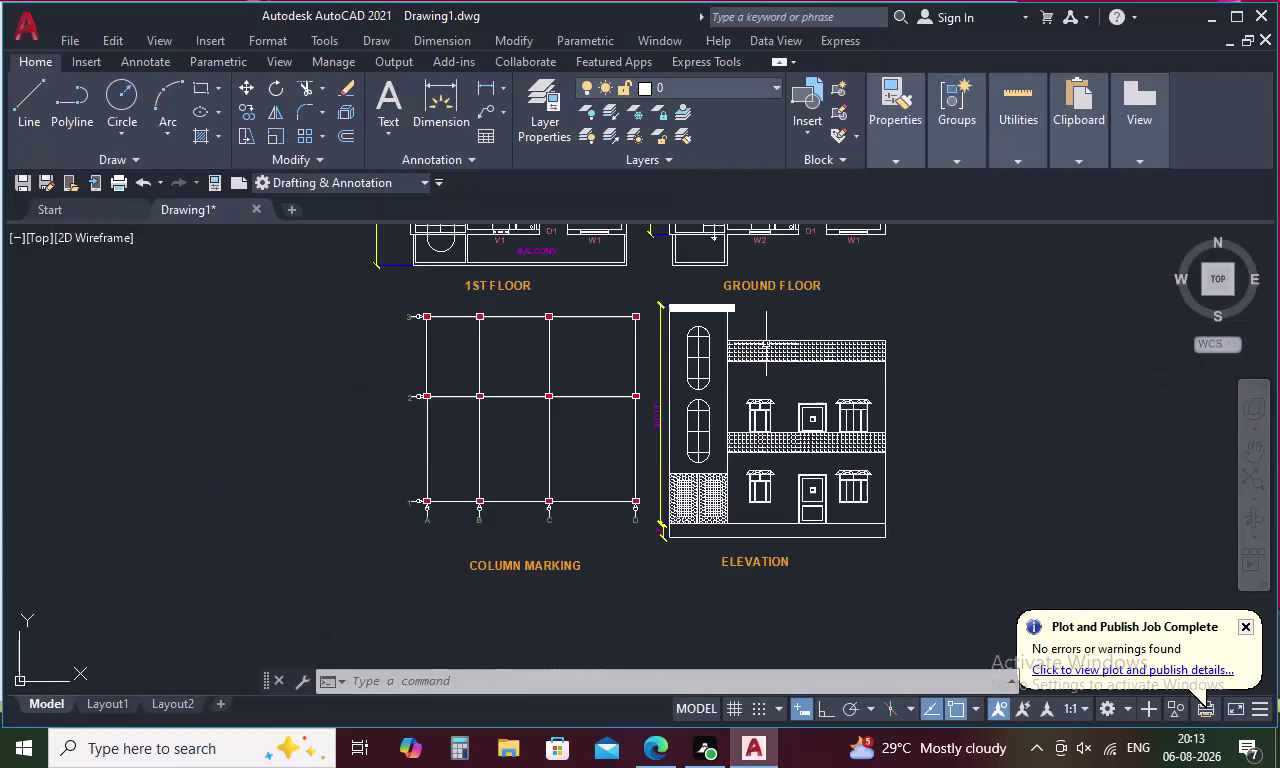
Preview the Layout1 sheet, panning over both floor plans.
scroll(down, 3)
scroll(down, 3)
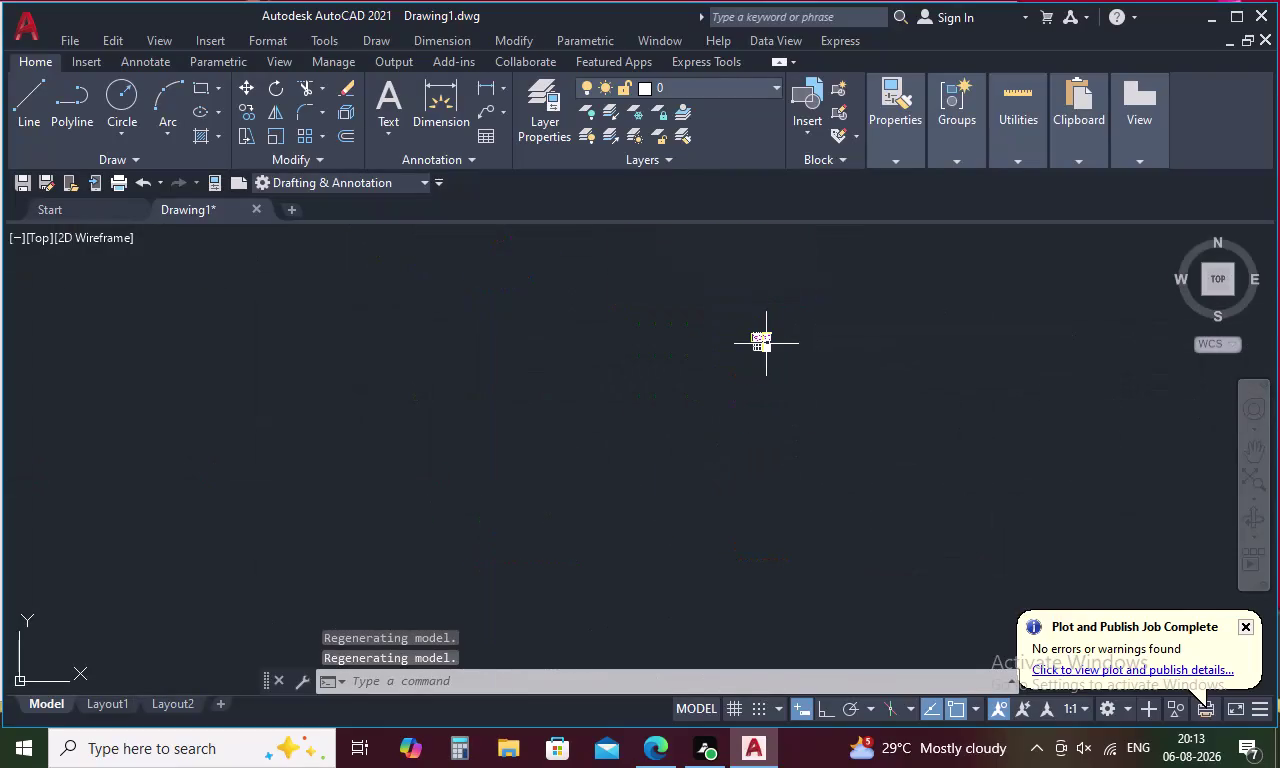
scroll(down, 3)
scroll(up, 3)
scroll(up, 3)
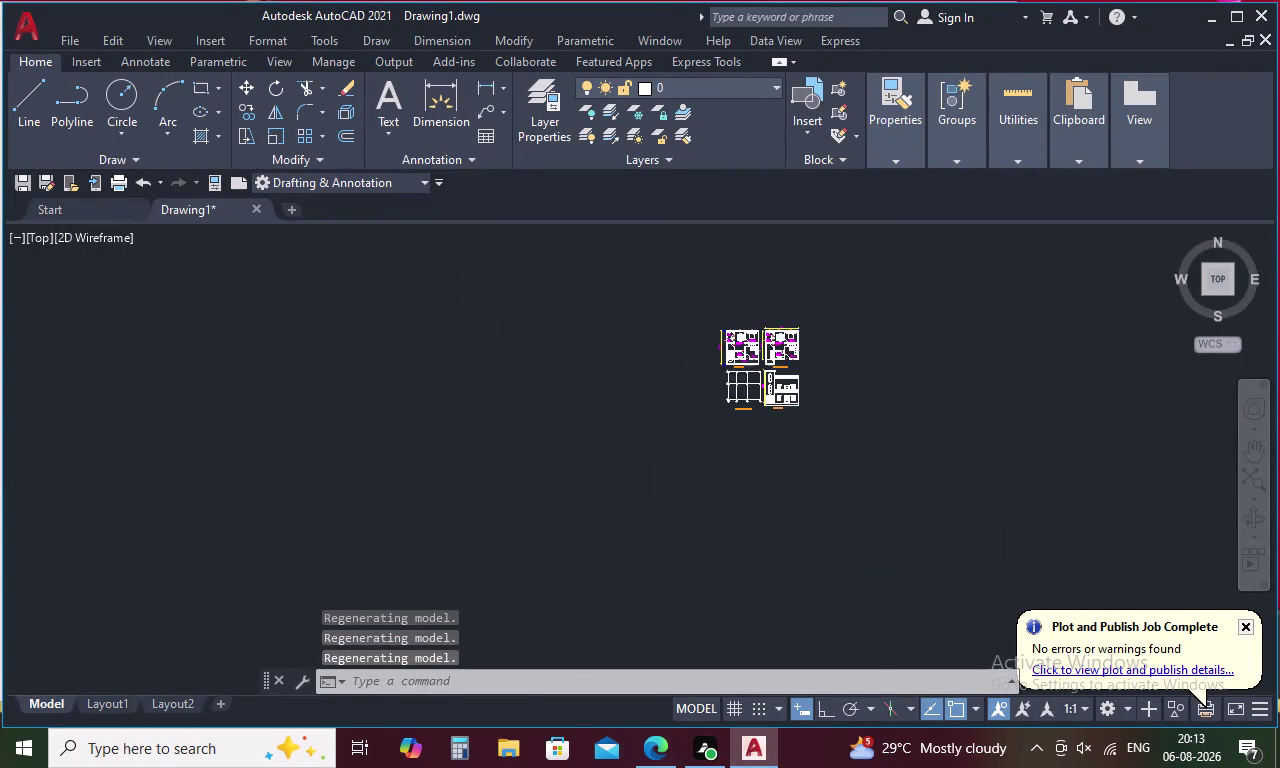
scroll(up, 3)
scroll(up, 3)
scroll(down, 3)
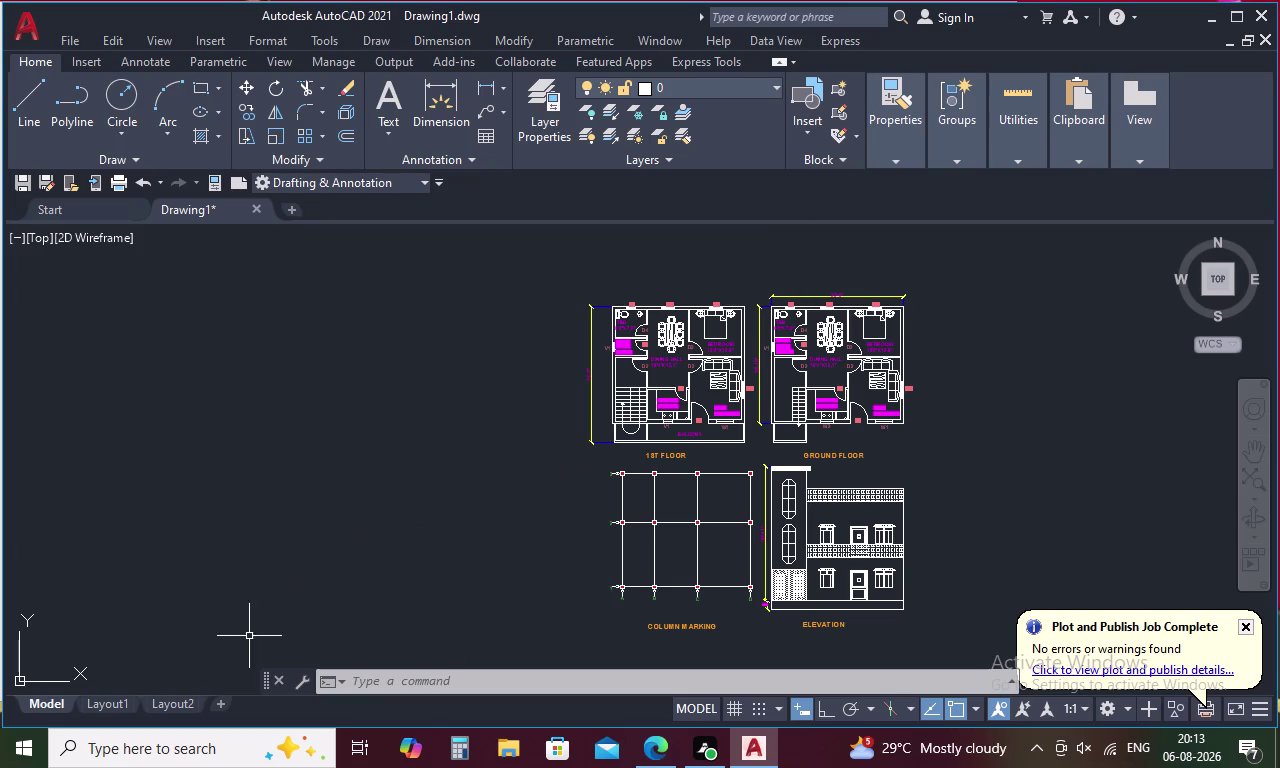
click(115, 703)
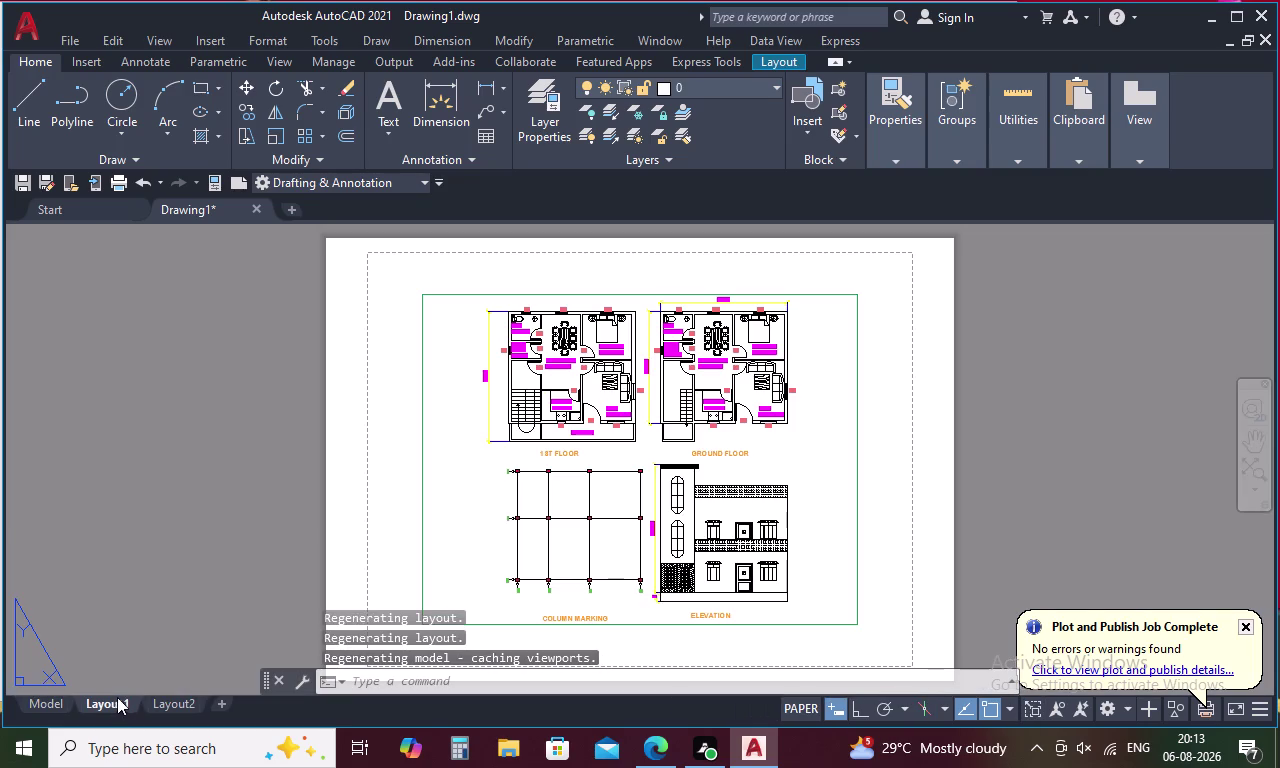
scroll(up, 3)
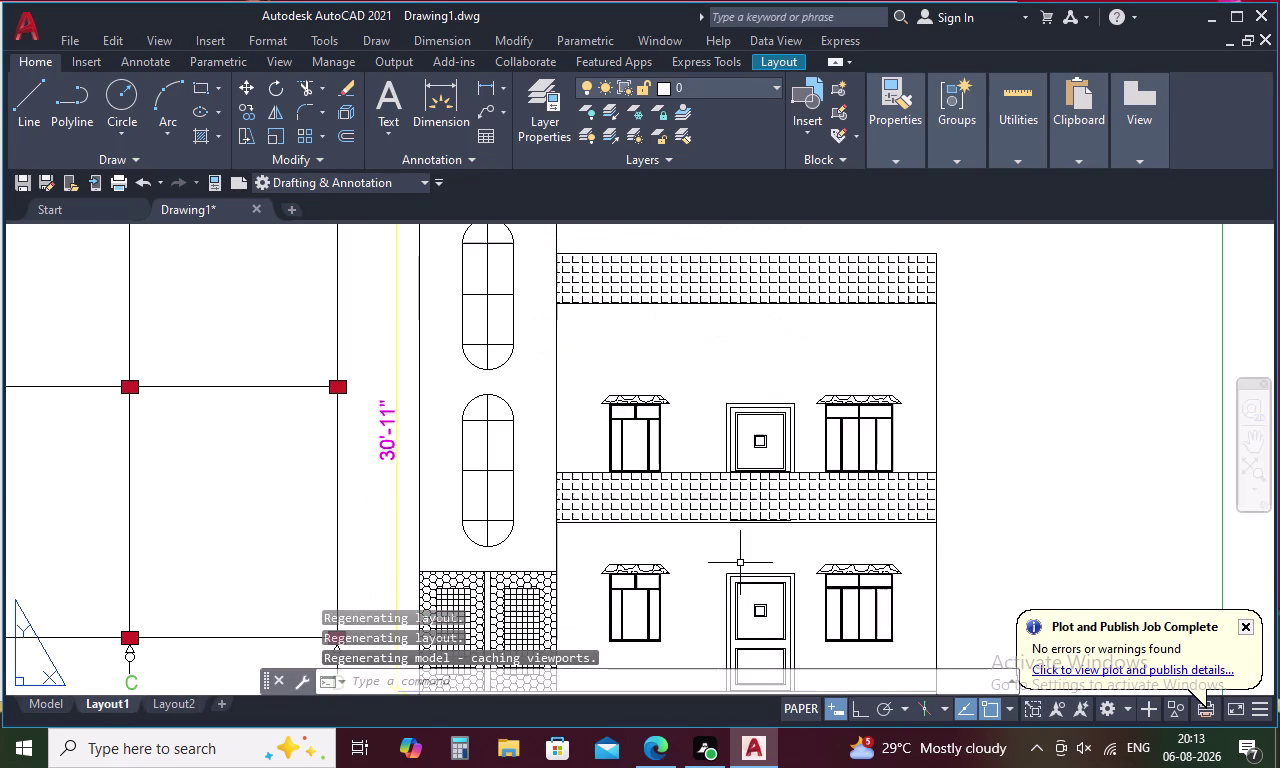
scroll(down, 3)
middle_drag(685, 381, 688, 473)
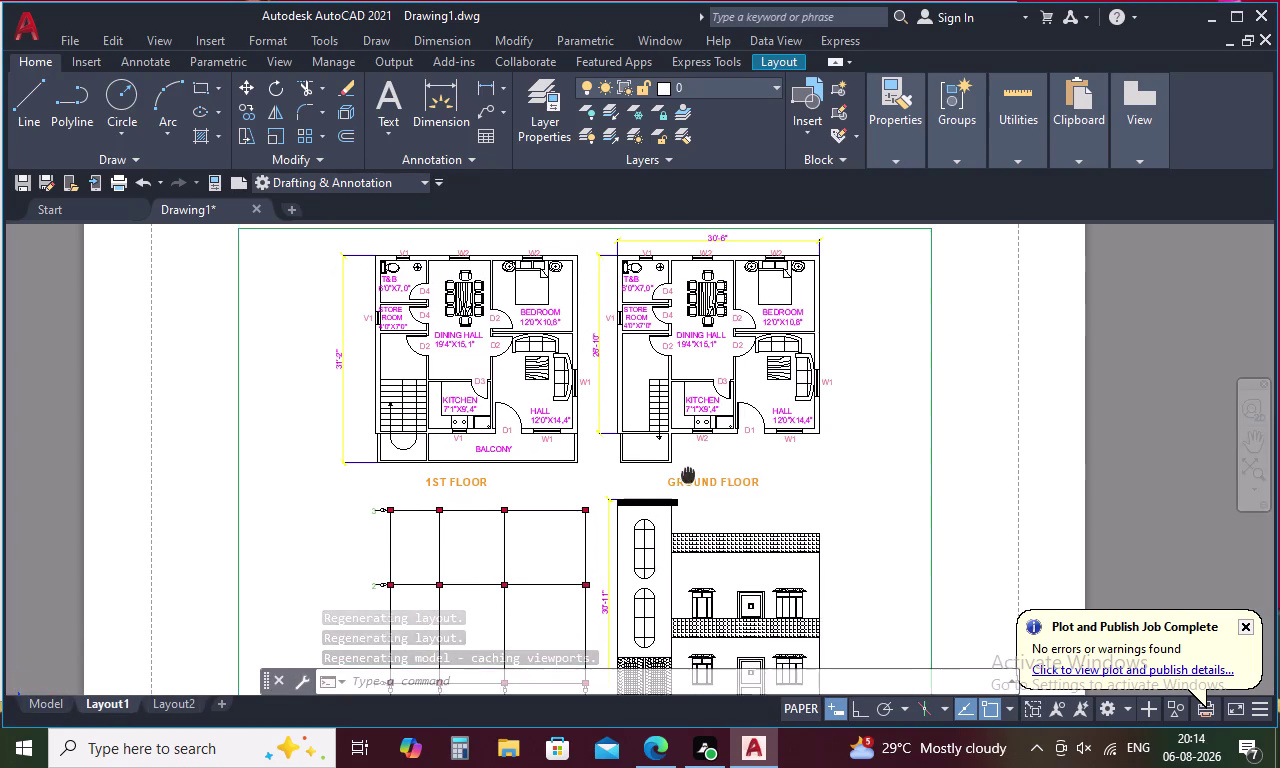
middle_drag(688, 473, 688, 488)
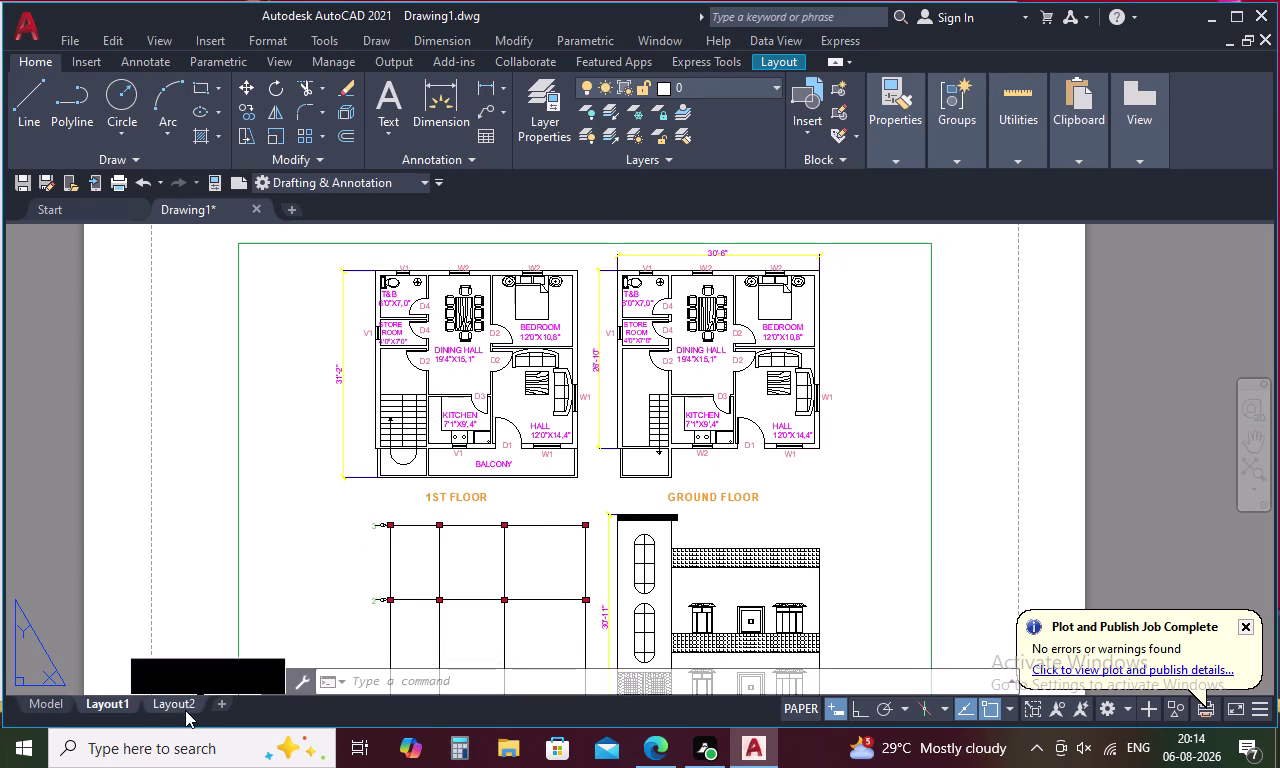
Preview the Layout2 sheet.
click(185, 703)
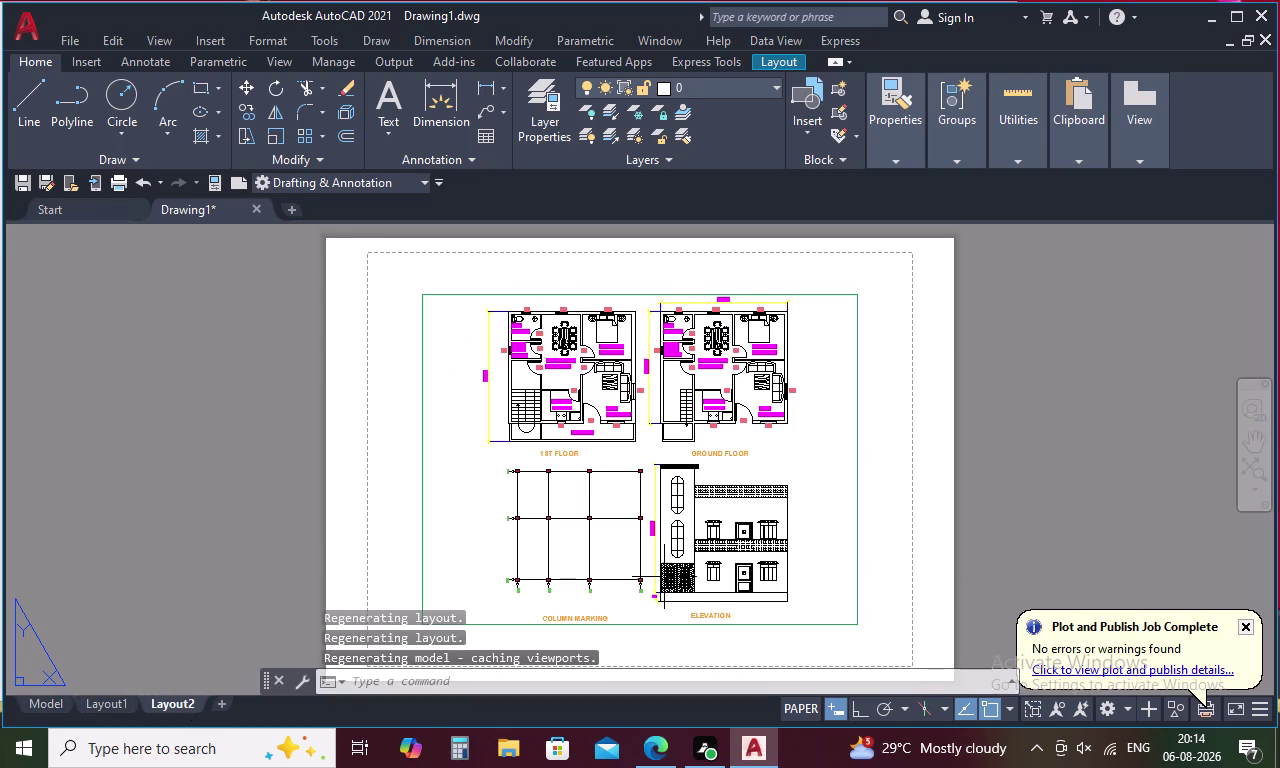
scroll(up, 3)
scroll(down, 3)
scroll(up, 3)
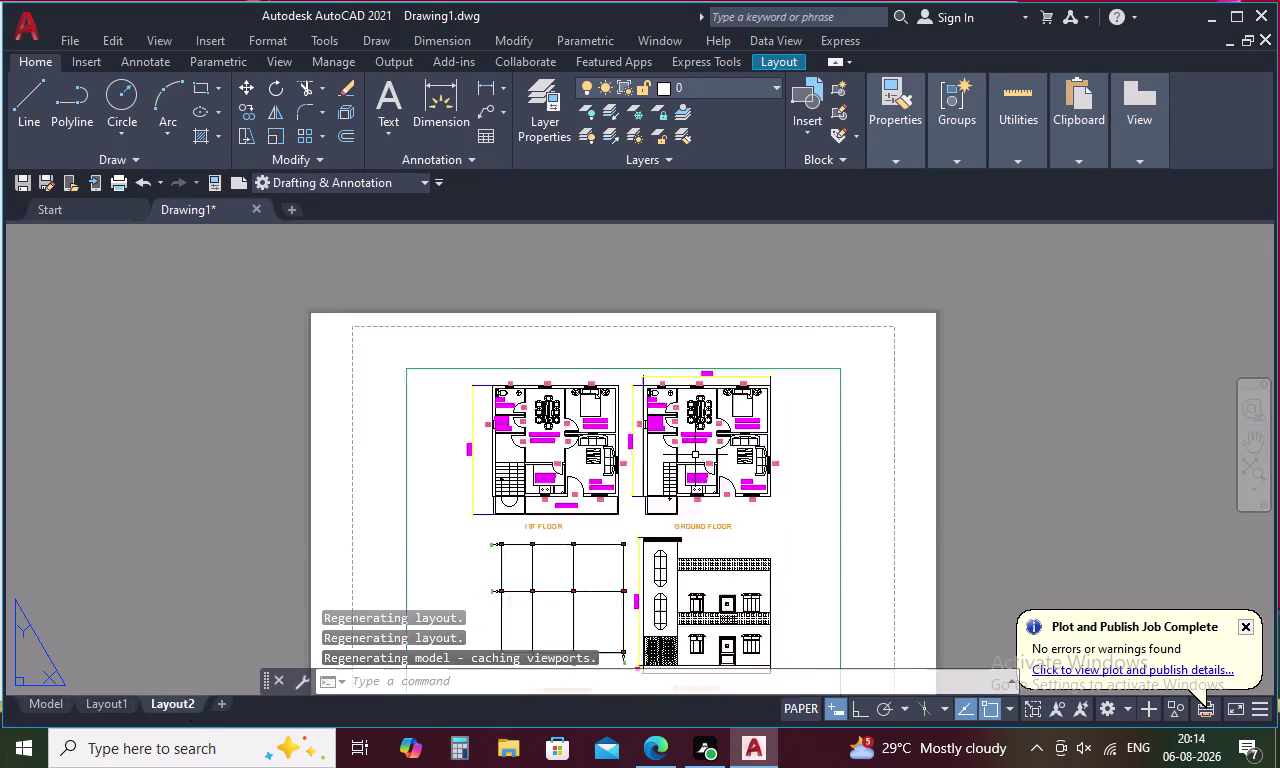
scroll(up, 3)
scroll(down, 3)
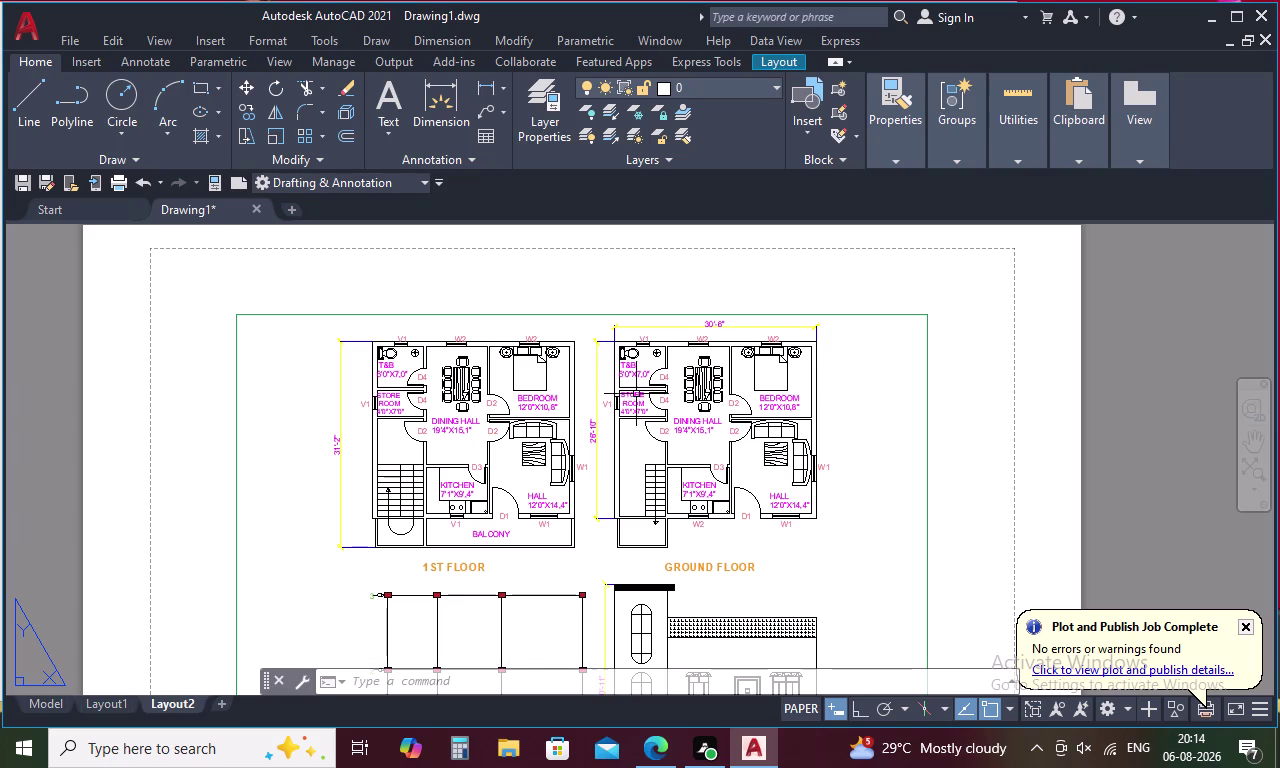
Add a new Layout3 sheet, inspect its floor plans, and return to model space.
click(219, 701)
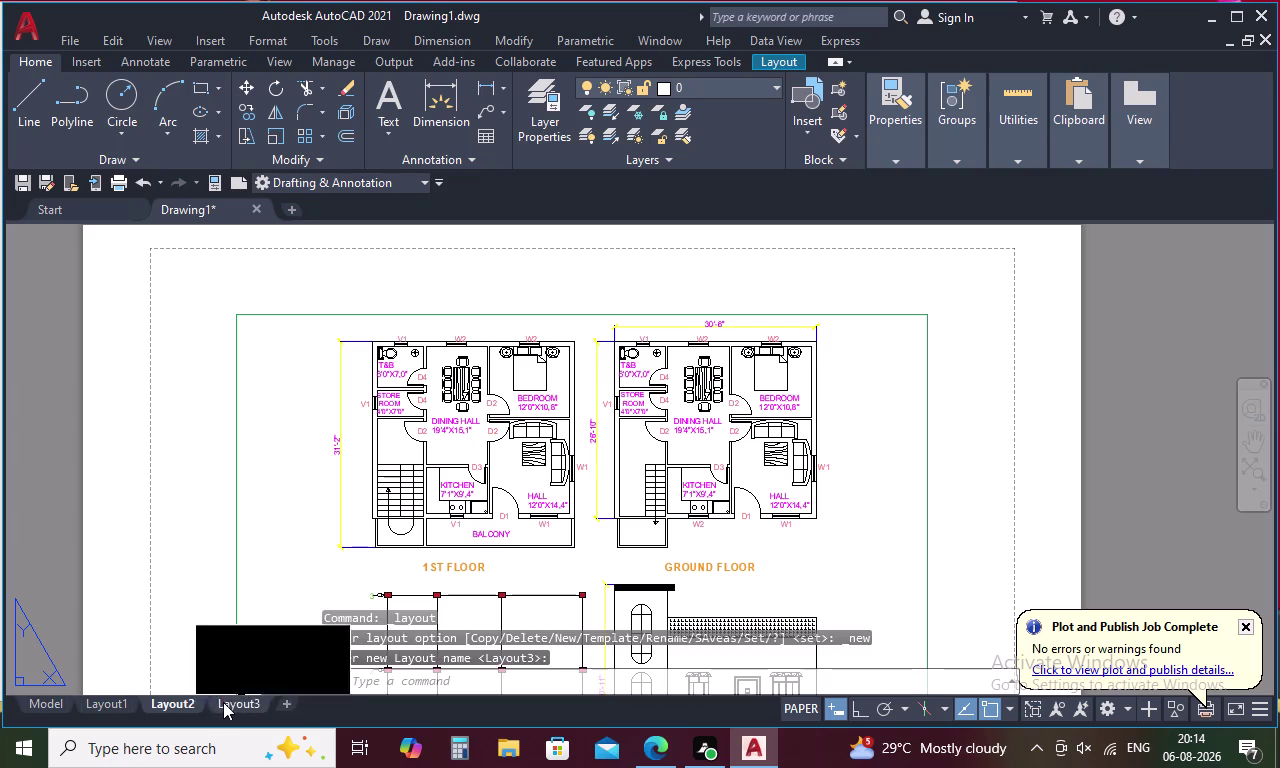
click(224, 704)
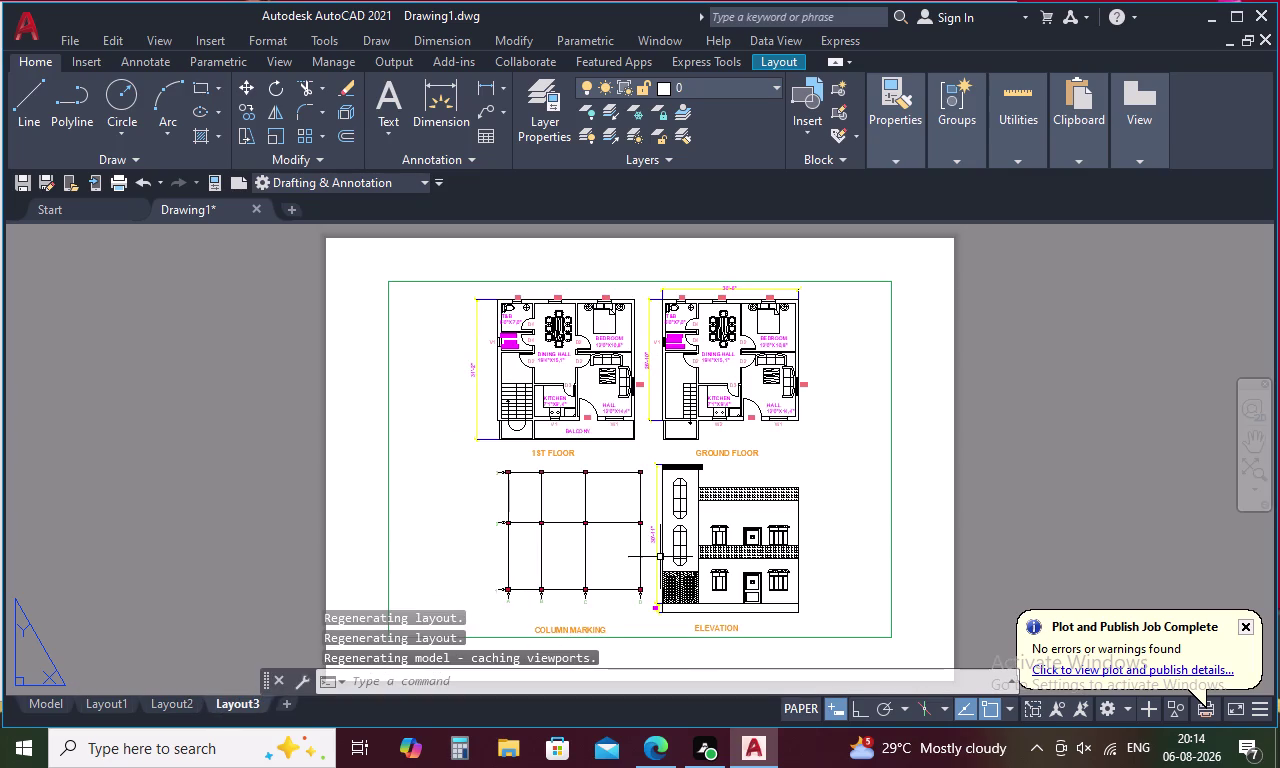
middle_drag(895, 550, 870, 531)
scroll(up, 3)
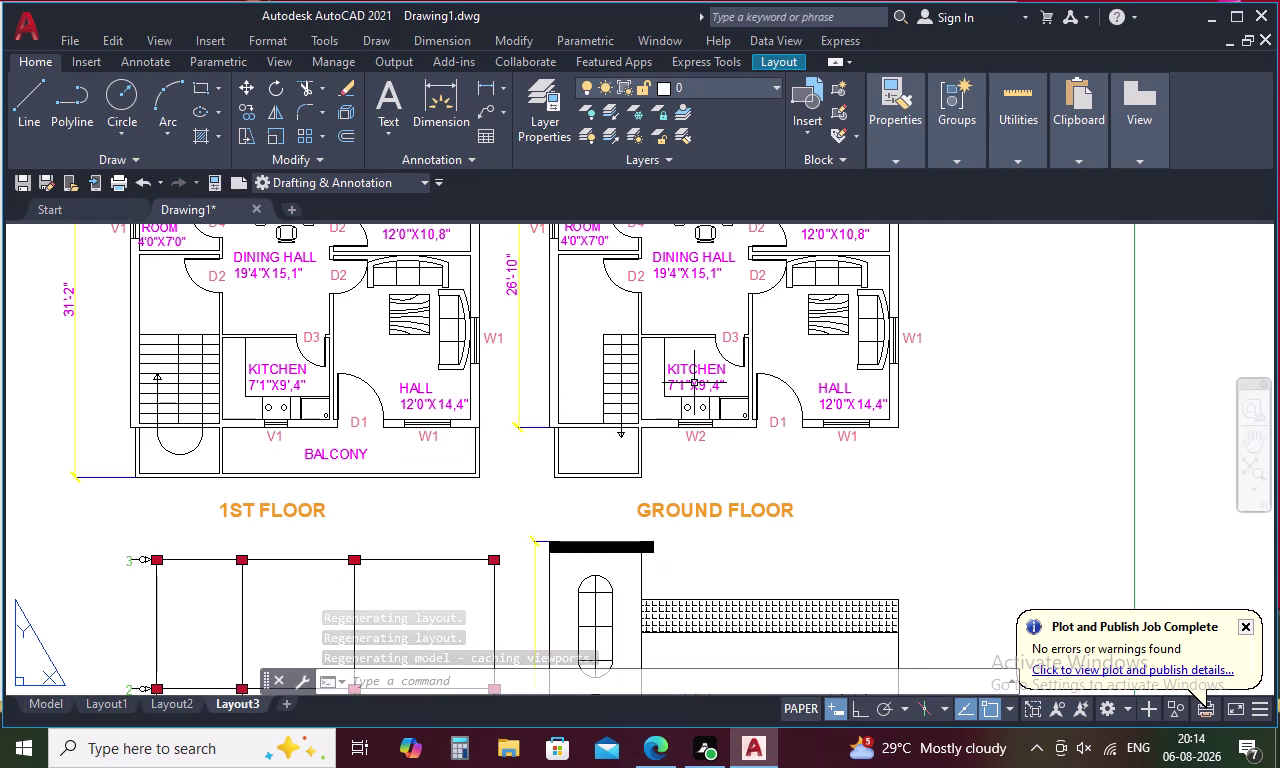
click(39, 702)
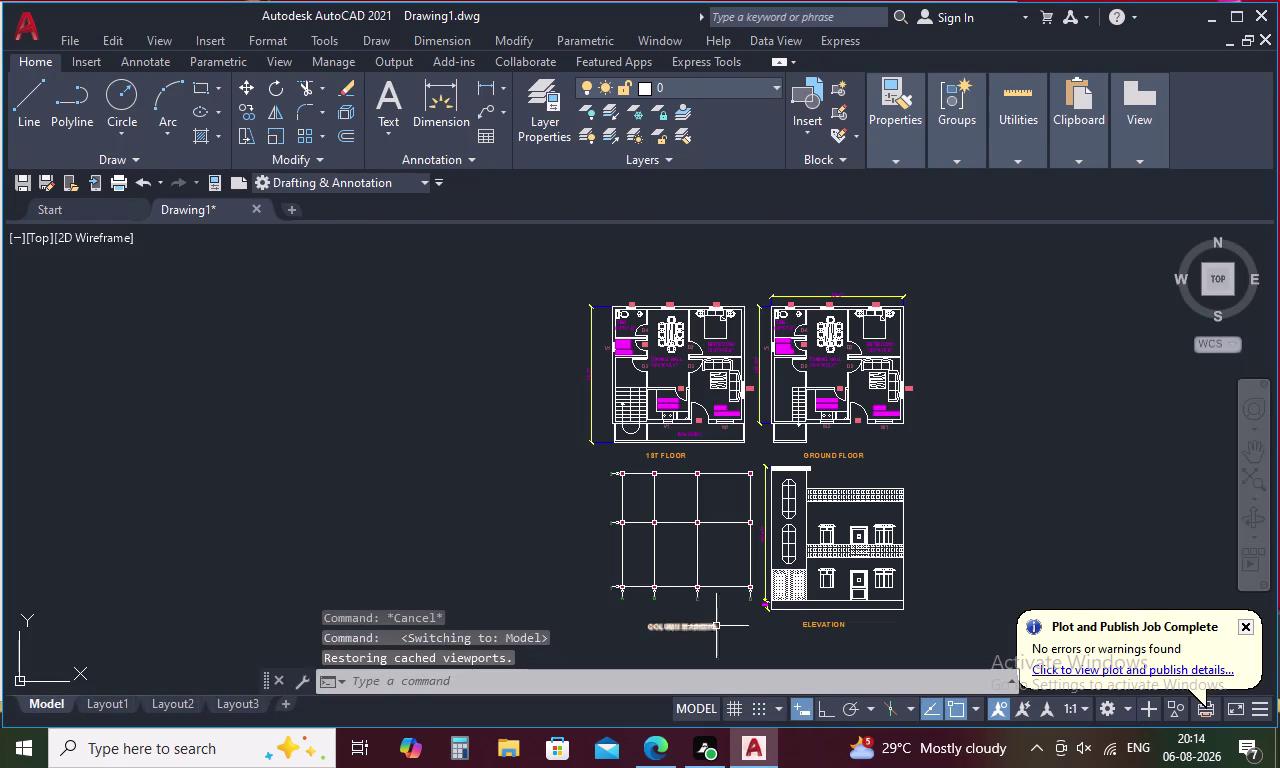
scroll(up, 3)
scroll(down, 3)
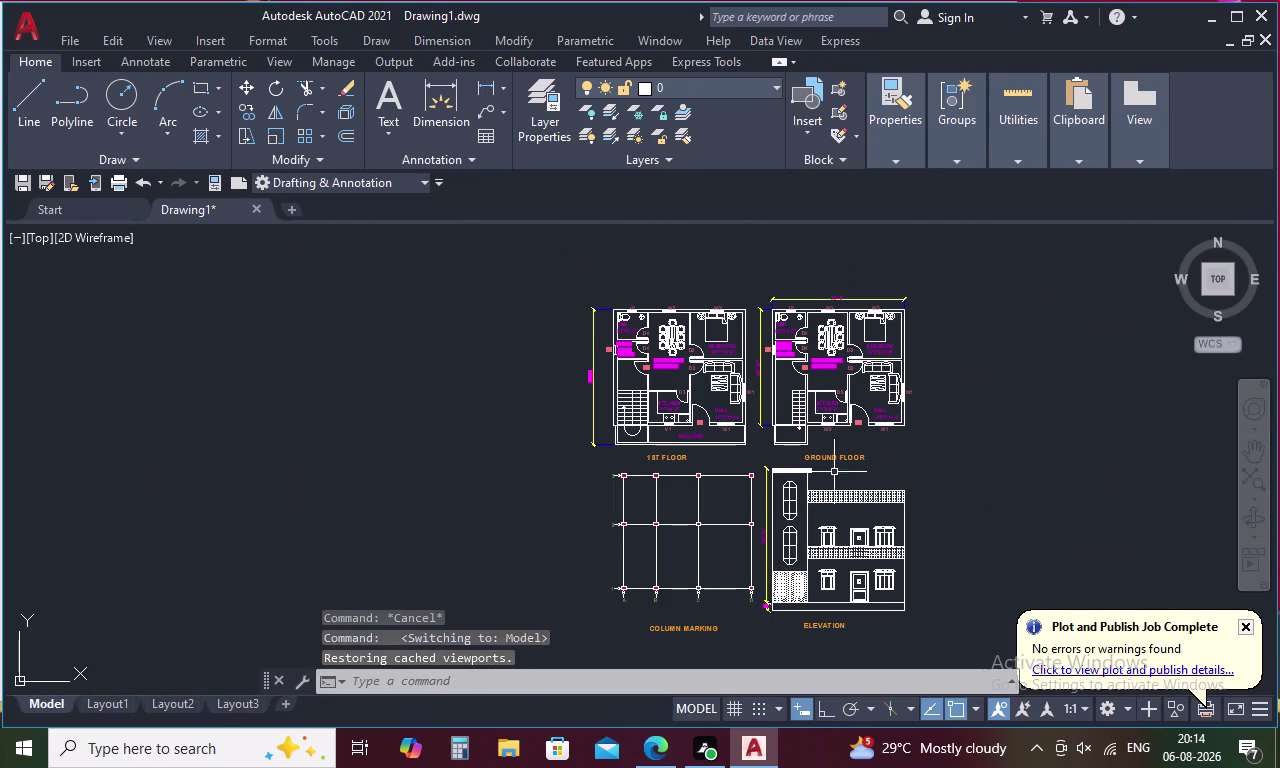
middle_drag(966, 448, 872, 484)
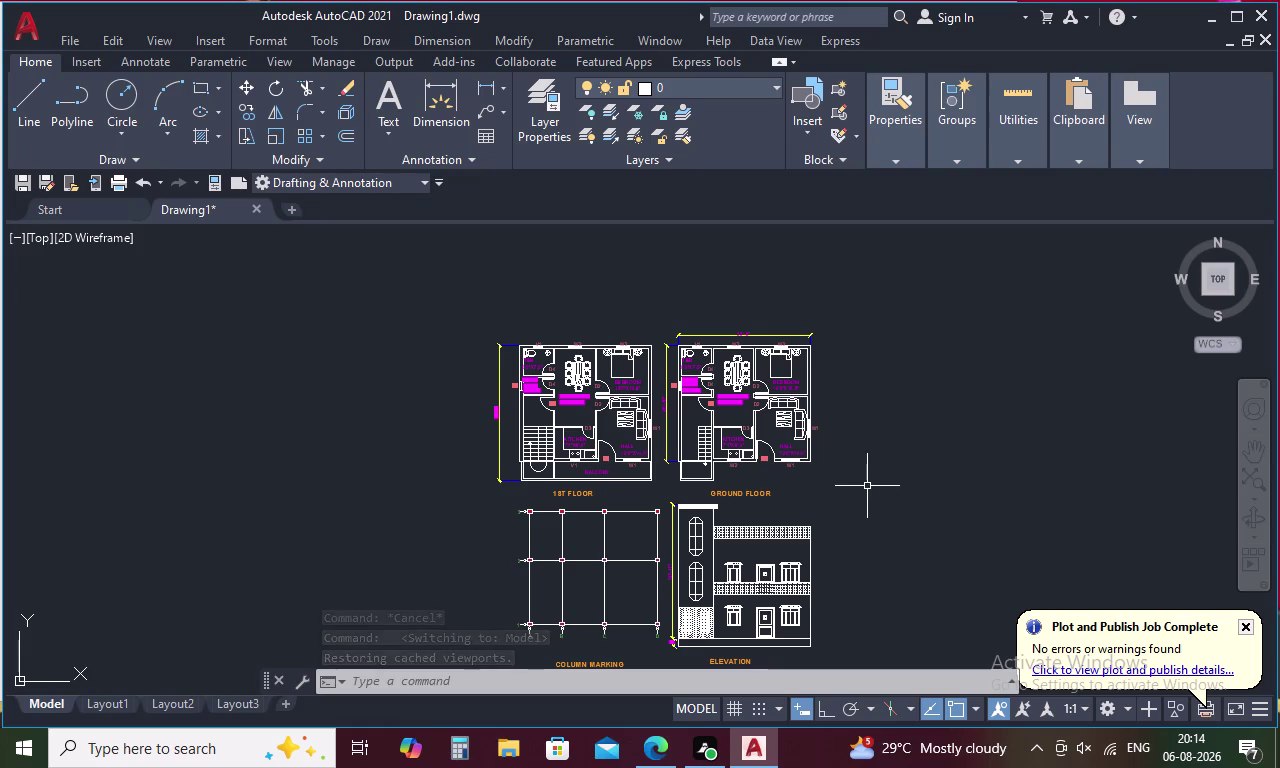
middle_drag(867, 486, 881, 437)
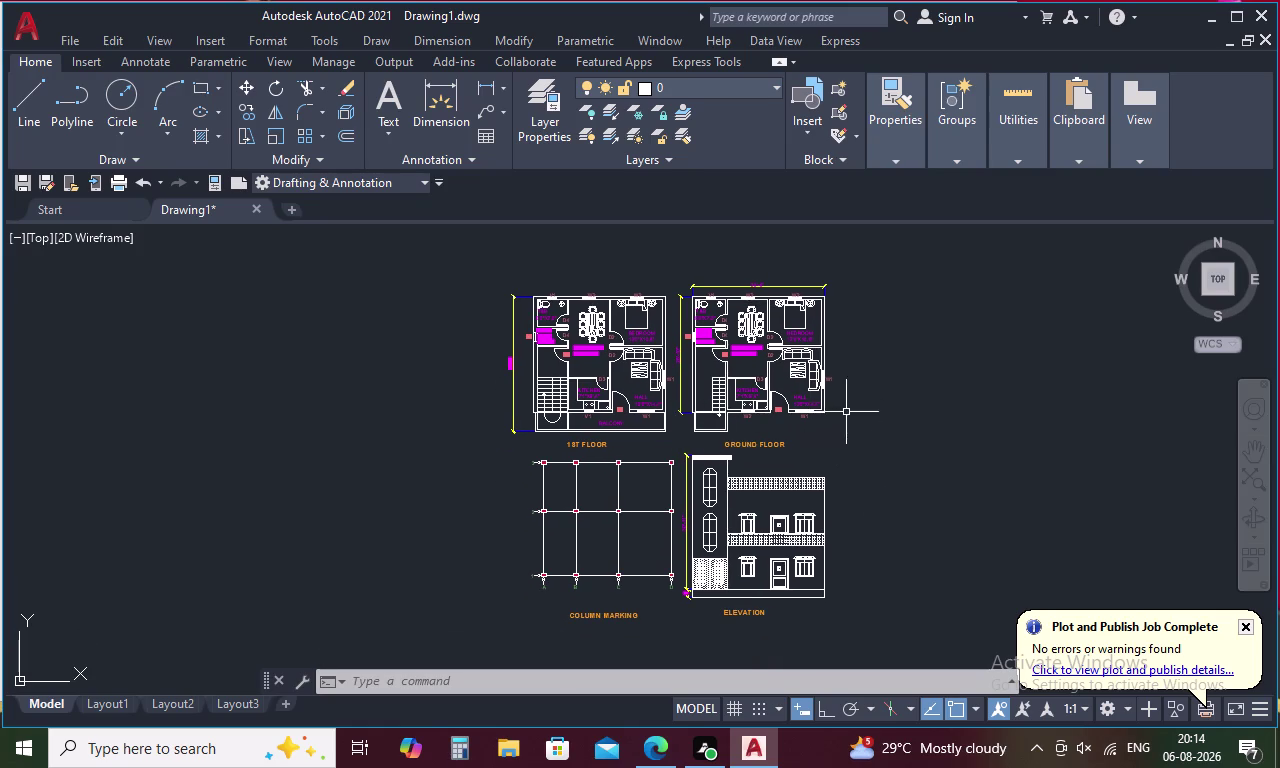
scroll(up, 3)
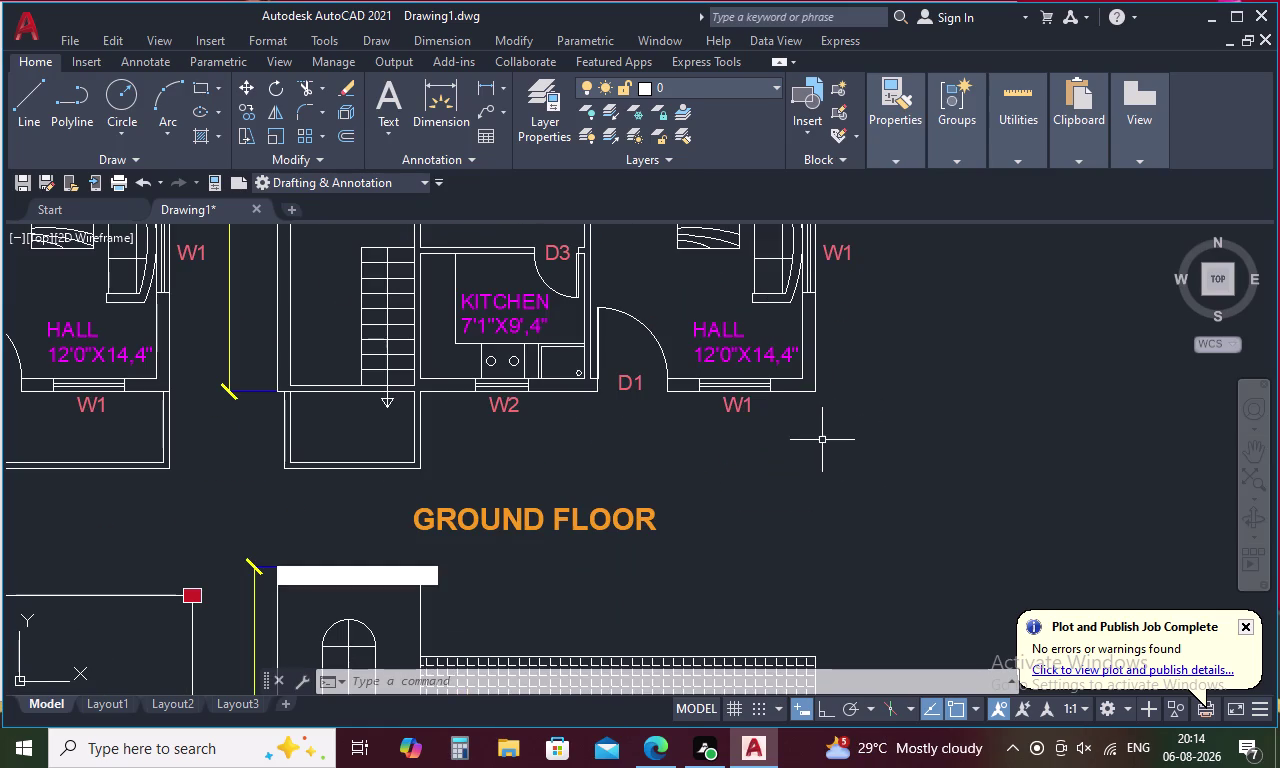
scroll(up, 3)
scroll(down, 3)
scroll(down, 3)
scroll(down, 3)
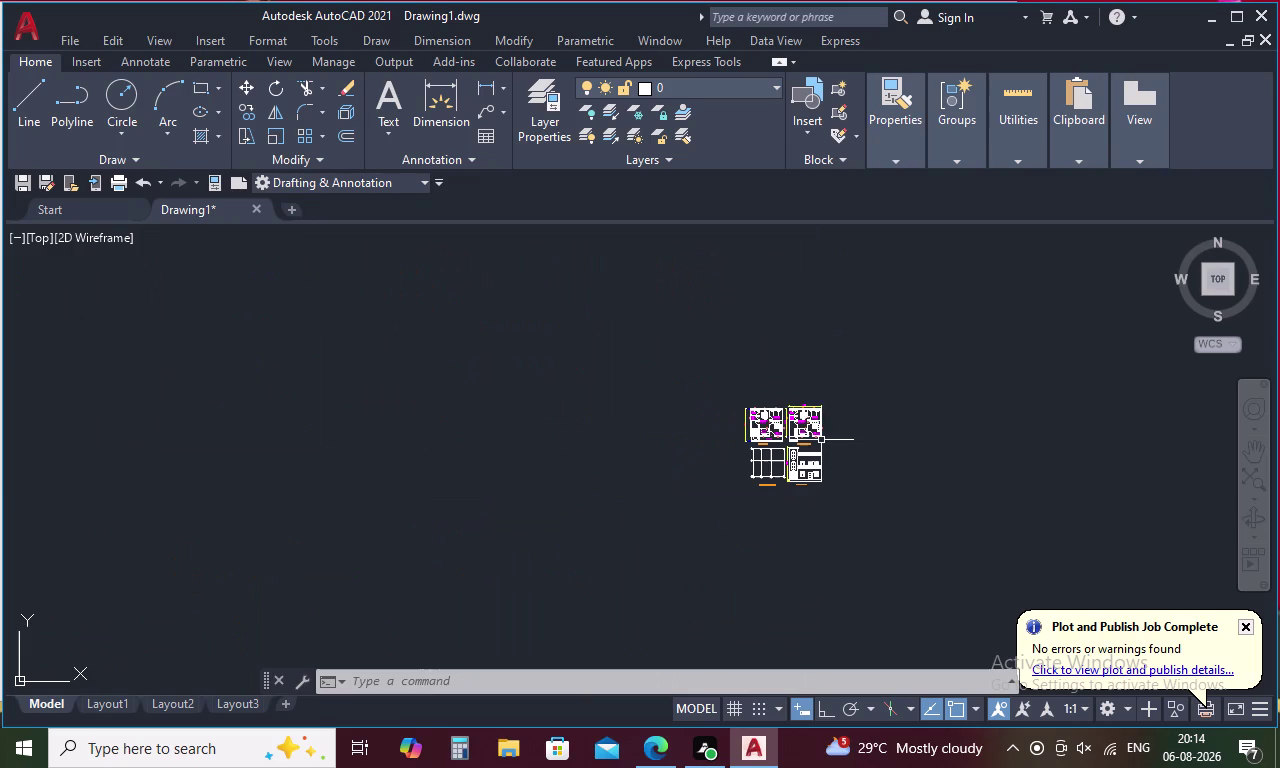
scroll(up, 3)
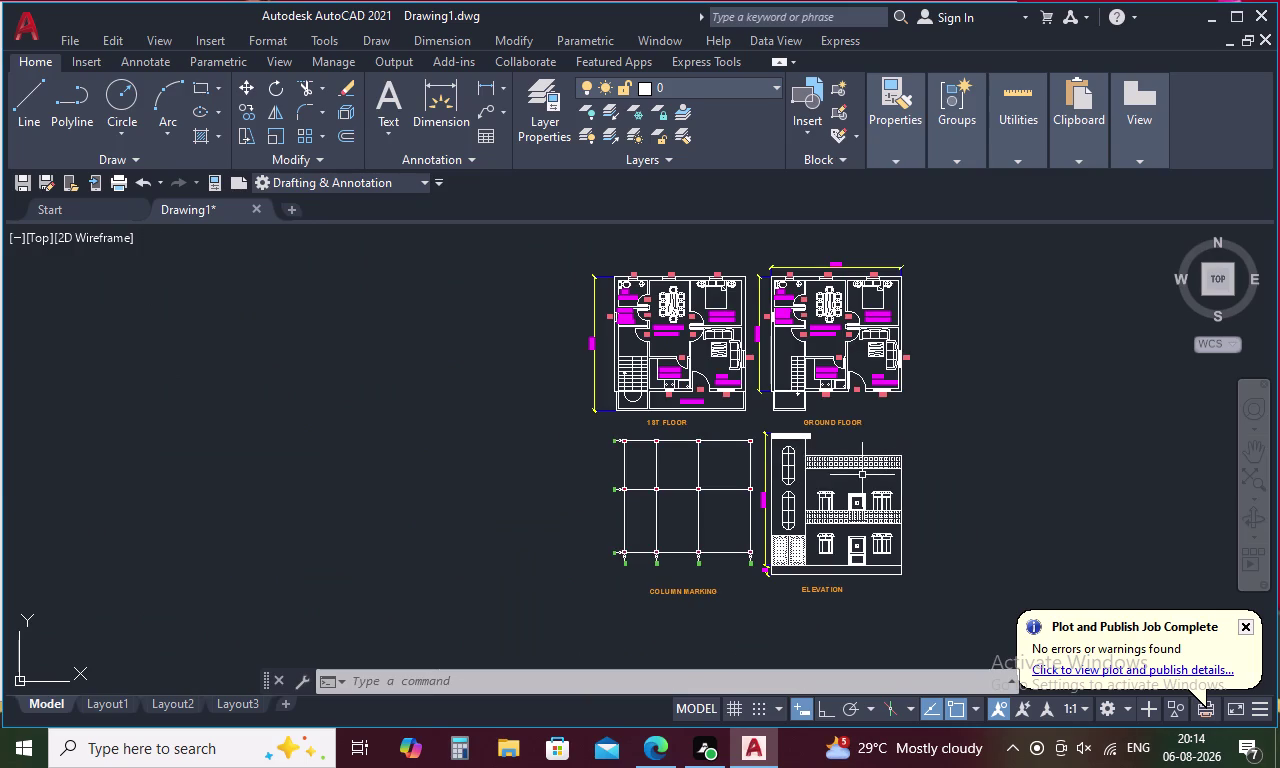
scroll(up, 3)
scroll(down, 3)
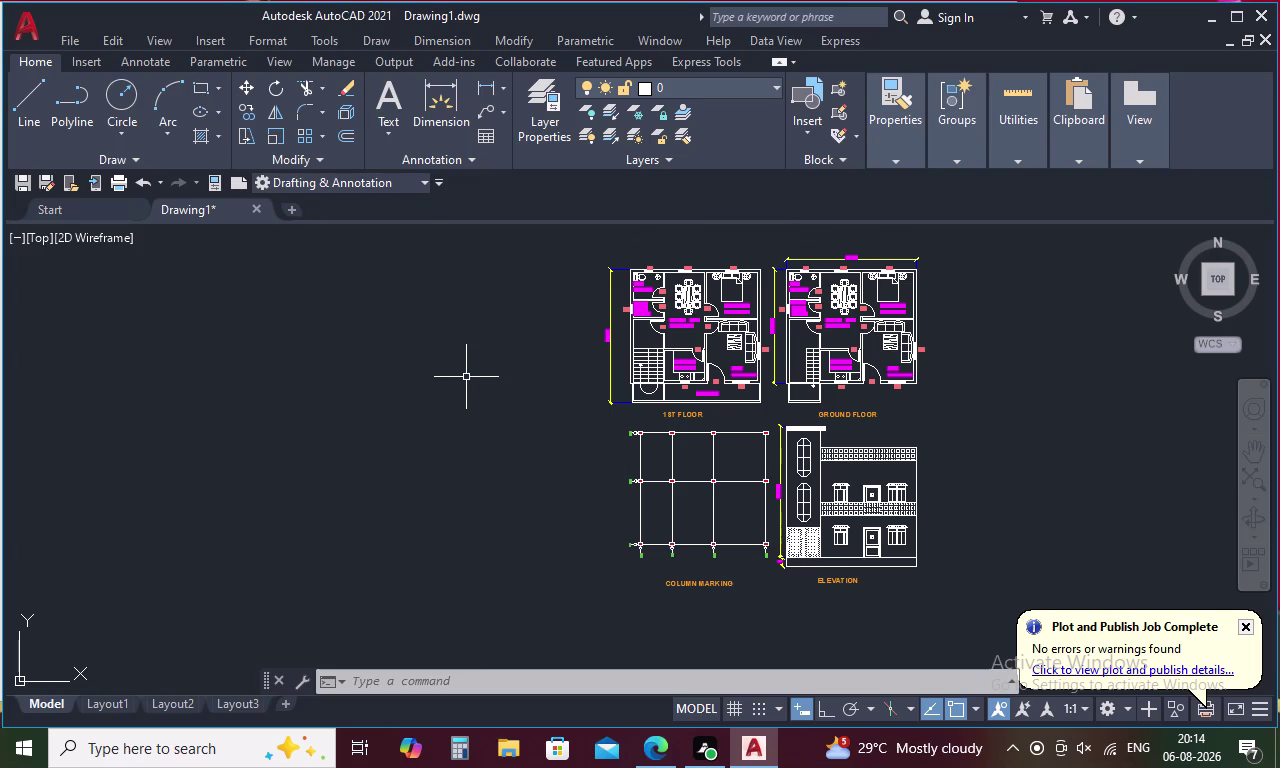
middle_drag(566, 234, 544, 348)
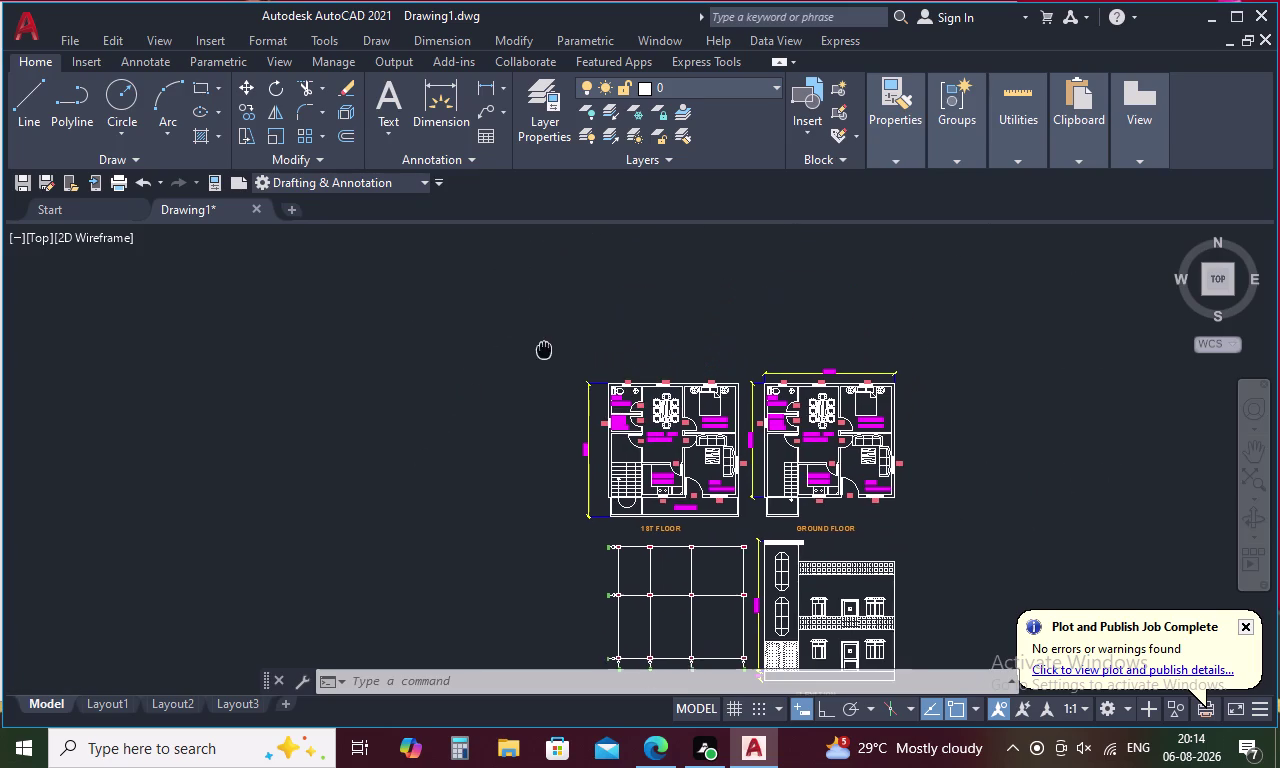
middle_drag(544, 348, 570, 276)
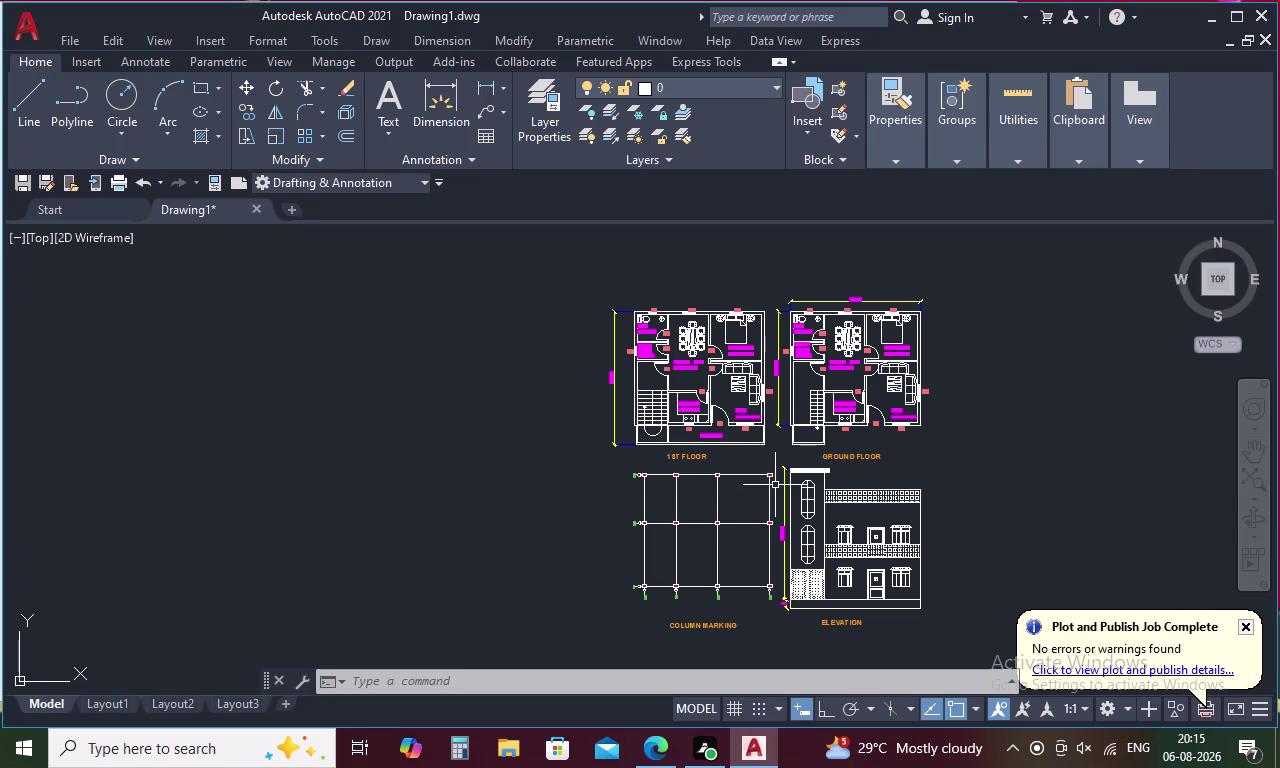
scroll(up, 3)
scroll(up, 3)
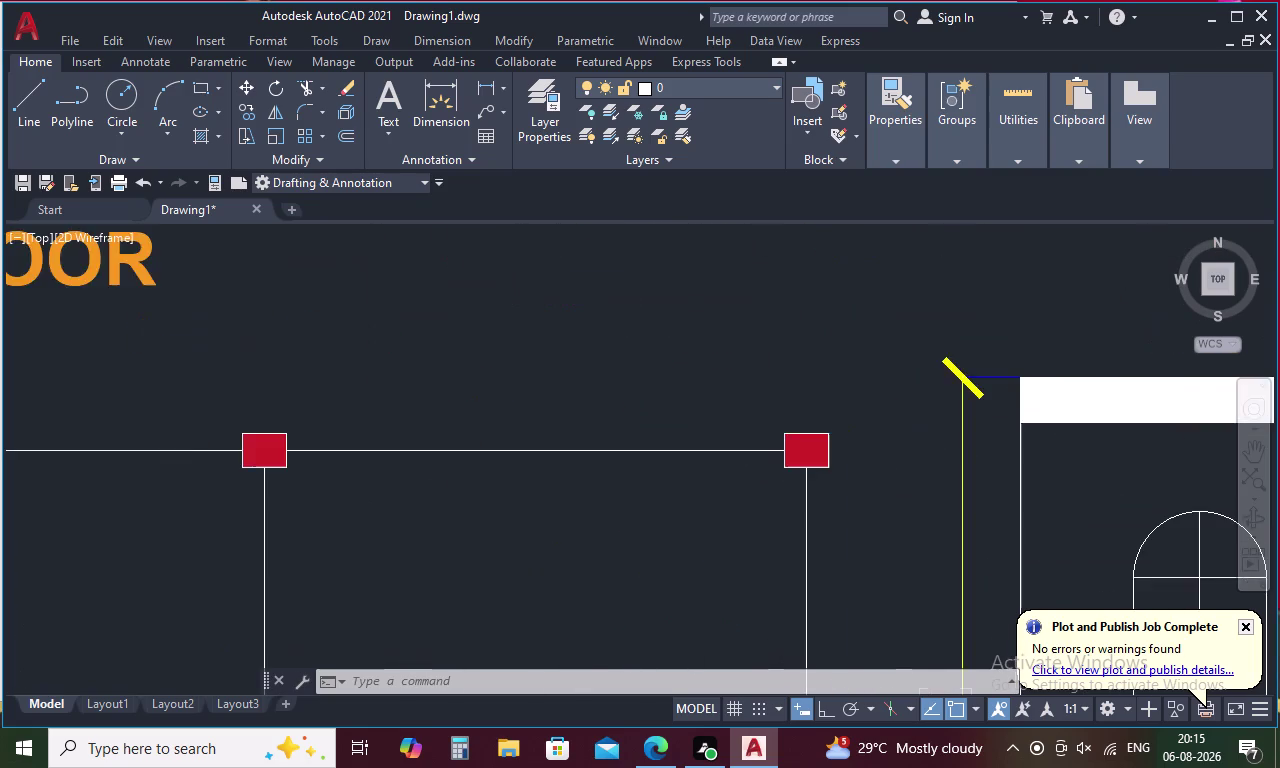
scroll(up, 3)
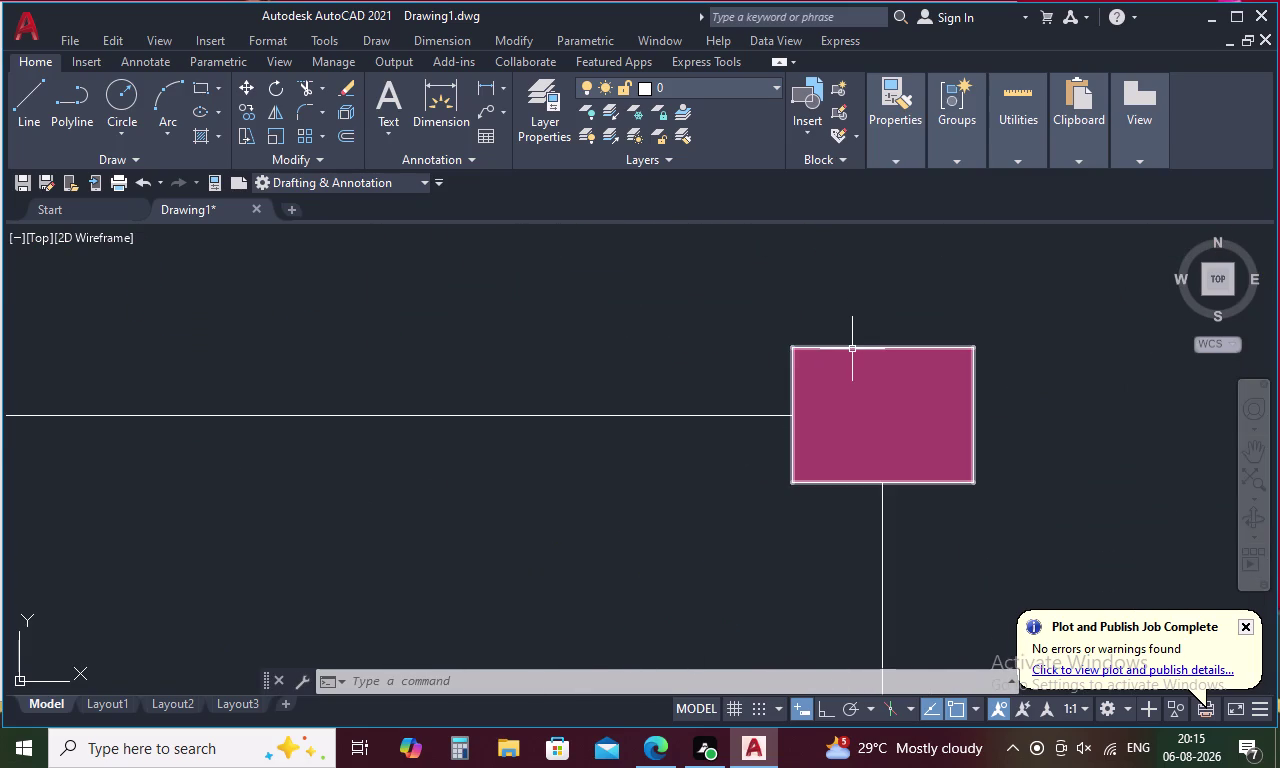
click(853, 349)
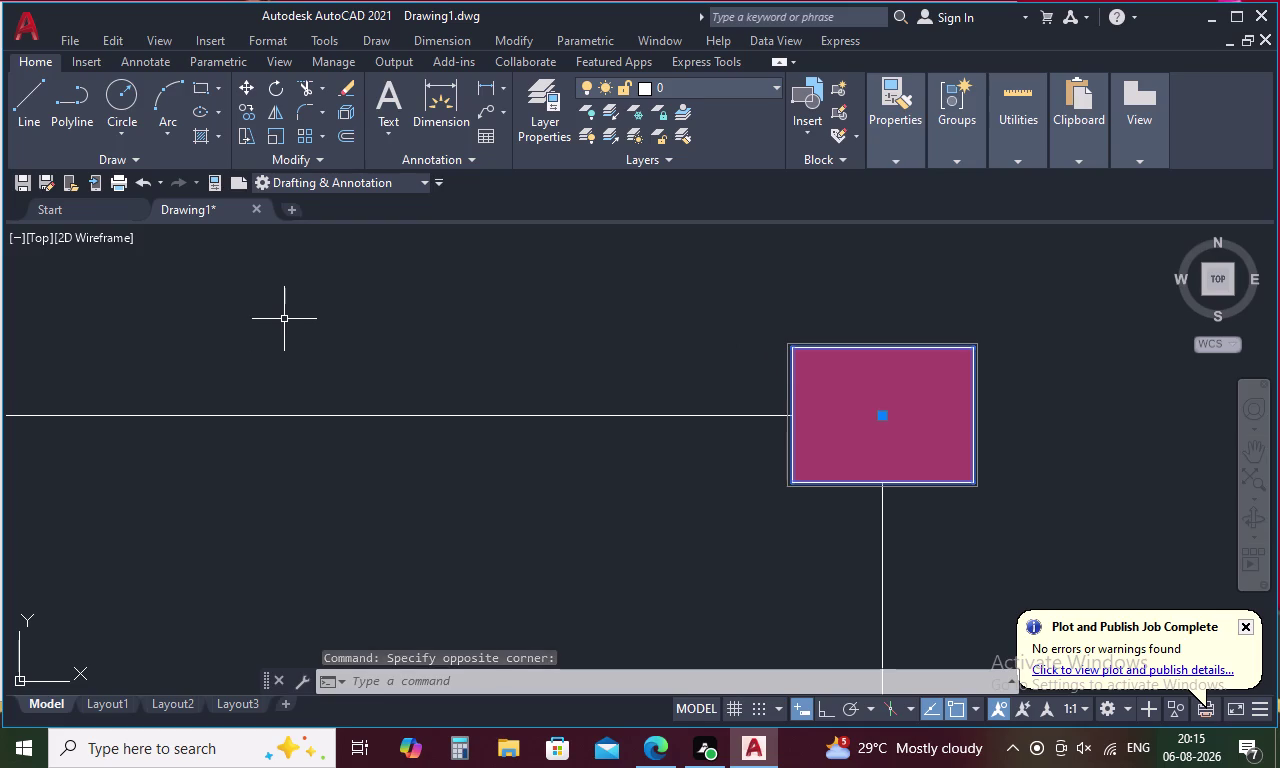
key(Escape)
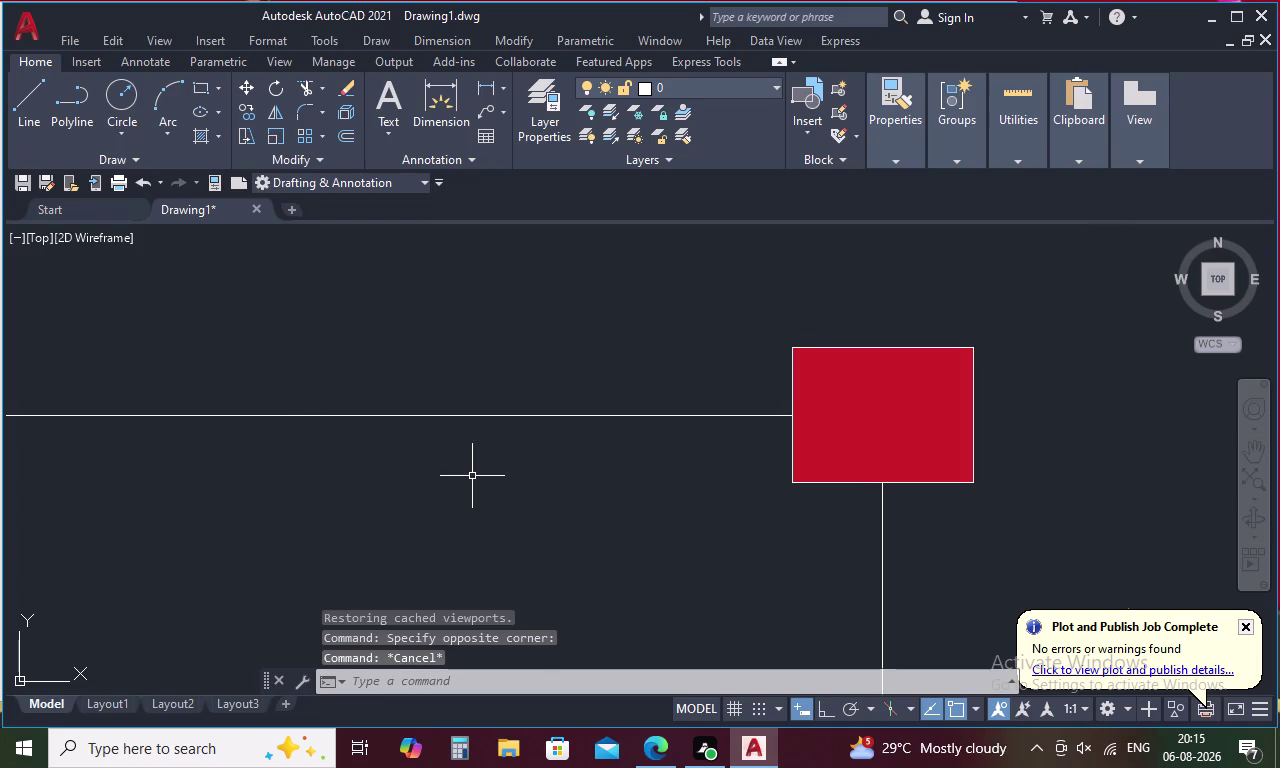
scroll(down, 3)
middle_drag(504, 432, 732, 325)
scroll(down, 3)
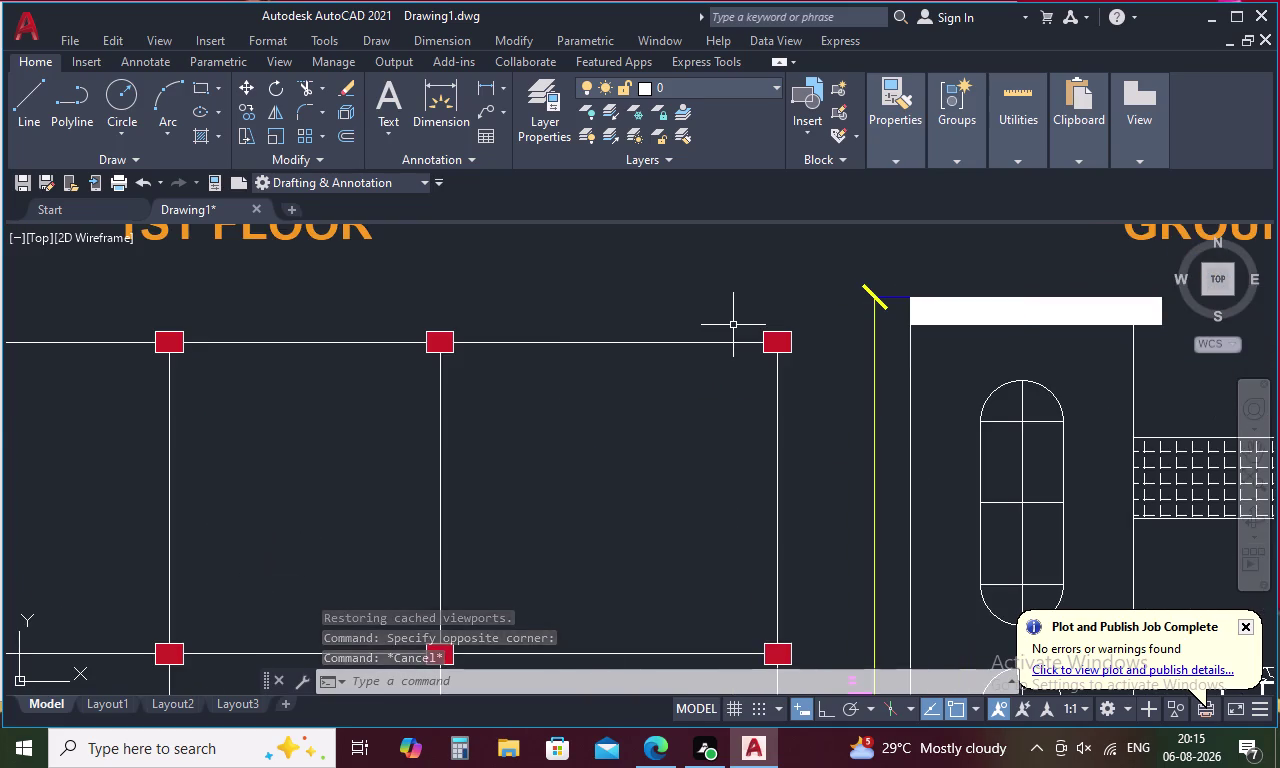
scroll(down, 3)
scroll(up, 3)
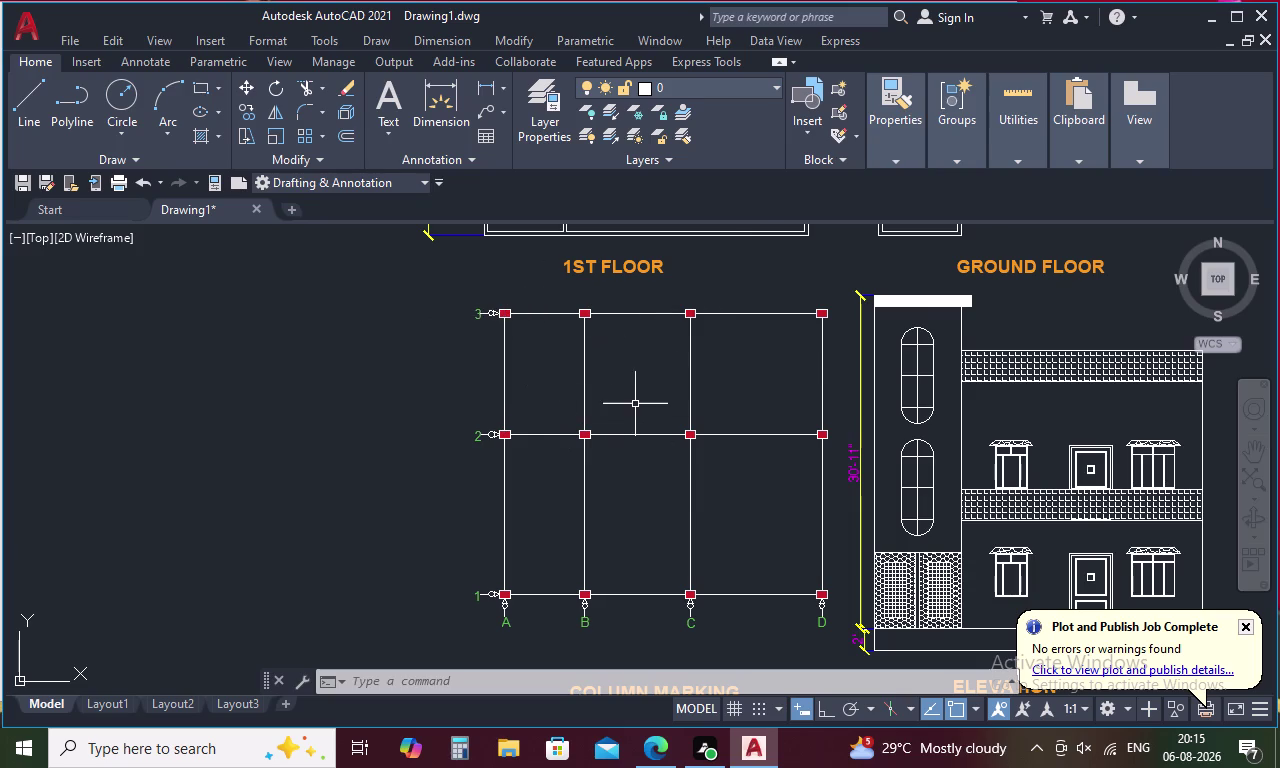
scroll(down, 3)
scroll(down, 3)
scroll(down, 3)
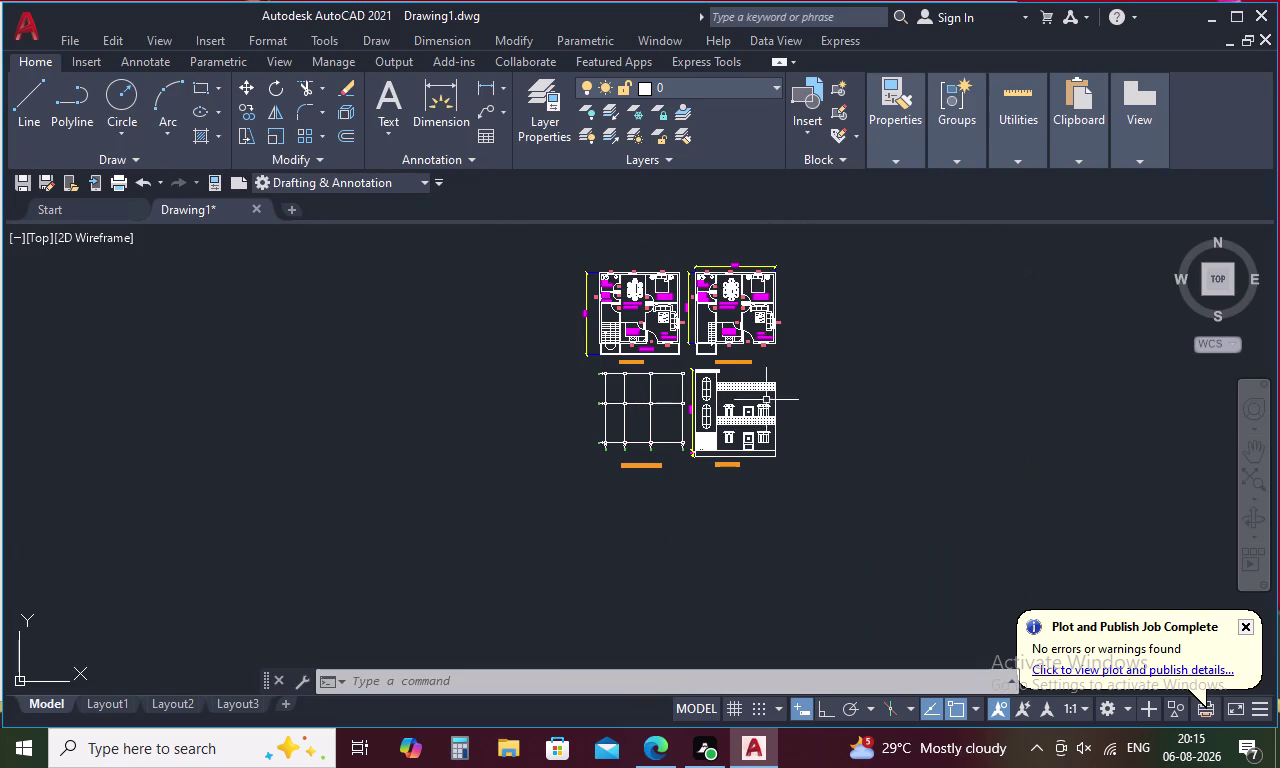
scroll(up, 3)
scroll(down, 3)
scroll(up, 3)
scroll(down, 3)
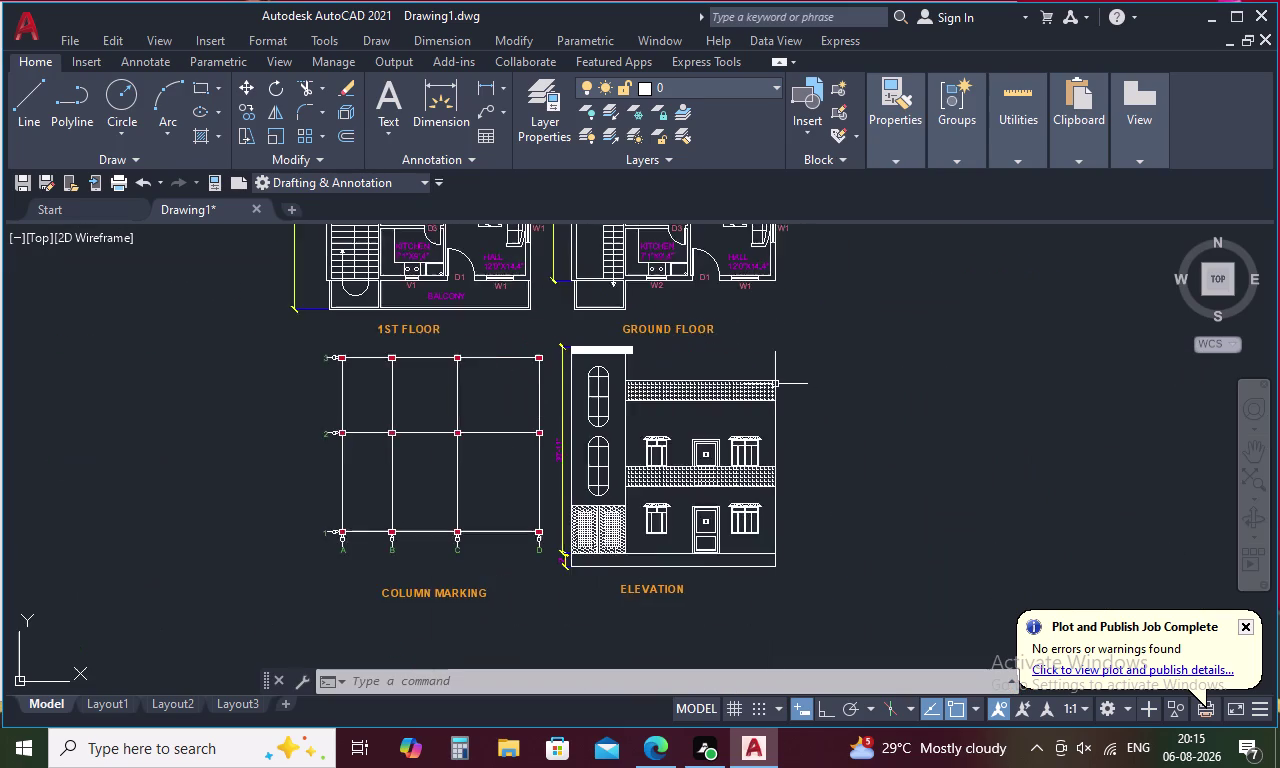
scroll(up, 3)
scroll(down, 3)
scroll(down, 3)
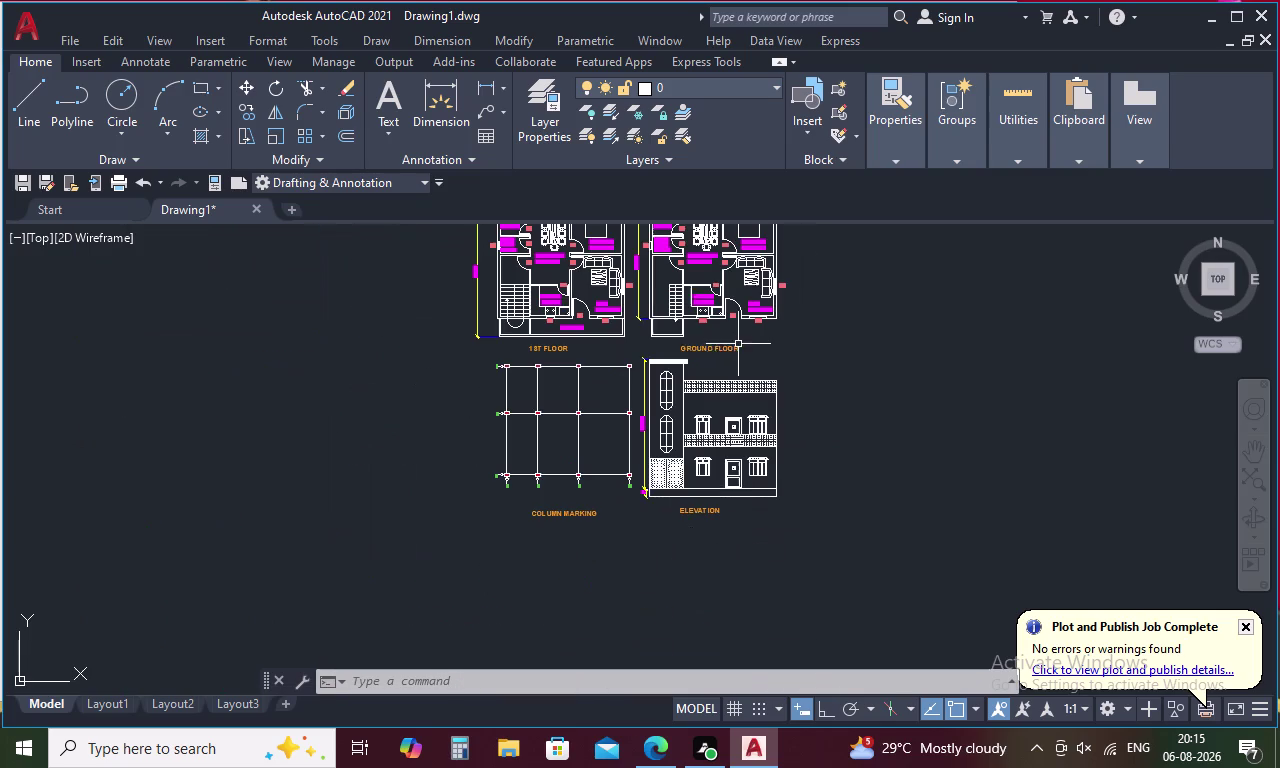
key(t)
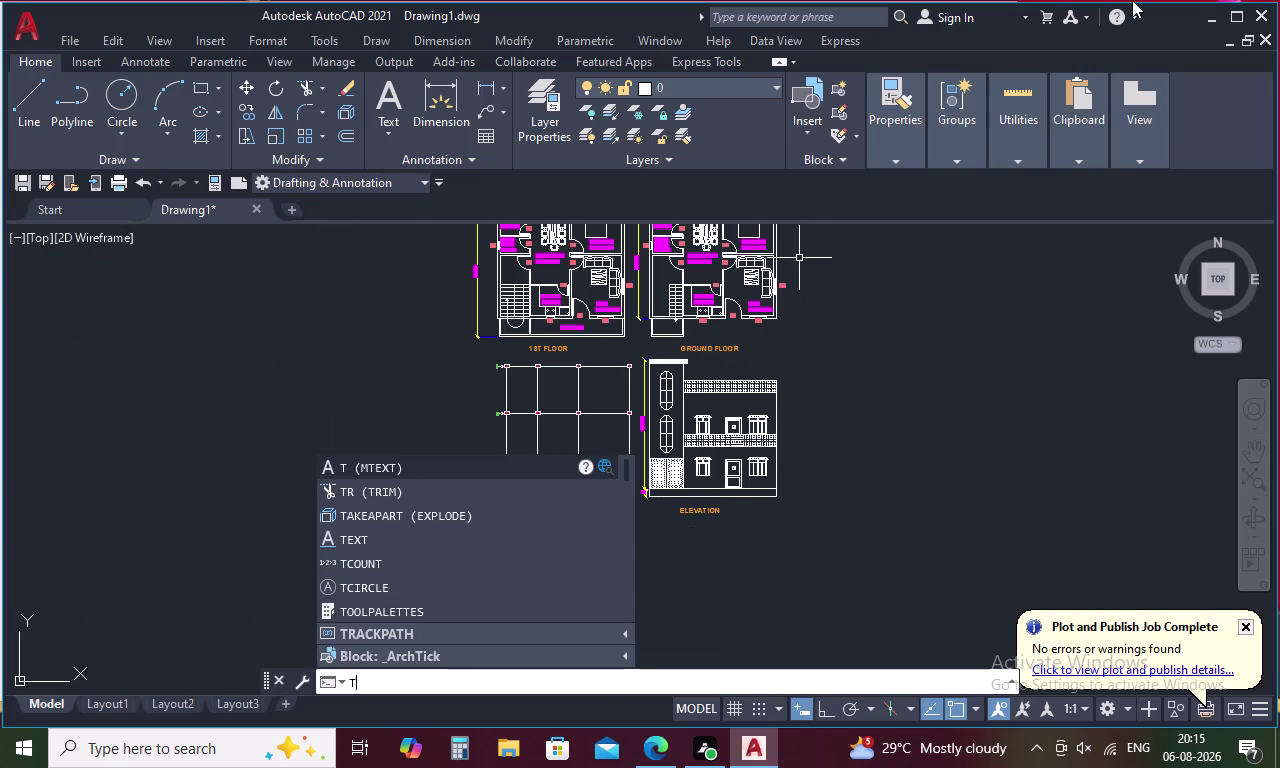
key(Return)
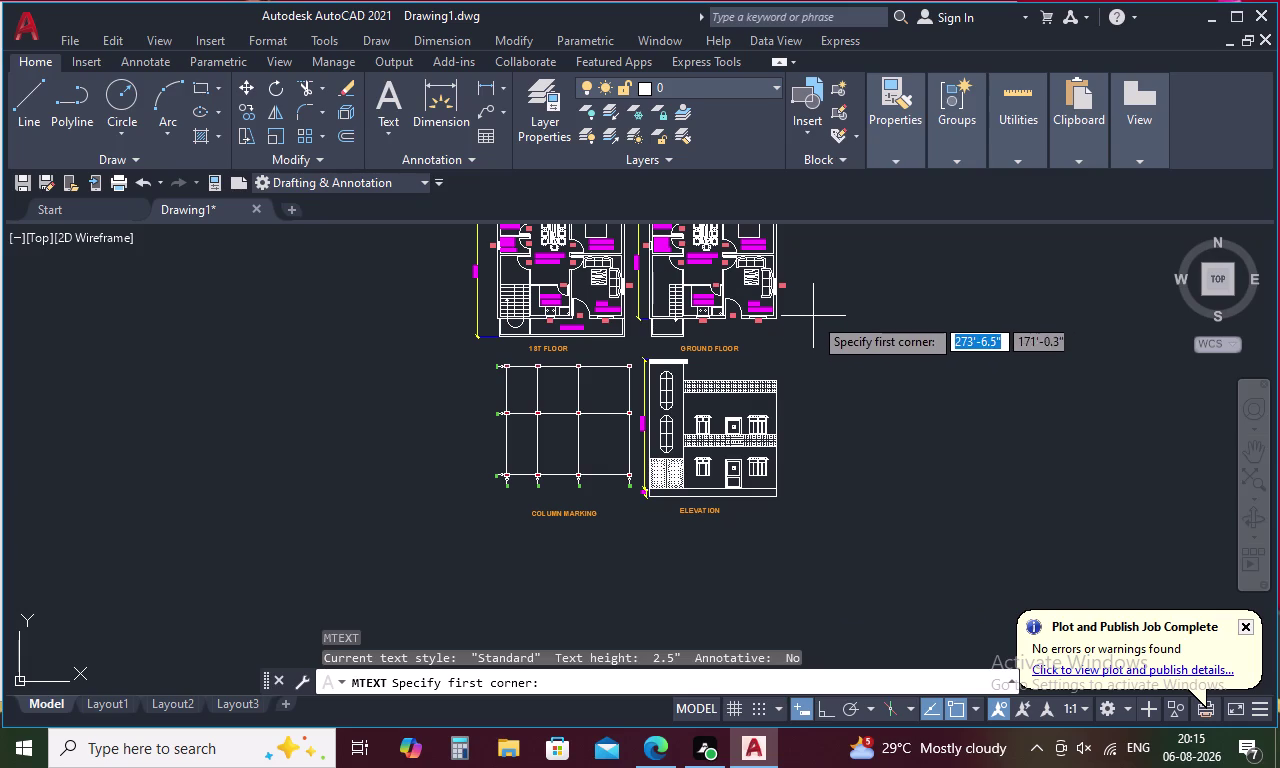
key(Escape)
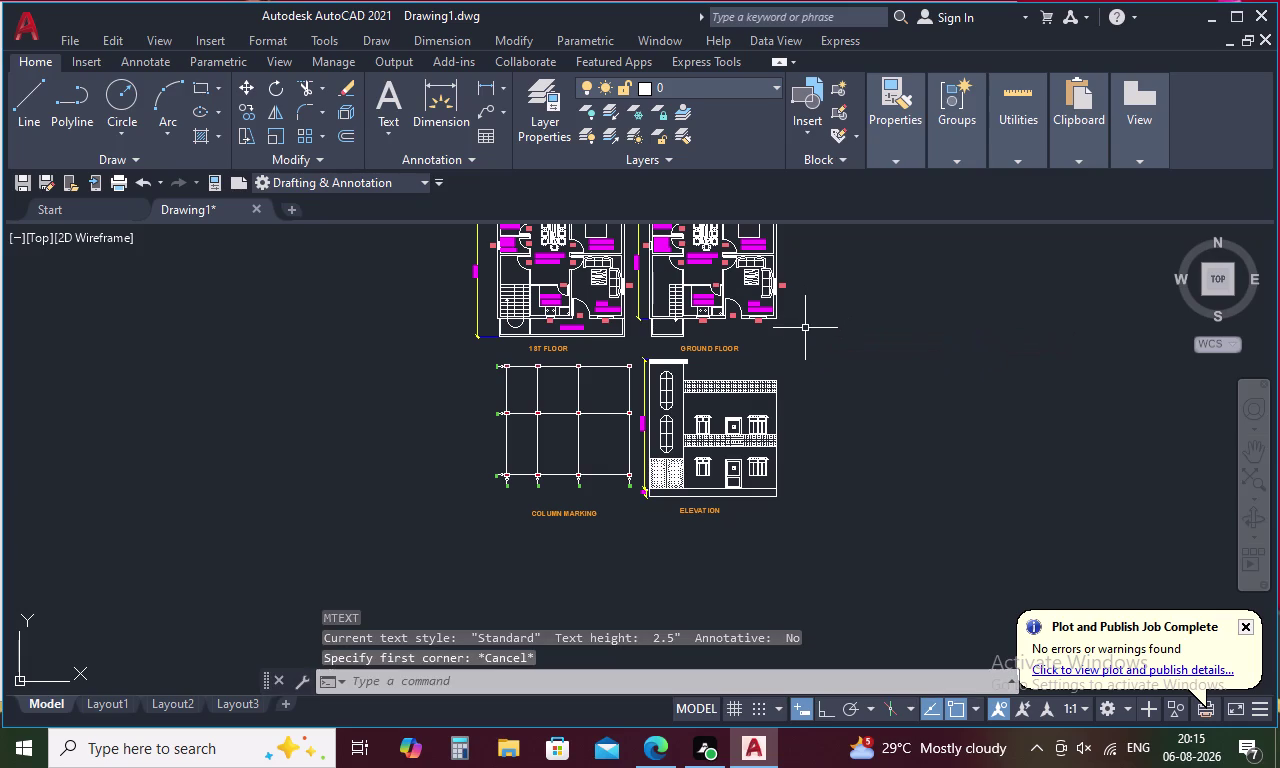
text(TA)
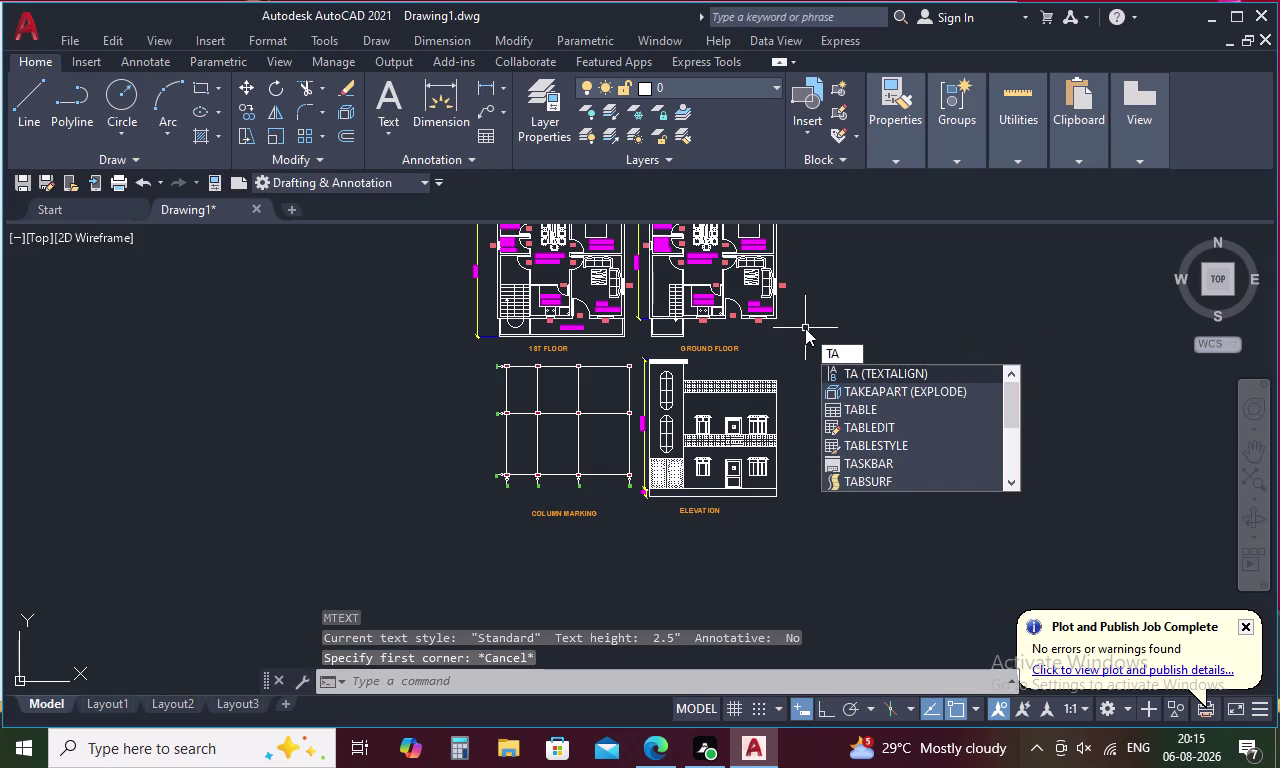
click(856, 406)
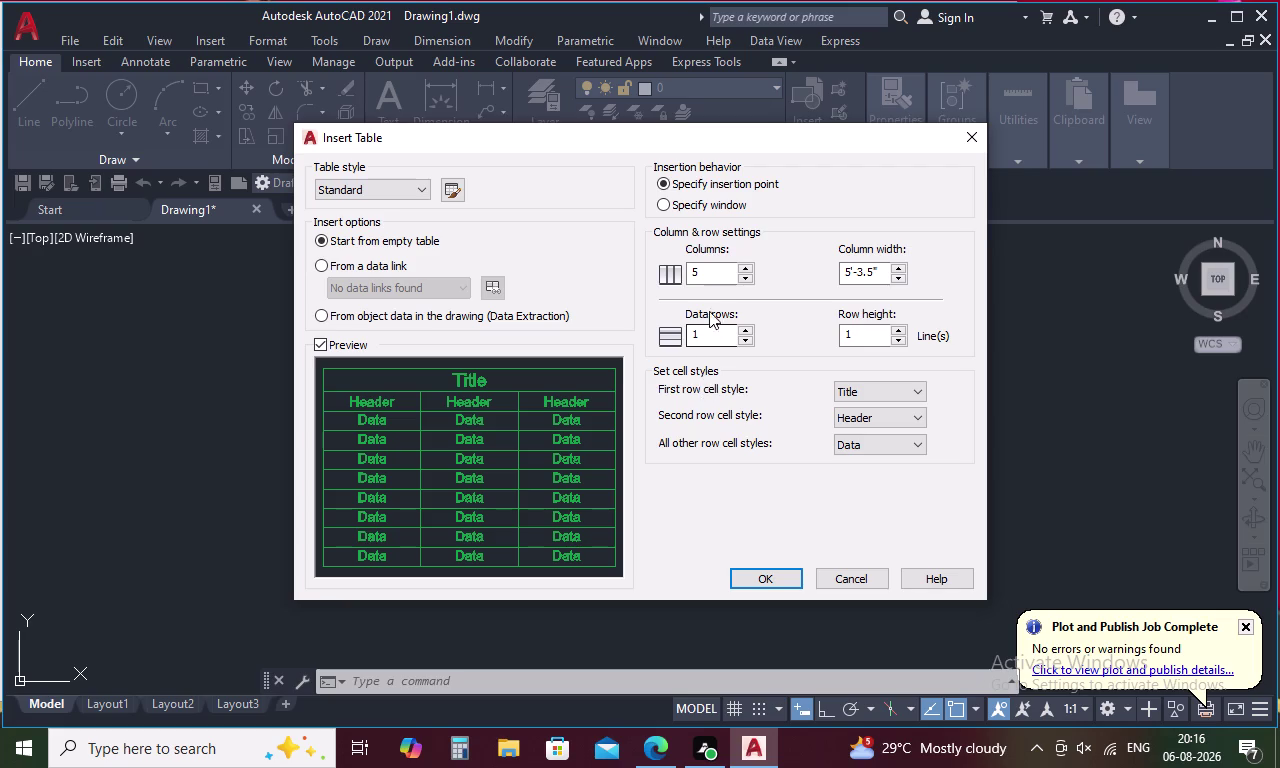
click(725, 278)
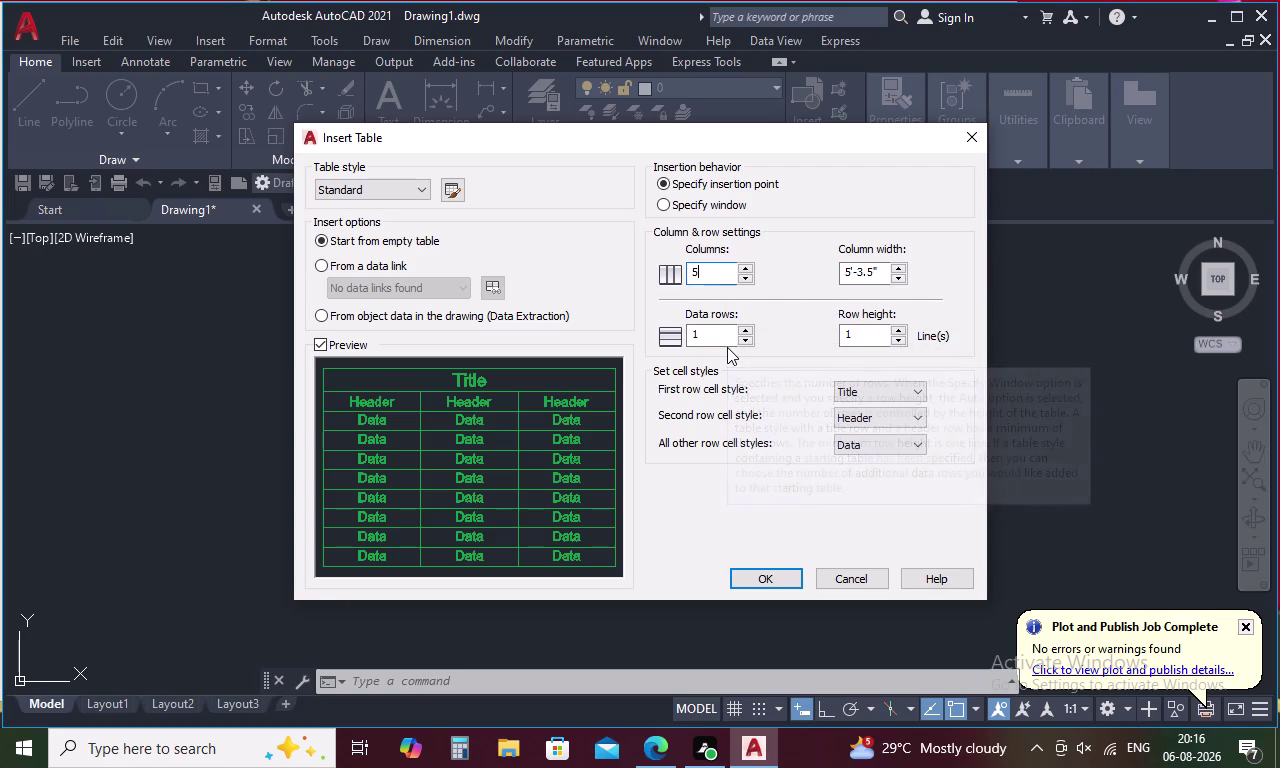
click(975, 132)
middle_drag(831, 312, 840, 421)
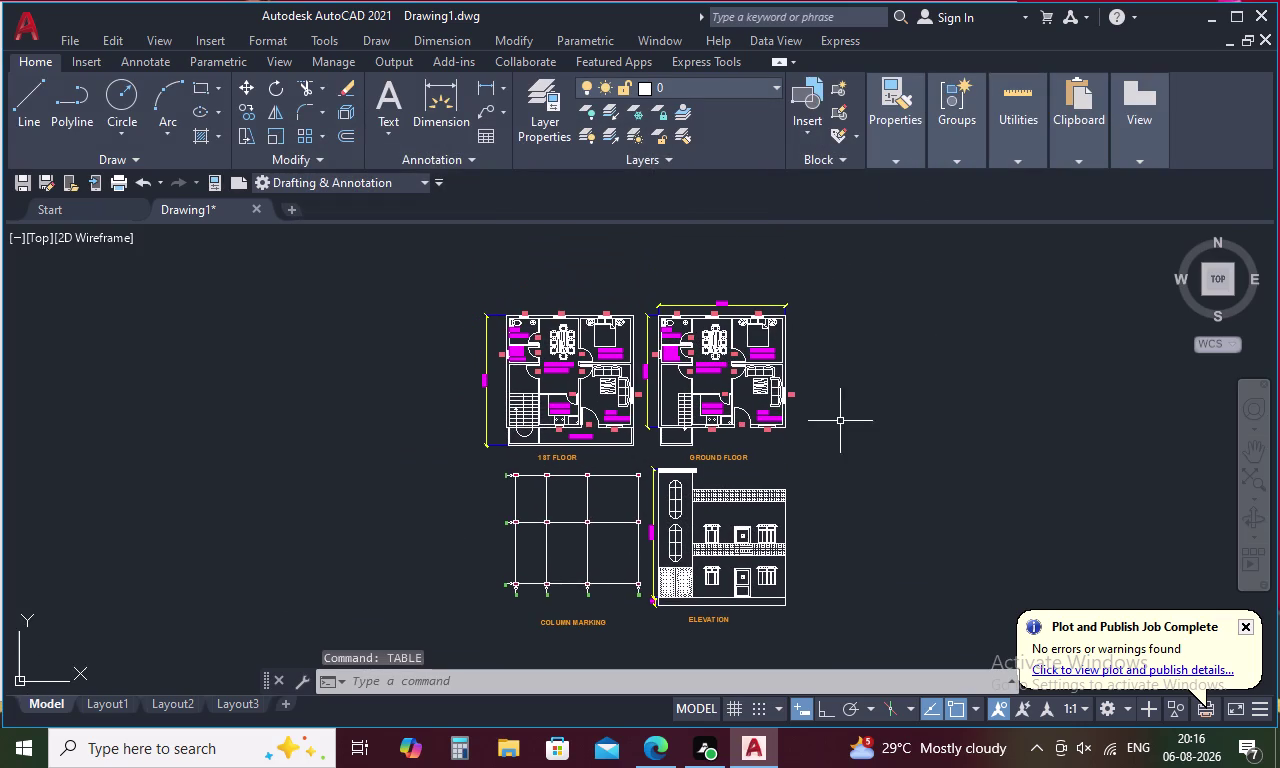
scroll(up, 3)
middle_drag(696, 381, 857, 409)
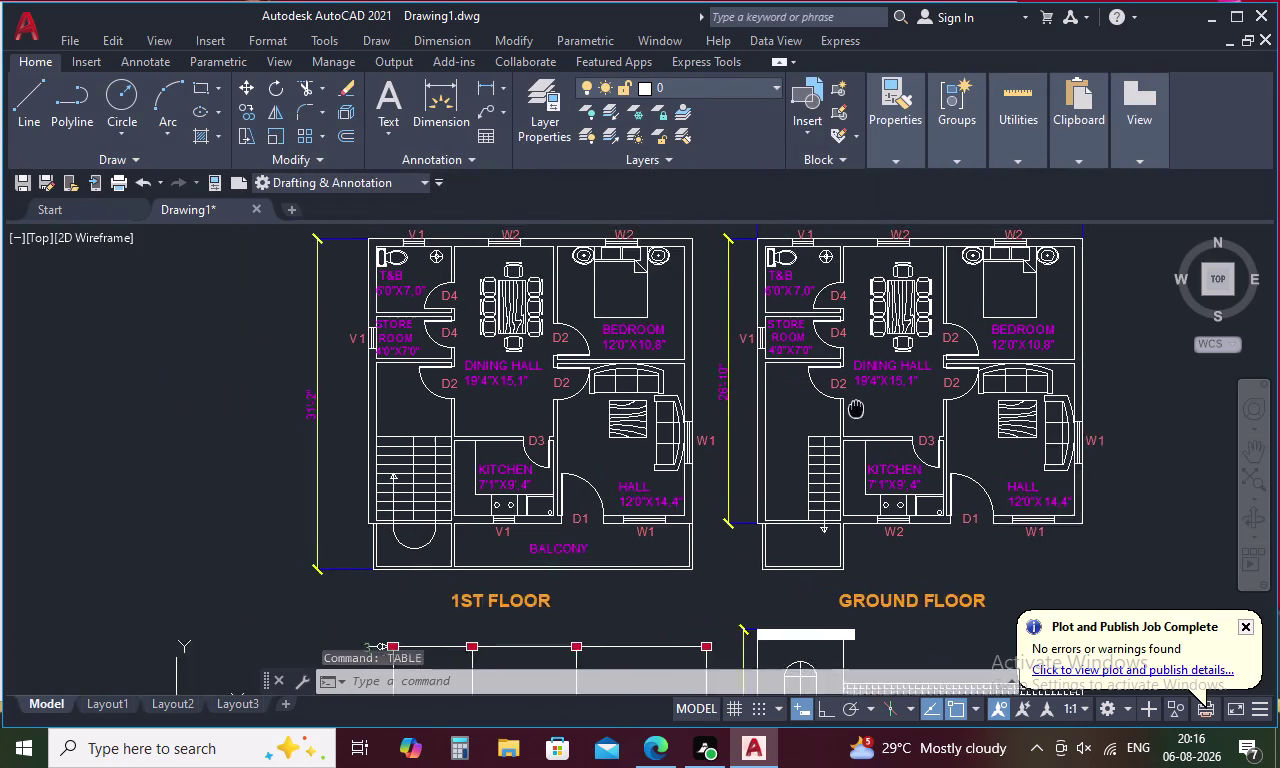
middle_drag(857, 409, 907, 448)
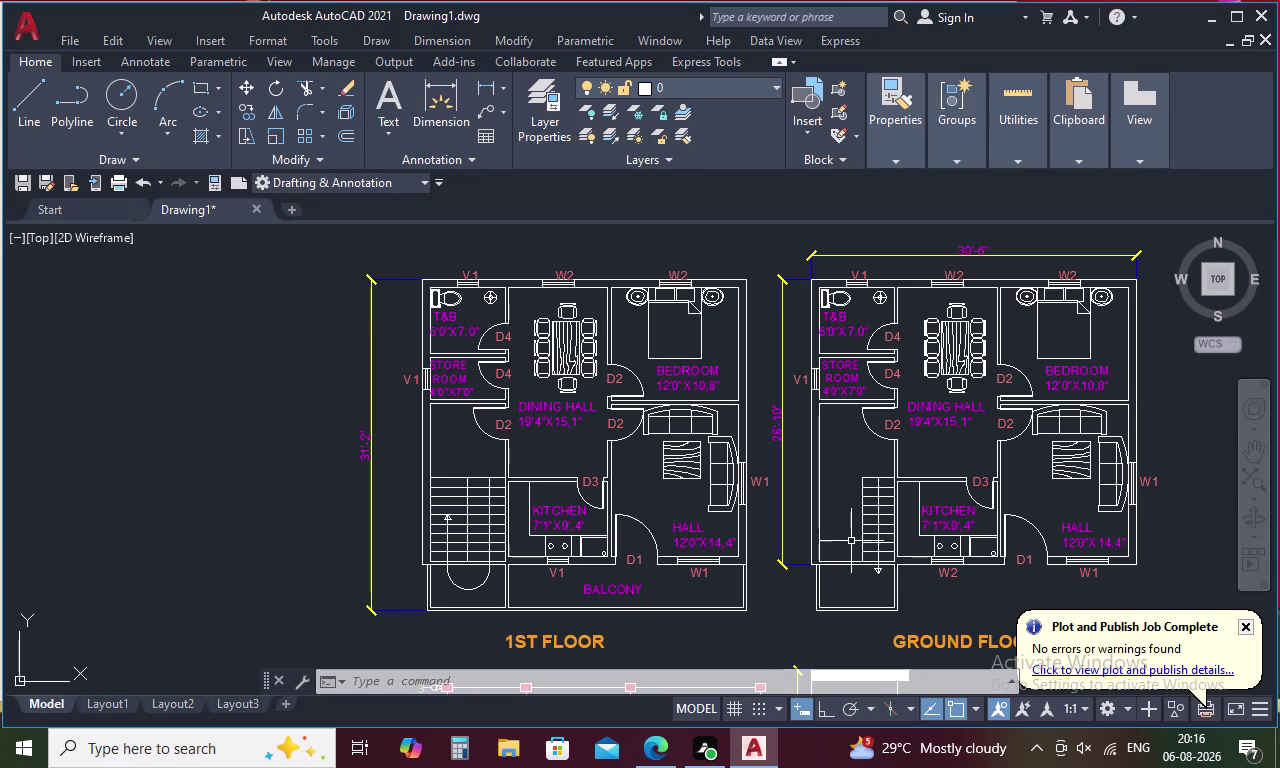
middle_drag(845, 591, 840, 412)
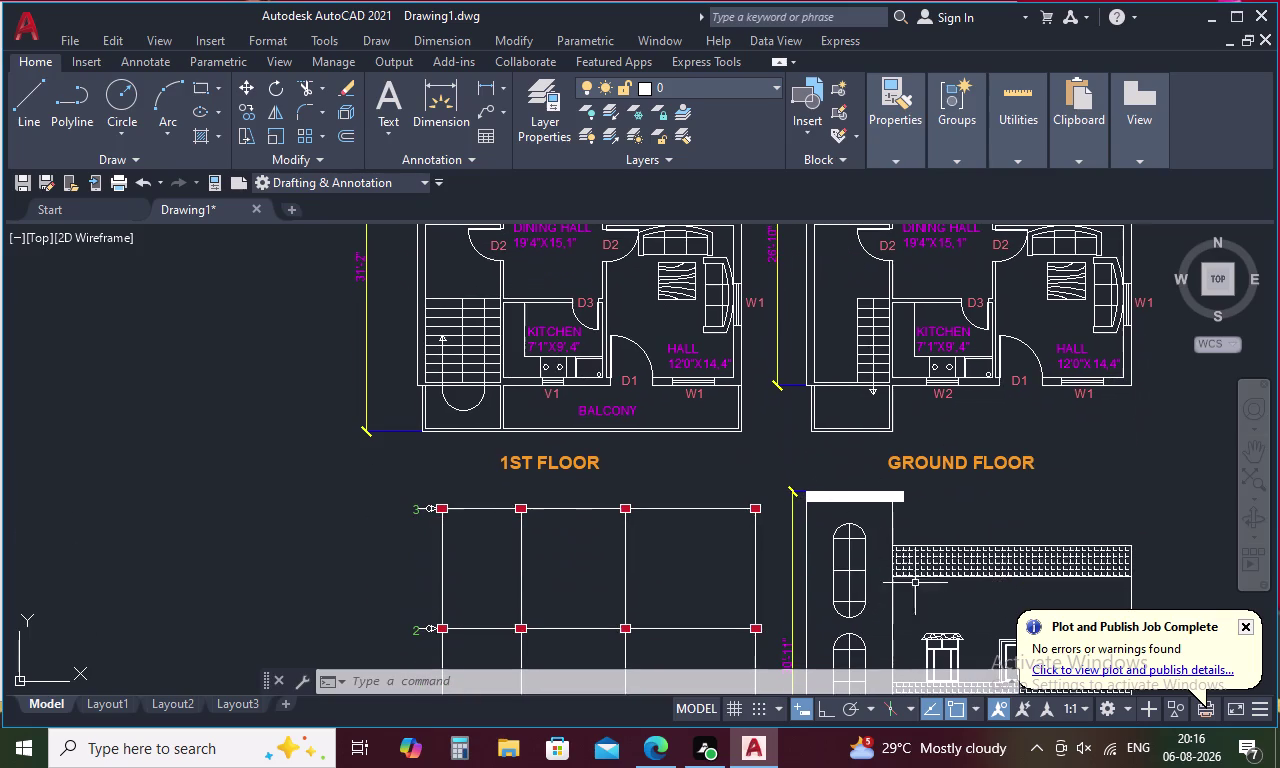
middle_drag(970, 531, 874, 367)
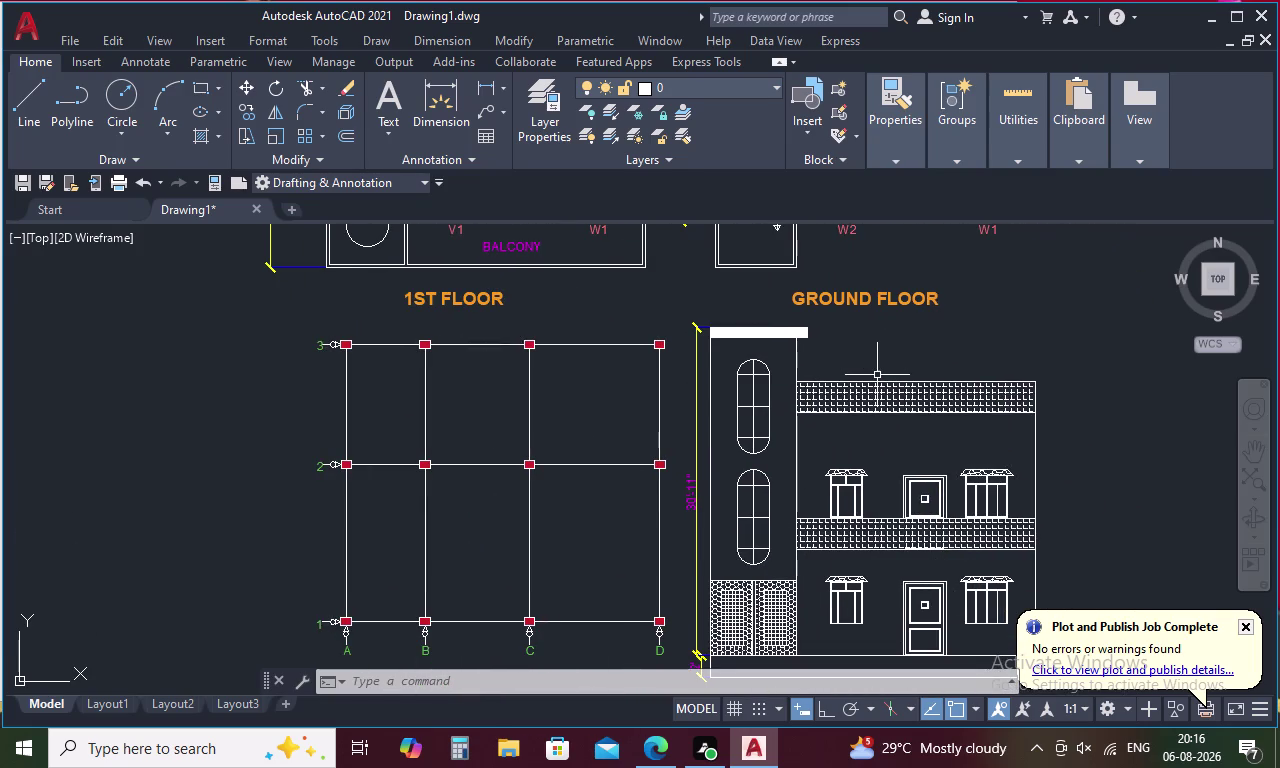
scroll(down, 3)
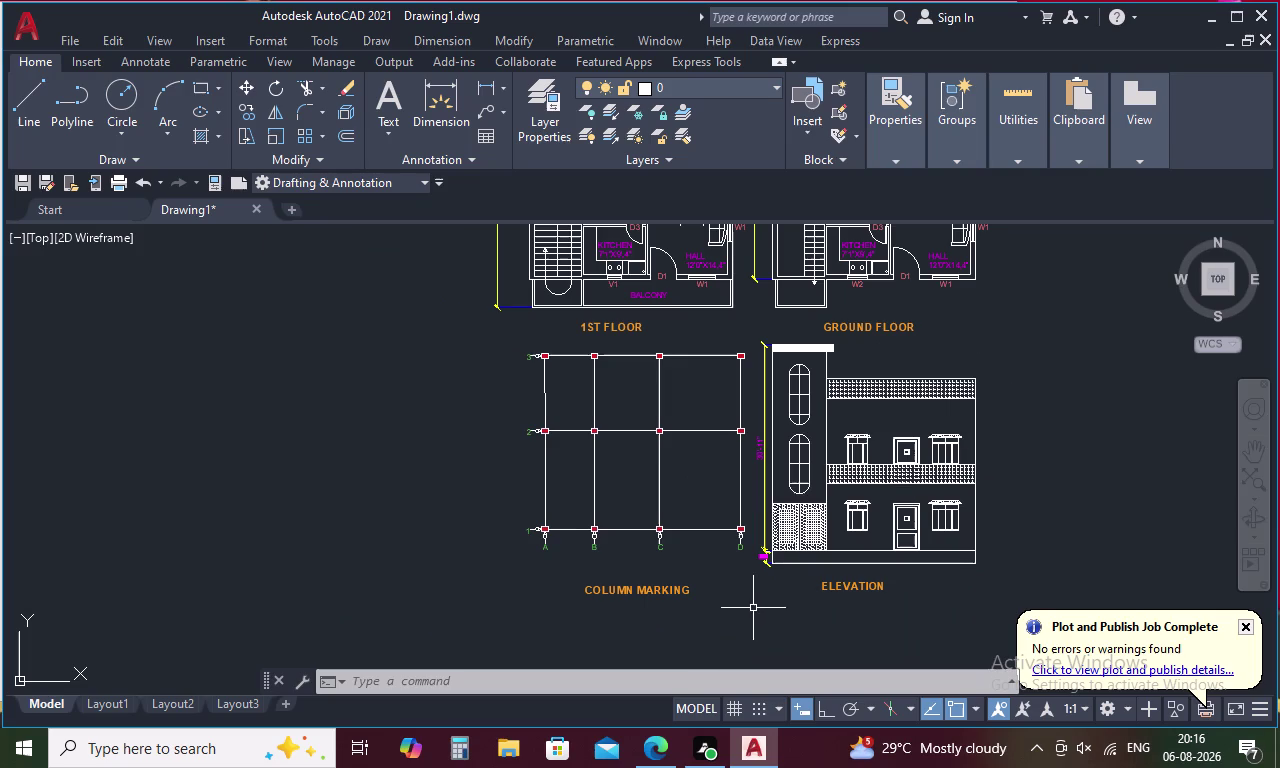
Launch the TABLE command from the TAB autocomplete list.
text(TAB)
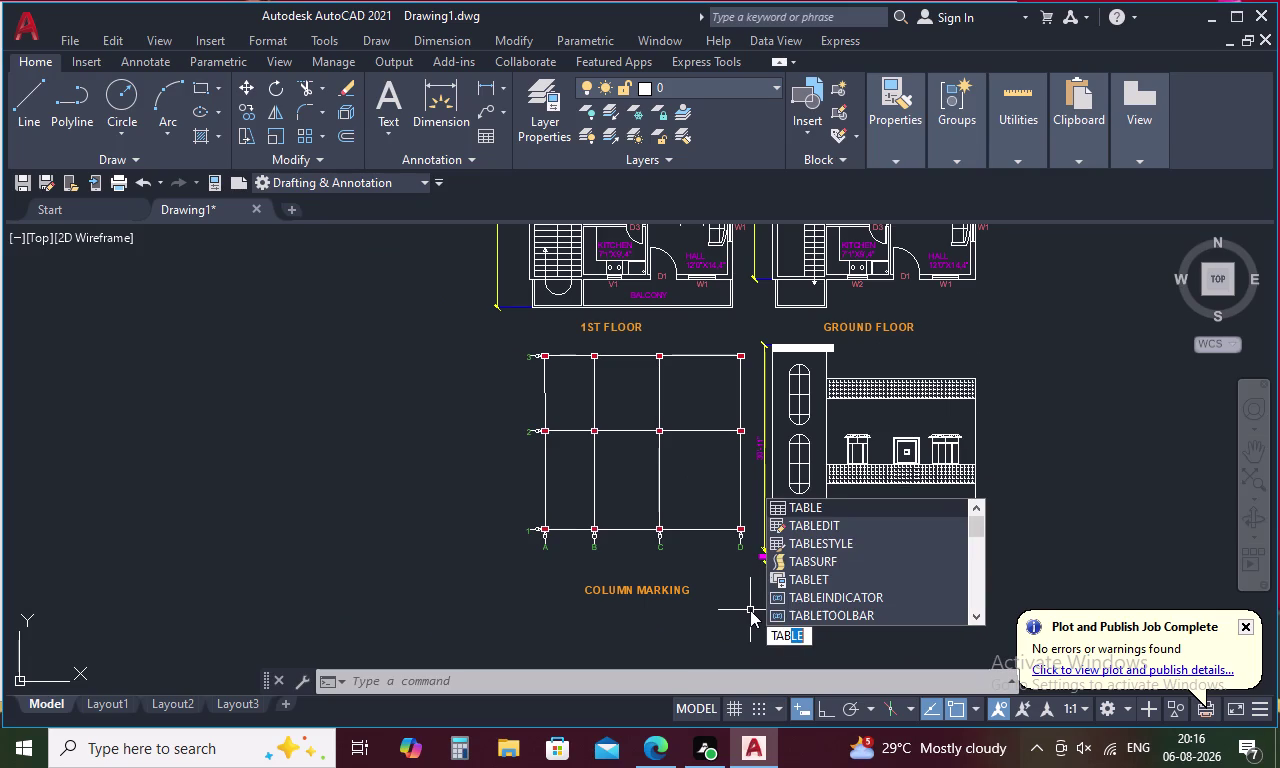
click(866, 503)
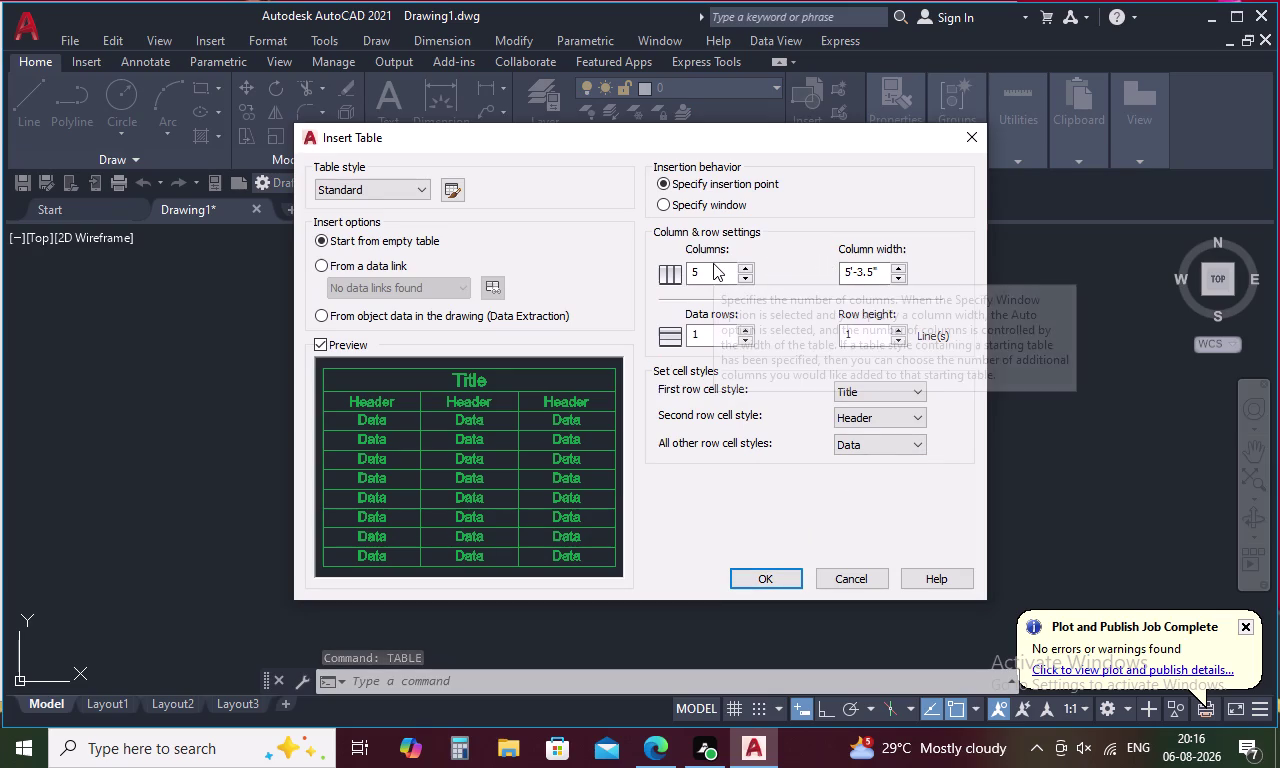
Edit the Insert Table row height value, entering 1'.
click(854, 341)
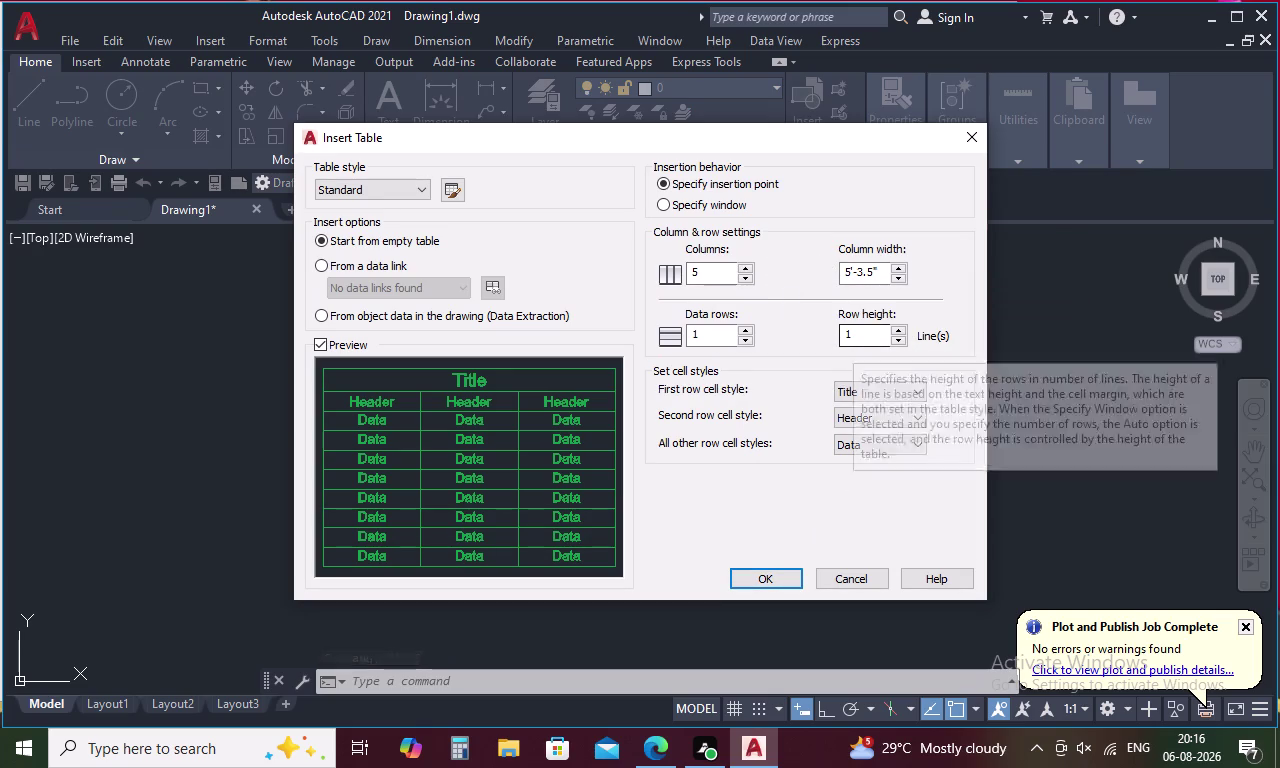
key(BackSpace)
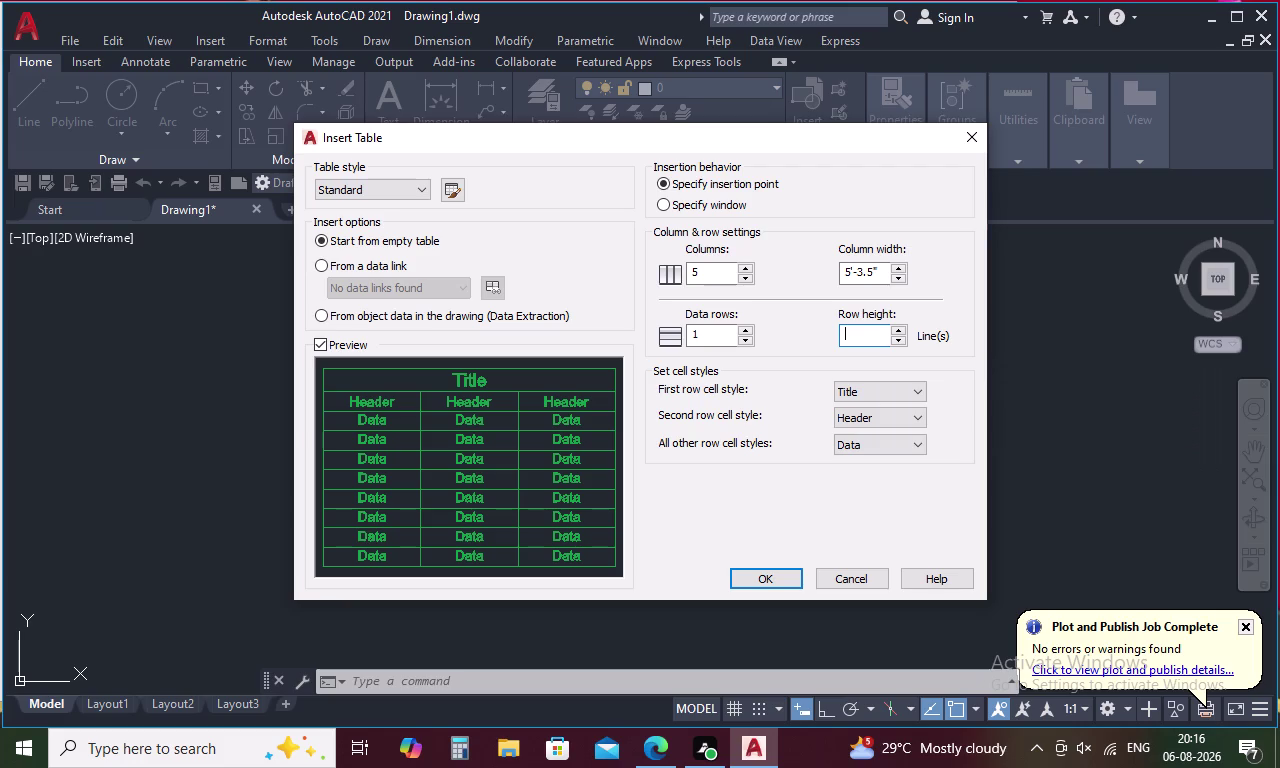
key(7)
key(BackSpace)
click(716, 335)
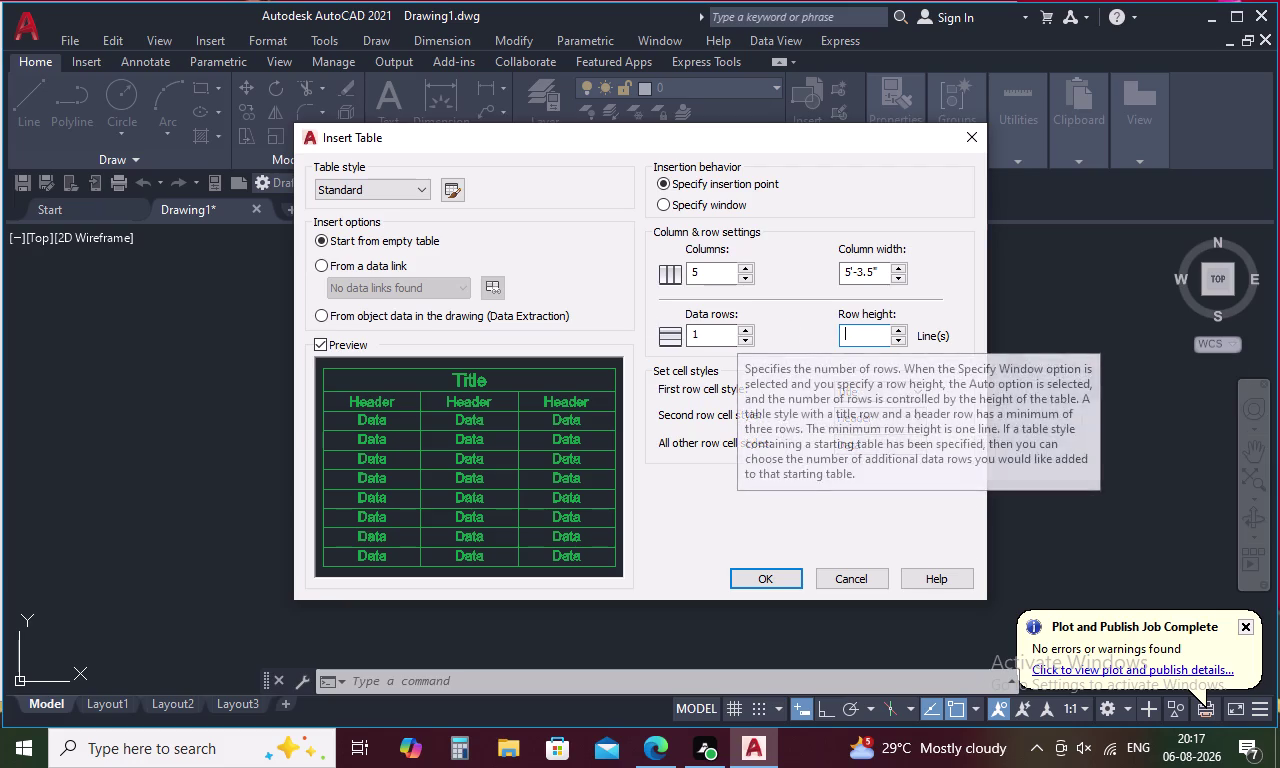
click(716, 335)
click(688, 341)
click(697, 333)
double_click(697, 333)
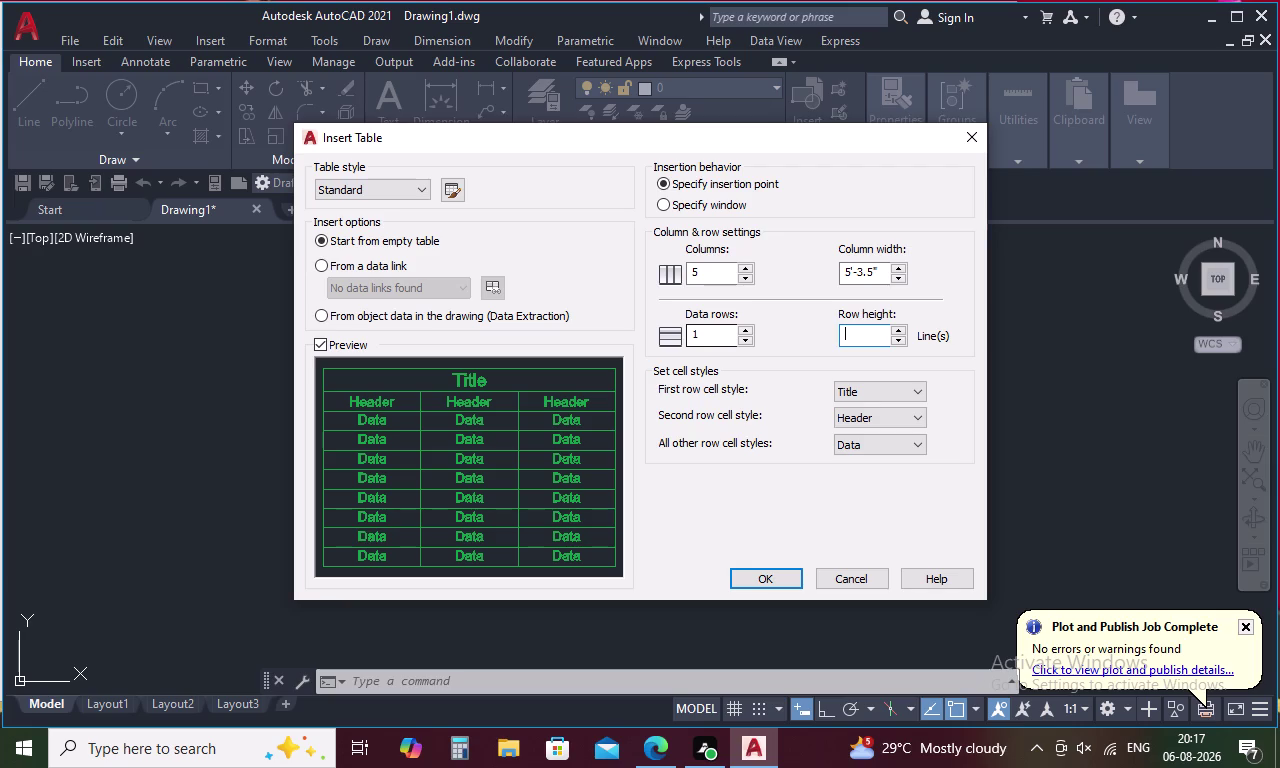
click(878, 331)
key(1)
key(apostrophe)
key(Return)
click(702, 337)
triple_click(702, 337)
click(701, 333)
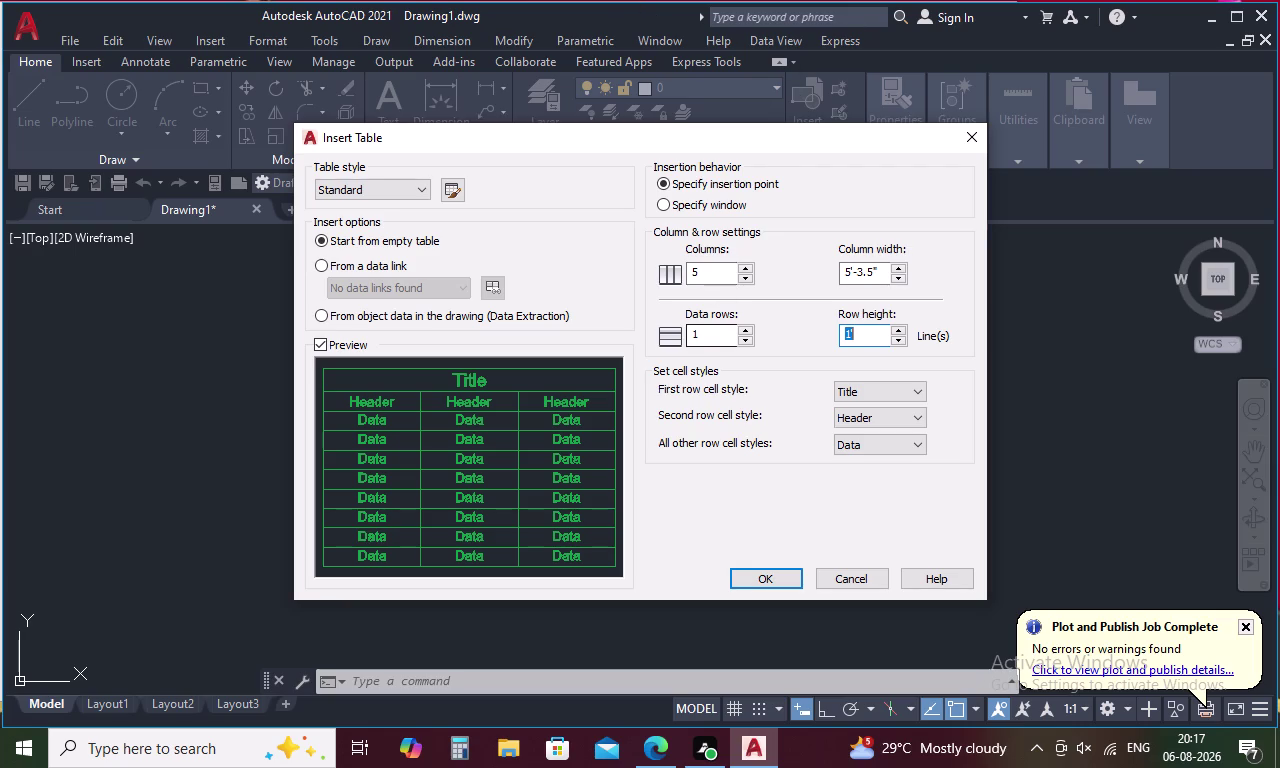
click(698, 340)
click(887, 334)
click(700, 330)
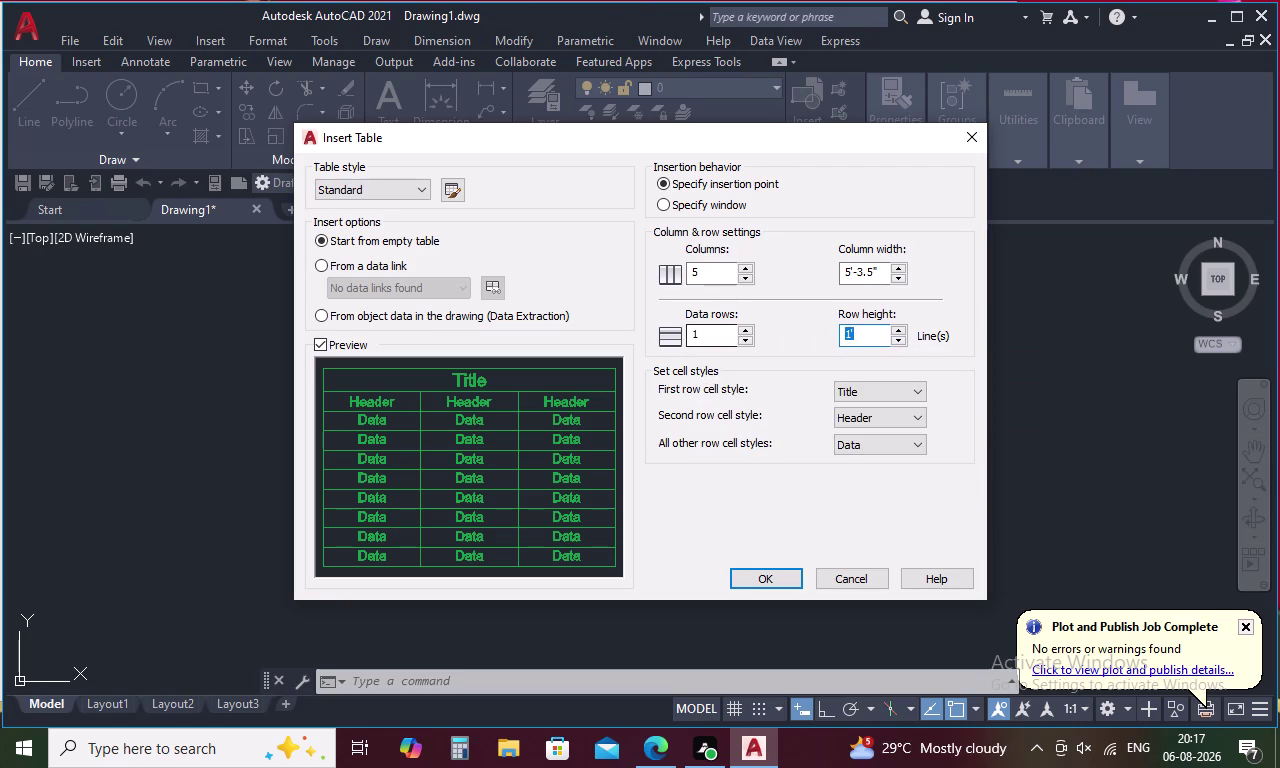
click(876, 335)
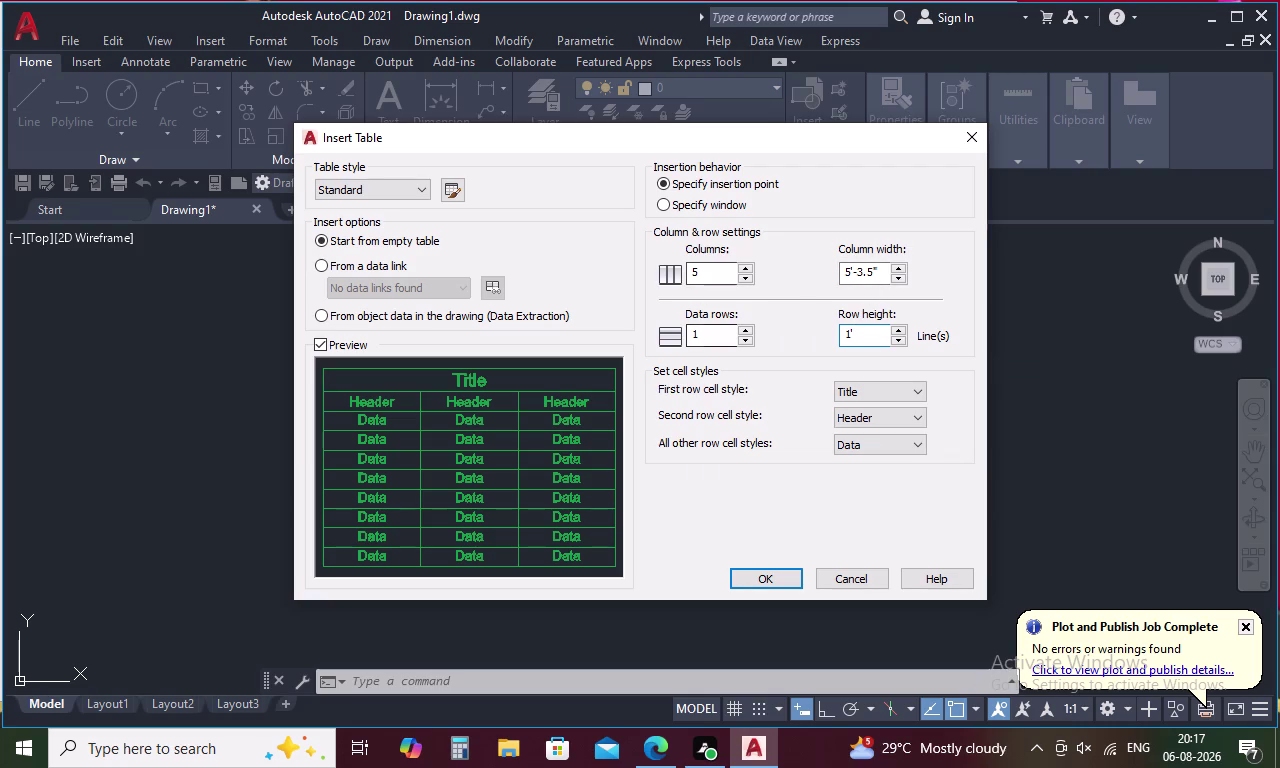
click(705, 275)
click(708, 271)
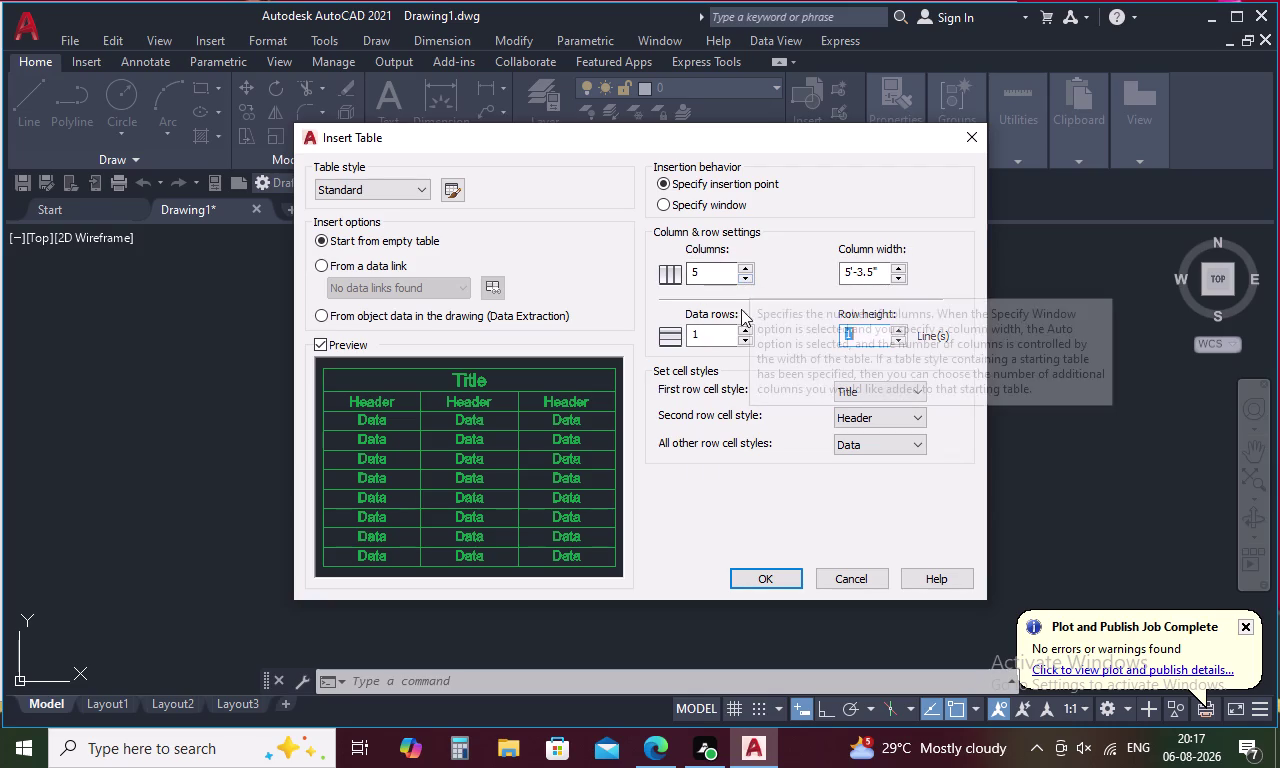
Increase the table's data rows to 7.
click(747, 328)
double_click(747, 328)
click(747, 328)
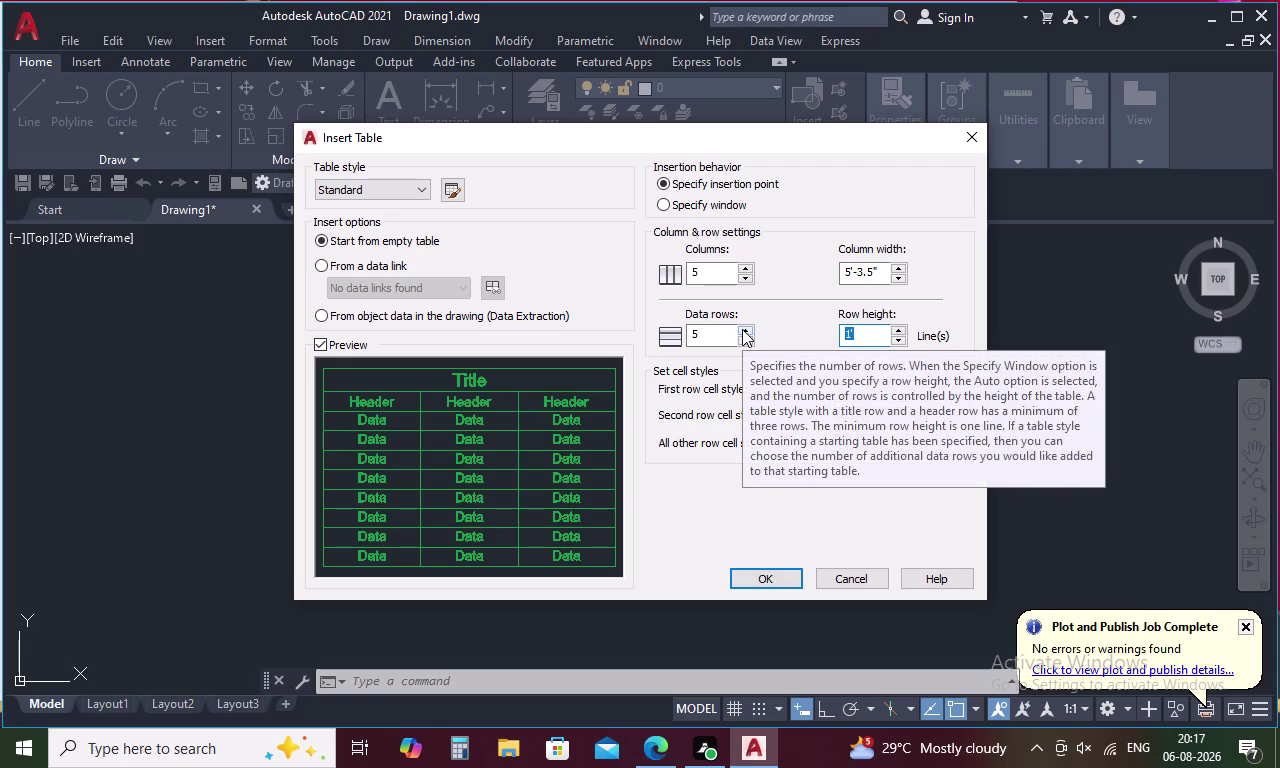
click(742, 329)
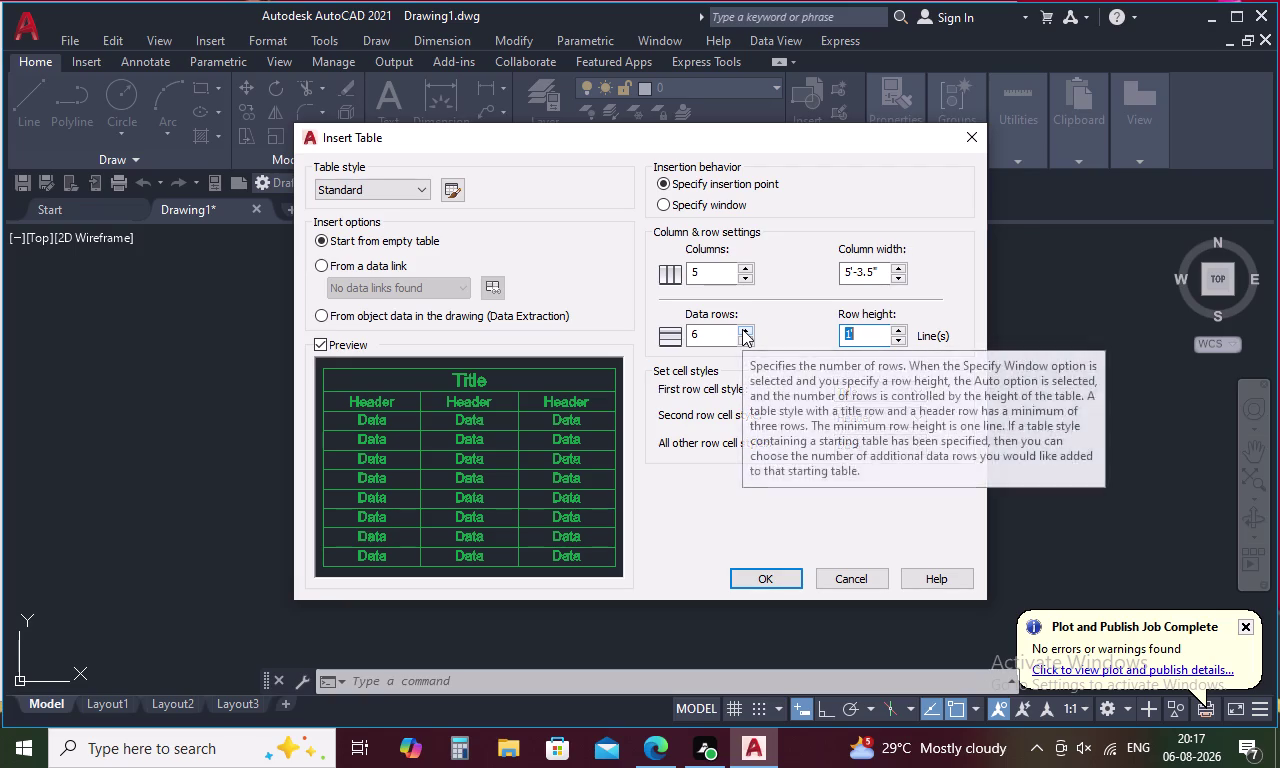
click(742, 329)
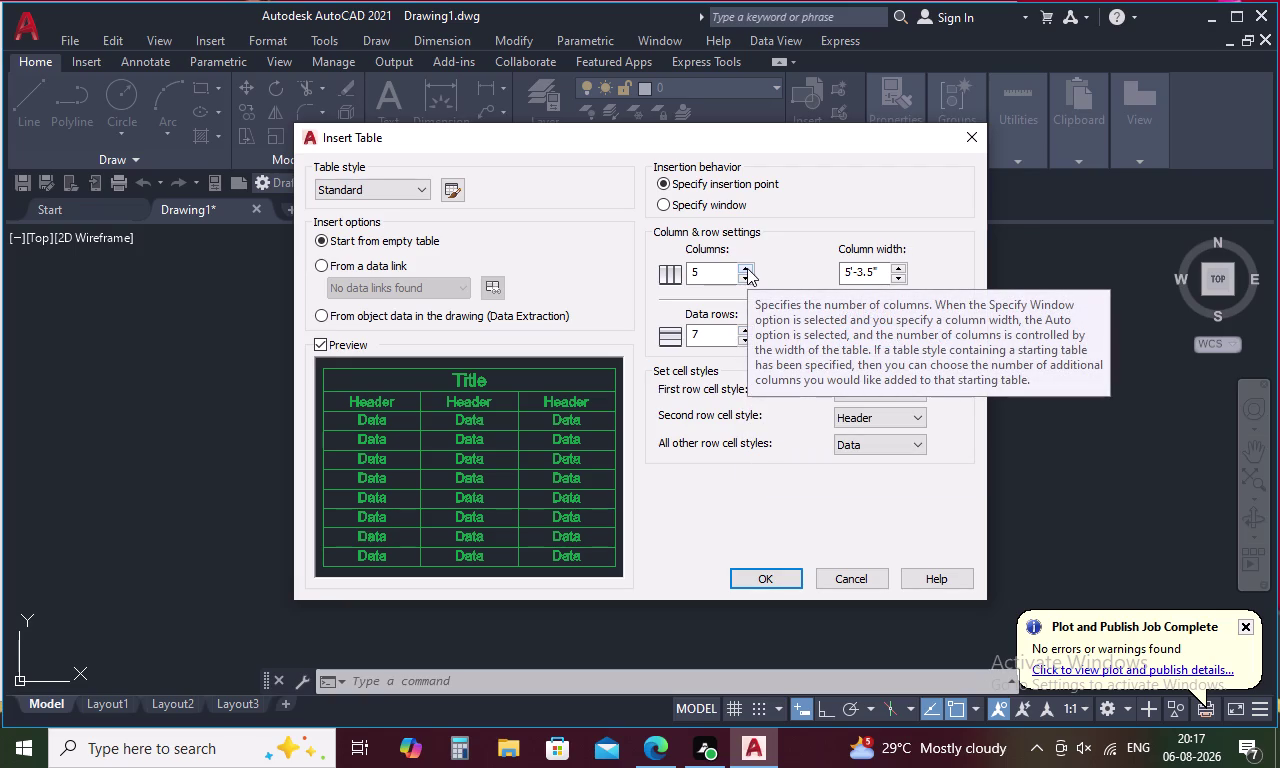
Reduce the table to 3 columns.
click(747, 268)
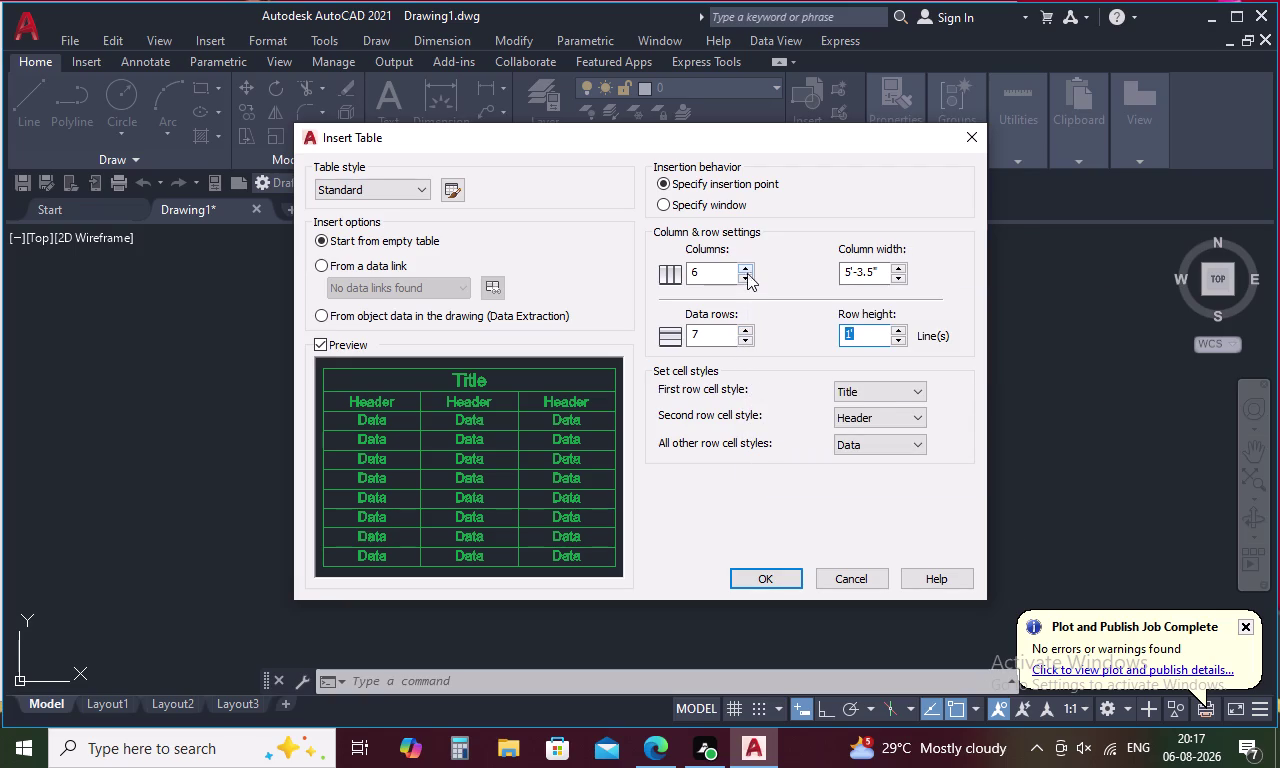
triple_click(747, 276)
click(876, 271)
click(876, 271)
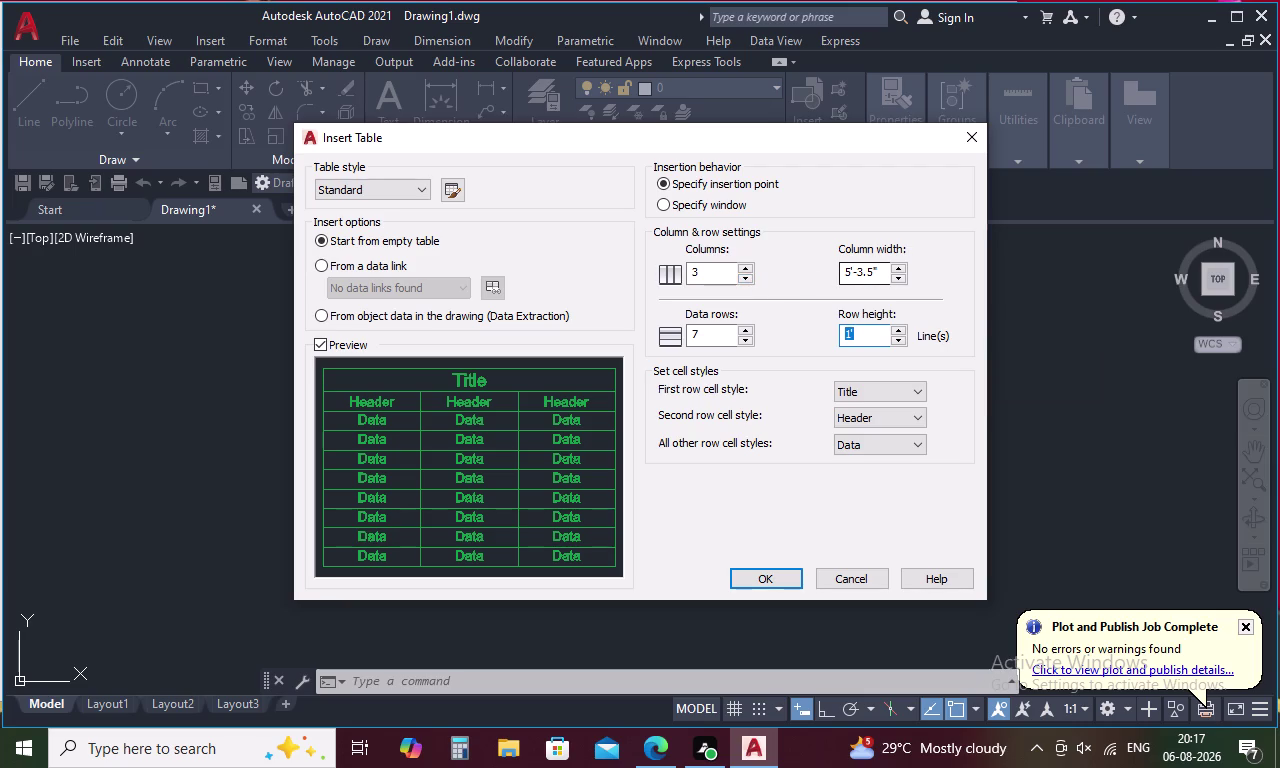
click(868, 280)
key(Return)
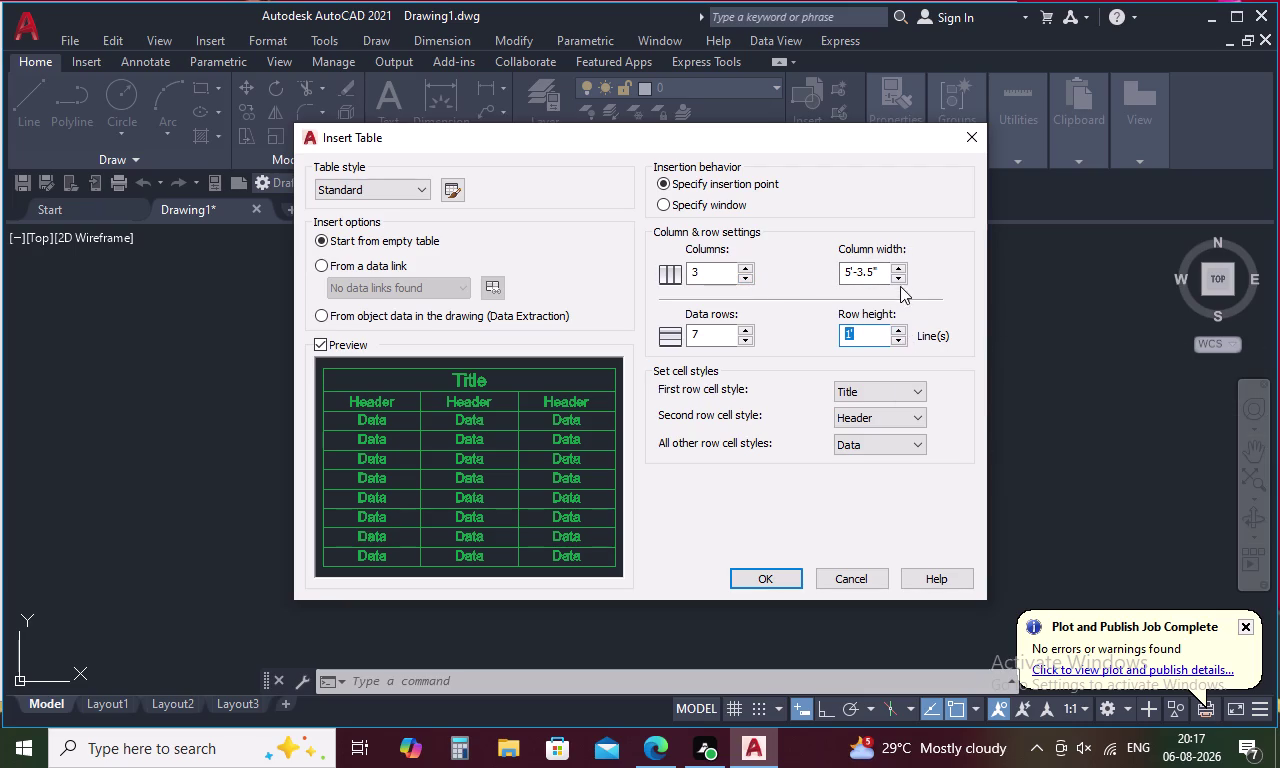
Lower the table column width to 3'.
click(901, 276)
double_click(900, 267)
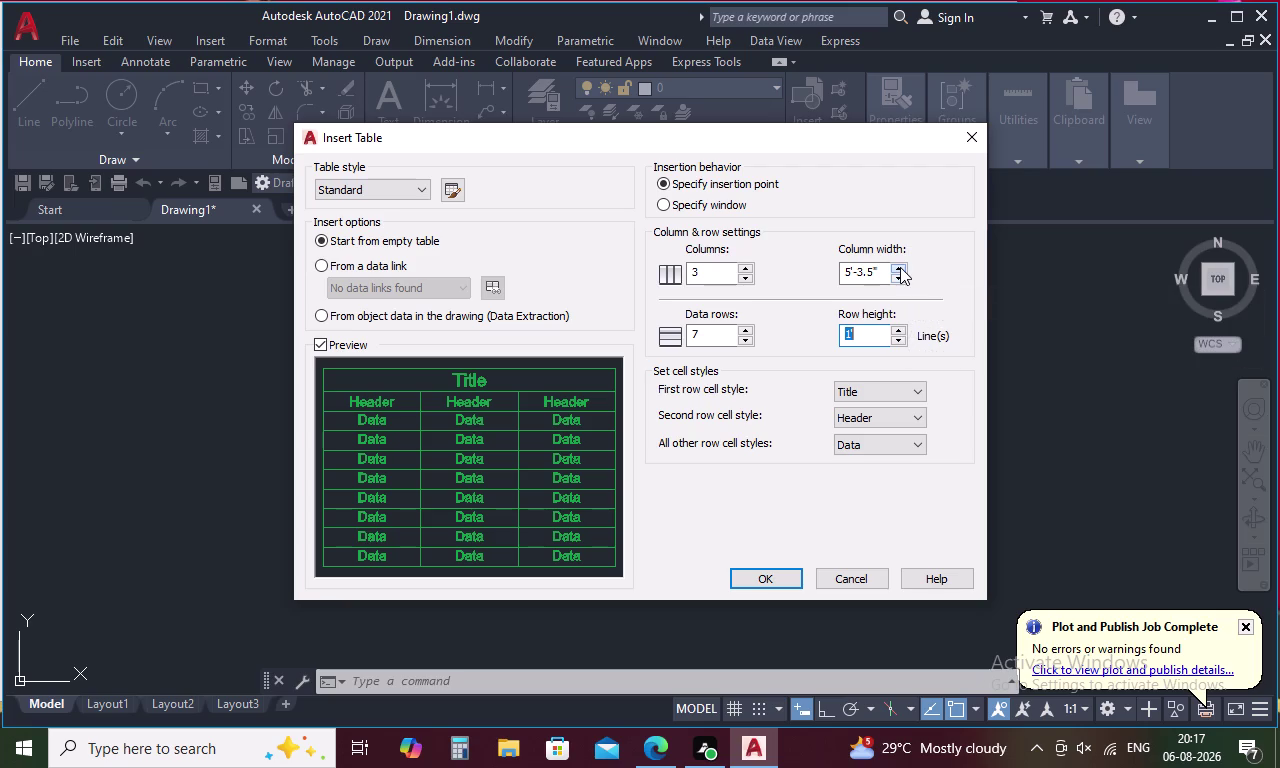
triple_click(900, 267)
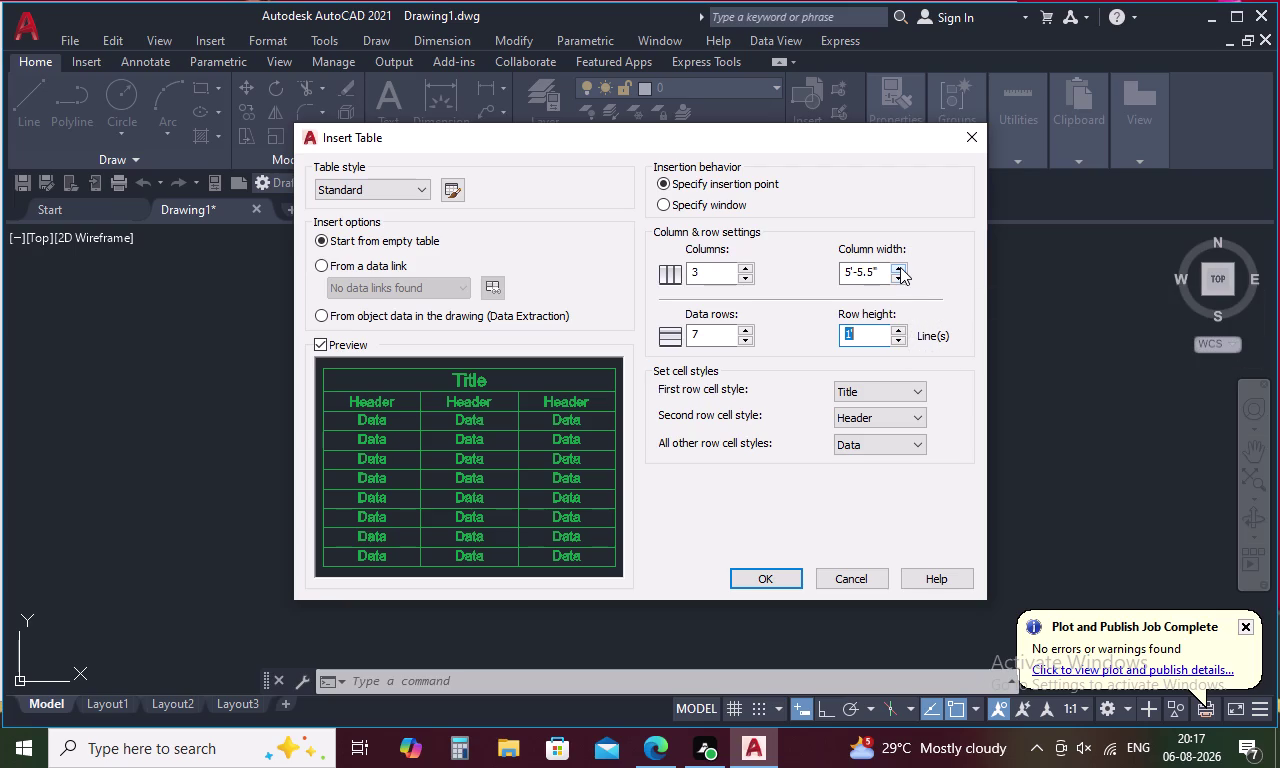
triple_click(900, 276)
triple_click(900, 276)
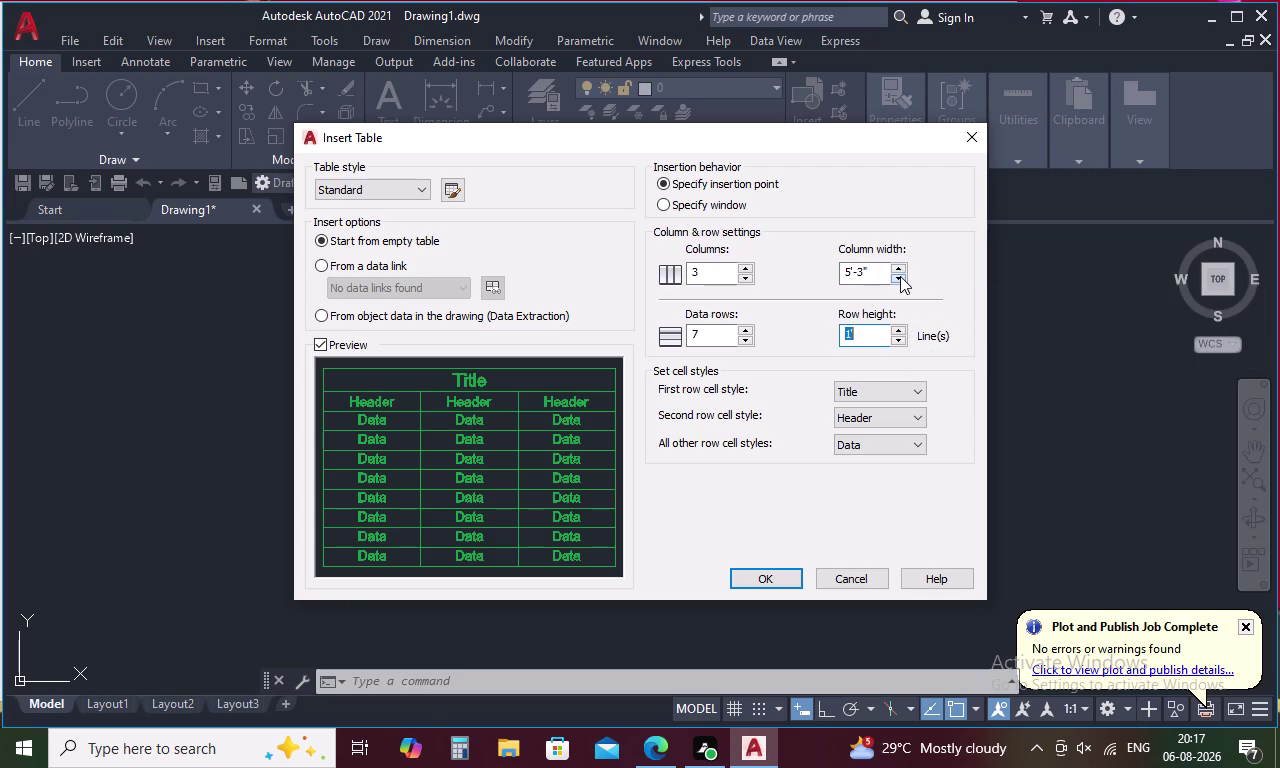
triple_click(900, 276)
click(900, 276)
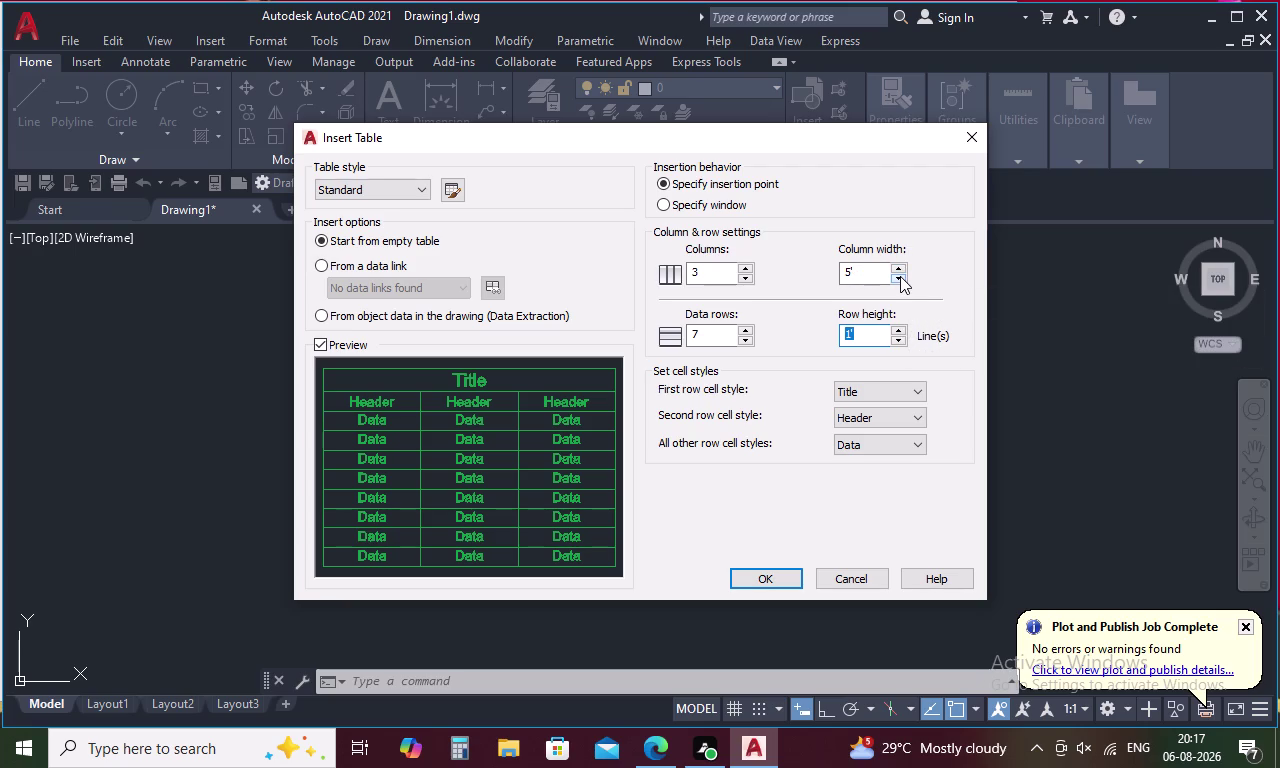
triple_click(900, 276)
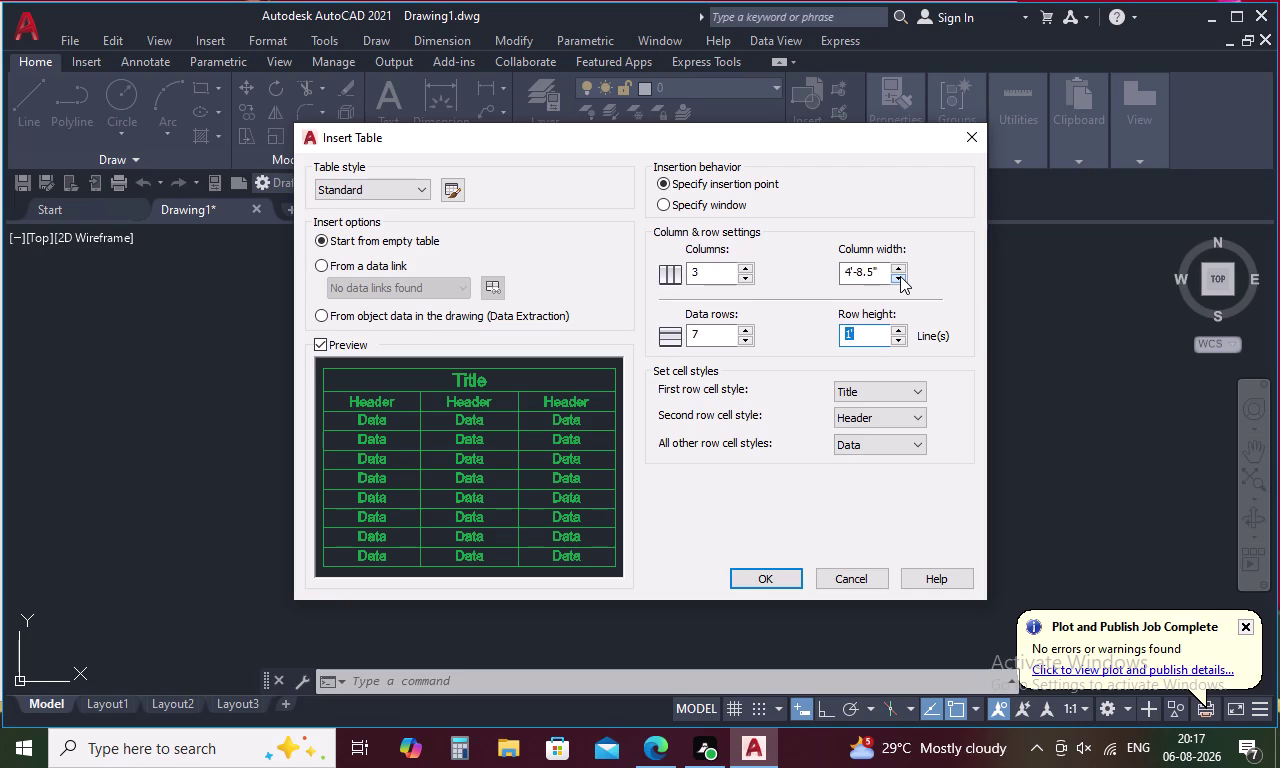
double_click(900, 276)
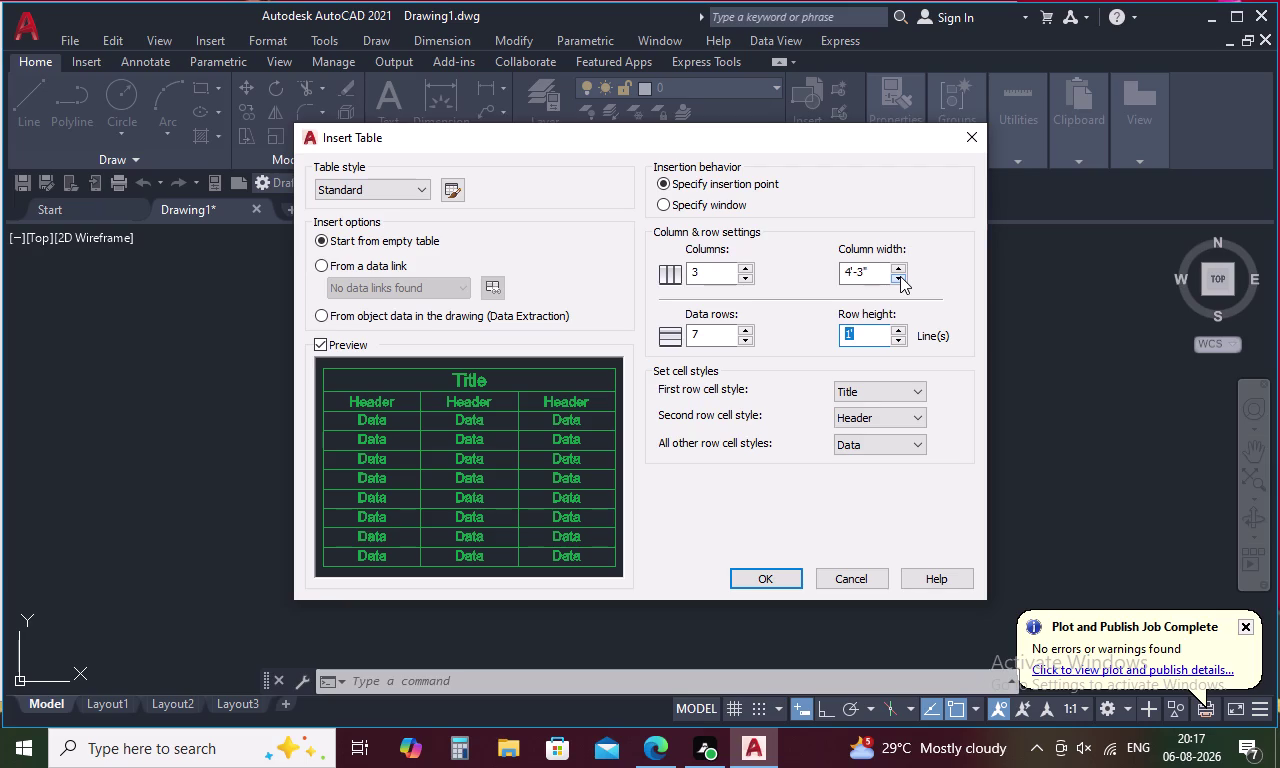
triple_click(900, 276)
triple_click(900, 277)
triple_click(900, 277)
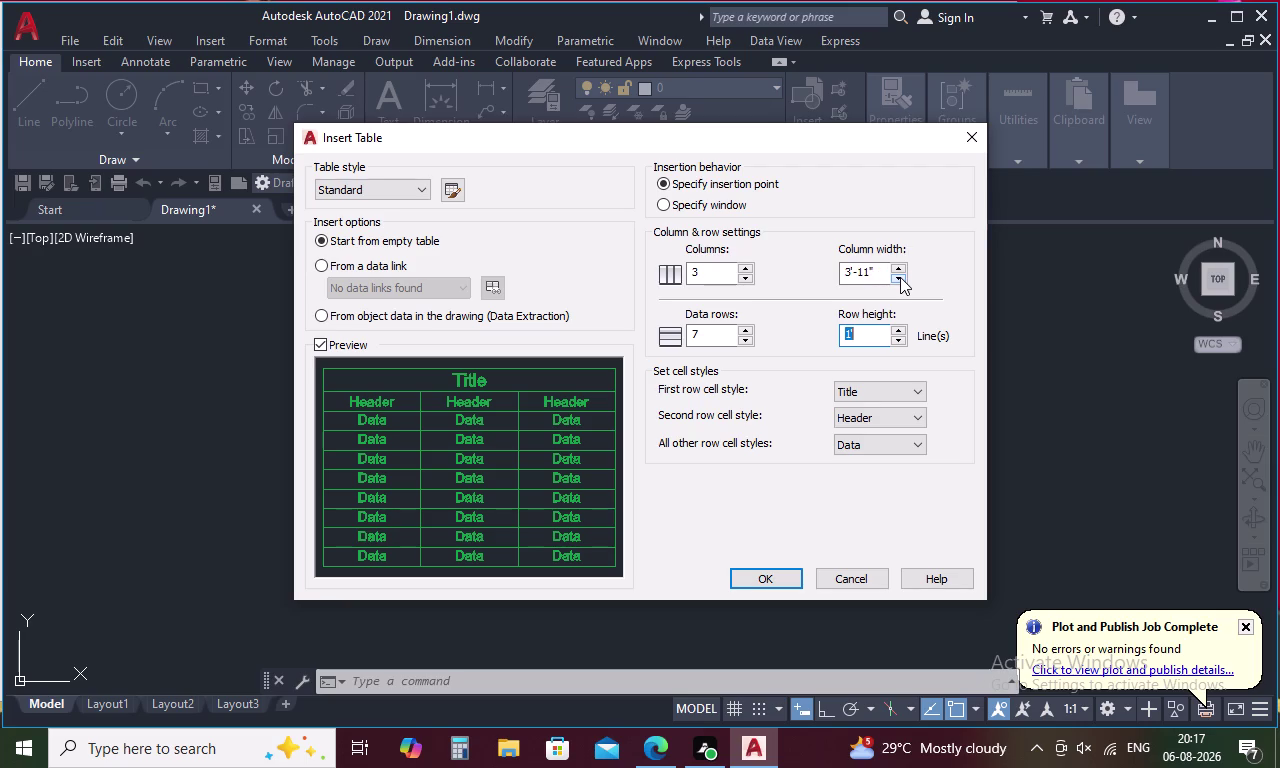
click(901, 276)
click(901, 276)
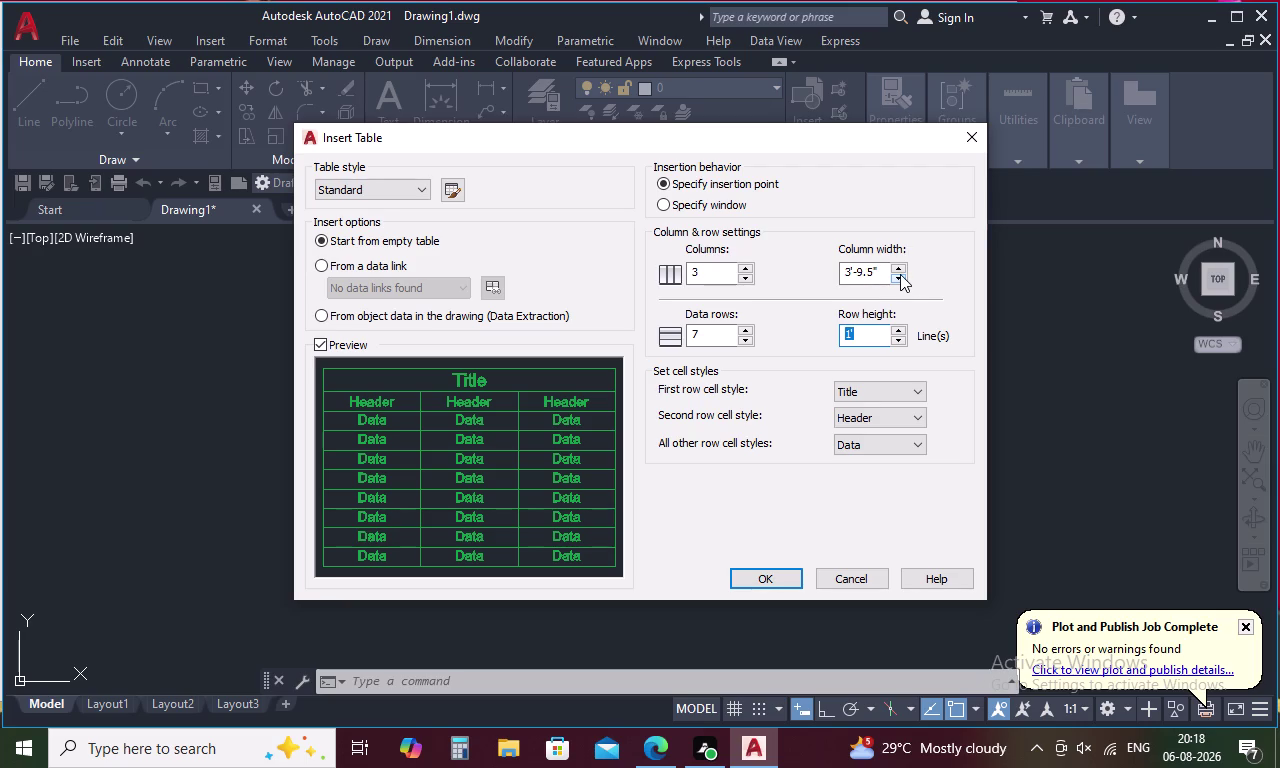
click(899, 272)
click(899, 272)
click(899, 272)
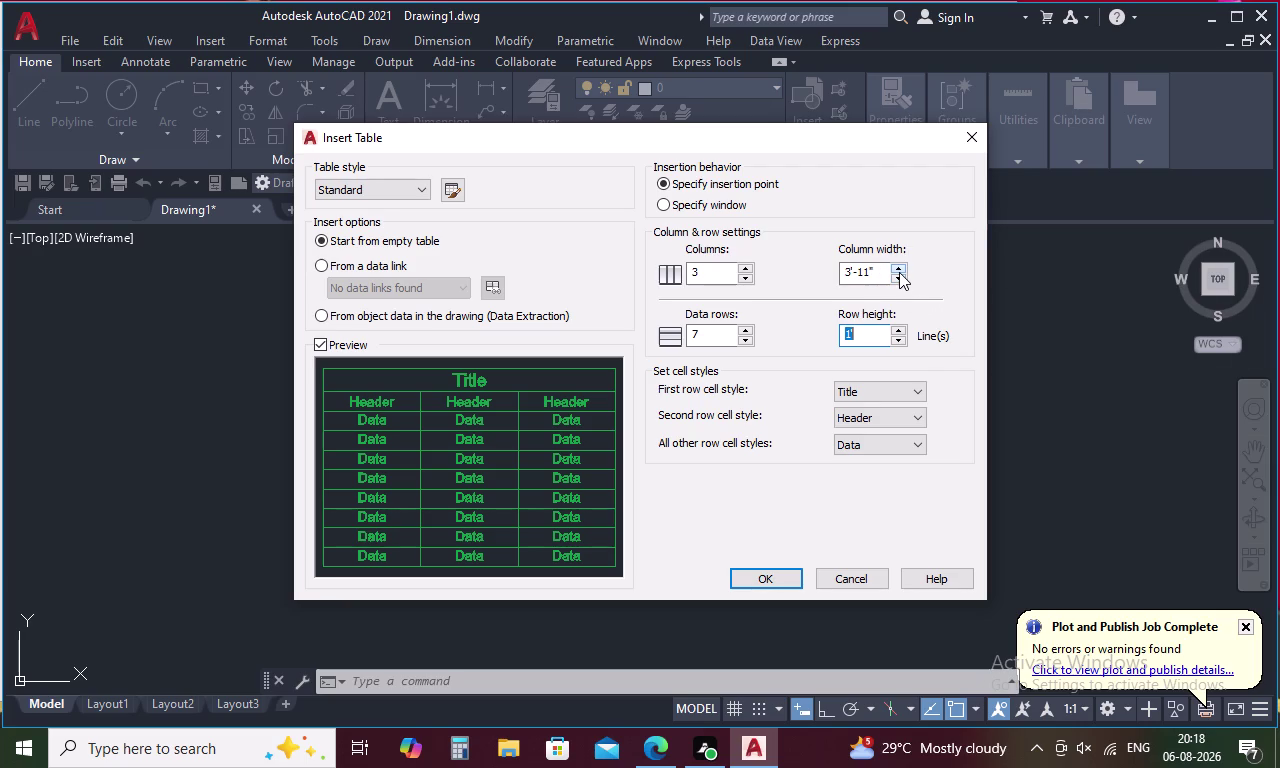
triple_click(899, 272)
double_click(899, 272)
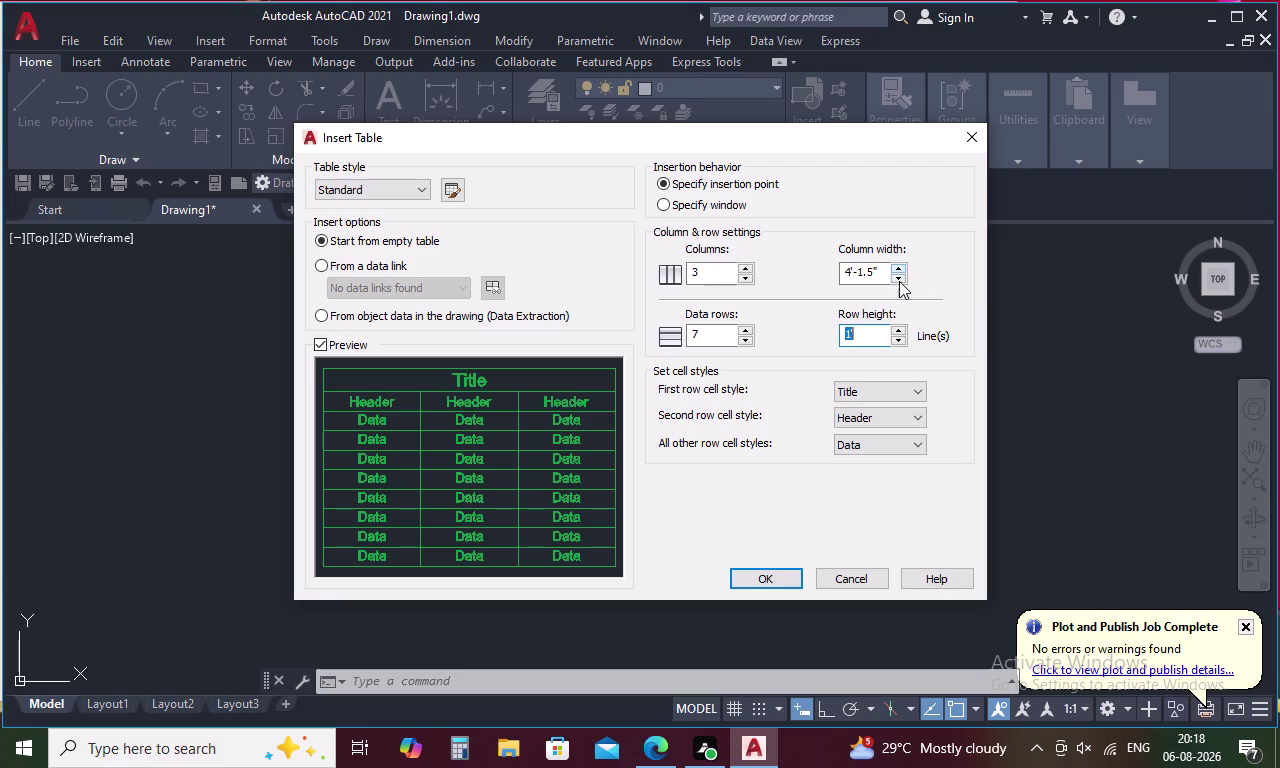
triple_click(896, 276)
triple_click(896, 276)
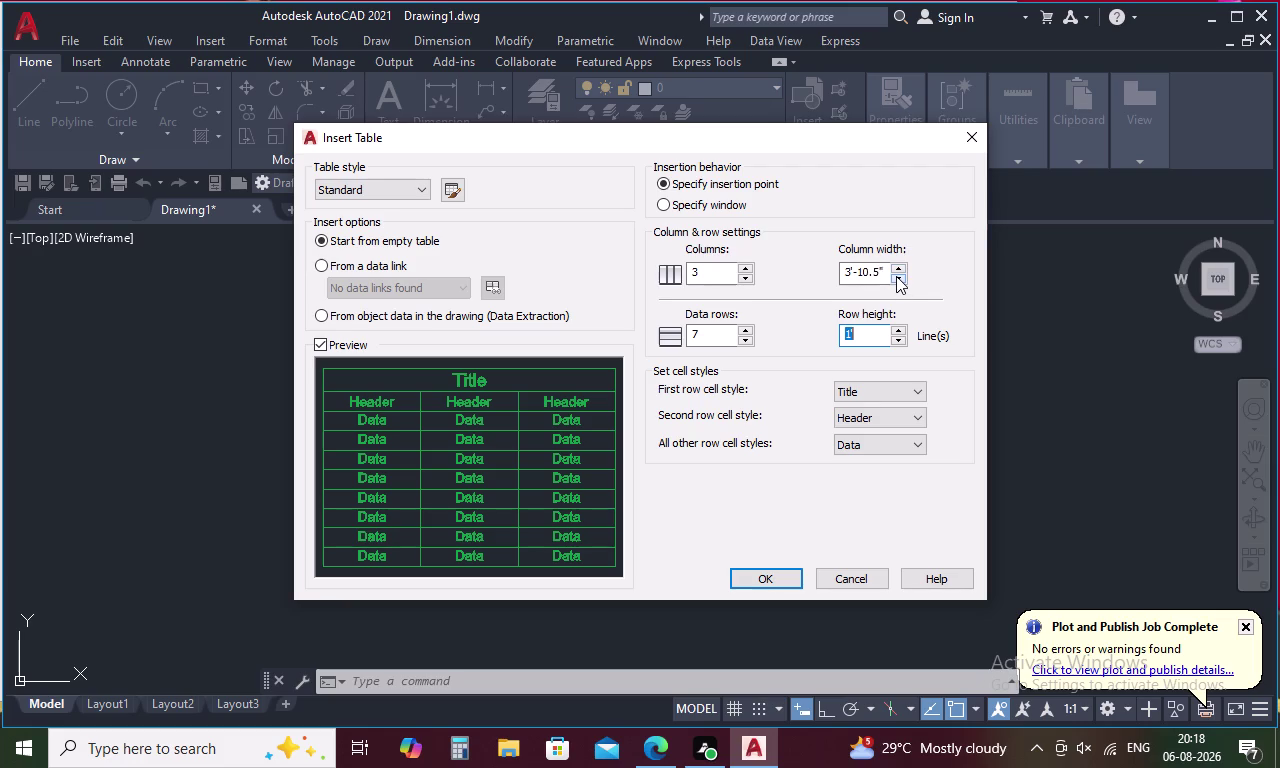
triple_click(896, 276)
triple_click(896, 276)
click(896, 276)
click(896, 276)
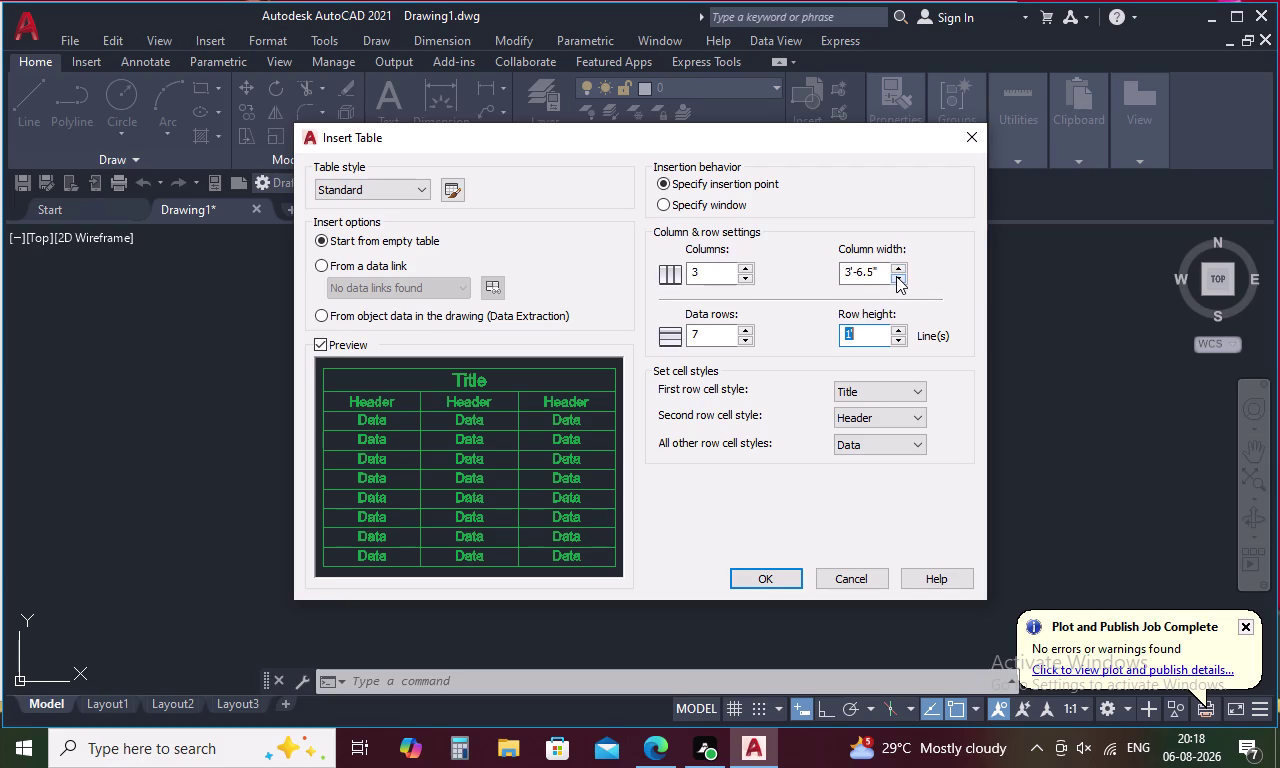
triple_click(896, 276)
triple_click(896, 276)
triple_click(896, 276)
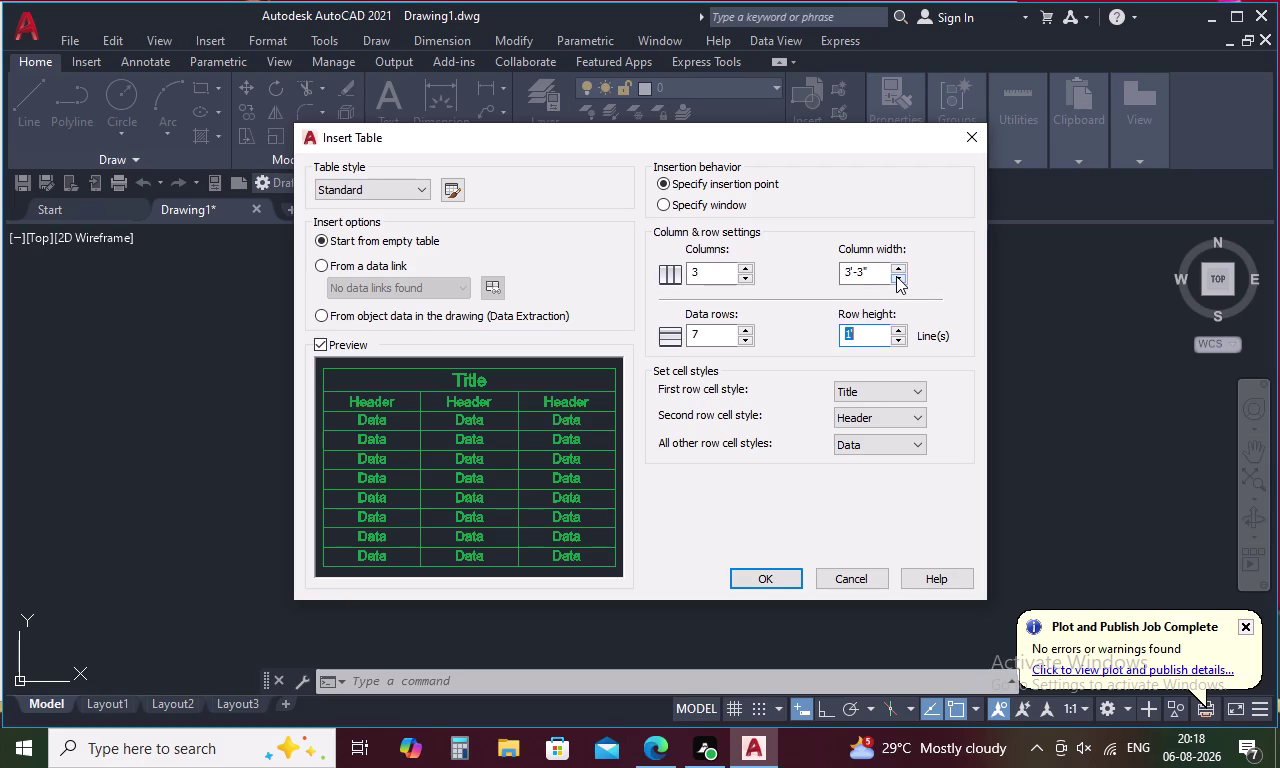
click(896, 276)
click(896, 276)
double_click(899, 276)
click(763, 579)
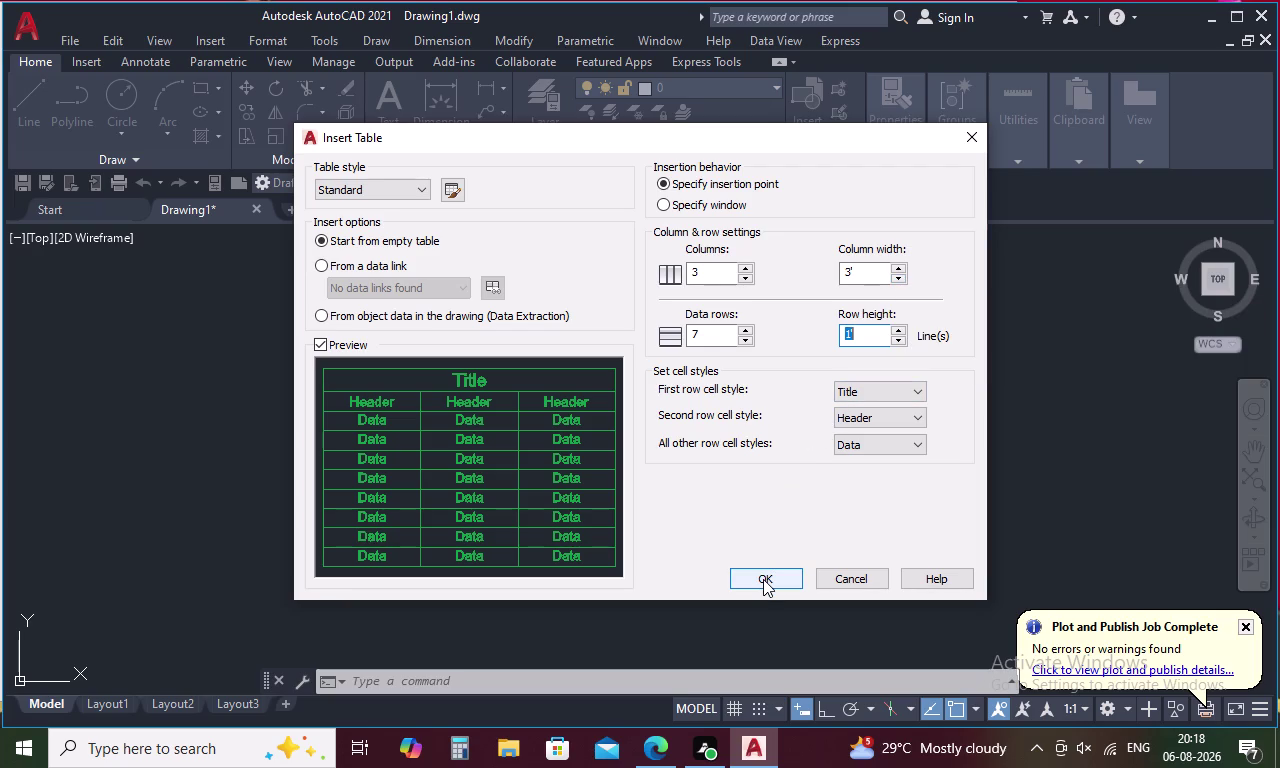
Raise the table row height to 2 lines.
click(763, 579)
click(877, 324)
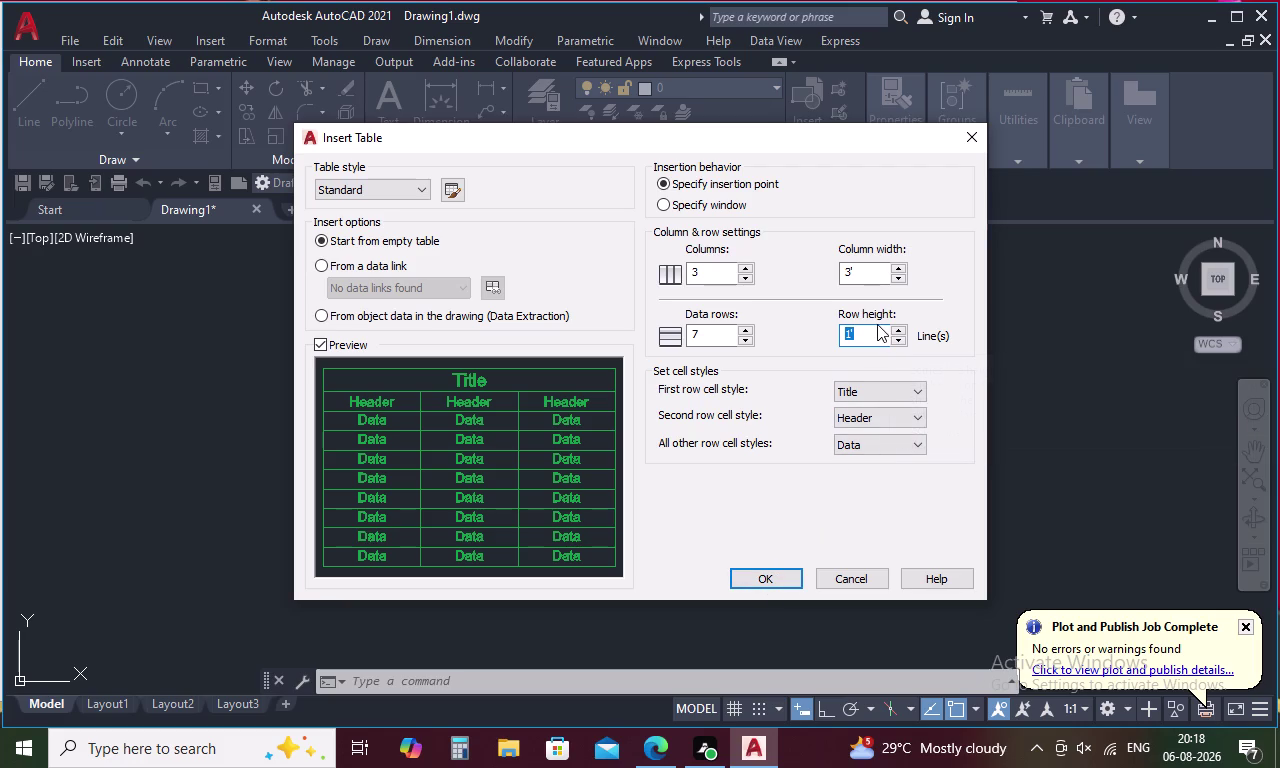
click(864, 330)
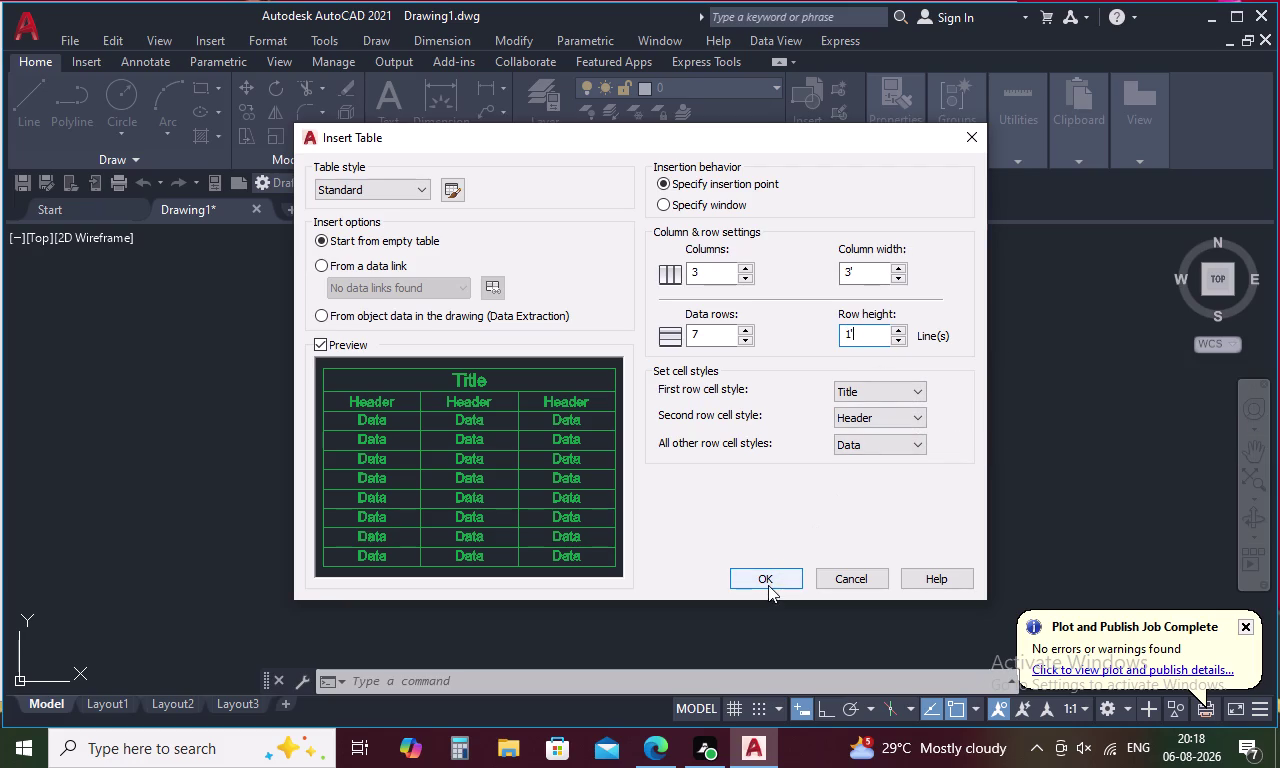
click(768, 578)
triple_click(769, 578)
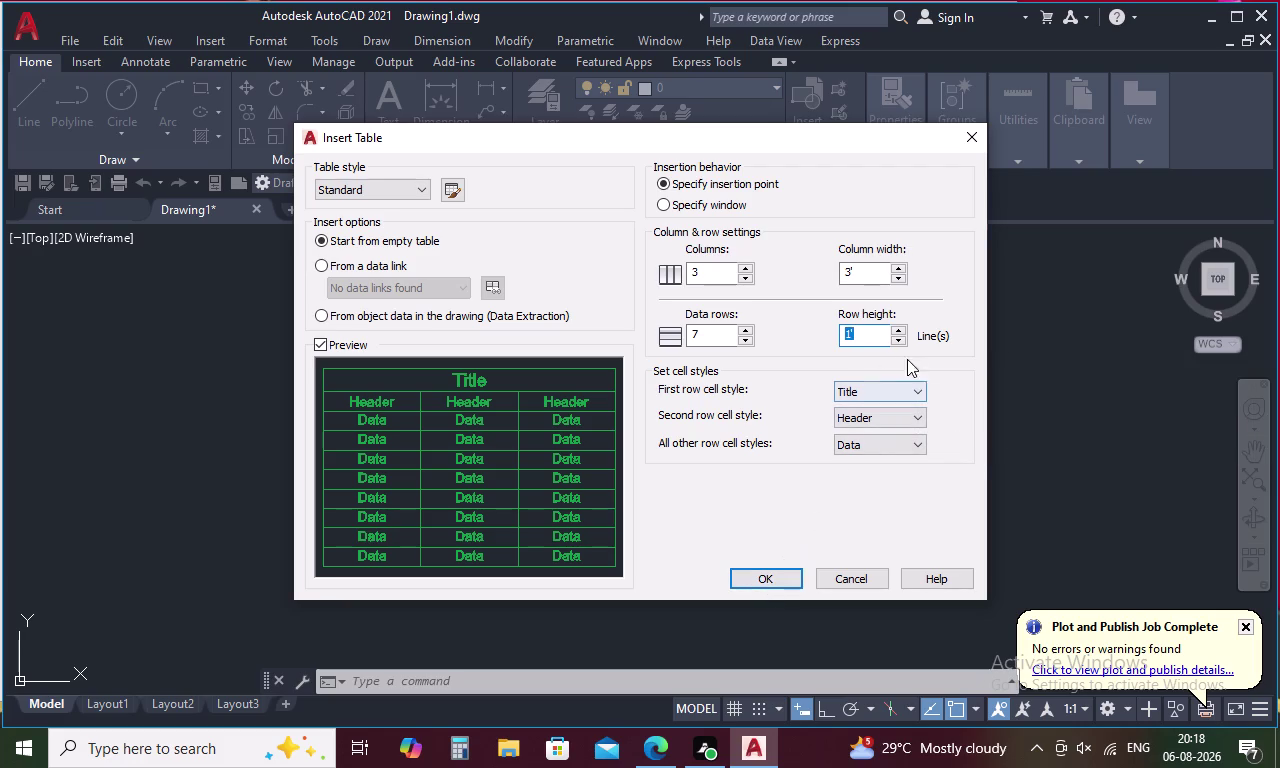
click(901, 329)
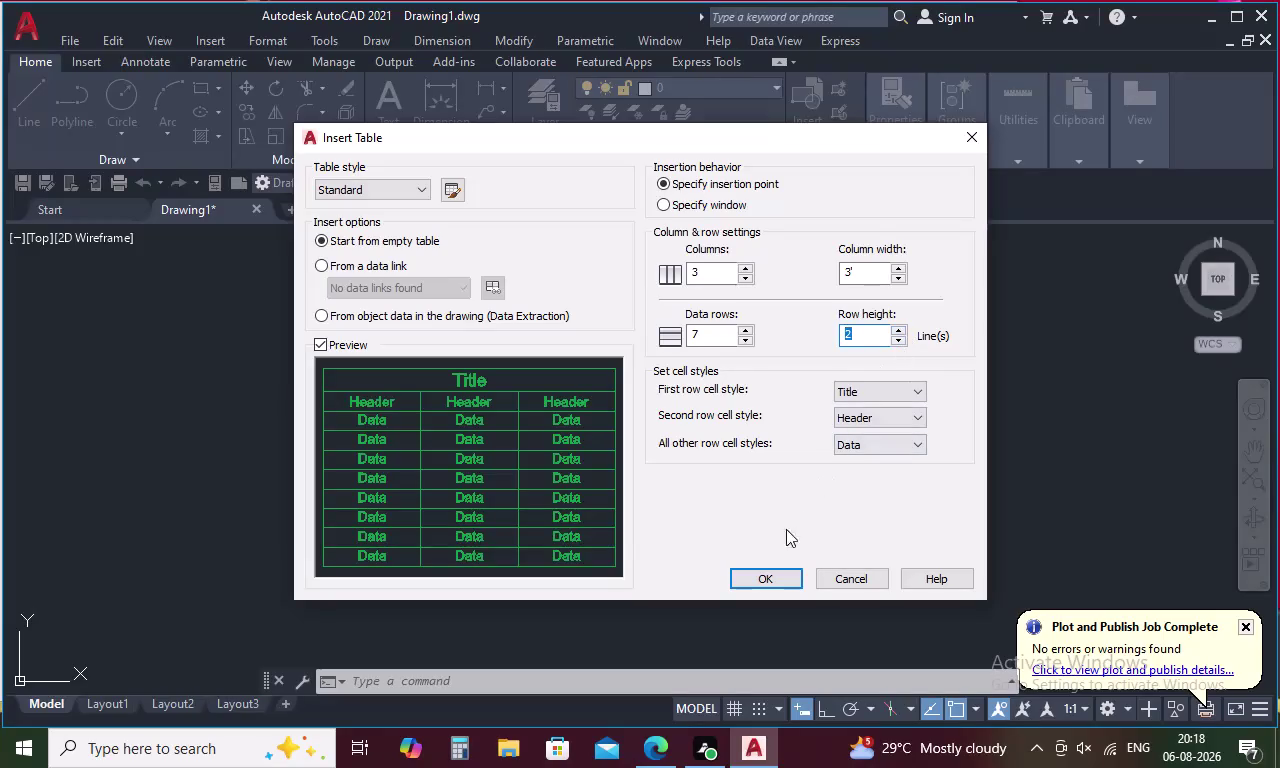
Accept the settings, place the empty table below the elevation, and select it.
click(775, 570)
click(774, 571)
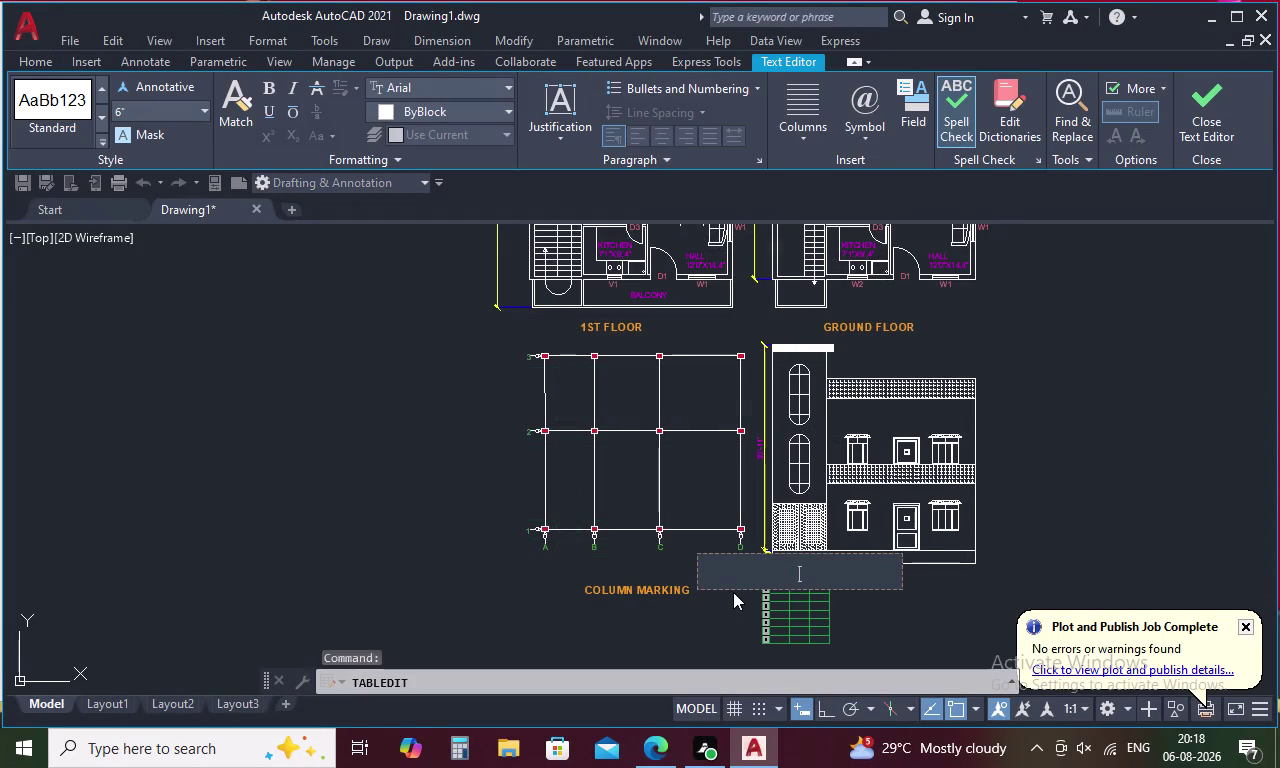
click(715, 595)
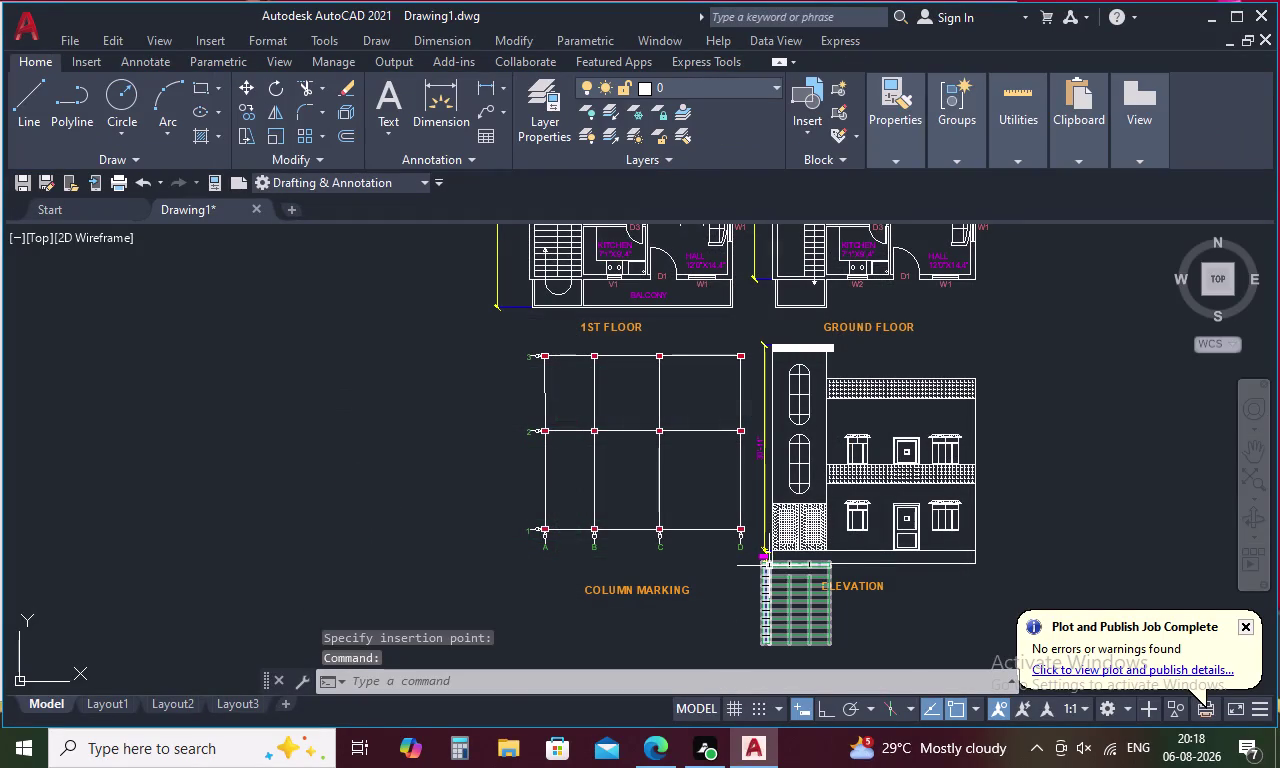
click(769, 566)
scroll(up, 3)
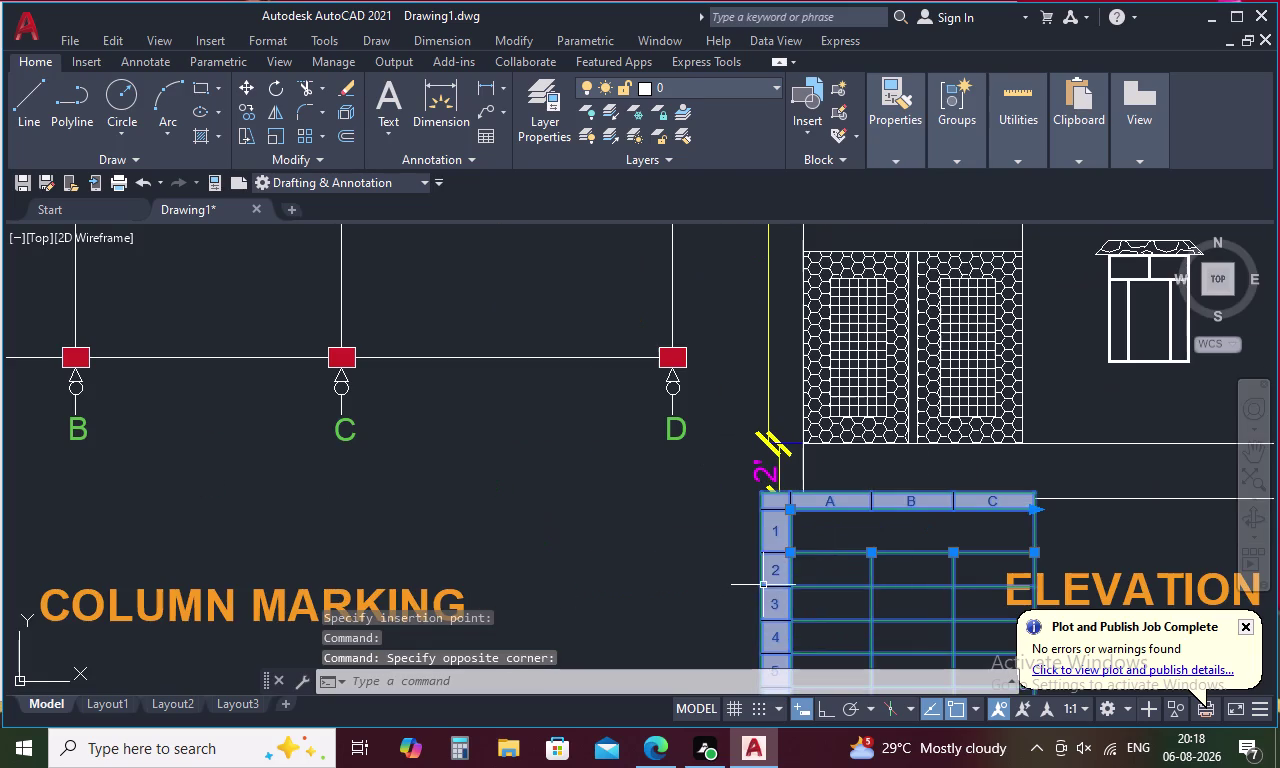
right_click(763, 497)
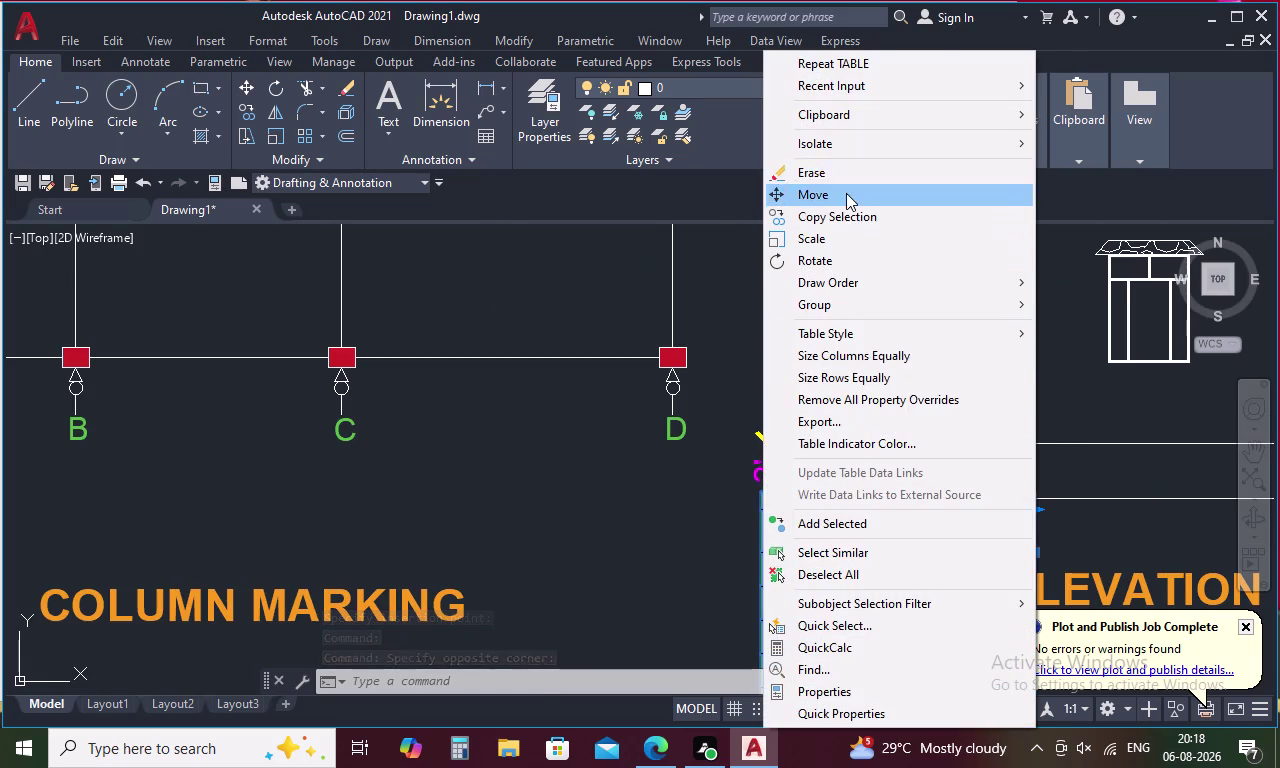
Move the table by its top-left corner to a spot left of the column grid.
click(846, 193)
click(758, 493)
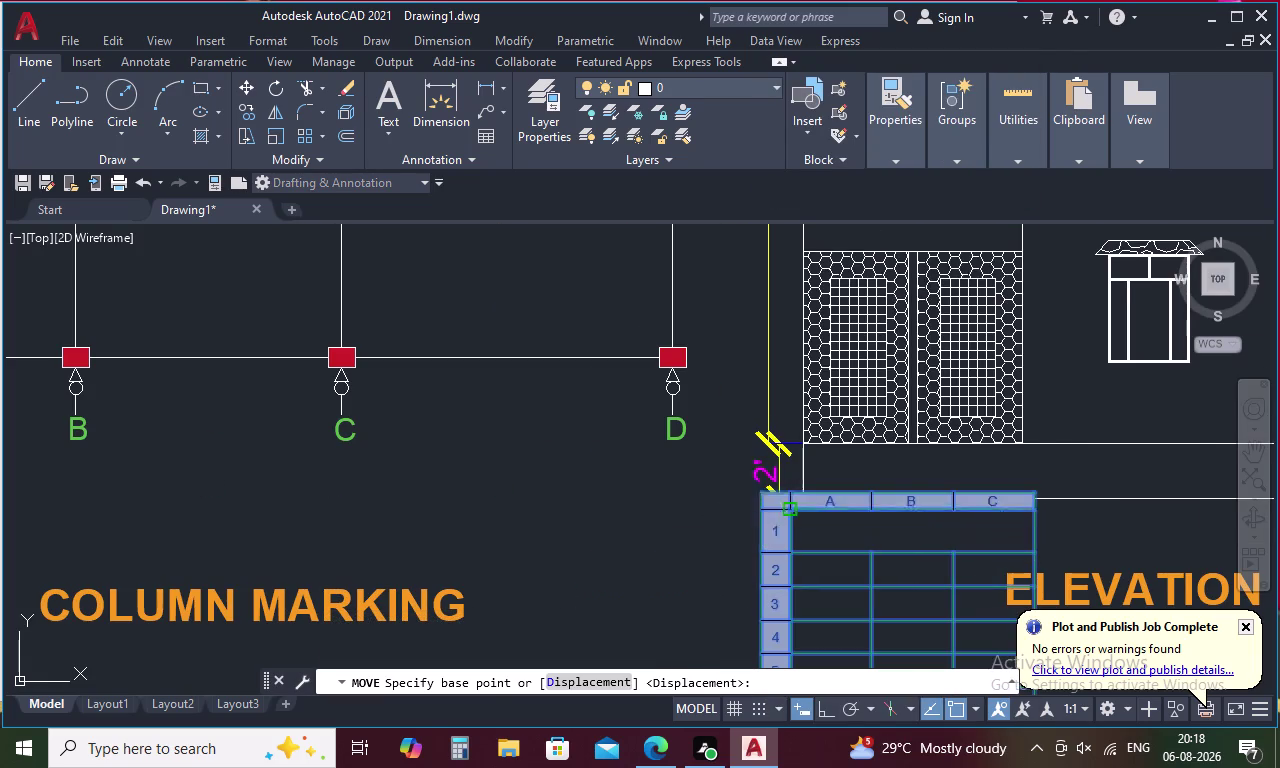
scroll(down, 3)
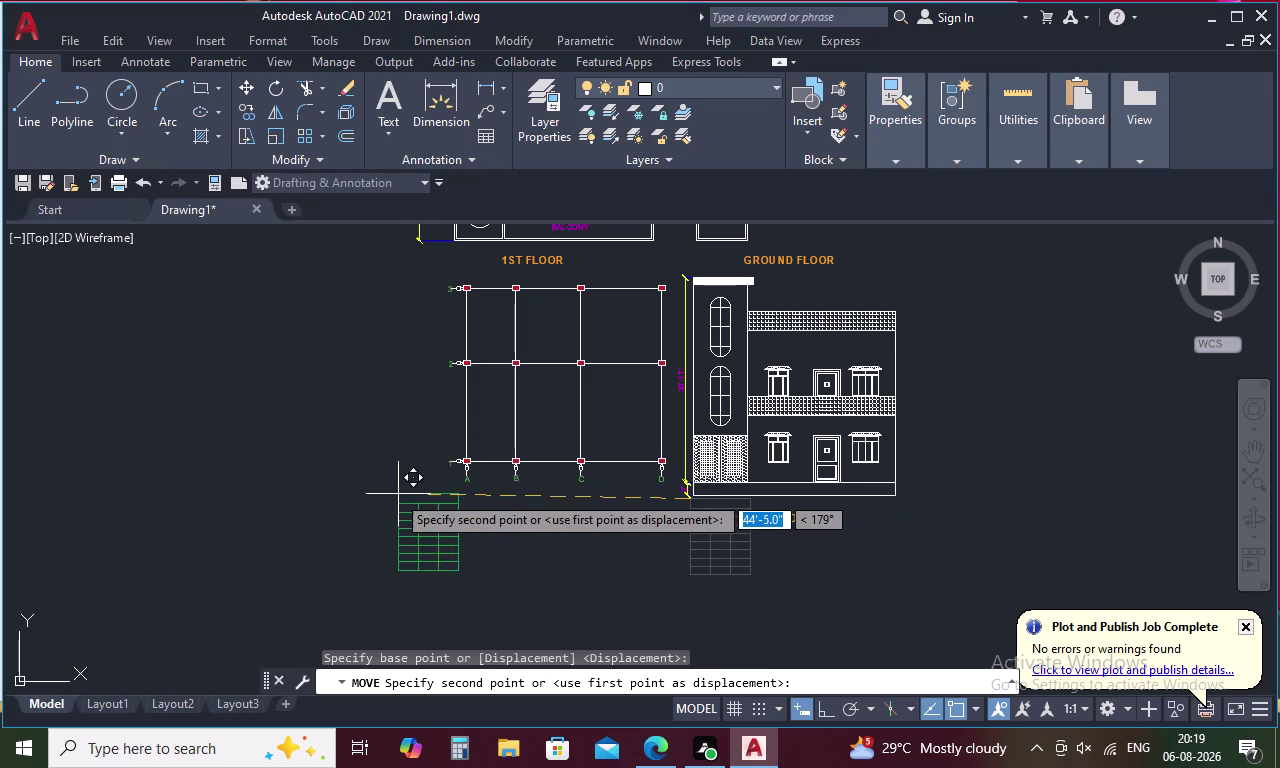
scroll(up, 3)
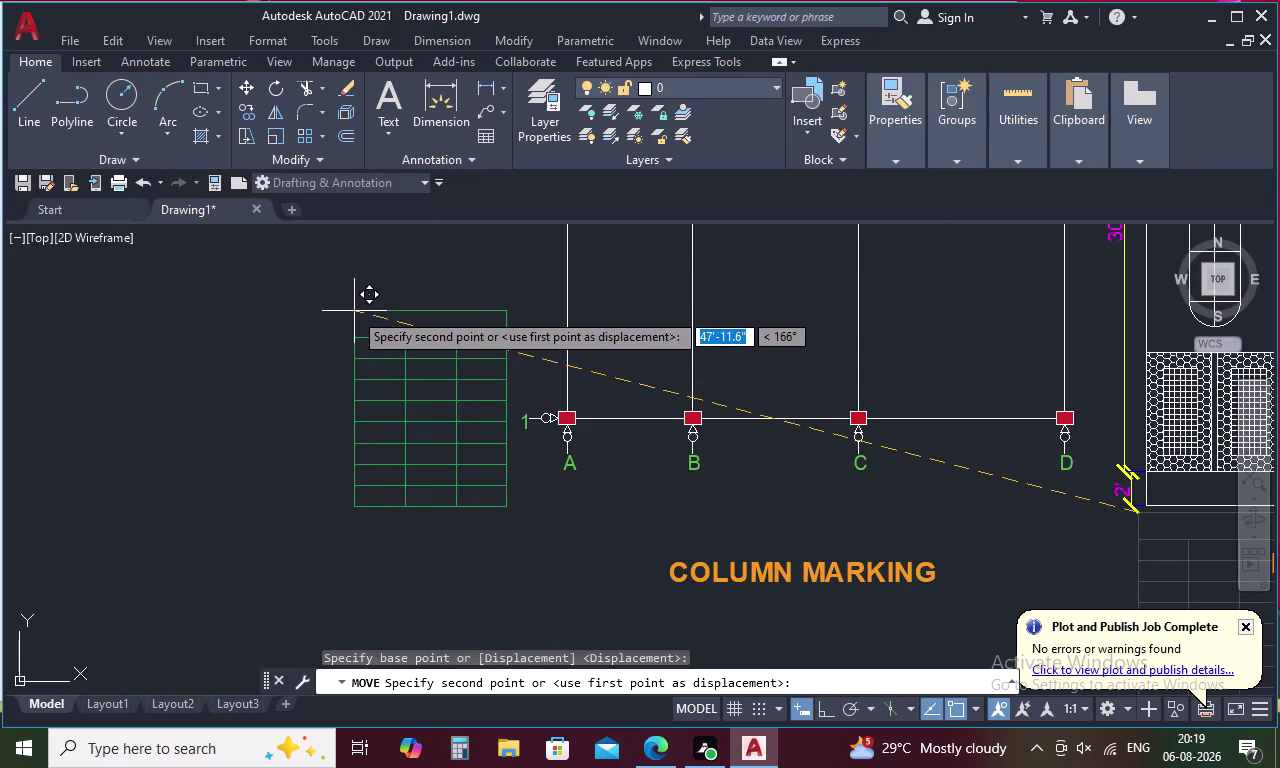
click(364, 303)
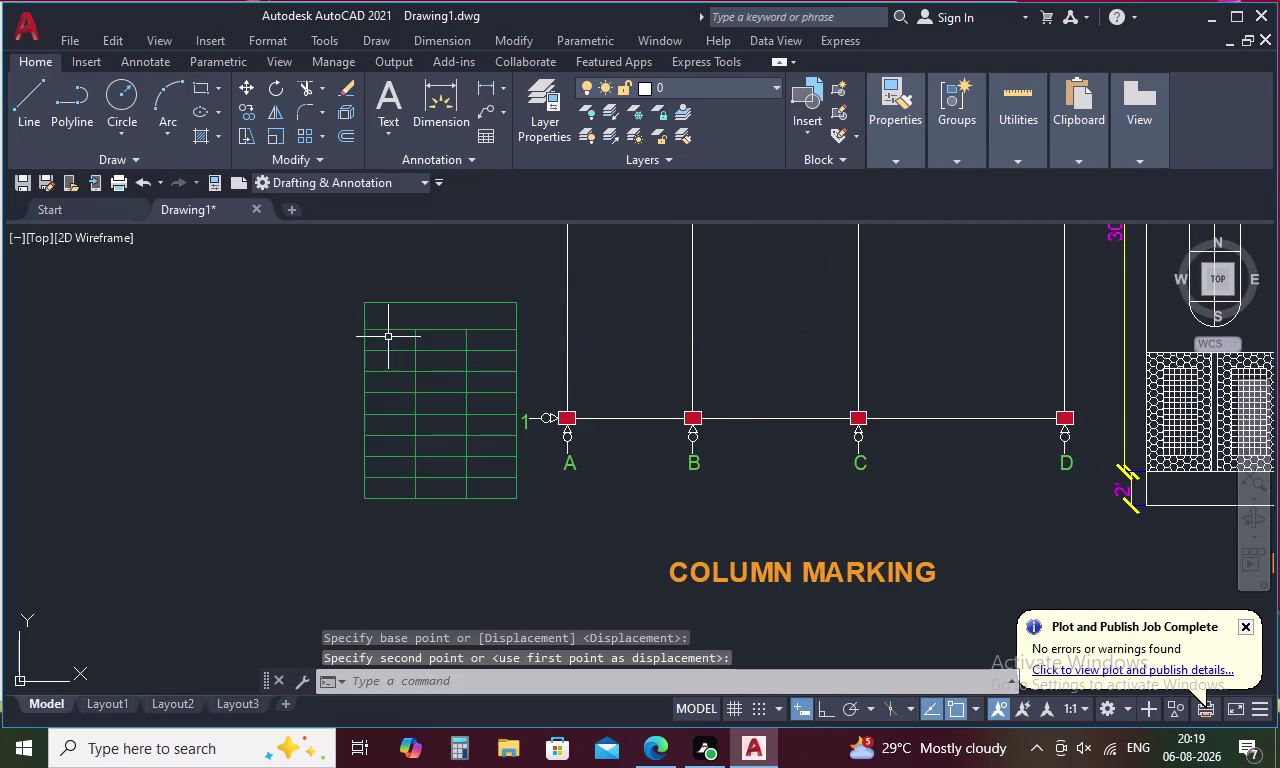
scroll(up, 3)
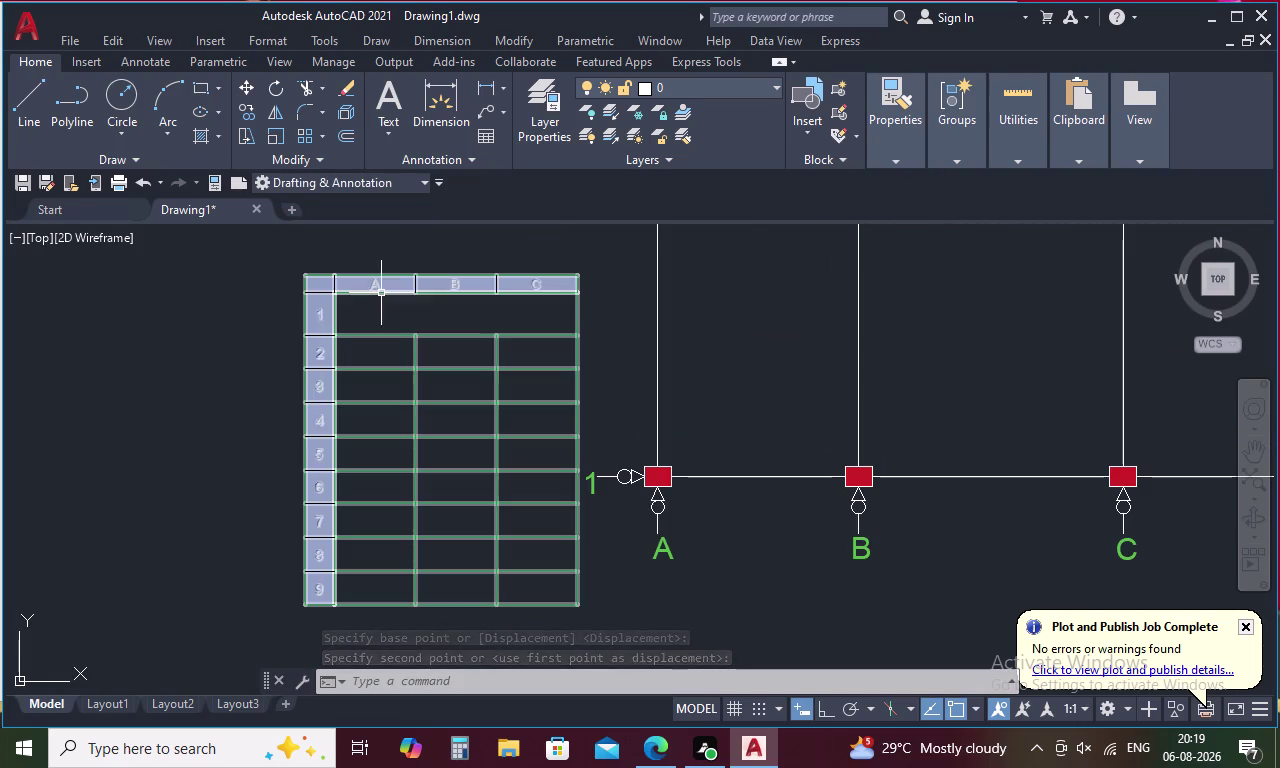
click(381, 293)
click(329, 292)
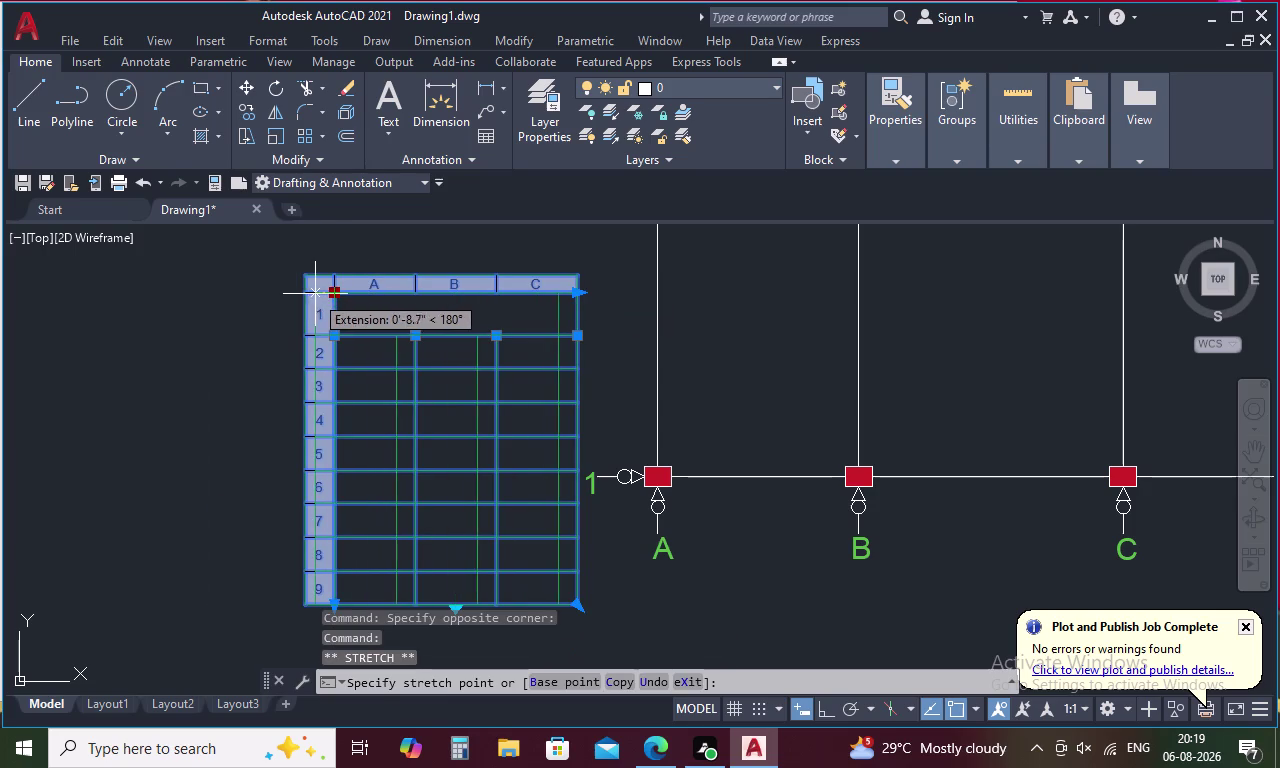
Drag the table's column-edge grips, ending with narrower columns B and C.
click(226, 294)
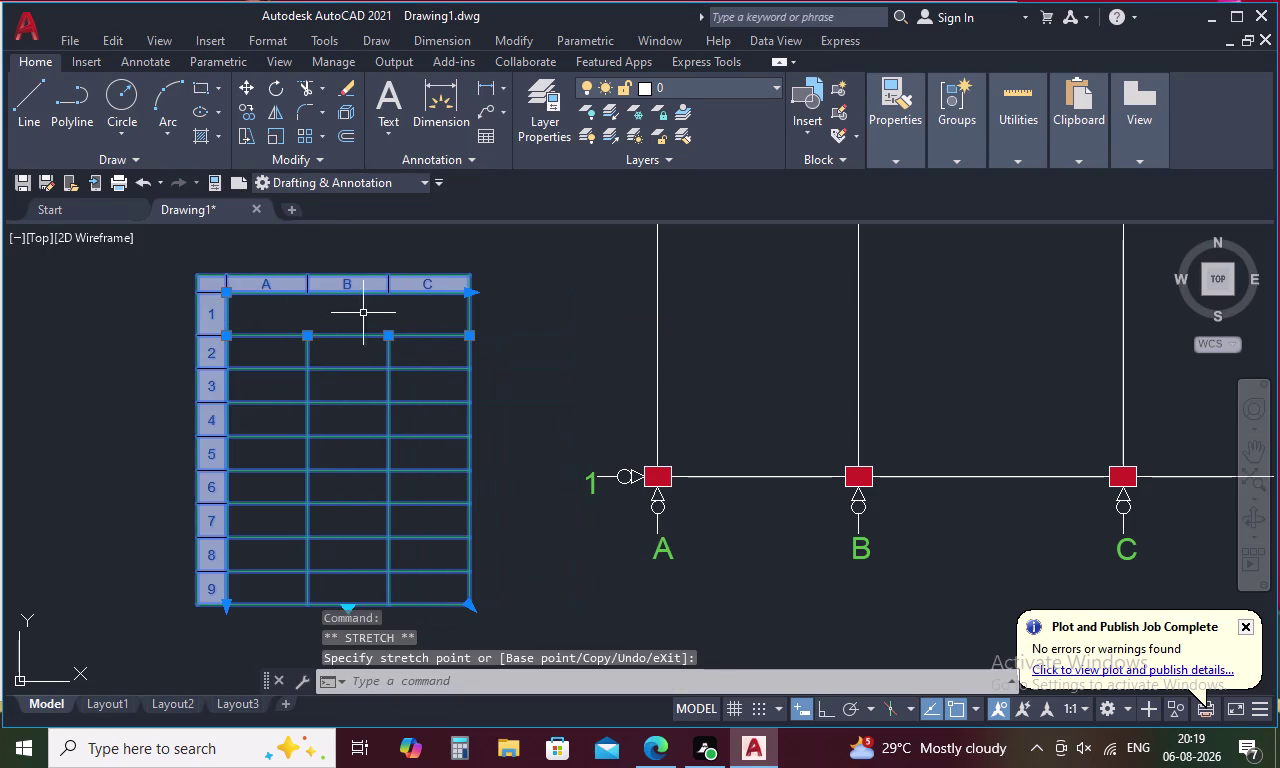
click(467, 339)
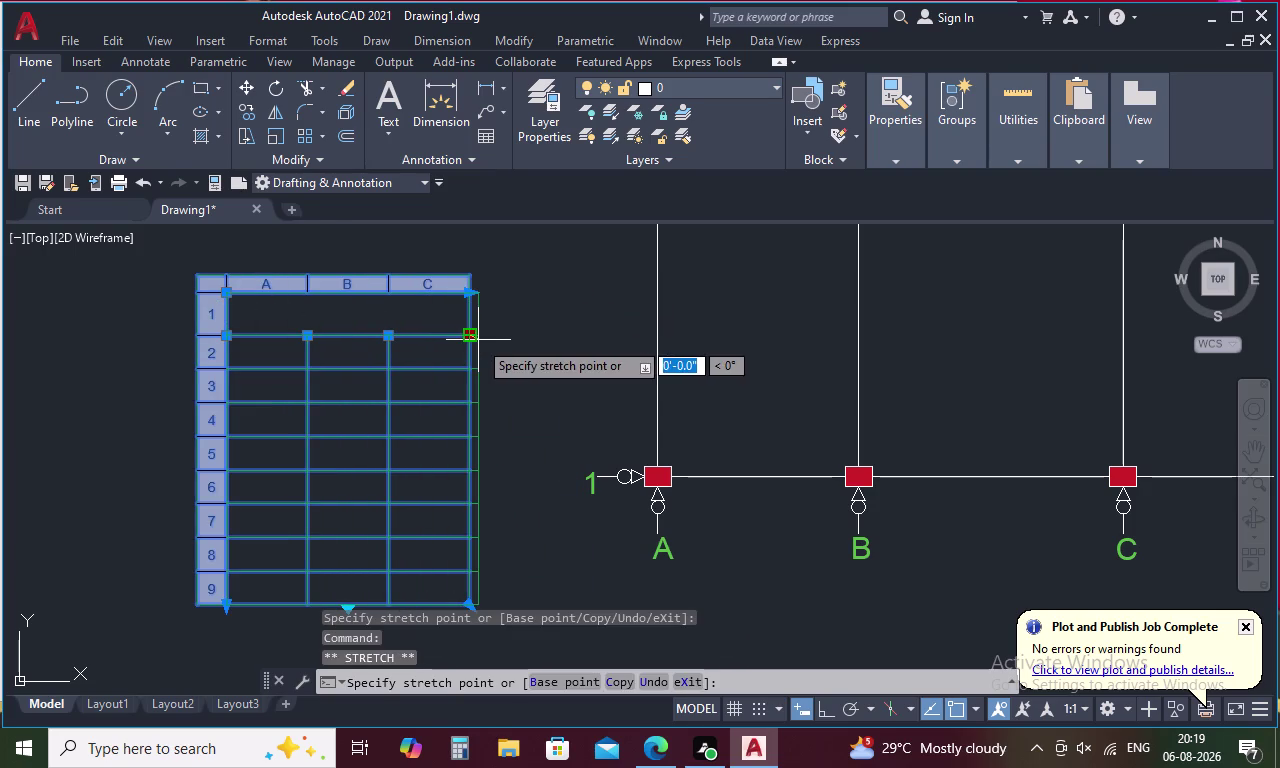
click(567, 341)
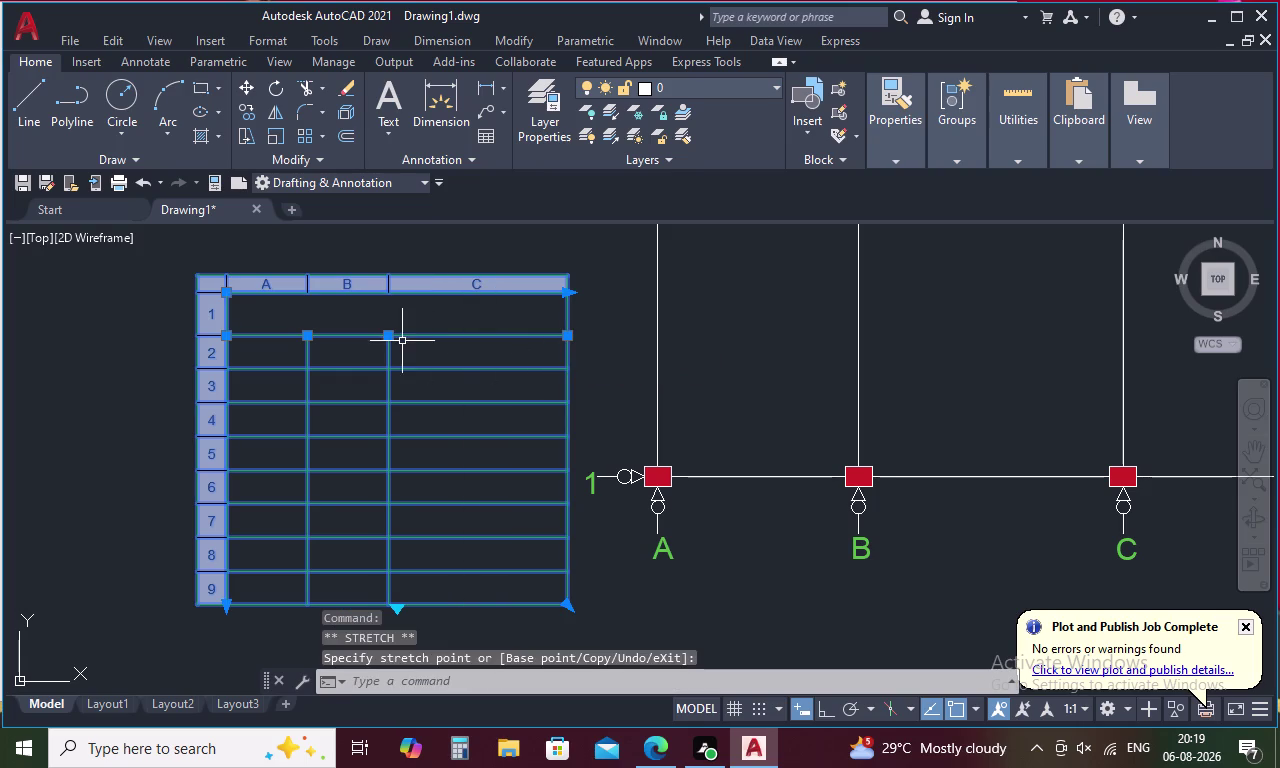
click(387, 336)
click(431, 337)
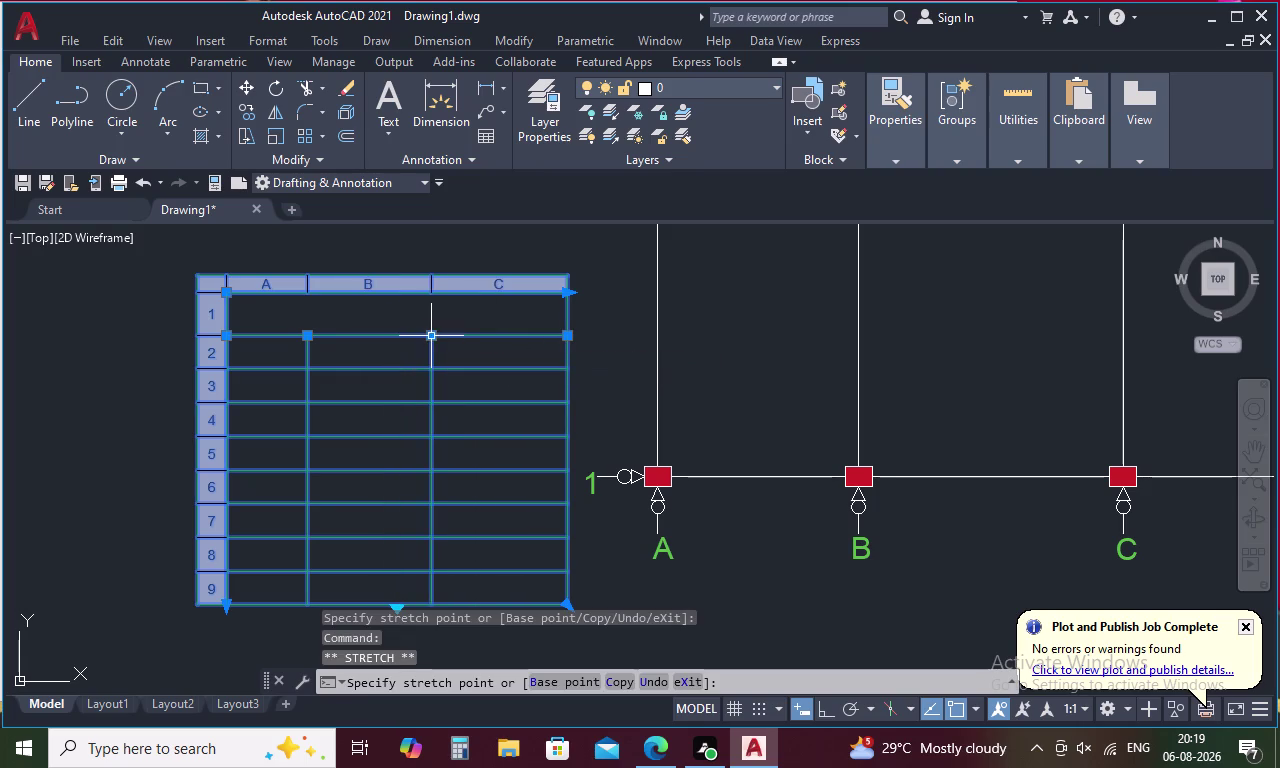
click(227, 335)
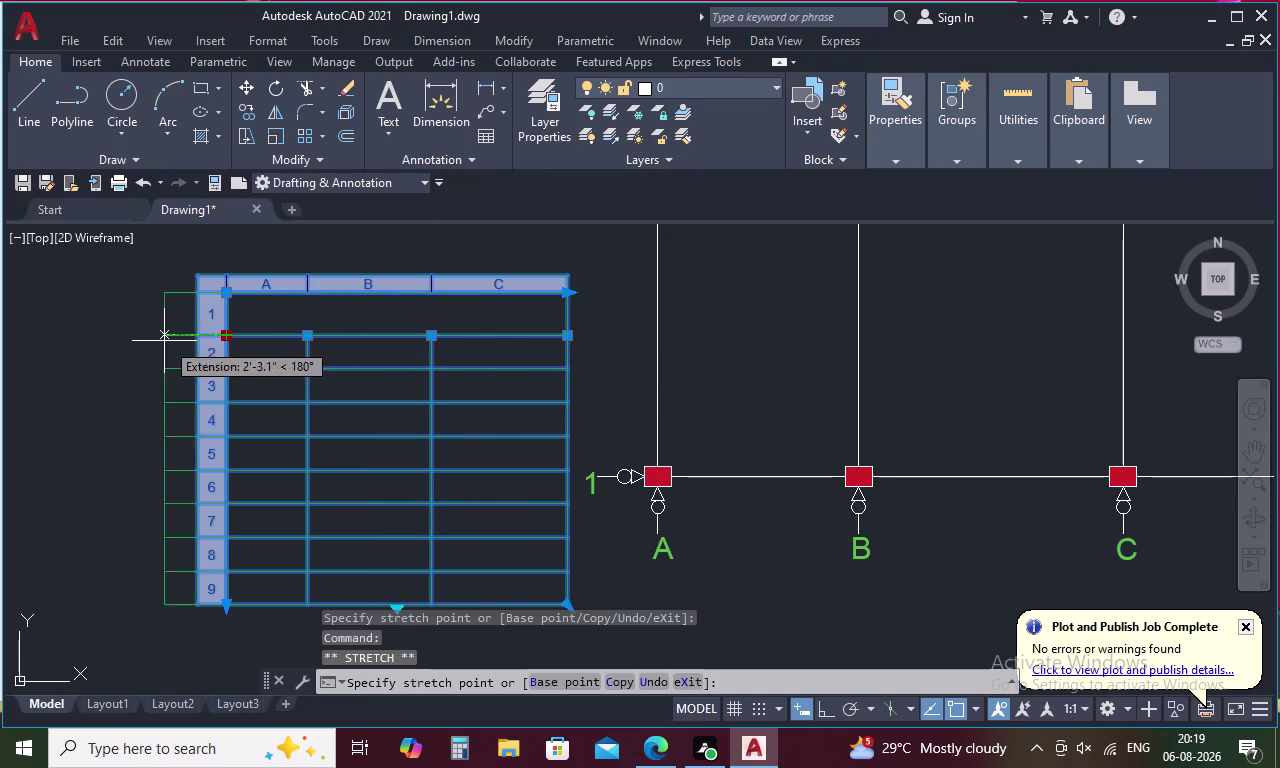
click(160, 341)
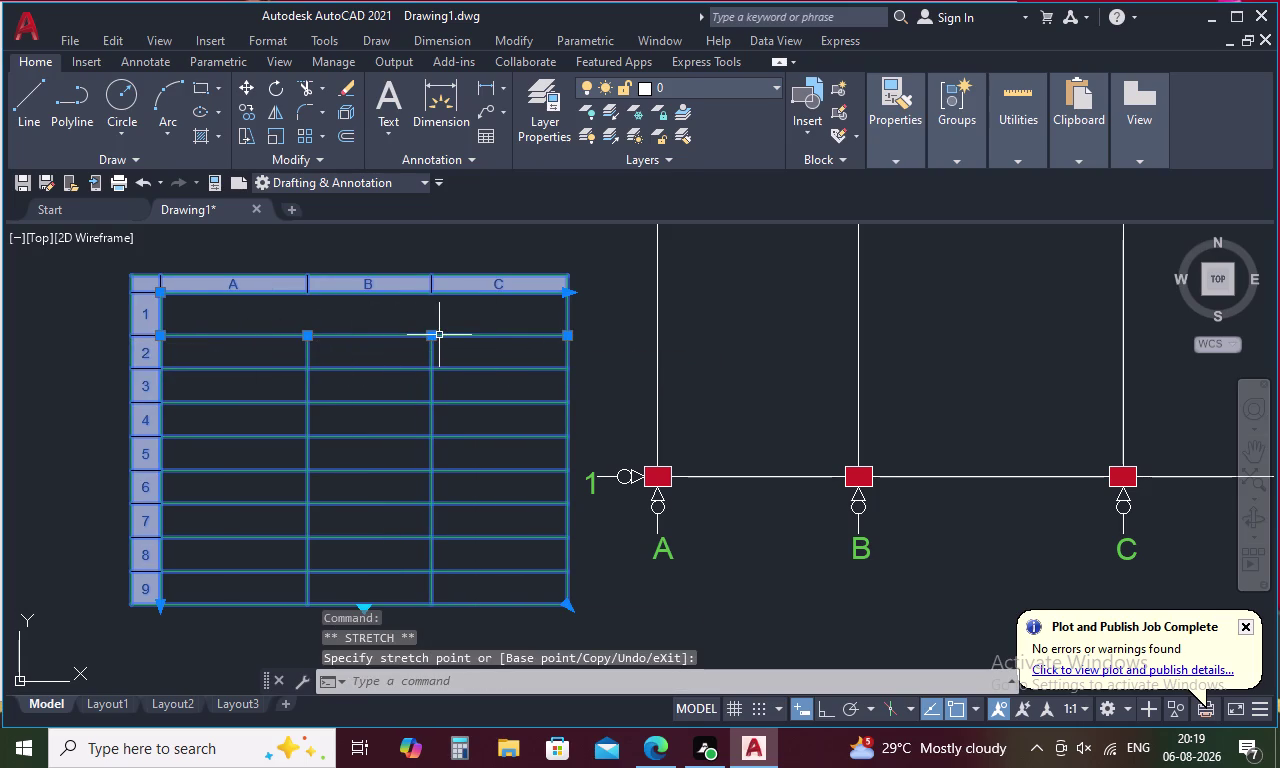
click(431, 336)
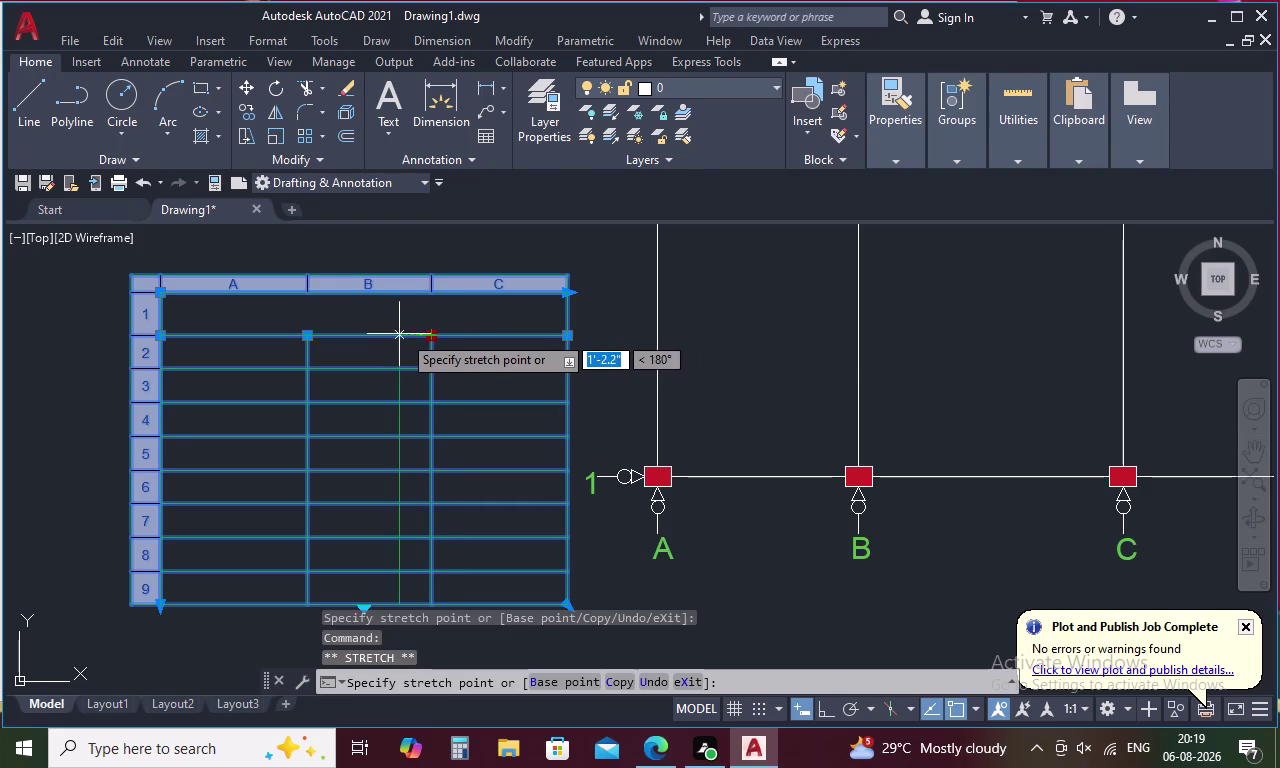
click(394, 337)
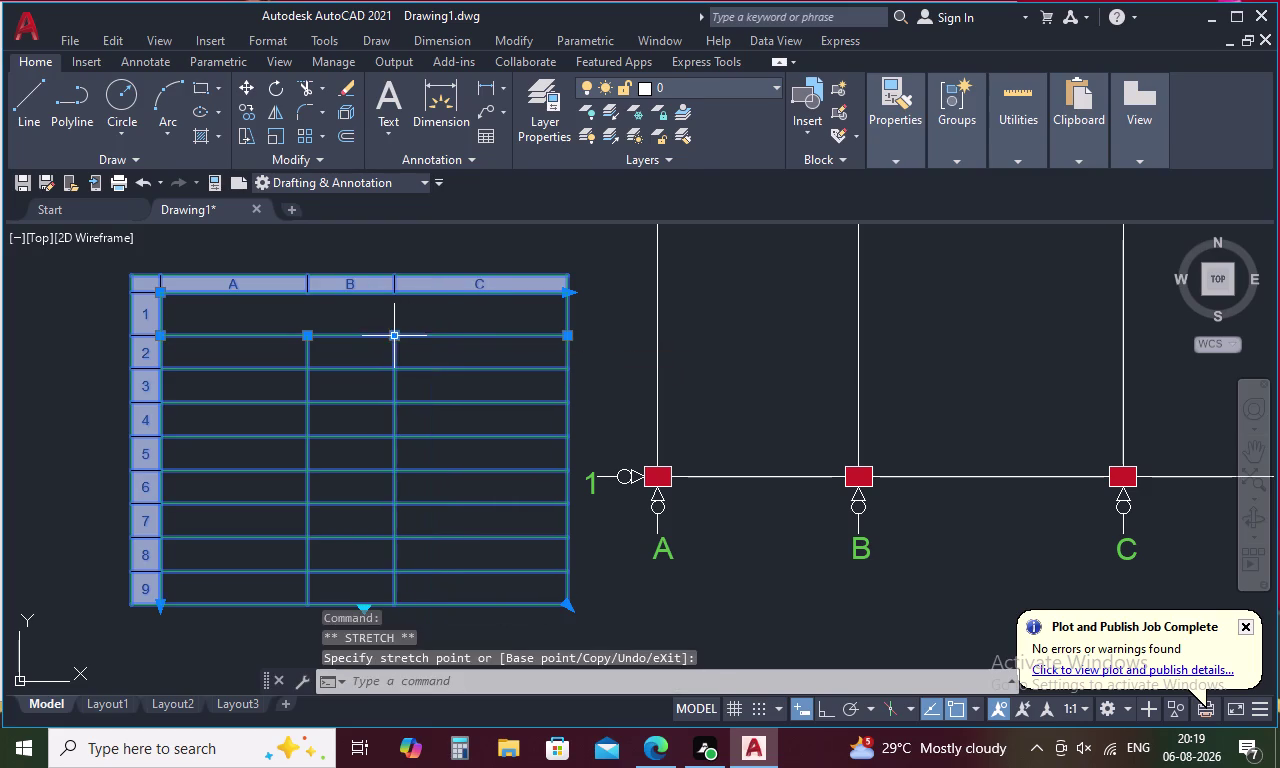
click(564, 337)
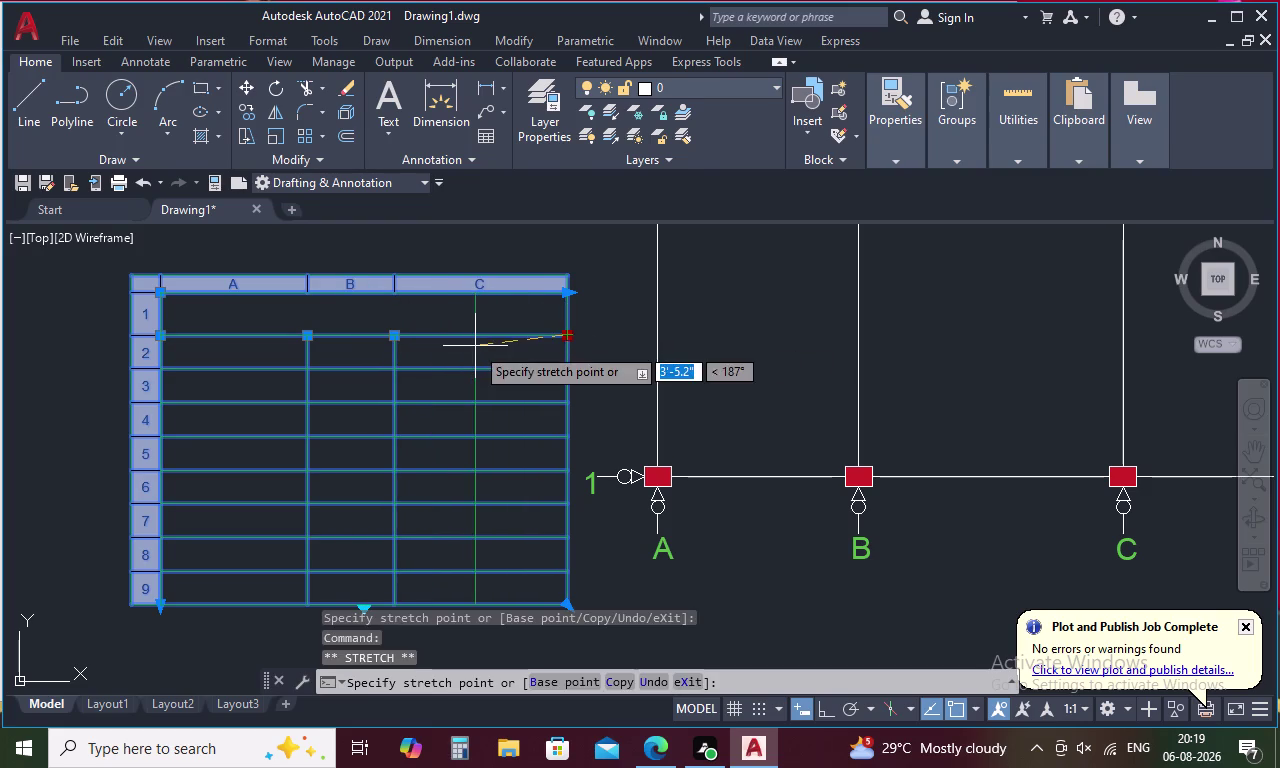
click(475, 346)
Move the table by its top-left corner to sit beside grid line 1.
right_click(180, 314)
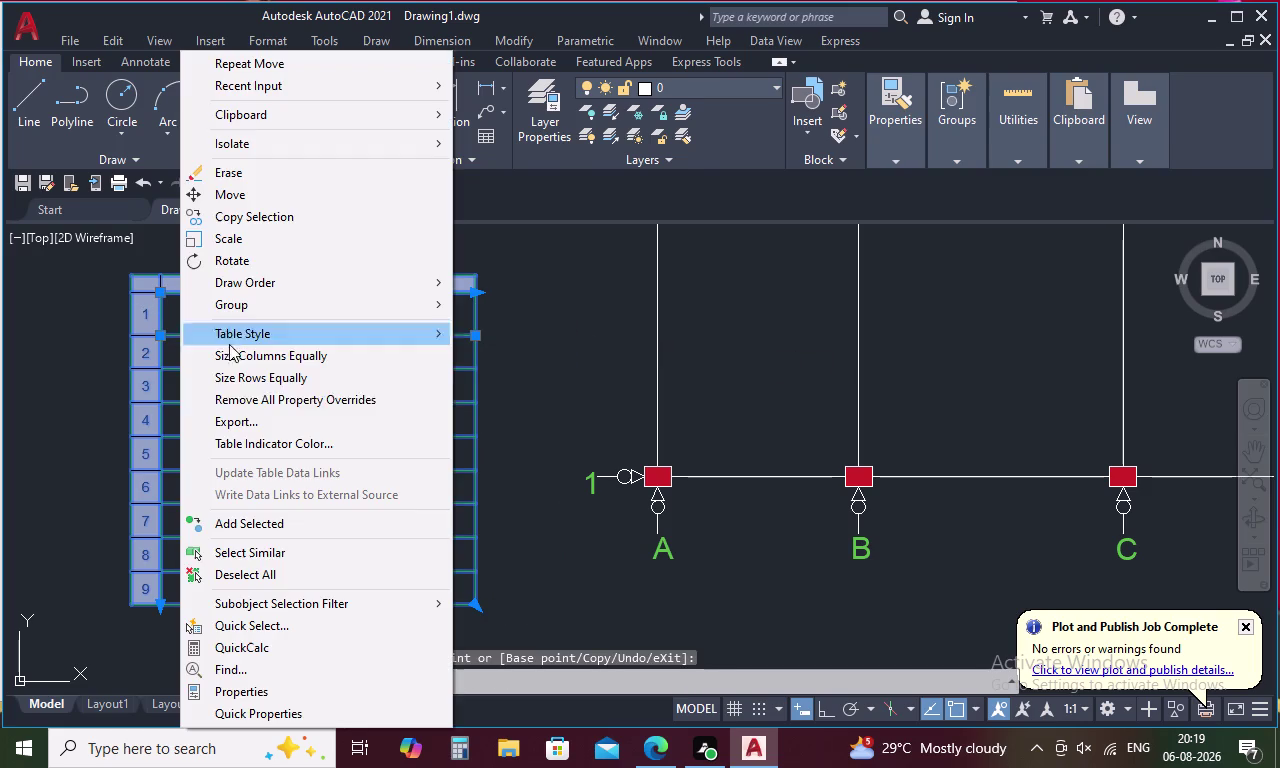
click(291, 198)
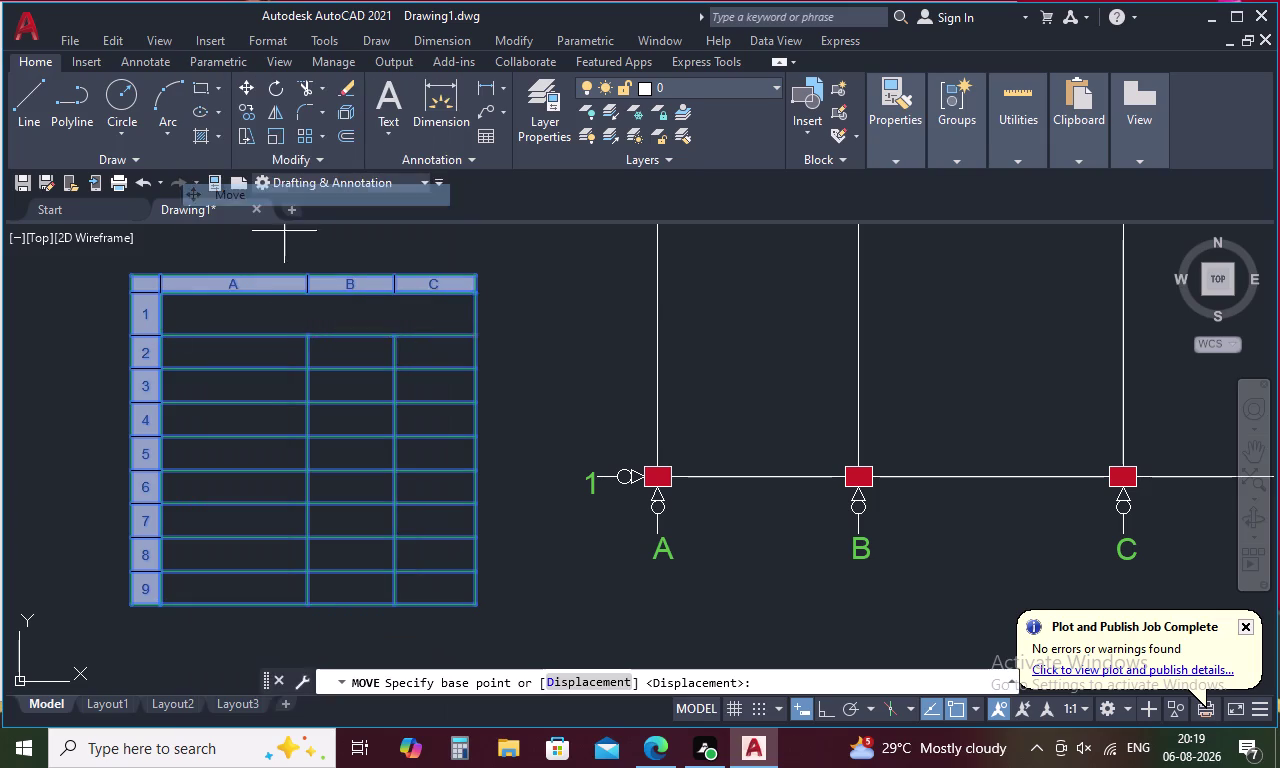
middle_drag(265, 304, 358, 354)
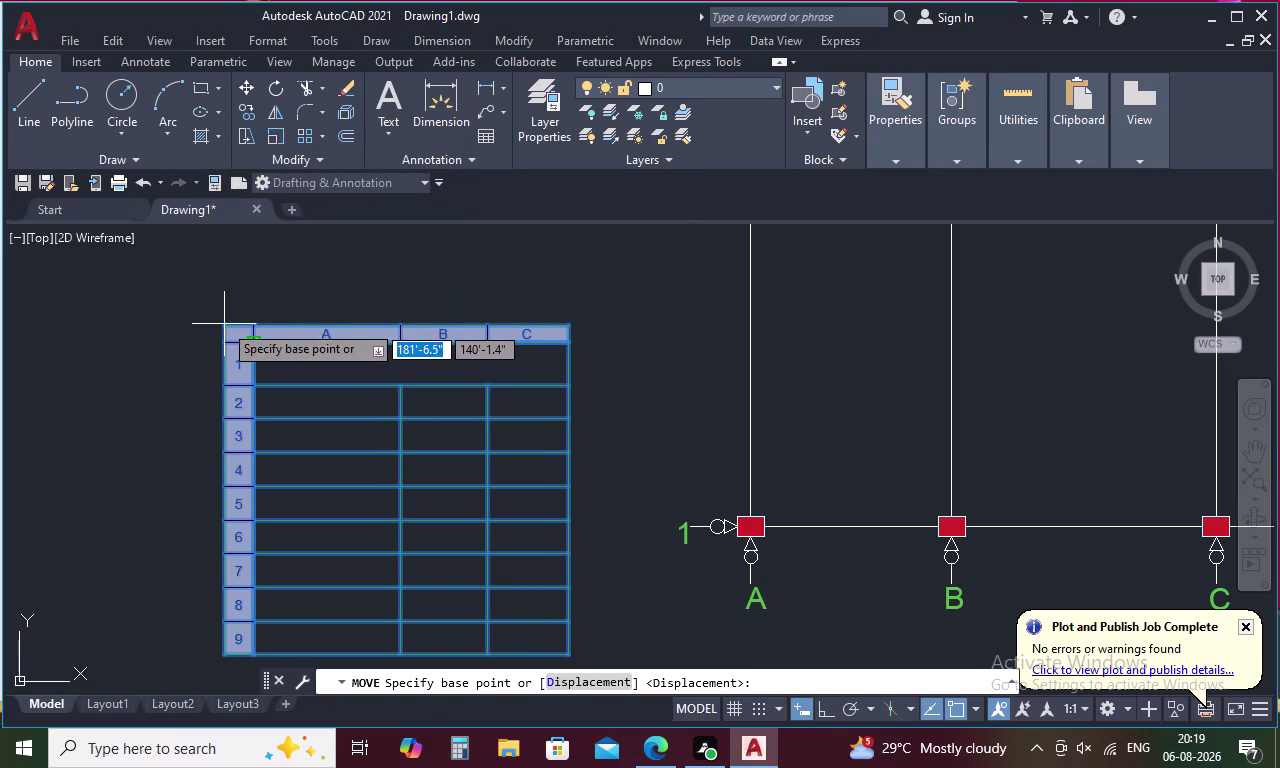
scroll(up, 3)
click(225, 319)
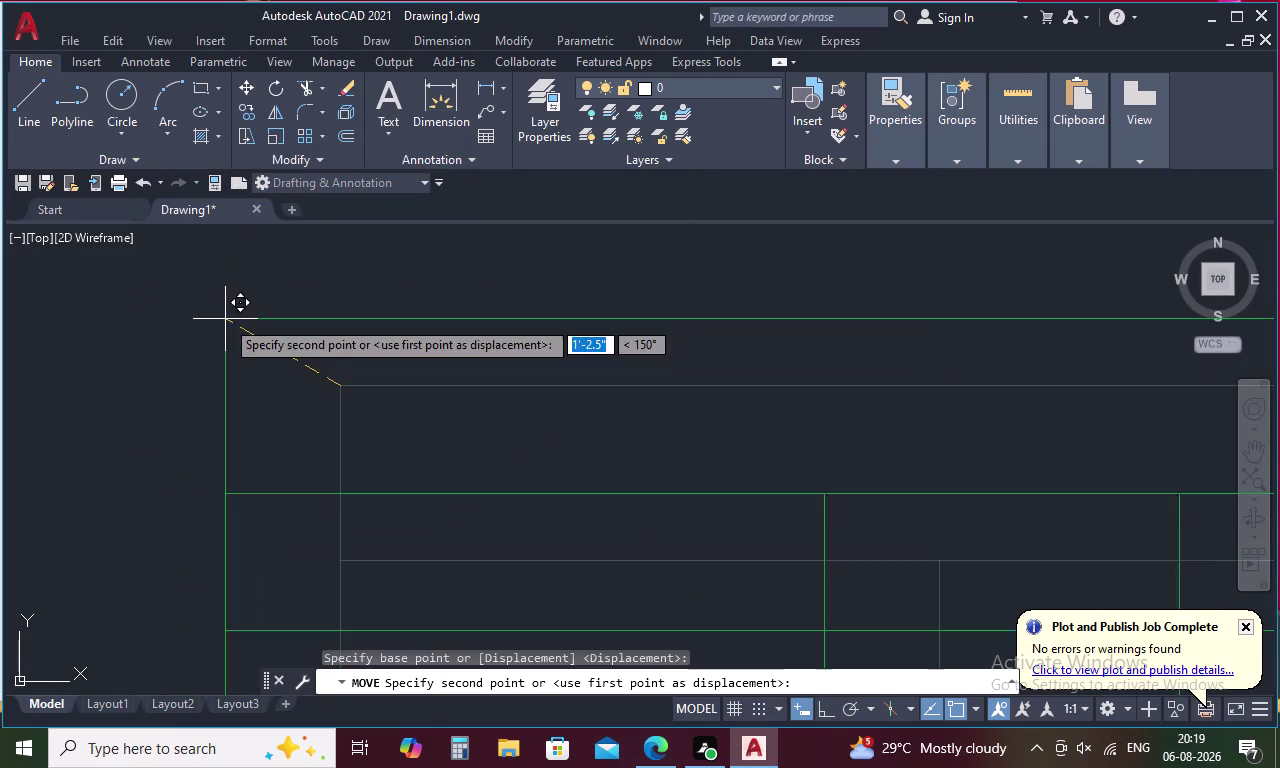
scroll(down, 3)
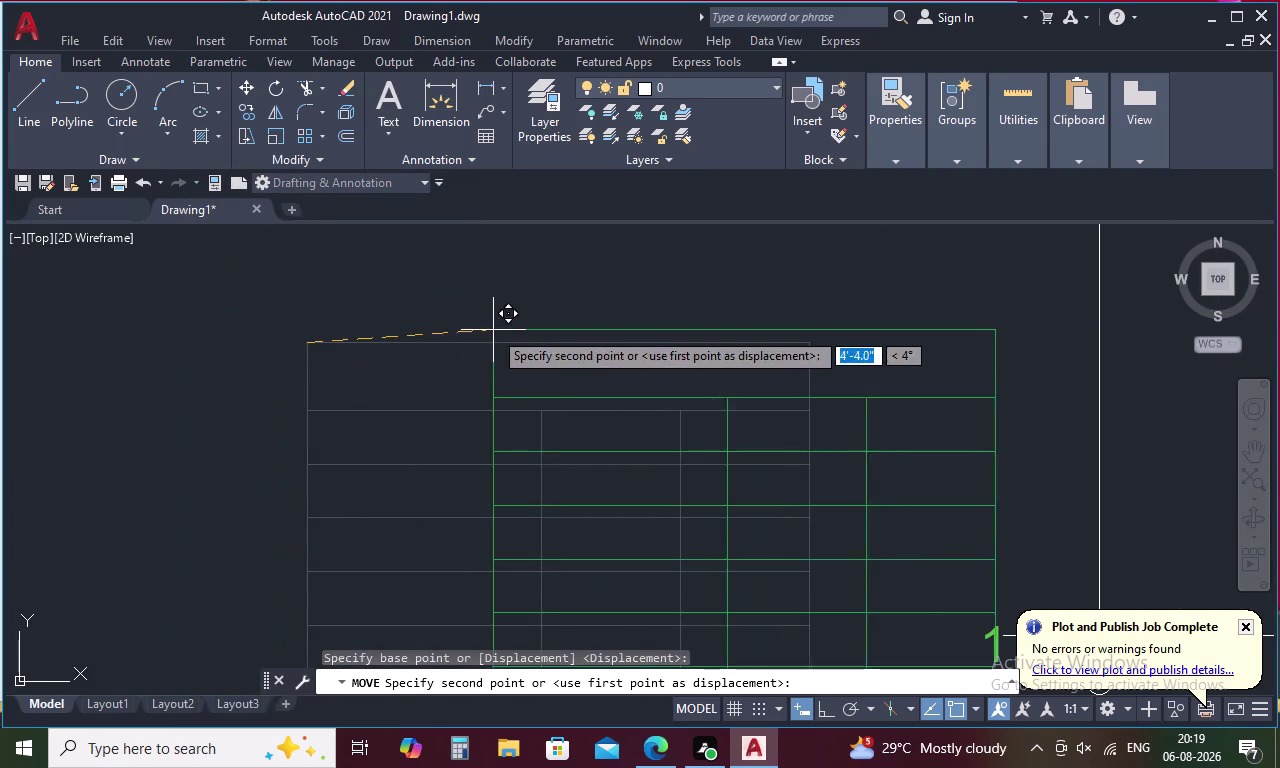
middle_drag(559, 330, 499, 264)
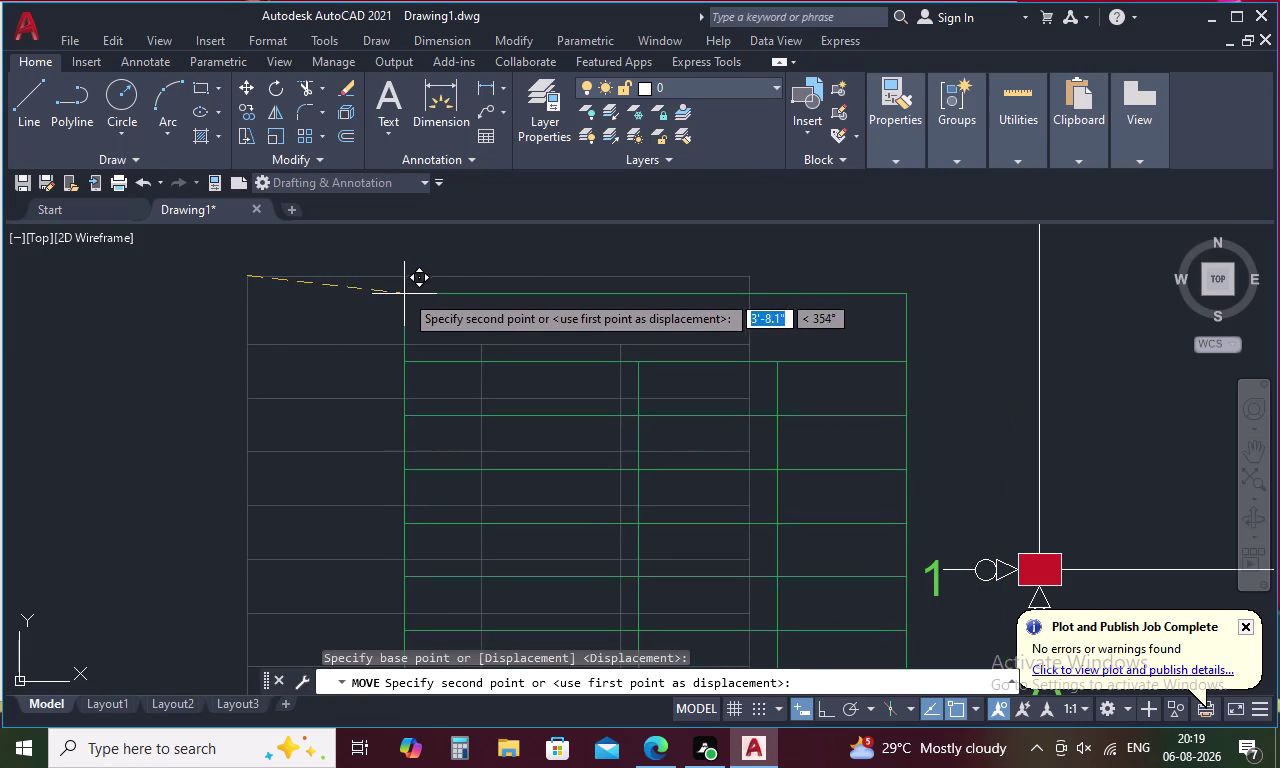
click(411, 275)
scroll(down, 3)
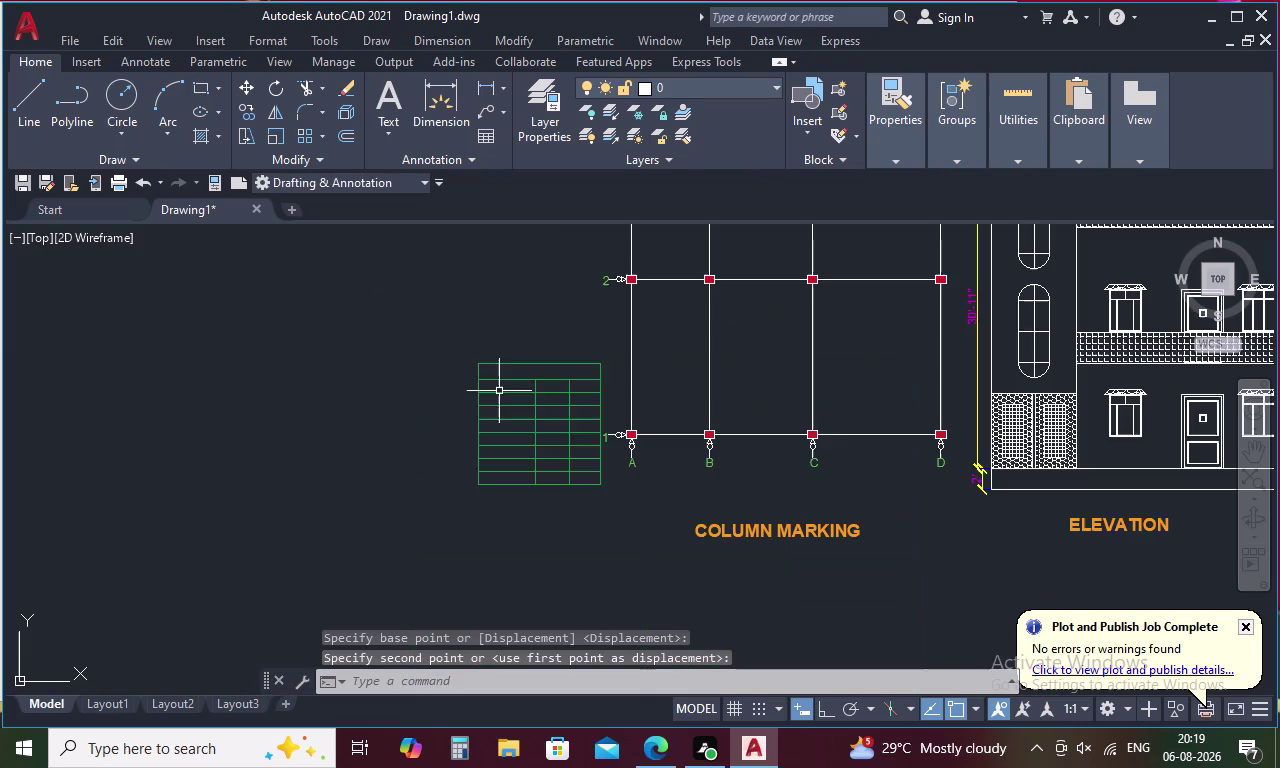
scroll(down, 3)
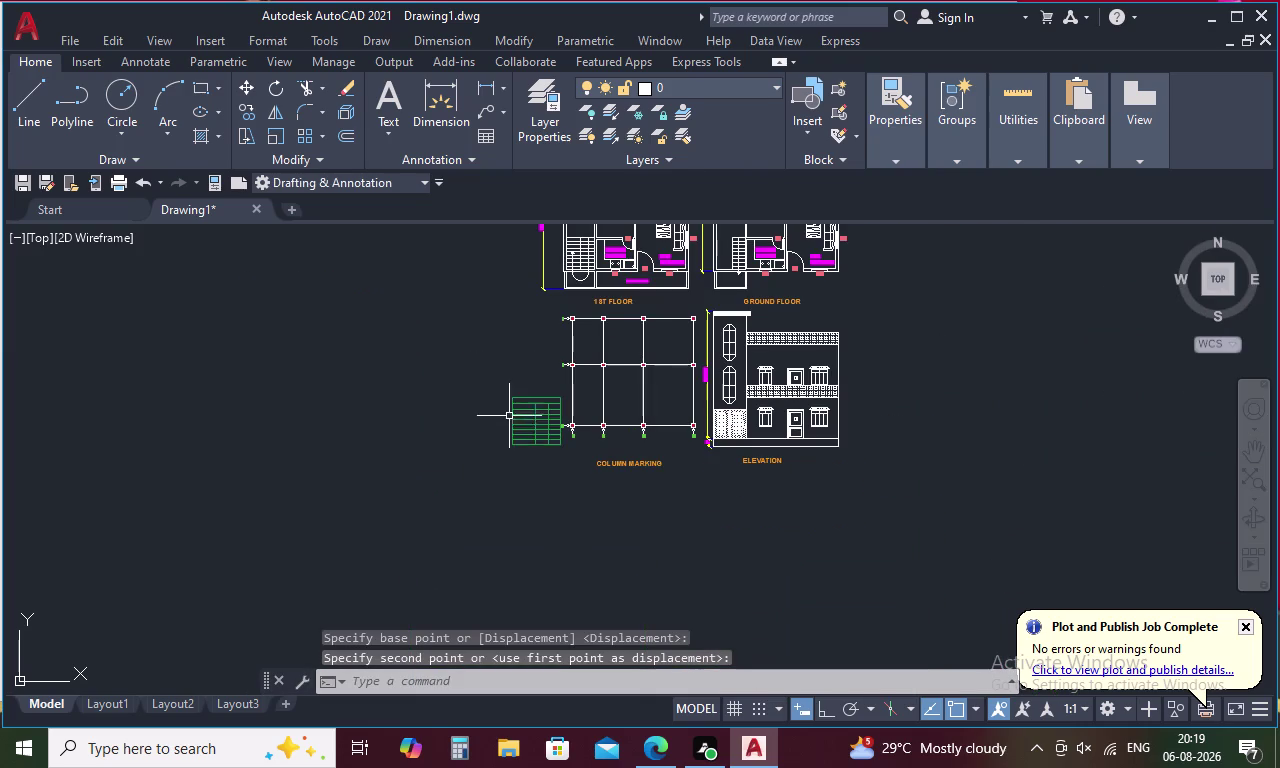
scroll(up, 3)
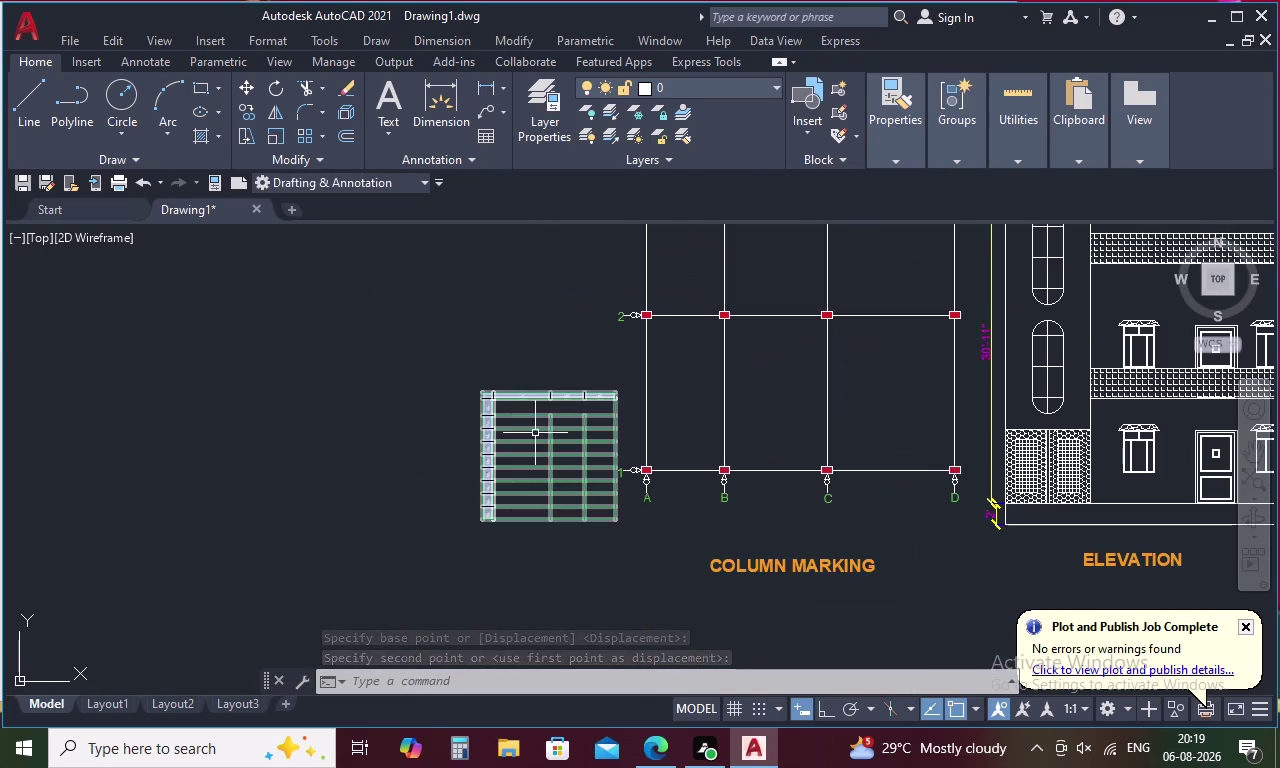
middle_drag(543, 443, 546, 377)
Enter DIMENSIONS as the table's title text, then select the title cell.
double_click(540, 341)
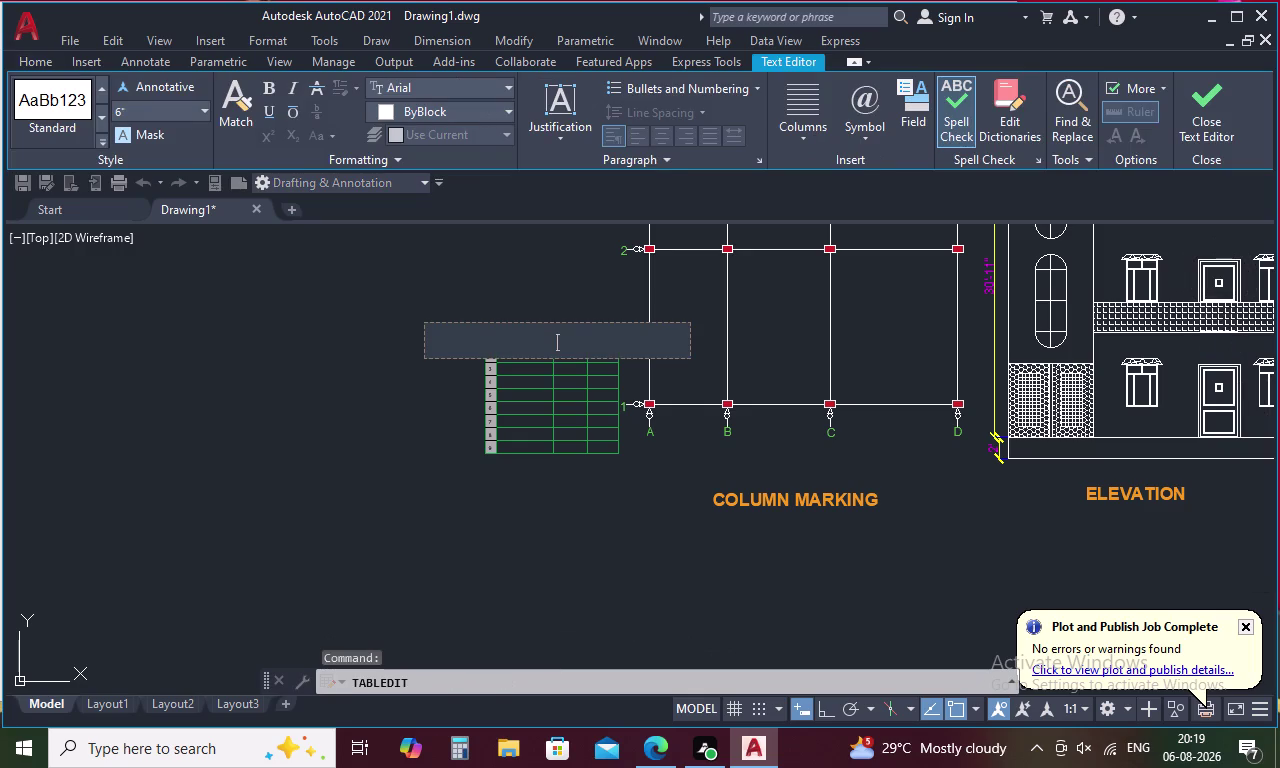
key(d)
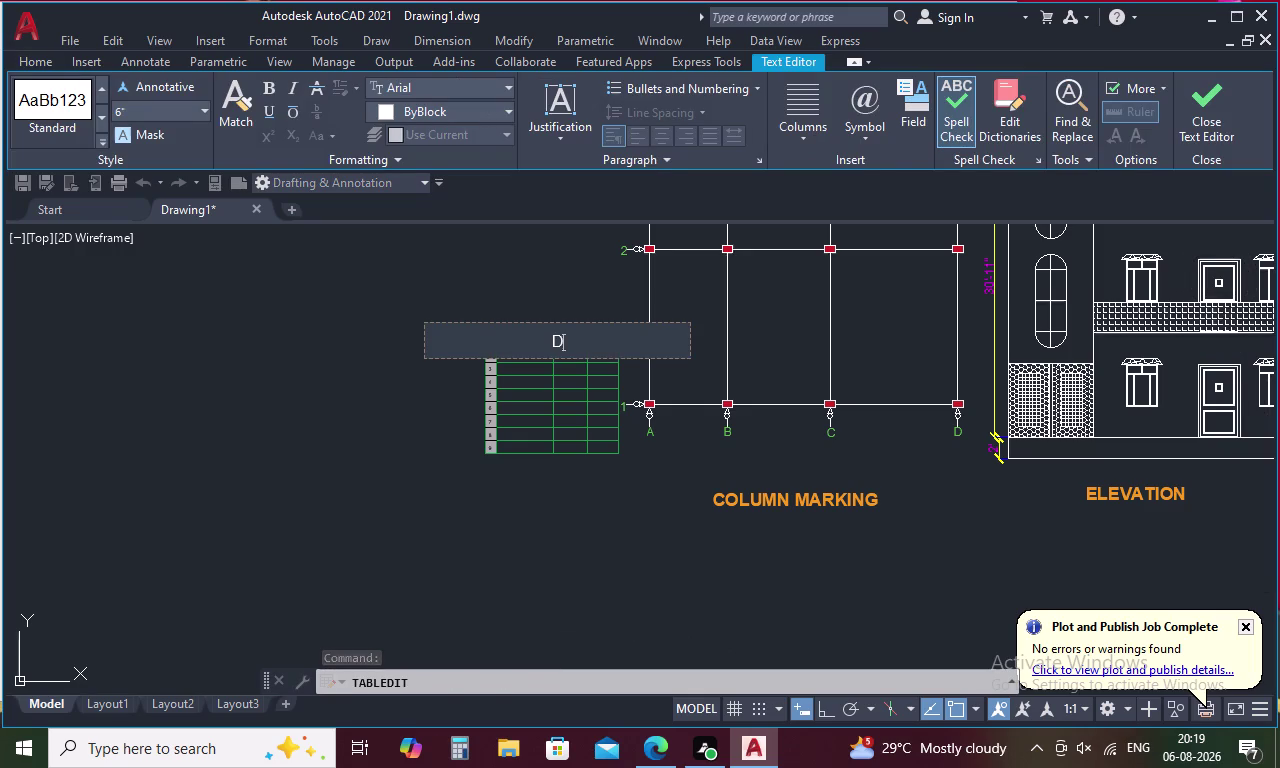
text(IME)
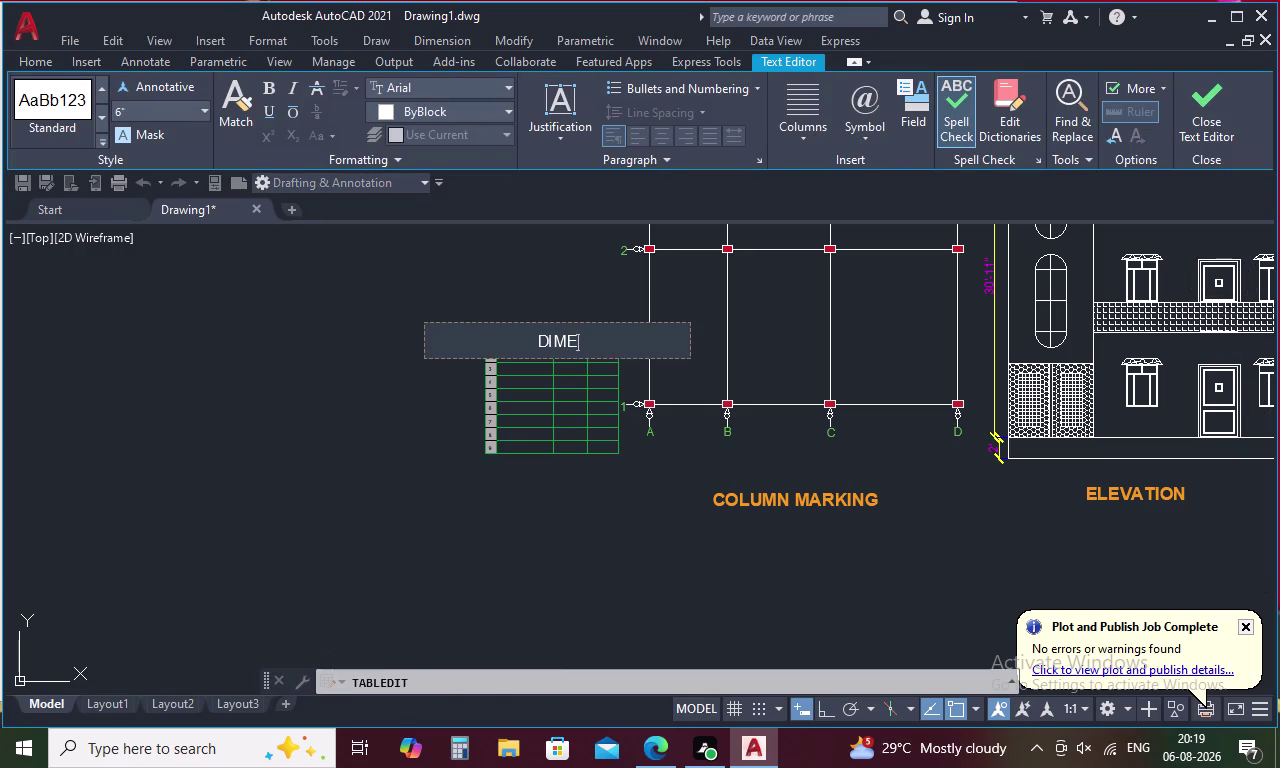
text(NSION)
text(S)
click(377, 363)
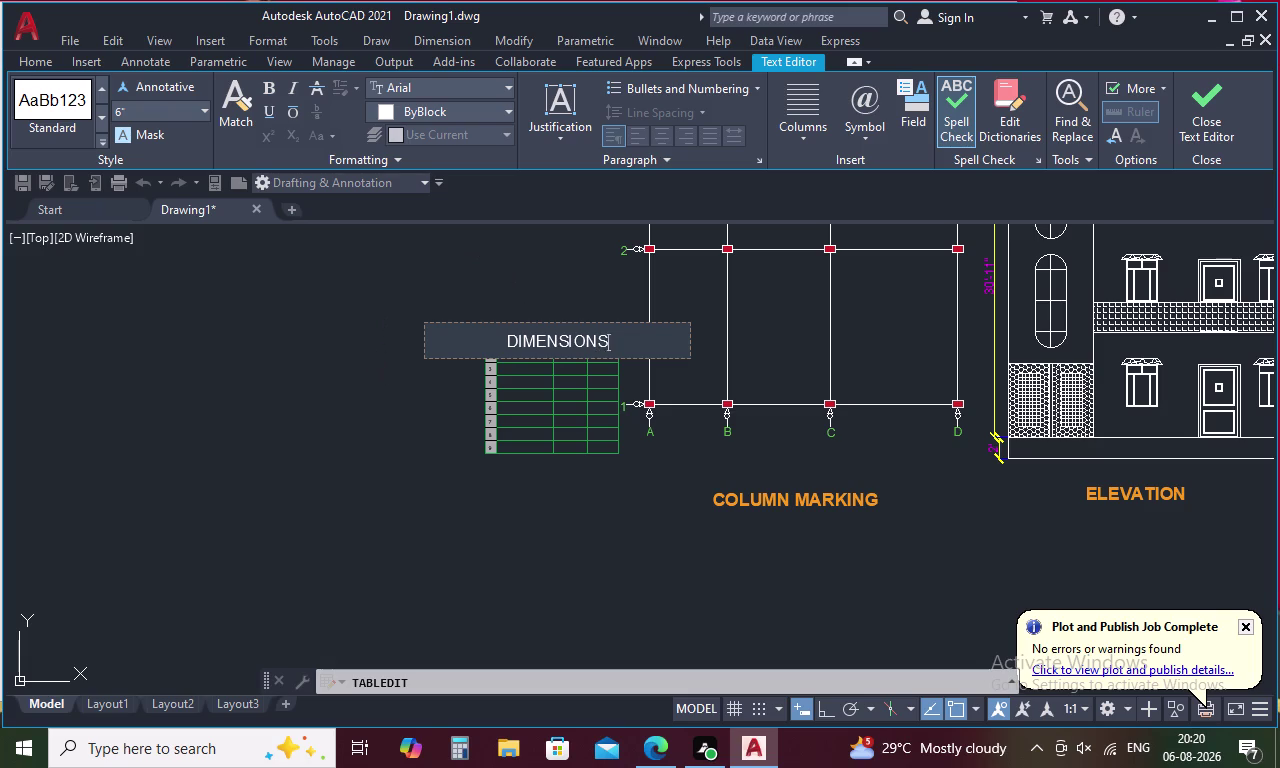
scroll(up, 3)
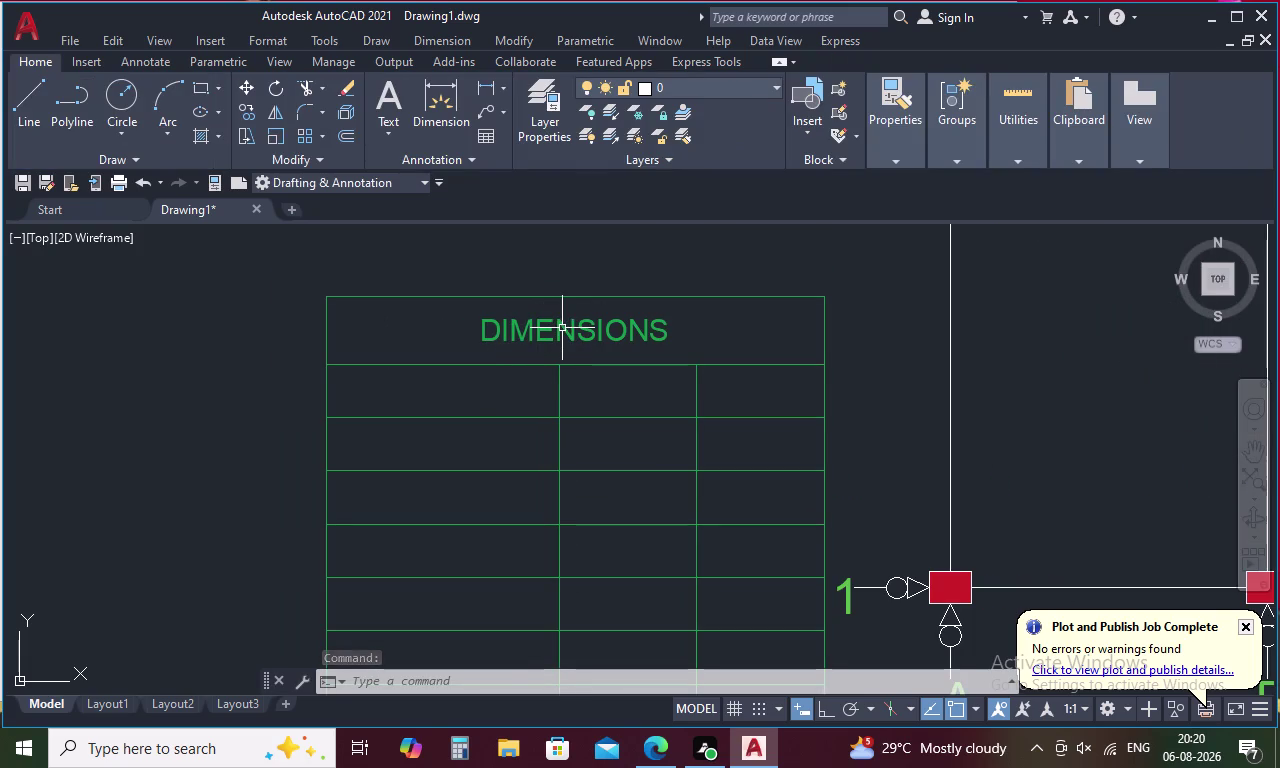
click(562, 328)
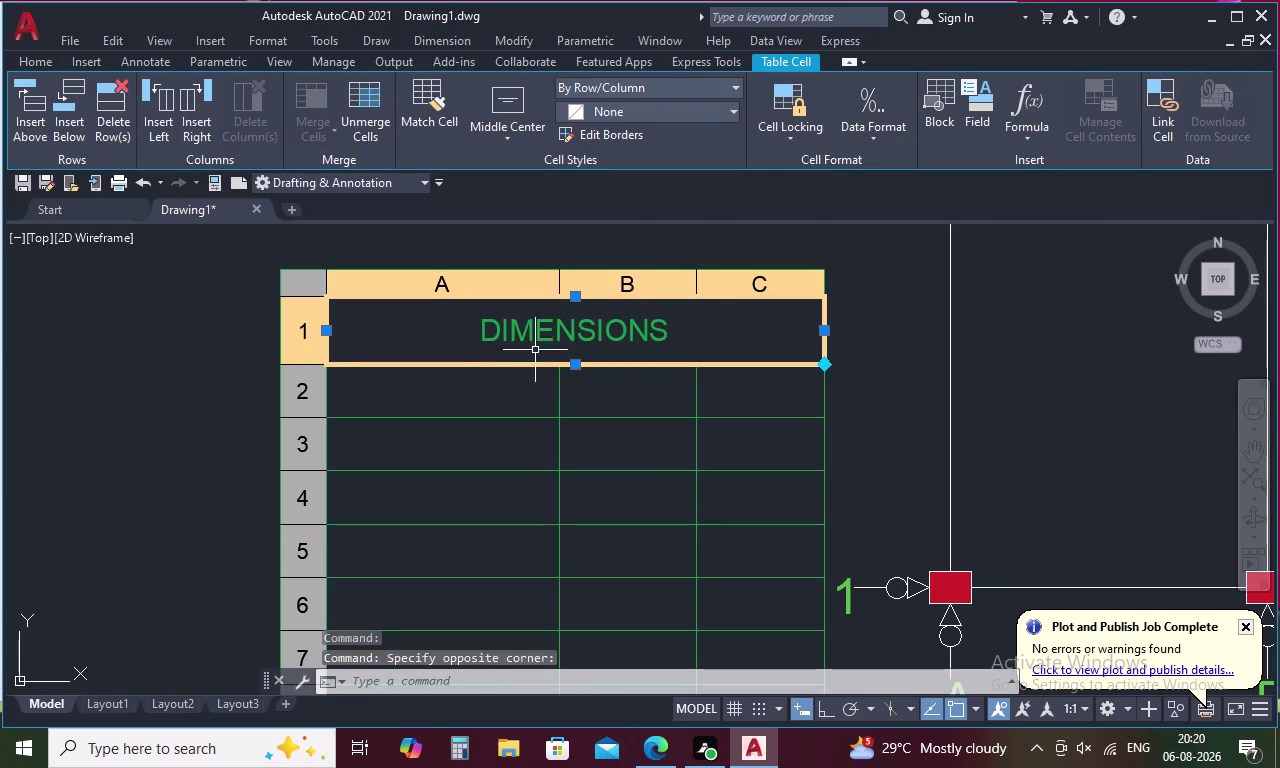
click(457, 386)
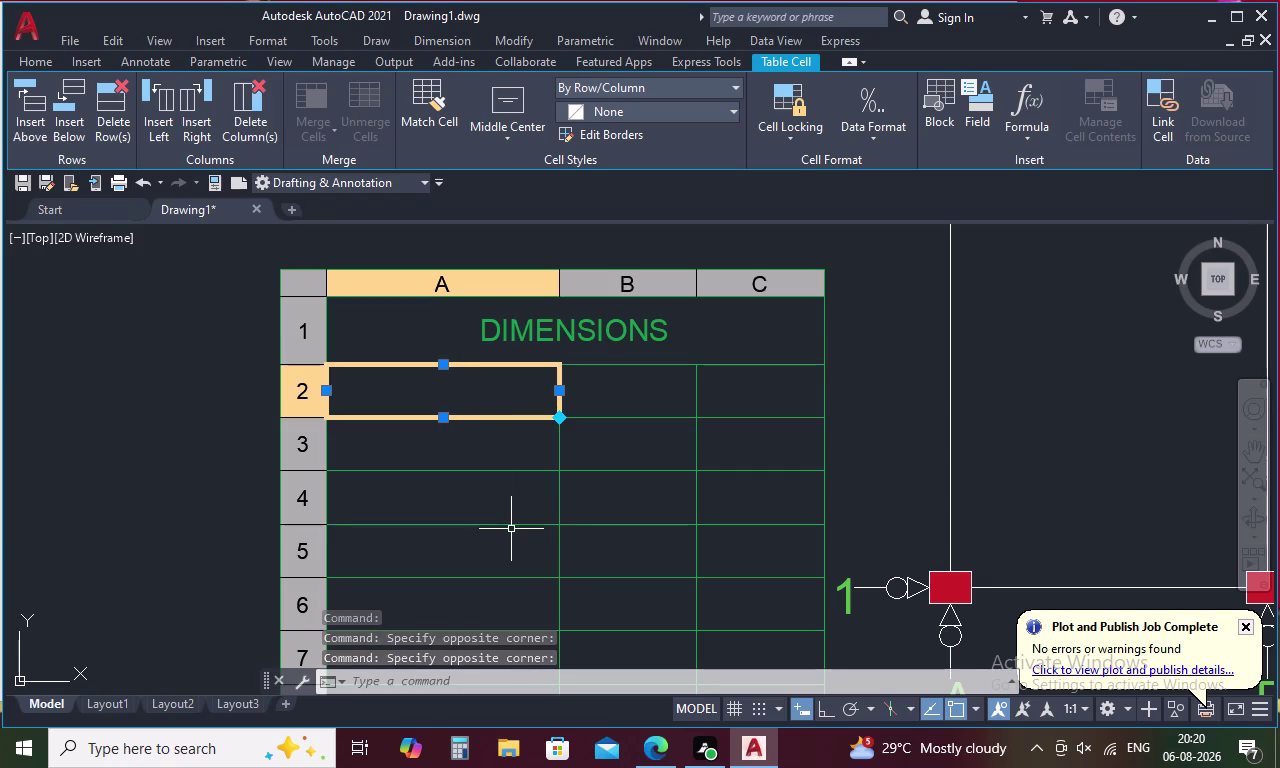
key(d)
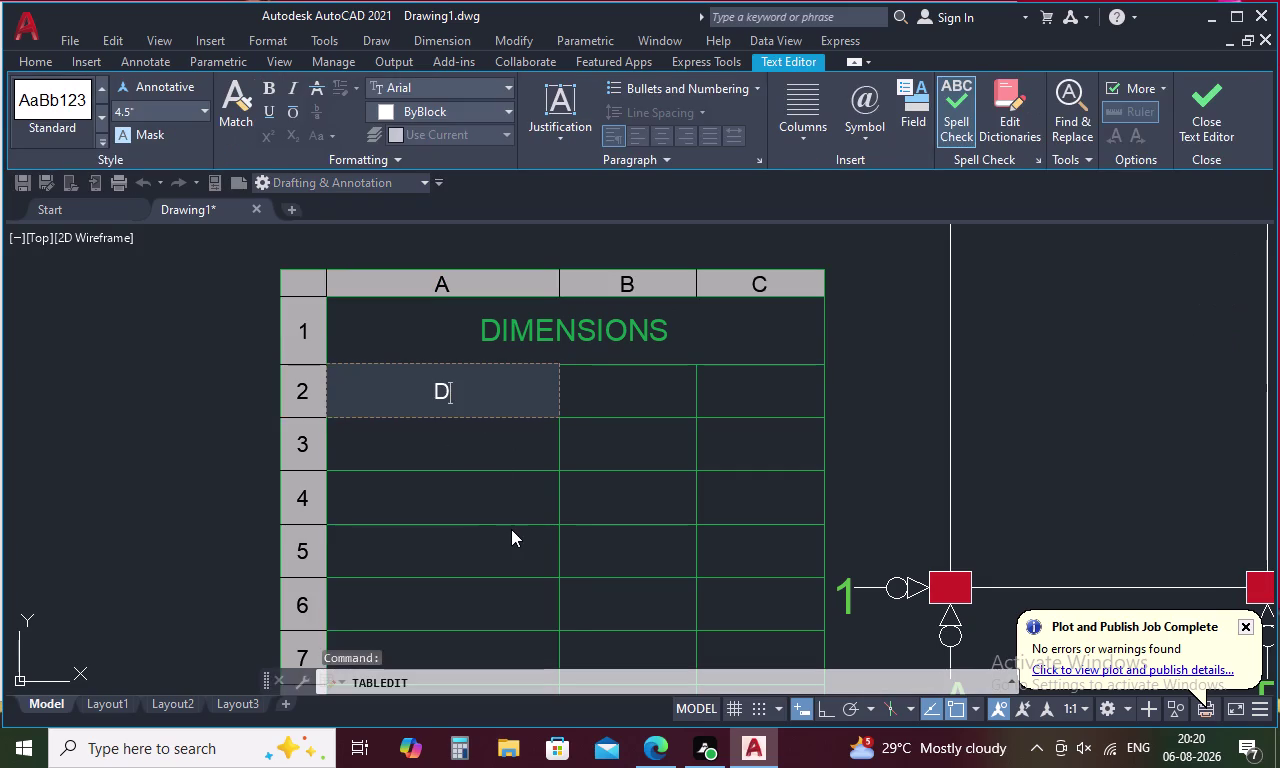
key(BackSpace)
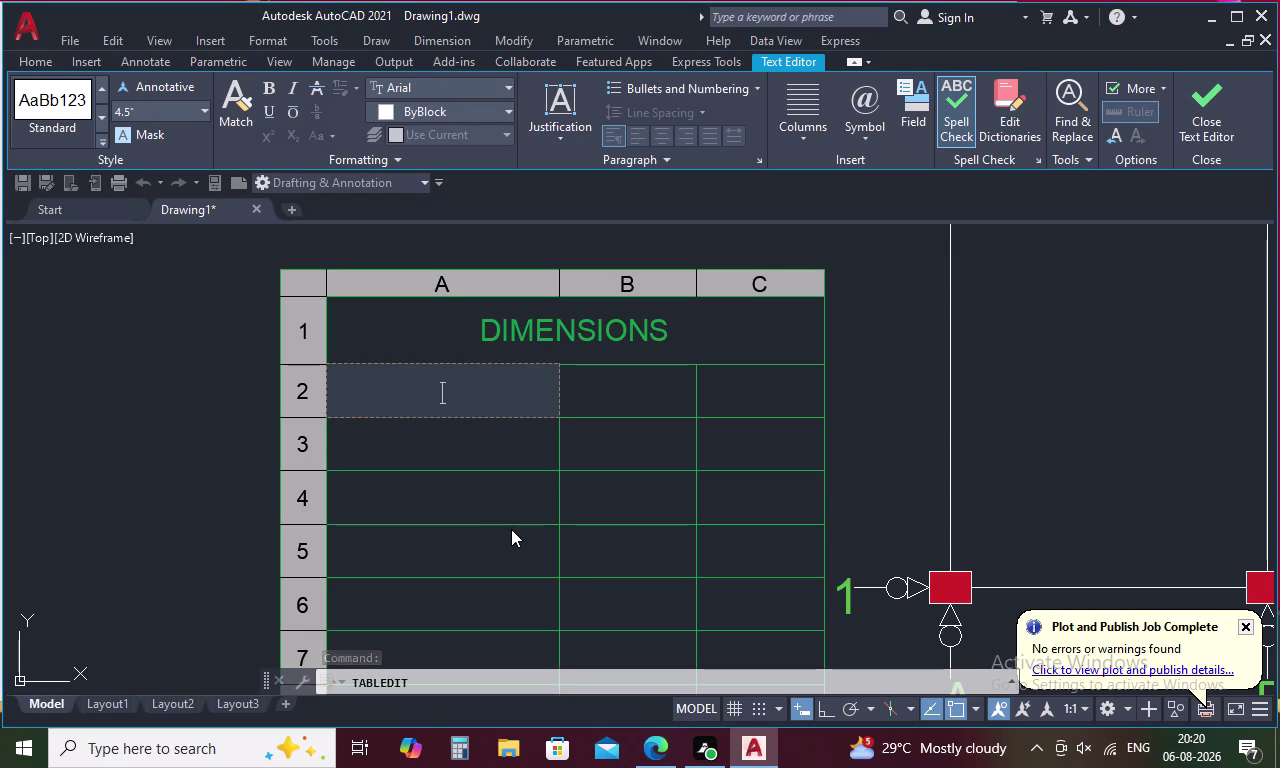
text(ITEM)
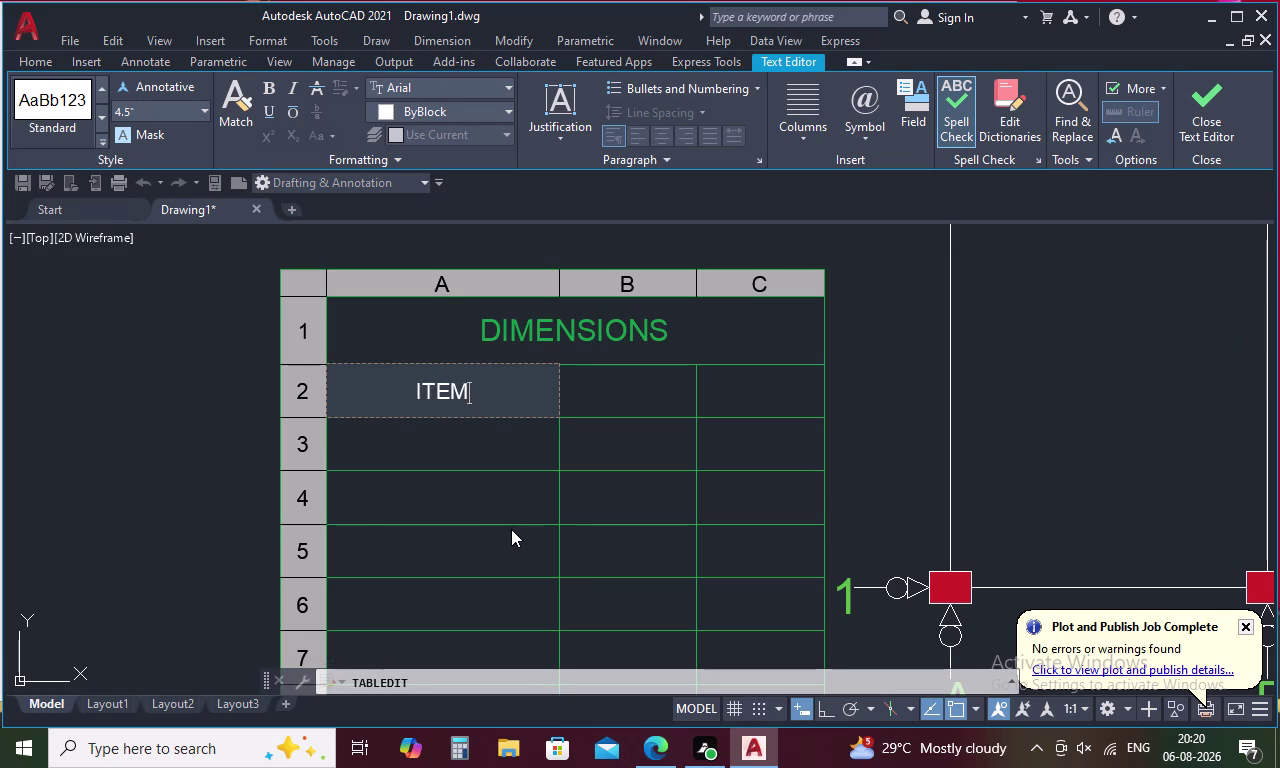
click(611, 403)
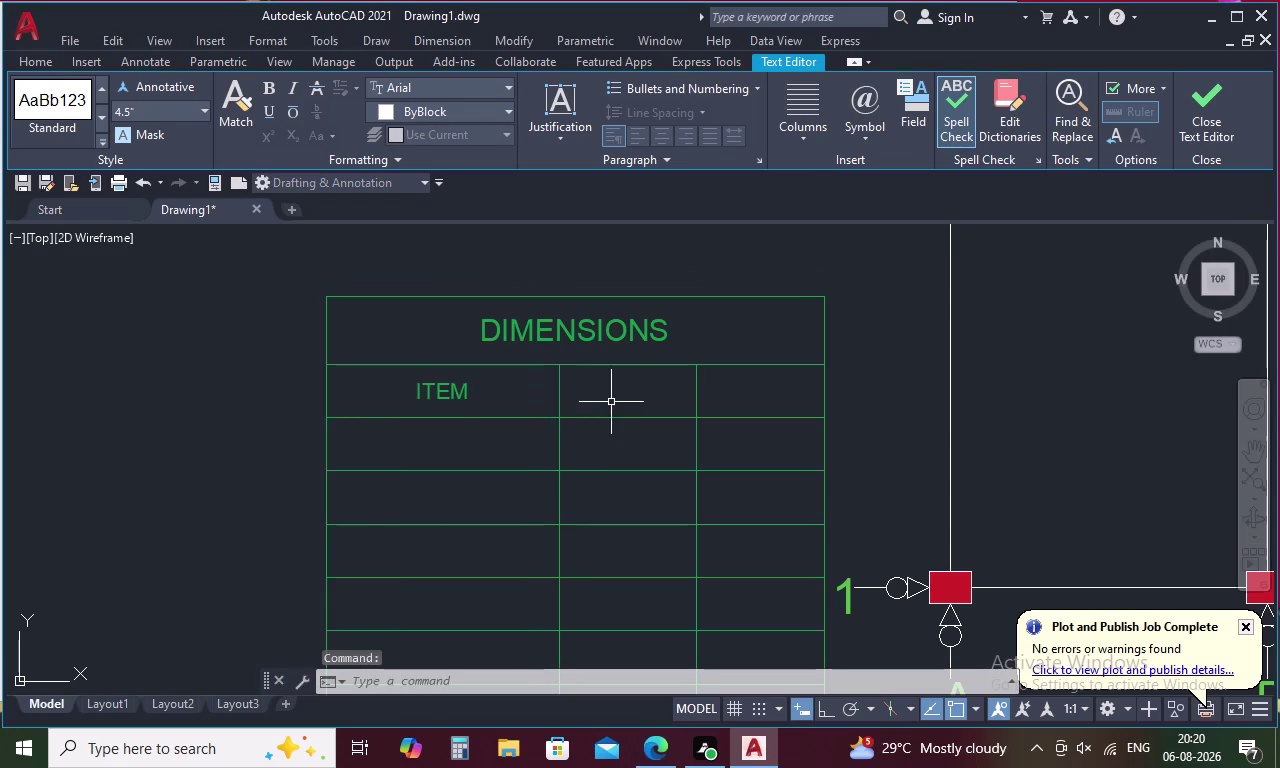
click(606, 410)
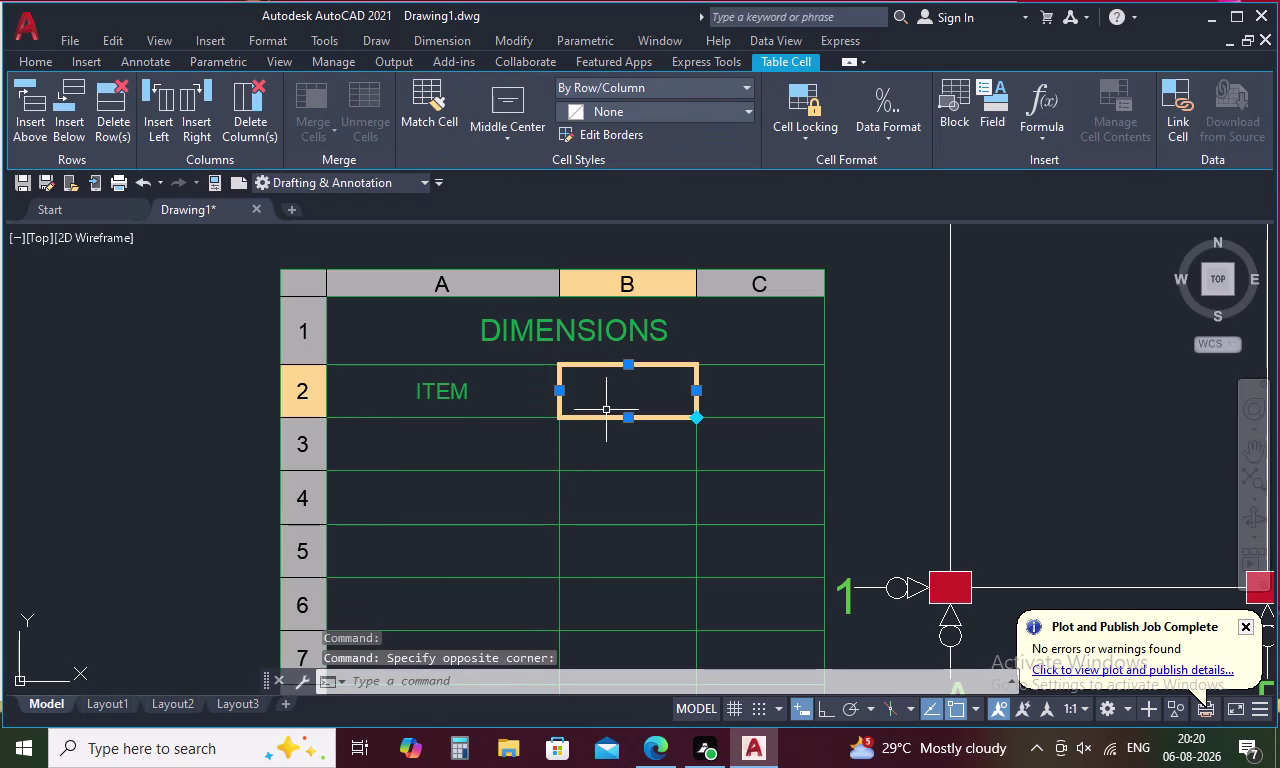
key(h)
key(e)
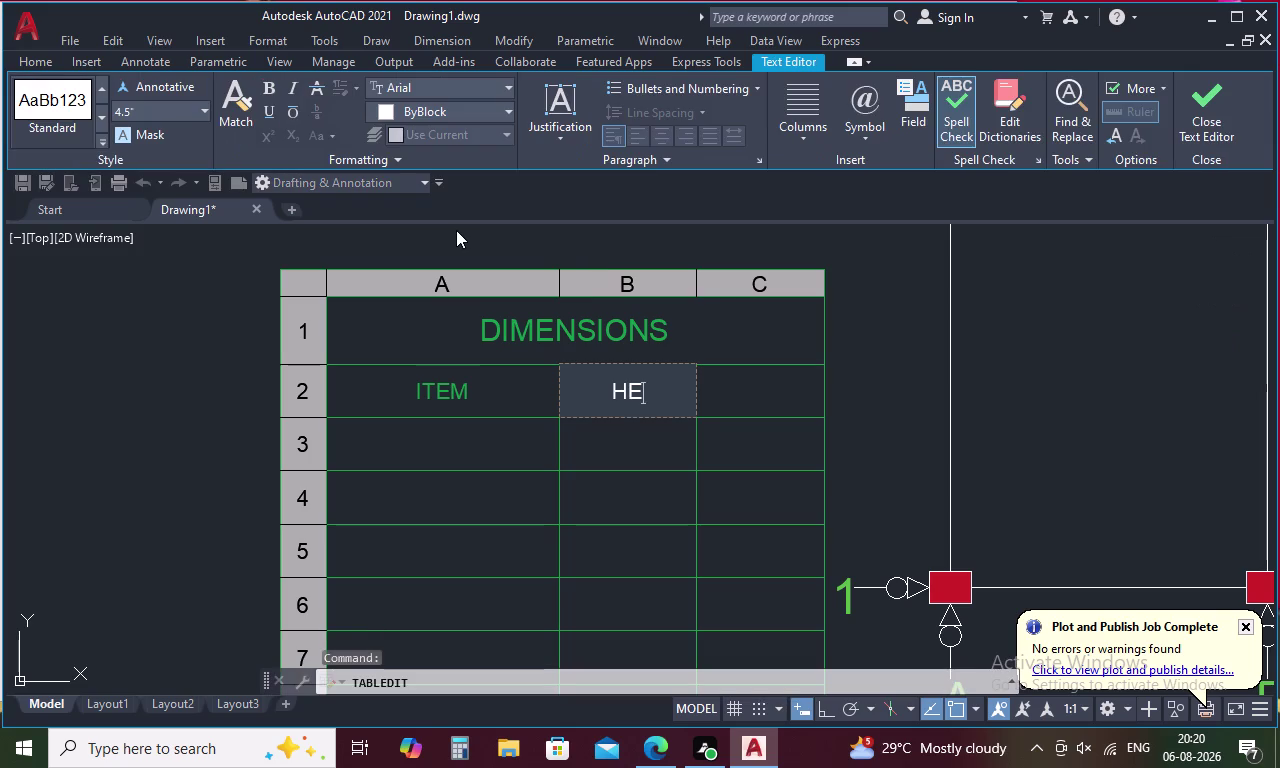
key(i)
key(BackSpace)
key(BackSpace)
key(BackSpace)
text(WIDT)
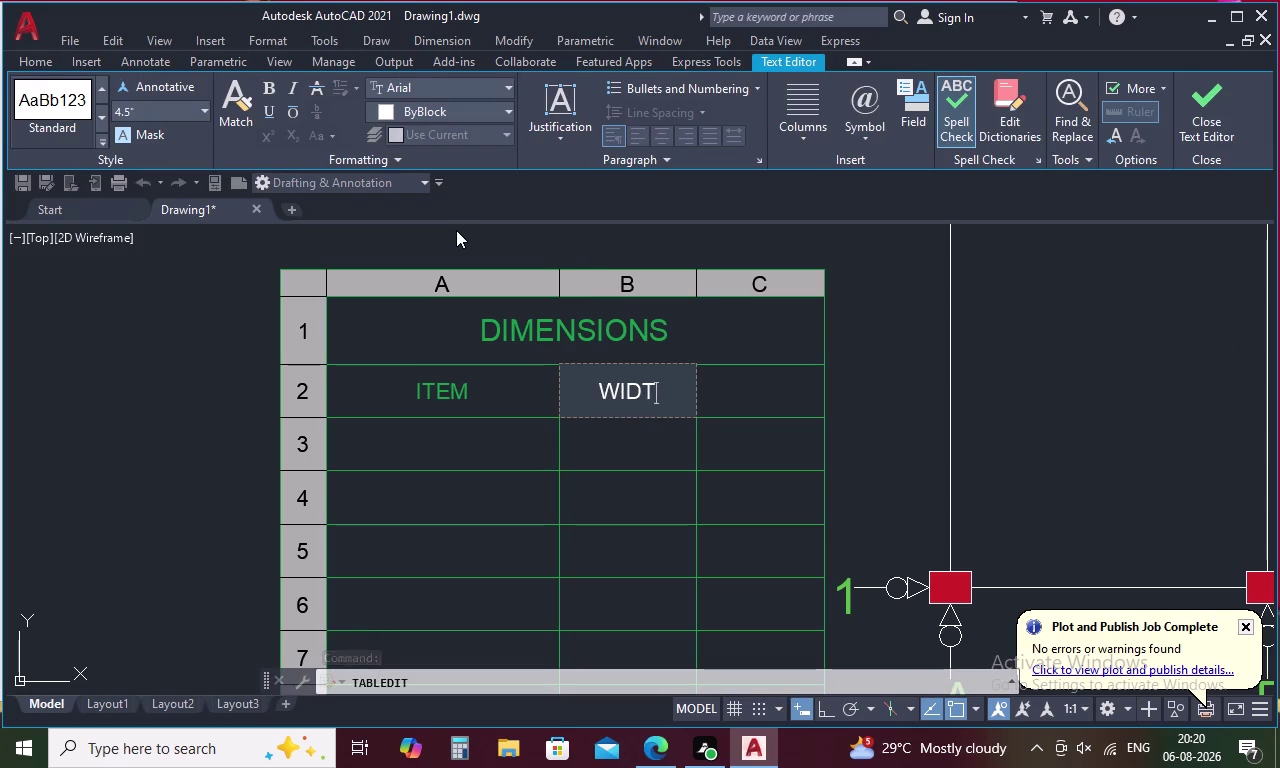
text(H)
click(779, 318)
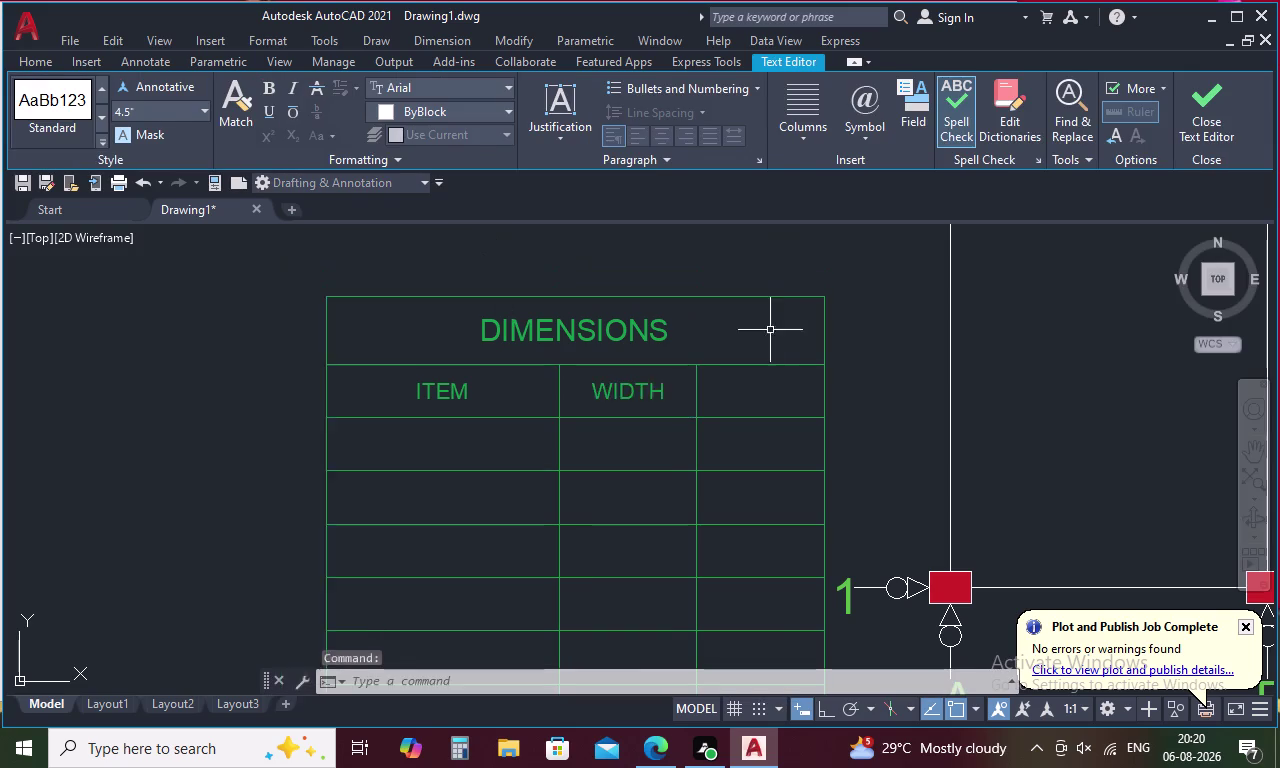
double_click(733, 402)
text(H)
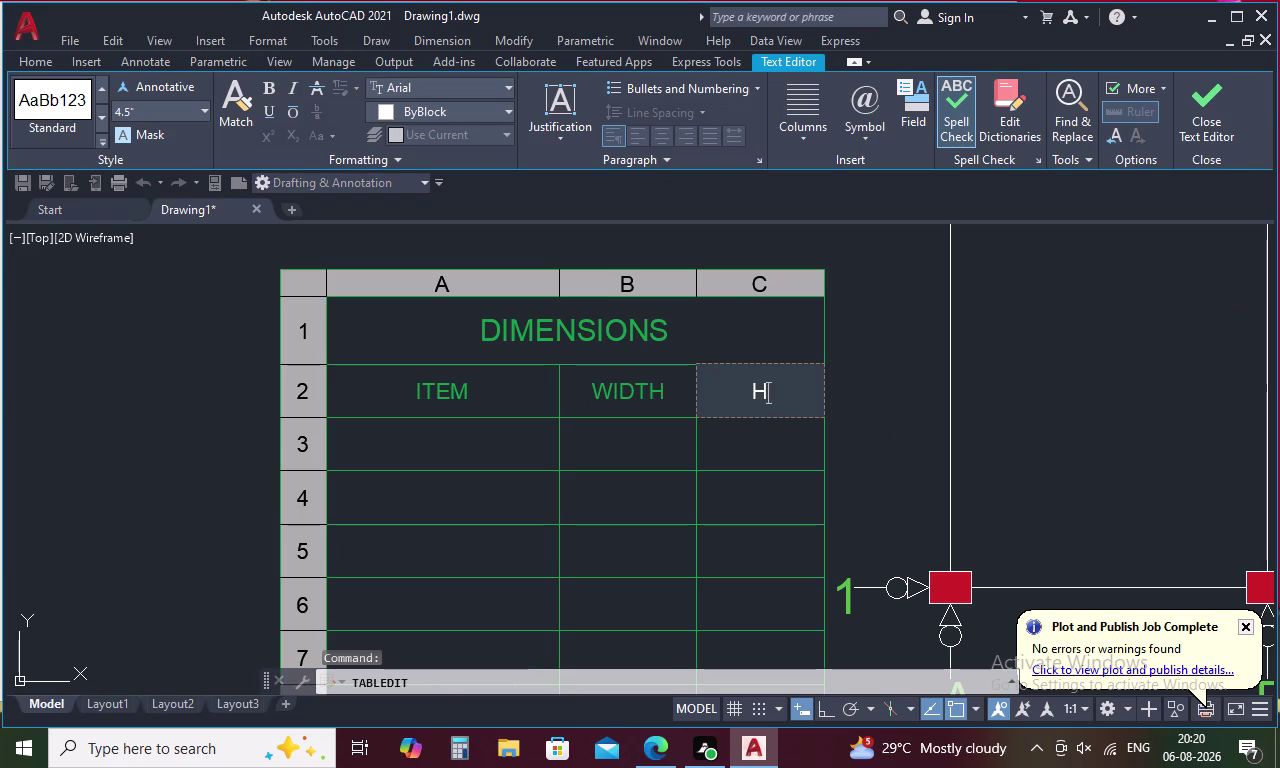
text(EIGHT)
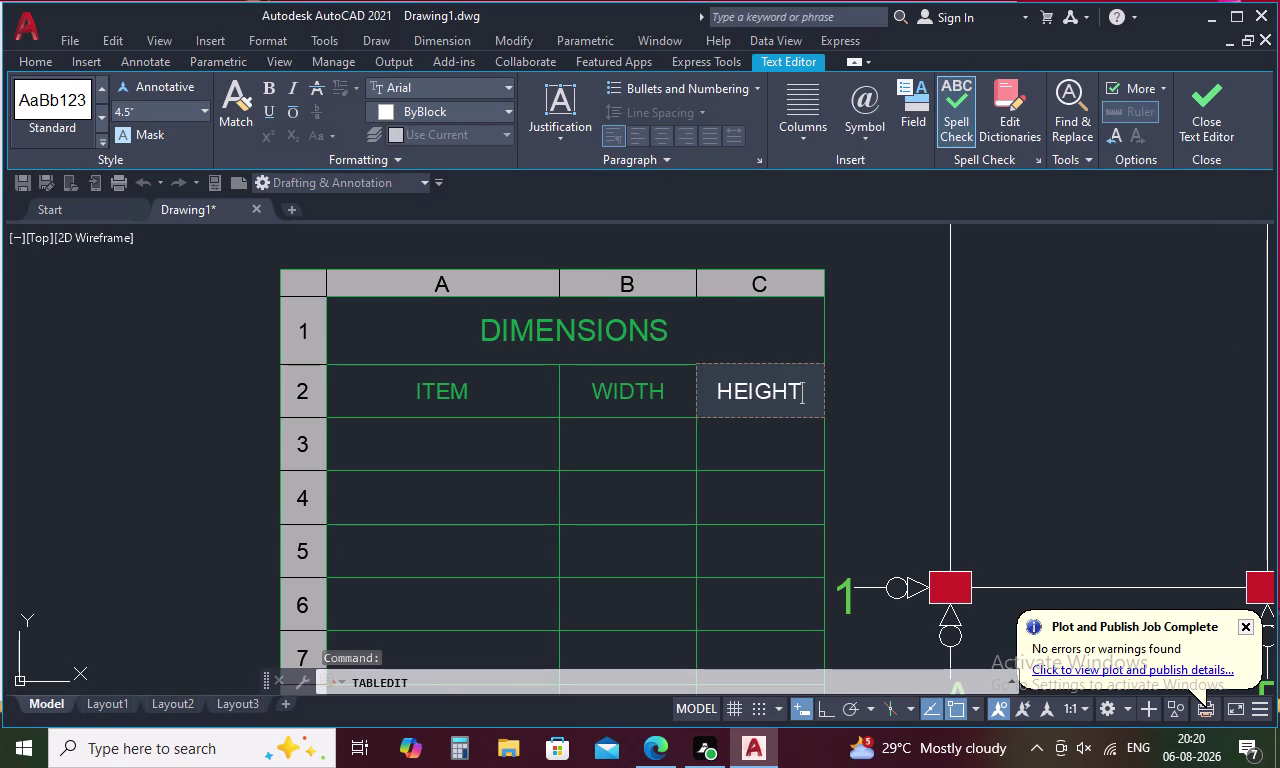
click(923, 368)
middle_drag(803, 441, 805, 399)
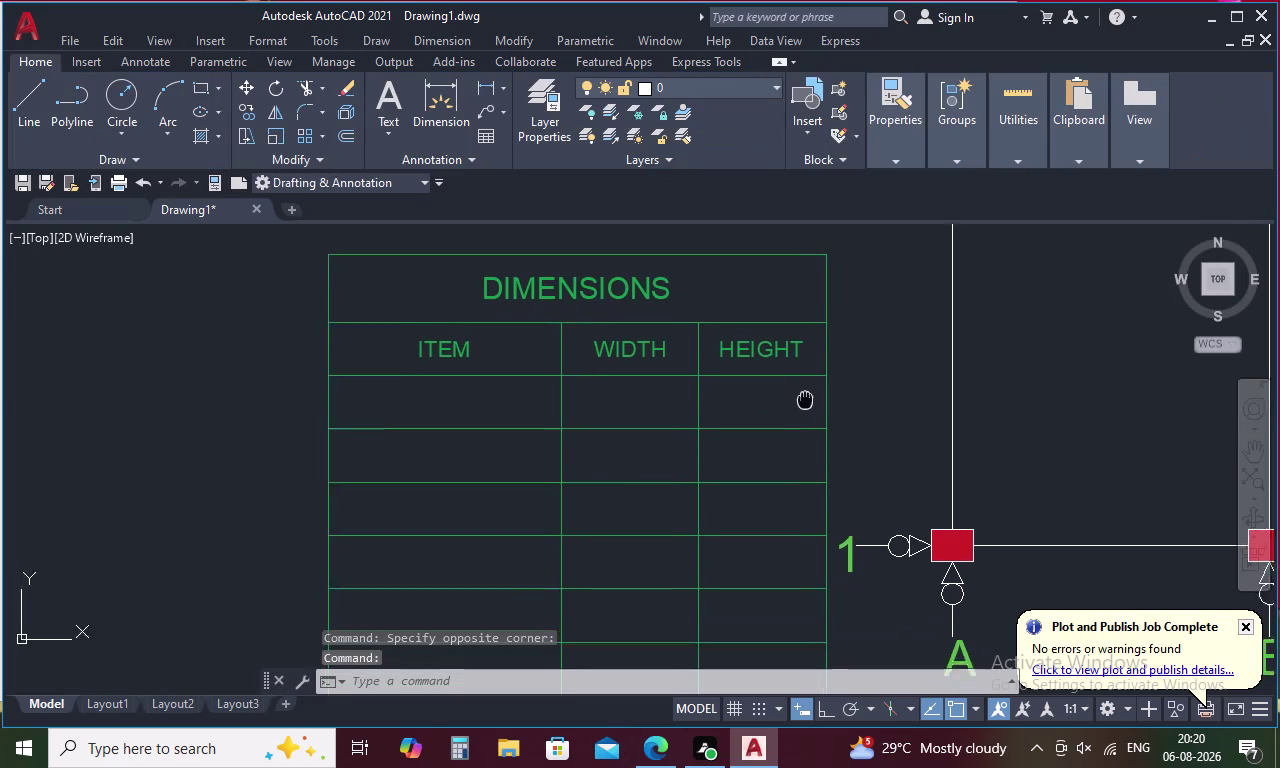
middle_drag(805, 399, 809, 383)
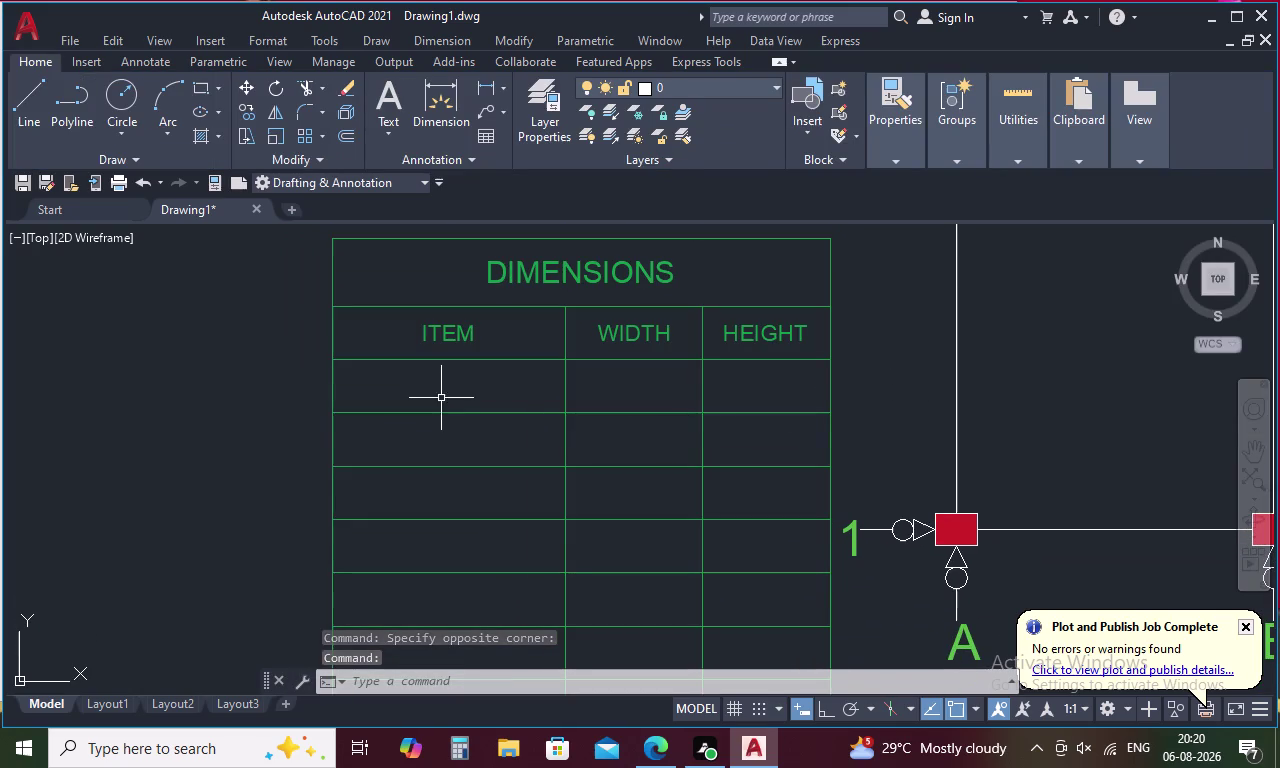
click(441, 397)
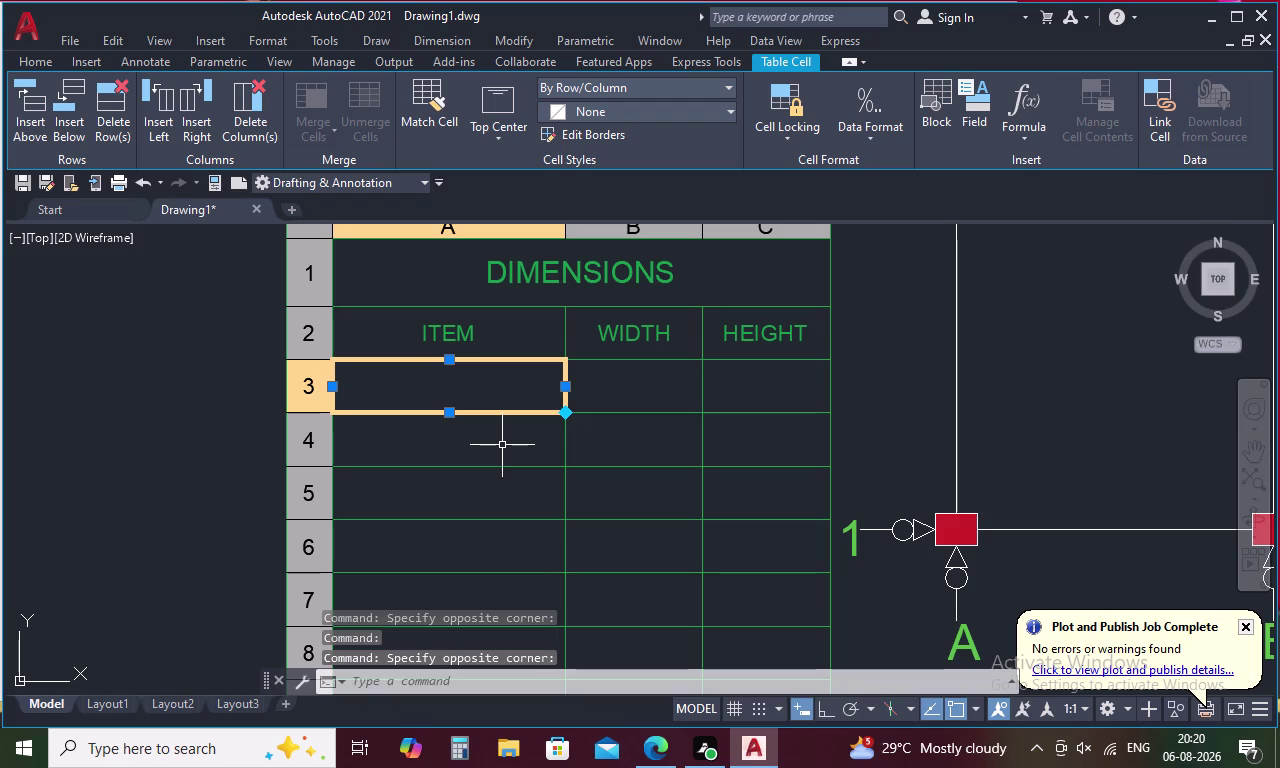
Type DOOR 2 into cell A3 under ITEM.
key(d)
text(OO)
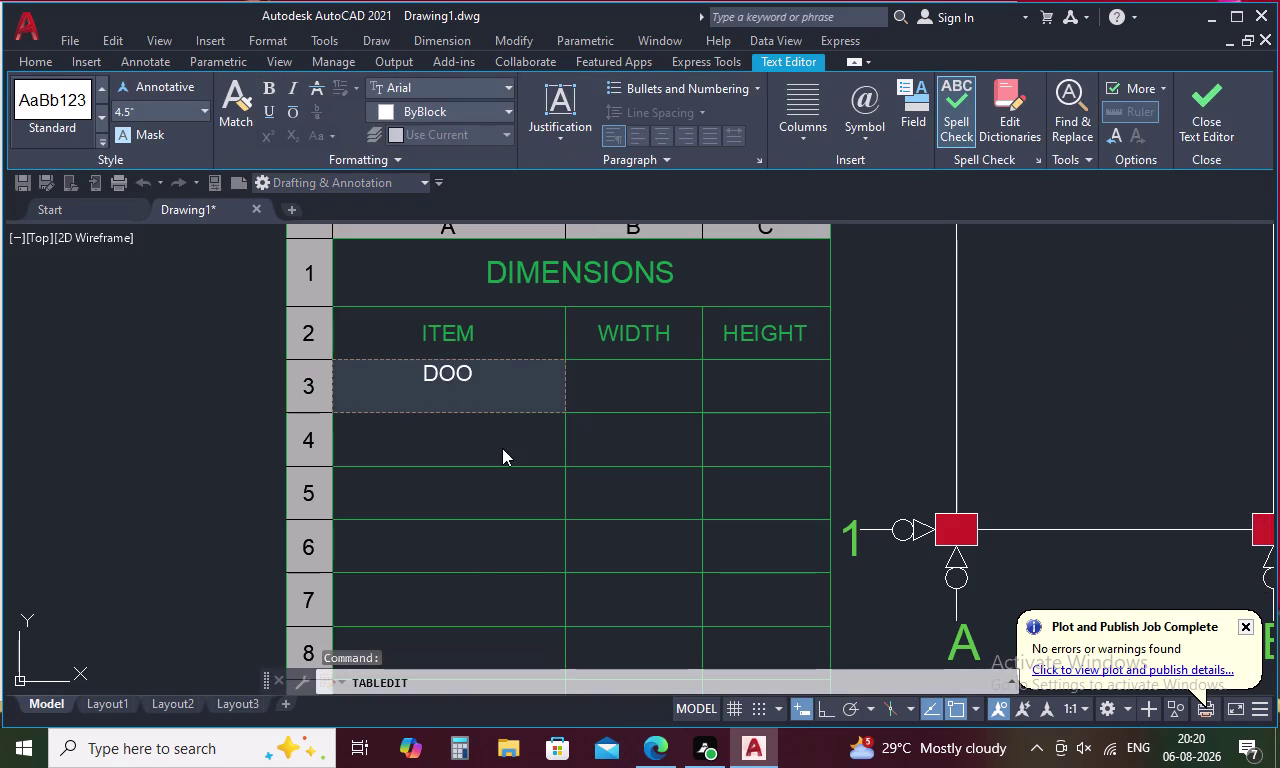
key(e)
key(BackSpace)
text(R)
key(space)
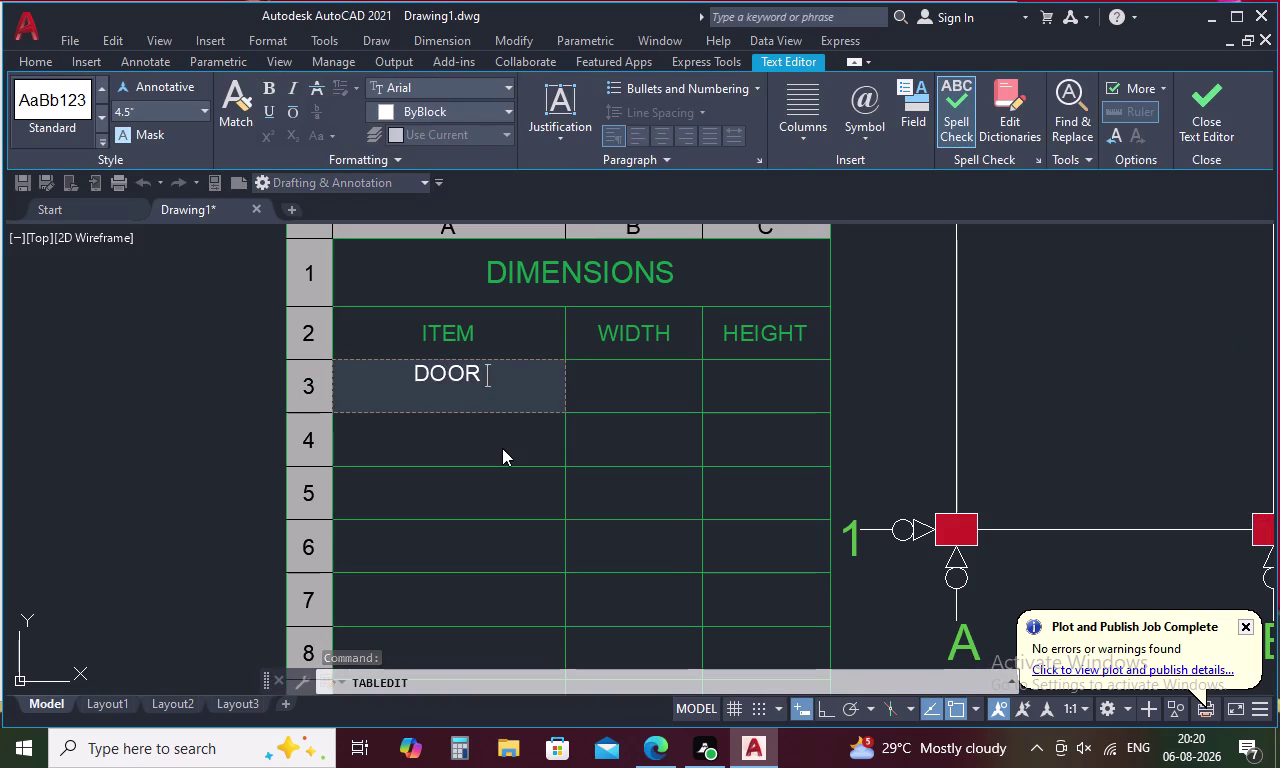
text(2)
click(502, 448)
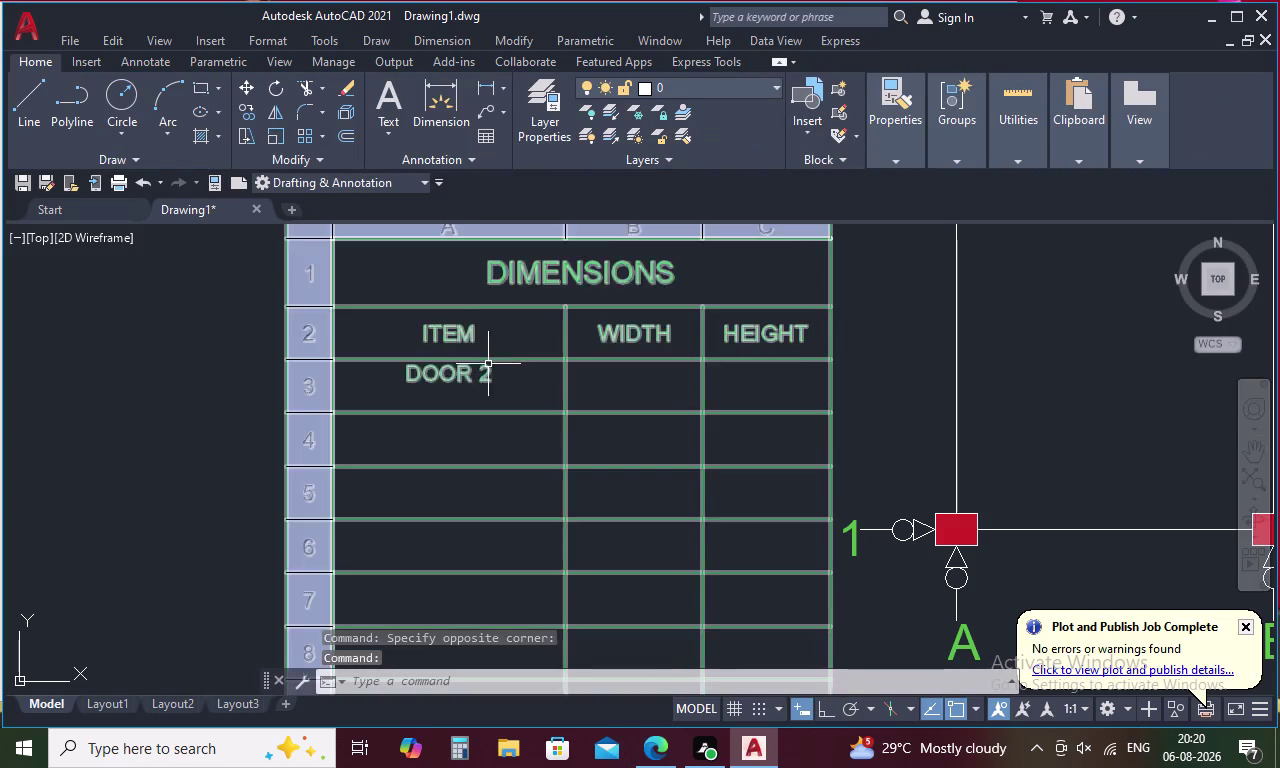
Set the DOOR 2 cell's alignment to Middle Center.
click(477, 373)
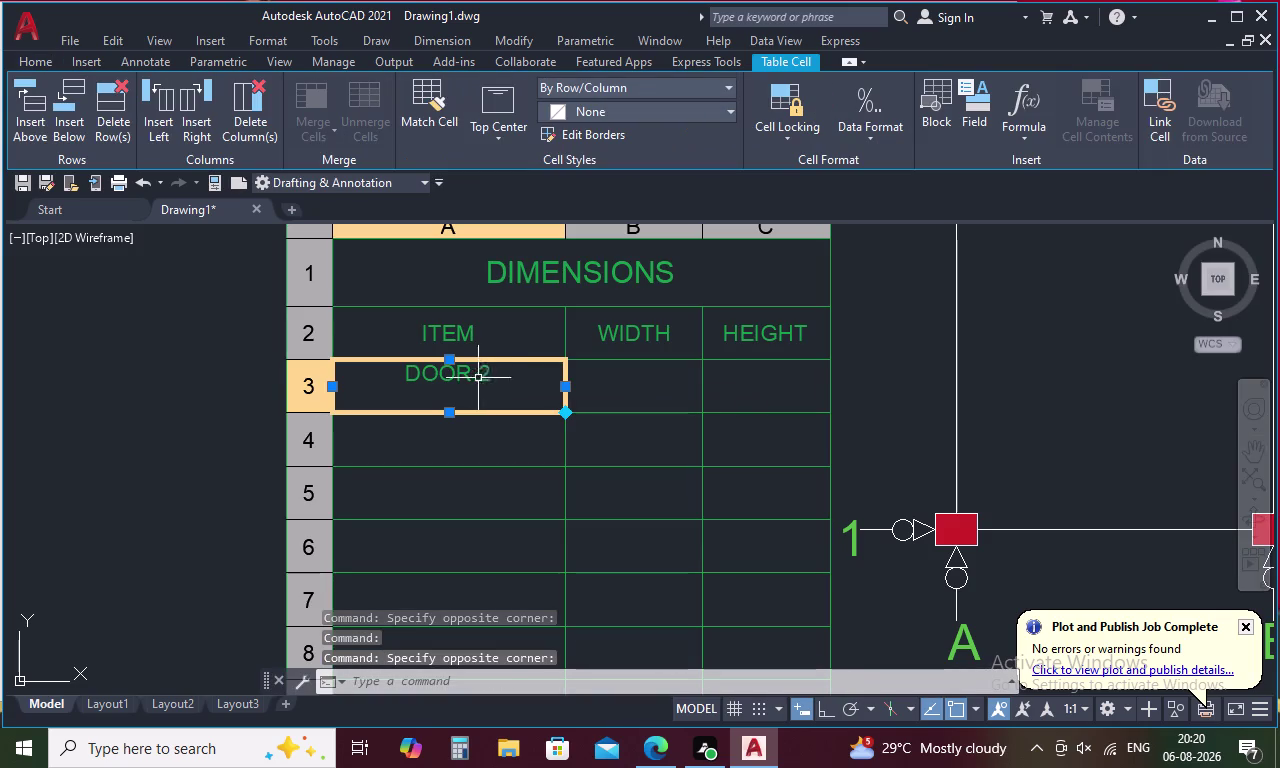
click(495, 136)
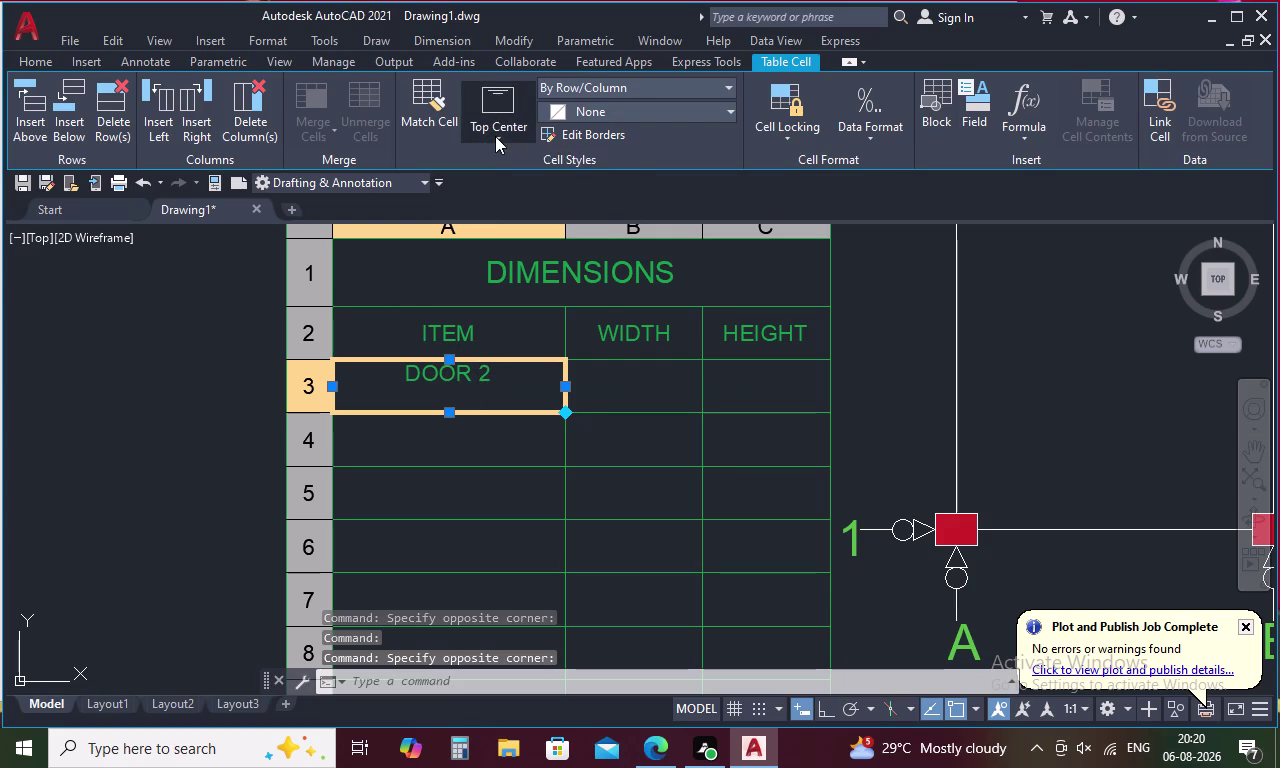
click(503, 246)
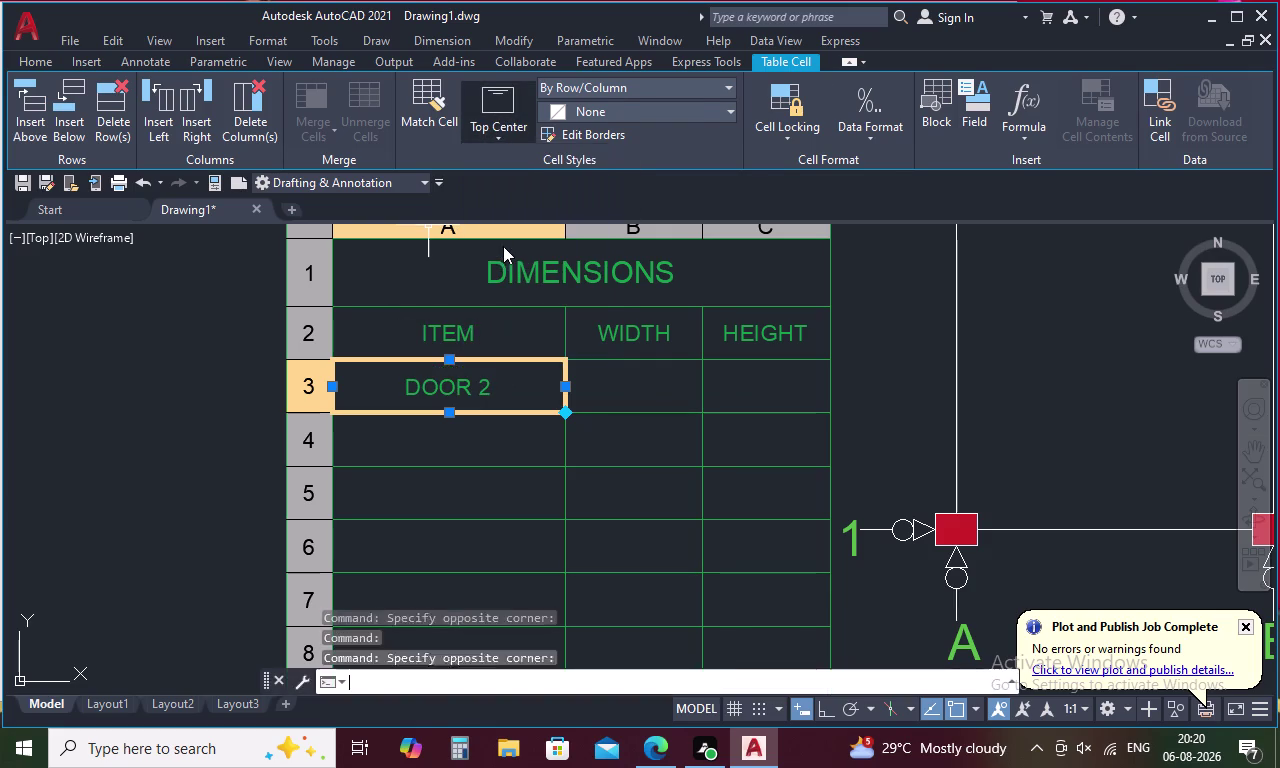
drag(512, 391, 474, 391)
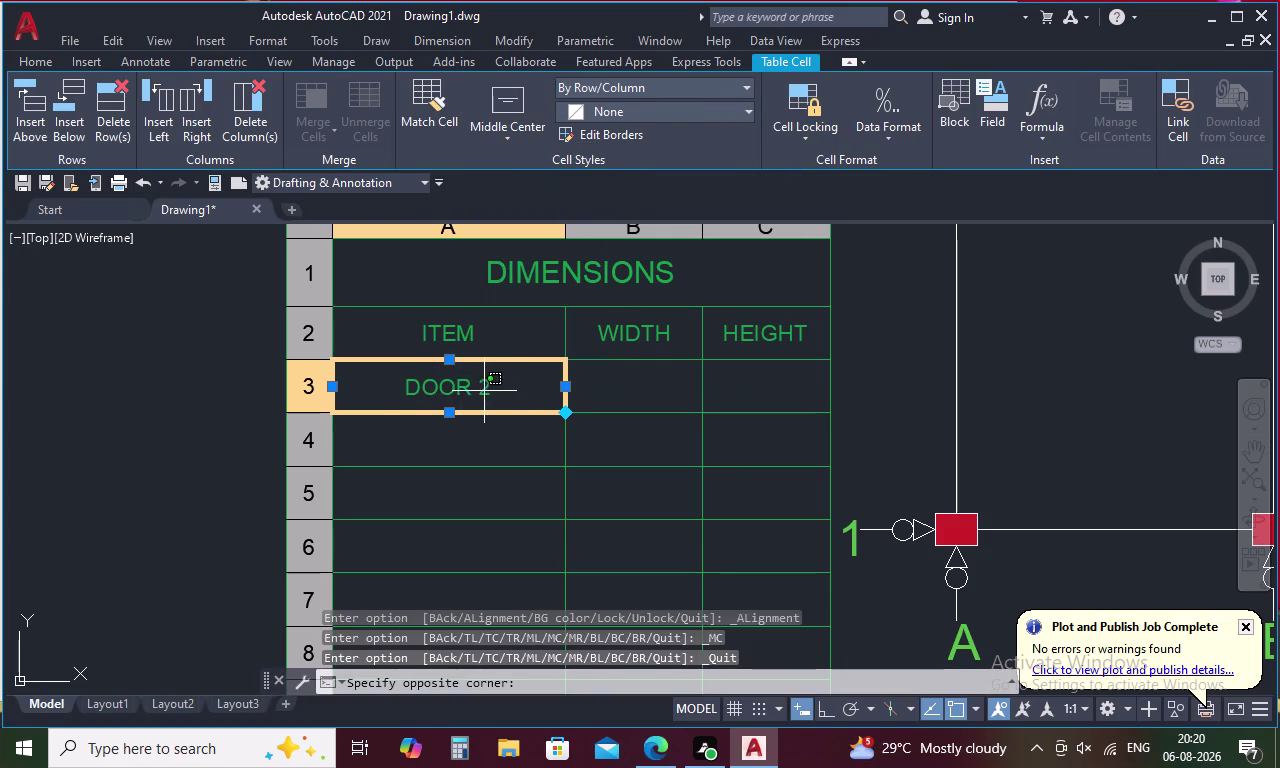
drag(474, 391, 398, 395)
Reopen the DOOR 2 cell and select its text.
click(68, 394)
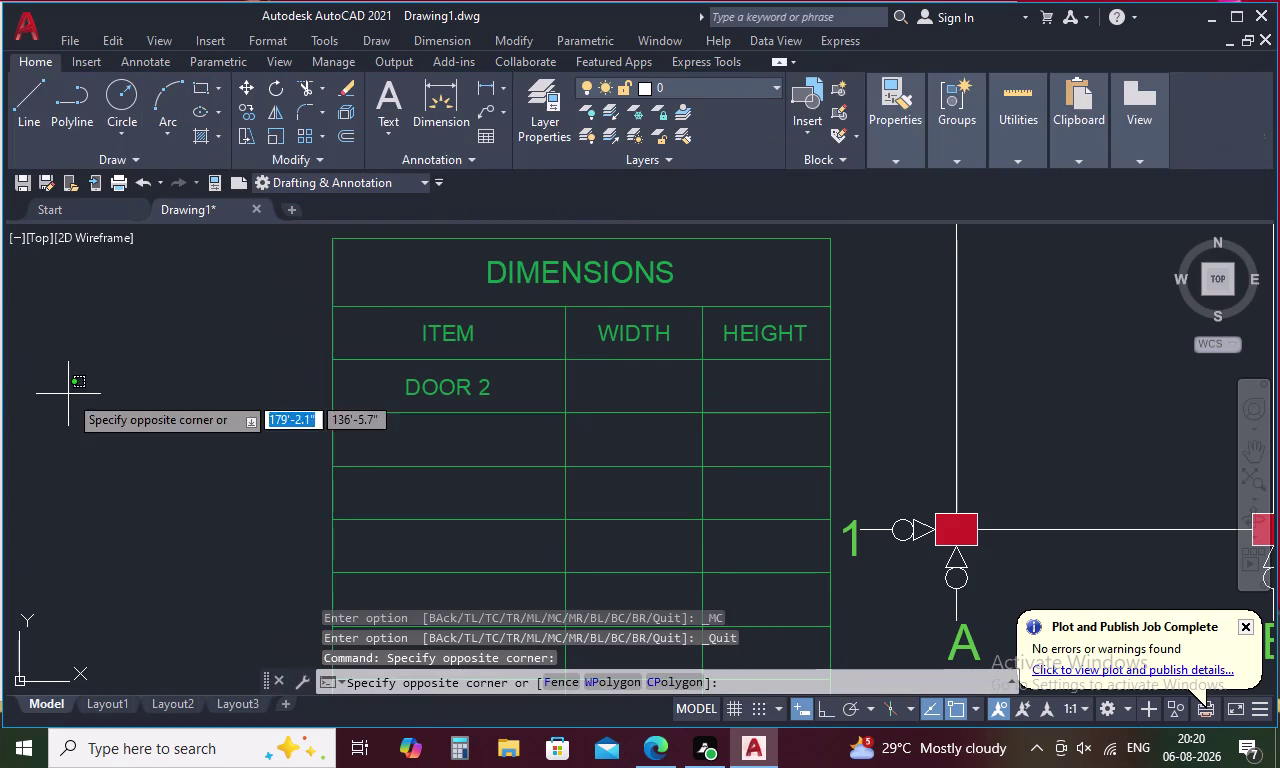
click(191, 415)
double_click(423, 392)
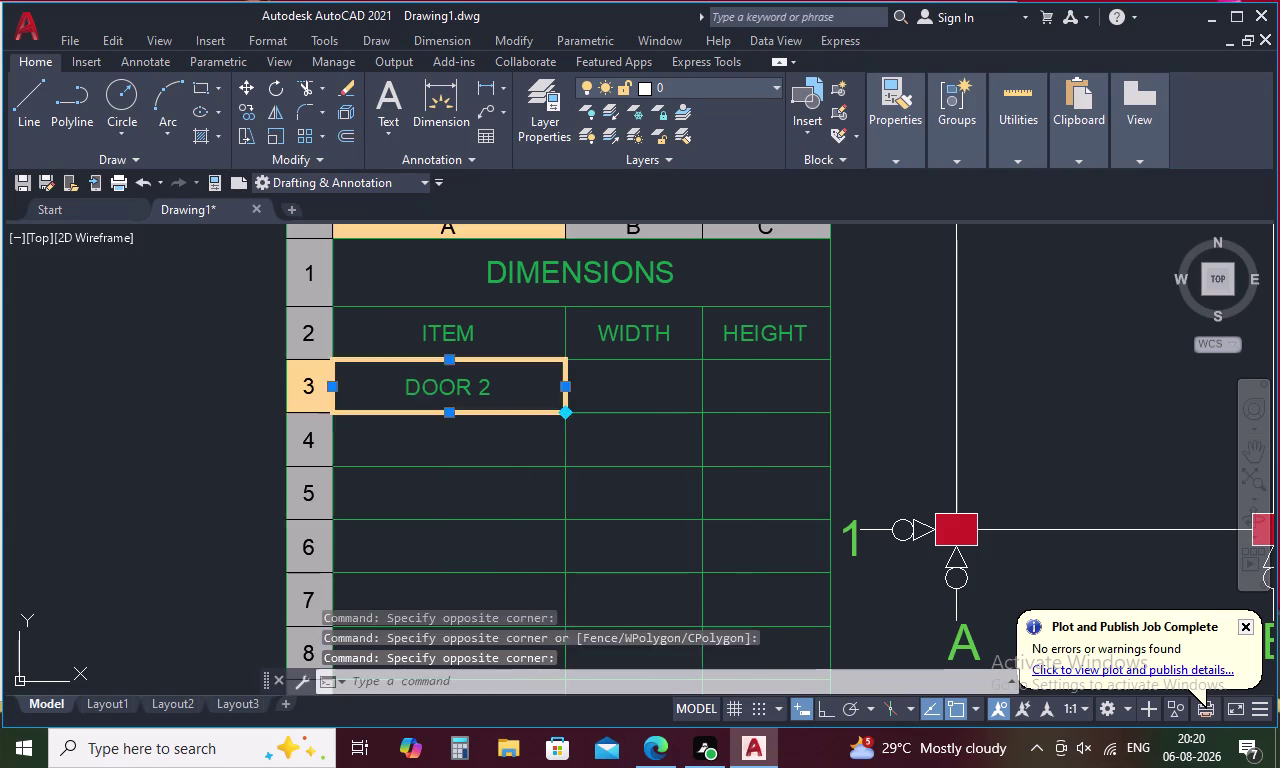
drag(500, 386, 370, 395)
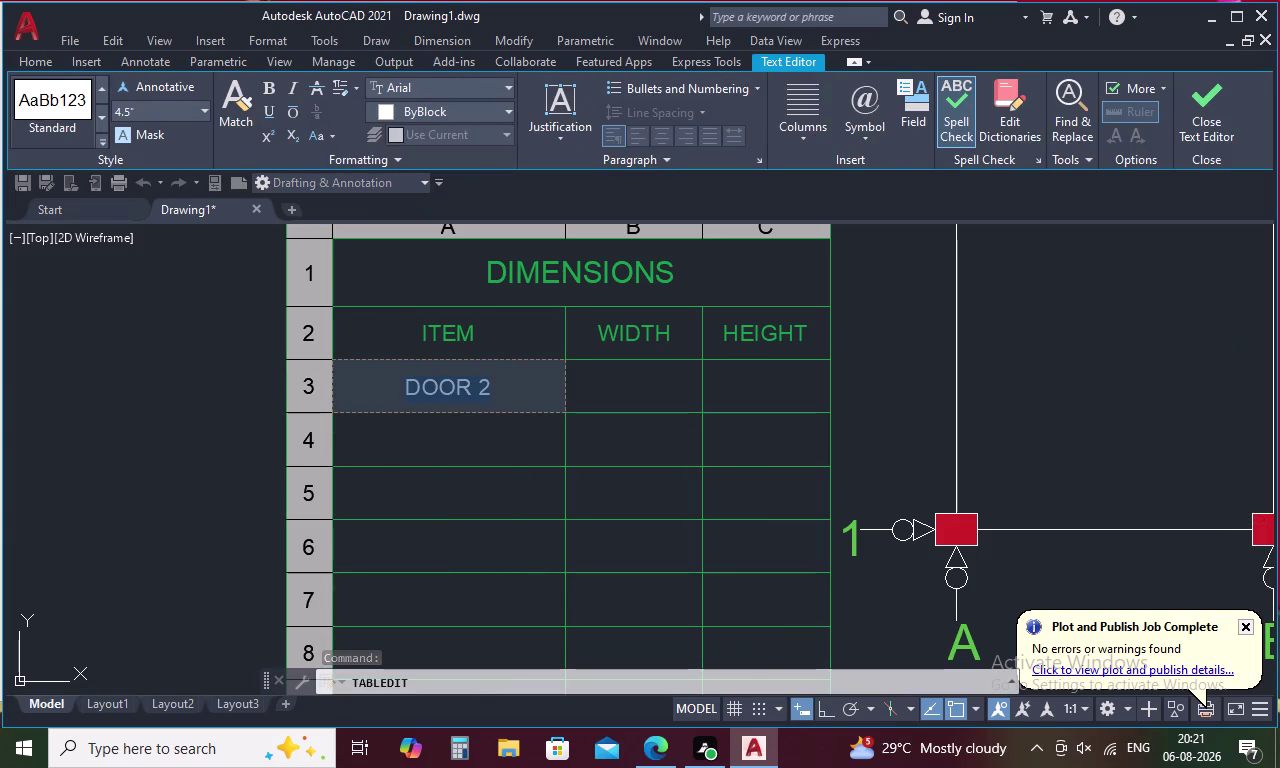
Try copying the DOOR 2 text with Ctrl+C, dismissing the warning messages.
key(ctrl+c)
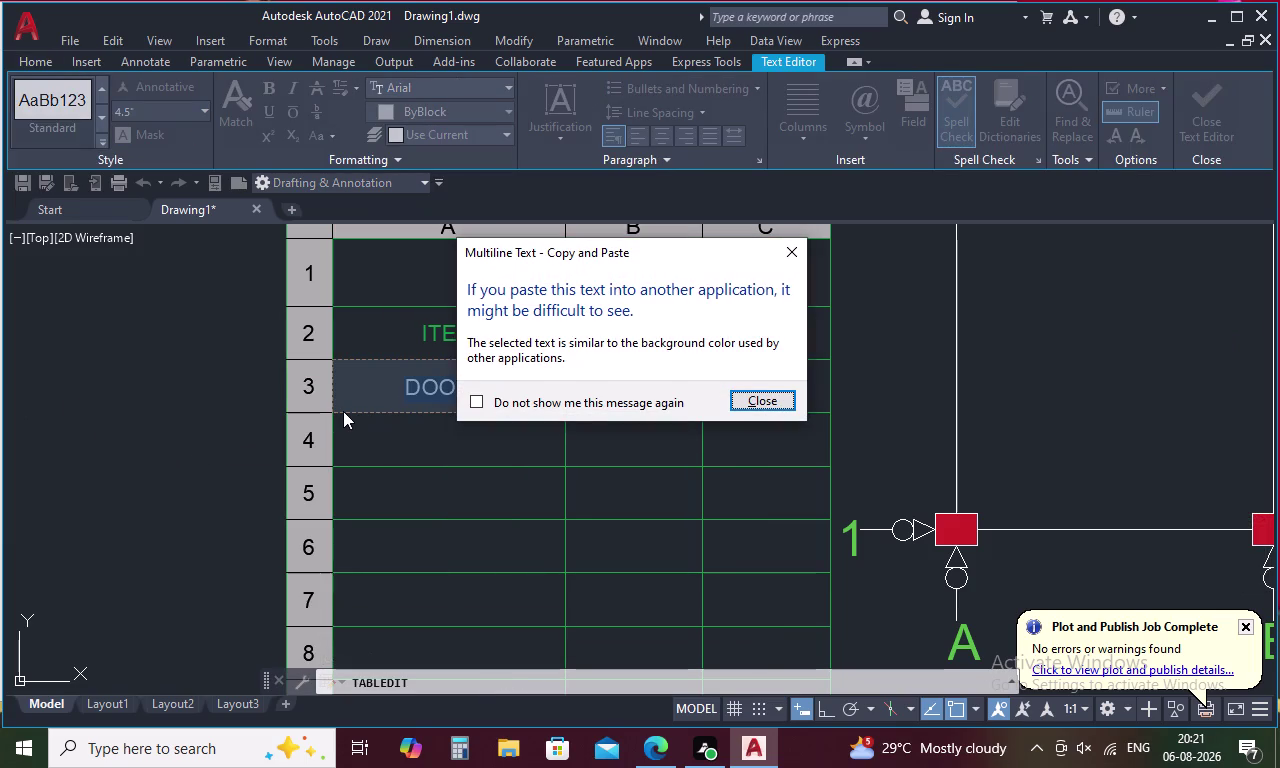
click(772, 397)
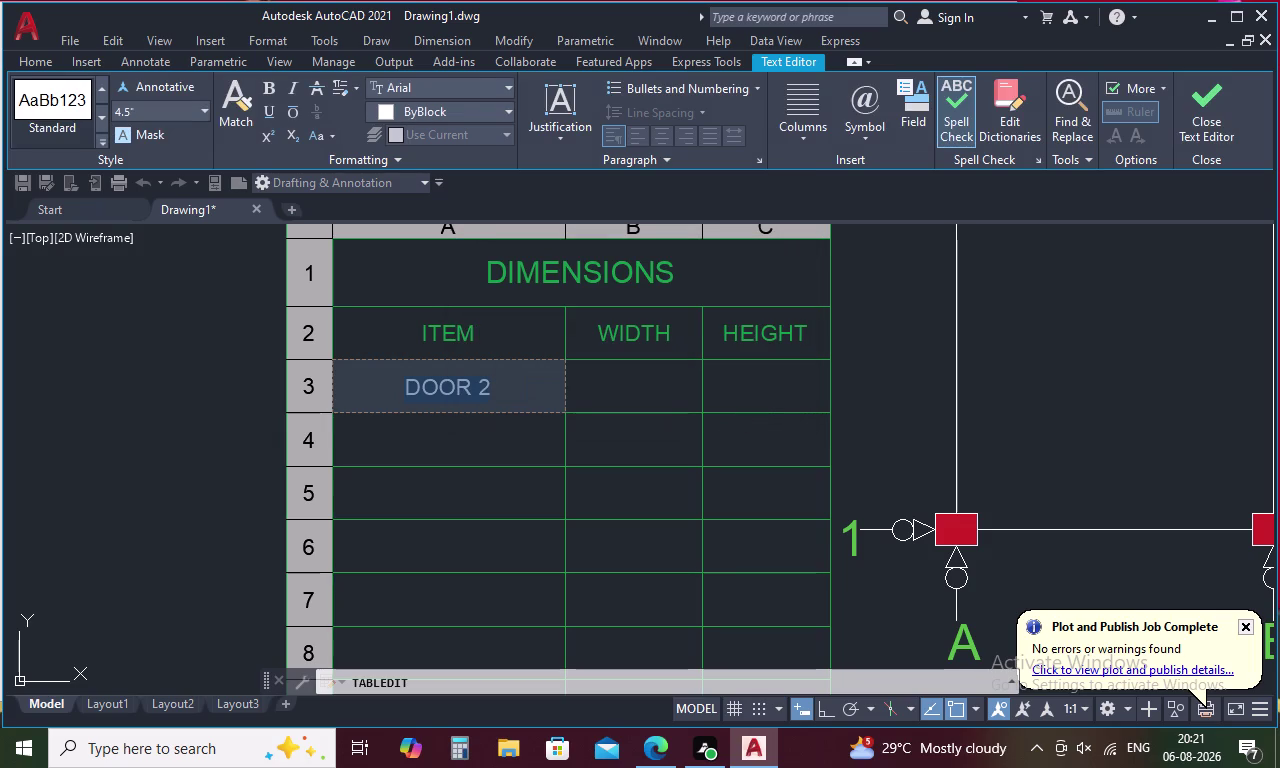
drag(498, 382, 354, 394)
key(ctrl+c)
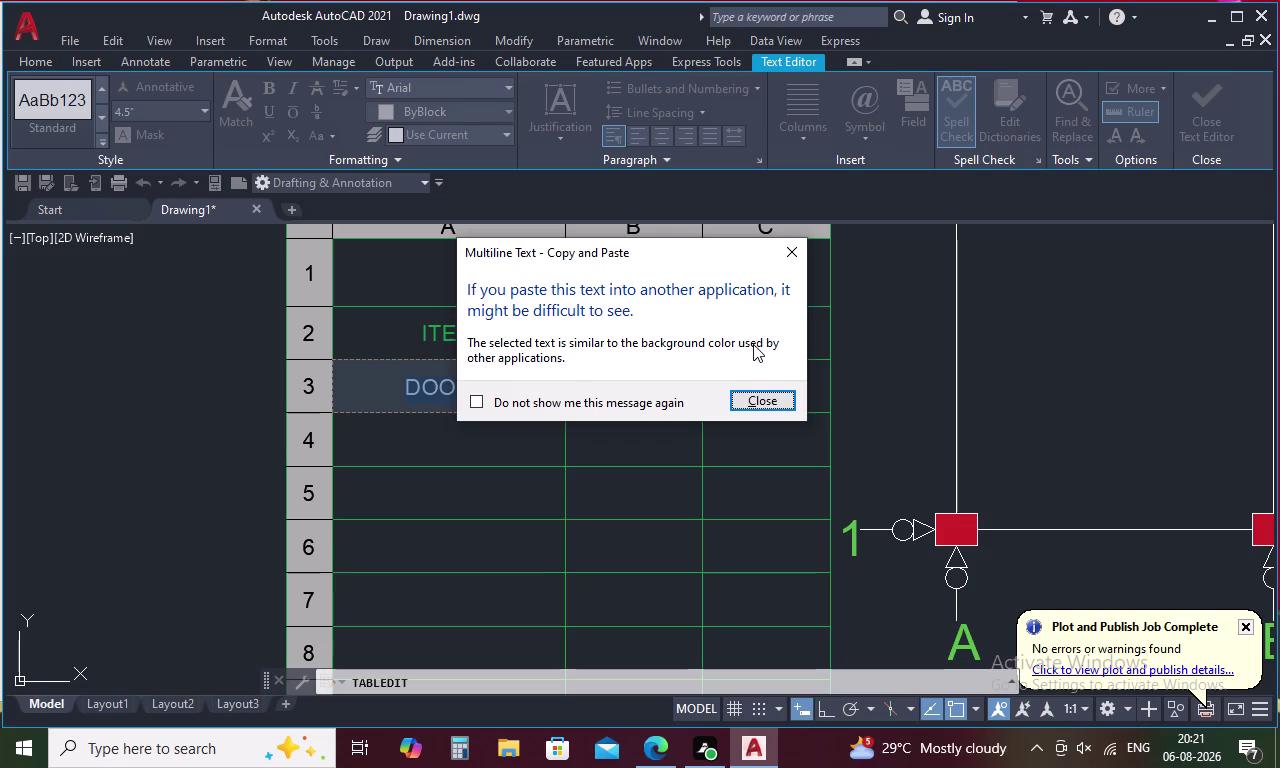
click(476, 400)
click(762, 398)
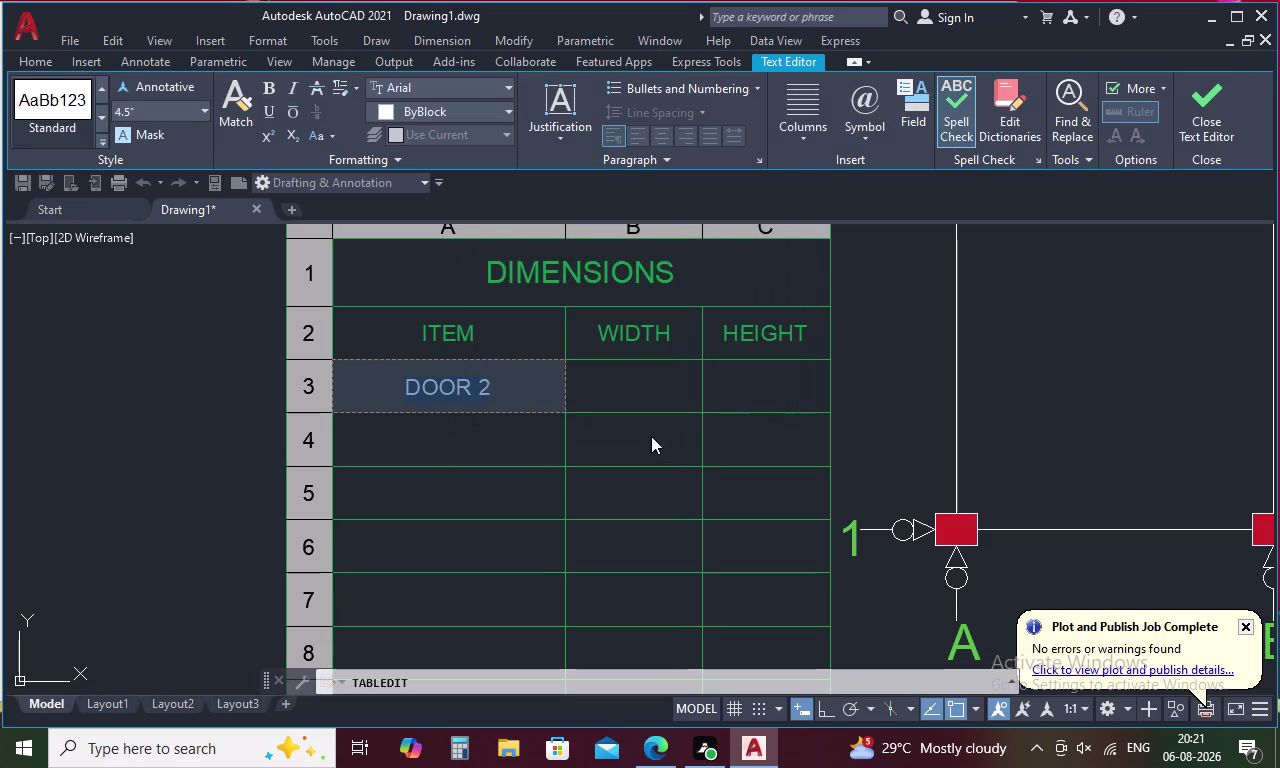
key(ctrl+v)
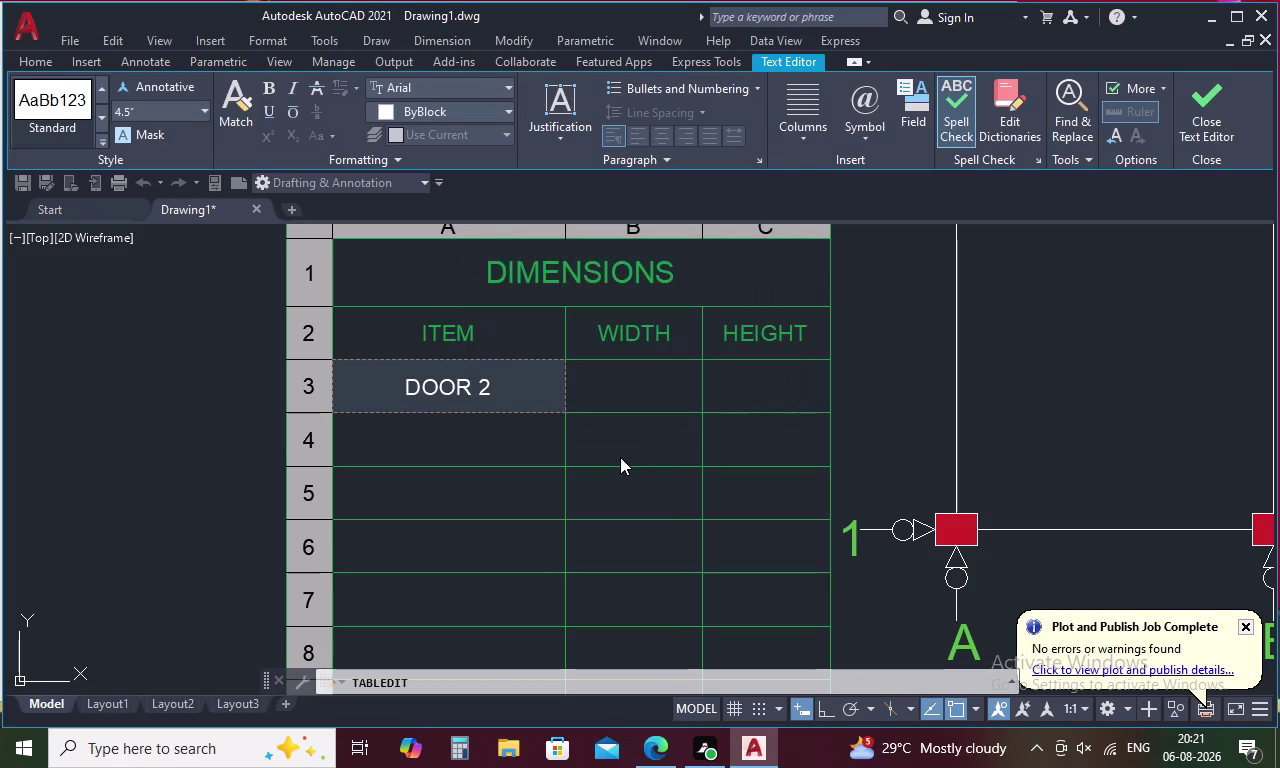
Reopen the DOOR 2 cell, reselect its text and copy again.
double_click(493, 400)
drag(501, 393, 350, 393)
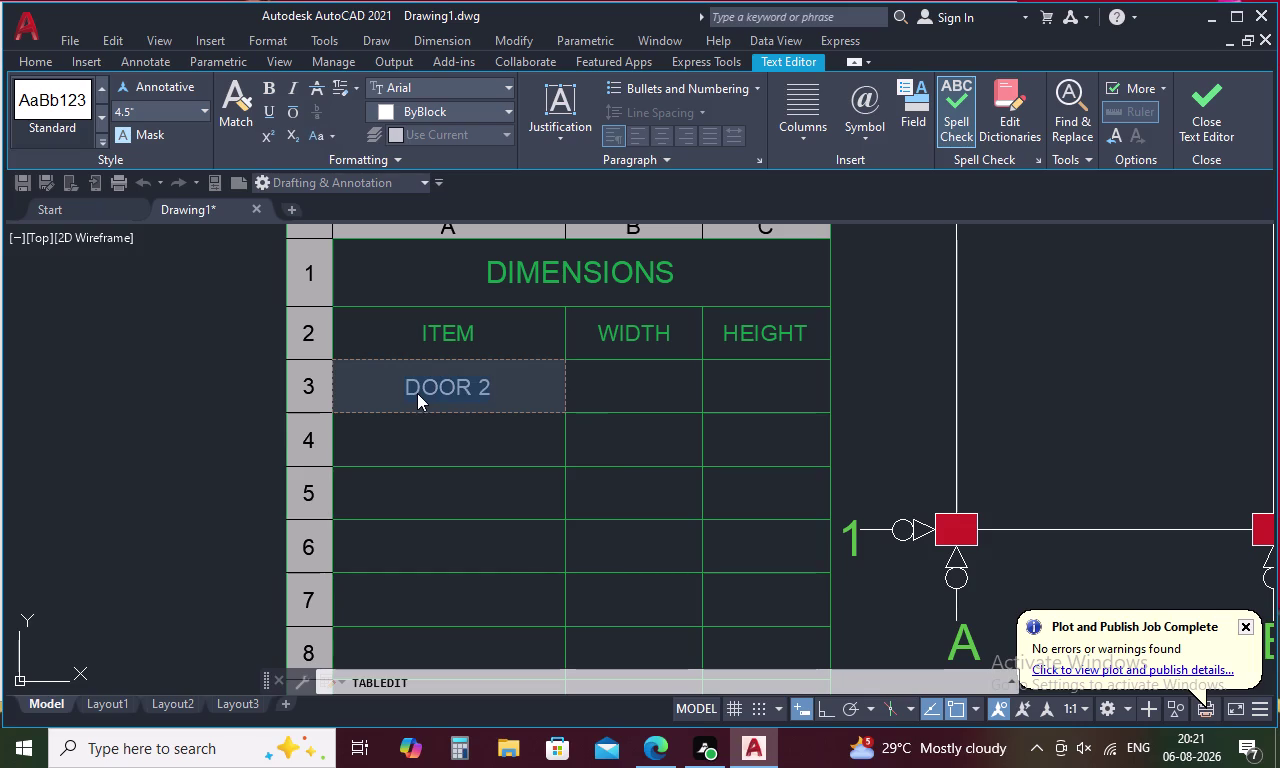
key(ctrl+c)
key(ctrl+c)
key(ctrl+c)
key(ctrl+c)
key(ctrl+c)
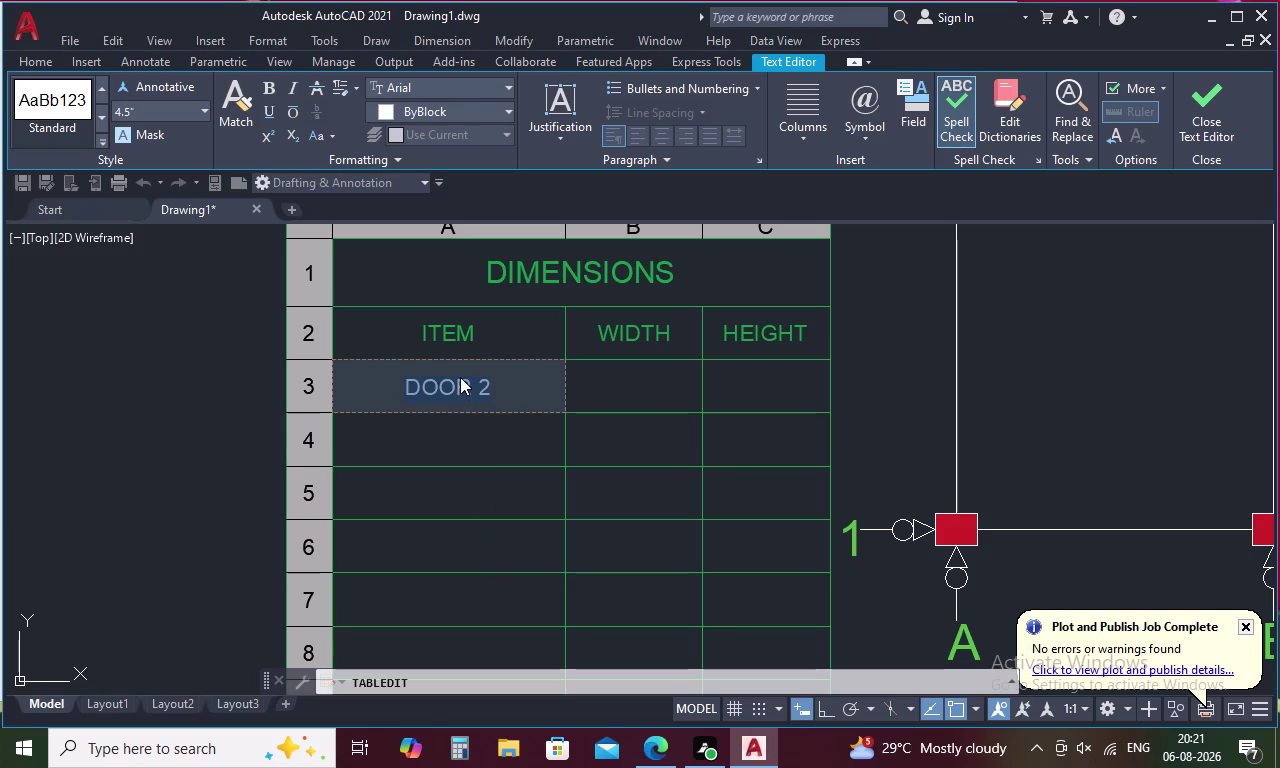
Select the whole DOOR 2 text and copy it from the right-click menu.
double_click(460, 377)
drag(489, 379, 480, 387)
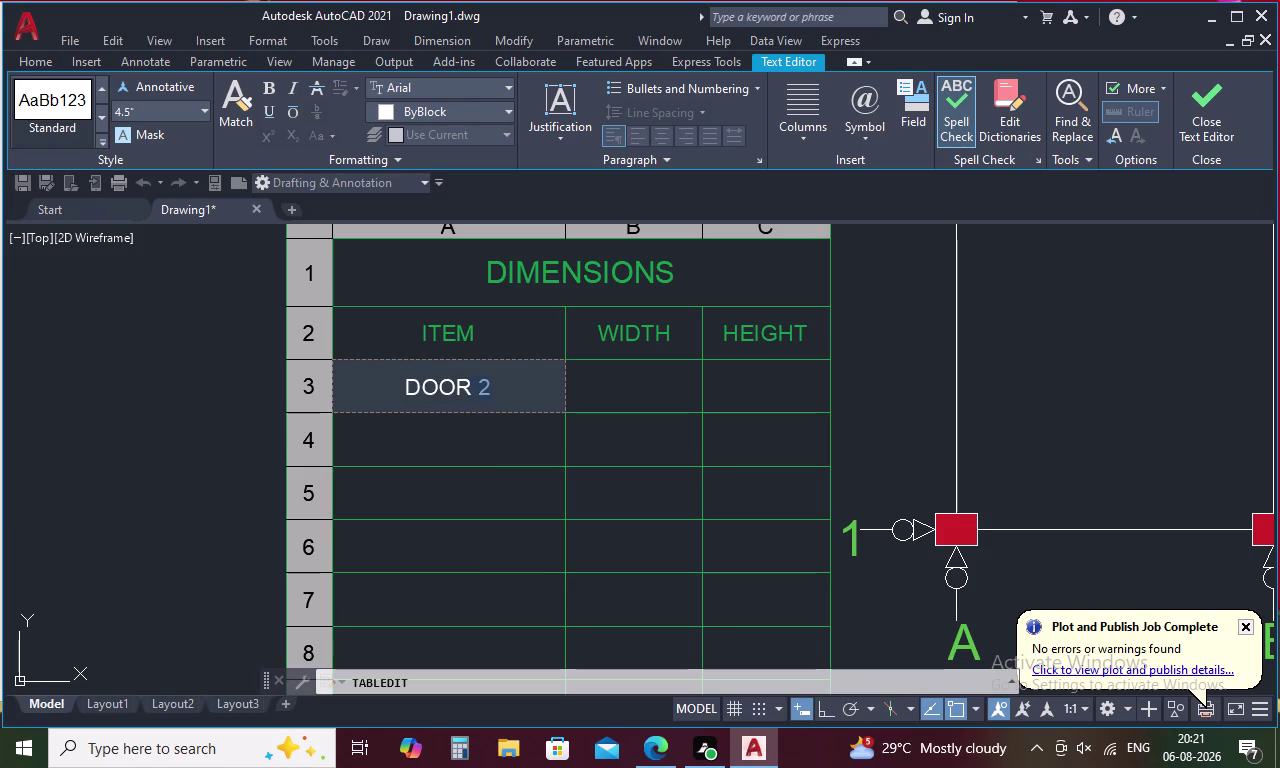
drag(480, 387, 404, 397)
right_click(403, 394)
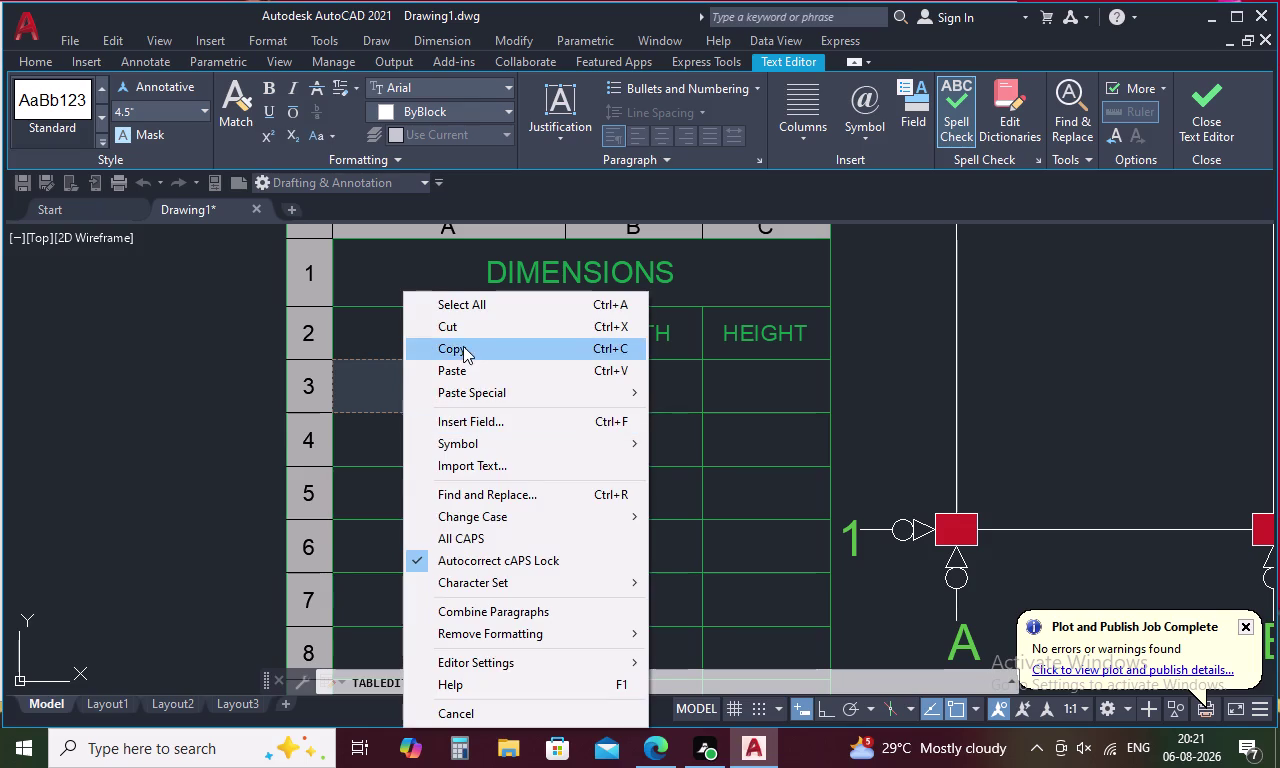
click(473, 344)
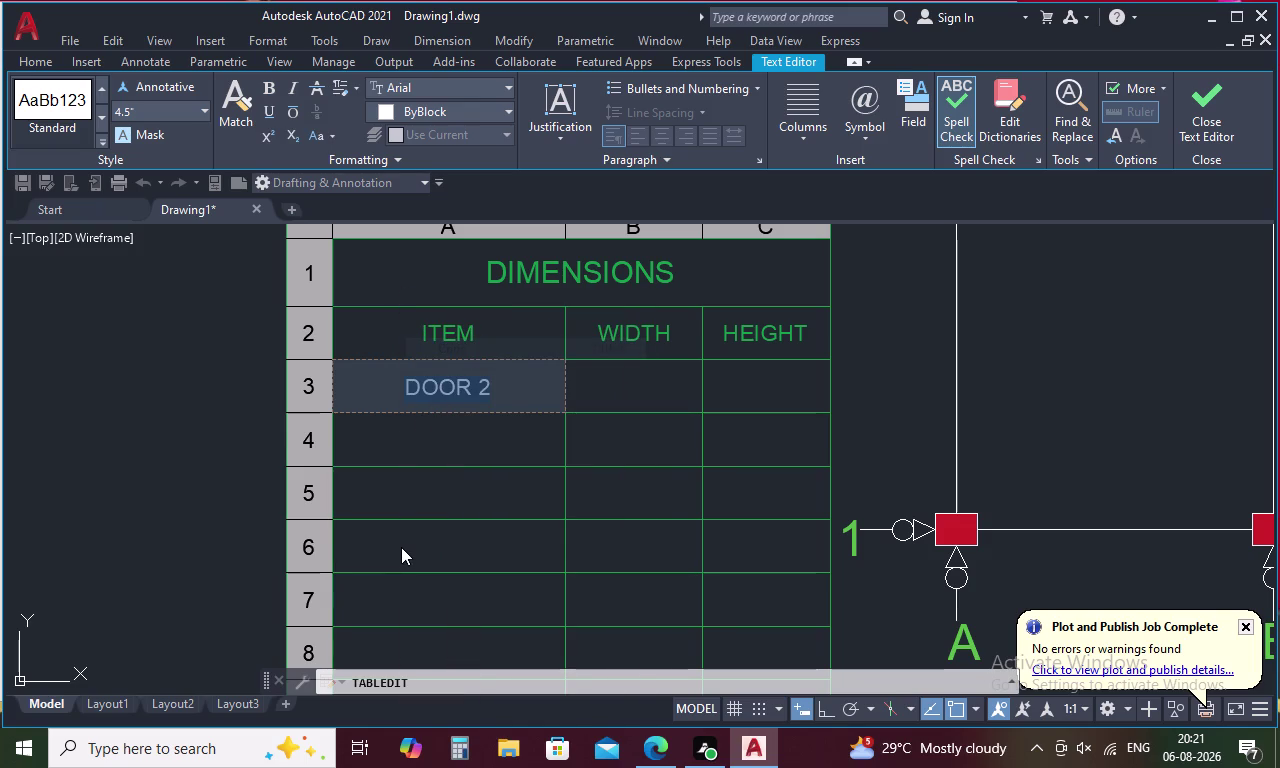
Close the cell editor keeping changes, then paste the copied DOOR 2 text.
key(ctrl+v)
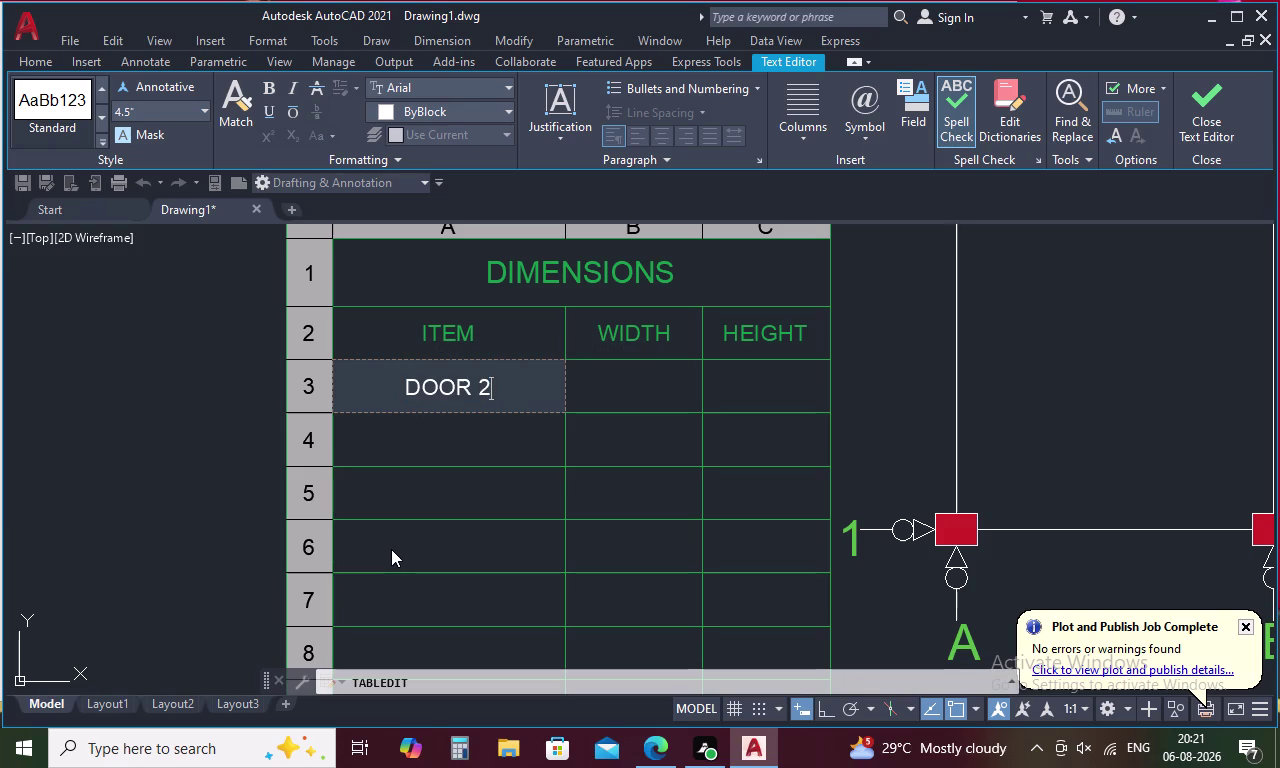
key(Escape)
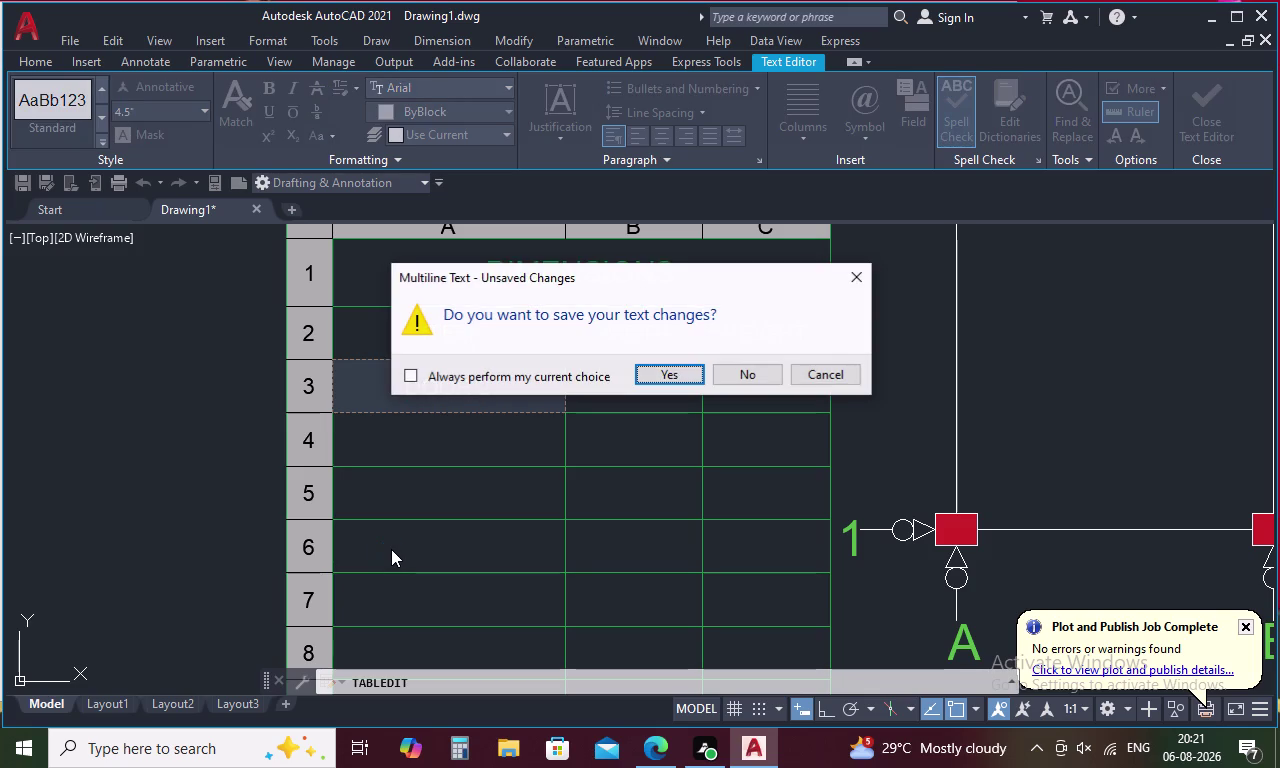
click(683, 373)
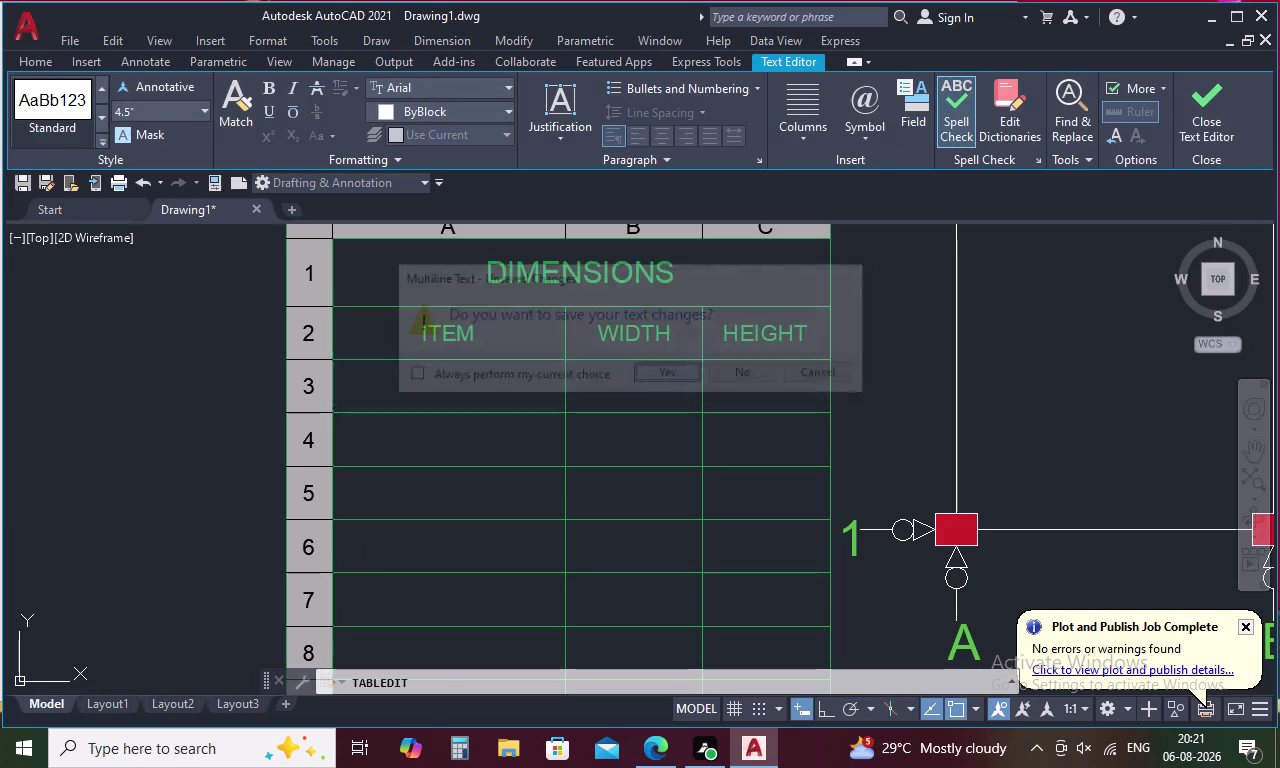
key(ctrl+v)
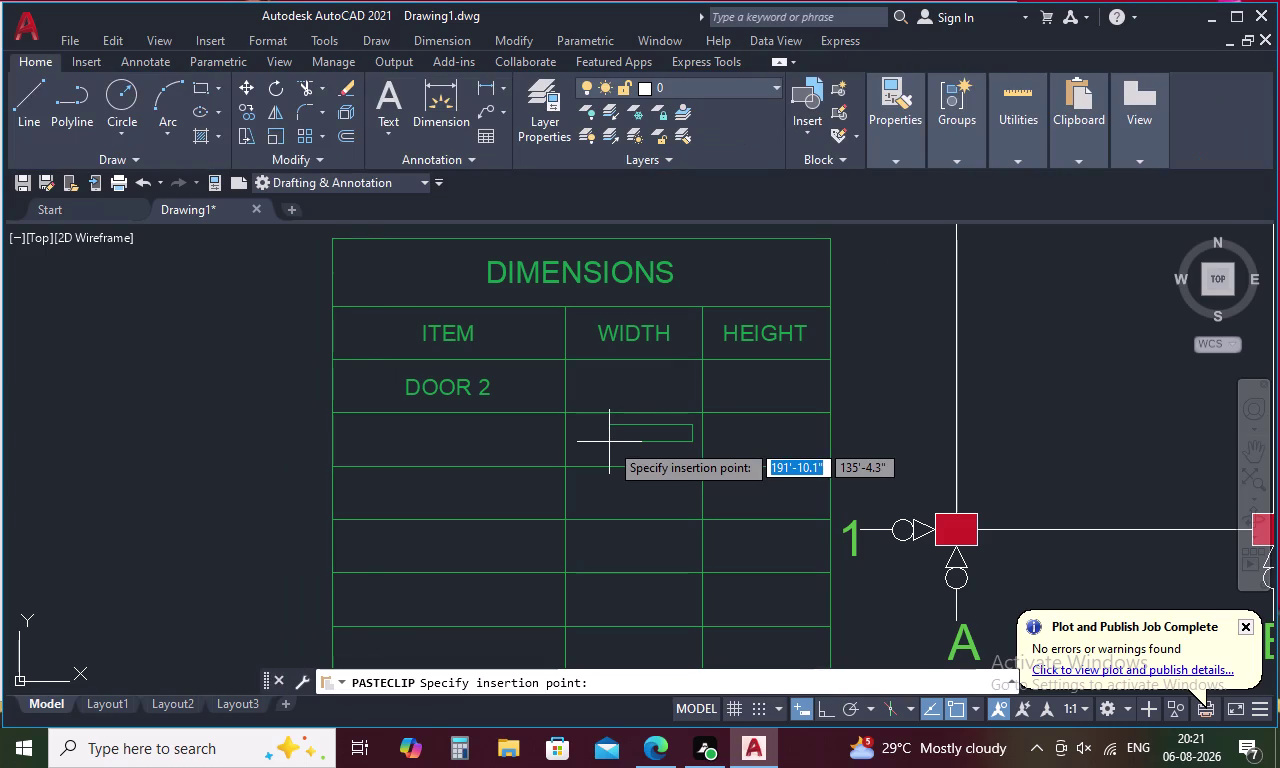
Place pasted DOOR 2 labels in the next two ITEM rows.
click(411, 451)
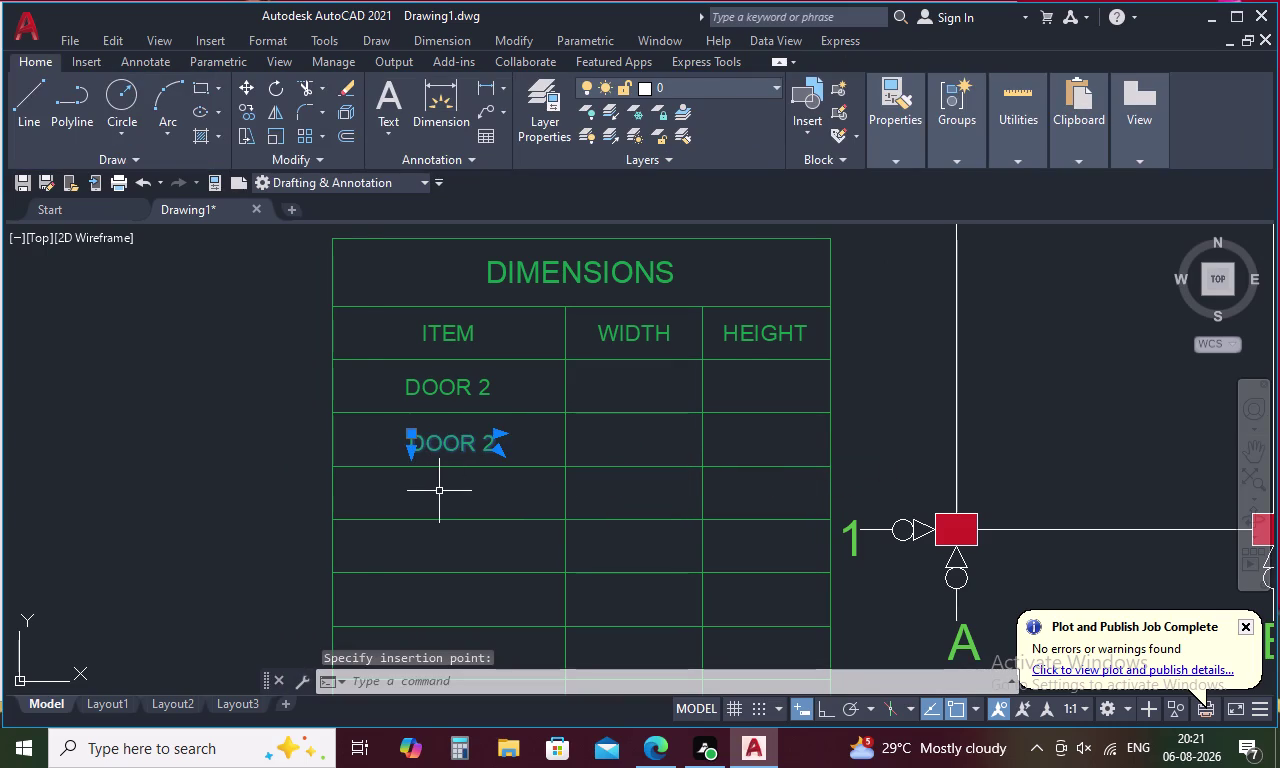
key(space)
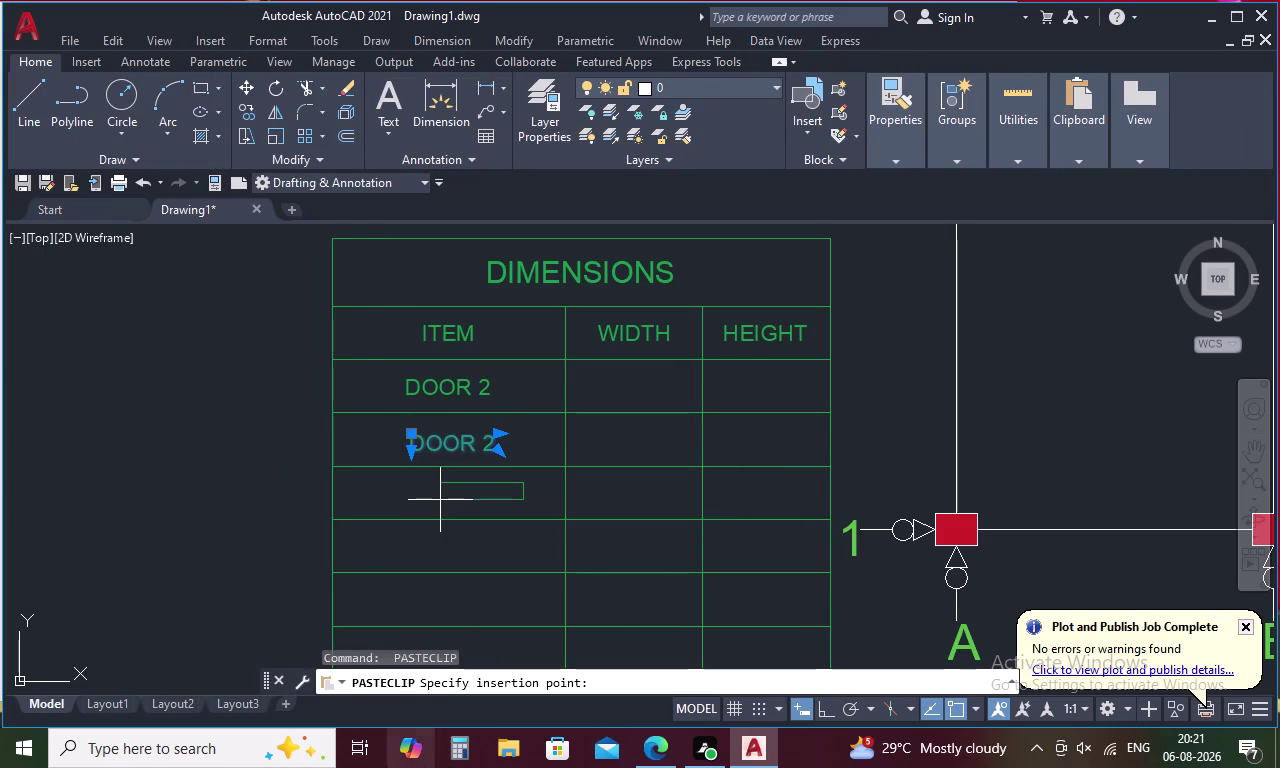
scroll(up, 3)
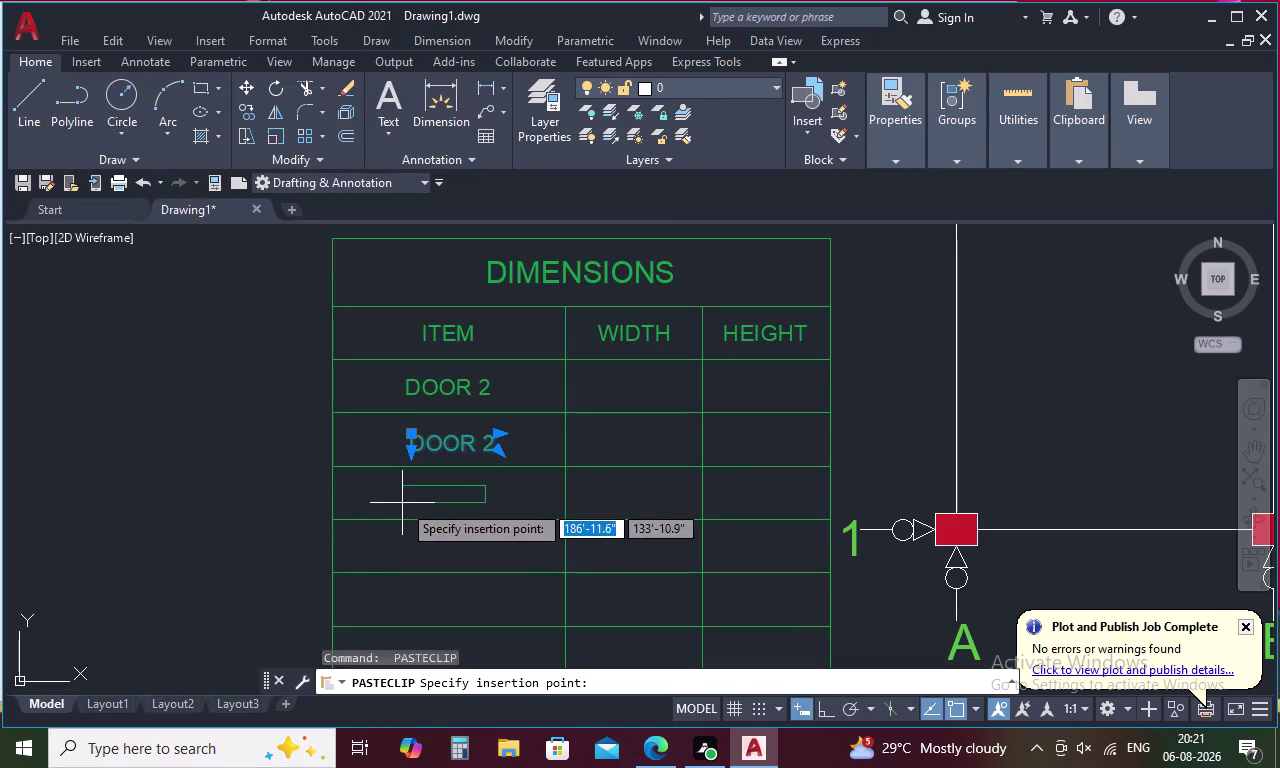
click(408, 497)
middle_drag(439, 522, 444, 450)
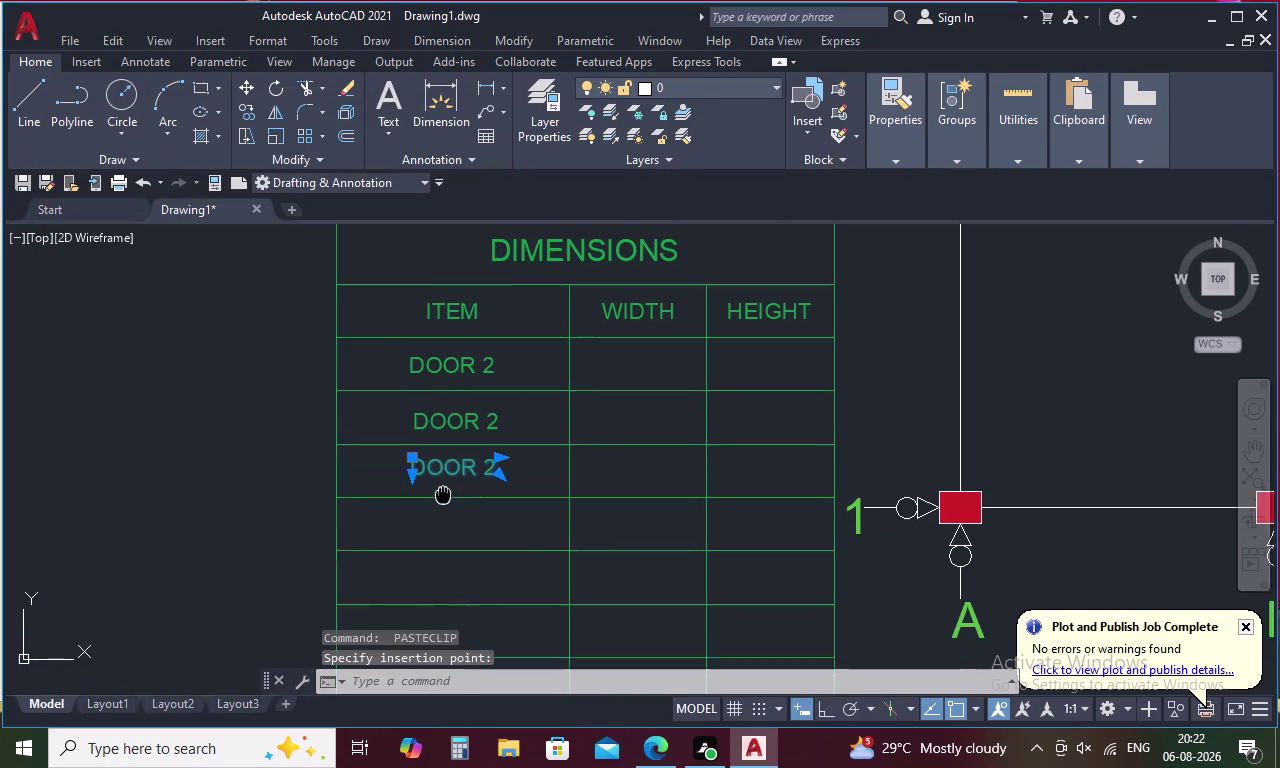
middle_drag(444, 450, 444, 434)
key(space)
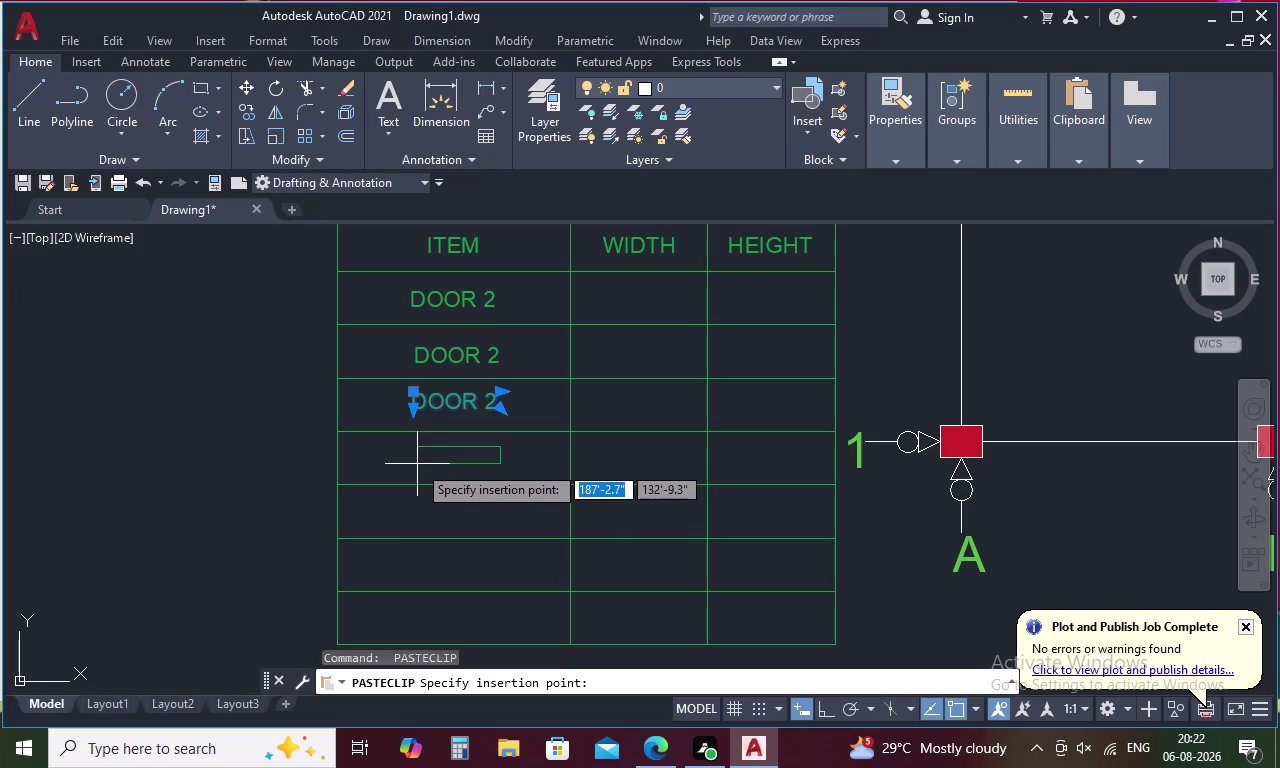
Paste DOOR 2 labels into the remaining empty rows down to the bottom row.
click(416, 464)
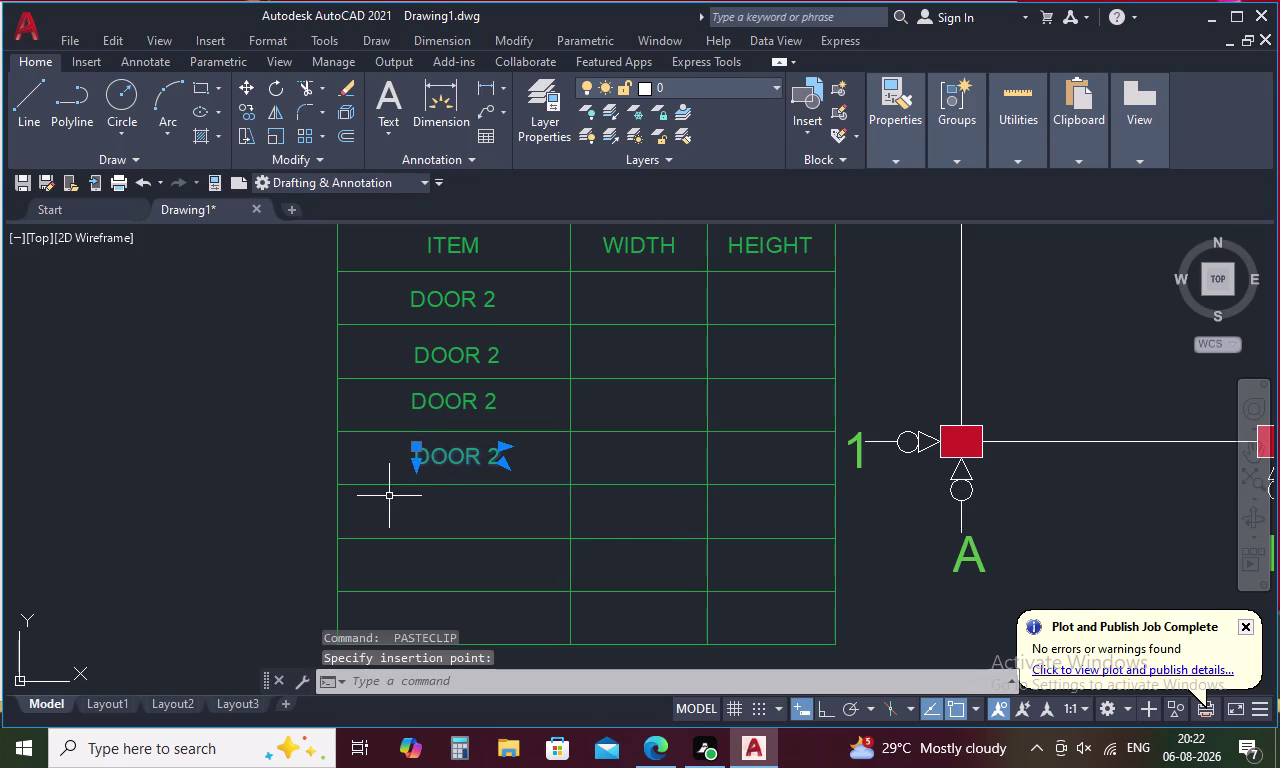
key(space)
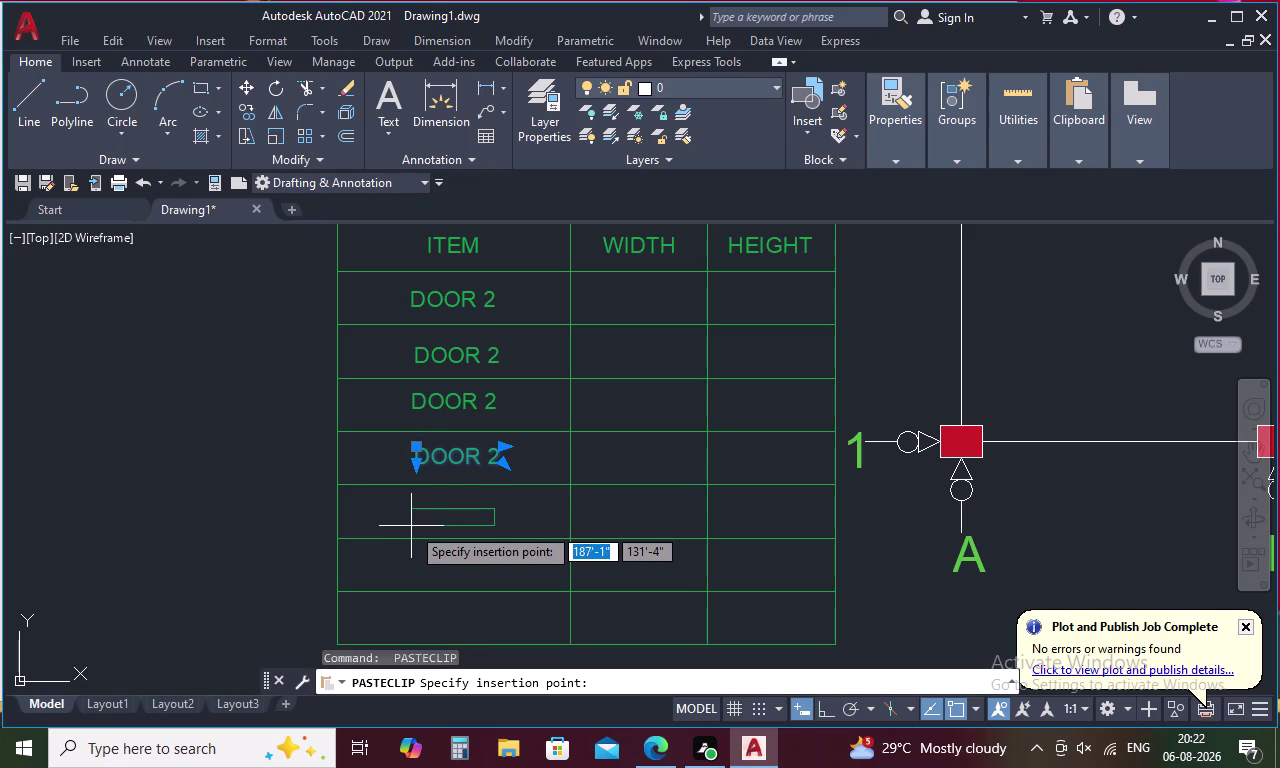
click(413, 525)
key(space)
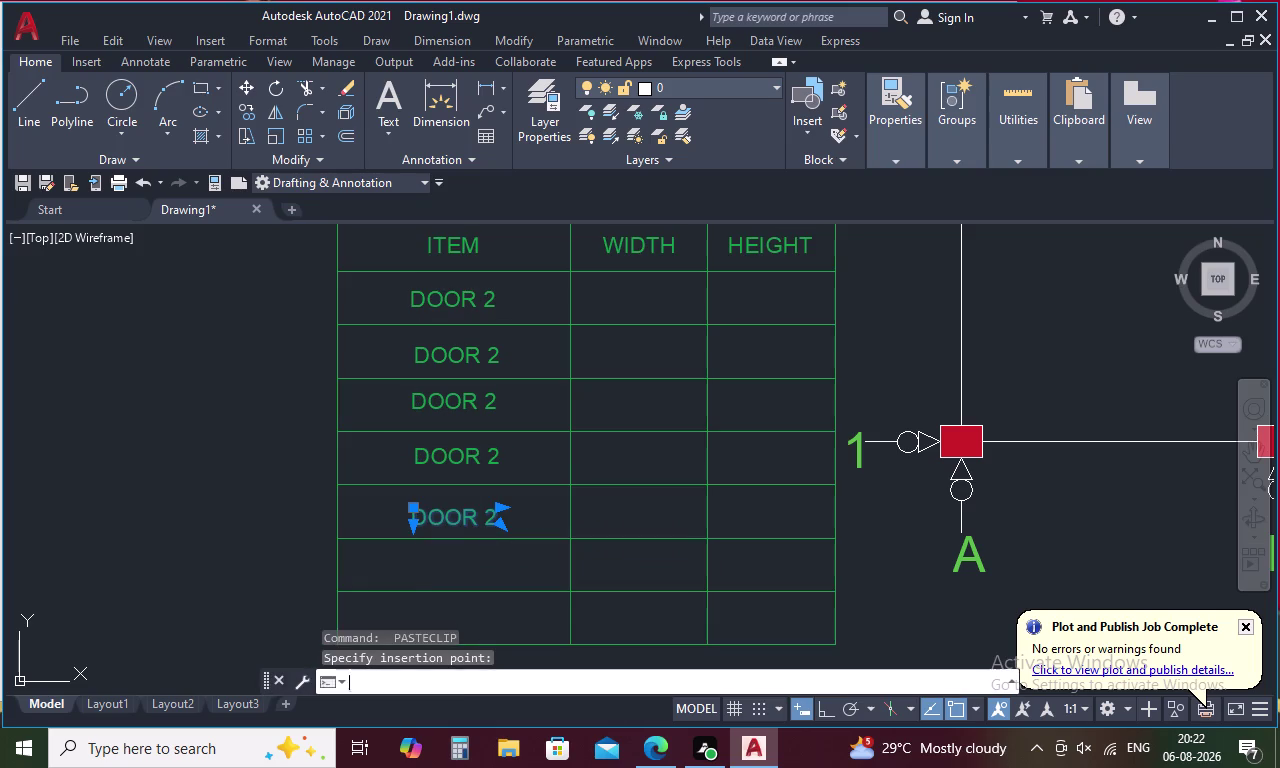
click(422, 572)
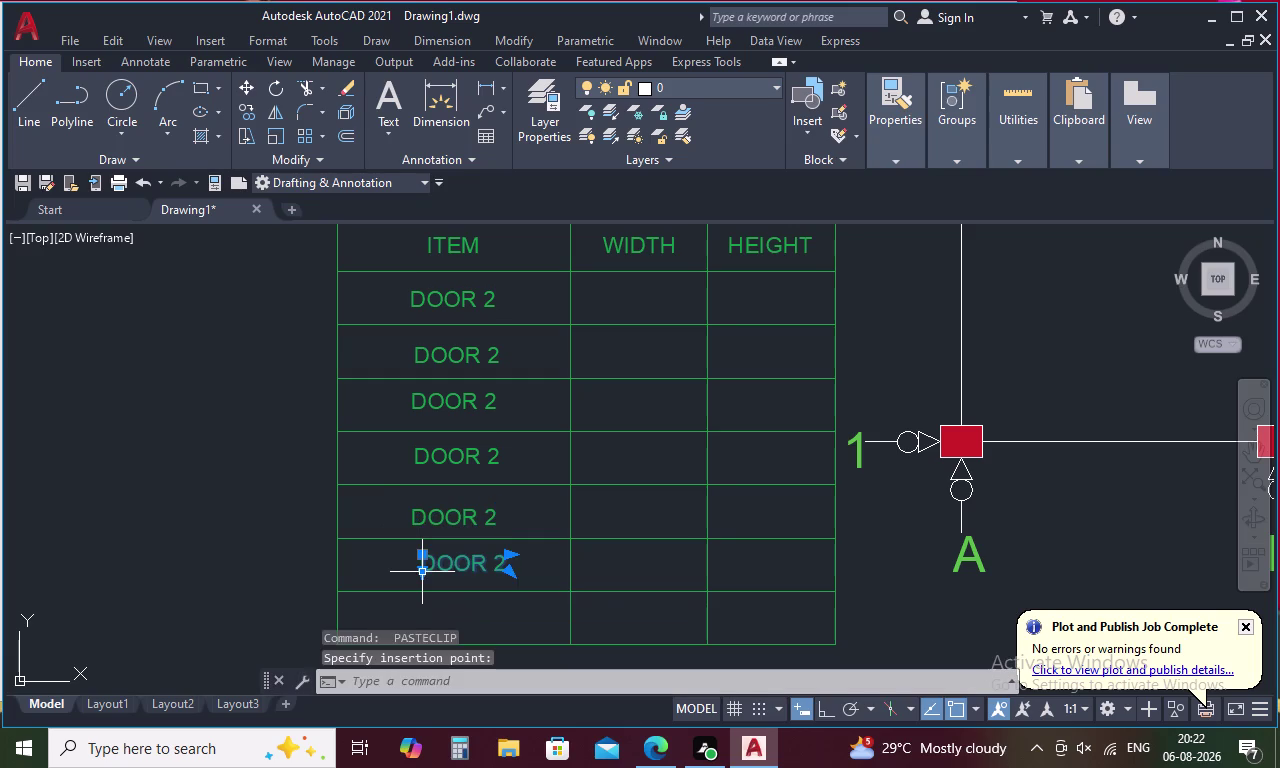
key(space)
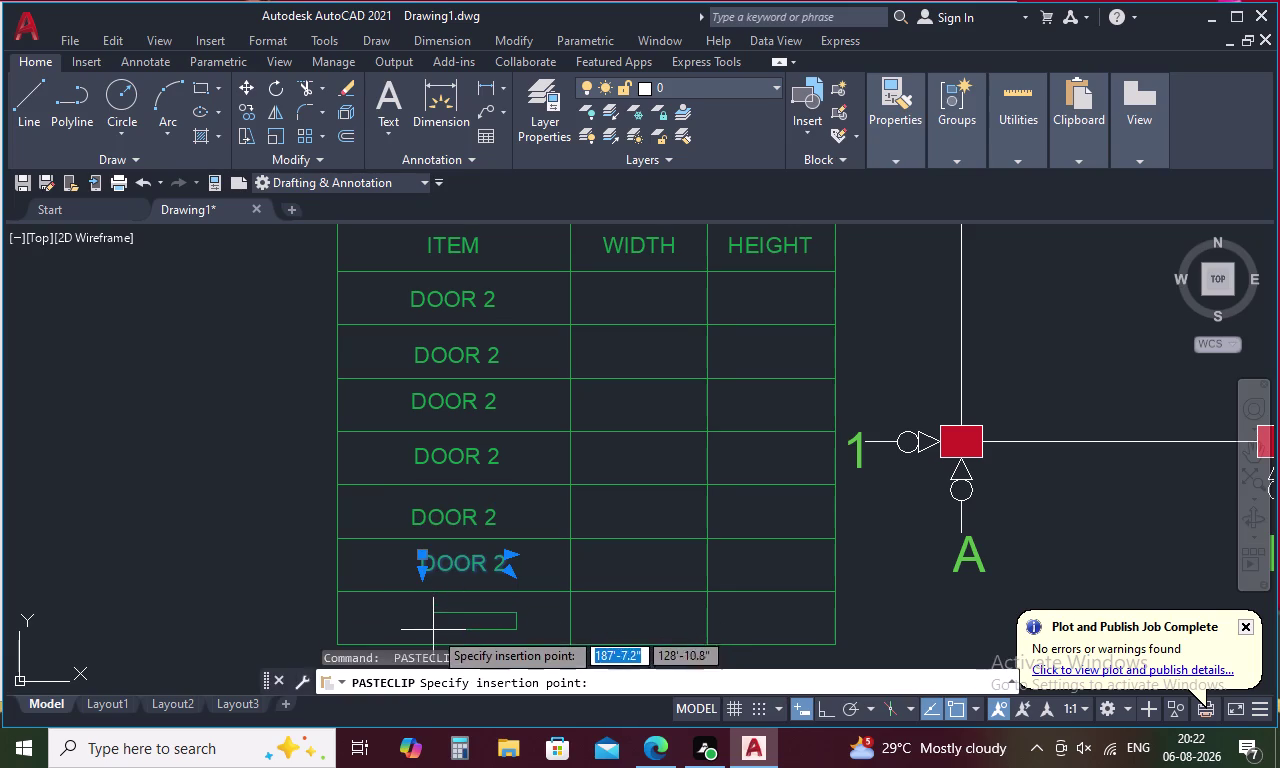
click(423, 635)
Pan to show the whole schedule and open the bottom DOOR 2 label.
scroll(down, 3)
middle_drag(443, 602, 461, 491)
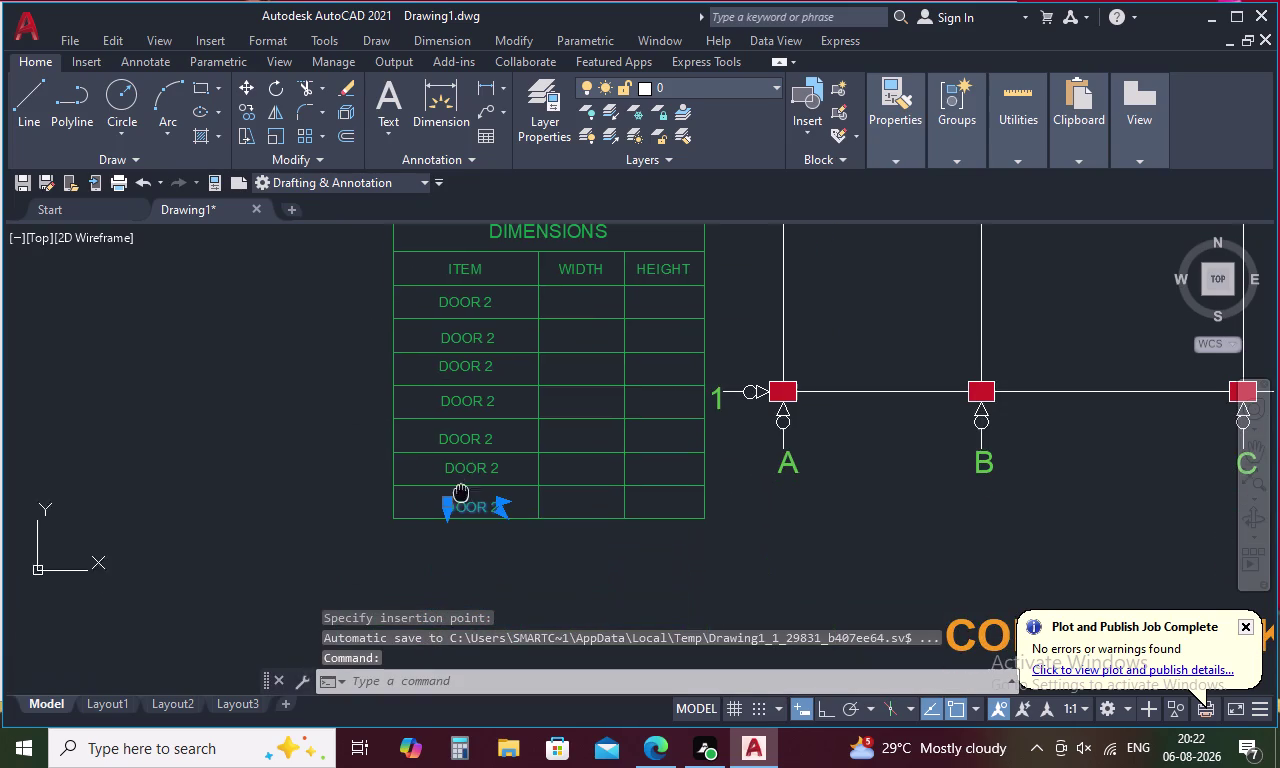
scroll(up, 3)
click(464, 501)
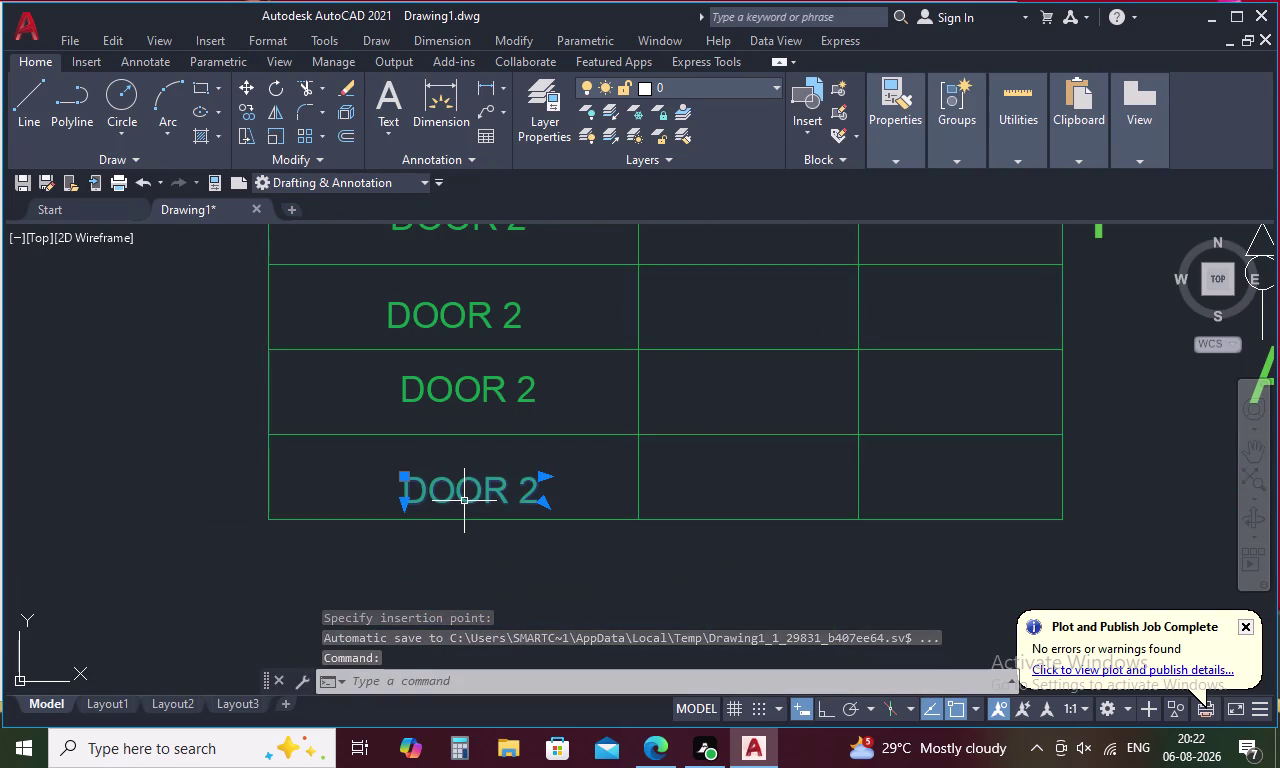
double_click(451, 492)
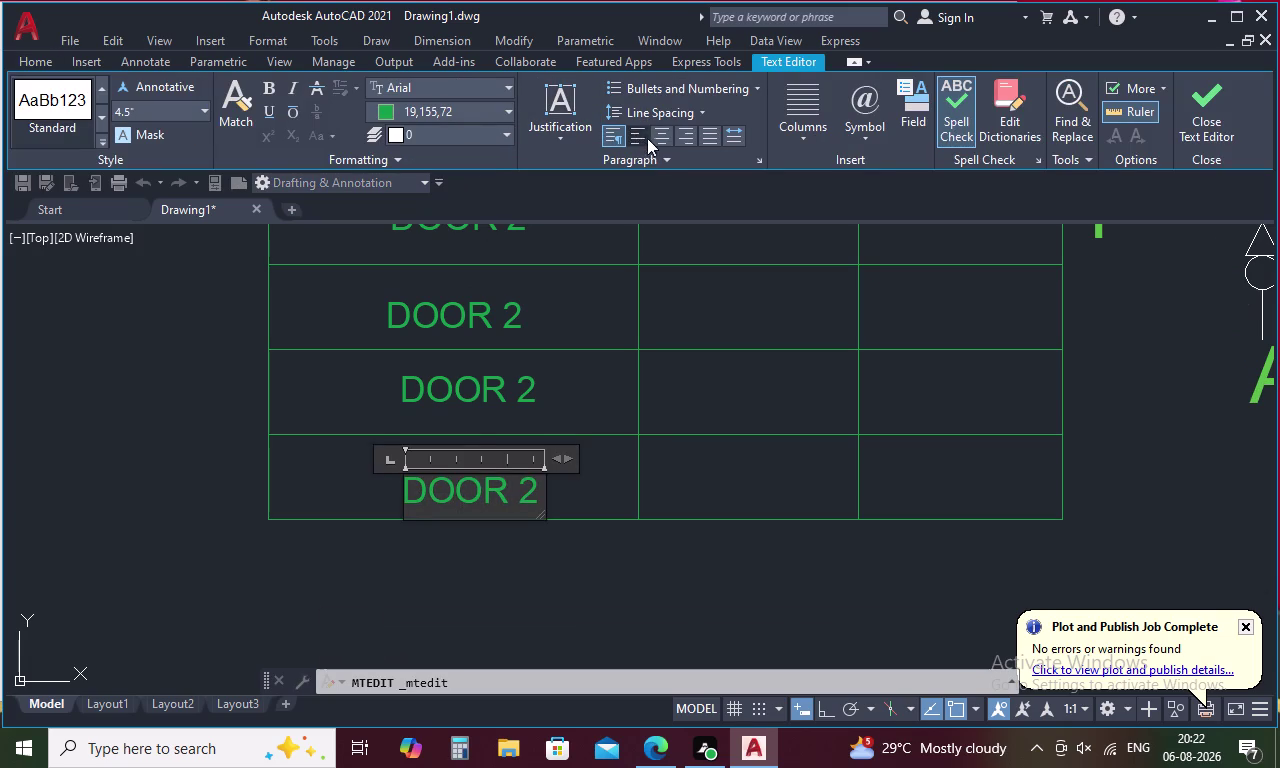
click(663, 141)
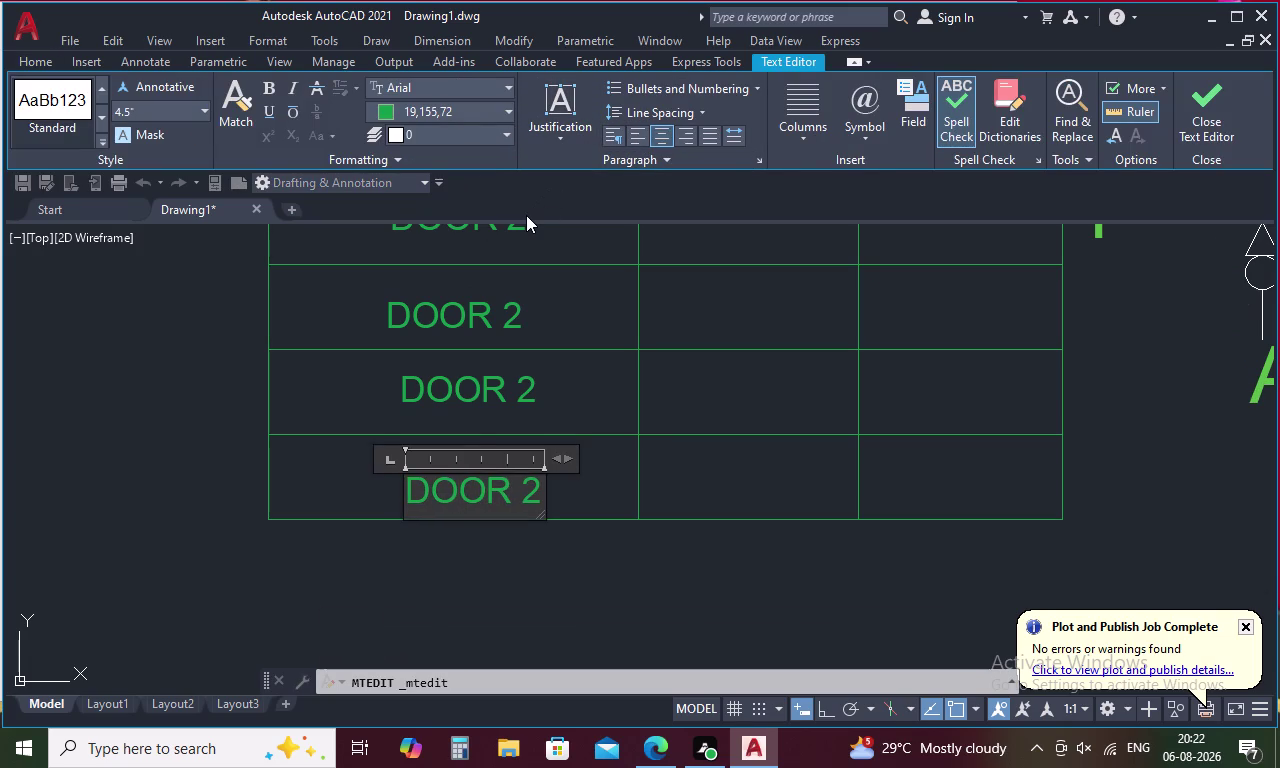
key(Escape)
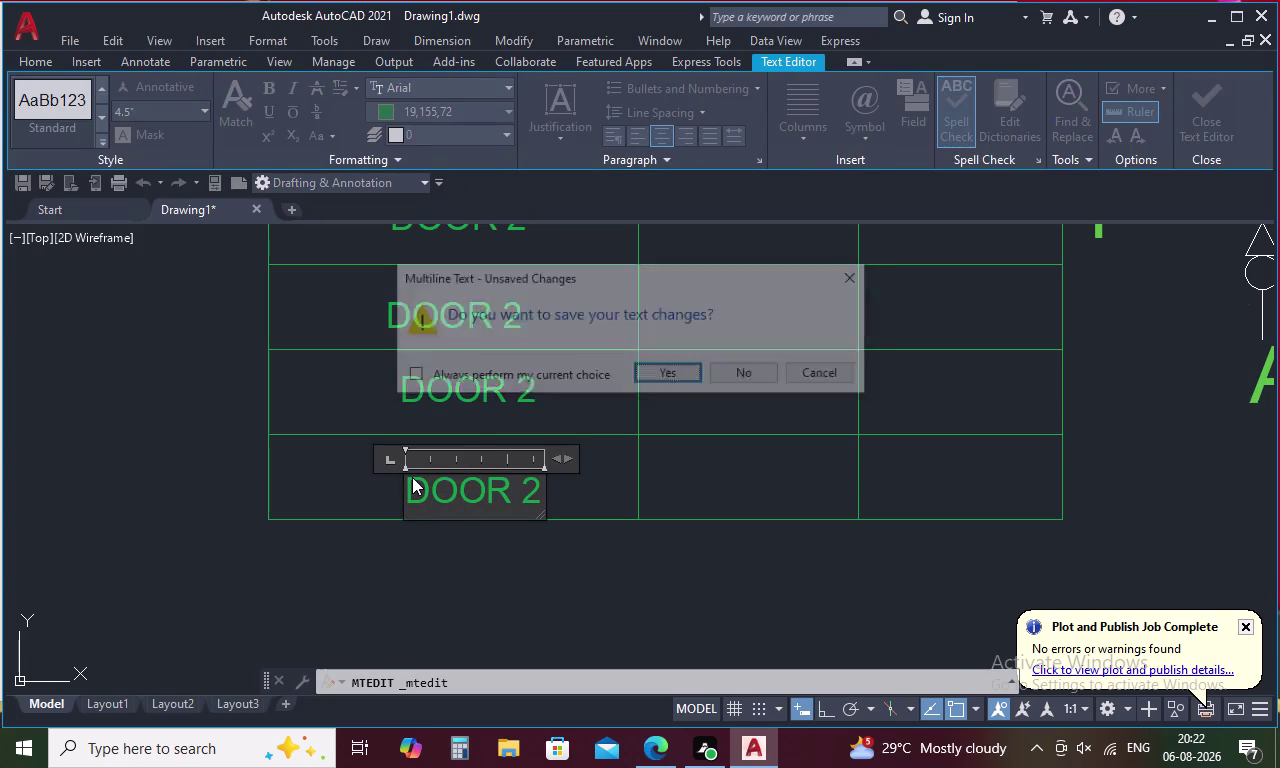
click(671, 370)
scroll(down, 3)
middle_drag(561, 434, 561, 455)
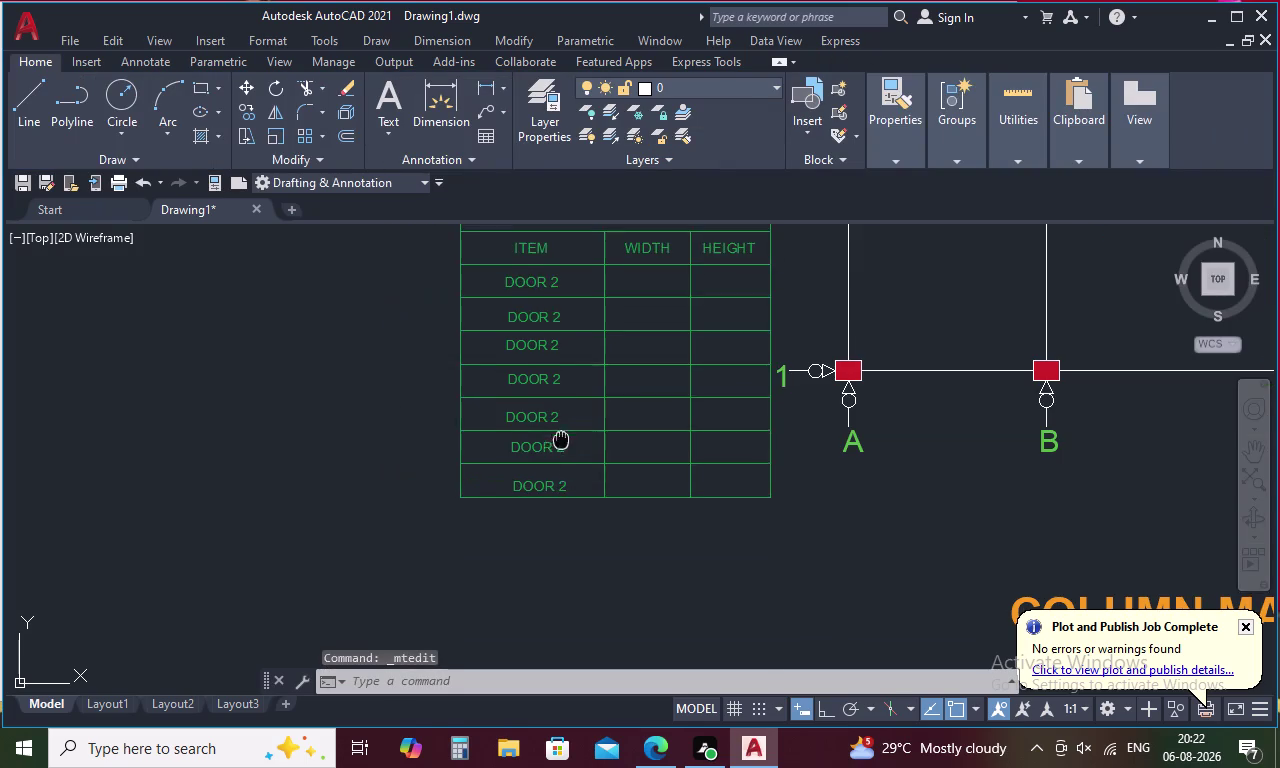
middle_drag(561, 455, 566, 491)
click(530, 338)
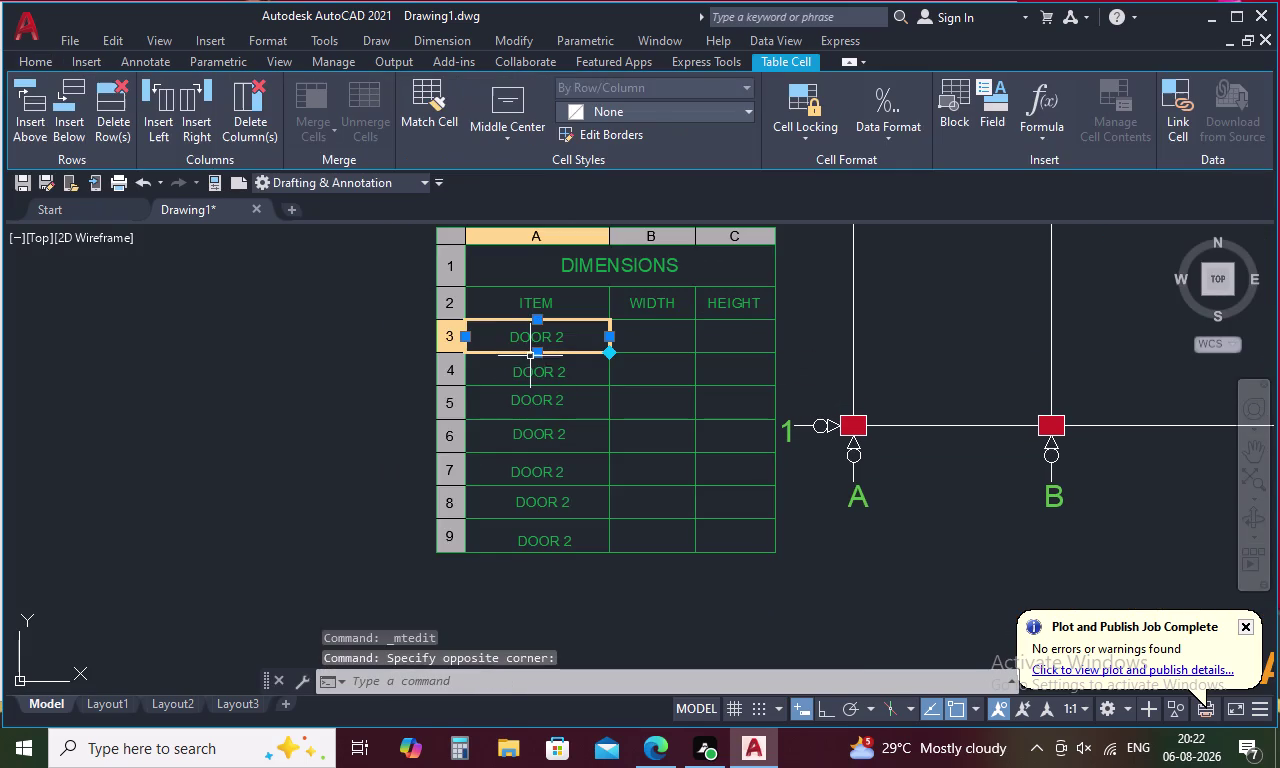
click(531, 370)
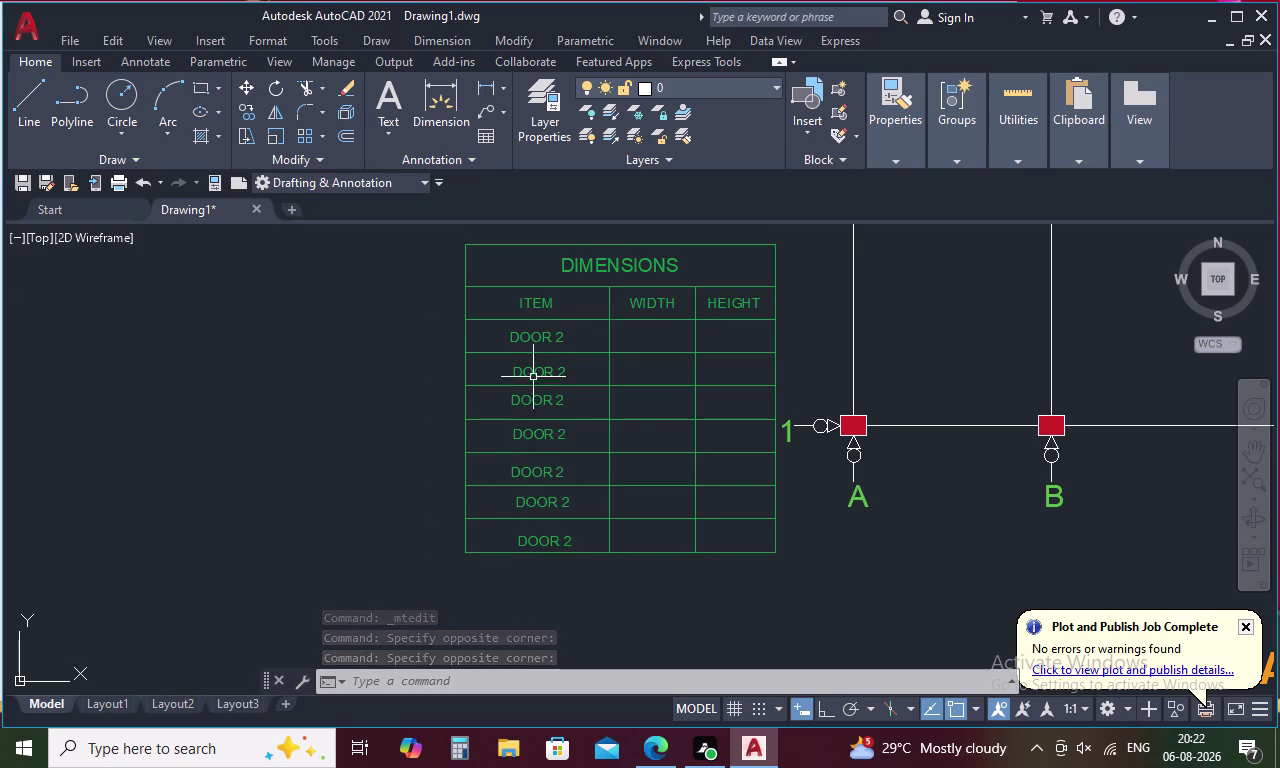
scroll(up, 3)
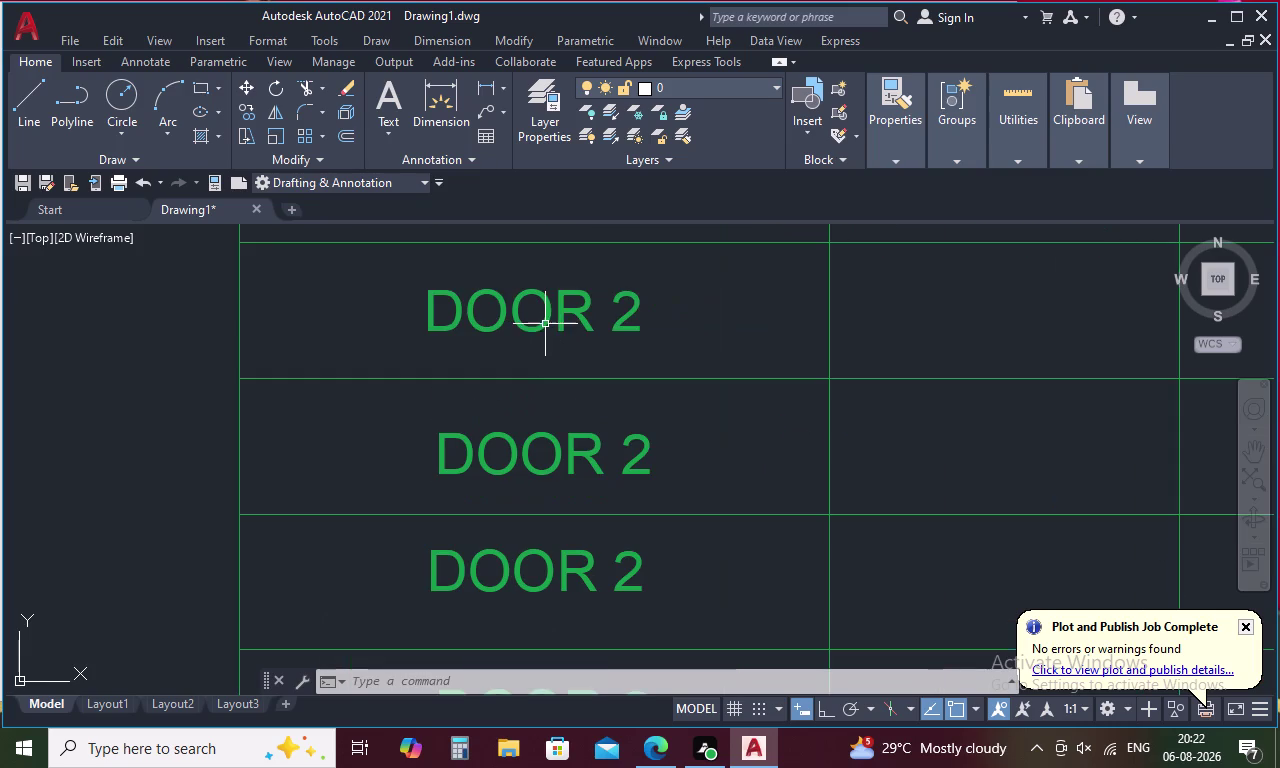
Change the first item cell from DOOR 2 to DOOR 1.
double_click(545, 321)
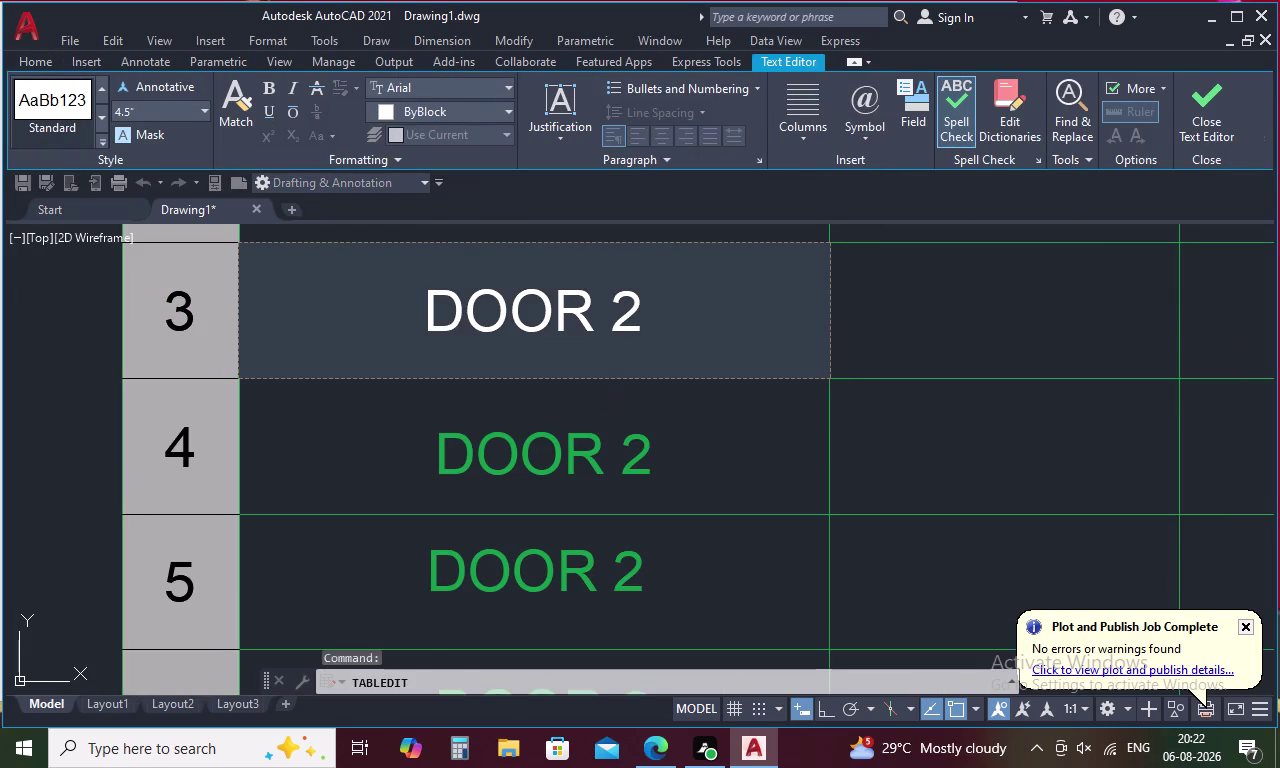
middle_drag(614, 363, 649, 551)
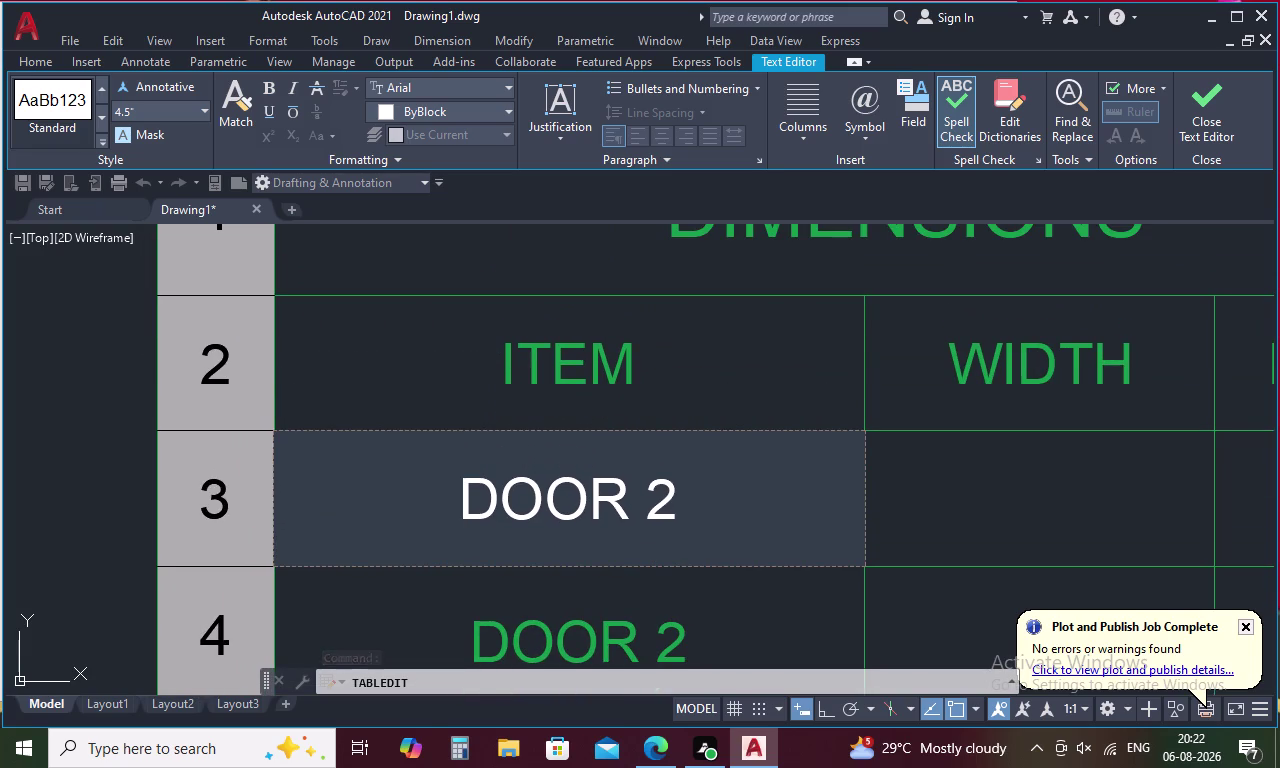
scroll(down, 3)
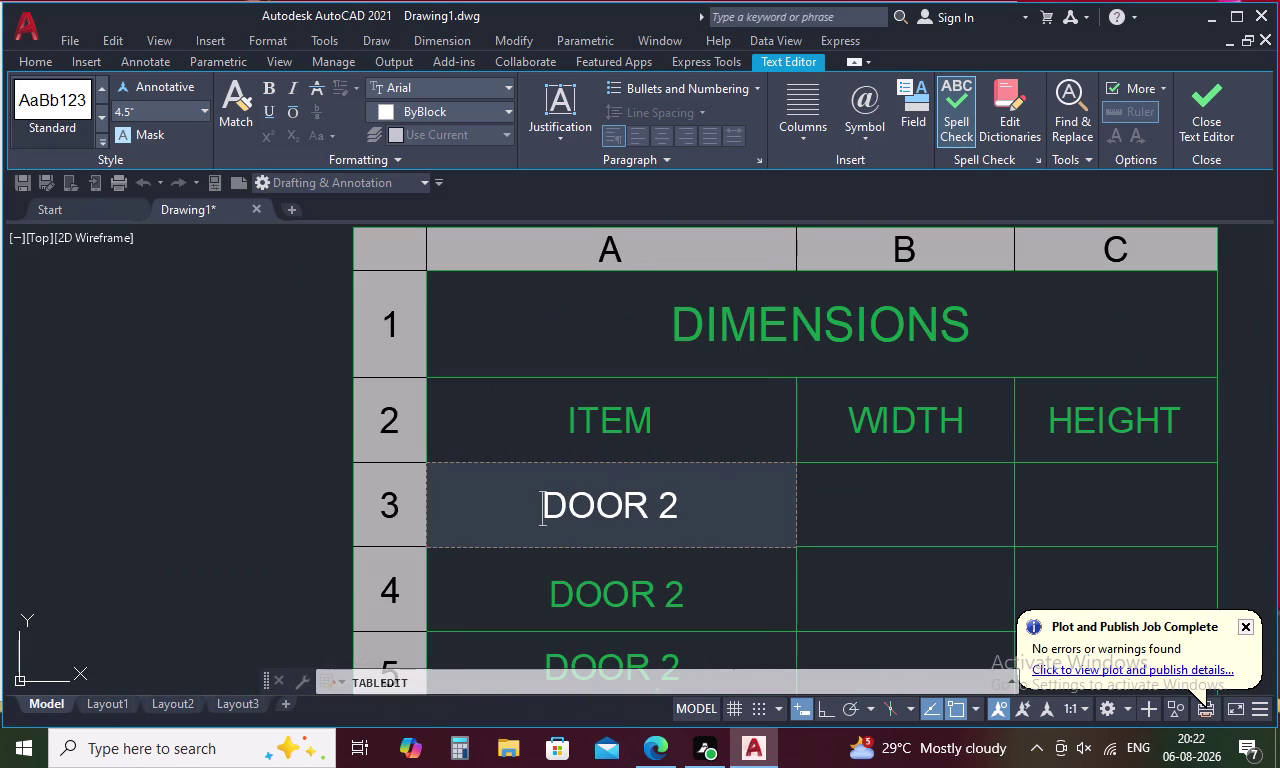
click(677, 516)
key(BackSpace)
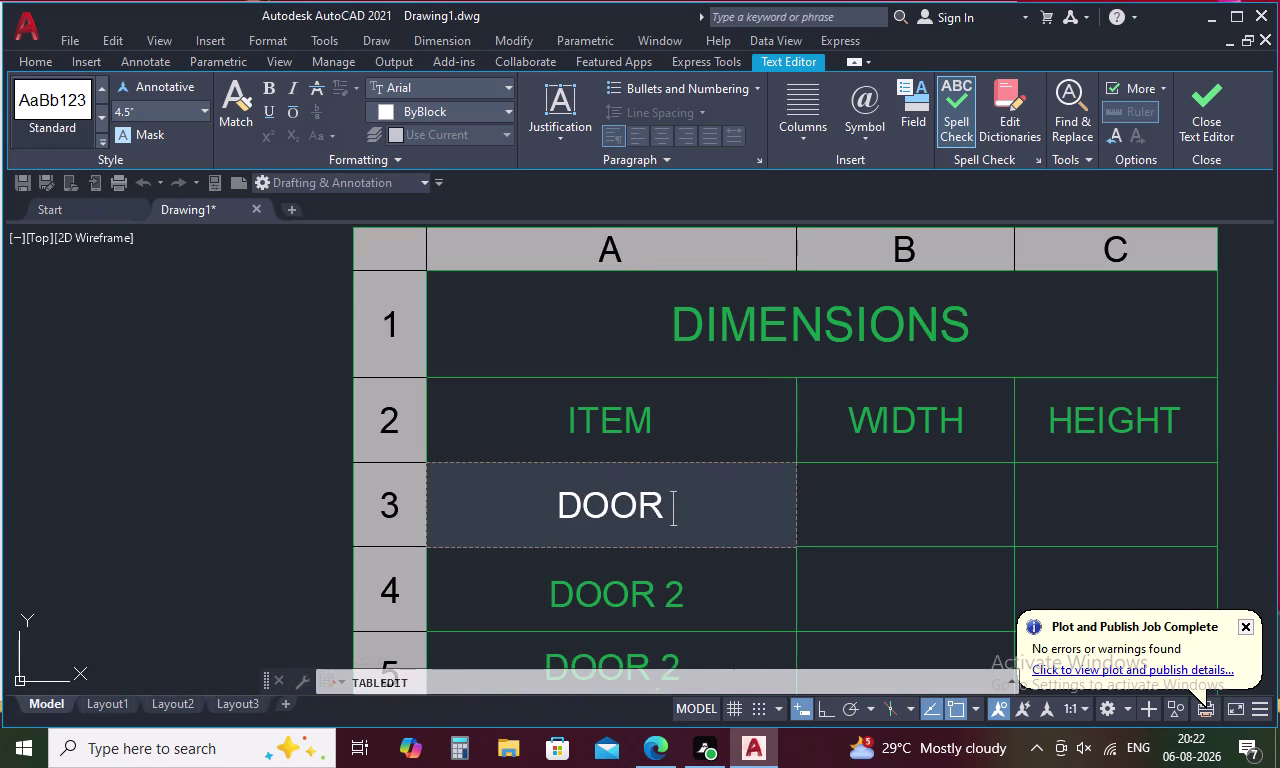
key(1)
click(177, 575)
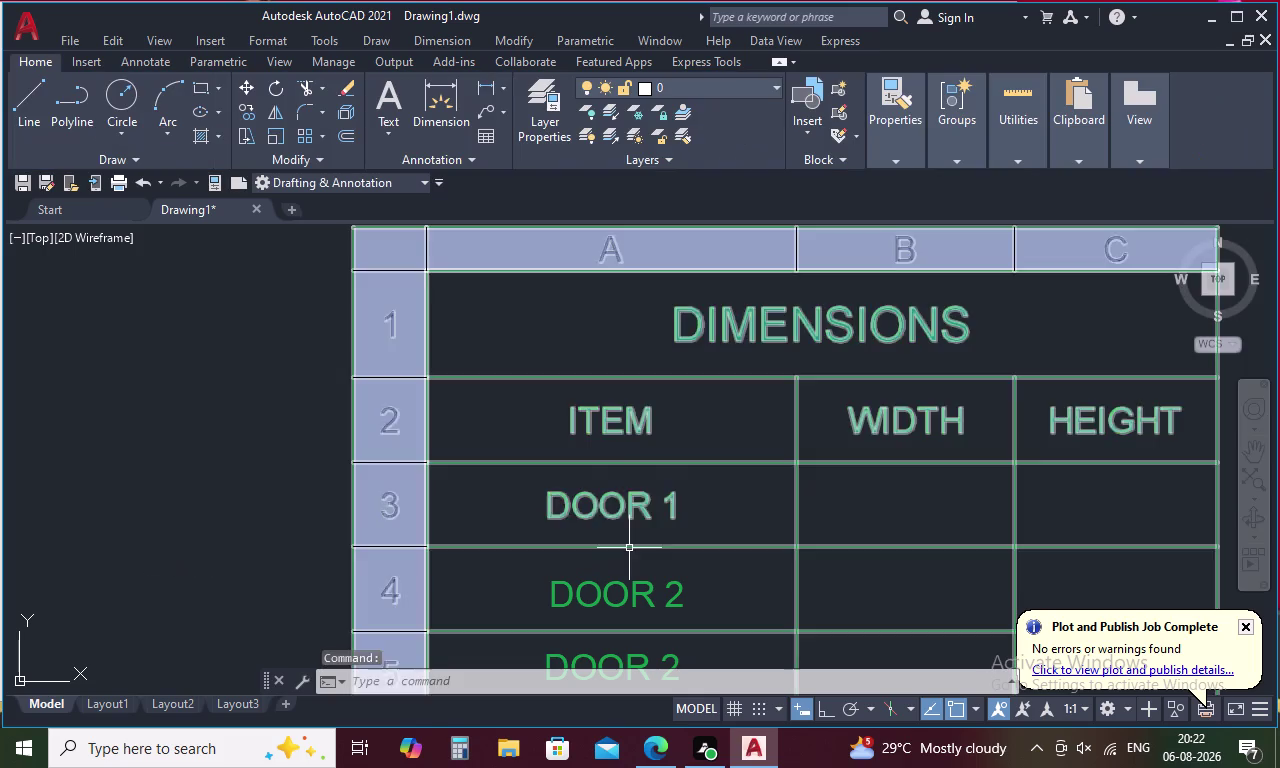
Keep the second item as DOOR 2 and change the third label to DOOR 3.
middle_drag(629, 548, 630, 349)
double_click(629, 378)
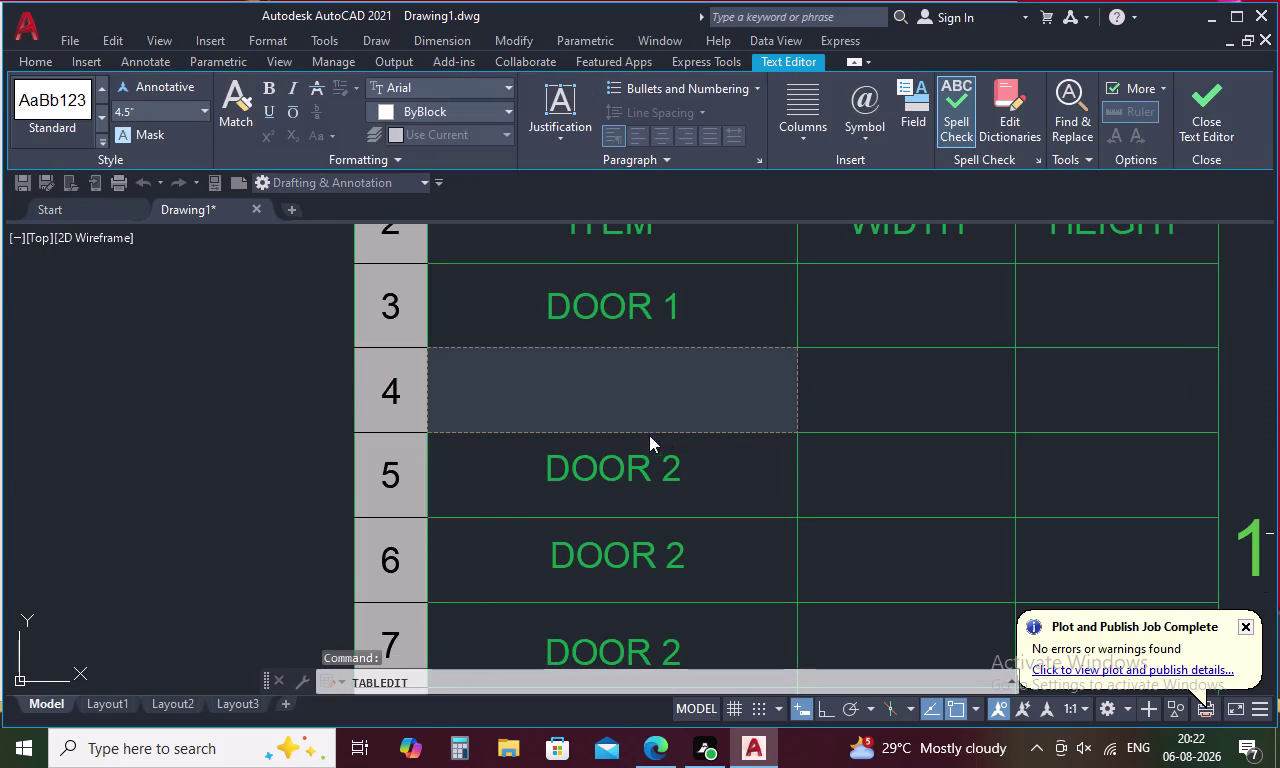
key(Escape)
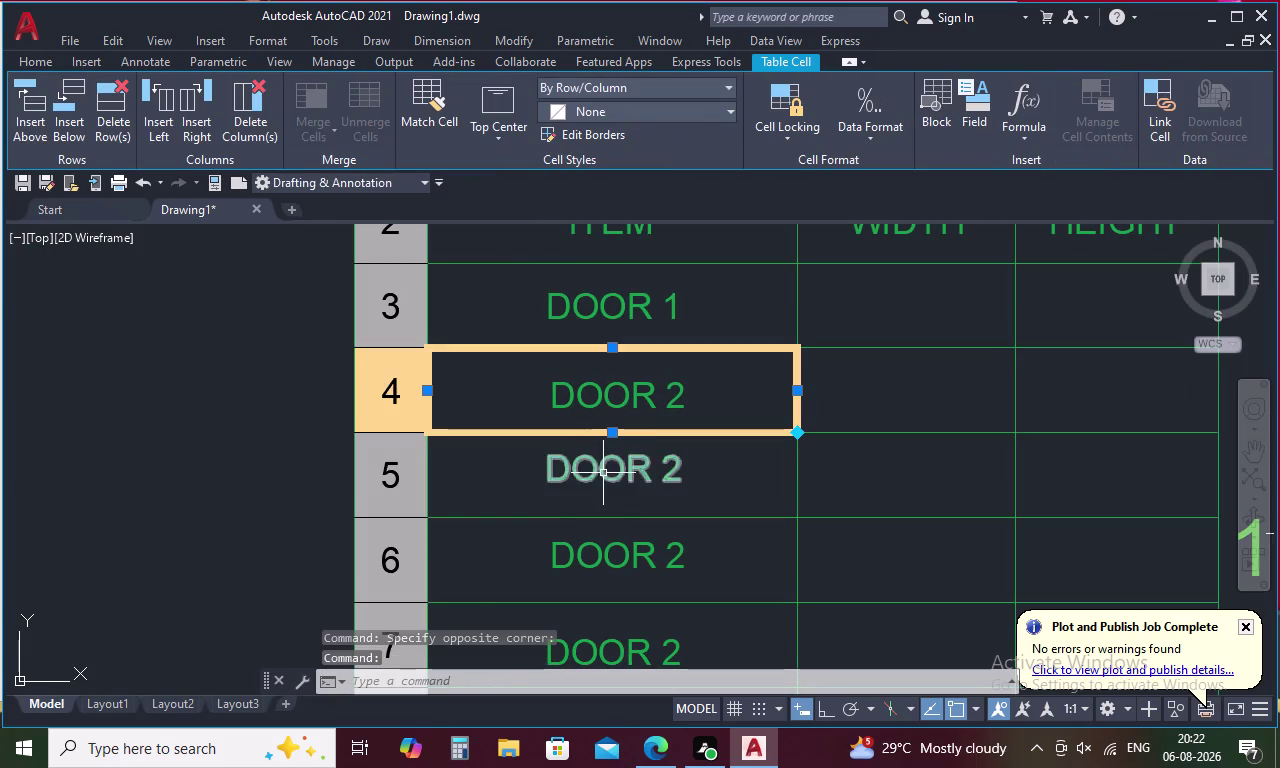
double_click(603, 473)
double_click(603, 473)
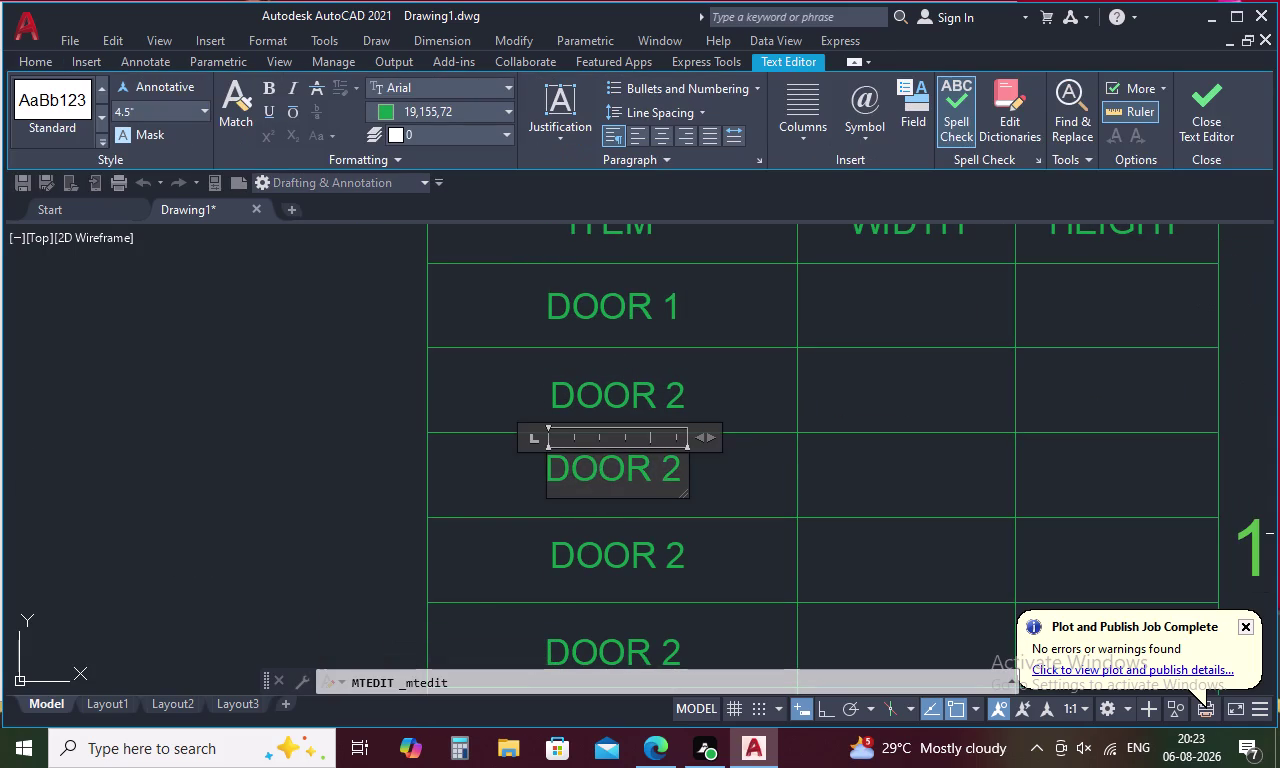
click(675, 476)
key(BackSpace)
key(3)
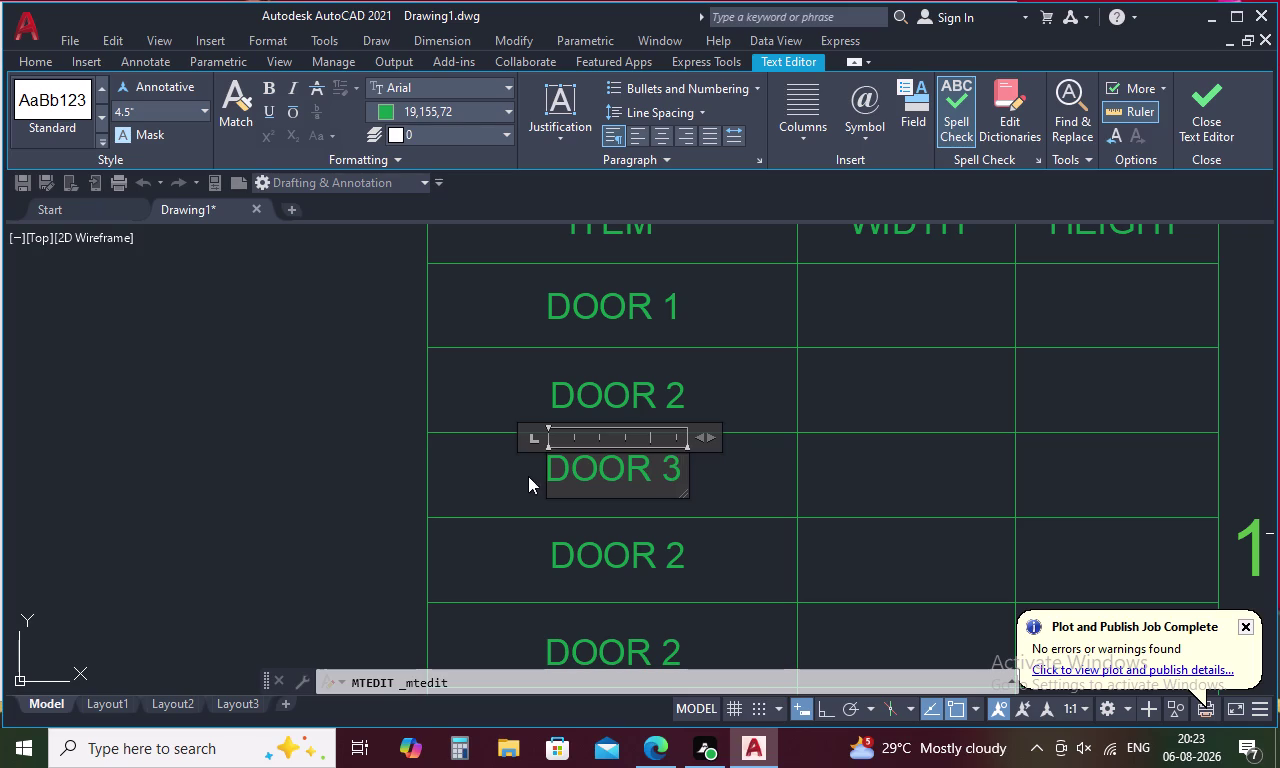
click(524, 476)
Enter WINDOW1 in the fourth item cell.
double_click(594, 557)
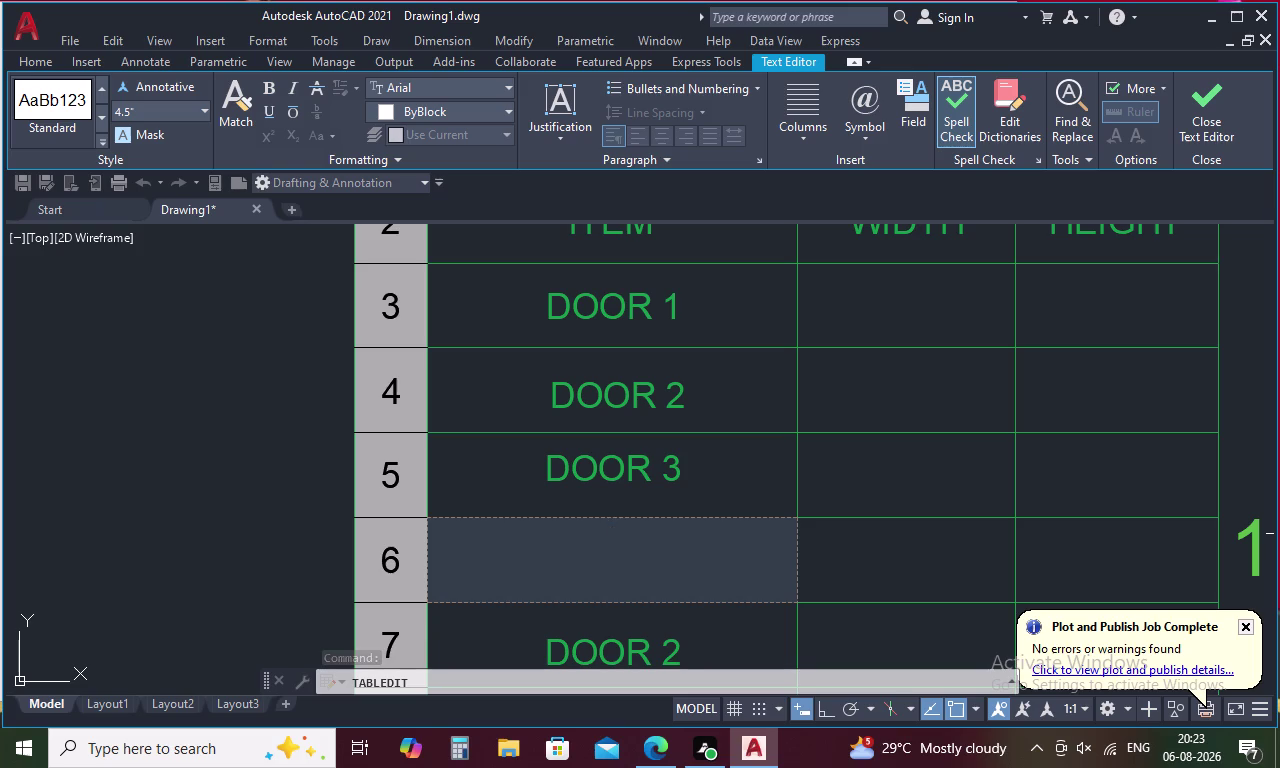
scroll(down, 3)
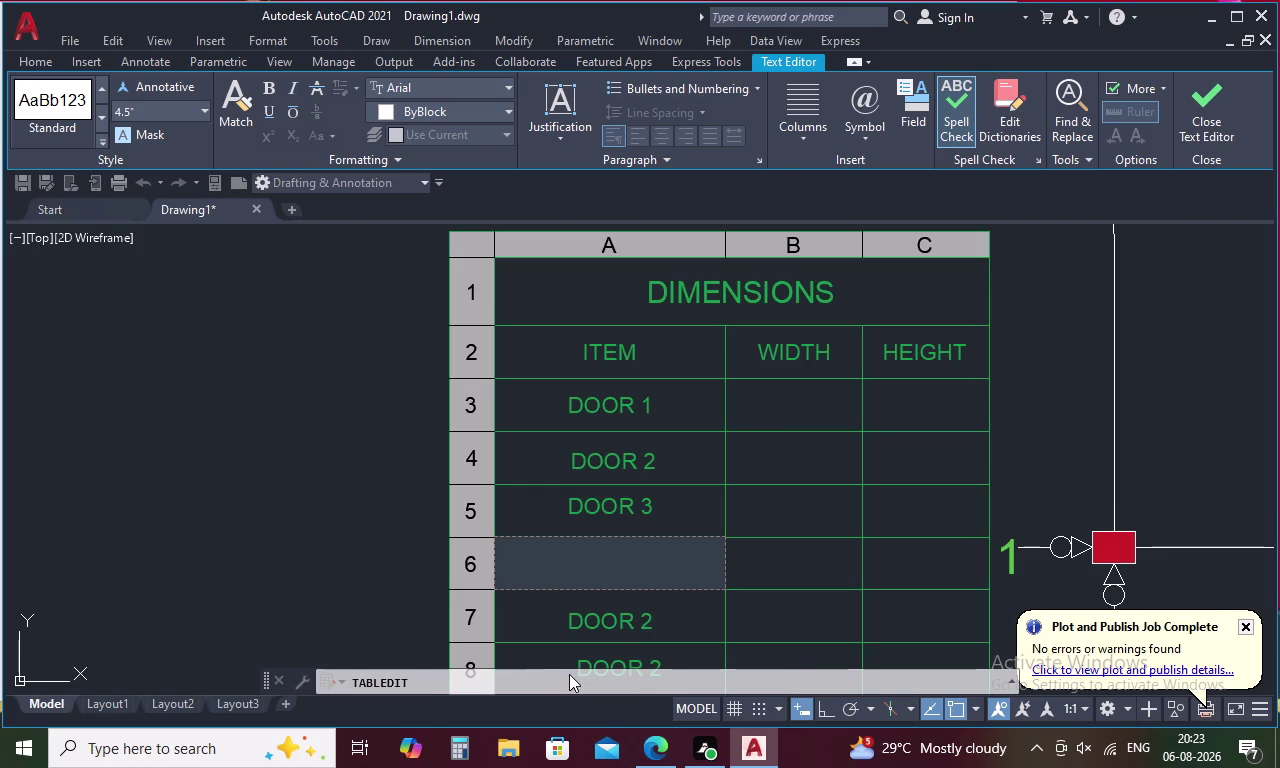
text(W)
text(IB)
key(BackSpace)
text(N)
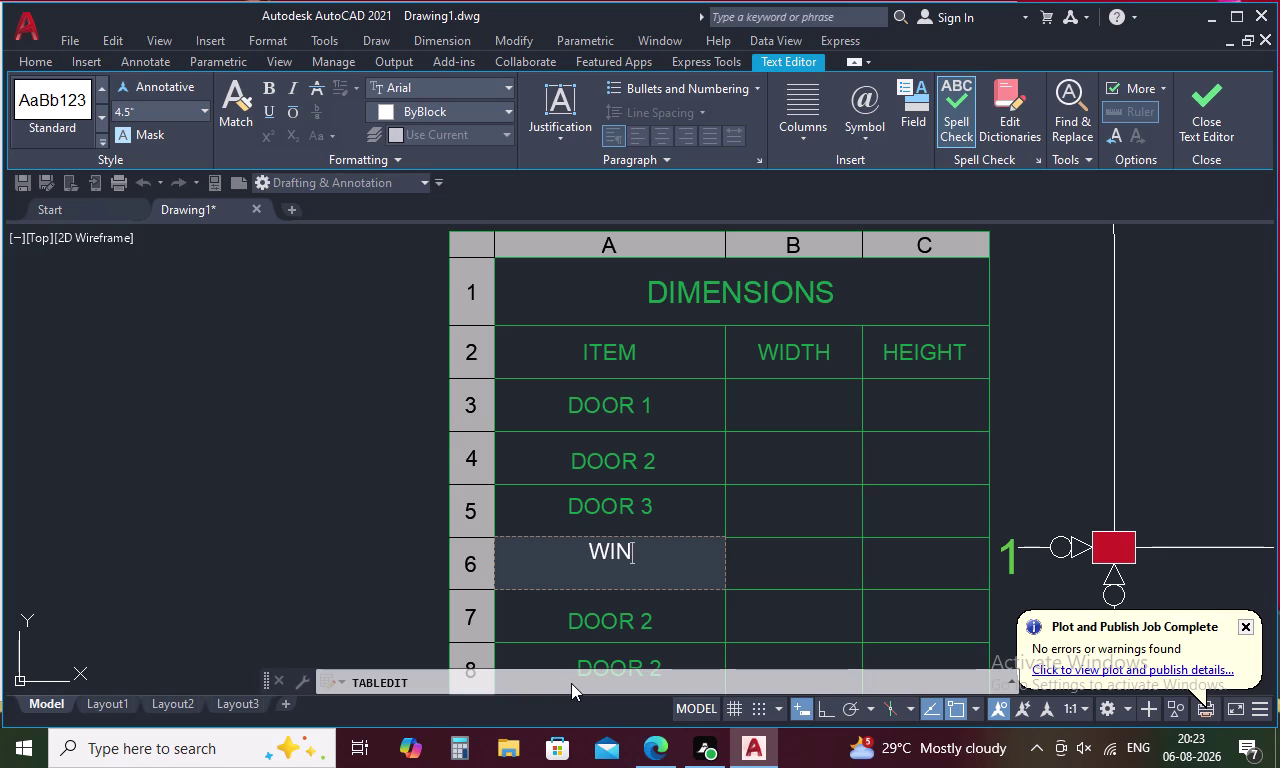
text(W)
key(BackSpace)
text(D)
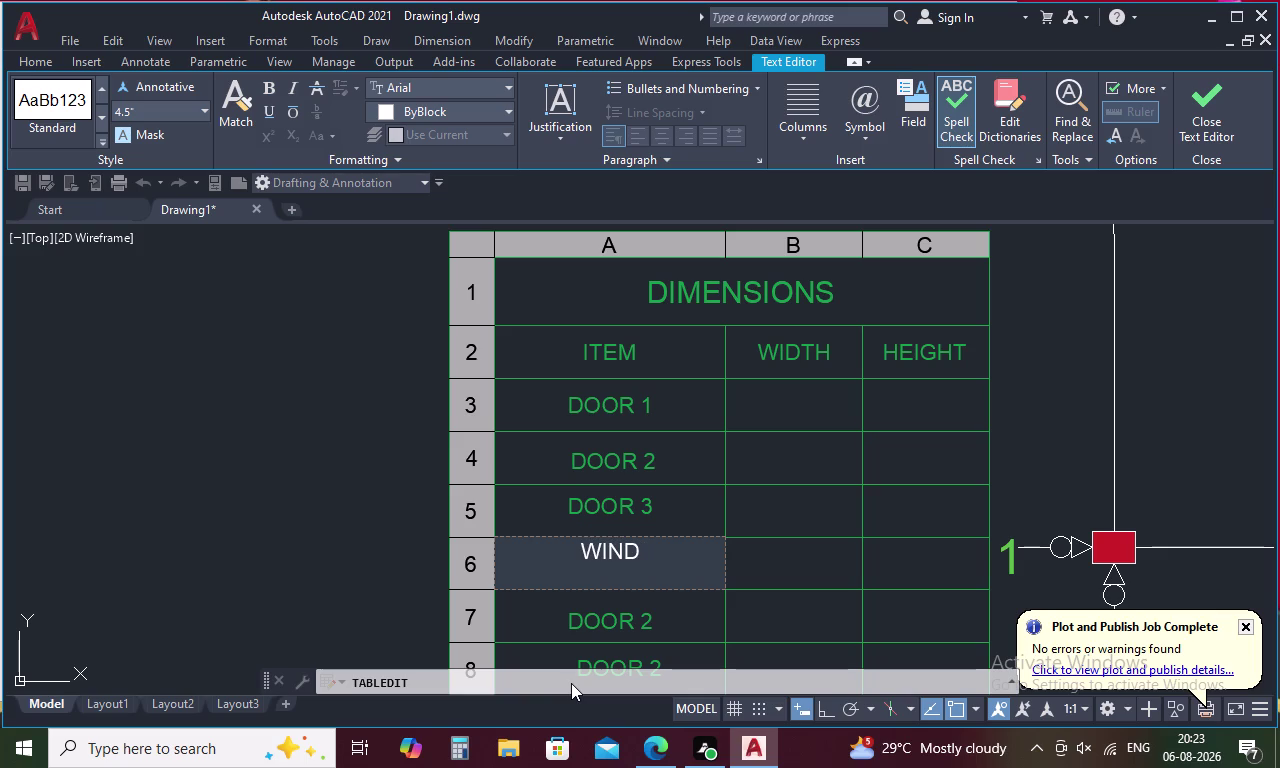
text(OW)
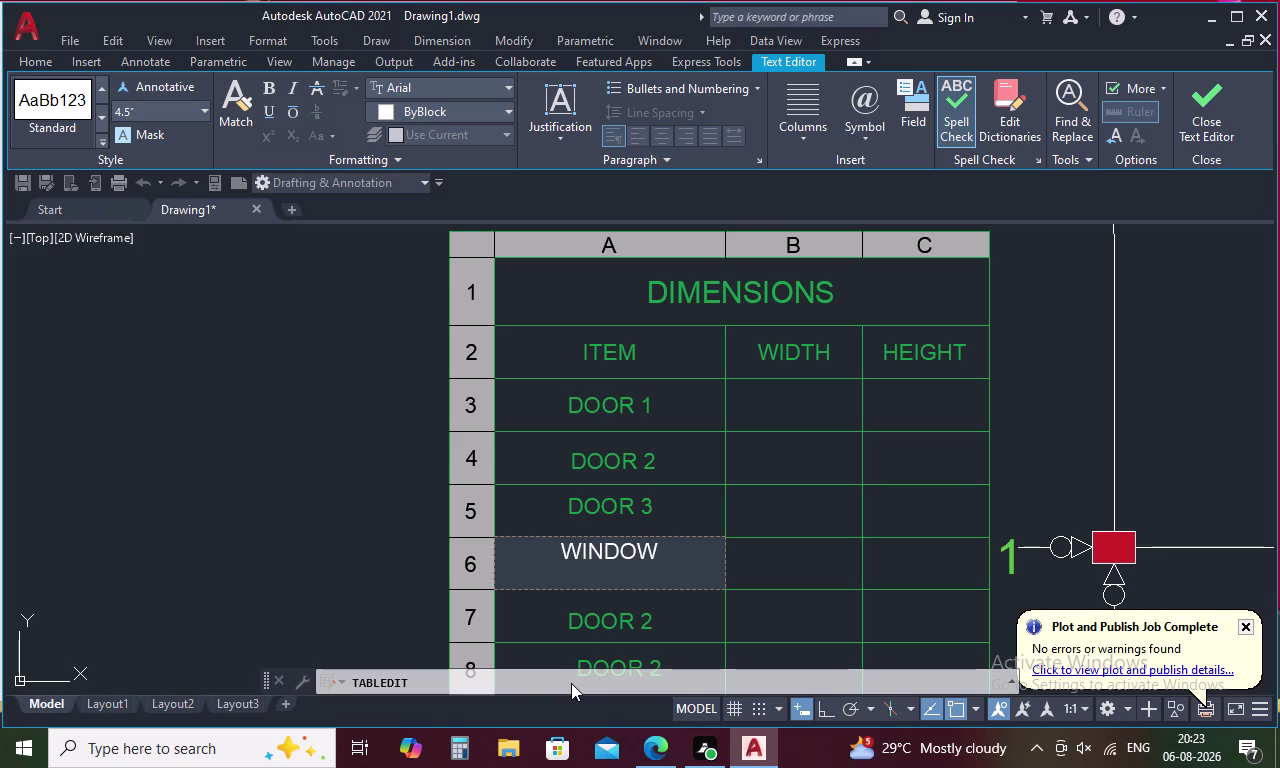
key(1)
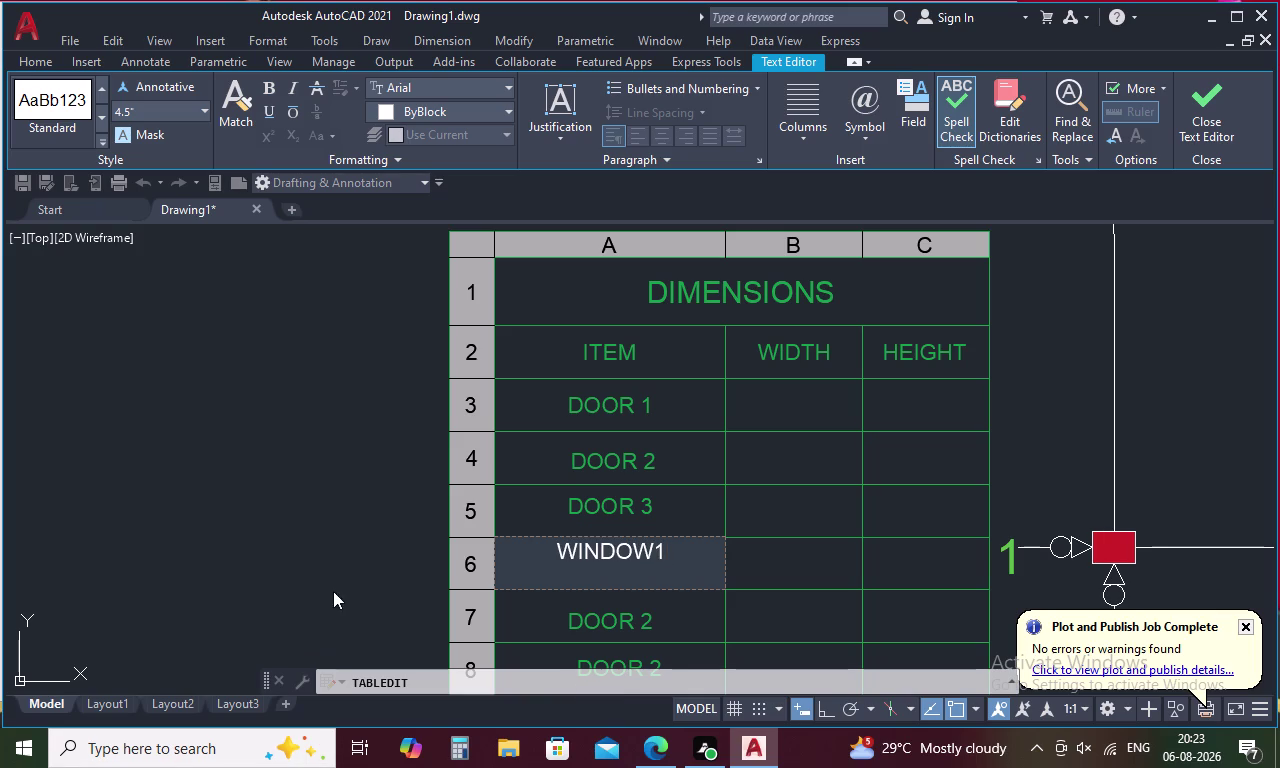
click(335, 581)
scroll(up, 3)
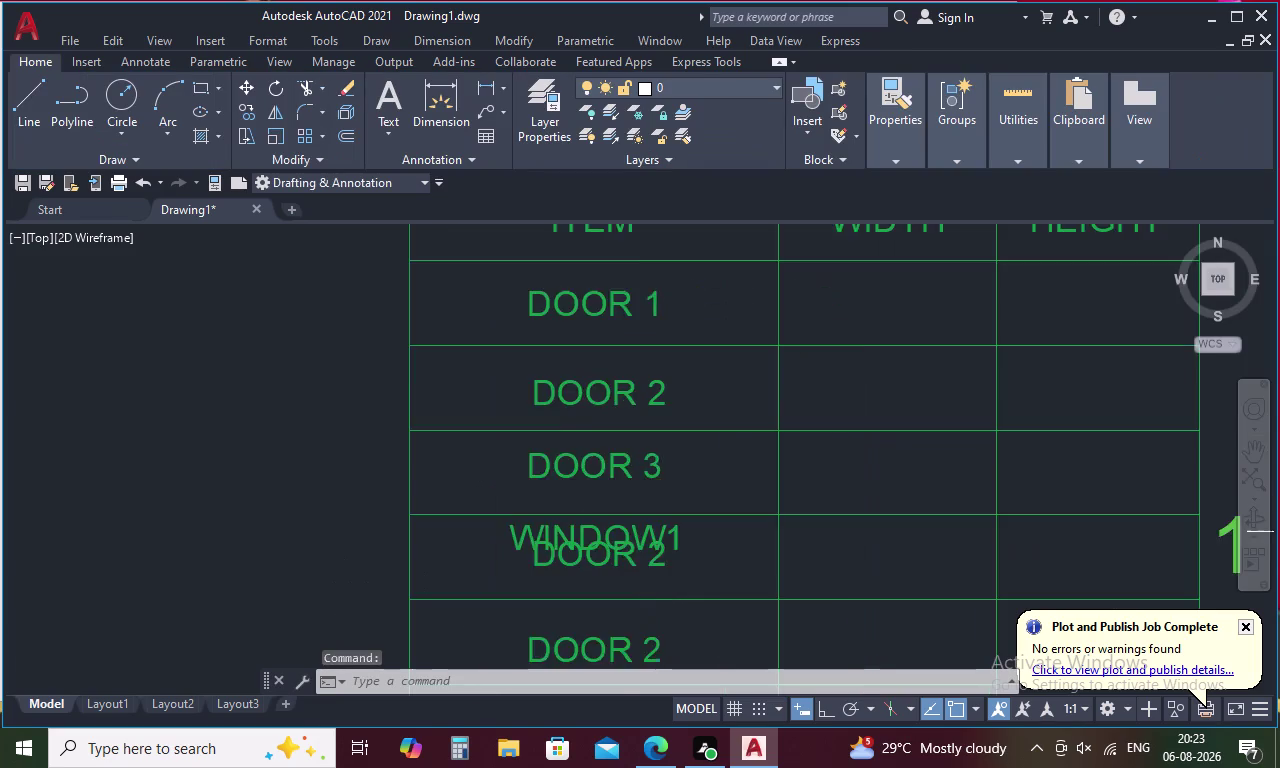
Delete the stray DOOR 2 text and centre the WINDOW1 cell with Middle Center.
click(628, 549)
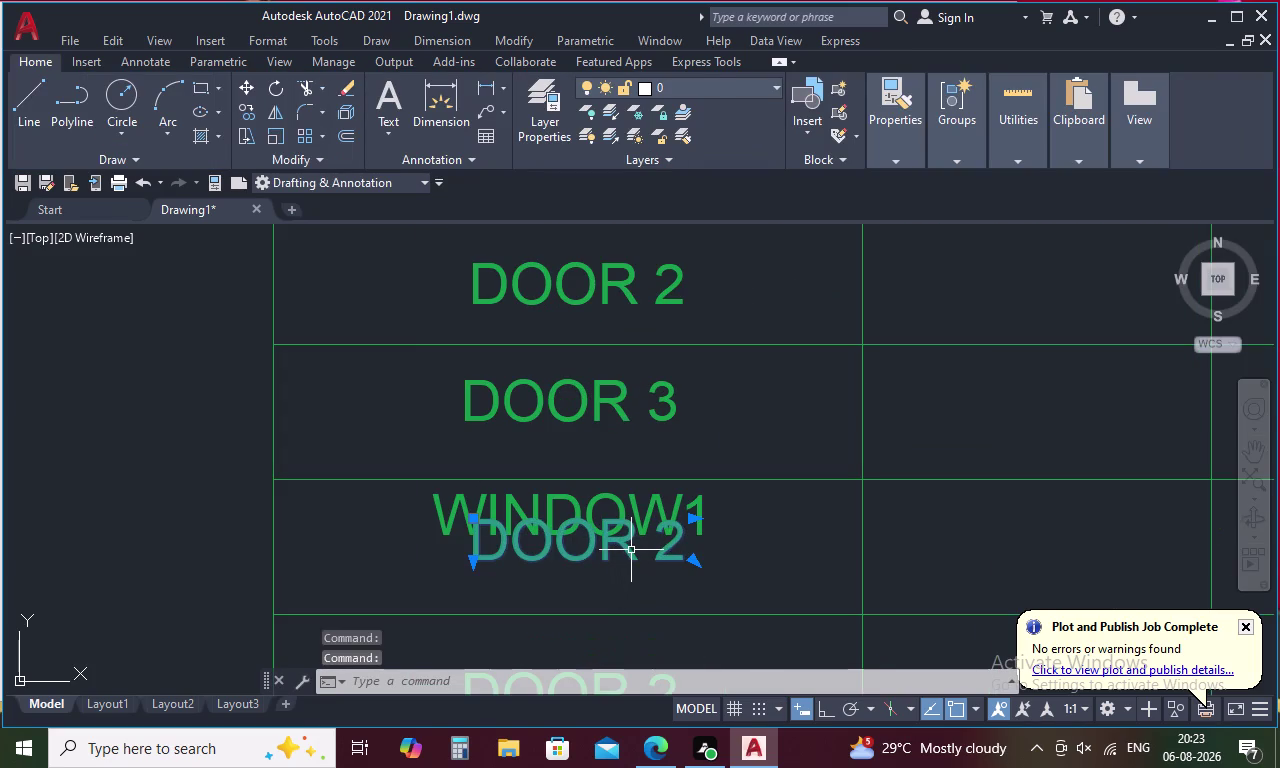
key(Delete)
click(629, 525)
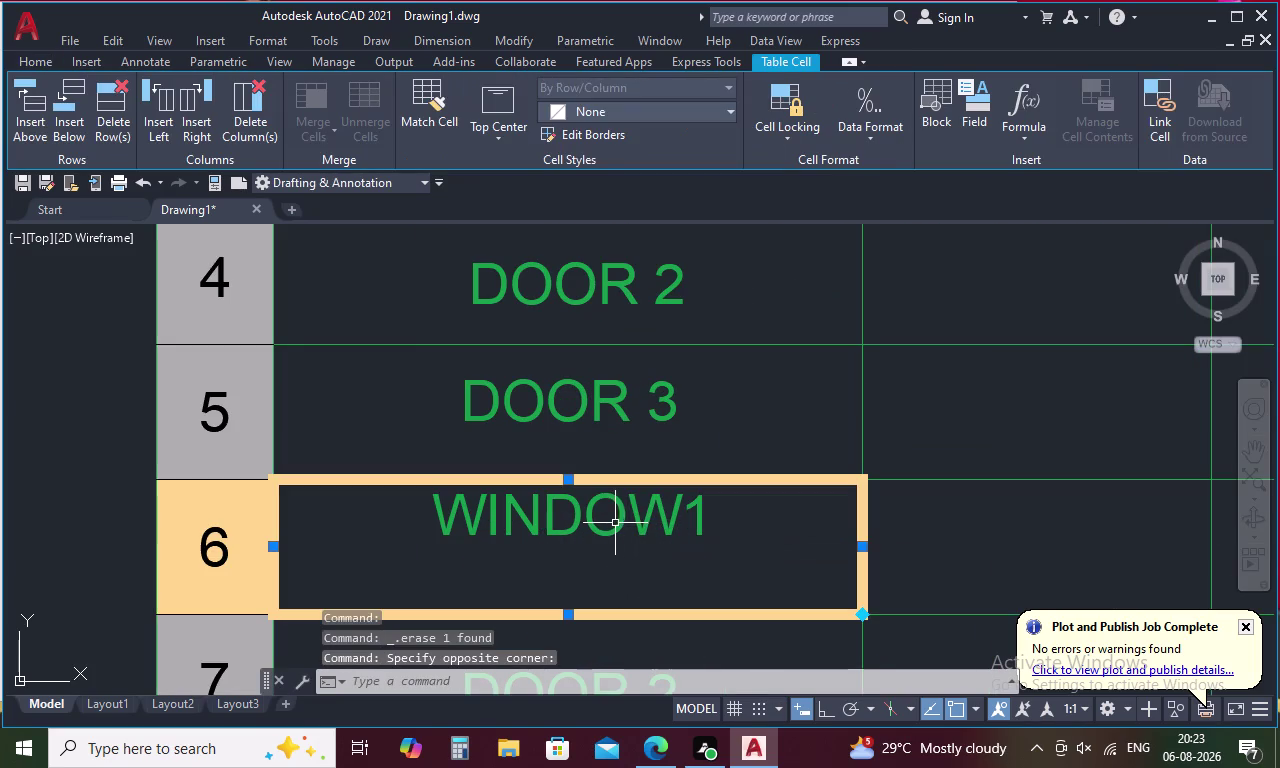
click(495, 131)
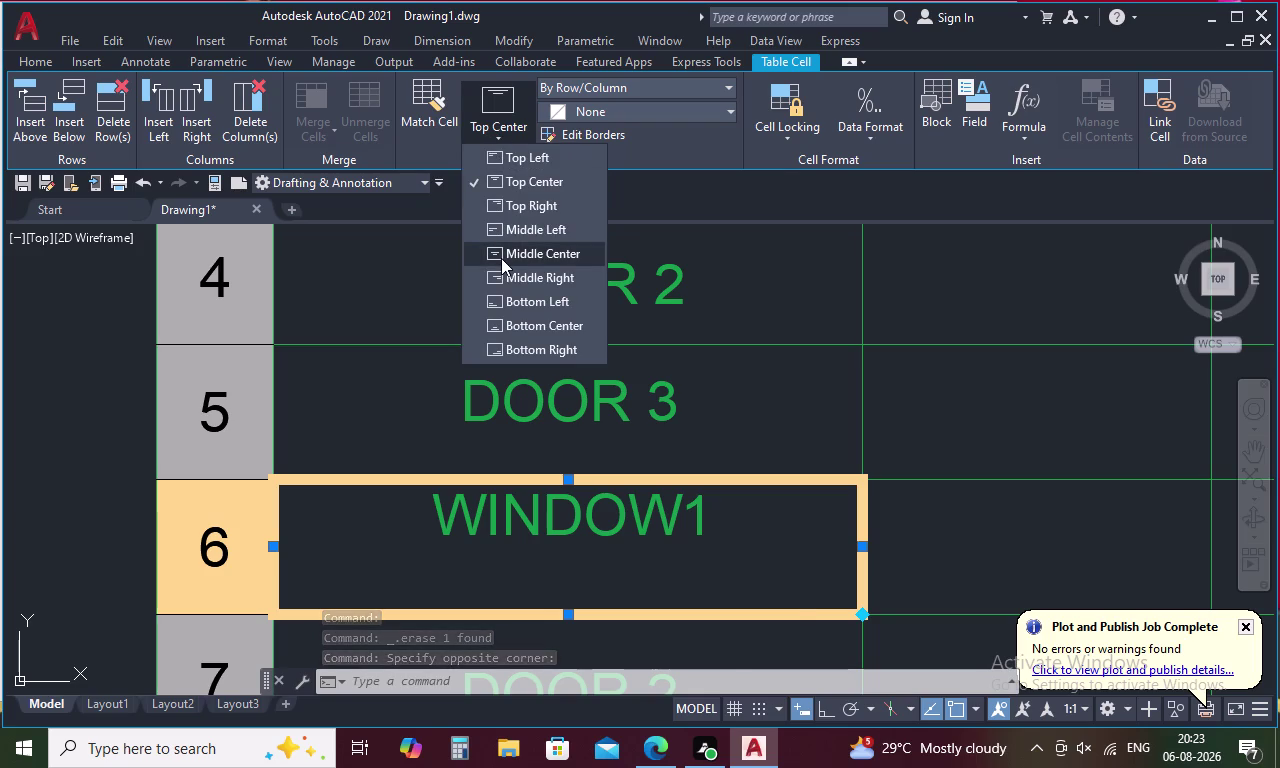
click(501, 258)
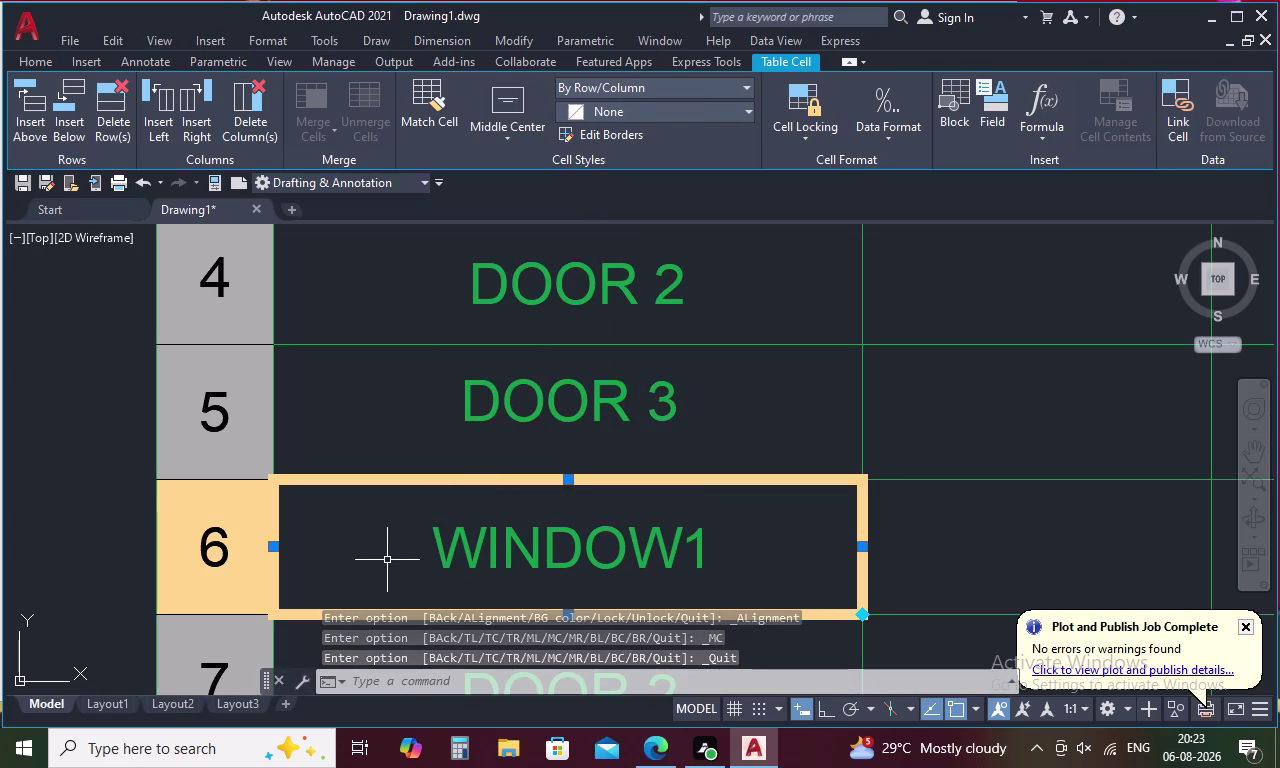
Insert a space so the cell reads WINDOW 1, keeping the changes.
double_click(612, 552)
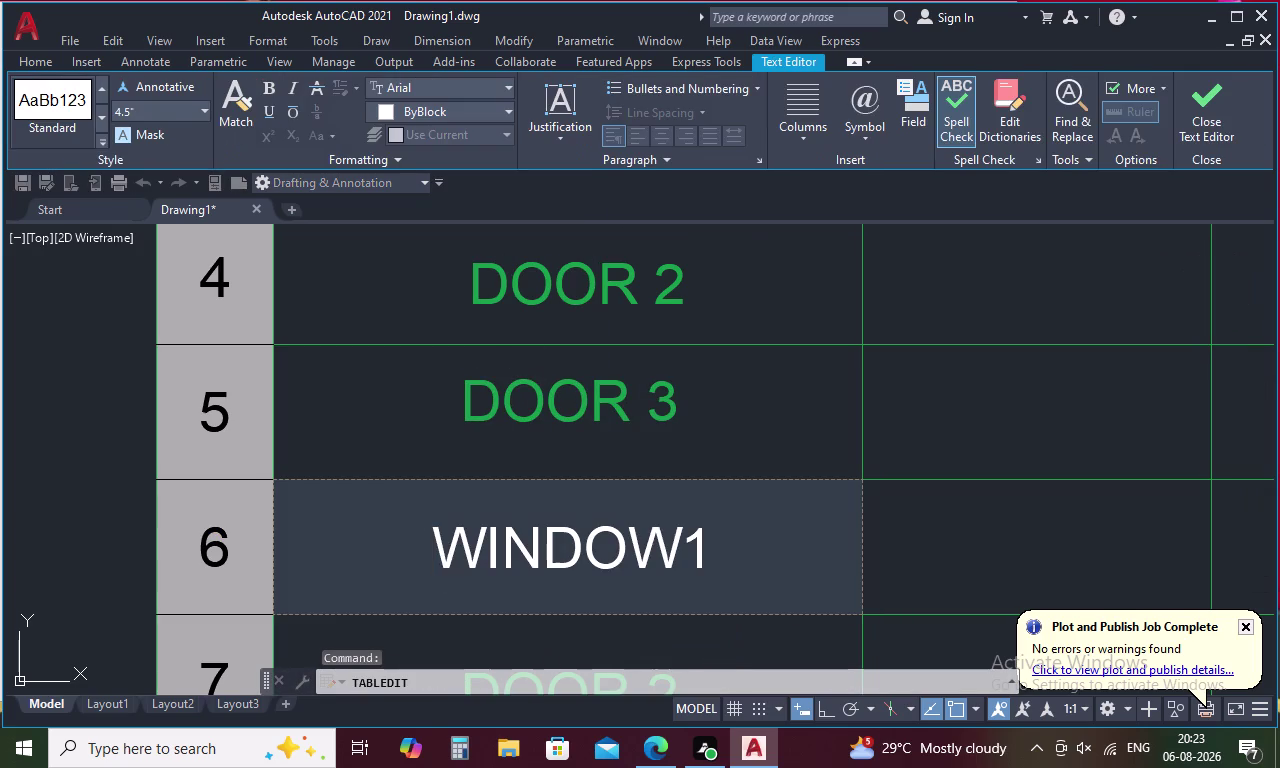
click(682, 549)
key(space)
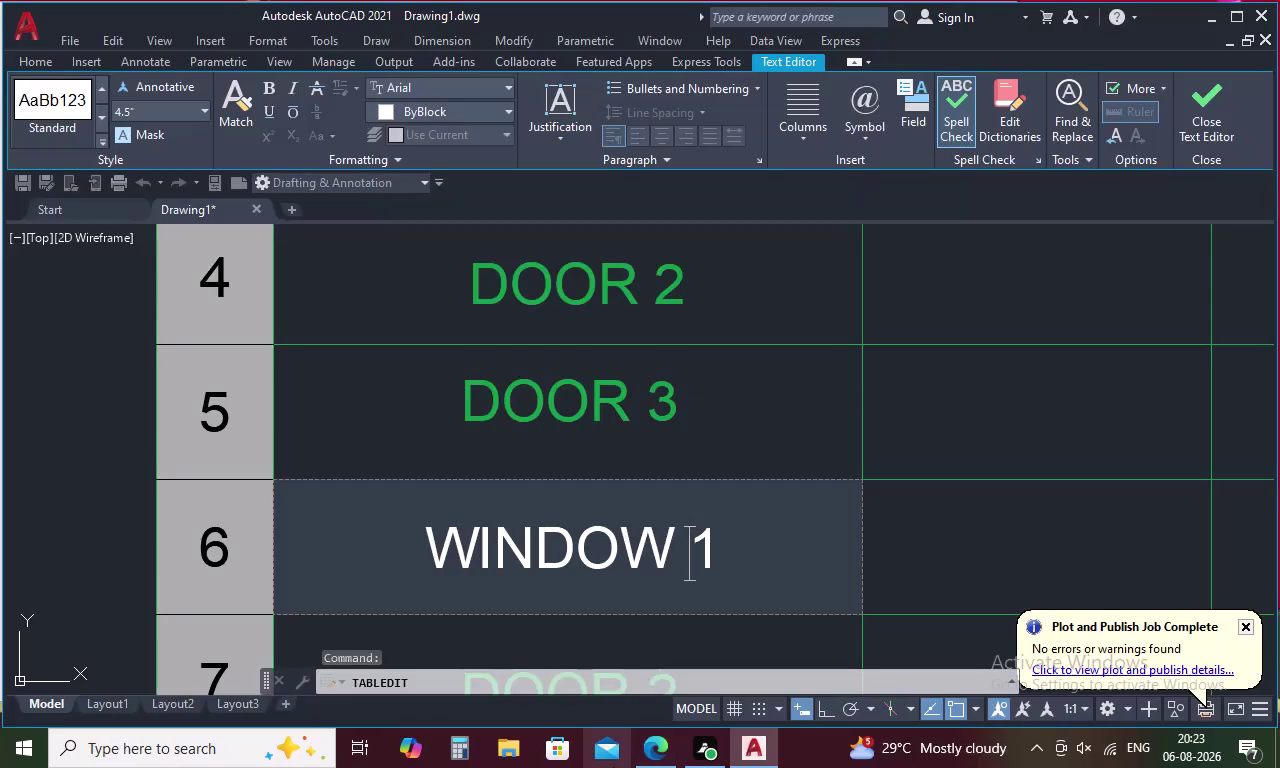
key(Escape)
click(667, 368)
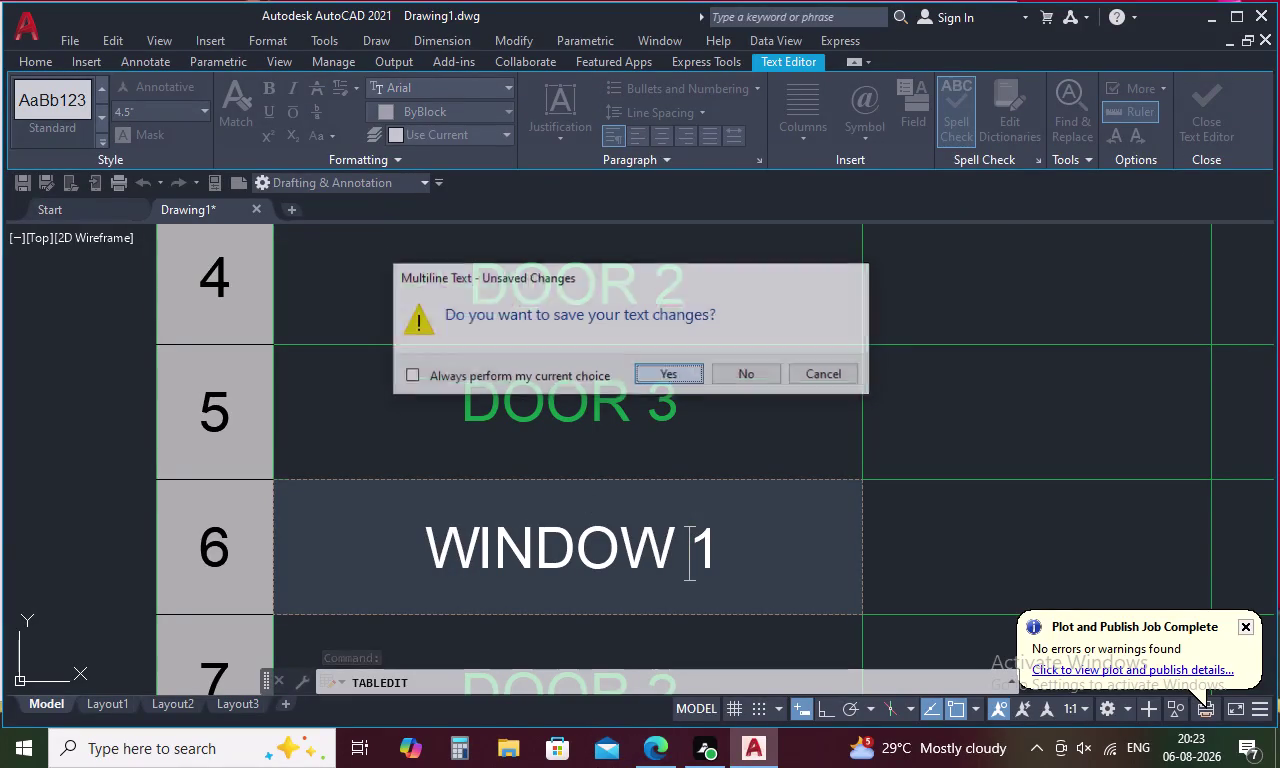
scroll(down, 3)
middle_drag(633, 519, 627, 403)
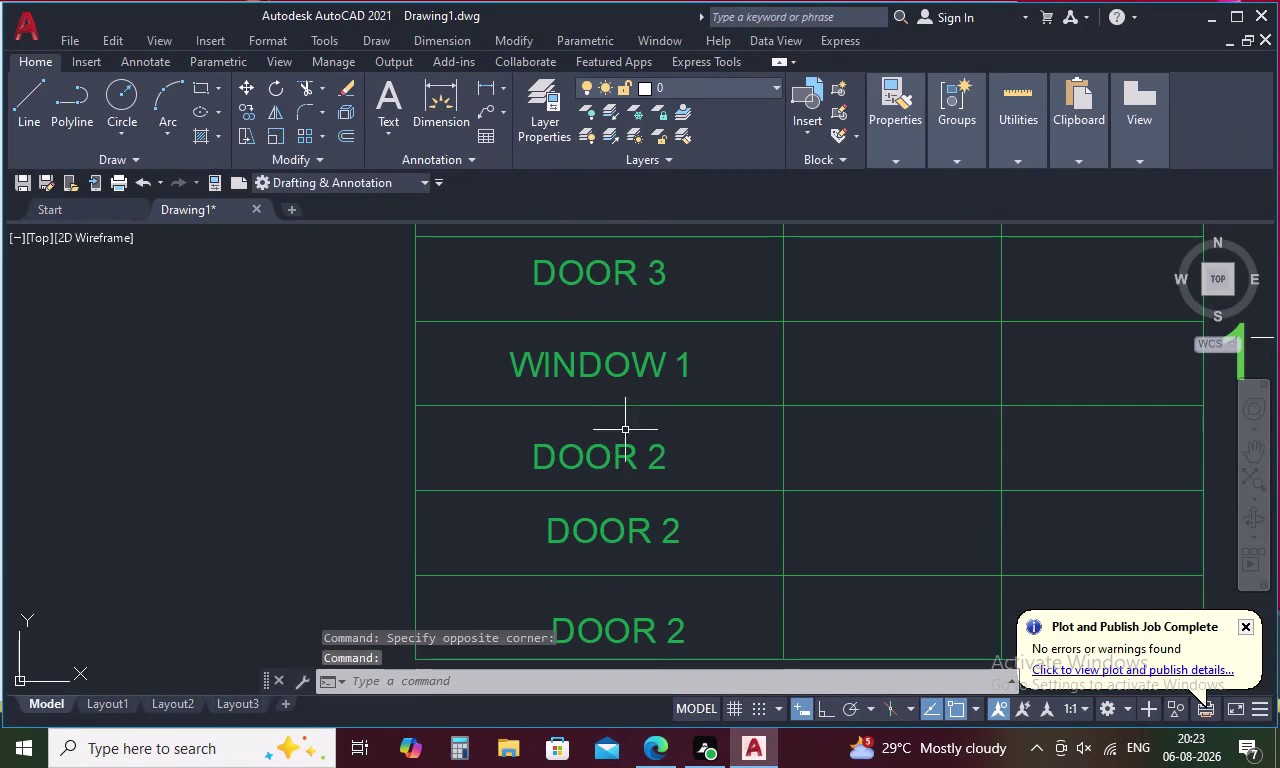
Replace the DOOR 2 text with WINDOW 2, widen its text box, and keep changes.
double_click(618, 469)
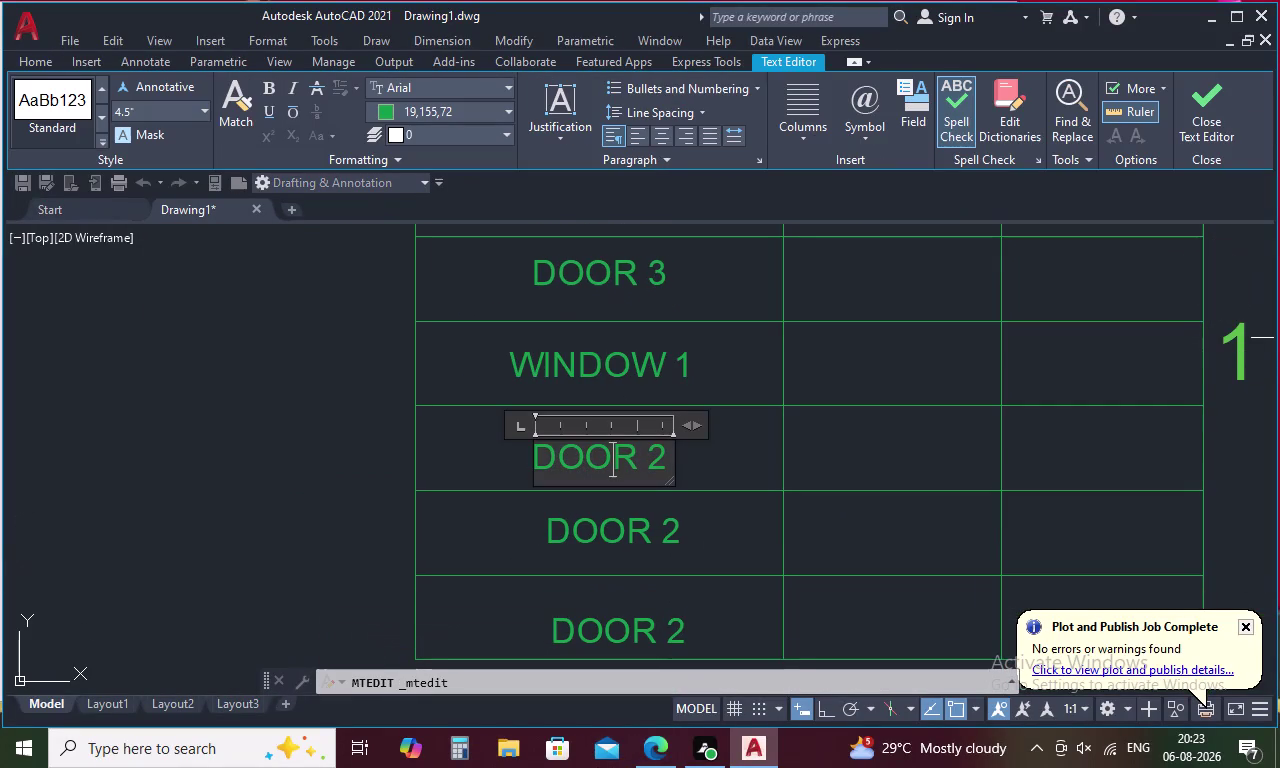
click(661, 455)
key(BackSpace)
key(BackSpace)
key(BackSpace)
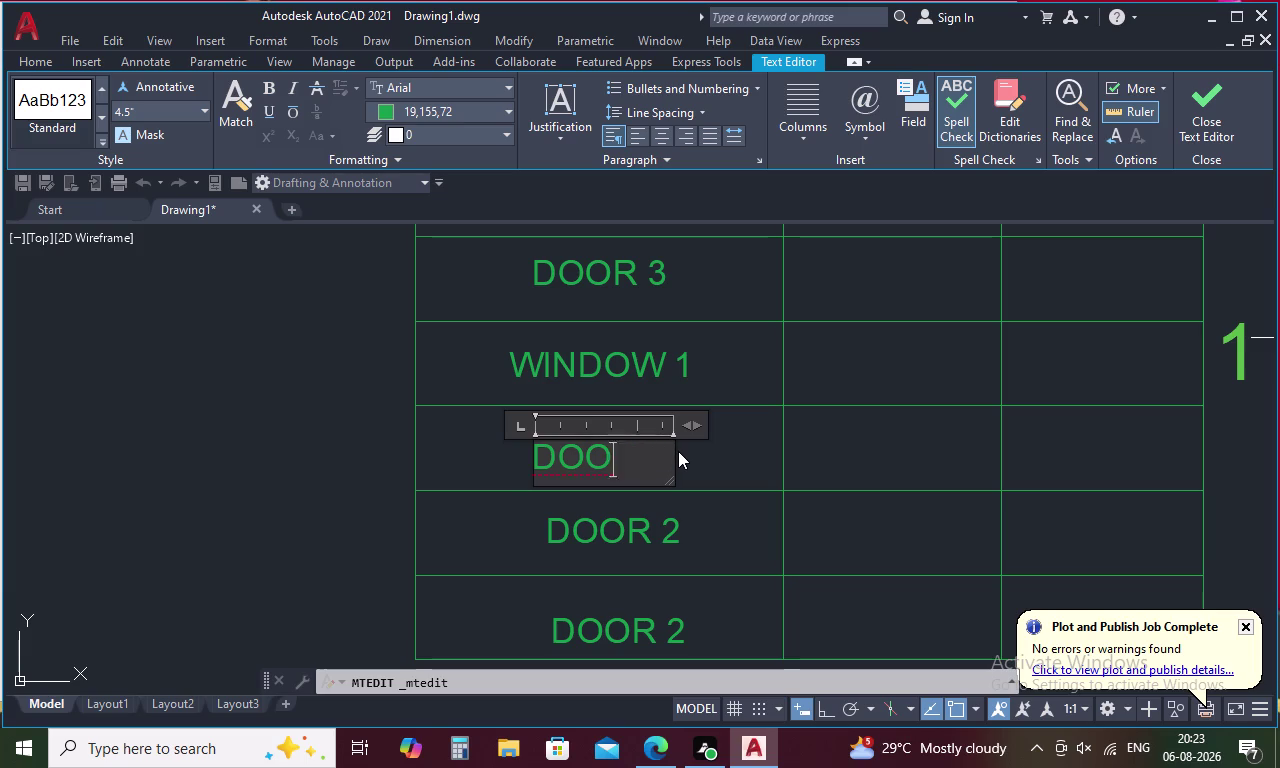
text(WIN)
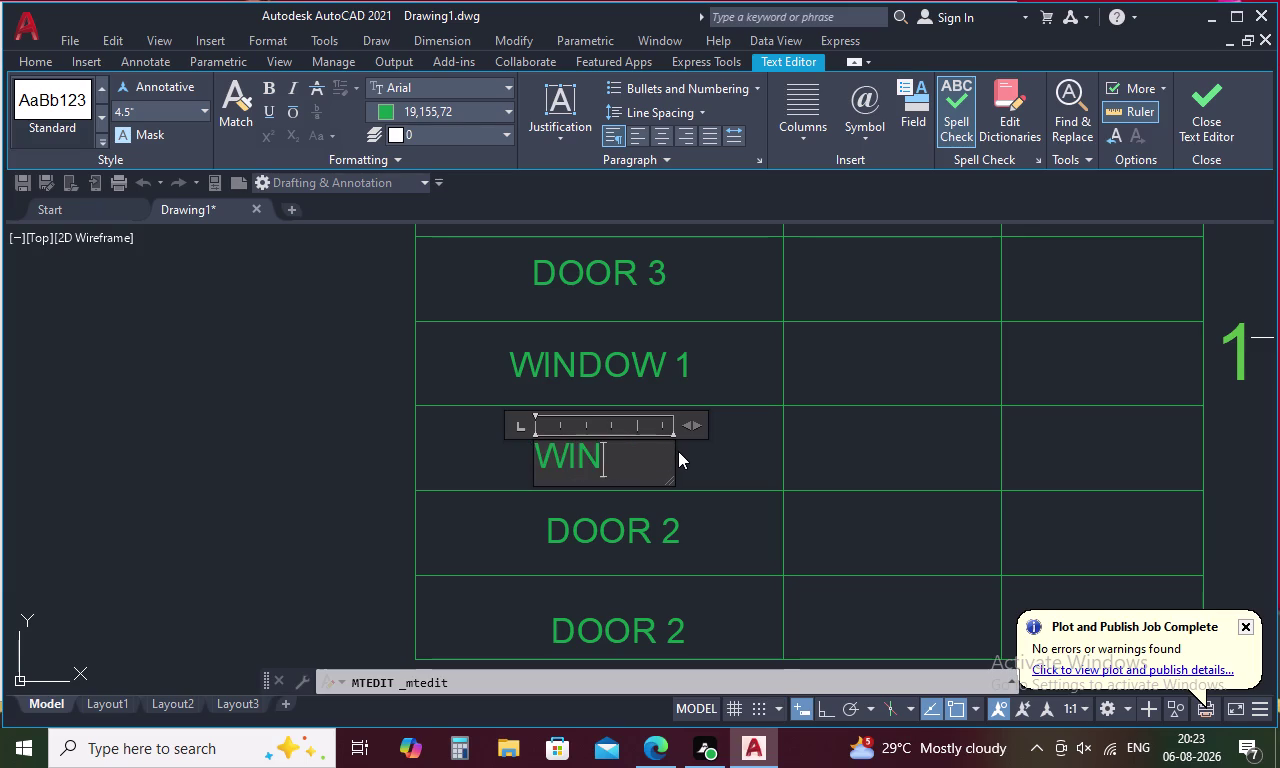
text(DOW)
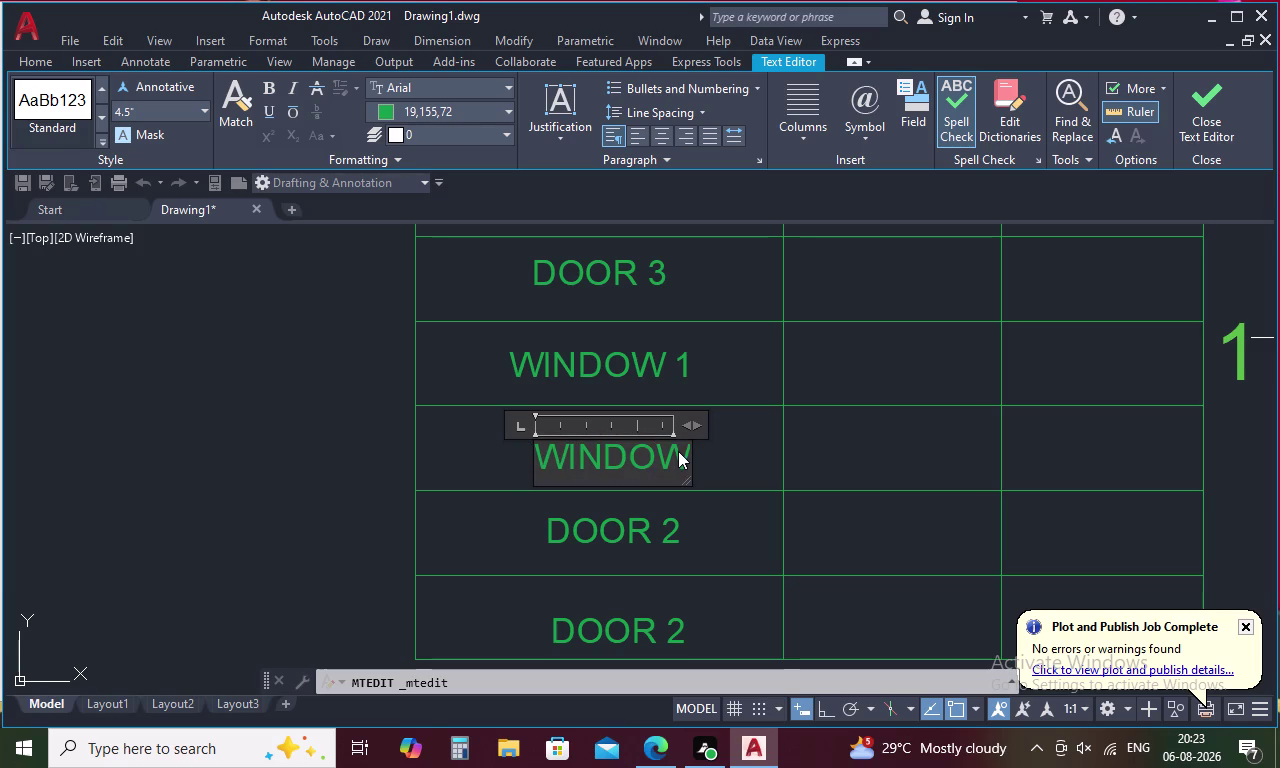
key(space)
key(2)
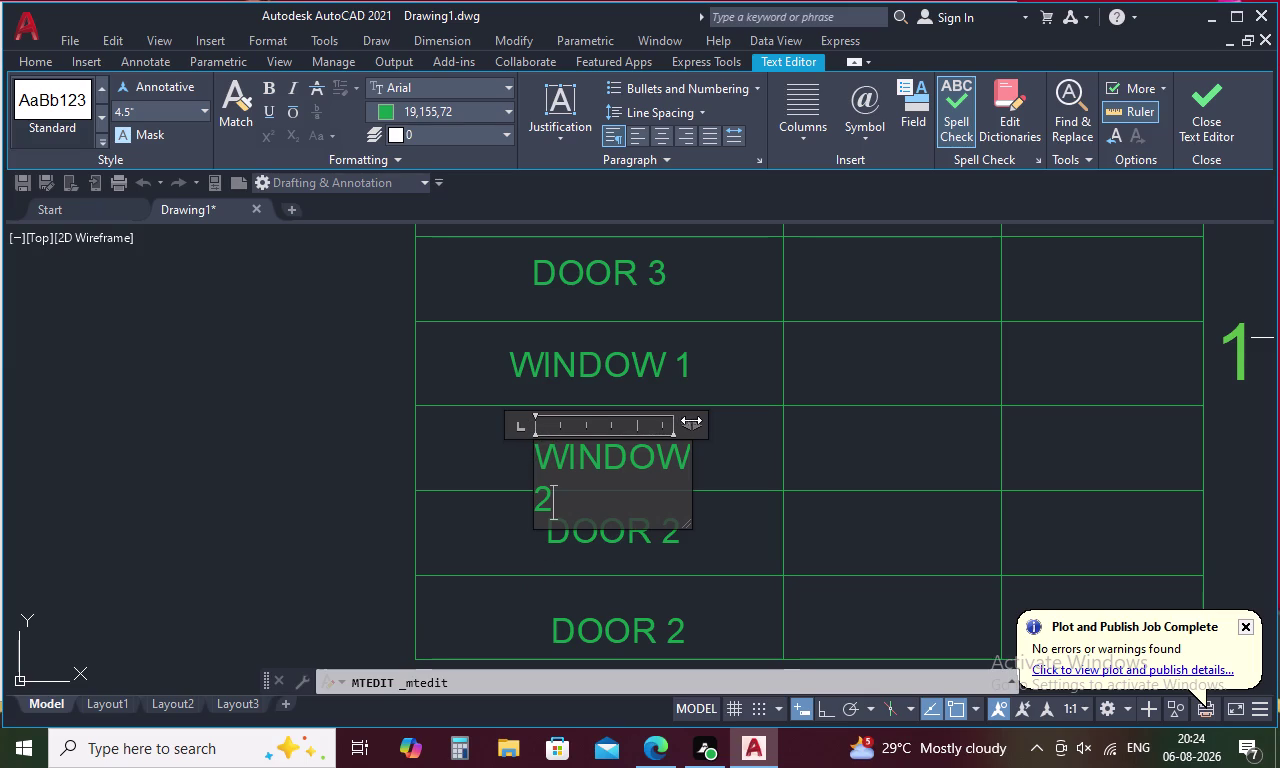
drag(694, 421, 729, 422)
drag(733, 422, 760, 422)
key(Escape)
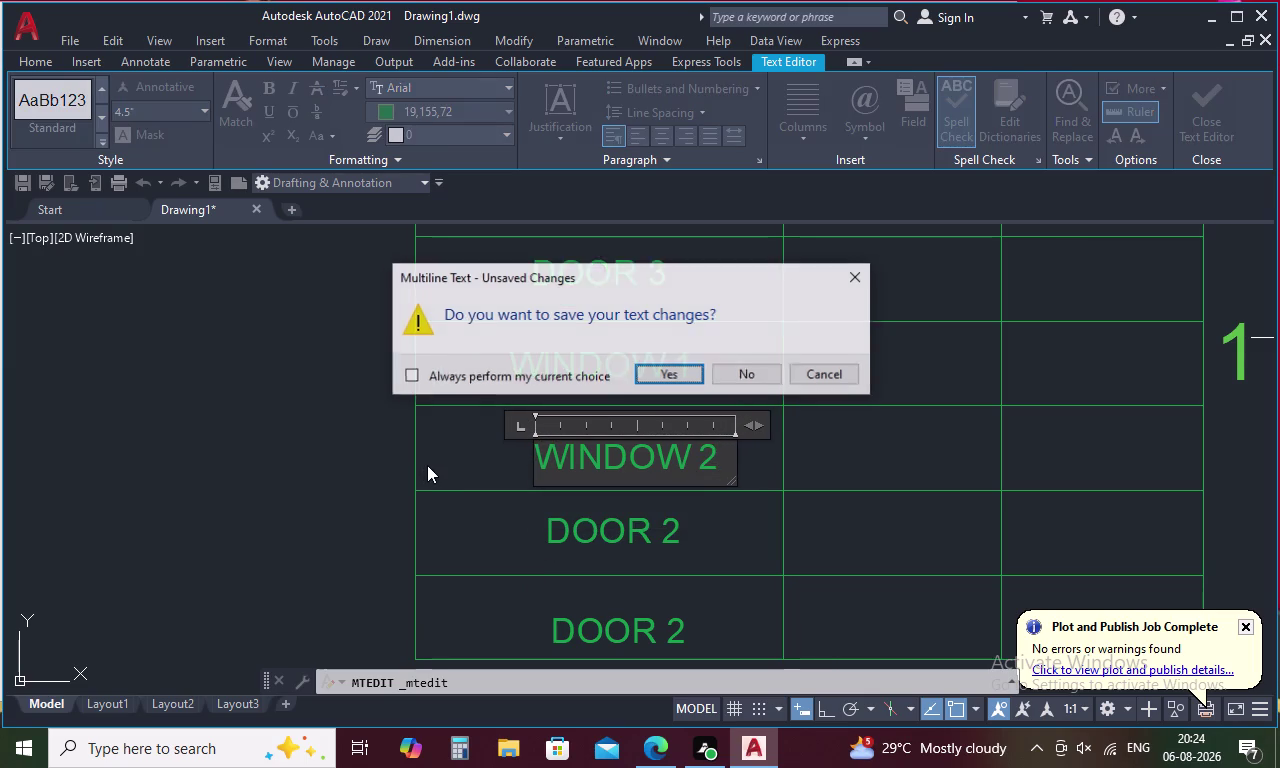
click(686, 369)
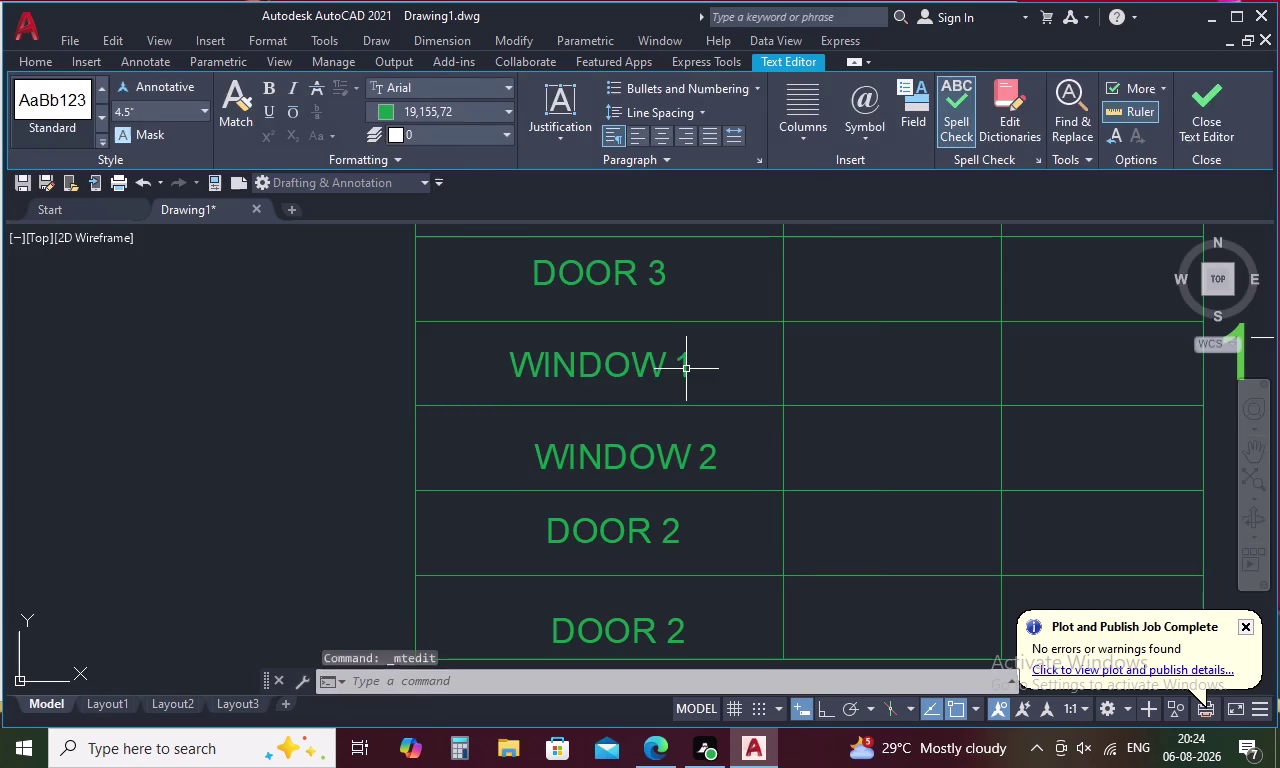
Set the WINDOW 2 cell in row 7 to Middle Center alignment.
click(696, 407)
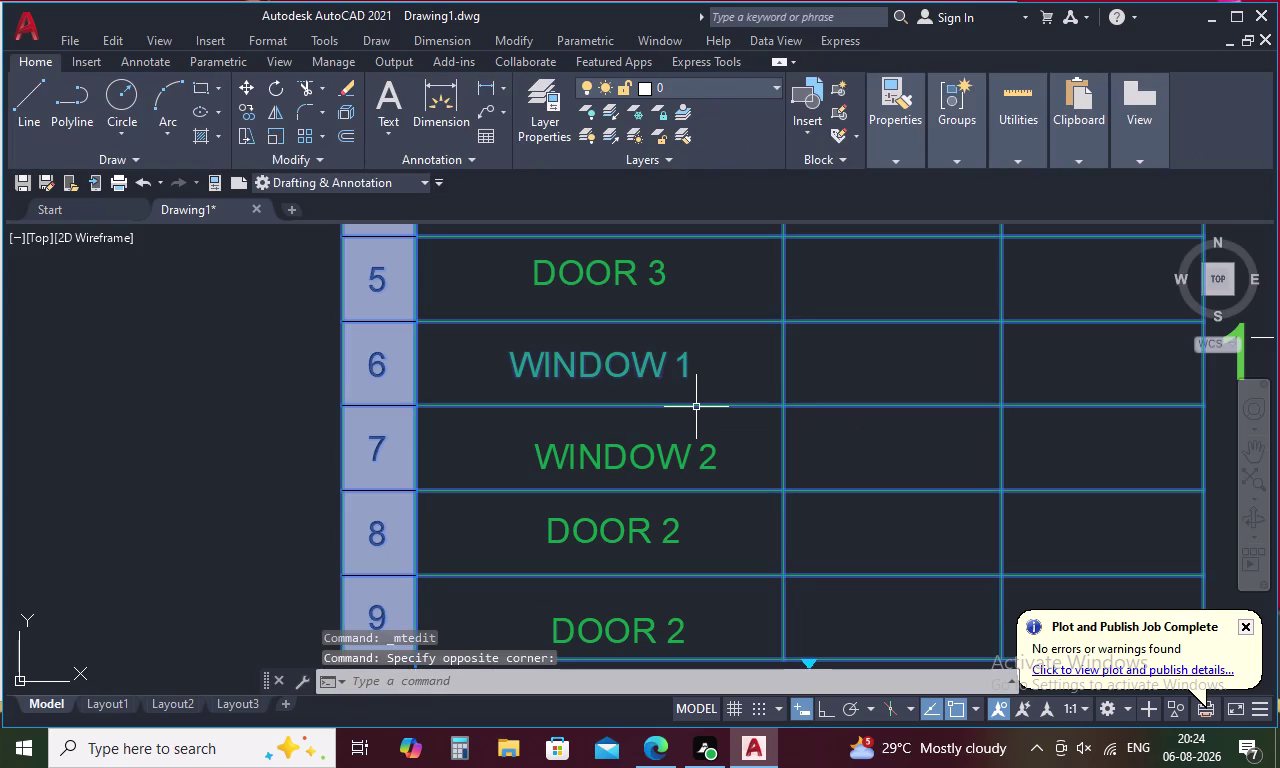
key(Escape)
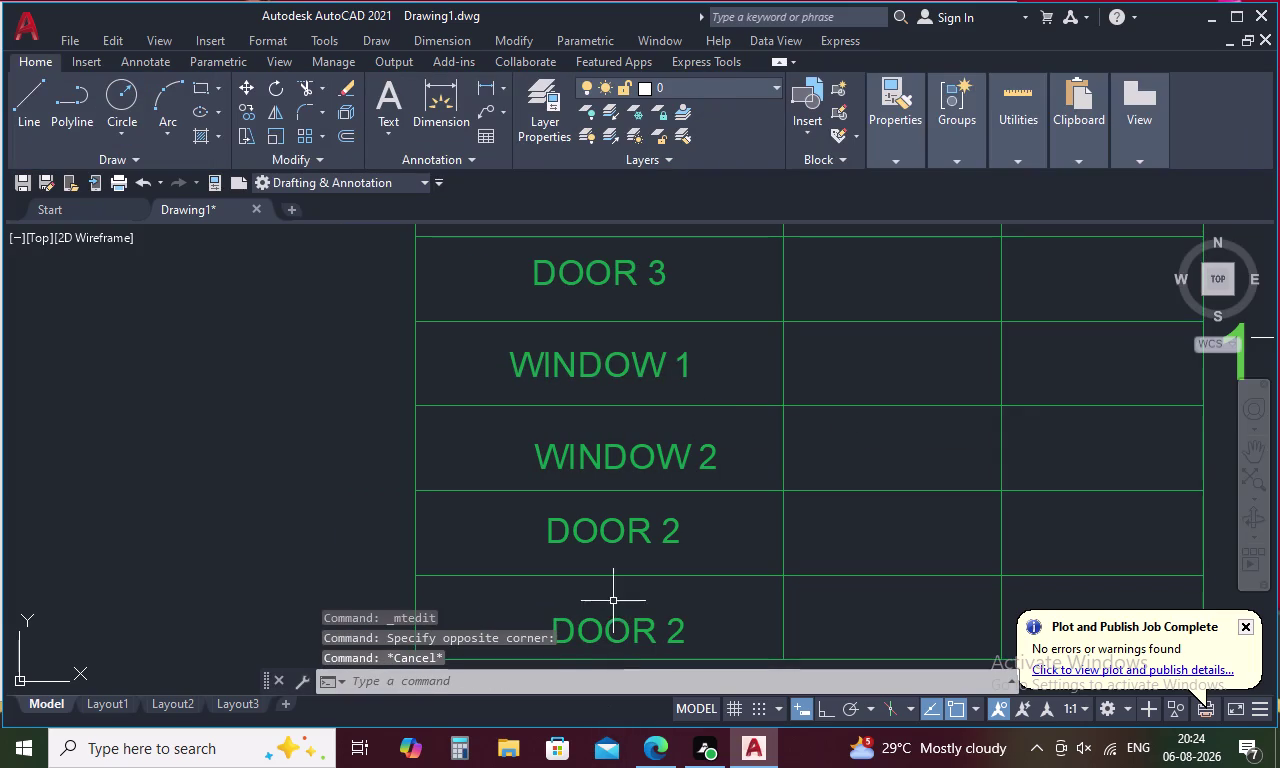
click(734, 421)
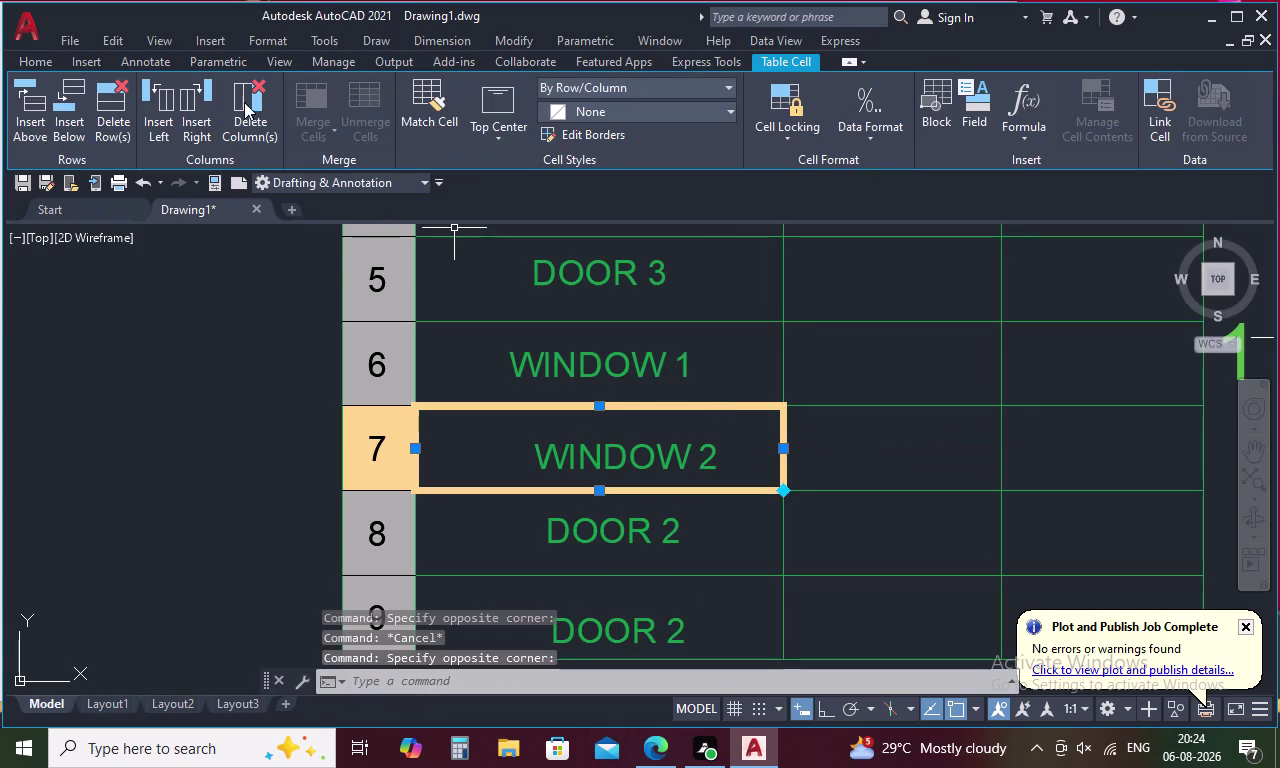
click(496, 131)
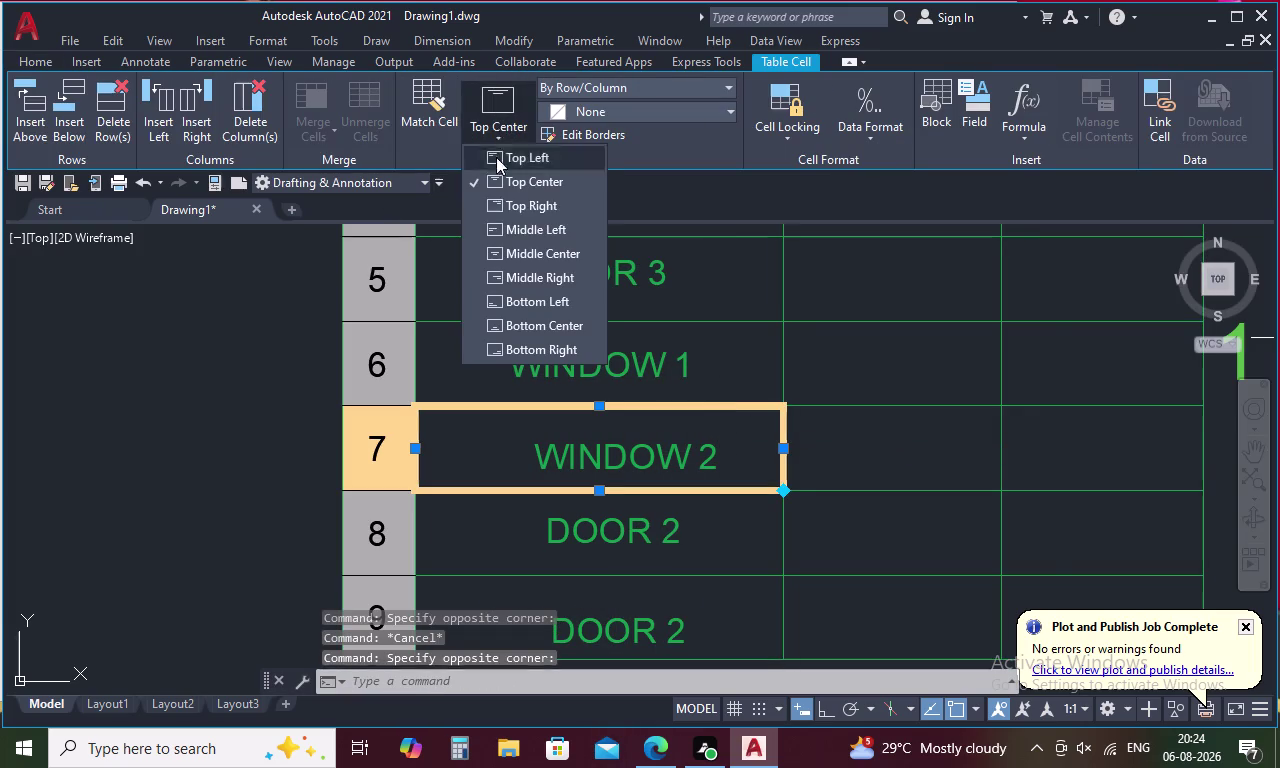
click(531, 258)
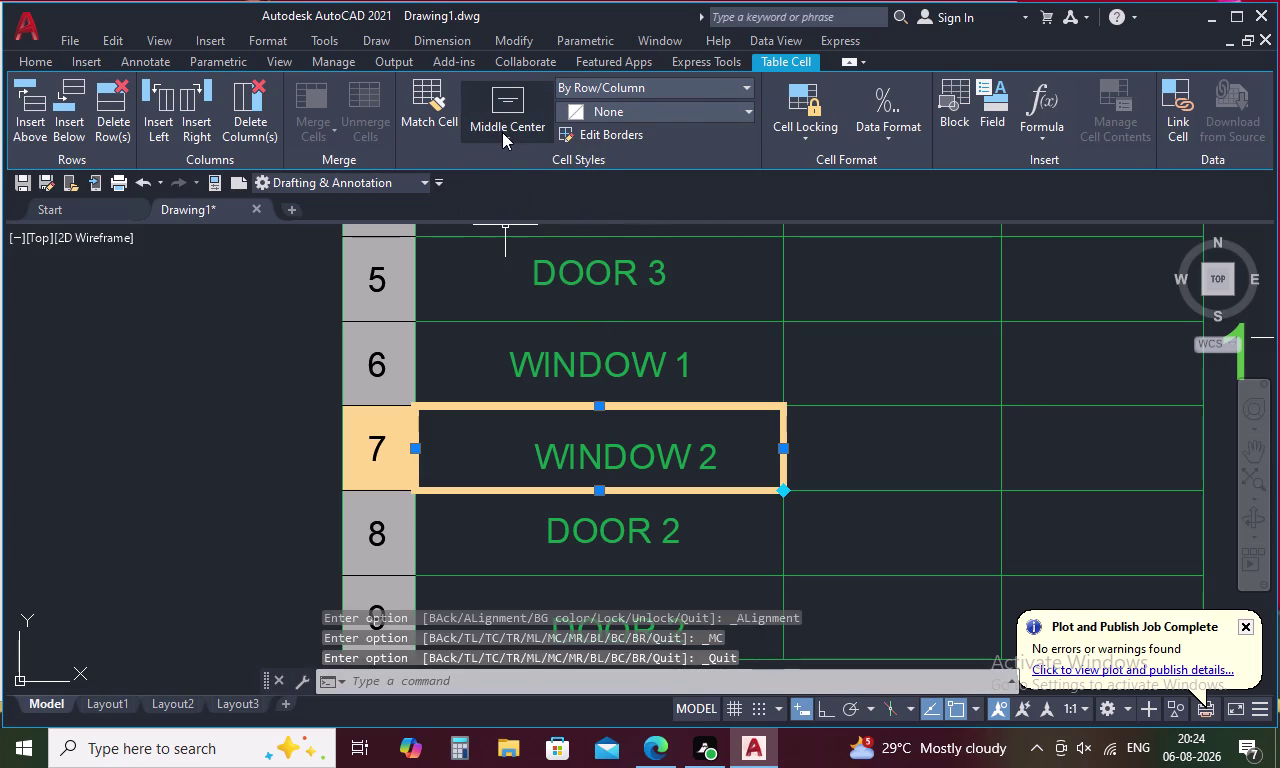
click(503, 133)
click(548, 251)
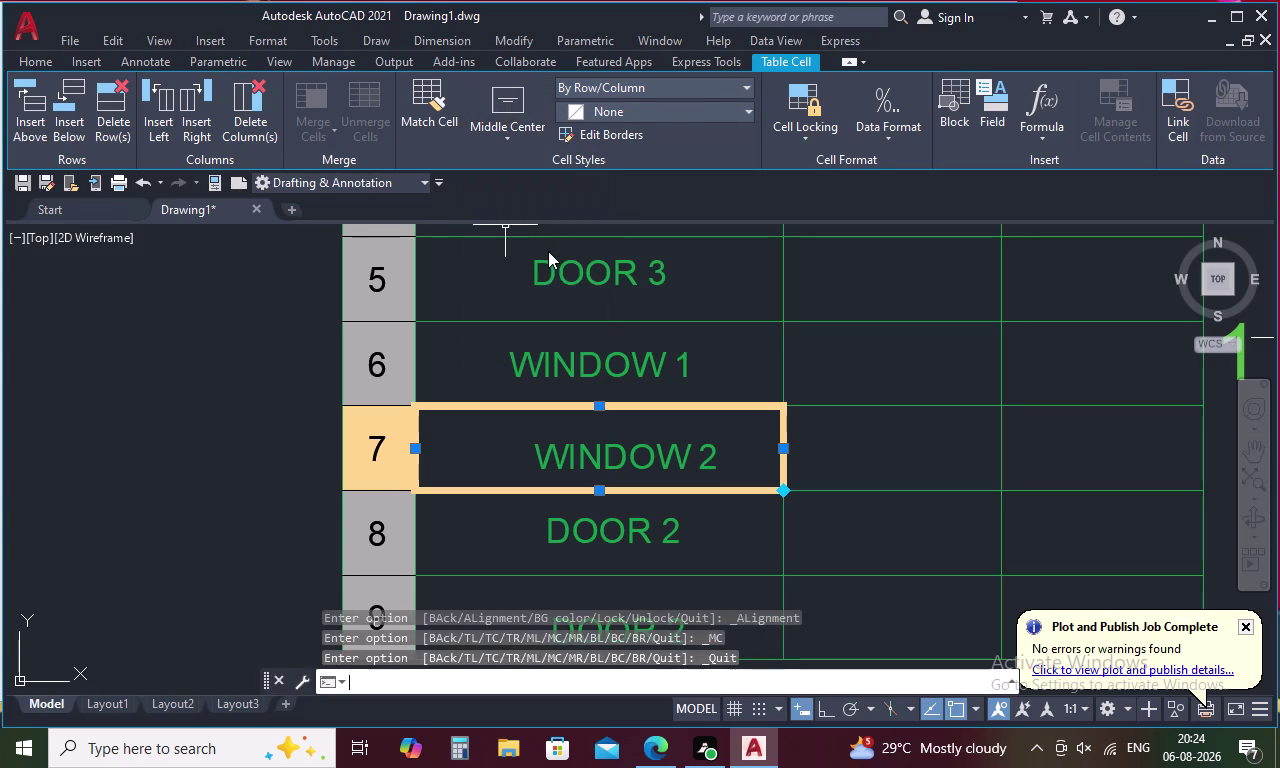
key(Escape)
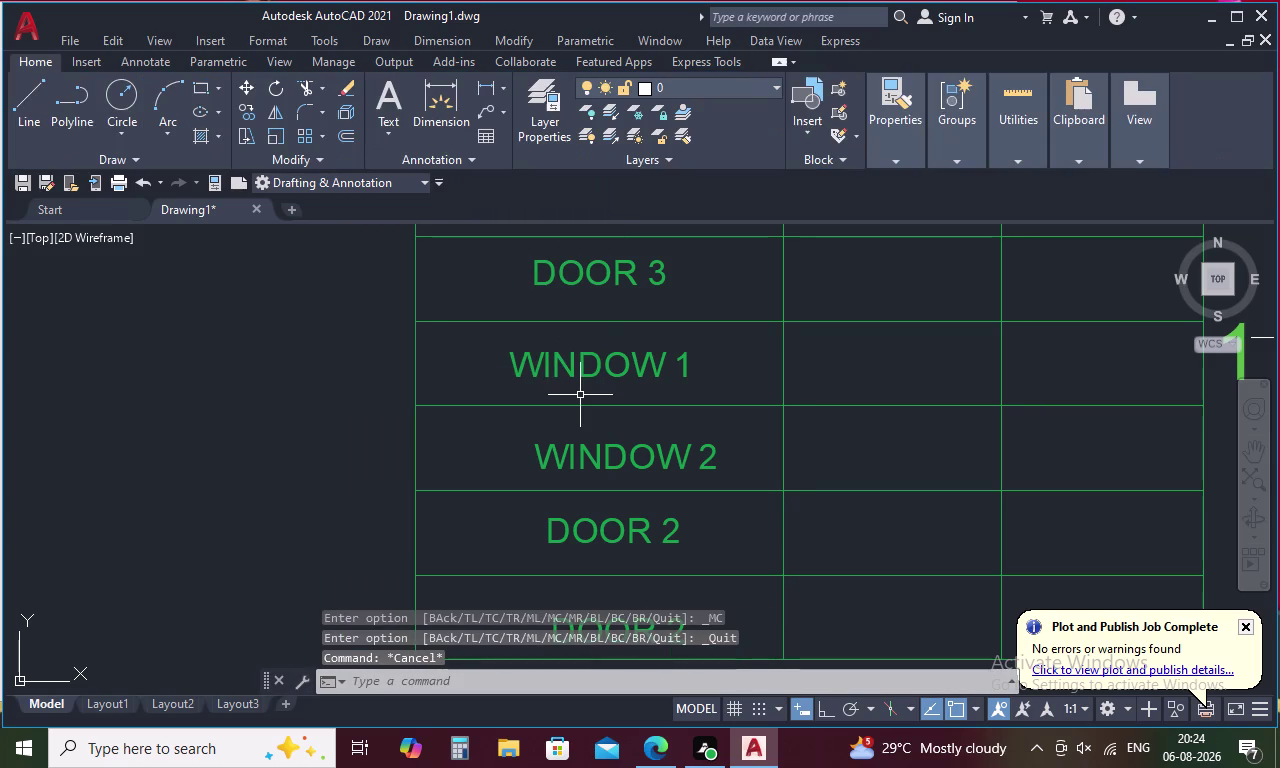
scroll(down, 3)
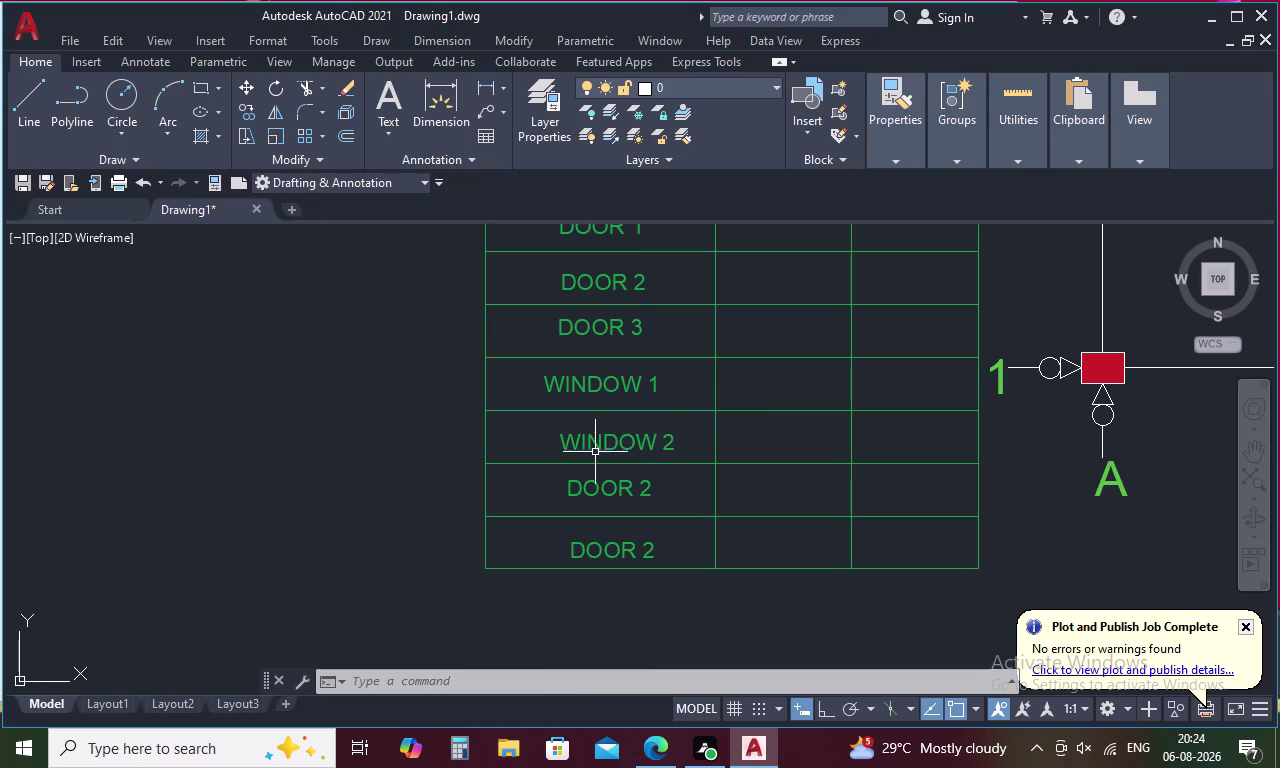
Open the row 8 label below WINDOW 2 and erase its old DOOR 2 text.
double_click(592, 495)
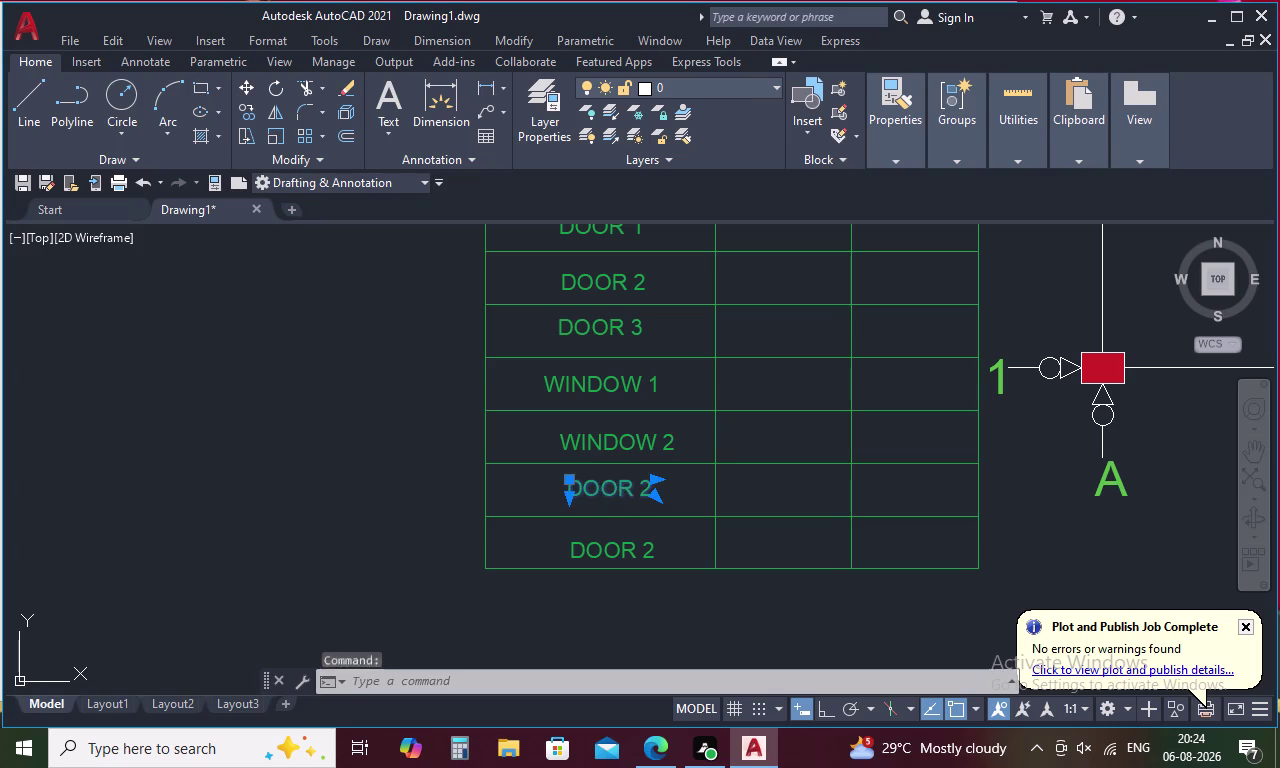
click(646, 488)
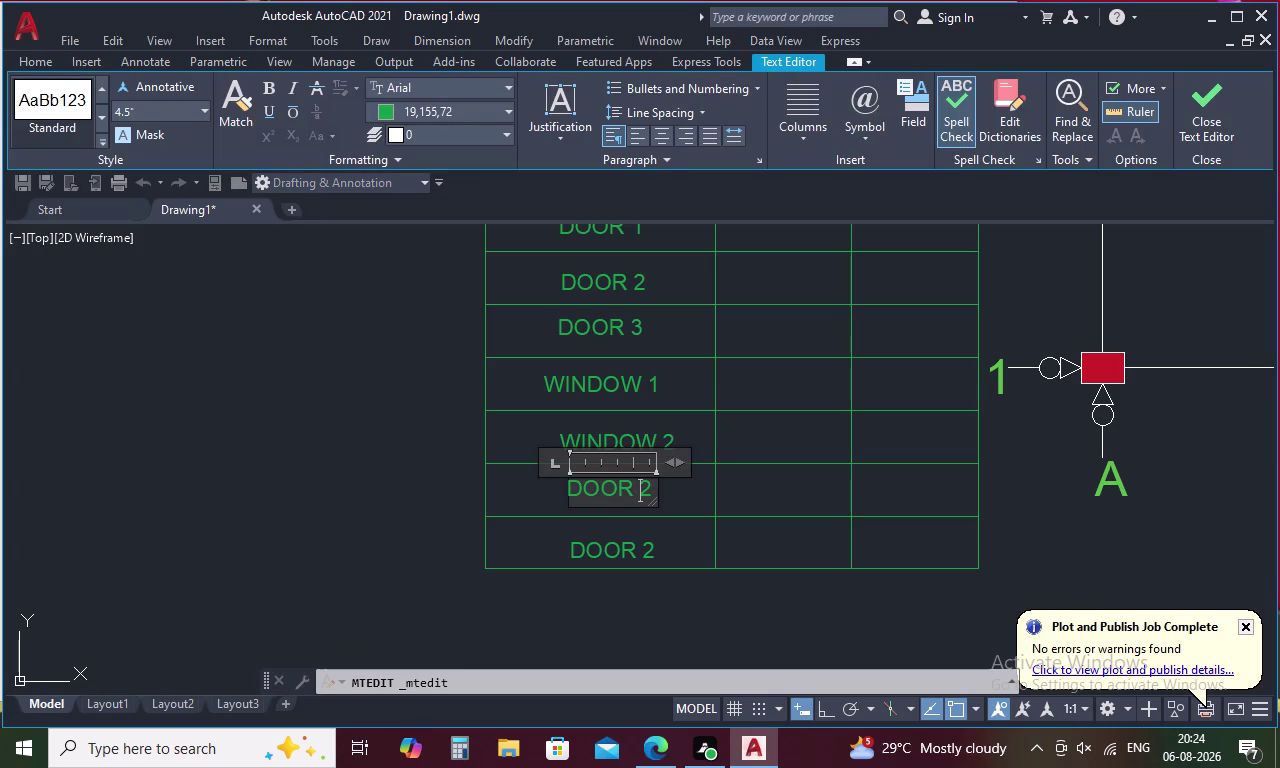
key(BackSpace)
key(BackSpace)
key(BackSpace)
key(BackSpace)
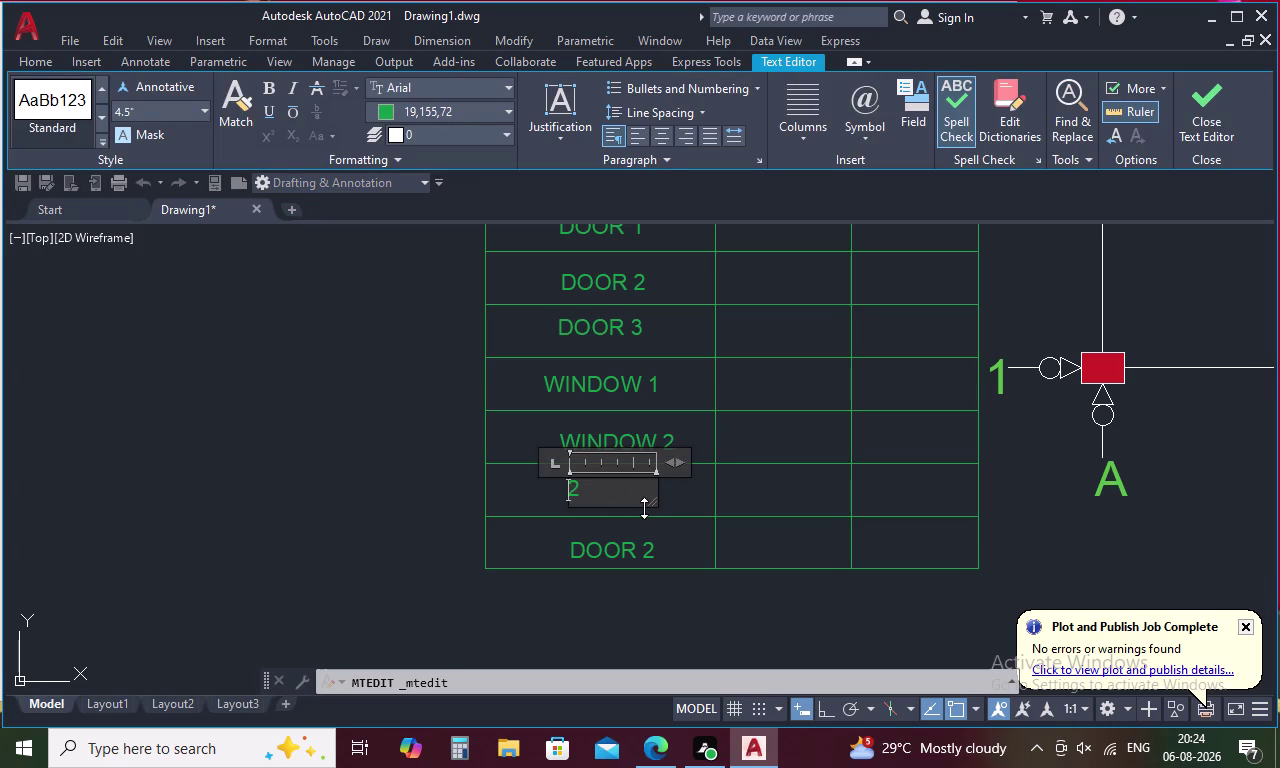
key(w)
key(i)
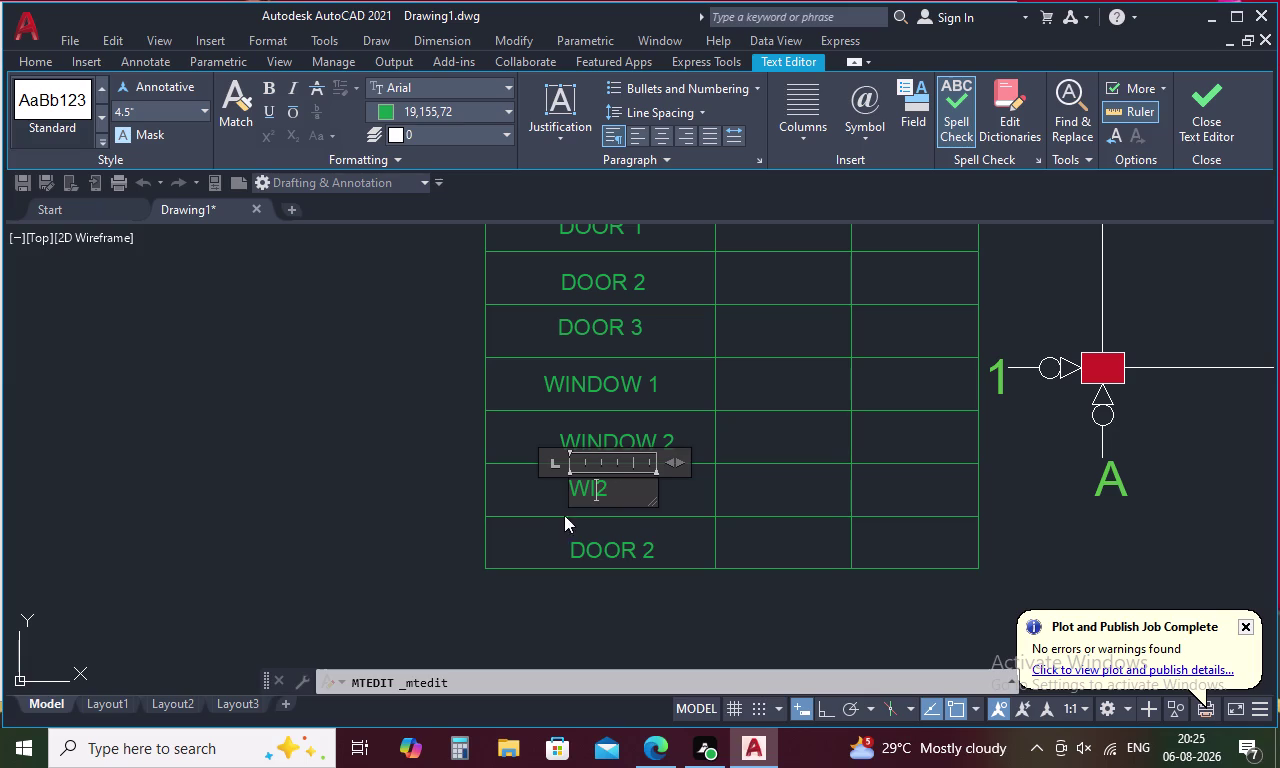
click(620, 496)
key(BackSpace)
Remove the stray WINDOW text and type VENTILATOR into row 8.
text(ND)
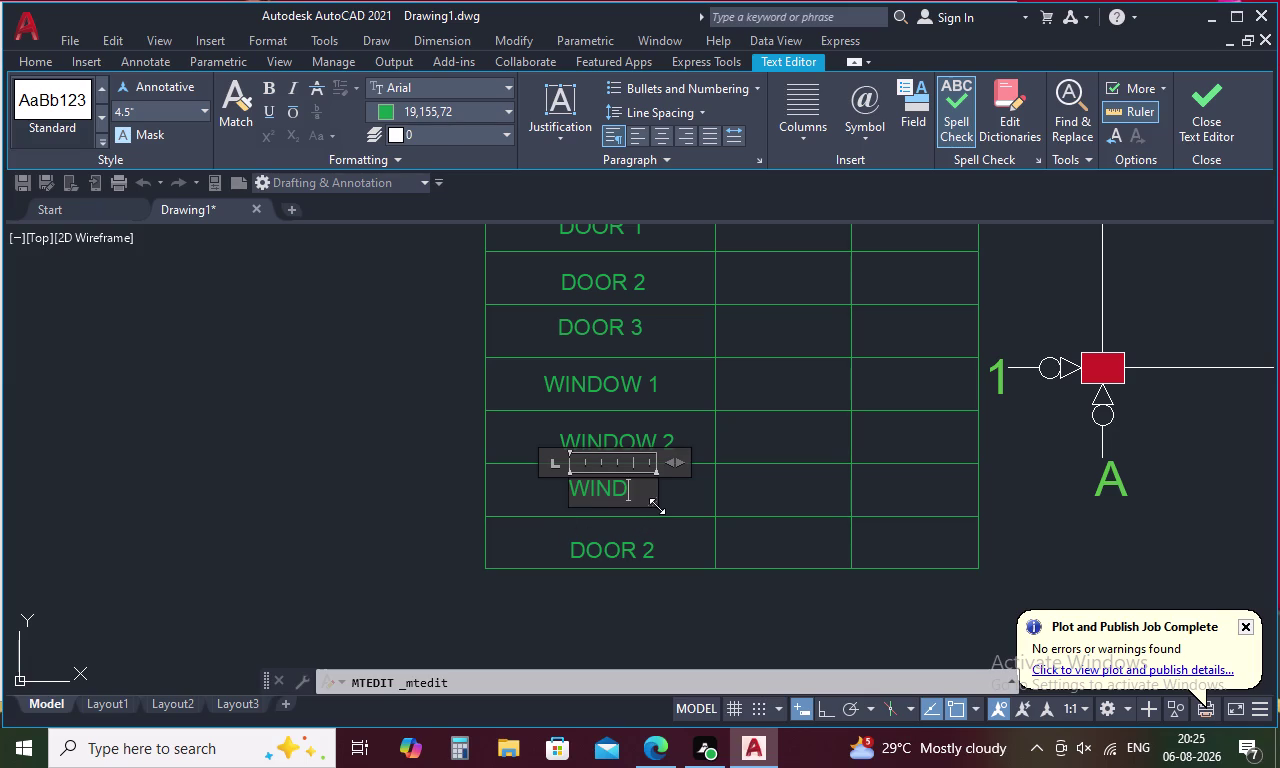
text(OW)
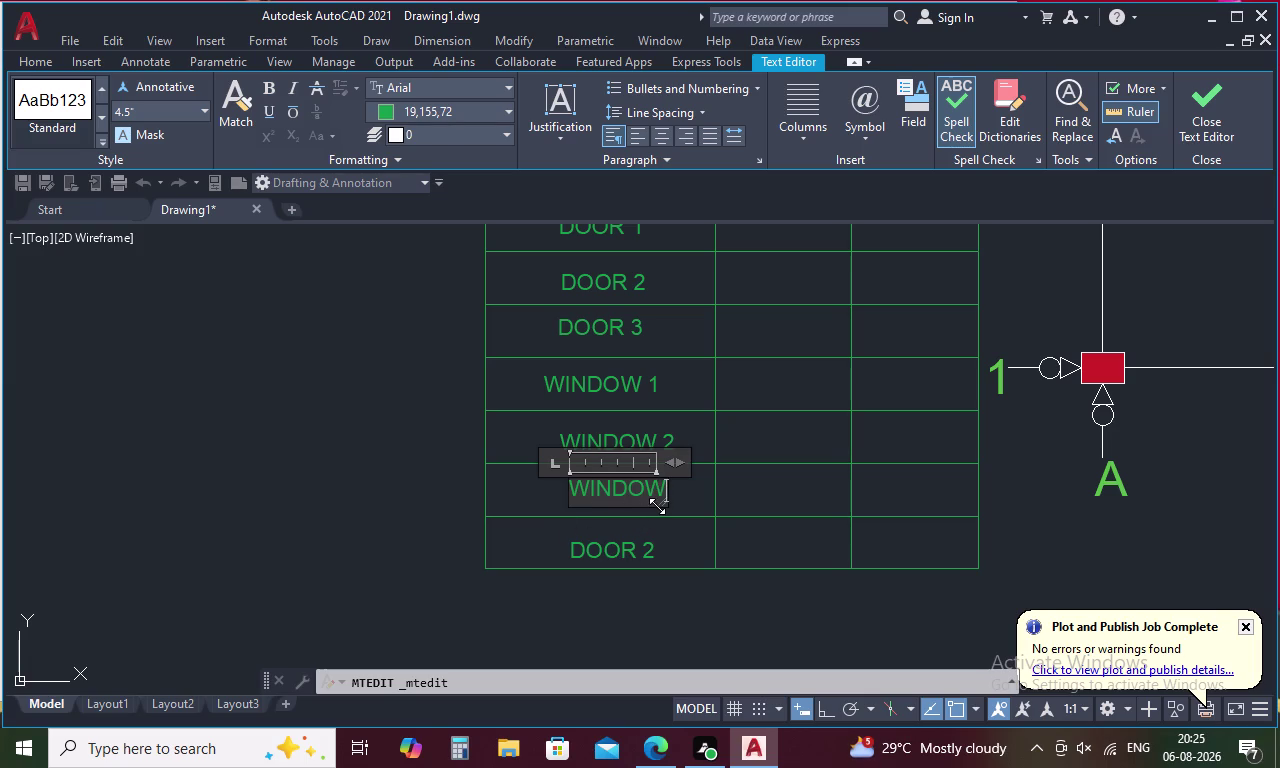
key(BackSpace)
key(BackSpace)
key(BackSpace)
key(BackSpace)
key(BackSpace)
key(BackSpace)
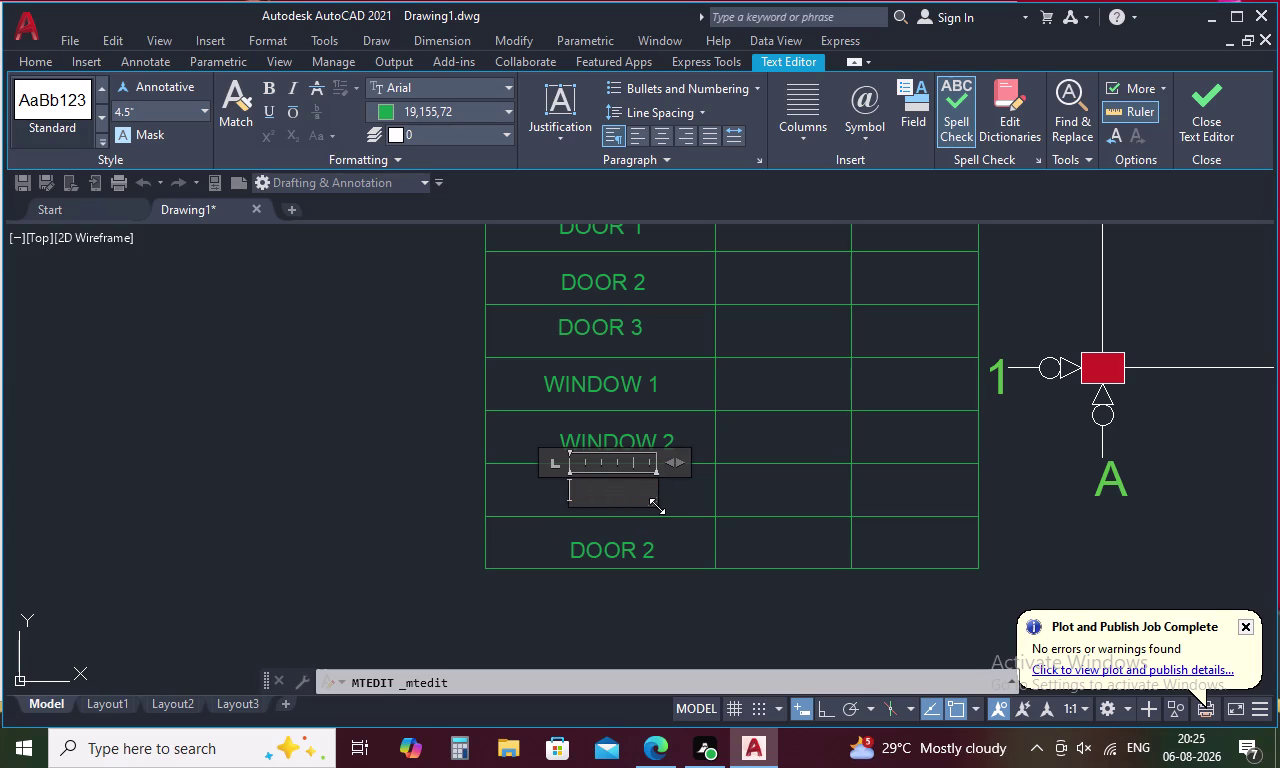
text(VENT)
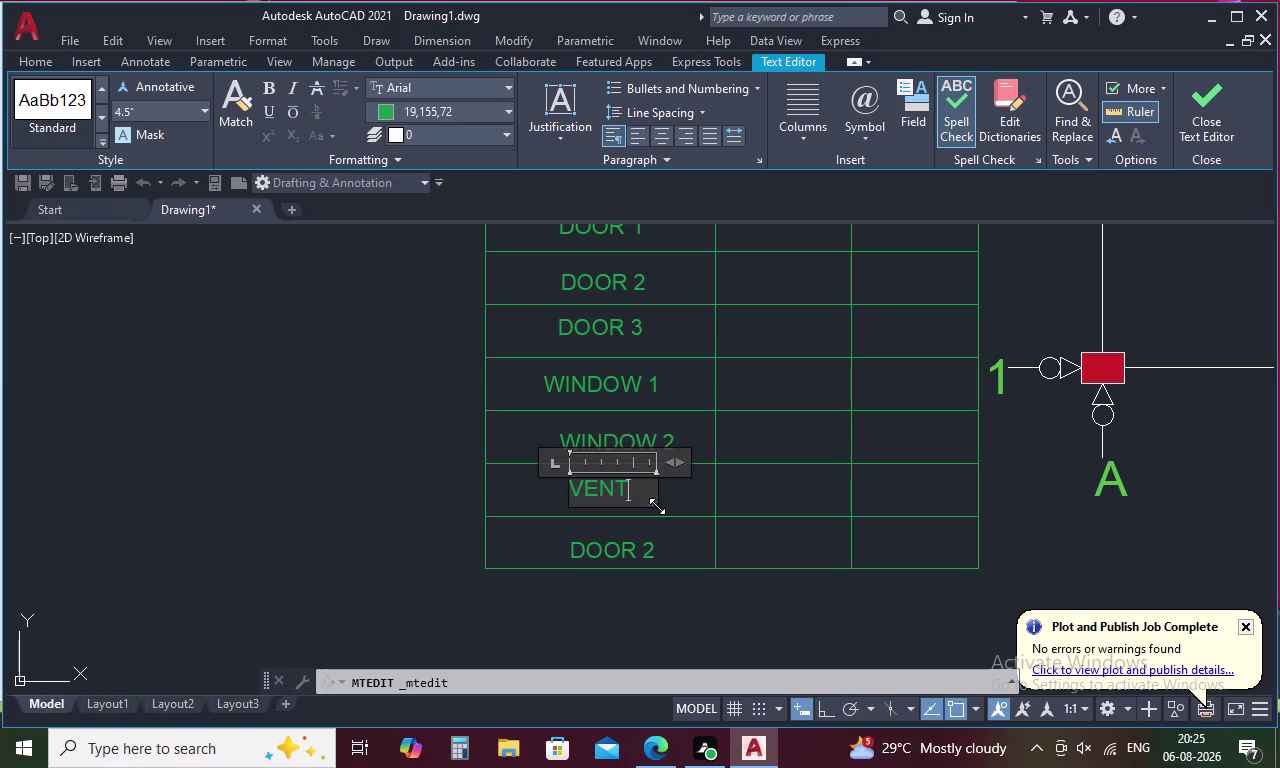
text(ILAT)
text(OR)
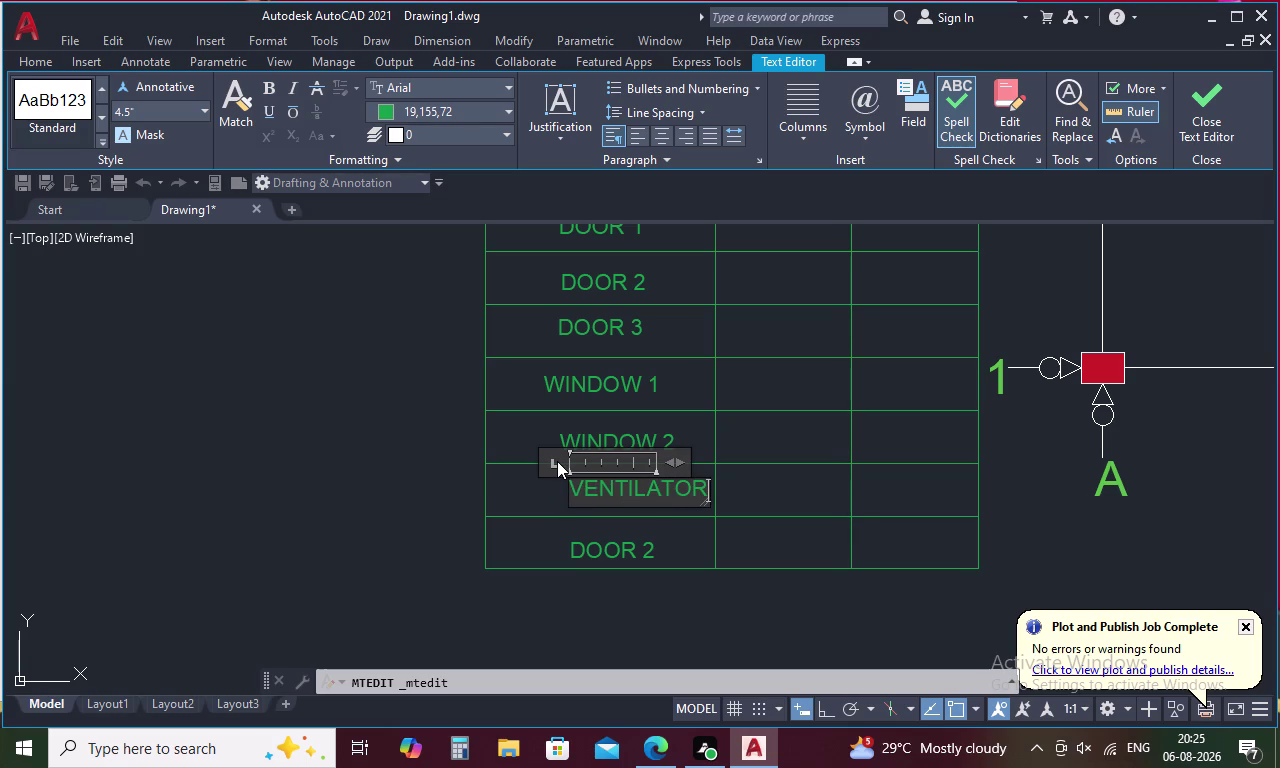
Exit the cell editor and reopen the VENTILATOR label for editing.
drag(557, 461, 523, 464)
click(677, 551)
click(677, 551)
scroll(down, 3)
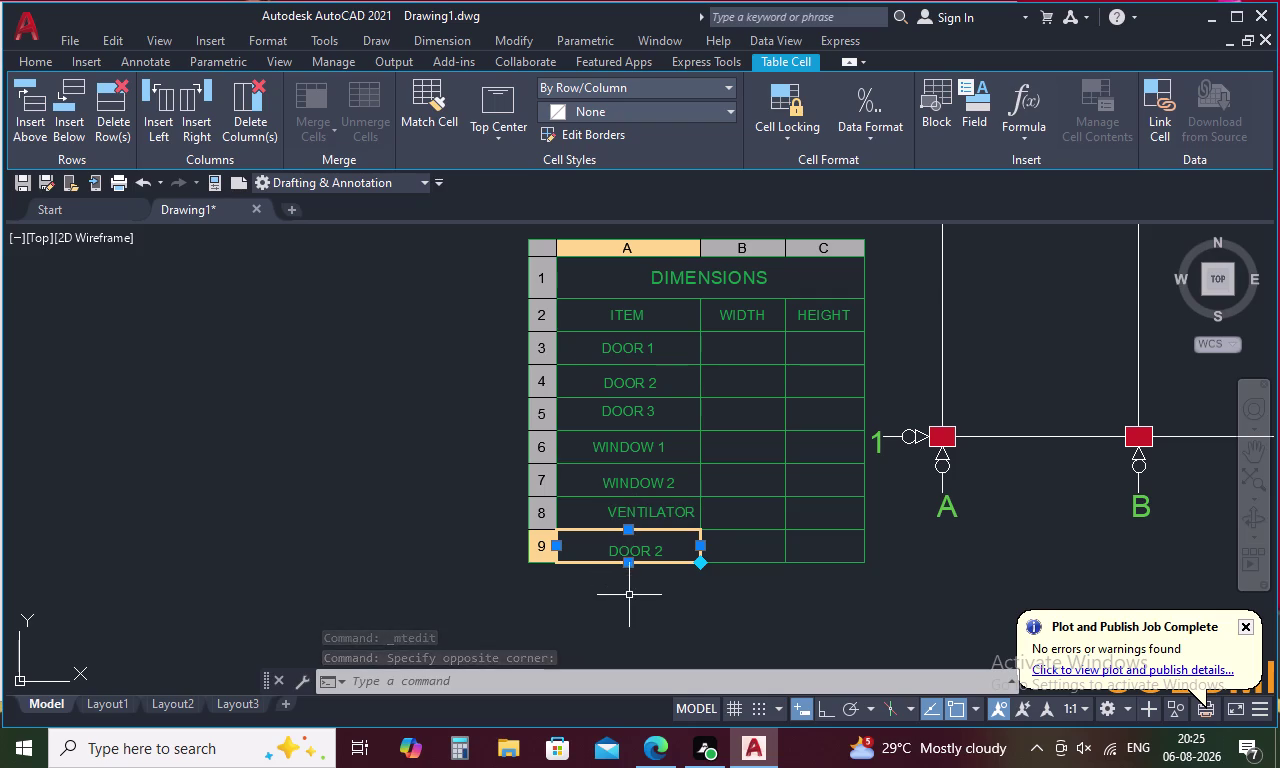
double_click(625, 517)
scroll(up, 3)
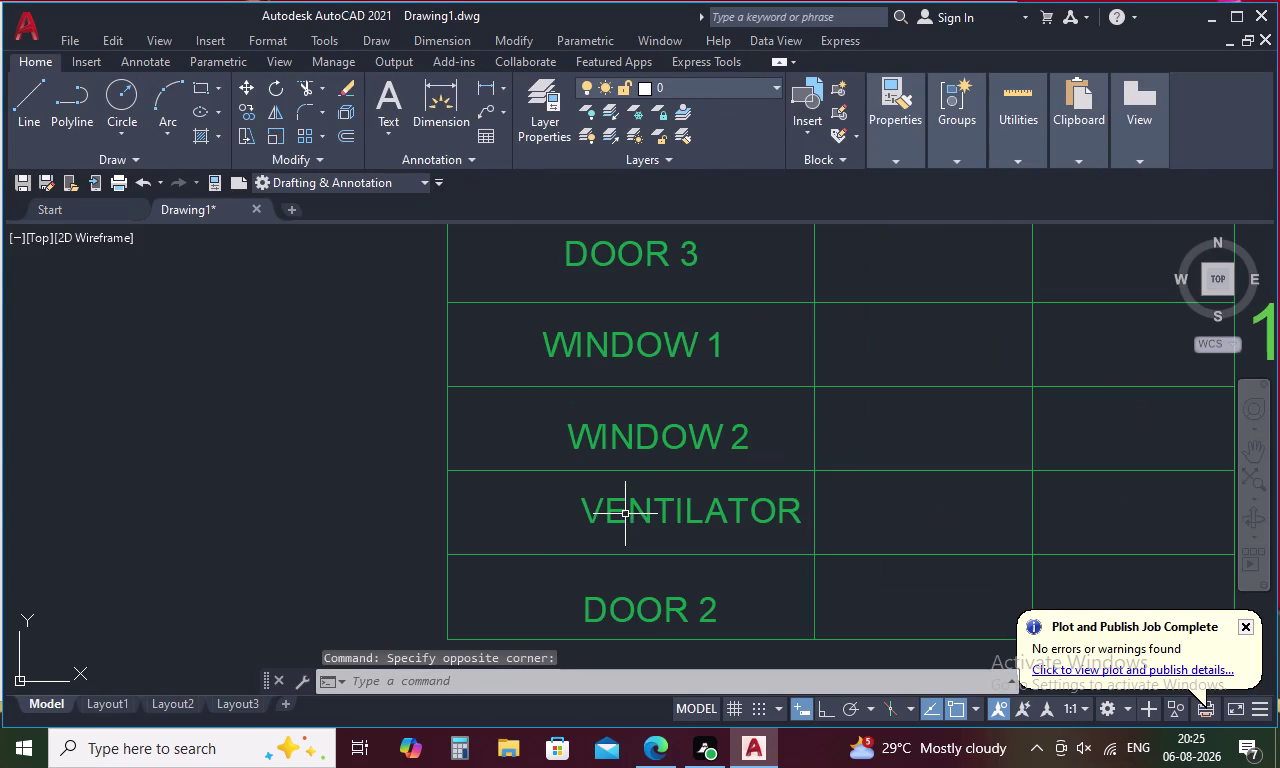
double_click(586, 507)
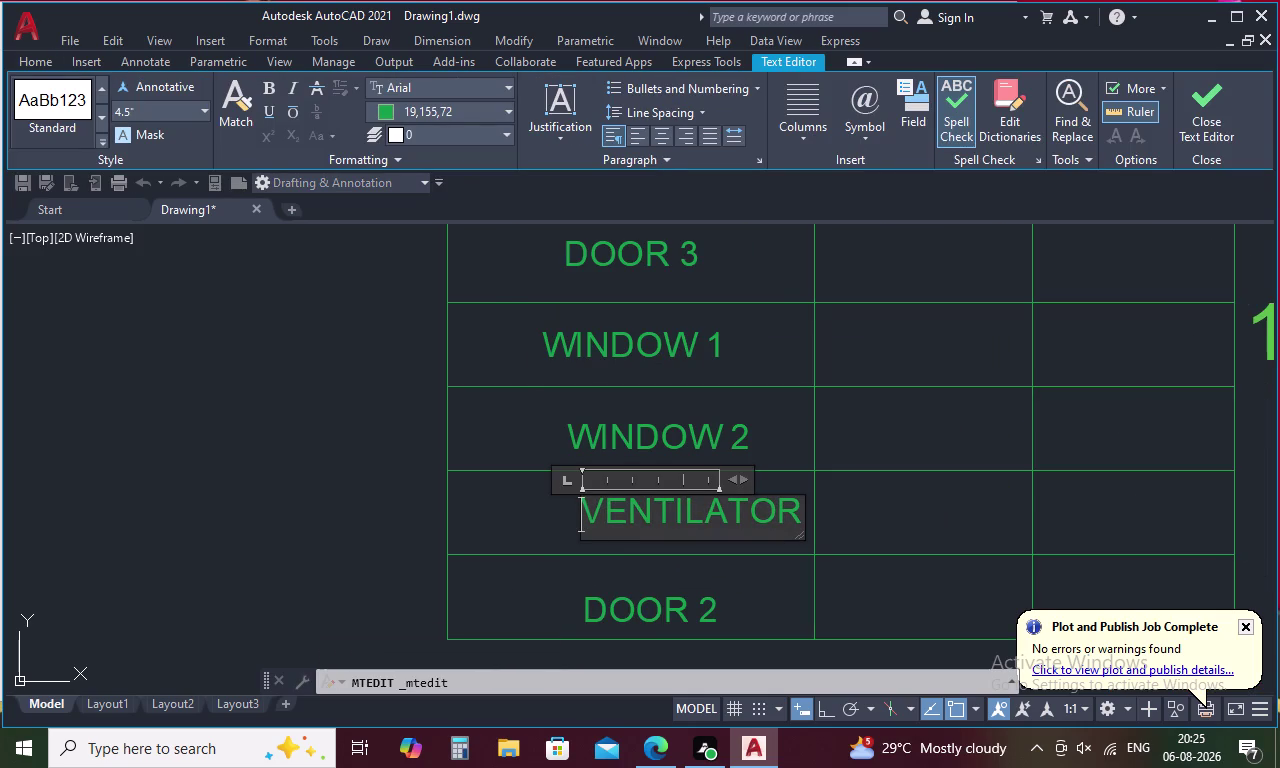
Move the VENTILATOR label left to centre it in its ITEM cell.
double_click(596, 510)
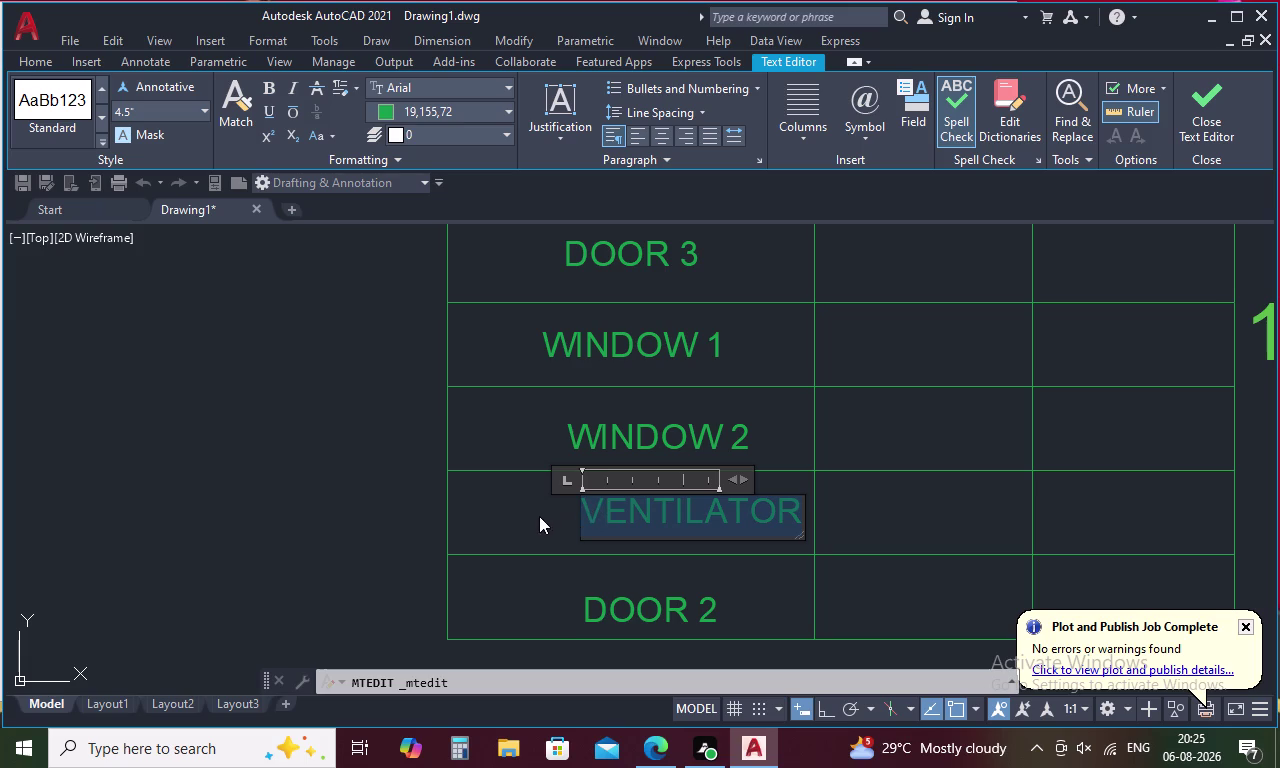
key(Escape)
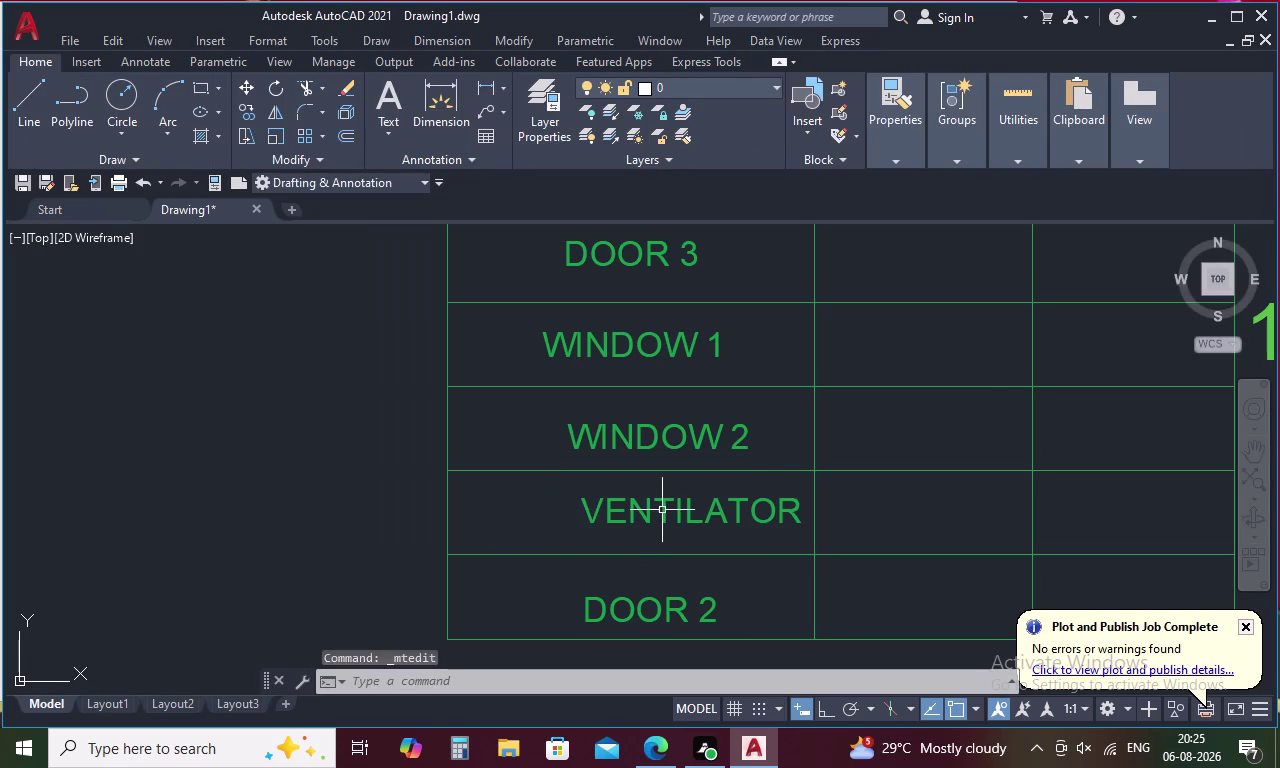
click(662, 510)
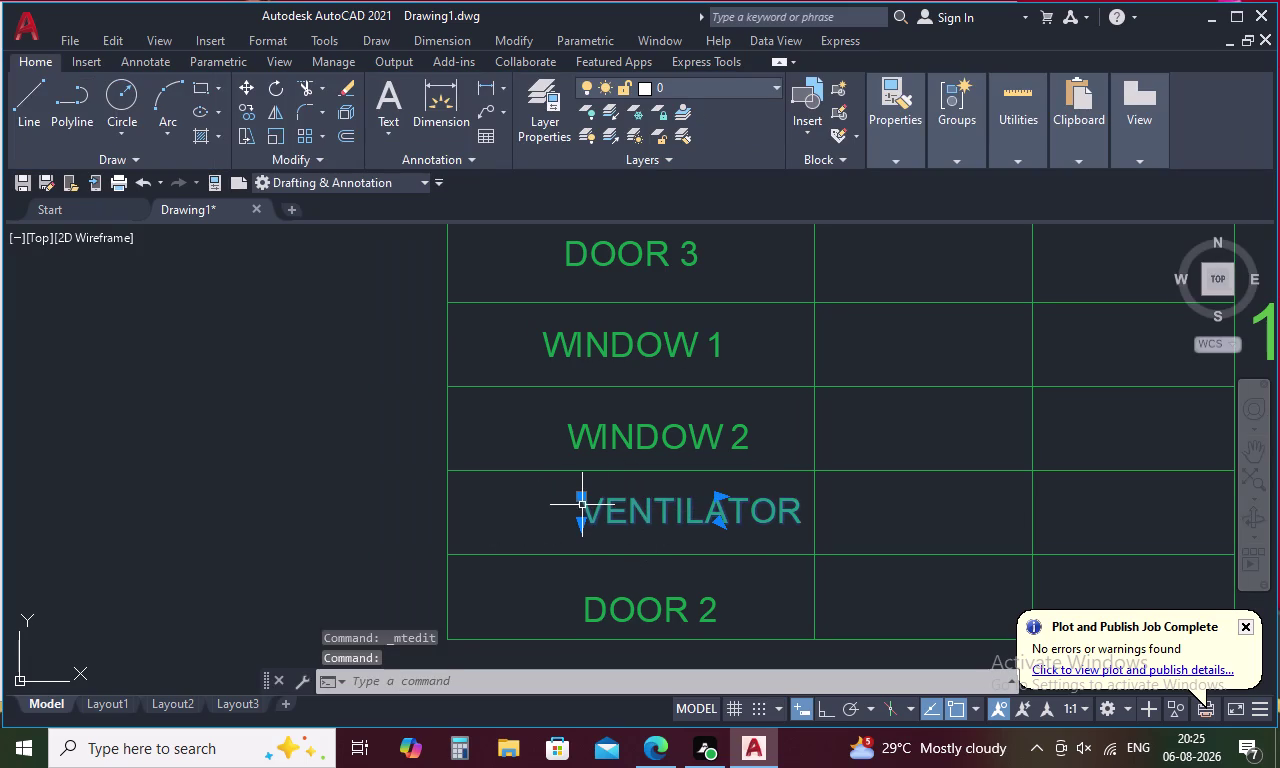
right_click(581, 499)
click(657, 378)
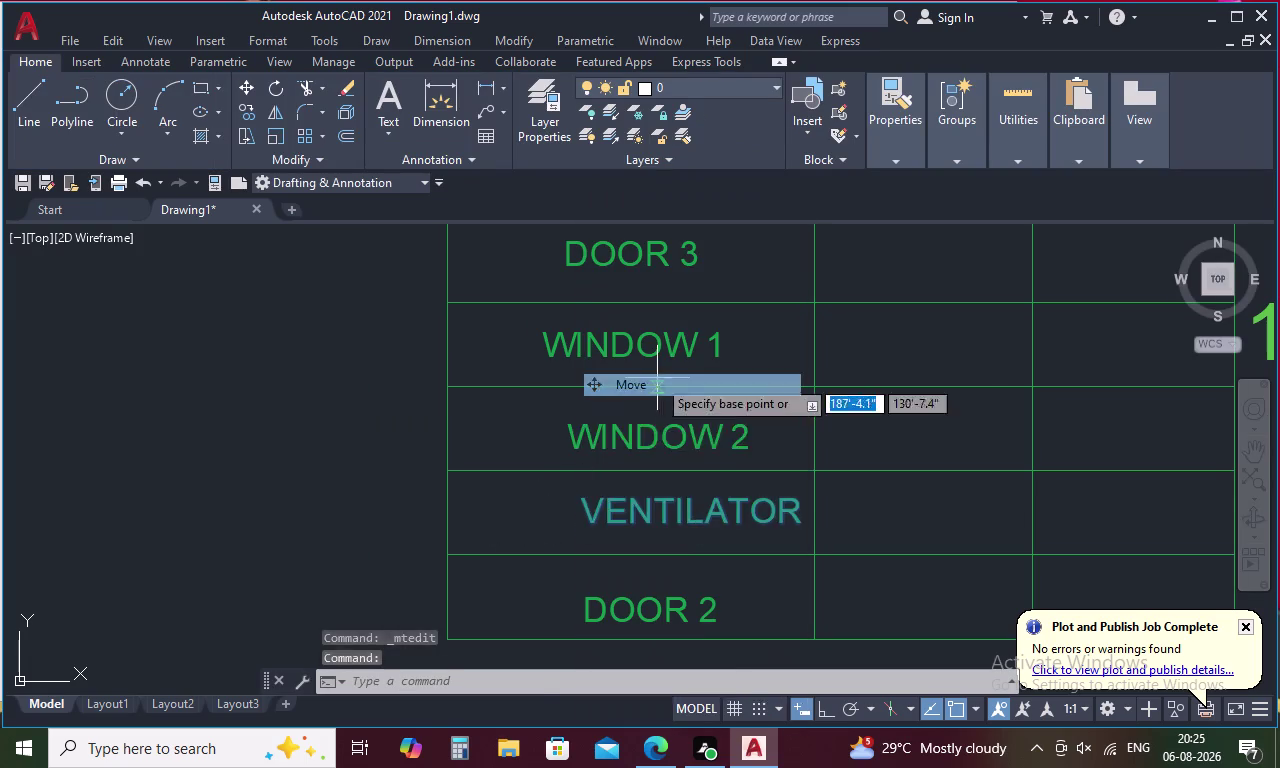
click(582, 495)
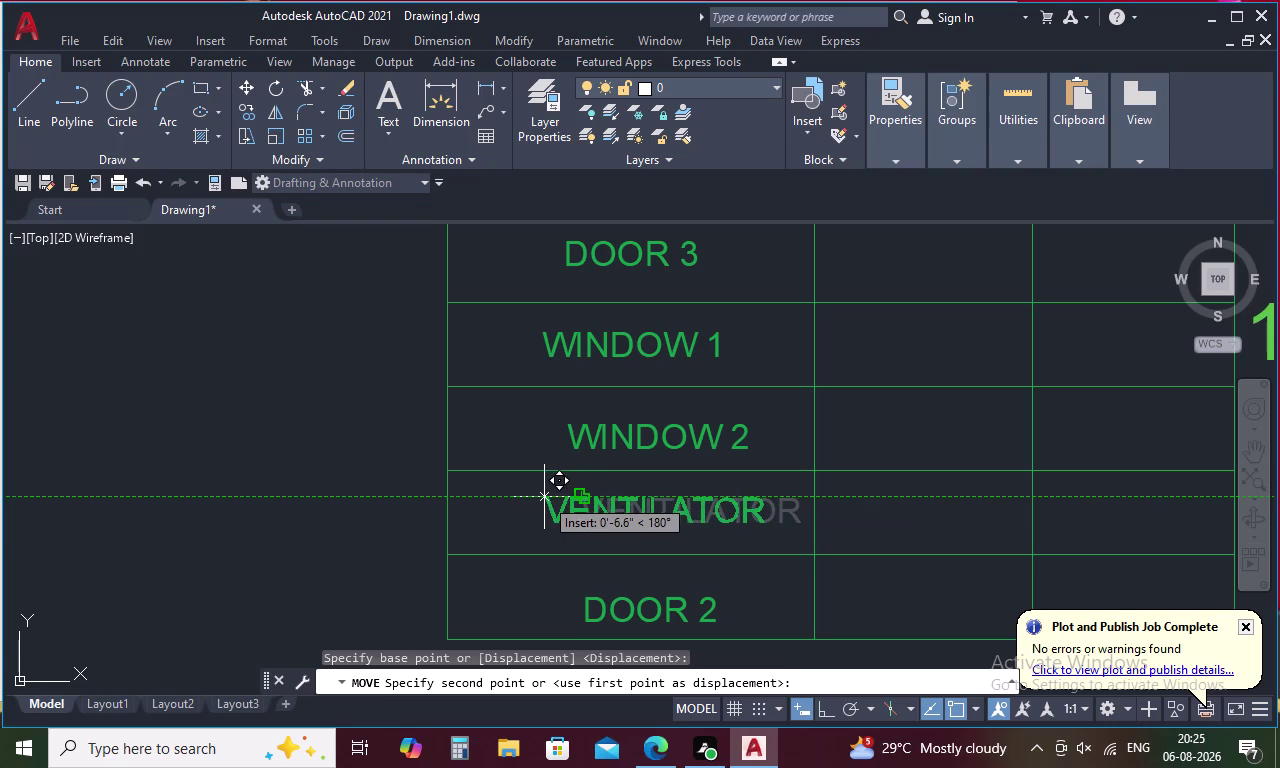
click(544, 497)
Move the WINDOW 2 label left in its cell, then select row 9's DOOR 2 cell.
click(602, 443)
right_click(602, 443)
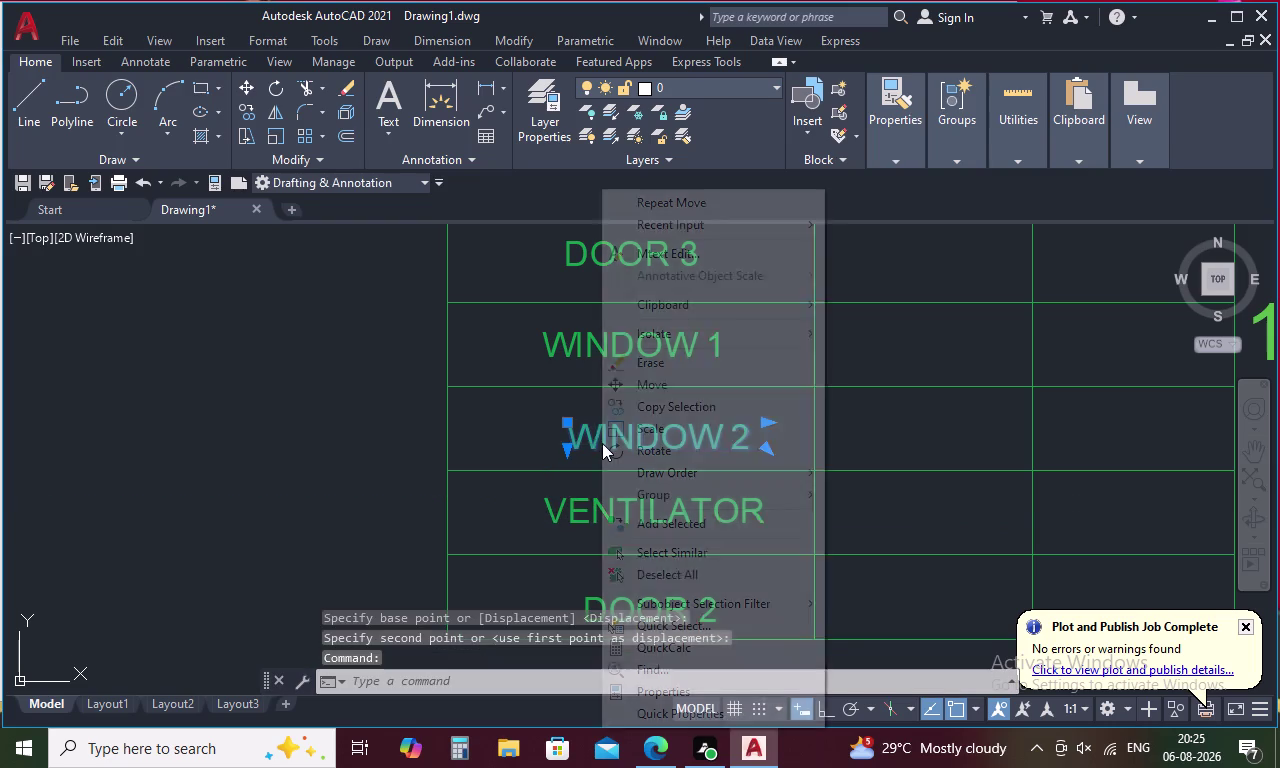
click(652, 377)
click(566, 428)
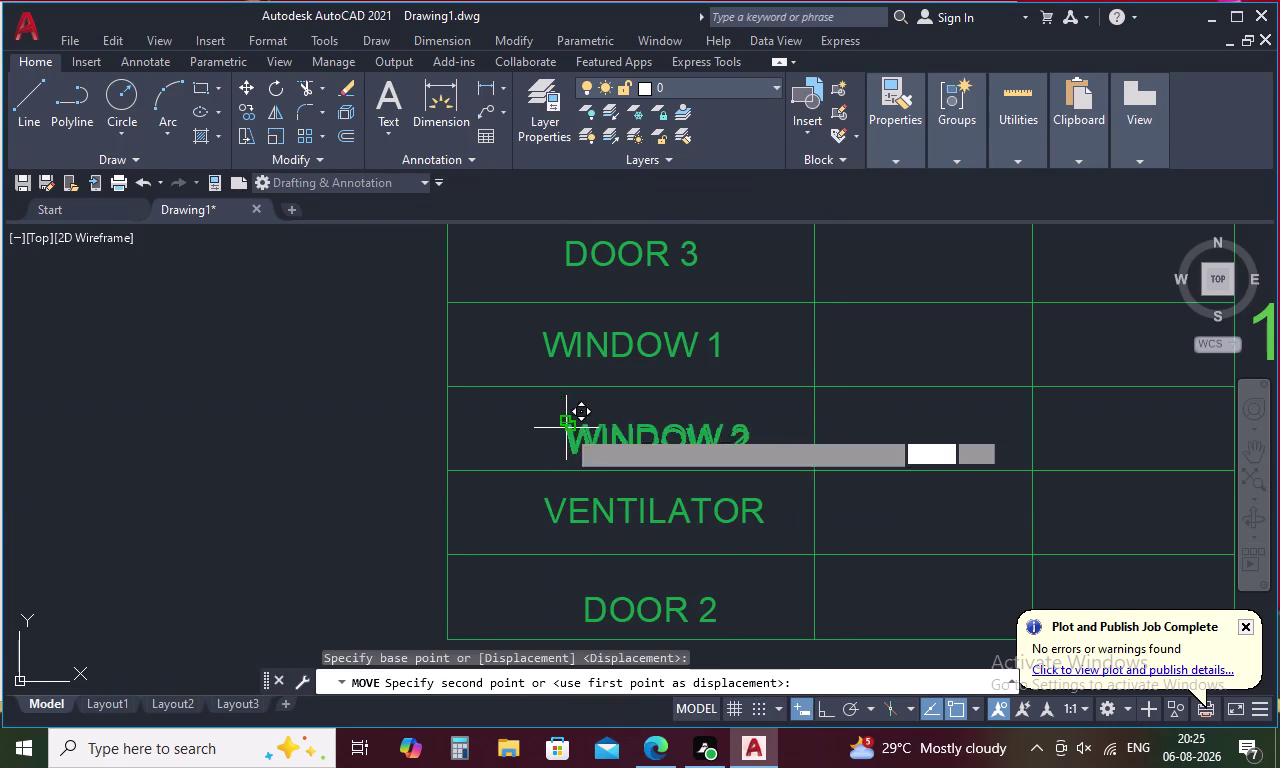
click(540, 422)
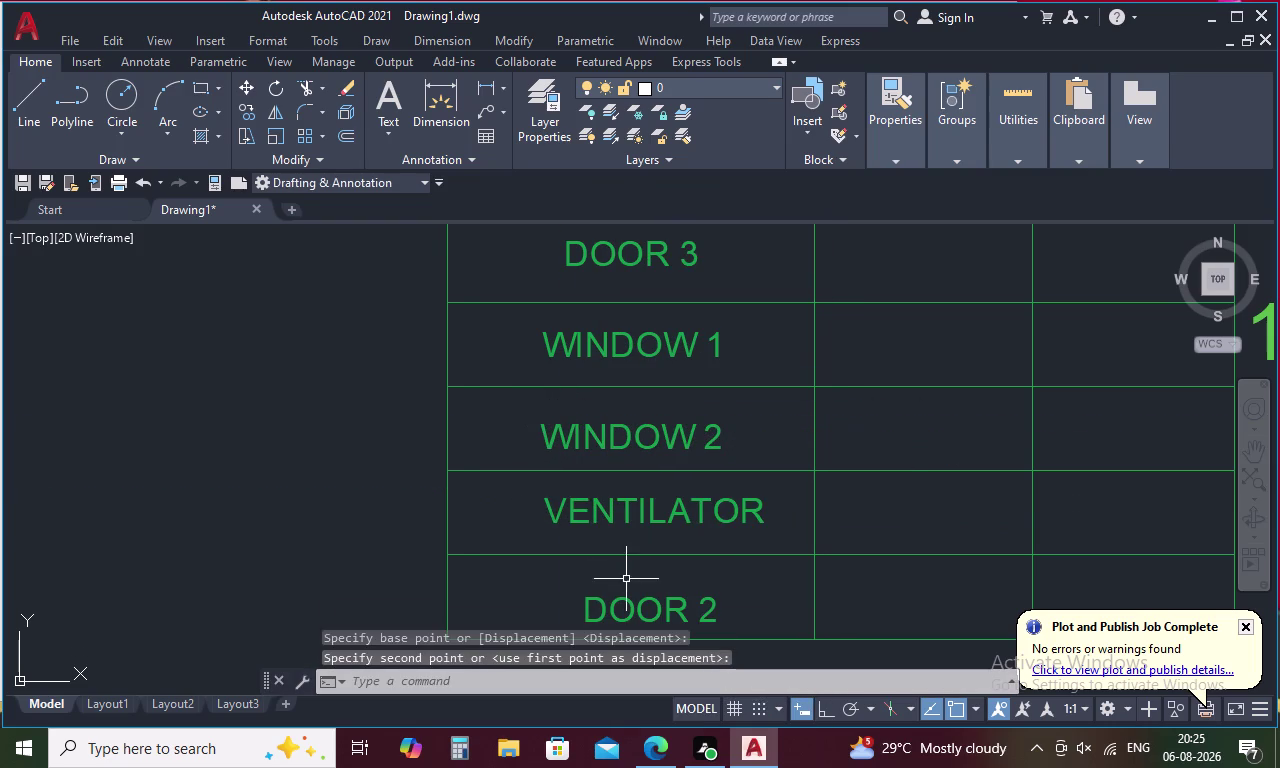
middle_drag(626, 606, 621, 499)
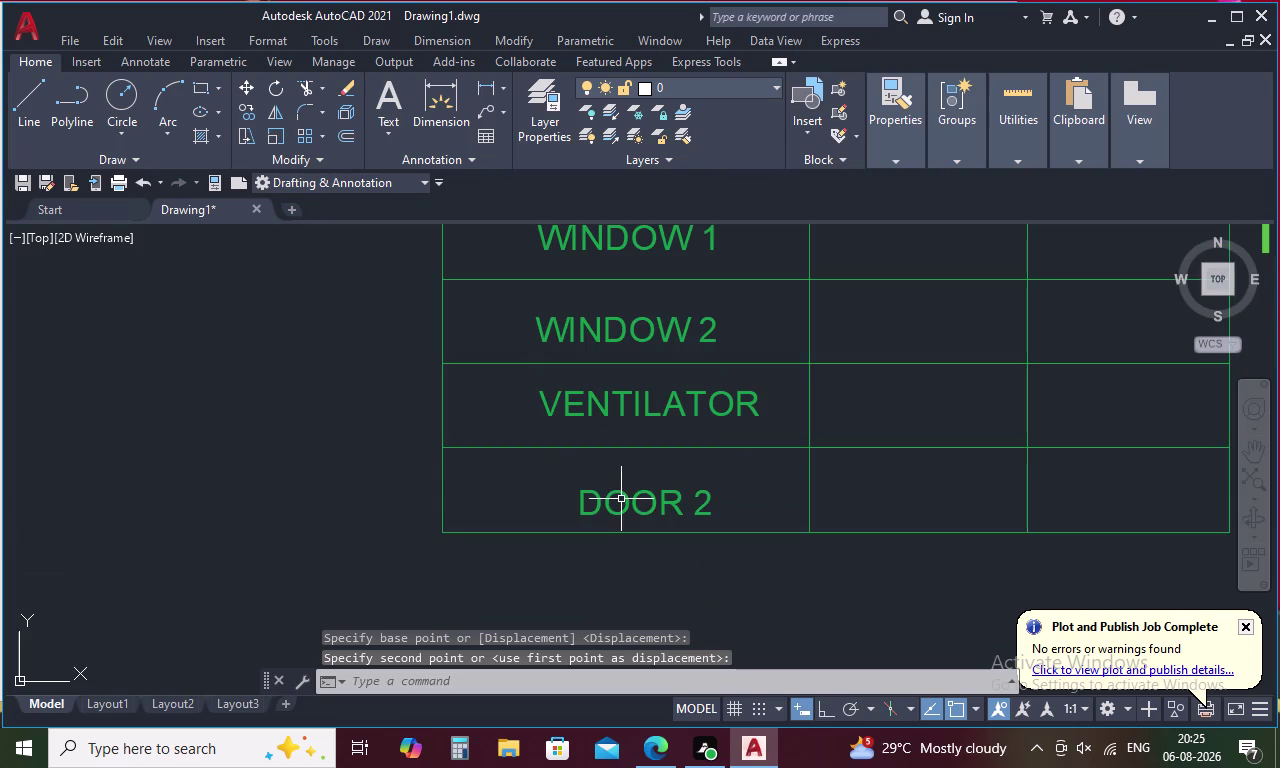
click(621, 499)
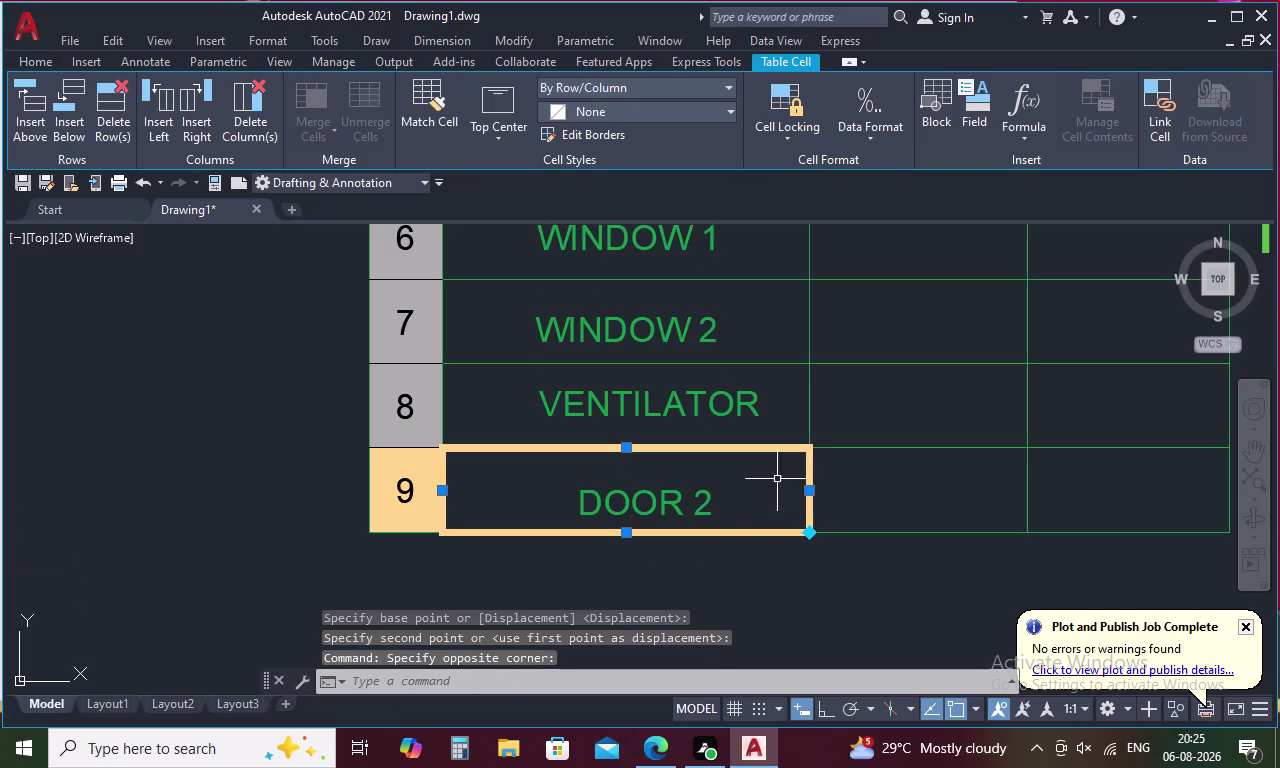
Delete characters in row 9 and cancel accidental stretches of the selected cells.
key(Delete)
key(Delete)
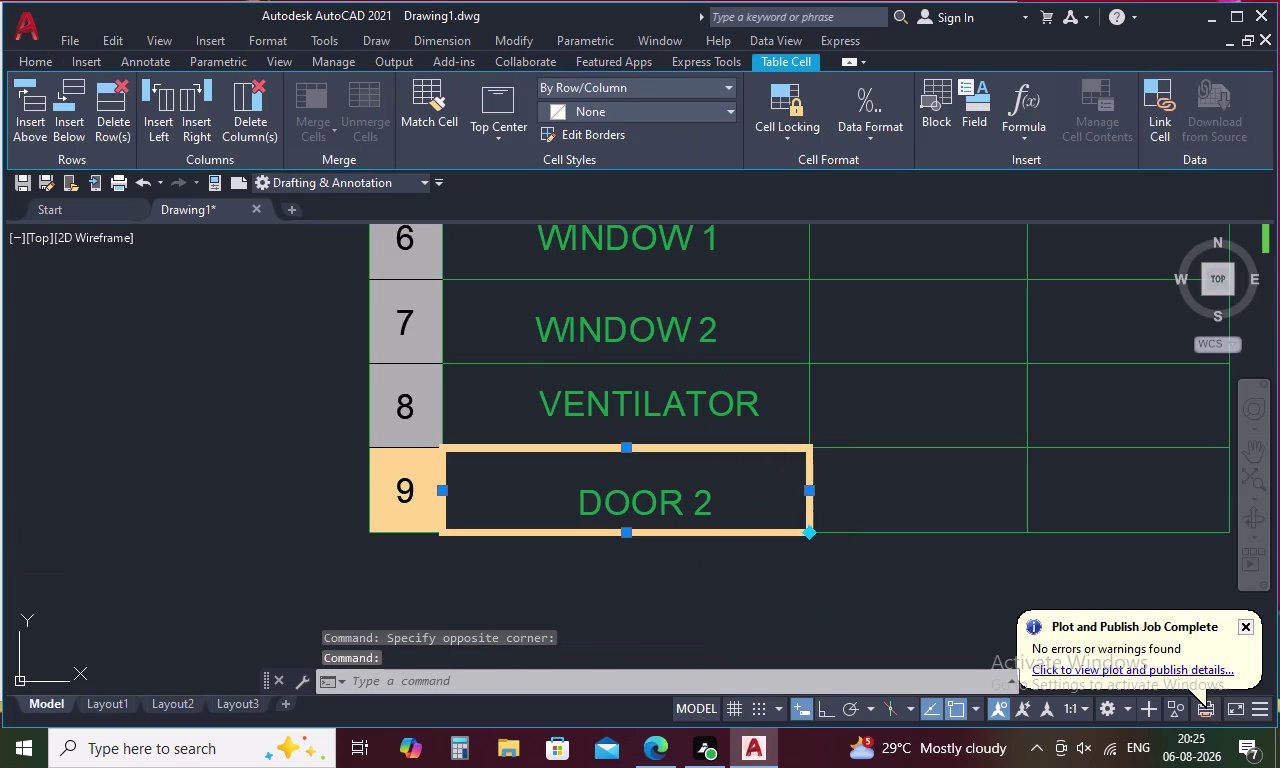
key(Delete)
key(Delete)
key(Delete)
key(Delete)
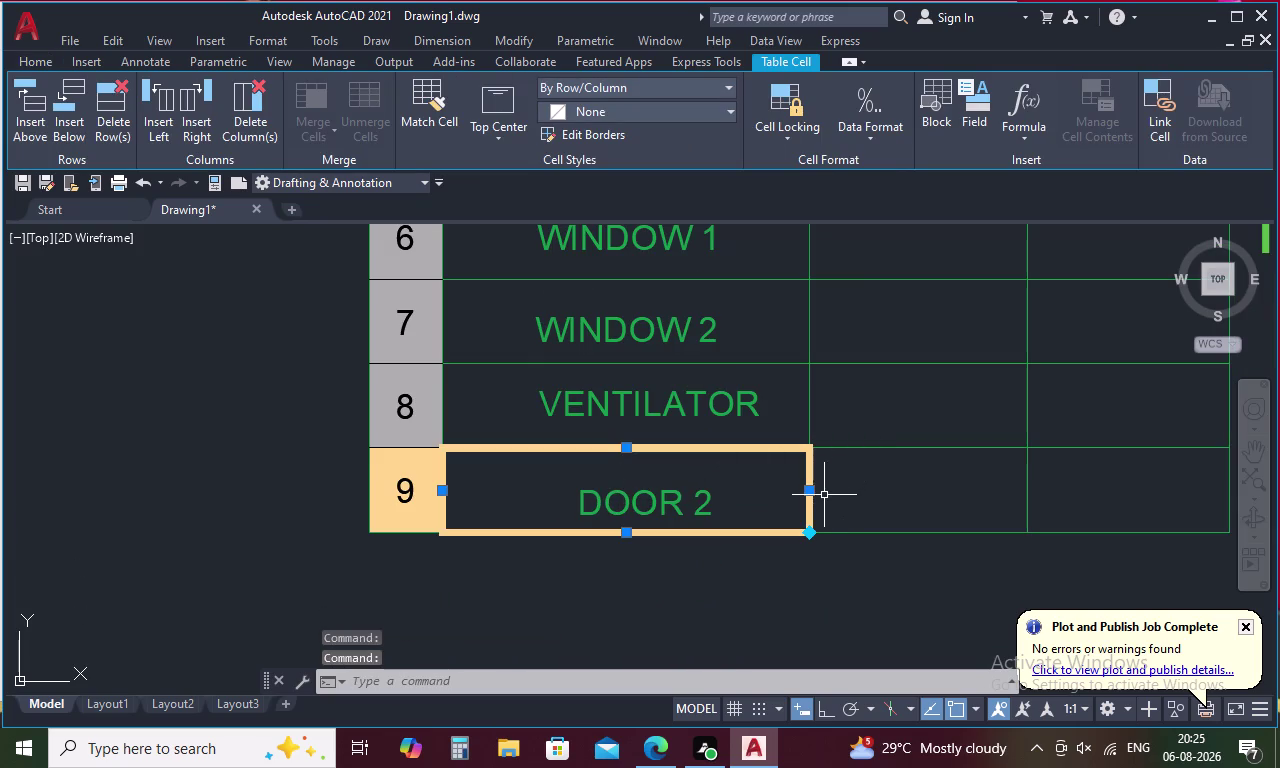
drag(808, 497, 1019, 478)
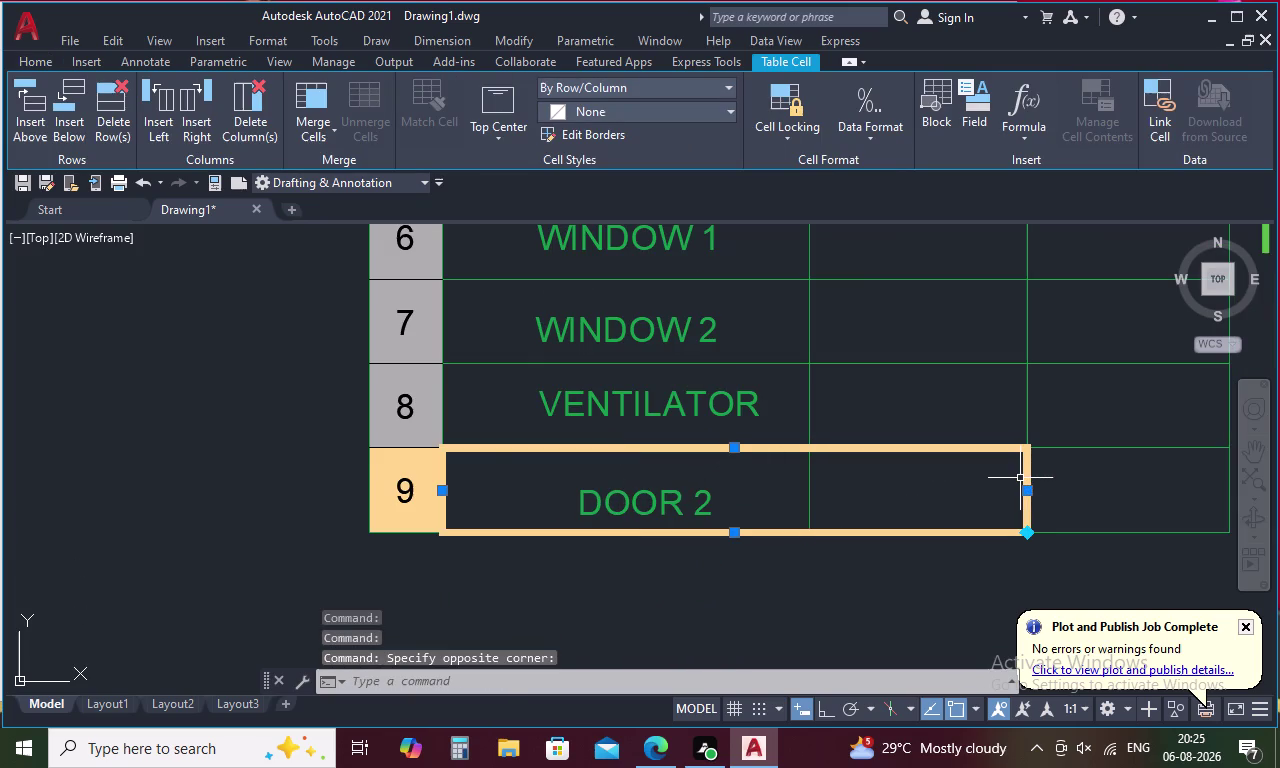
middle_drag(1026, 484, 799, 477)
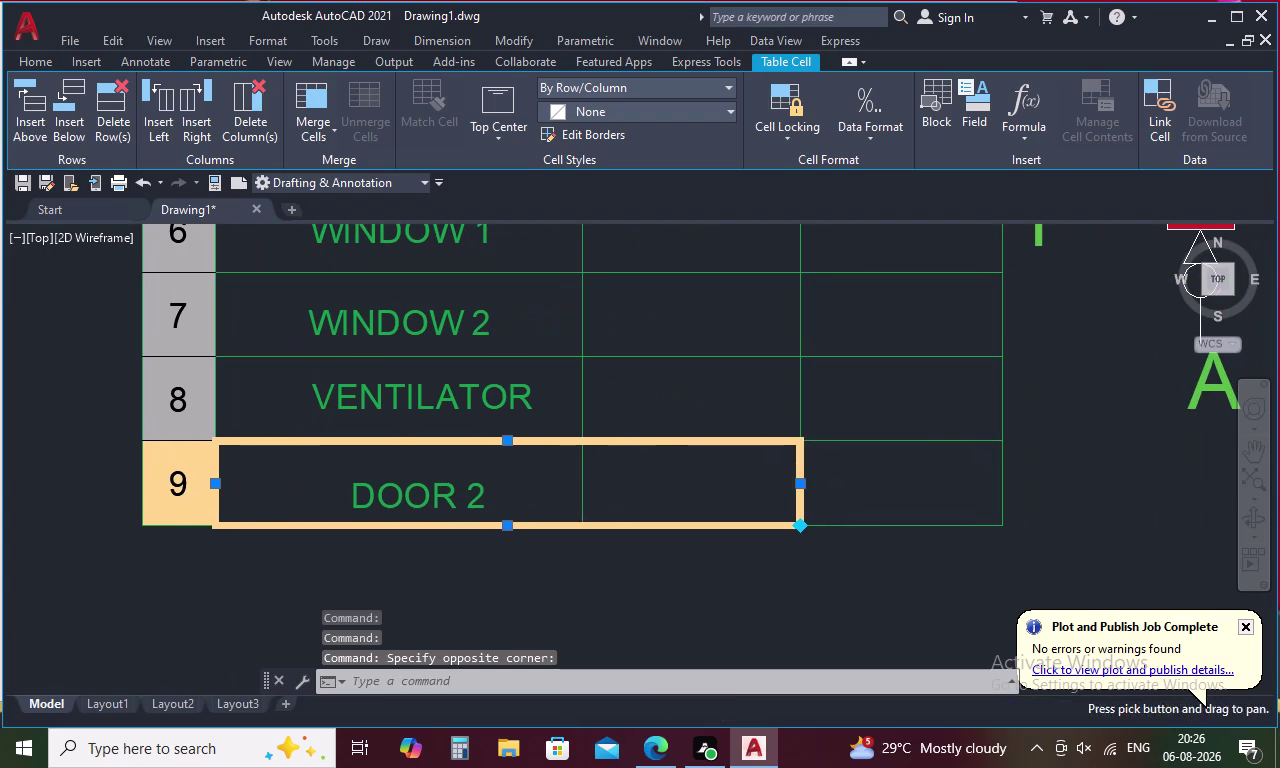
drag(801, 486, 1022, 474)
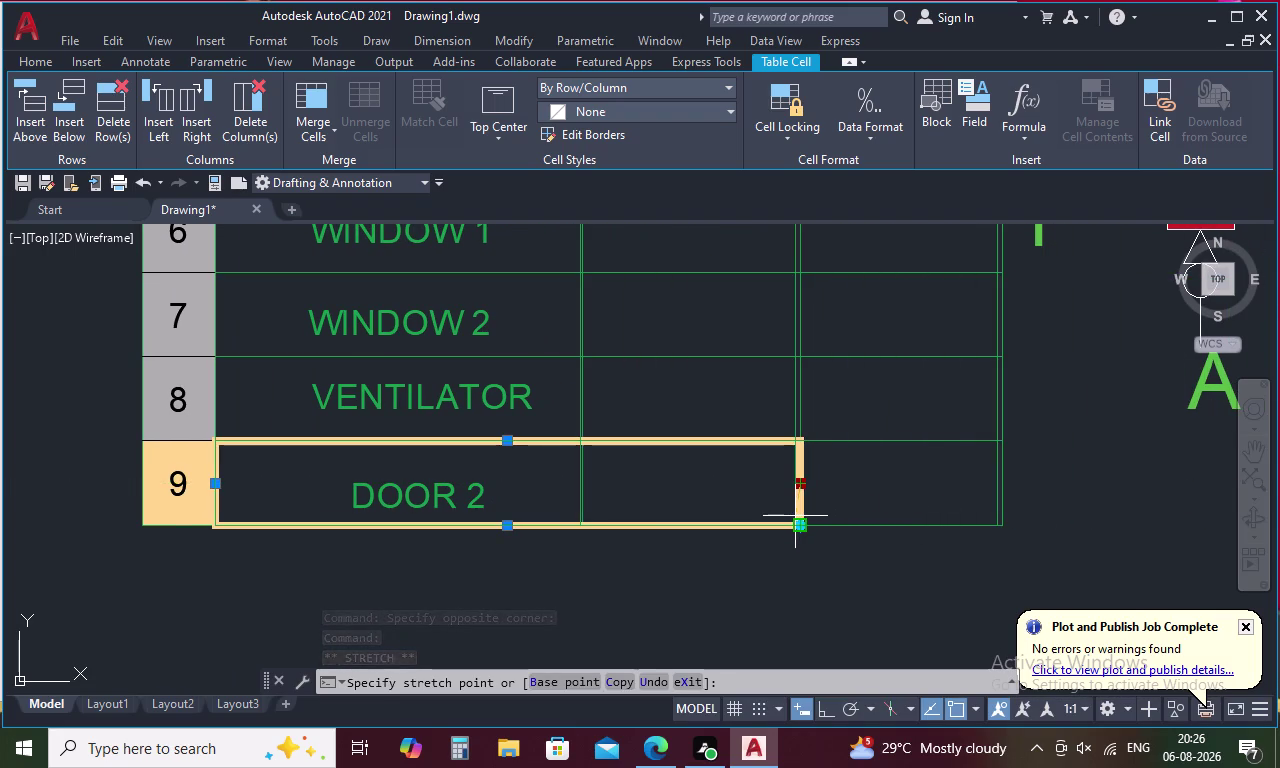
key(Escape)
key(Delete)
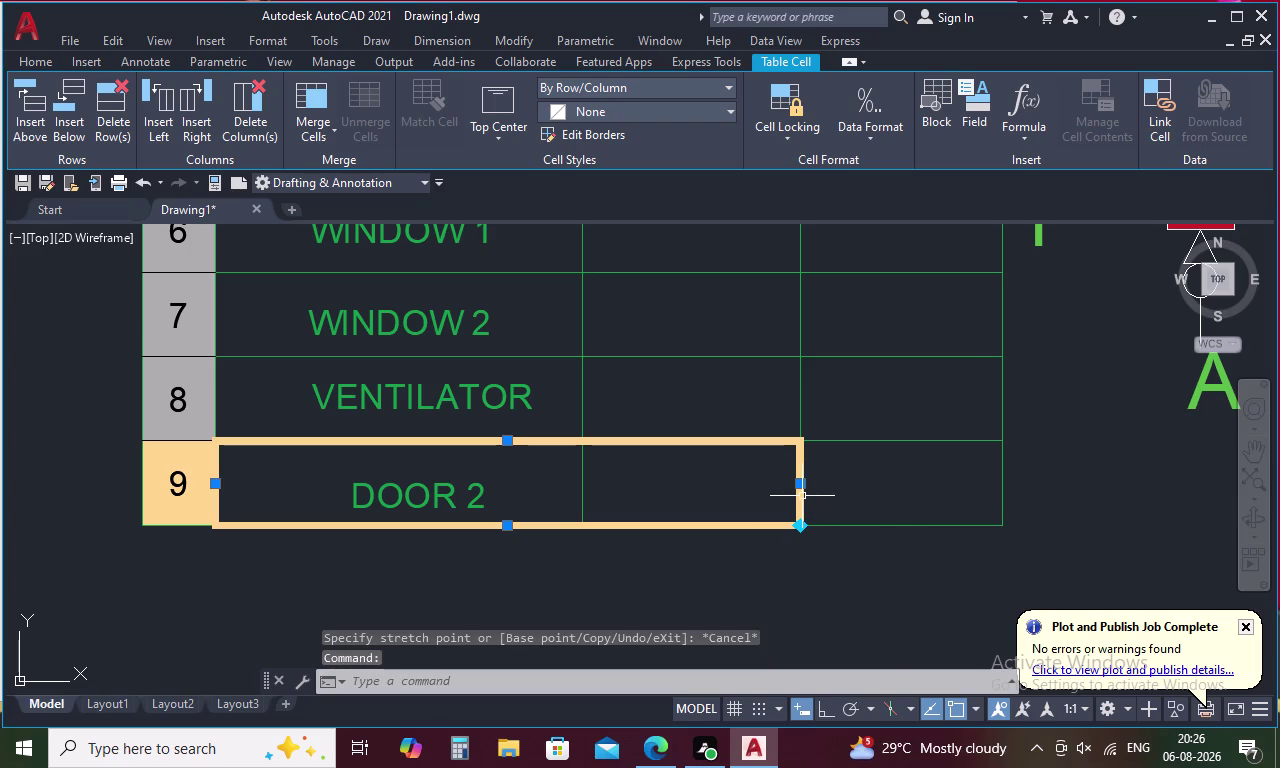
drag(802, 484, 880, 478)
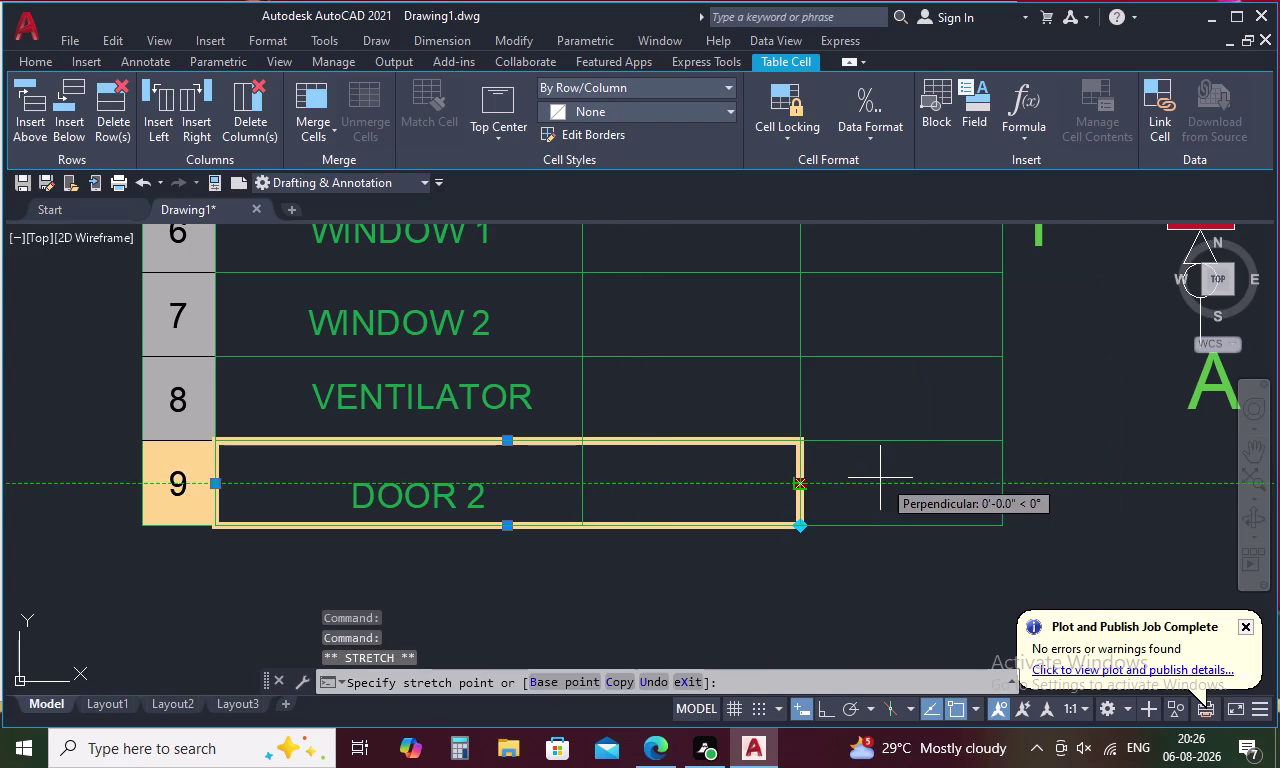
drag(880, 478, 860, 481)
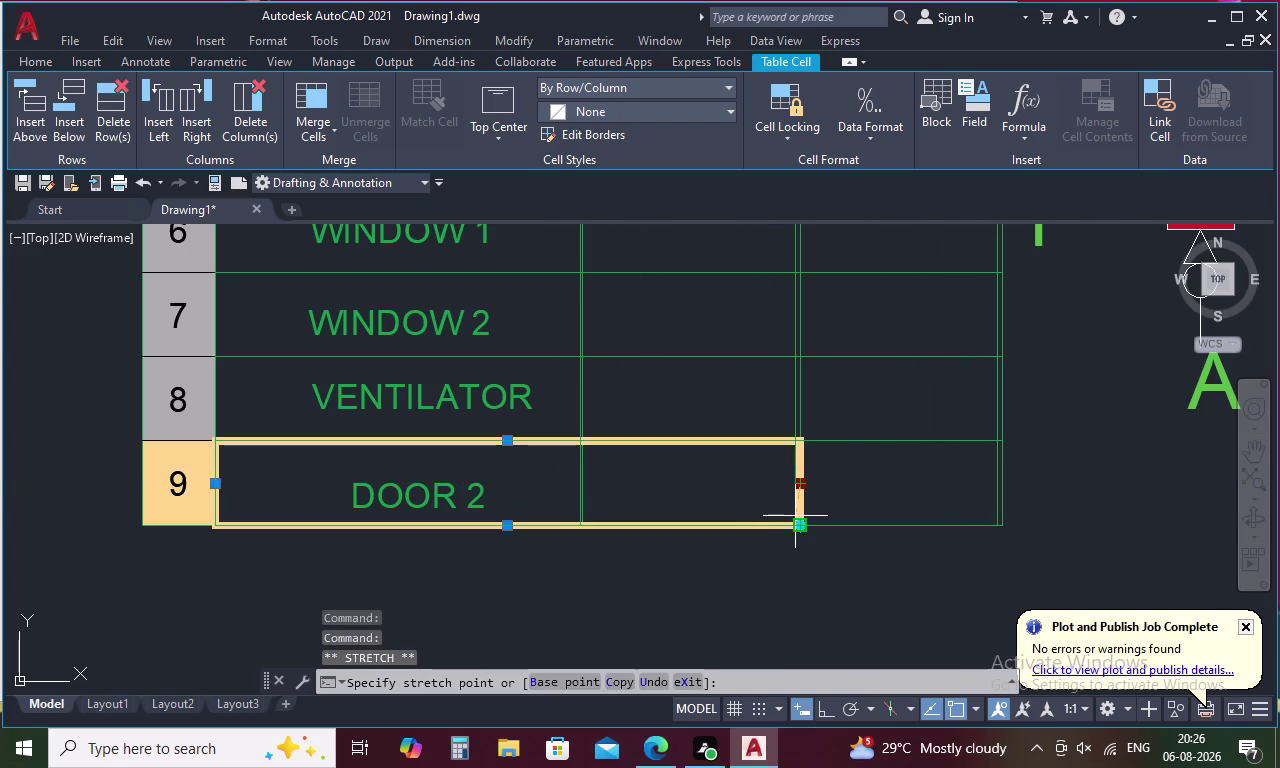
key(Escape)
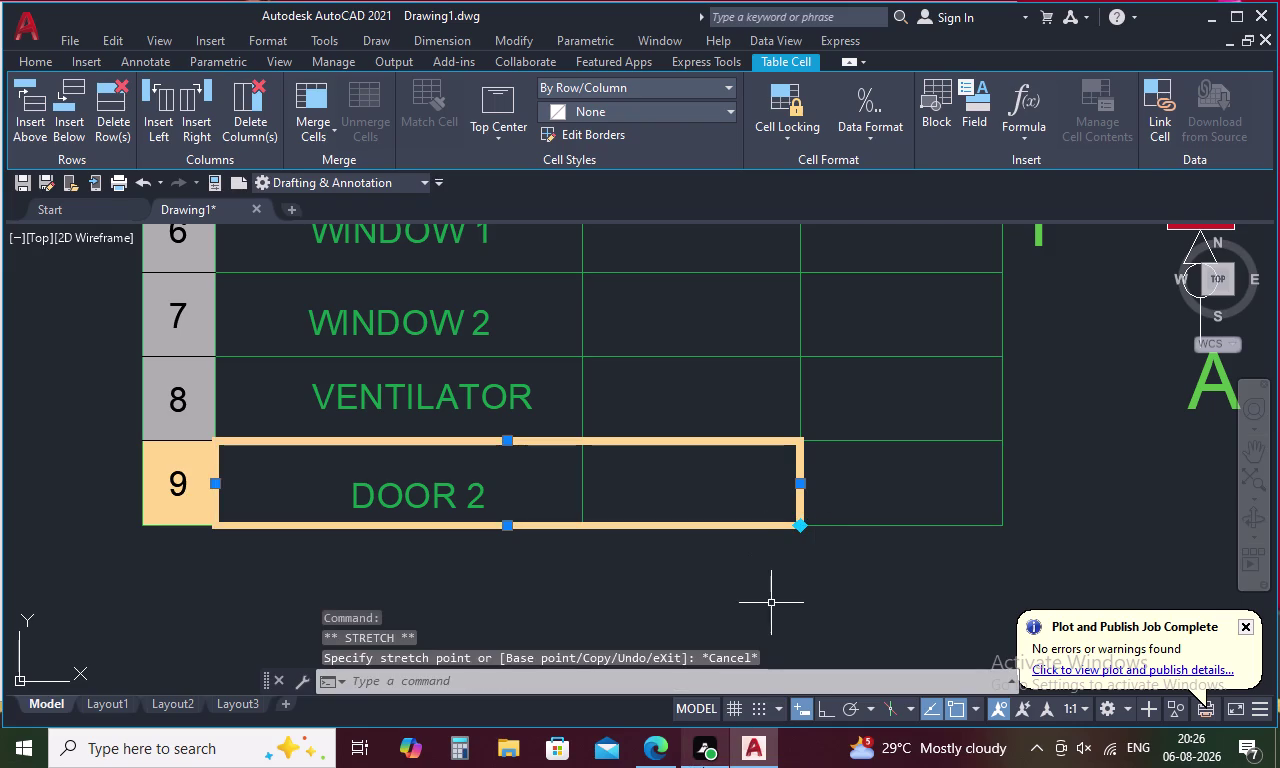
Select row 9's DOOR 2, WIDTH and HEIGHT cells and clear their contents.
click(802, 520)
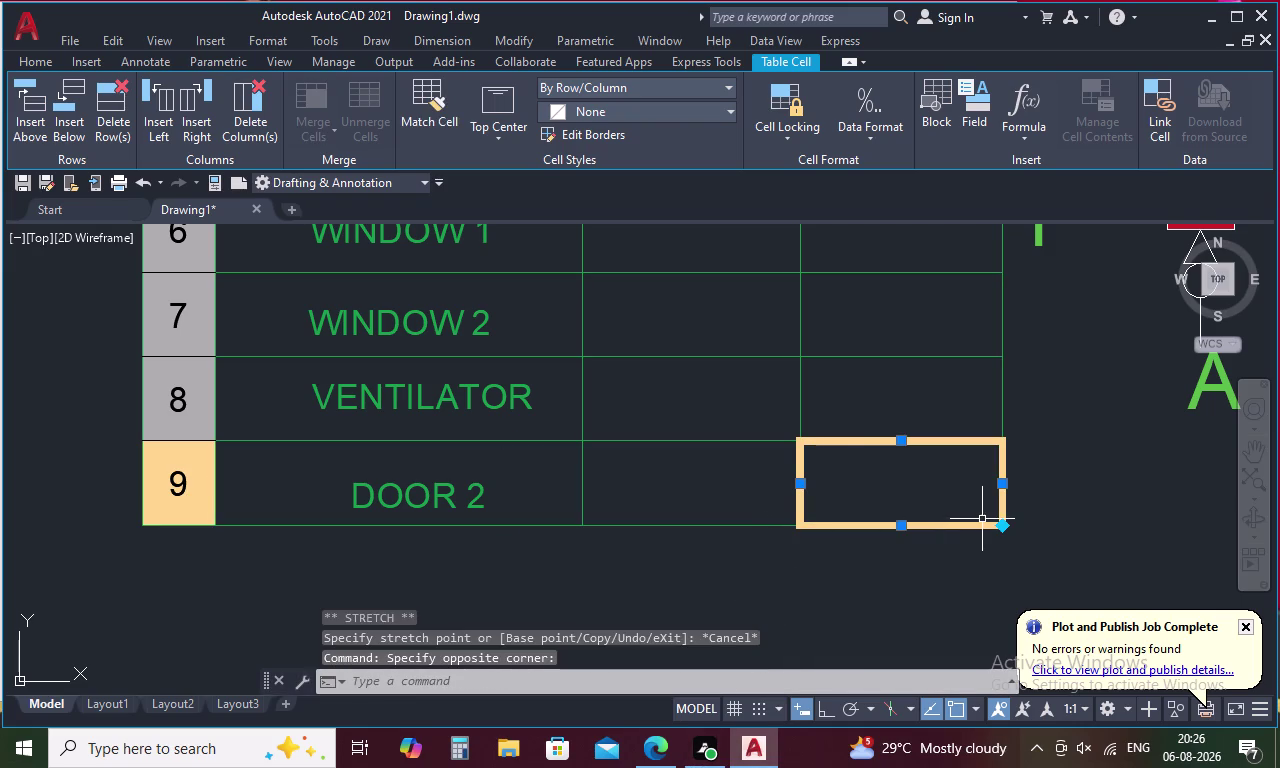
drag(801, 512, 628, 539)
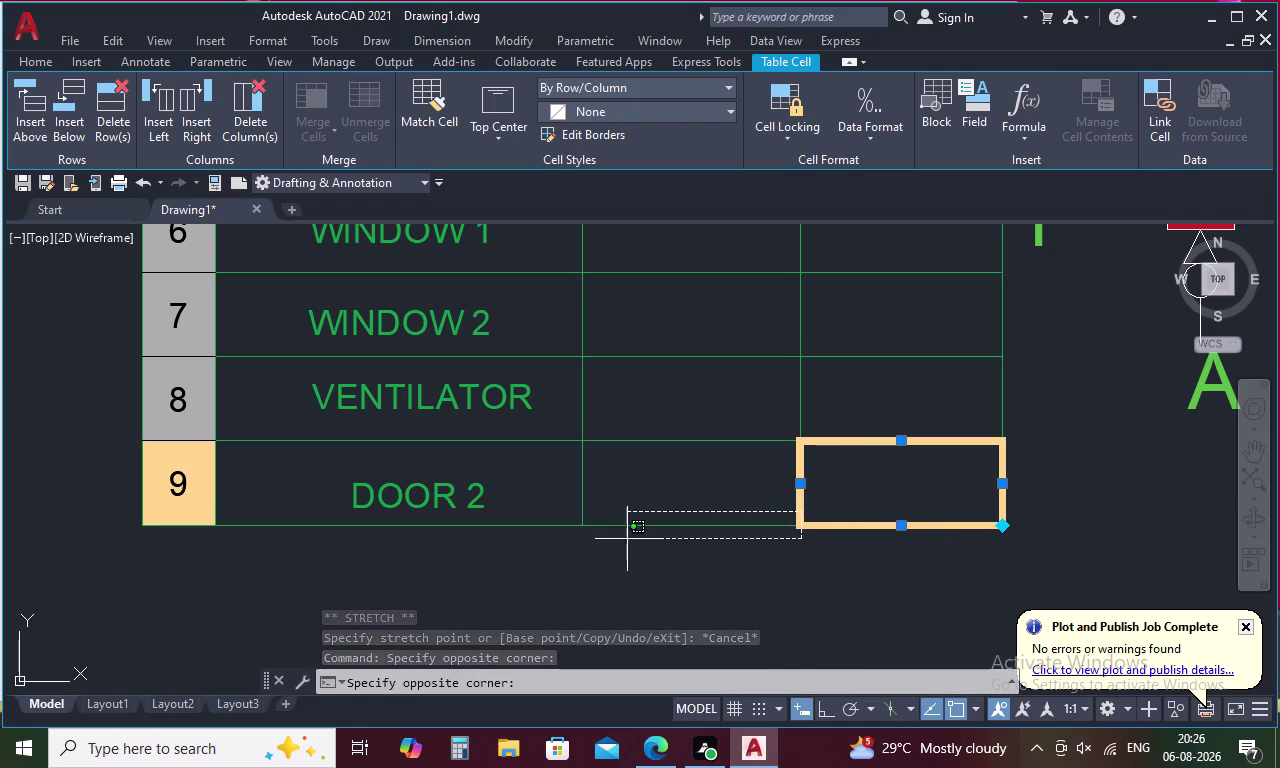
drag(628, 539, 627, 540)
drag(595, 509, 419, 520)
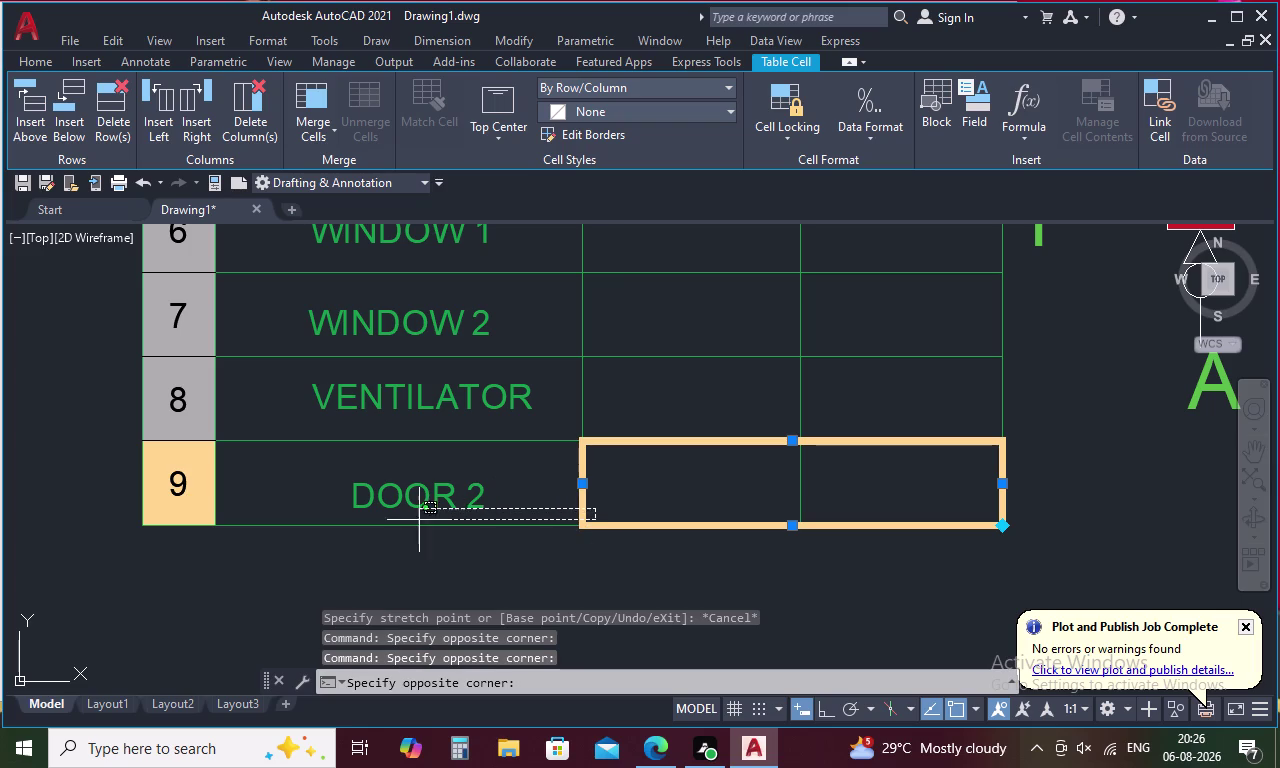
drag(419, 520, 224, 520)
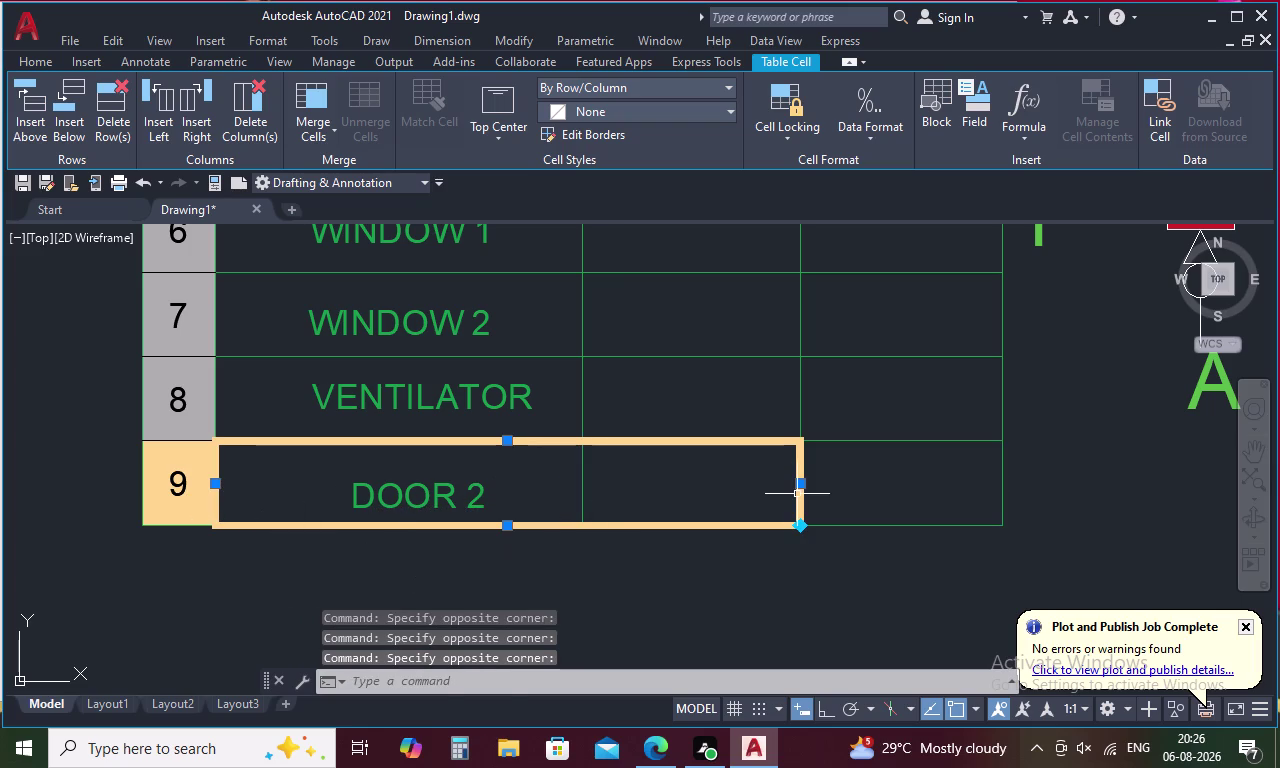
drag(774, 497, 1013, 501)
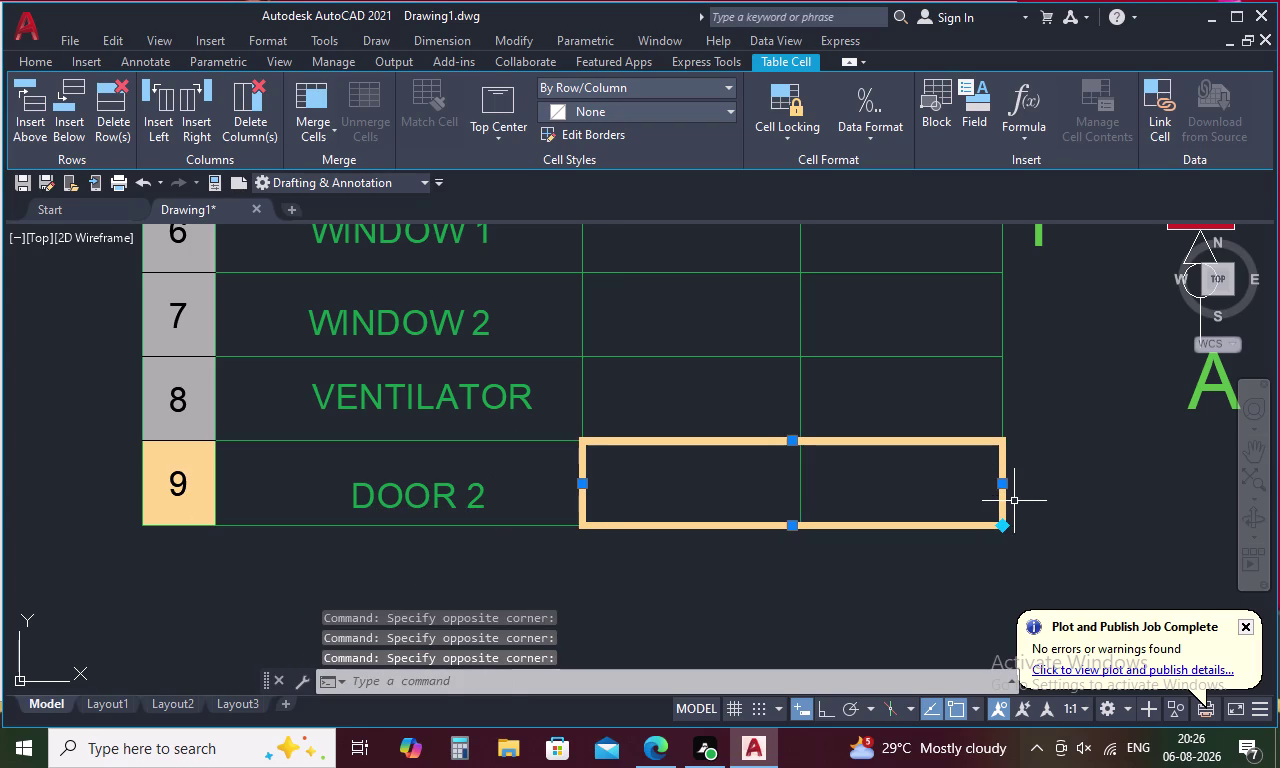
key(Delete)
key(Delete)
key(Delete)
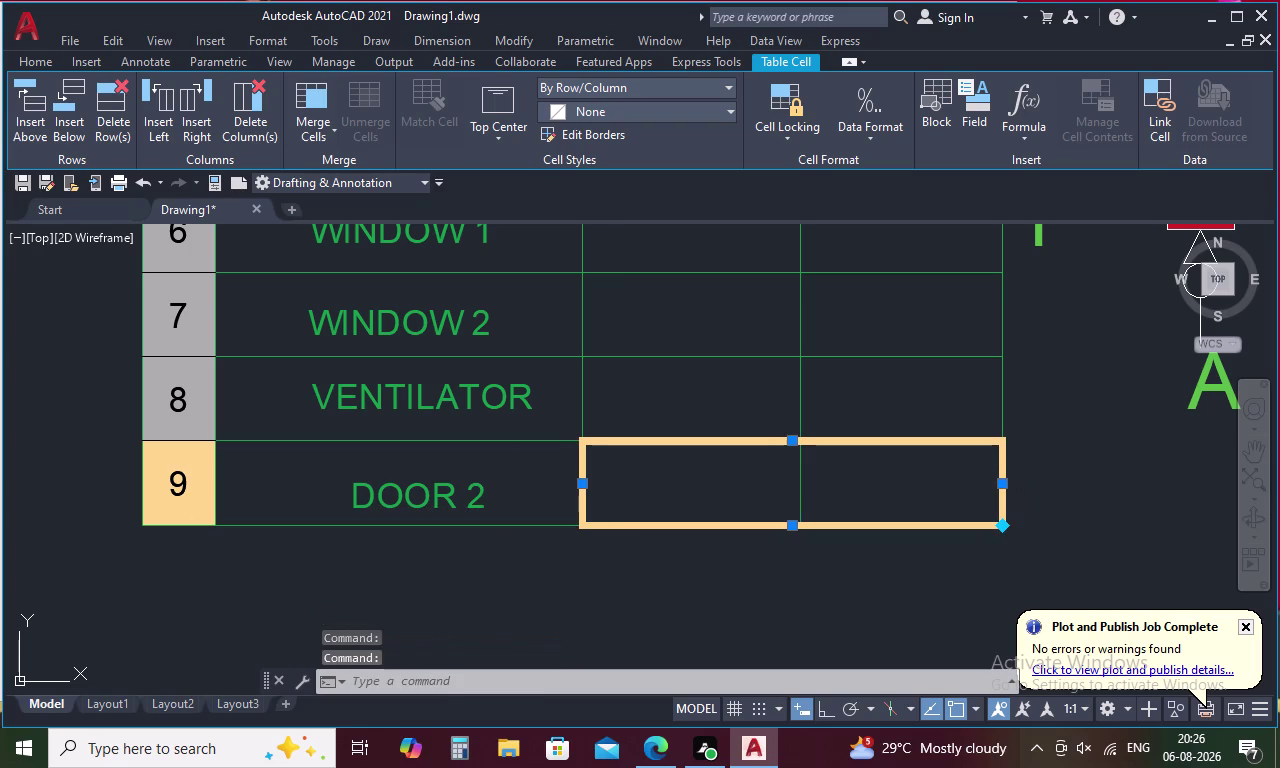
key(Delete)
key(Delete)
key(Delete)
key(Delete)
key(Delete)
key(Delete)
key(Delete)
Clean up the row 9 DOOR 2 cell, recentre the schedule, and leave cell editing.
click(491, 513)
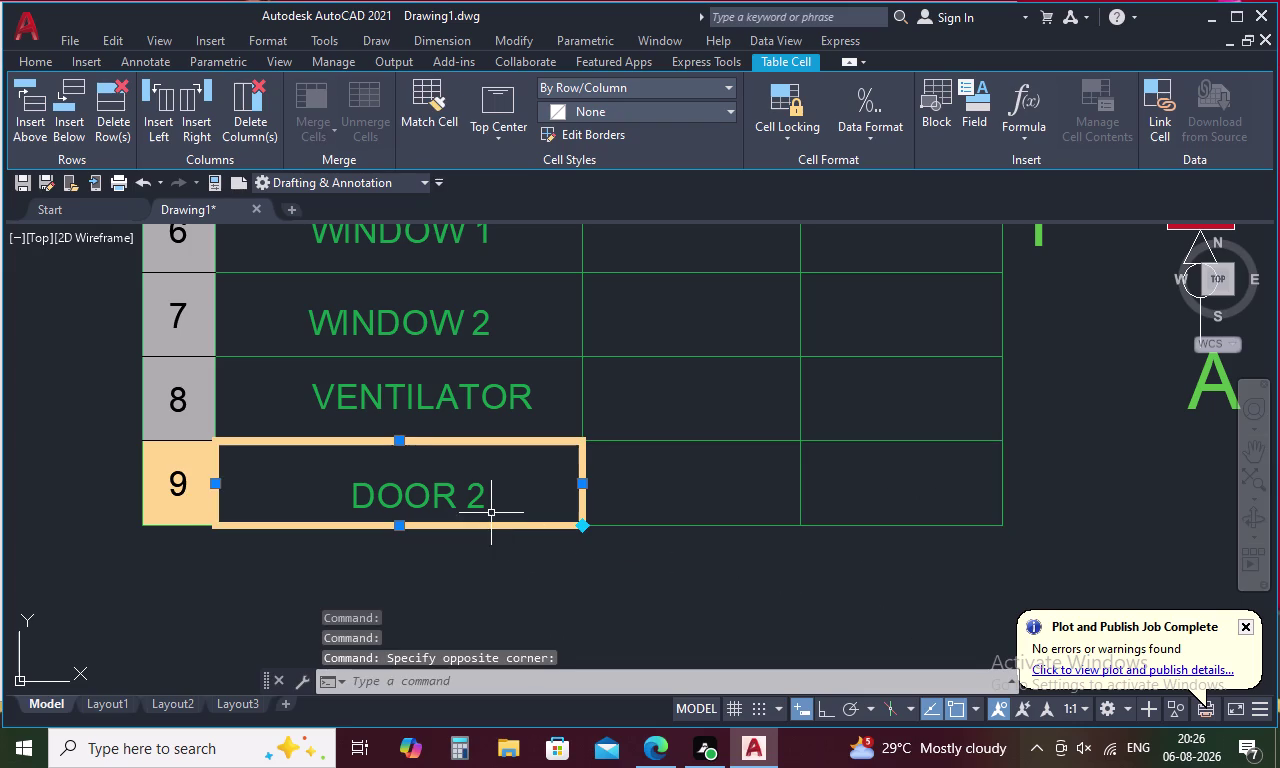
key(Delete)
key(Delete)
key(Delete)
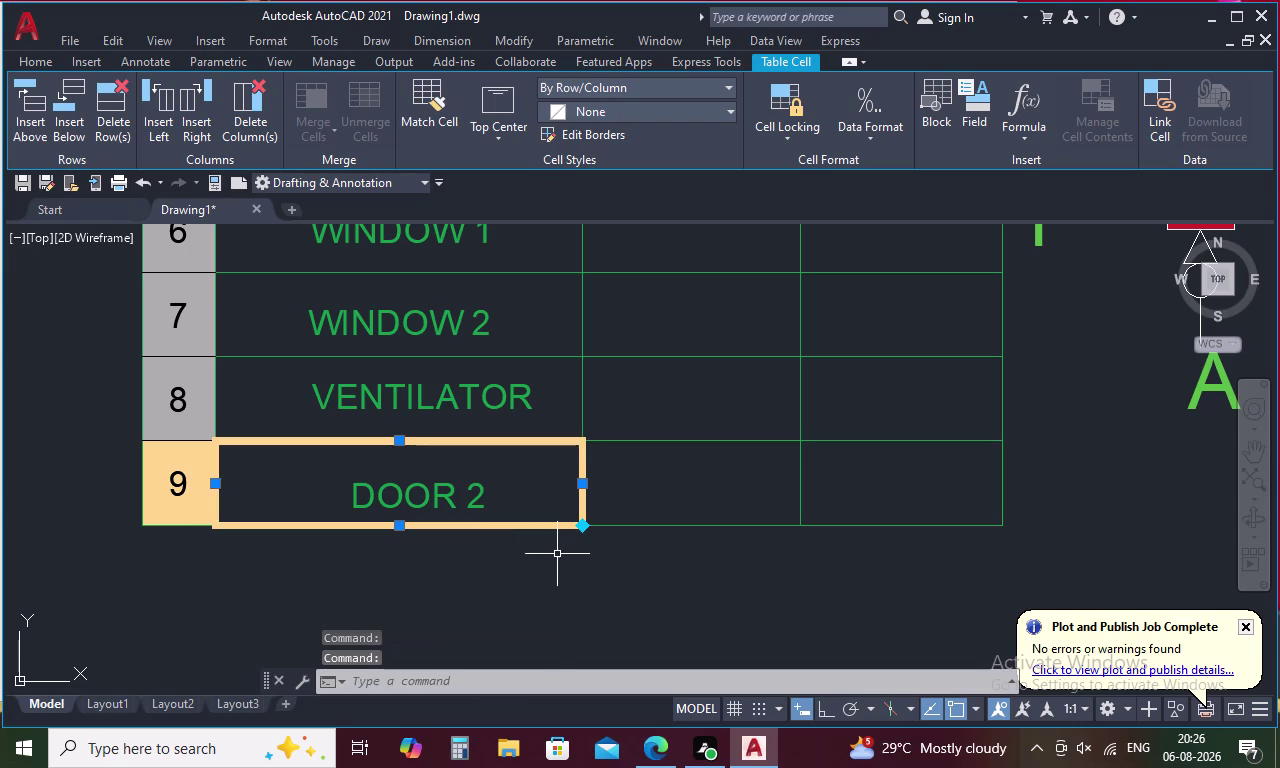
key(Delete)
key(Delete)
key(Delete)
key(Delete)
scroll(down, 3)
middle_drag(645, 487, 696, 677)
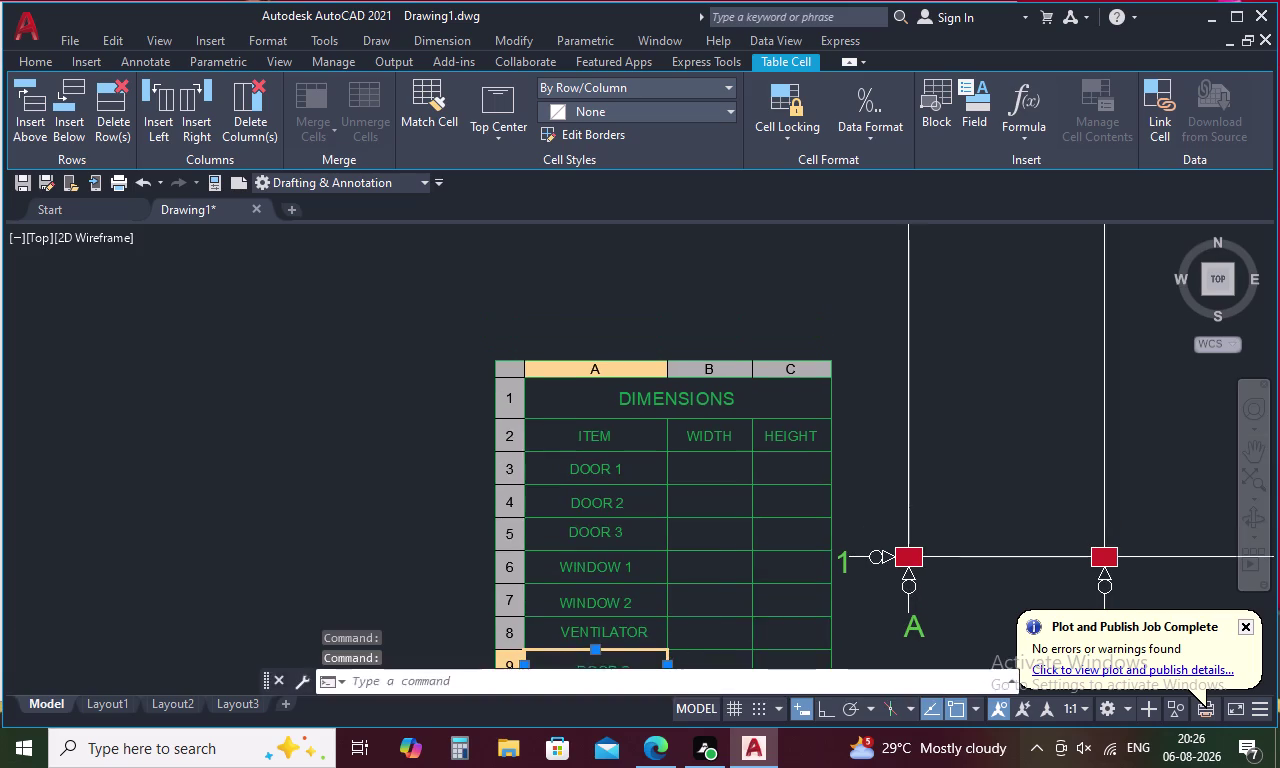
middle_drag(704, 542, 680, 423)
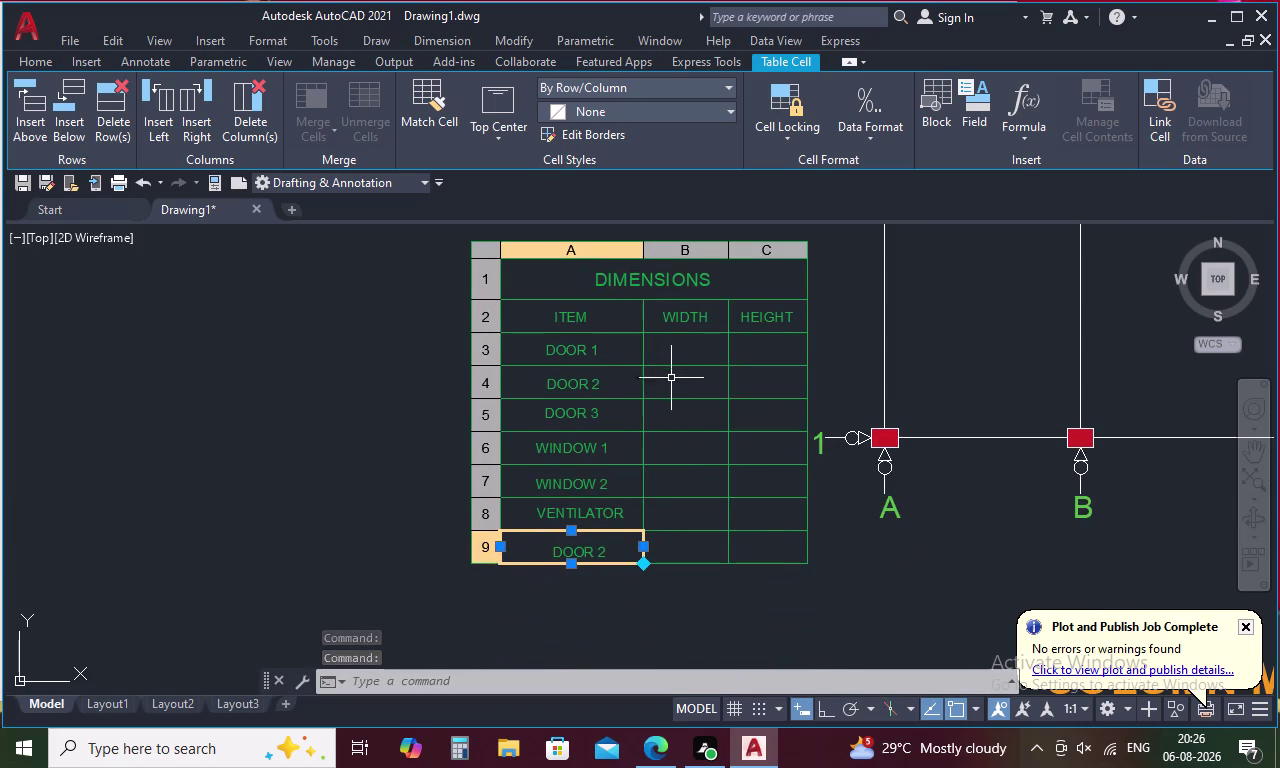
double_click(582, 554)
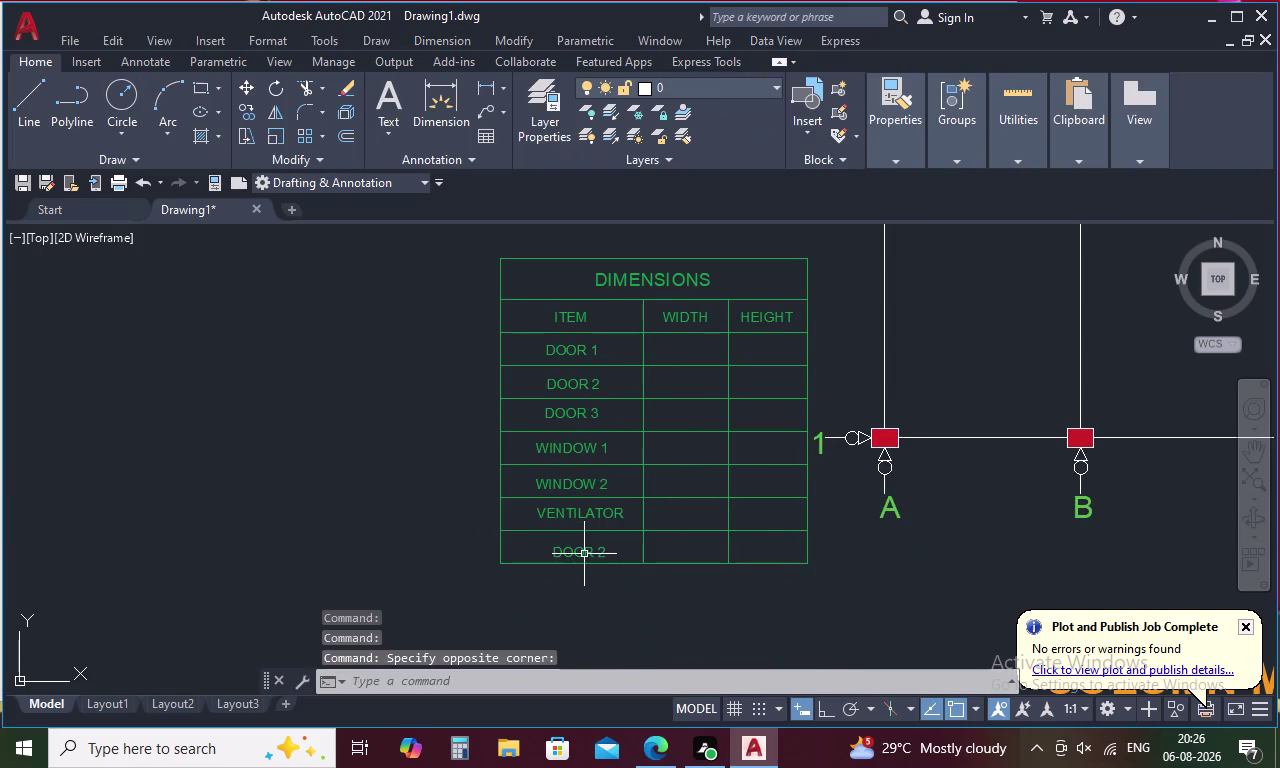
Select the DIMENSIONS table to show its properties and trial-stretch its overall height.
double_click(589, 562)
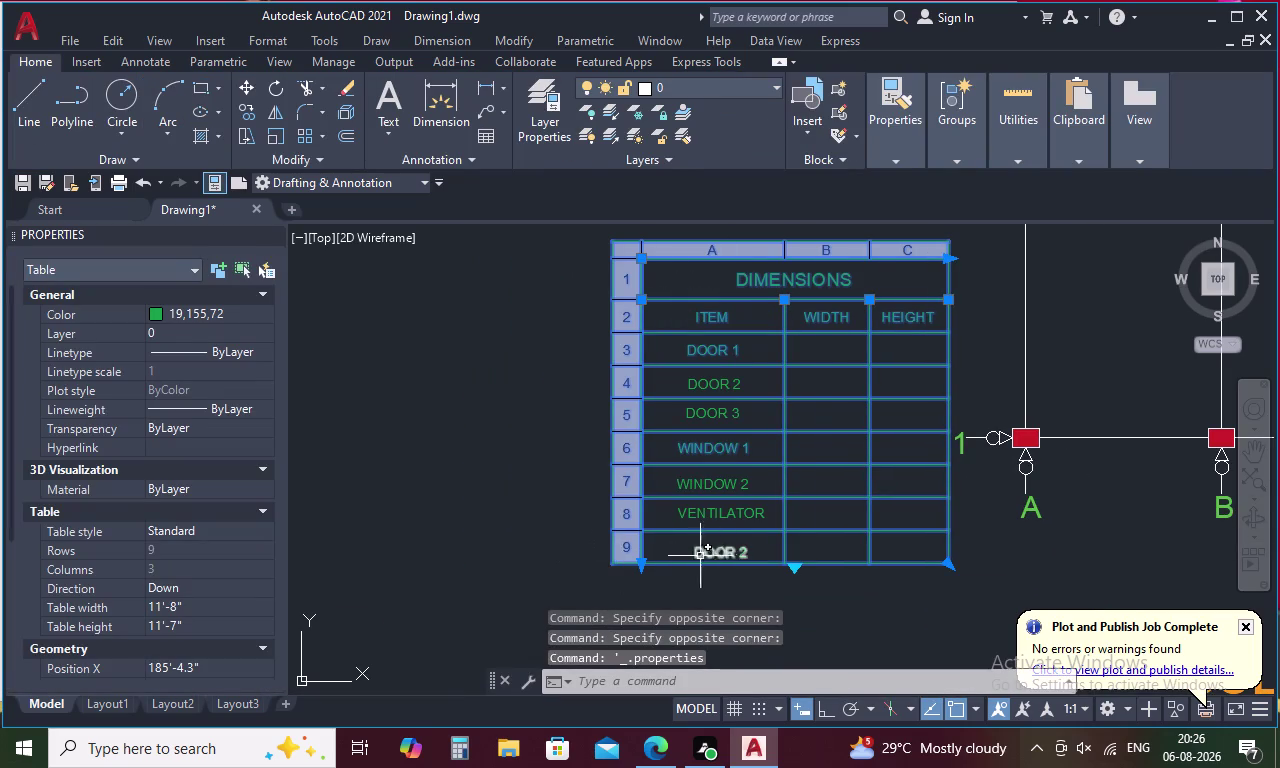
click(636, 567)
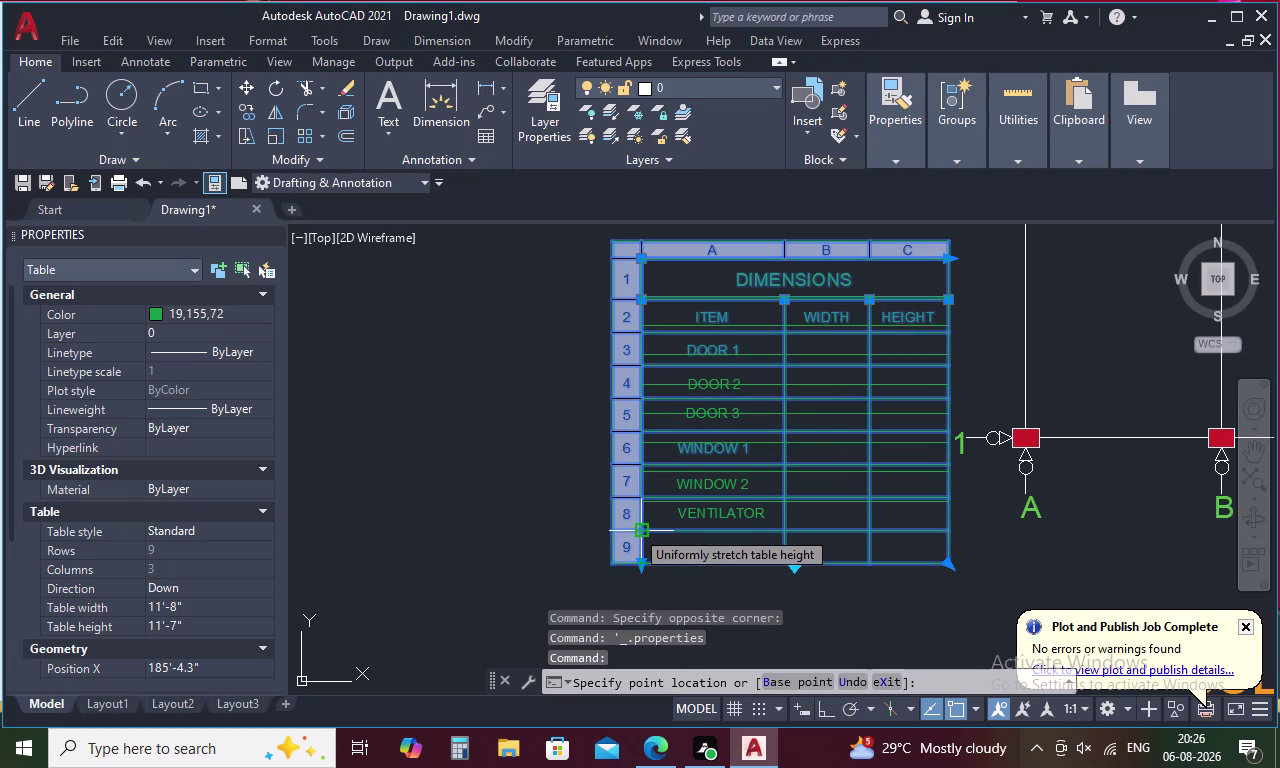
click(638, 527)
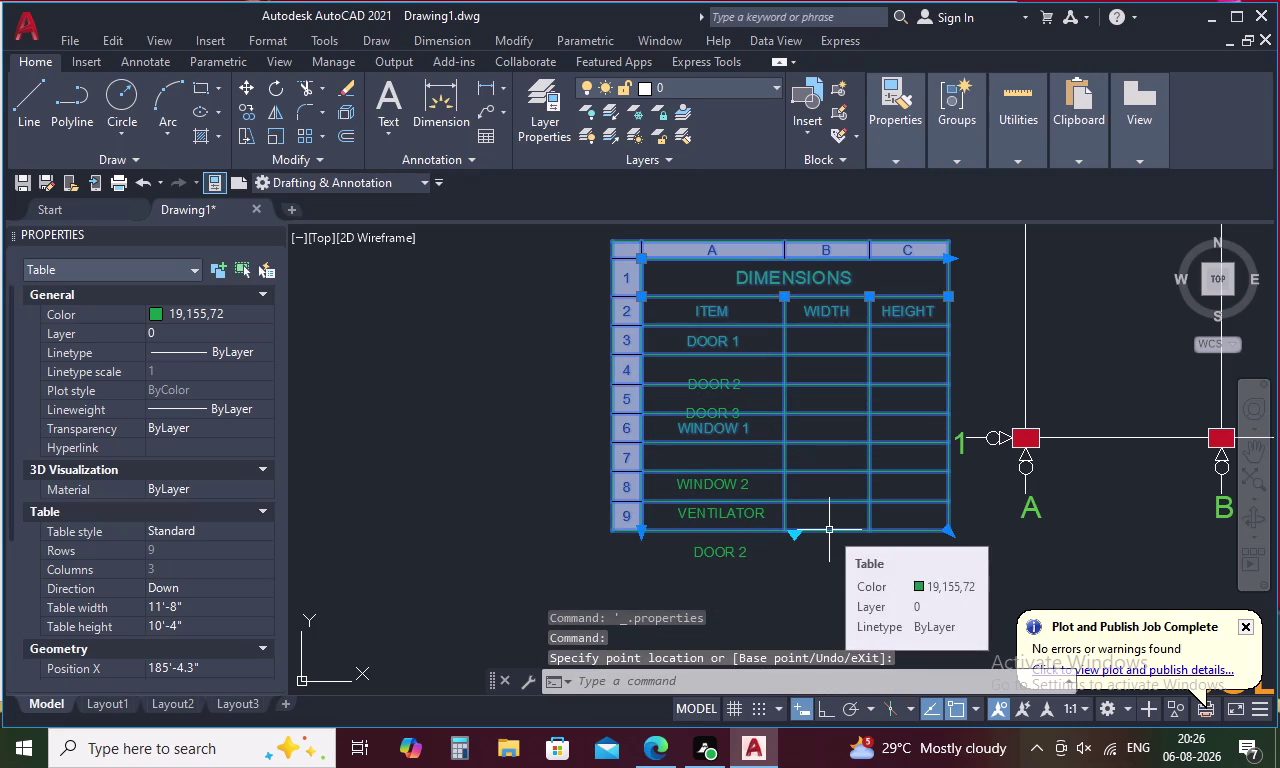
click(642, 533)
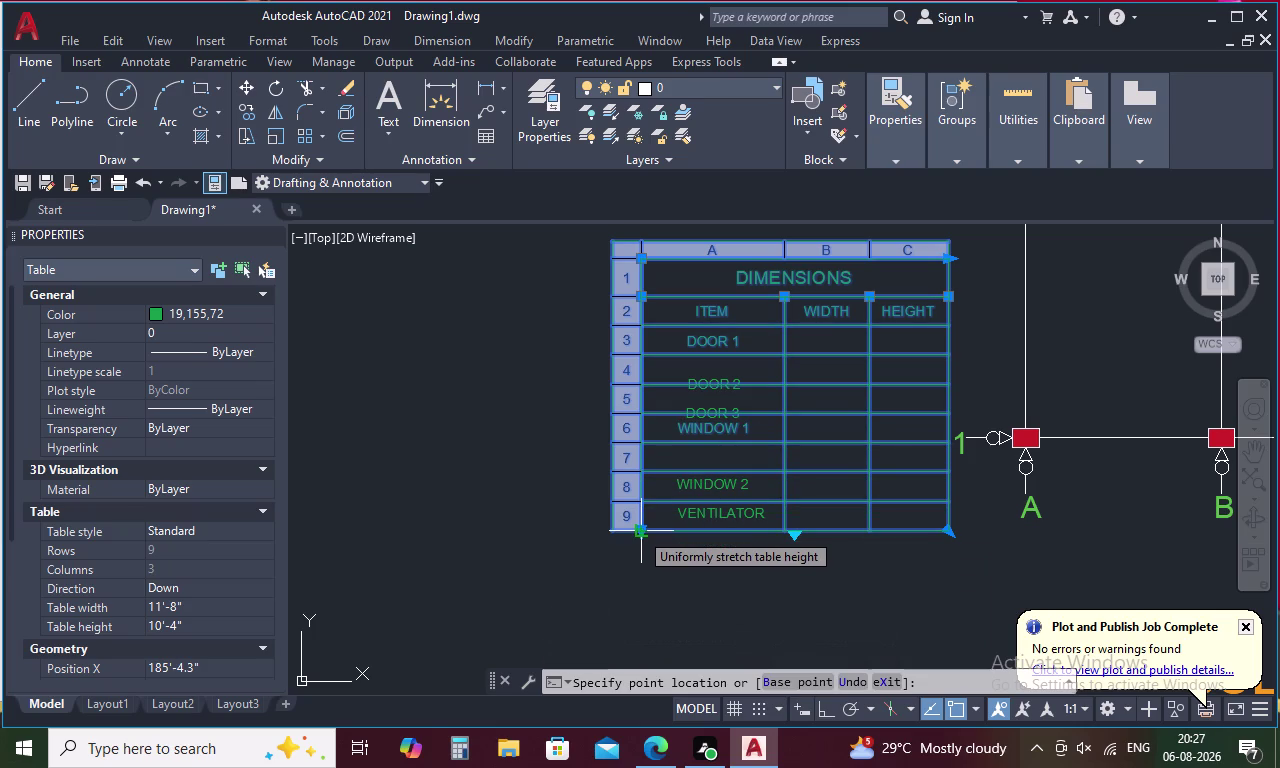
click(639, 531)
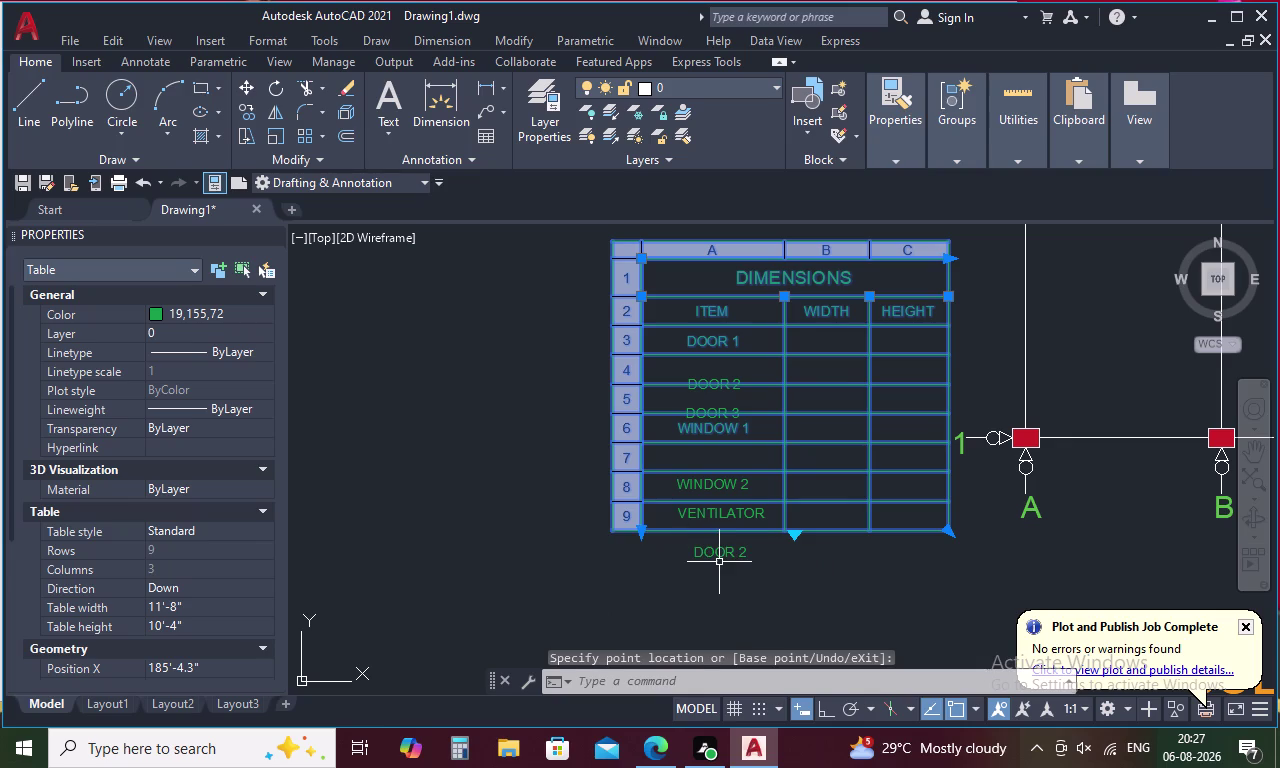
Reselect the table and stretch it taller so DOOR 2 fits the last row.
click(633, 533)
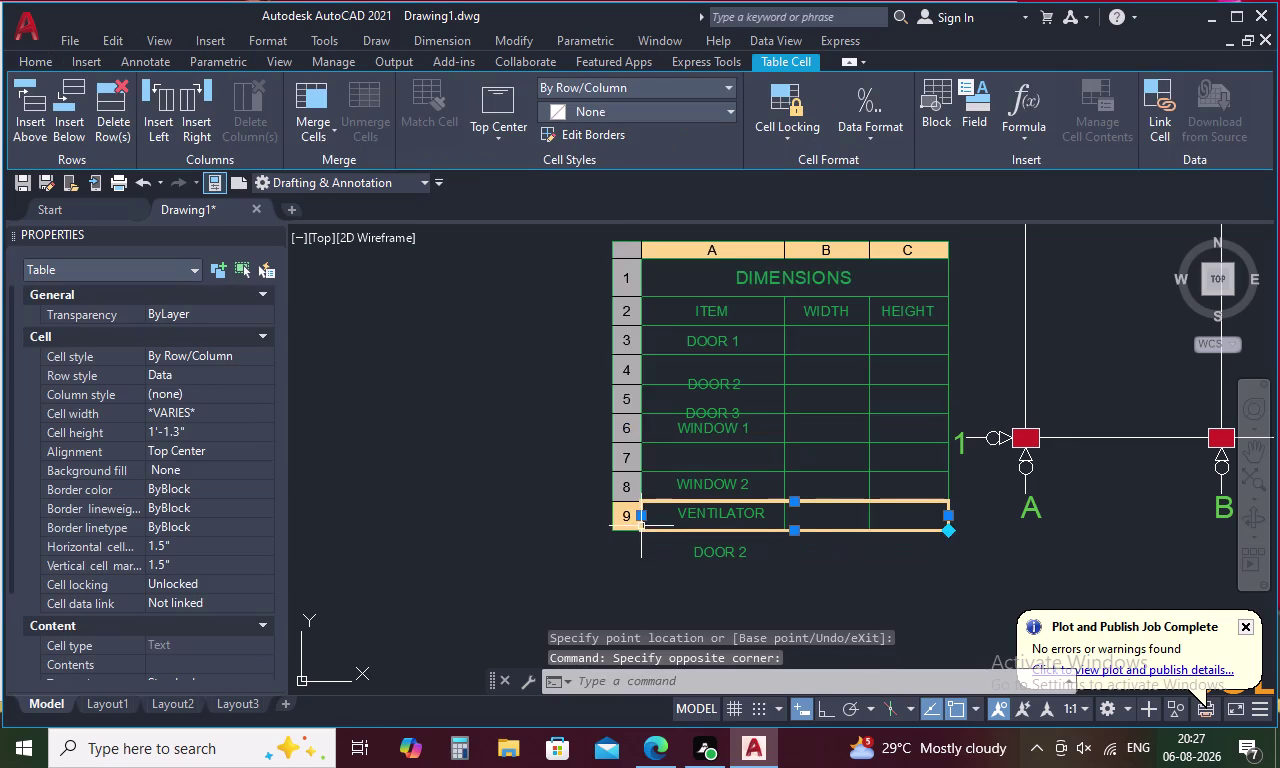
double_click(641, 526)
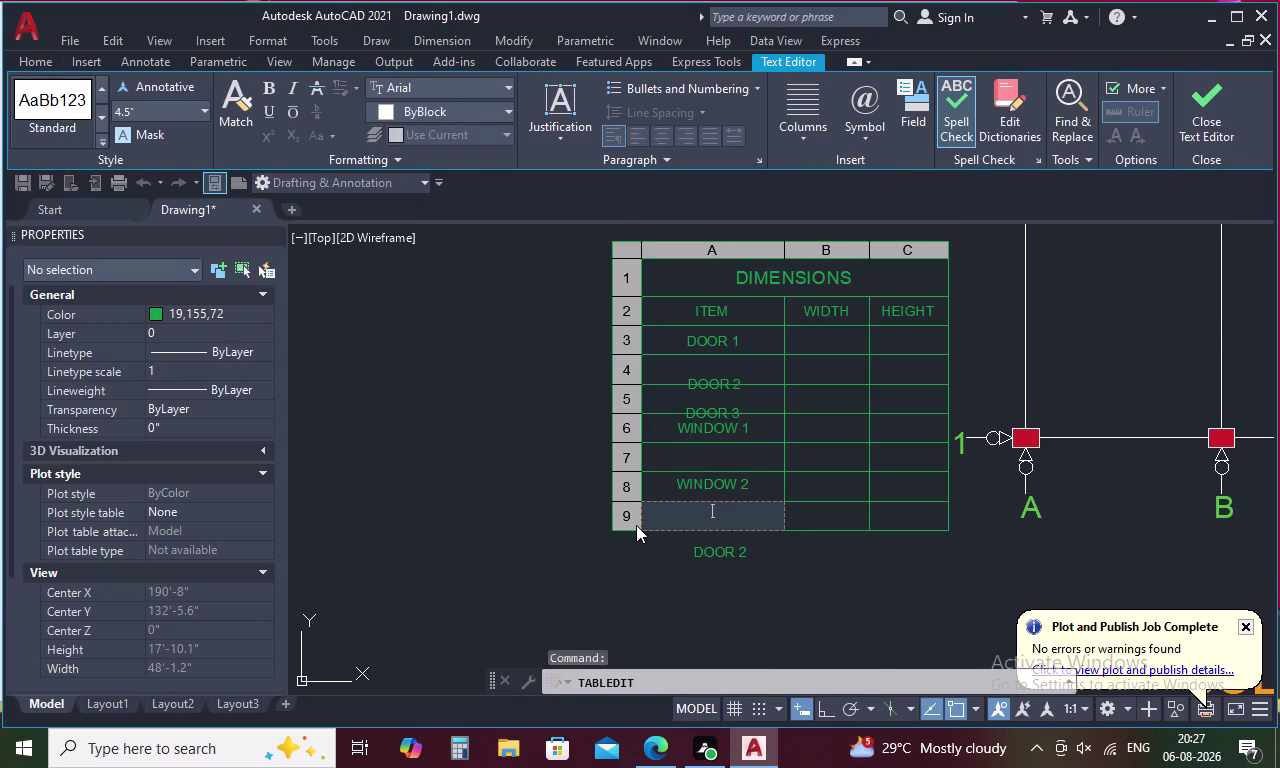
click(638, 526)
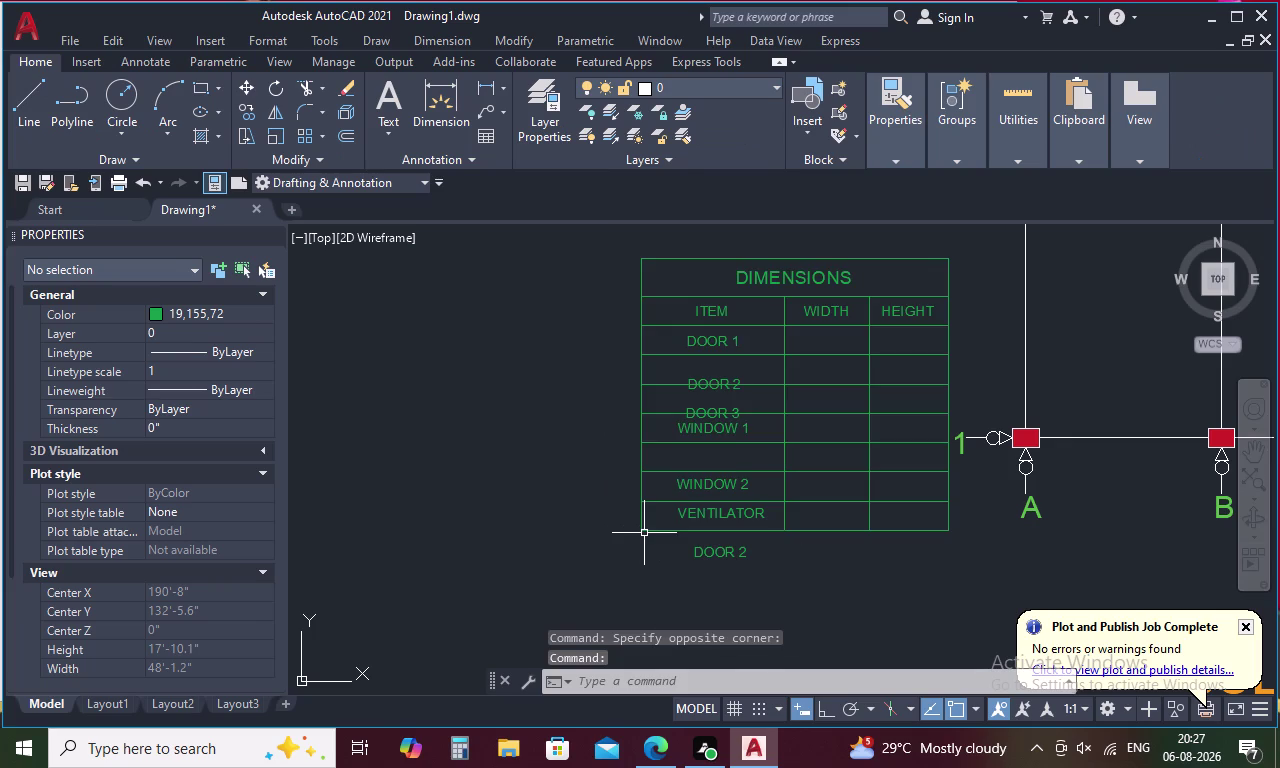
click(641, 532)
click(641, 532)
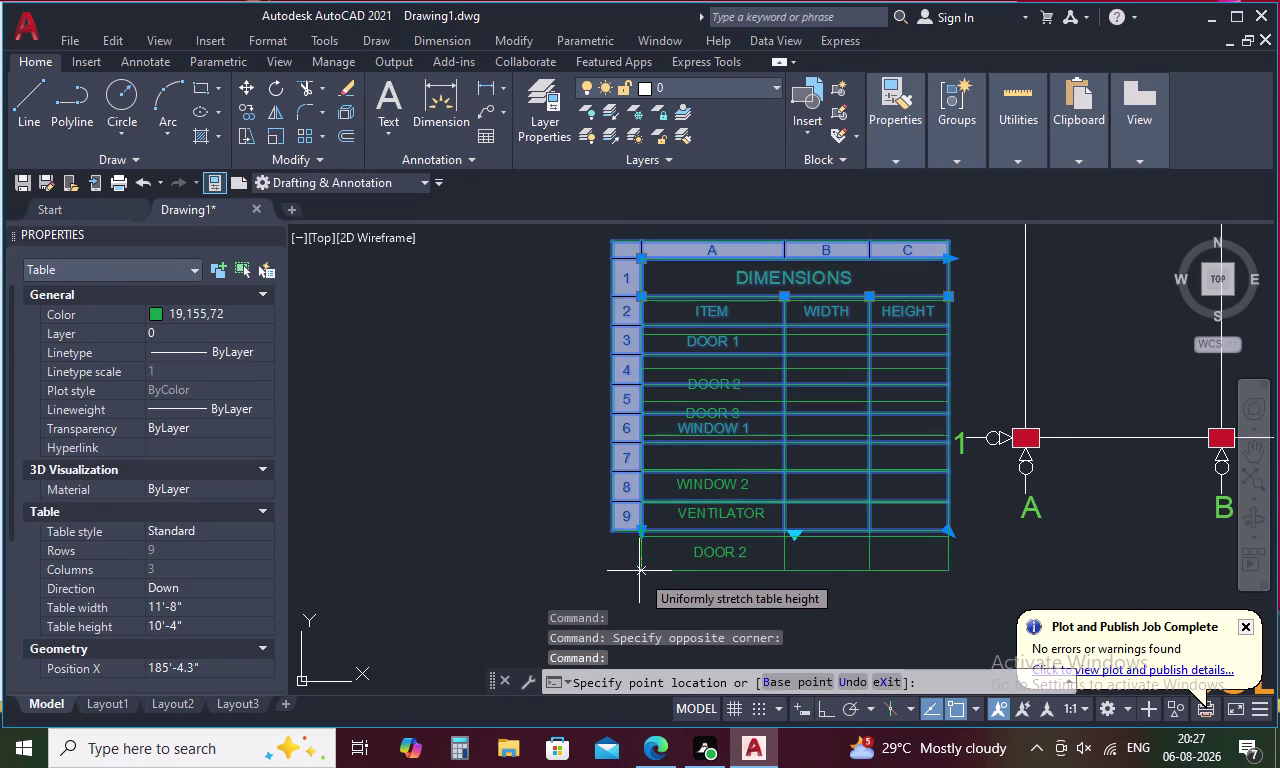
click(638, 567)
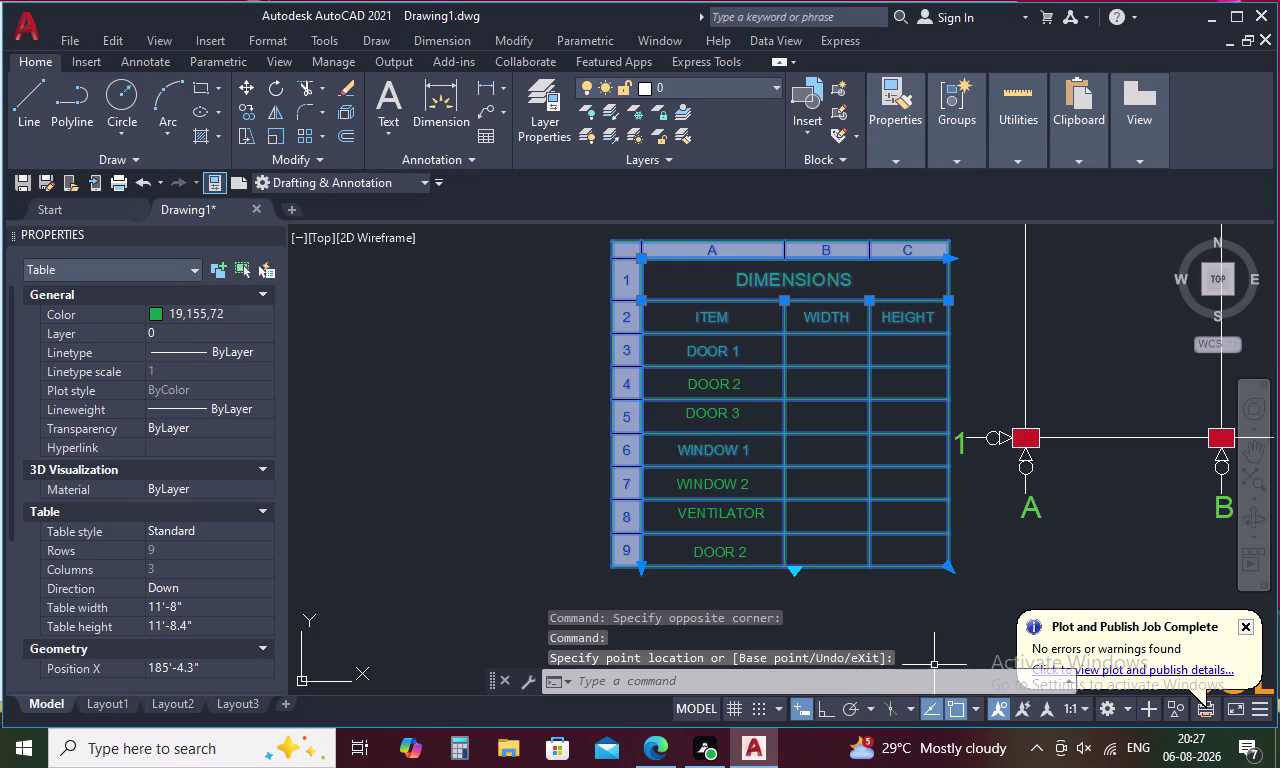
key(Escape)
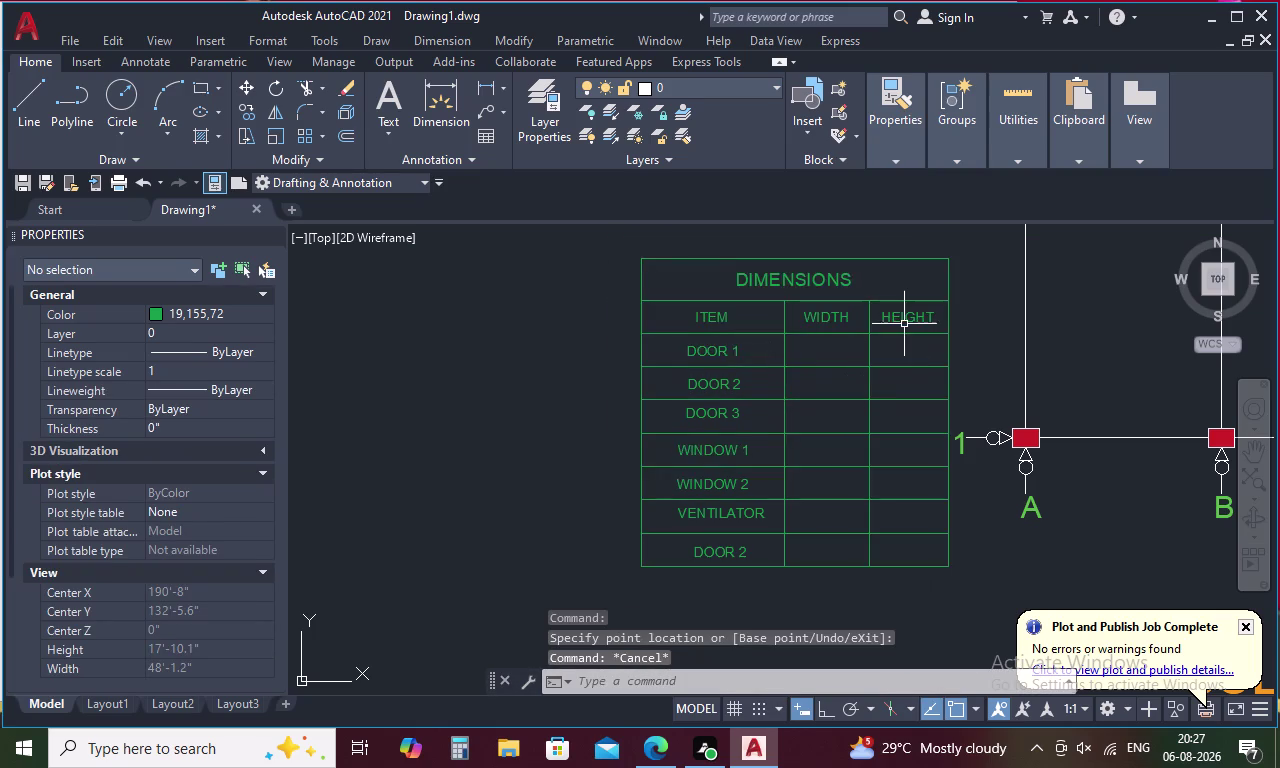
scroll(down, 3)
scroll(down, 3)
middle_drag(970, 428, 968, 430)
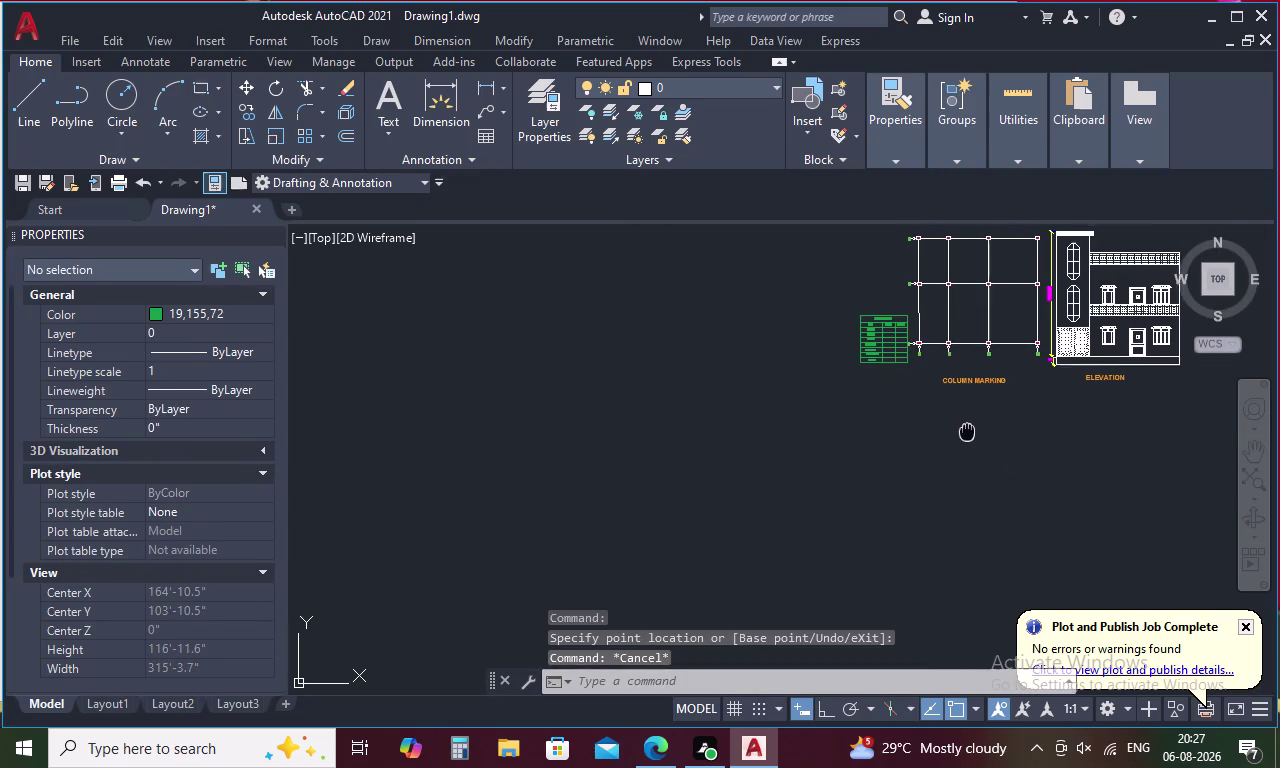
middle_drag(968, 430, 670, 568)
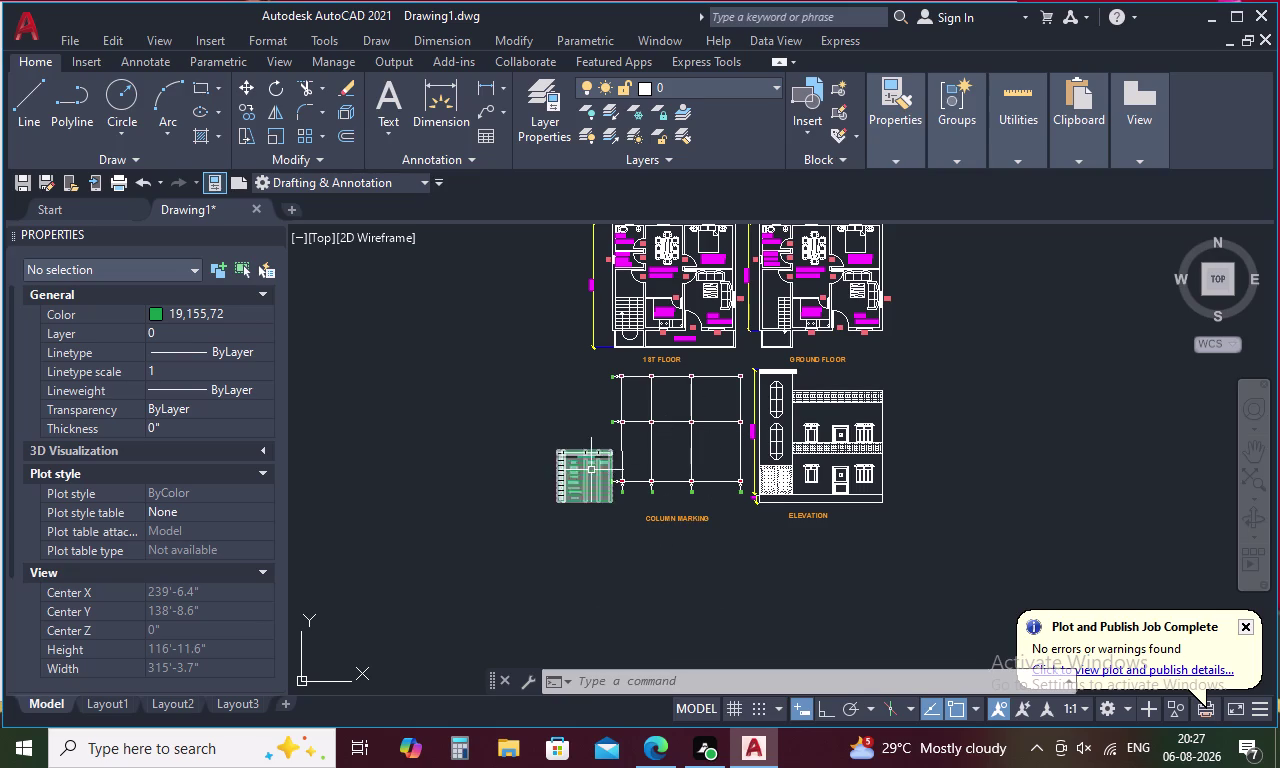
scroll(up, 3)
Centre the schedule in view; cancel a misplaced 3'6" entry.
scroll(up, 3)
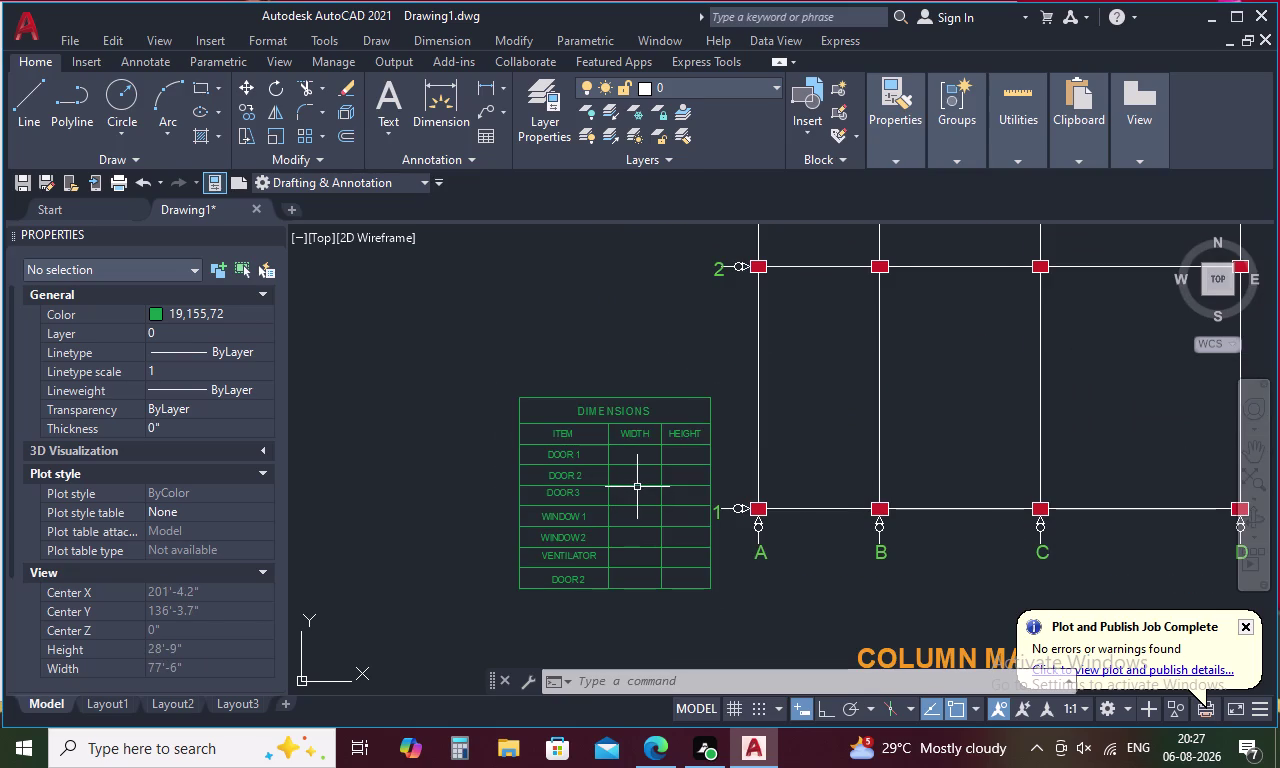
middle_drag(637, 485, 663, 438)
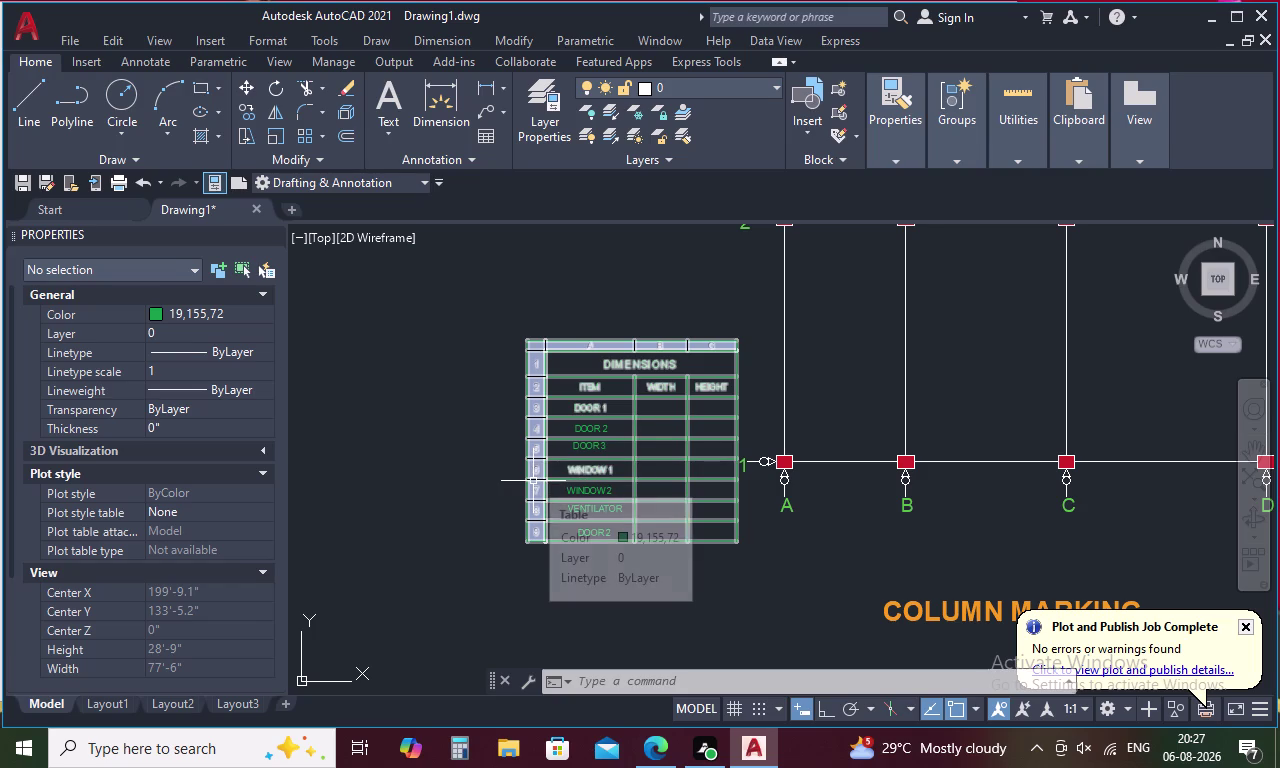
key(3)
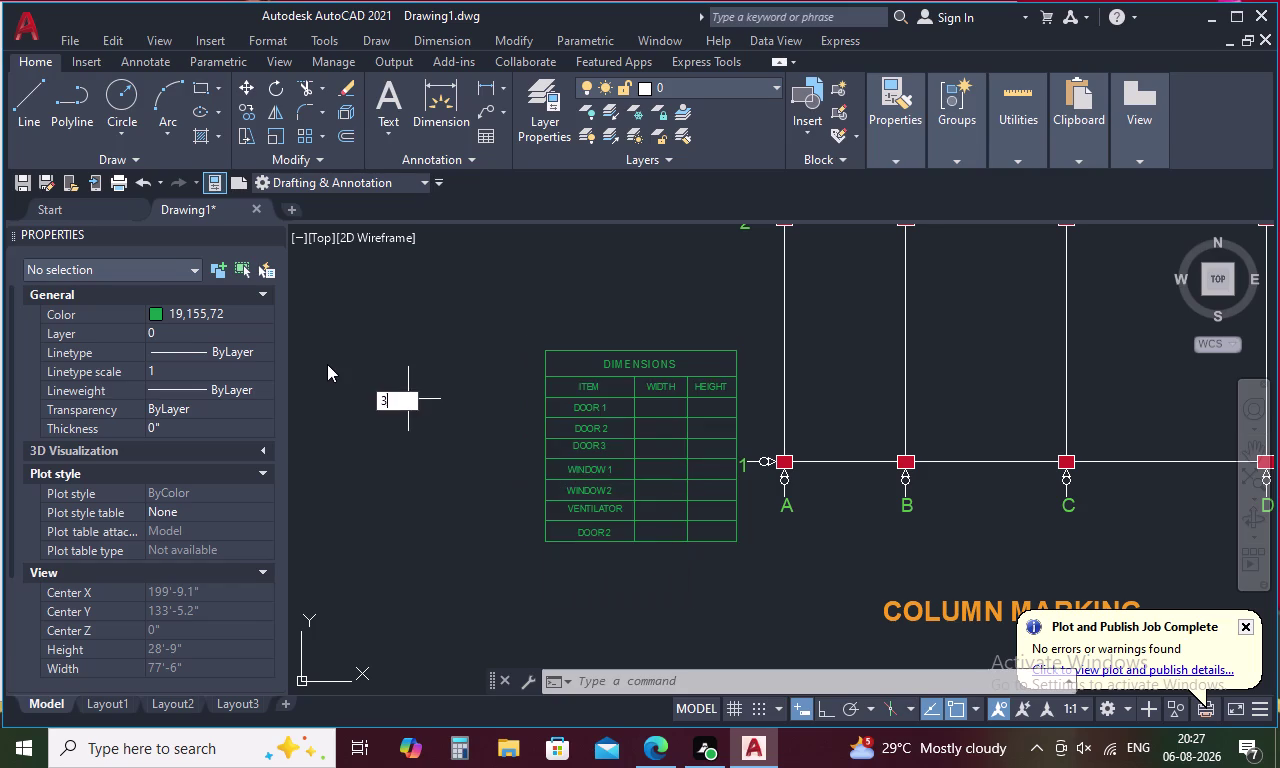
text('6)
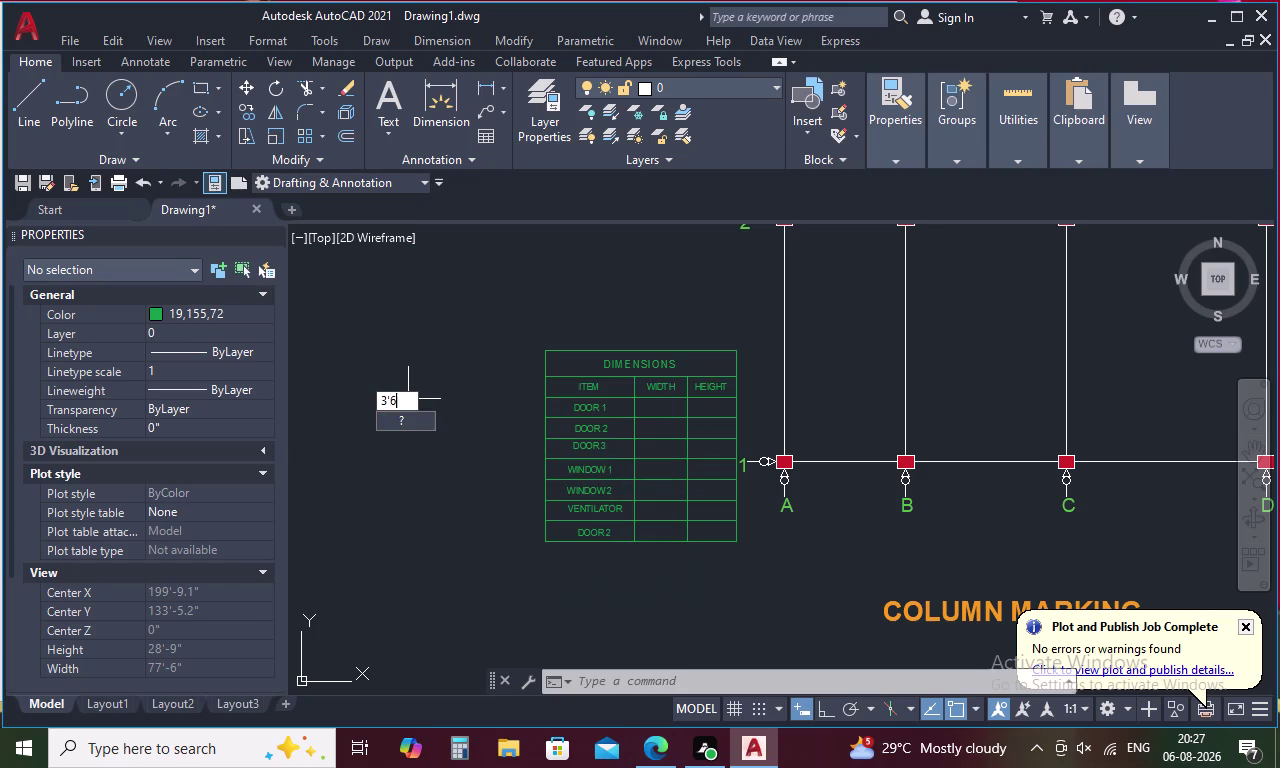
key(shift+quotedbl)
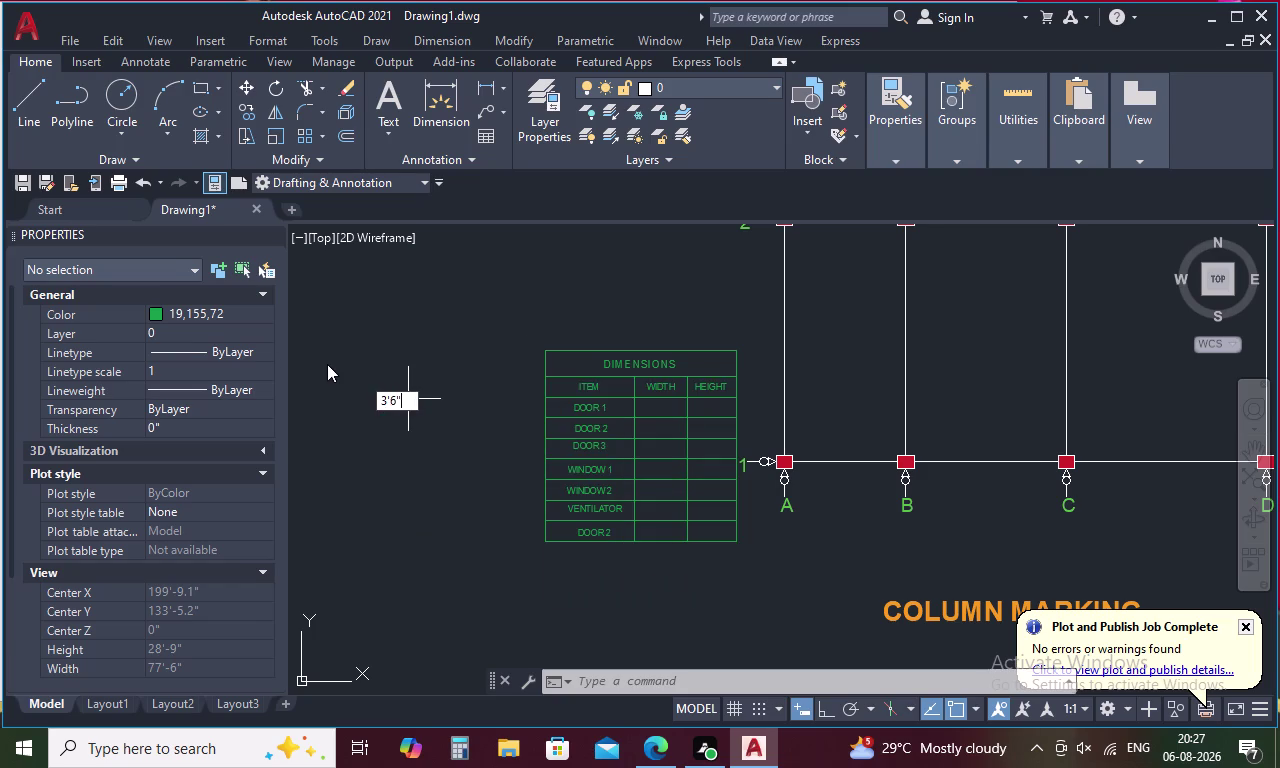
key(Escape)
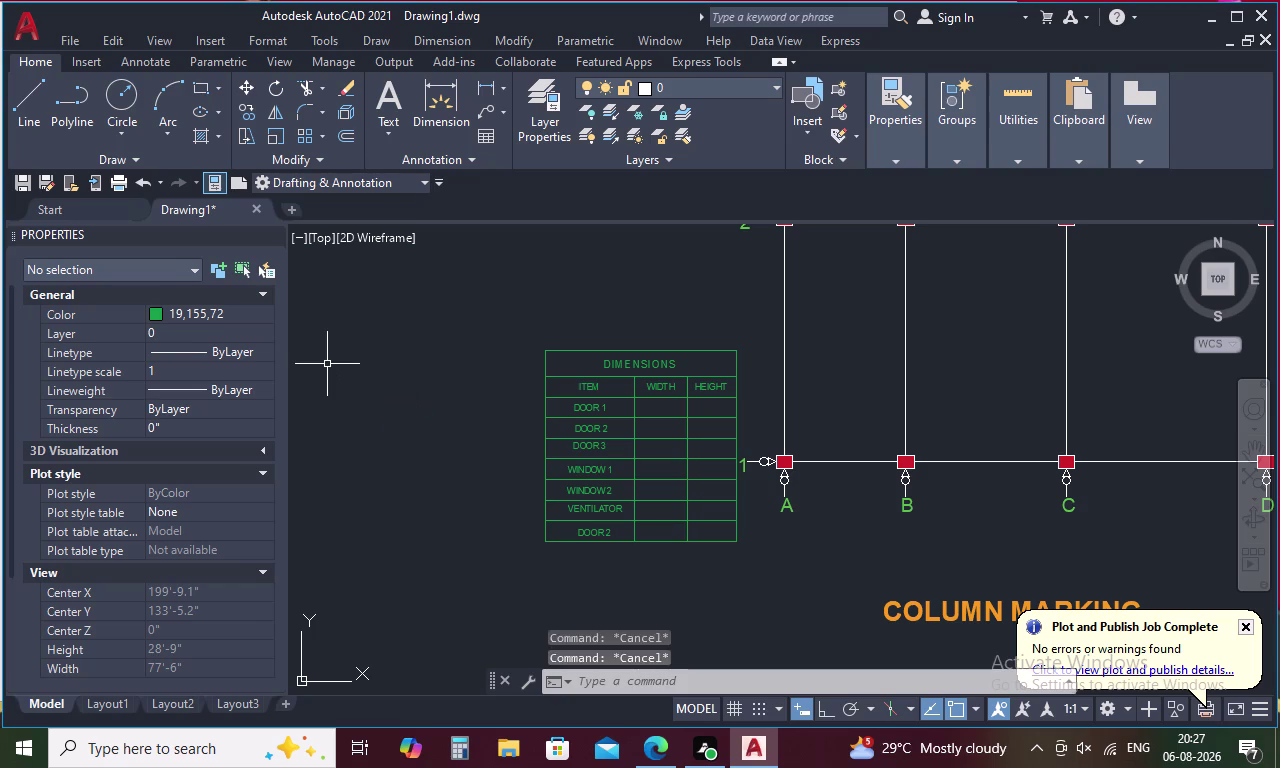
Enter 3'6" in DOOR 1's WIDTH cell and close the editor.
double_click(646, 408)
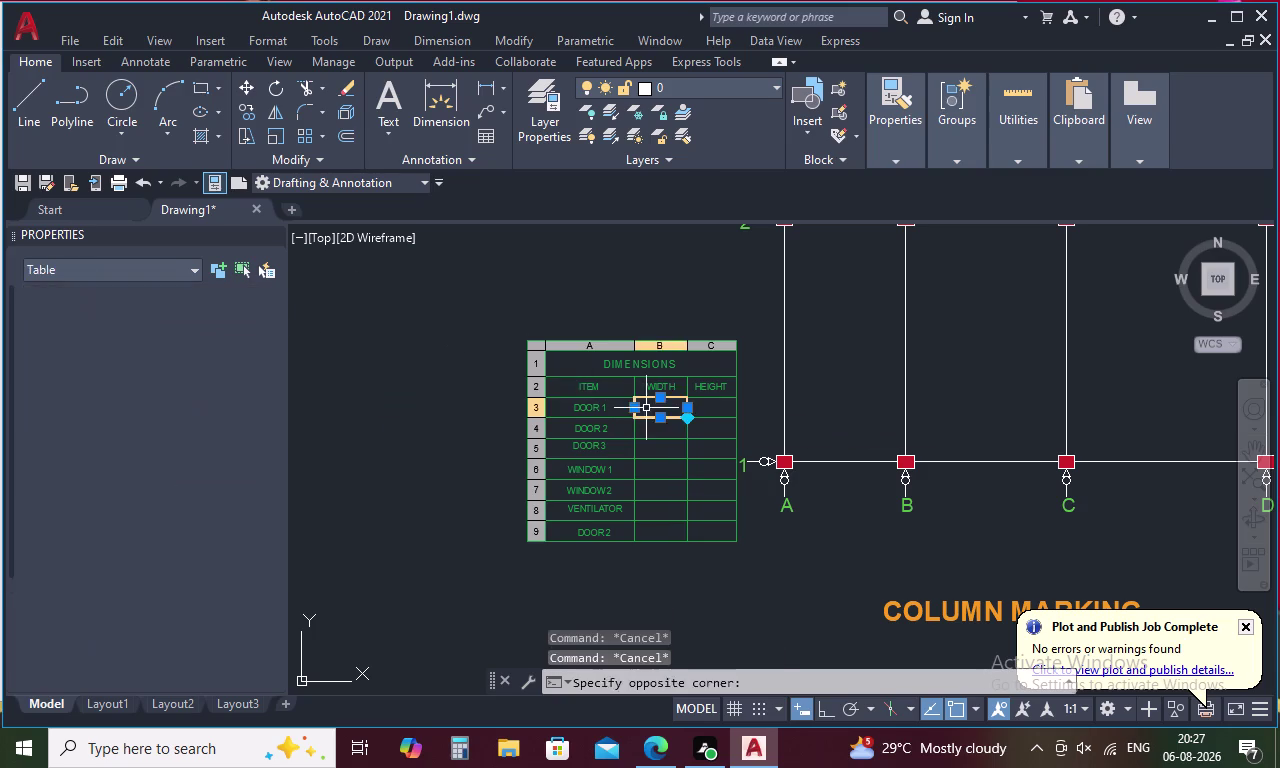
key(3)
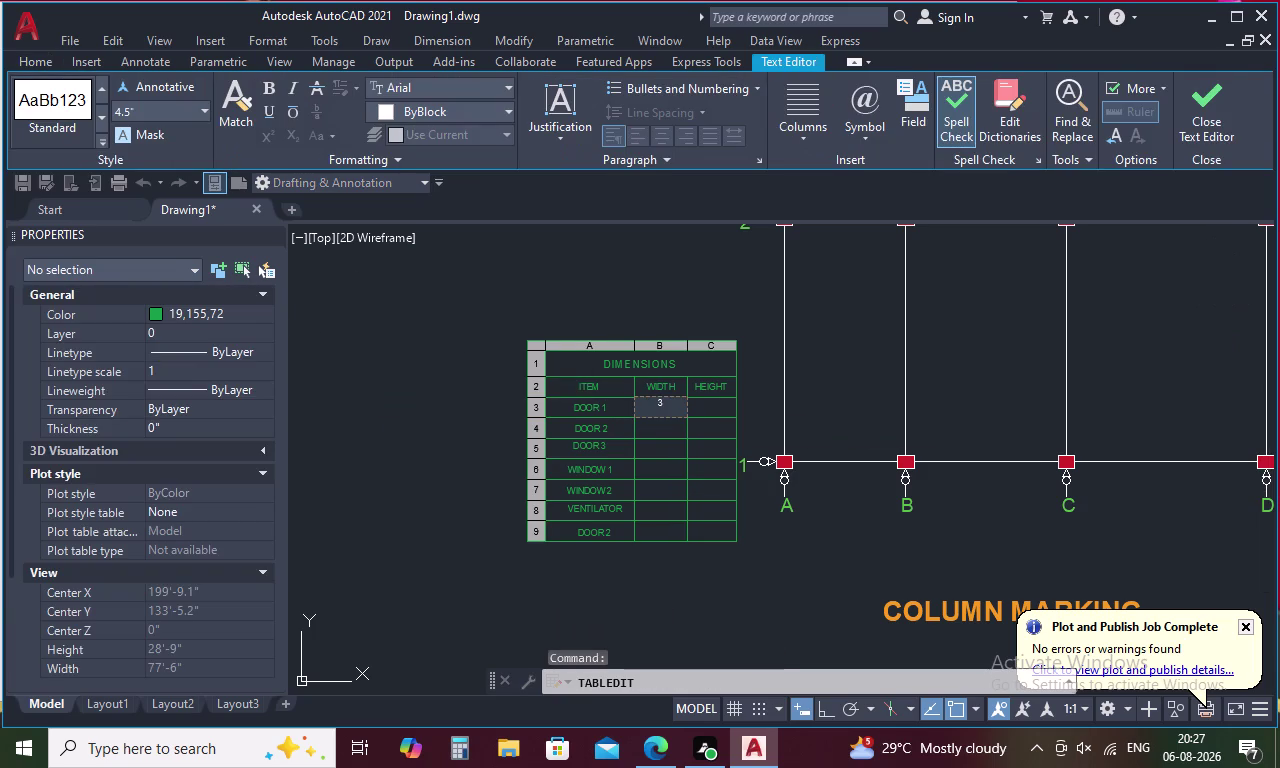
text('6)
key(shift+quotedbl)
click(635, 618)
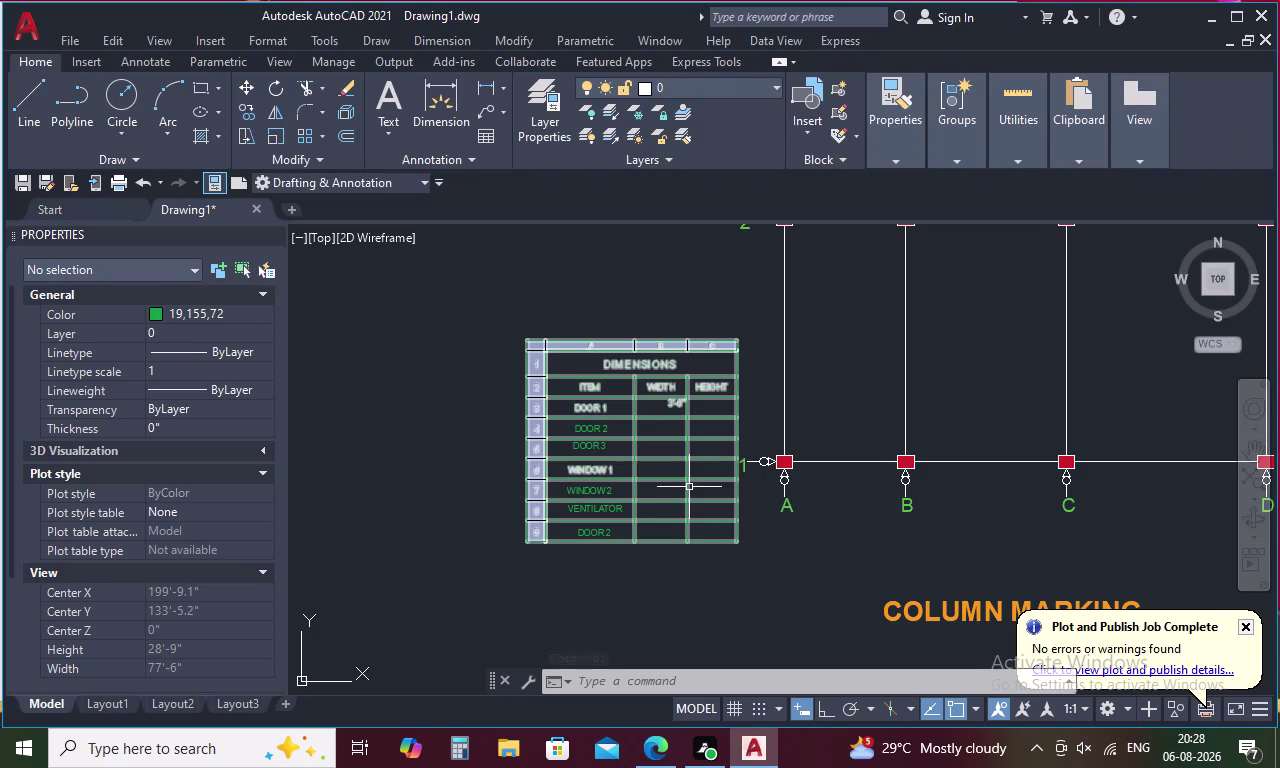
Align DOOR 1's 3'-6" width cell to Middle Center.
scroll(up, 3)
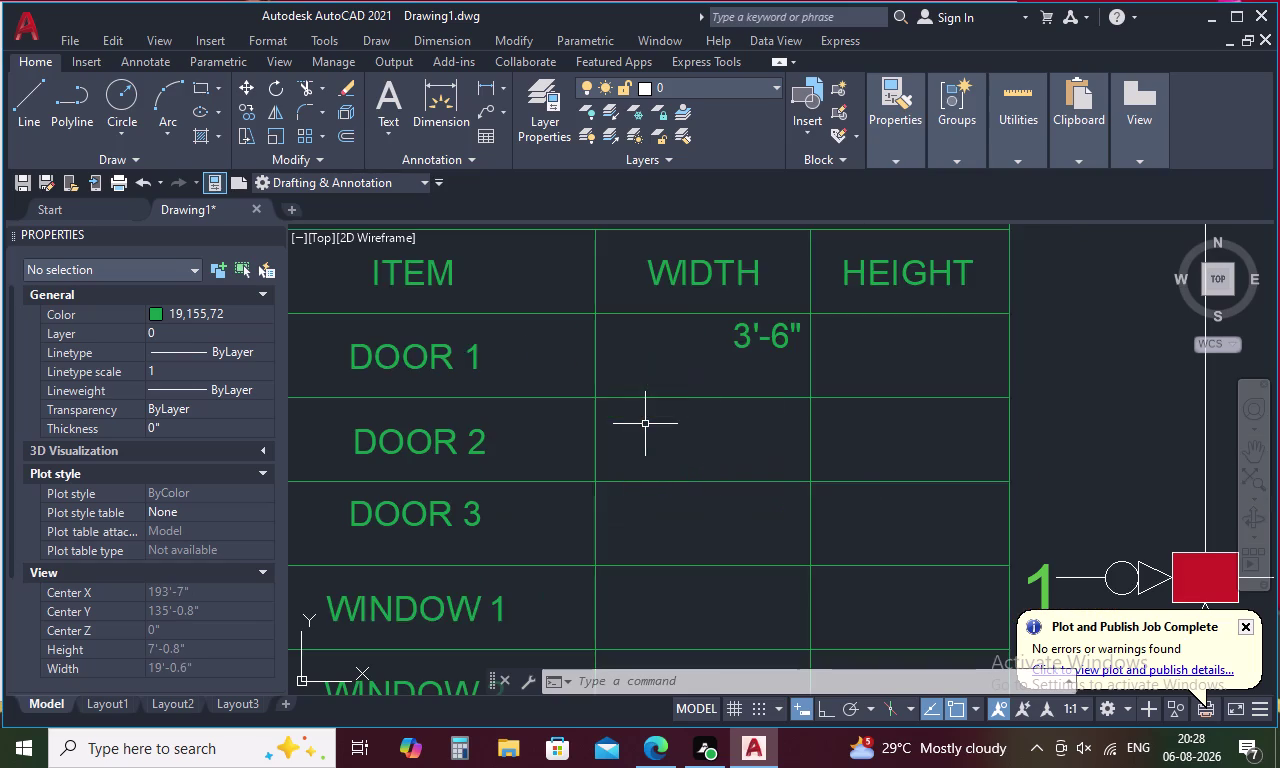
click(749, 313)
key(Escape)
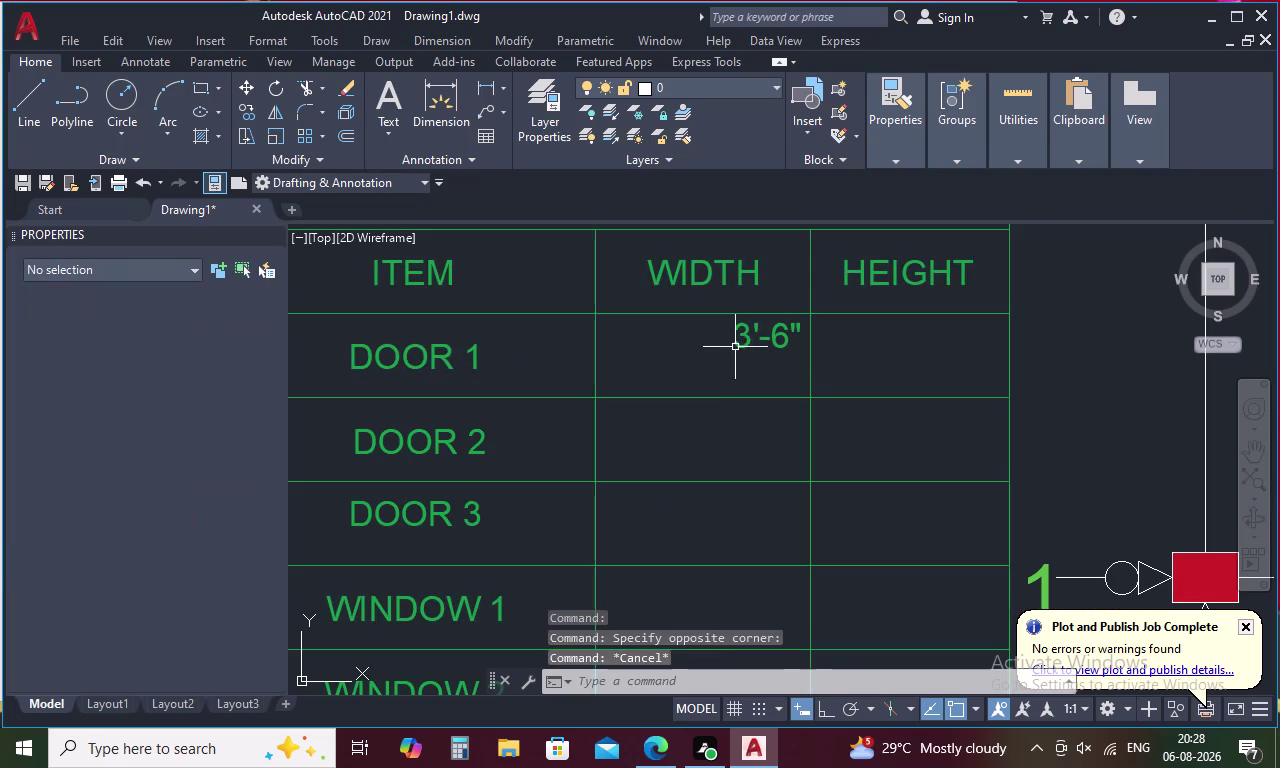
click(716, 398)
key(Escape)
click(716, 366)
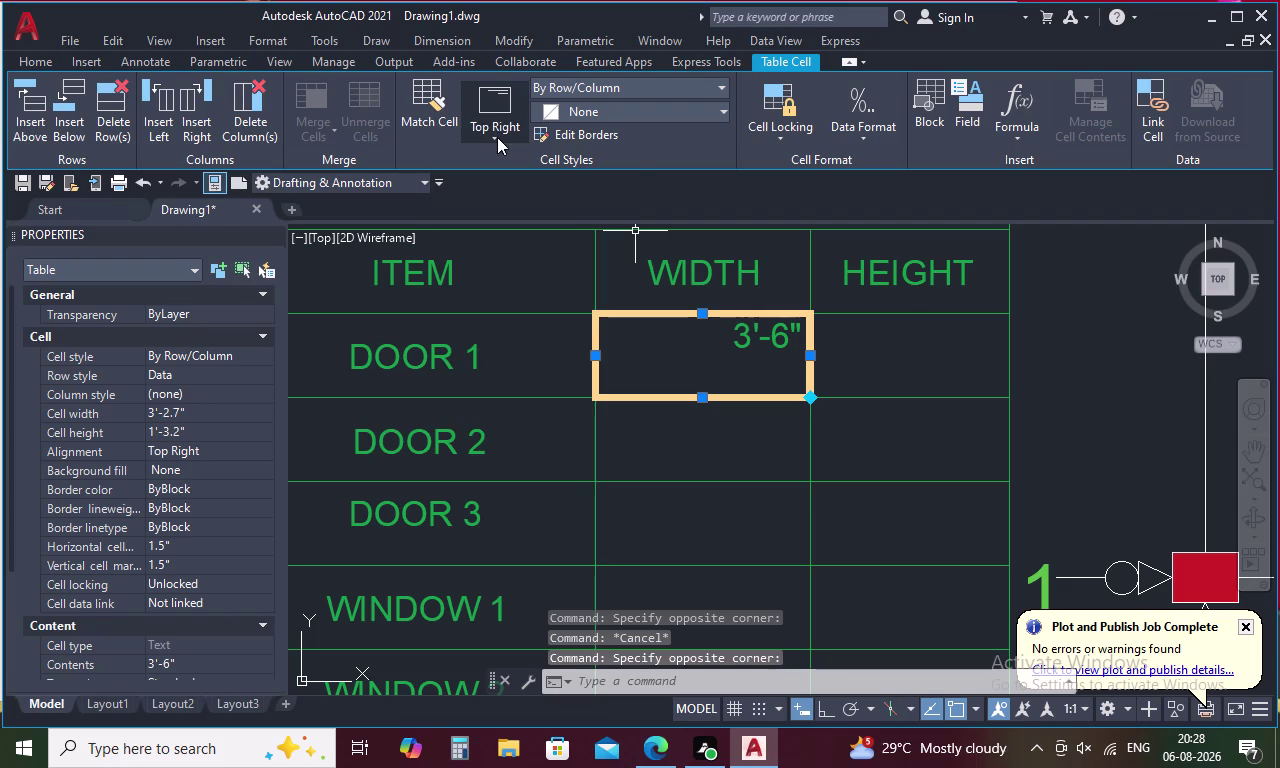
click(497, 137)
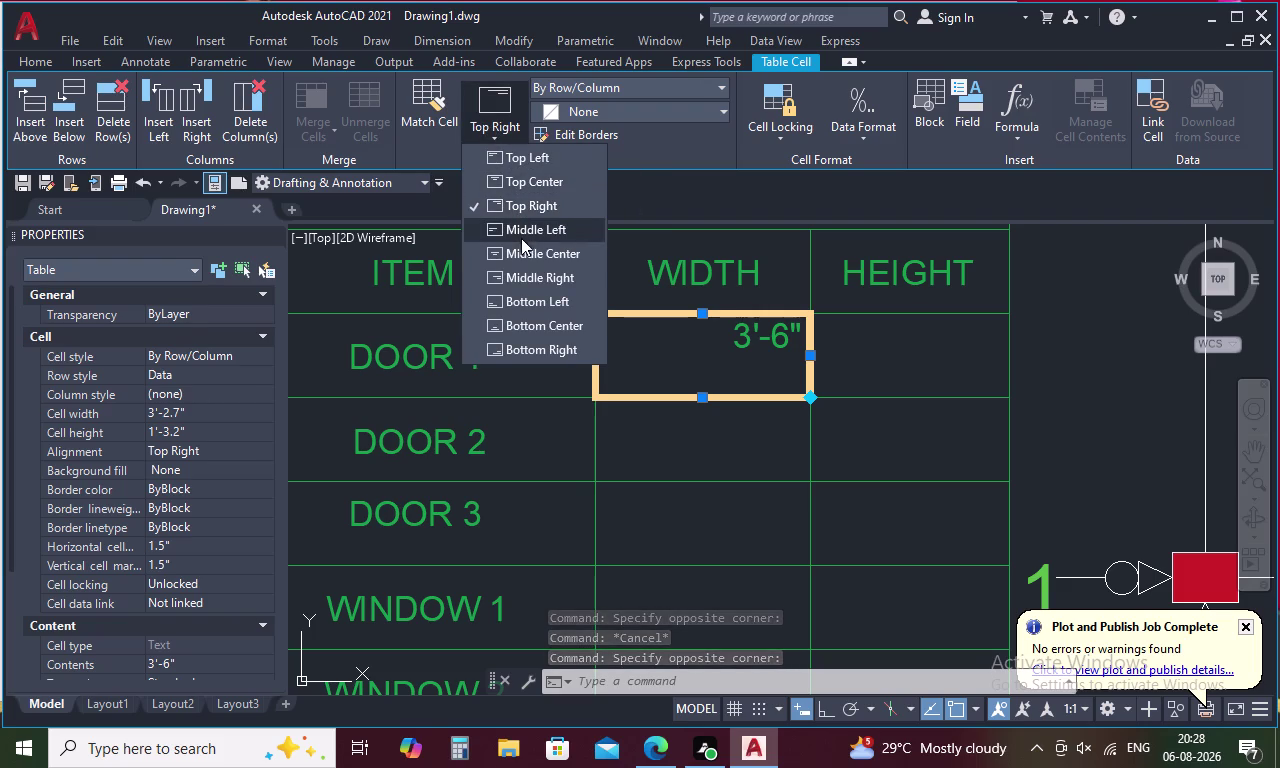
click(523, 247)
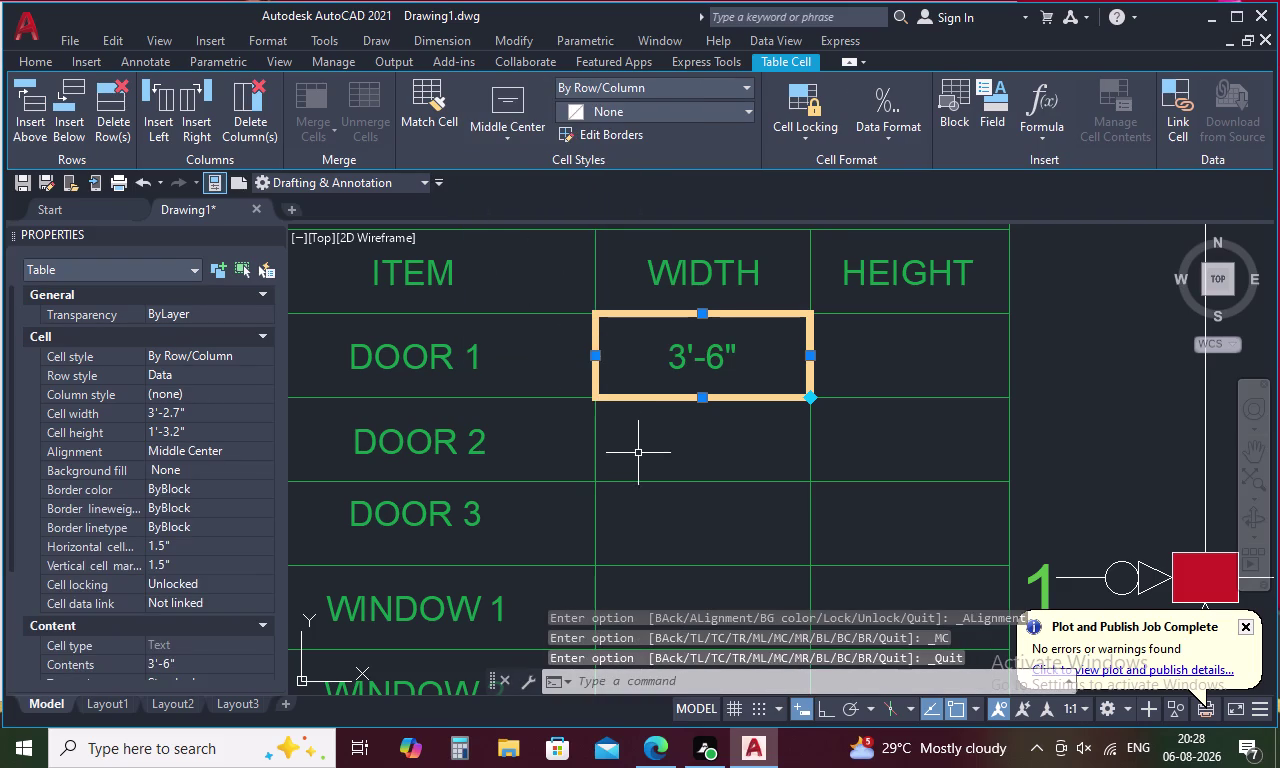
key(Escape)
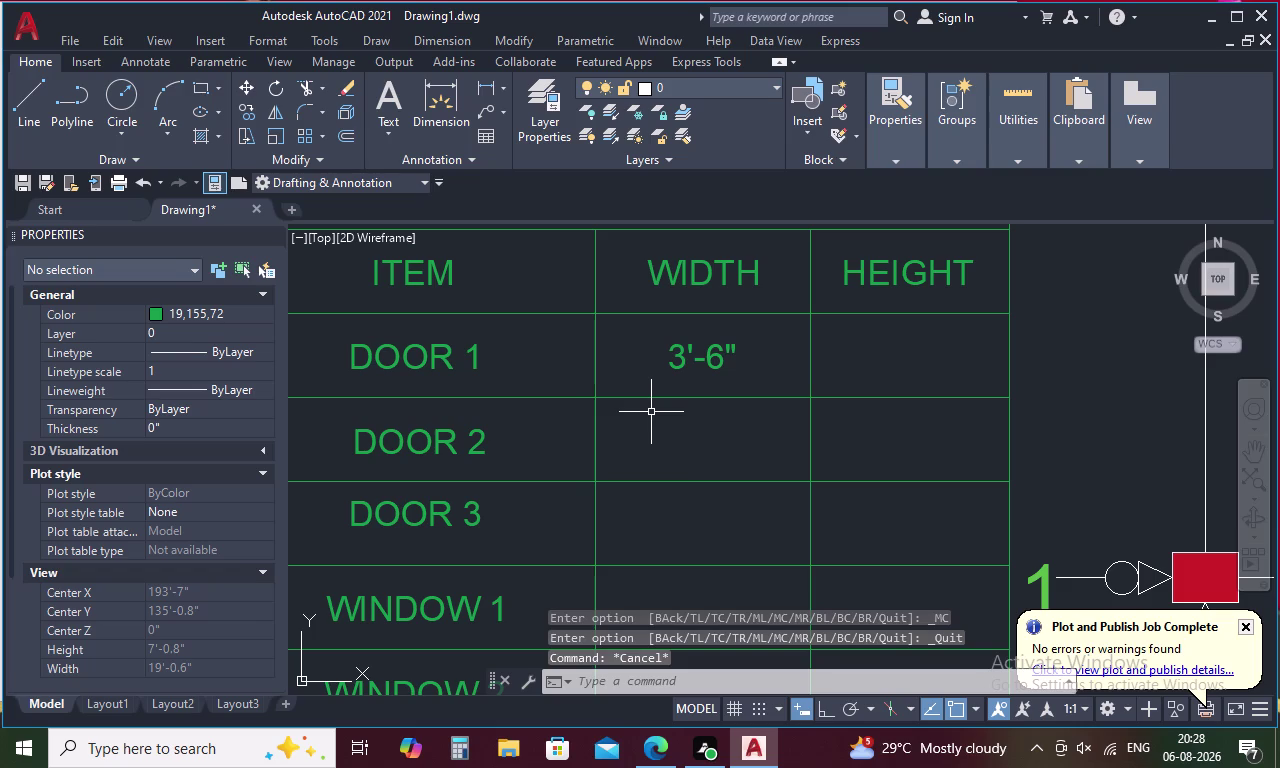
middle_drag(651, 412, 628, 317)
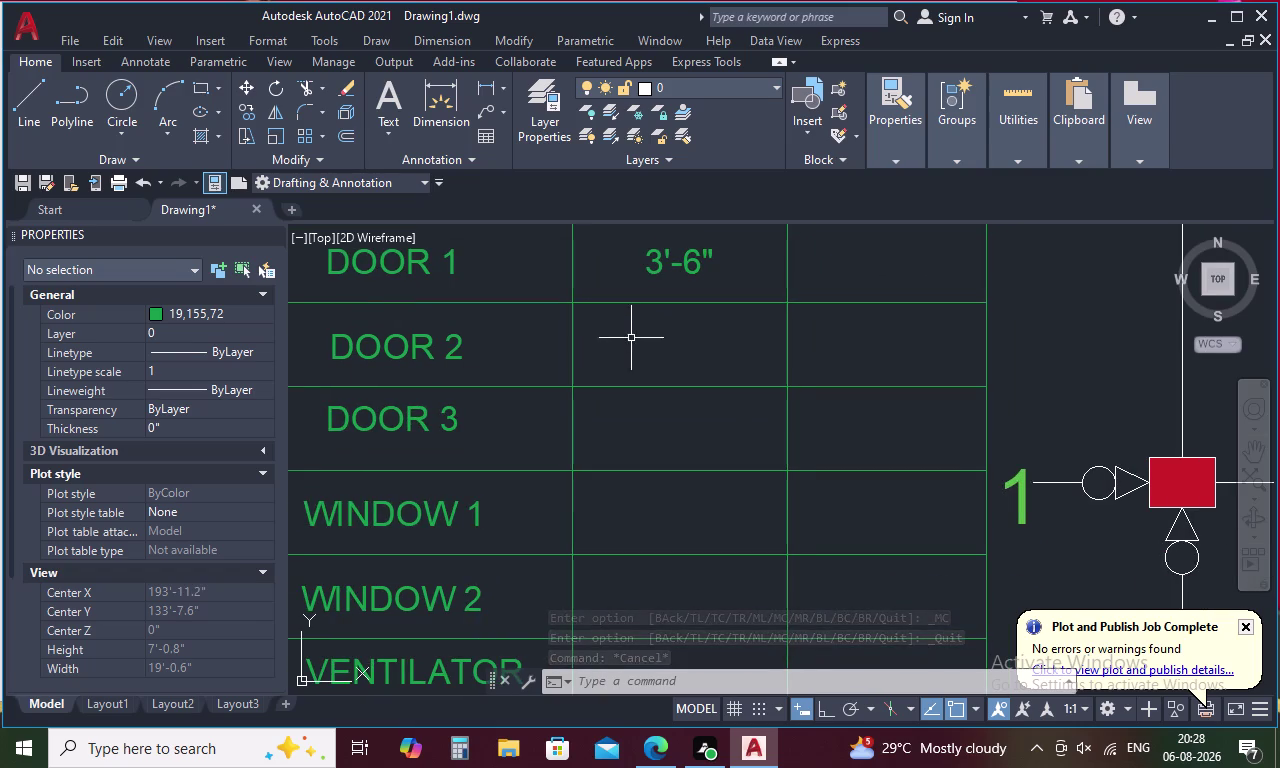
Try clearing the last row's cell and backspacing characters out of the DOOR 2 text.
scroll(down, 3)
scroll(up, 3)
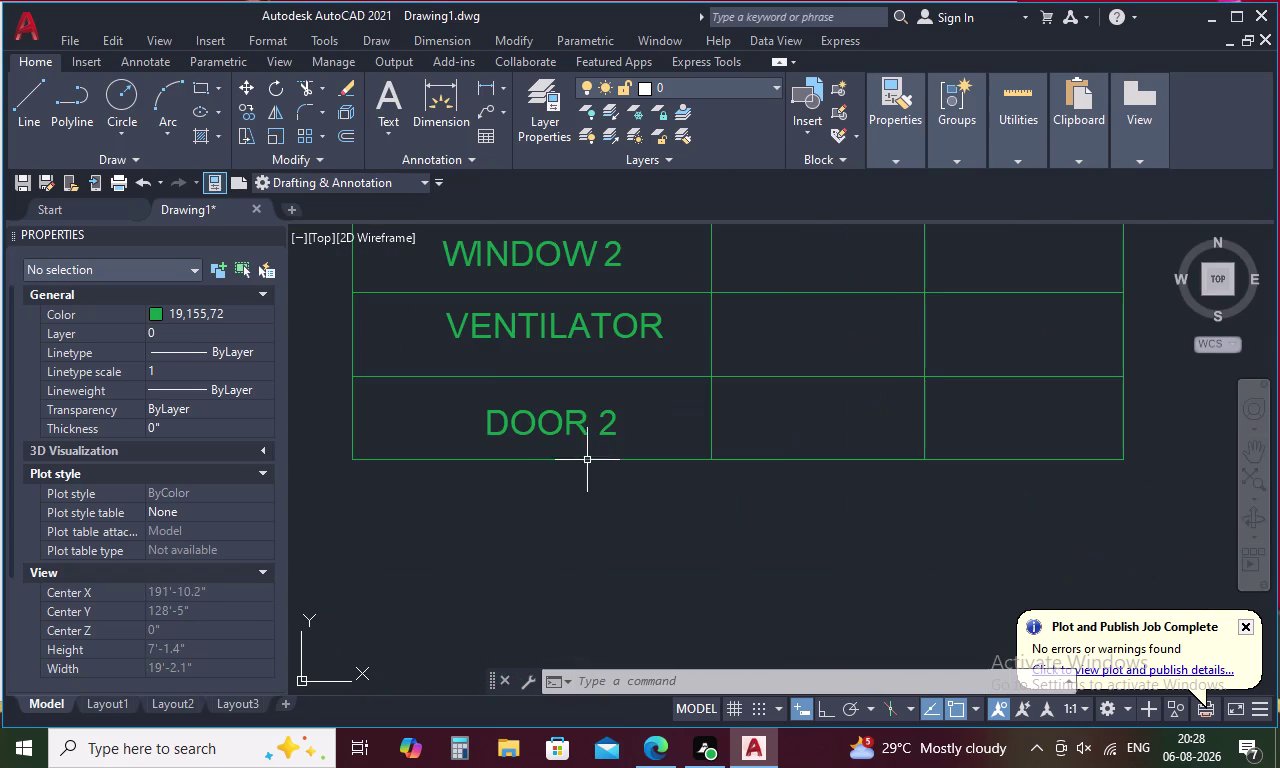
click(592, 427)
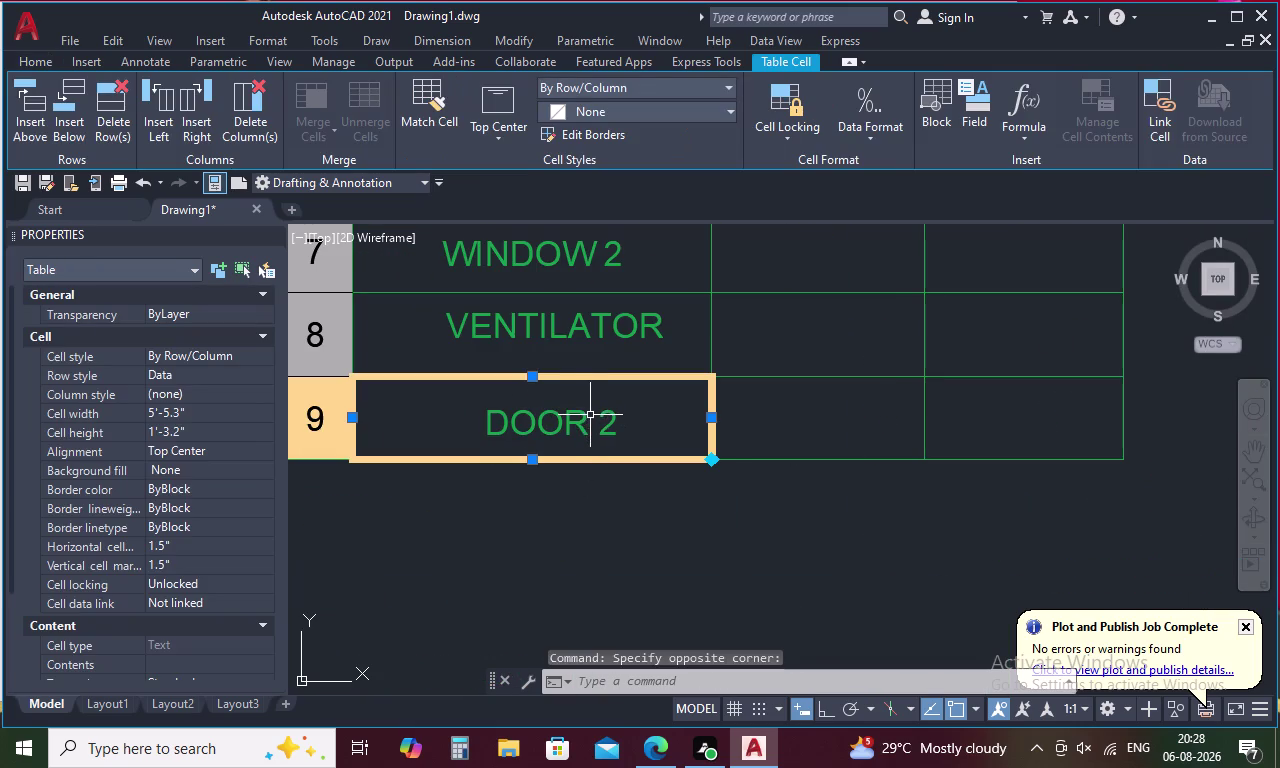
key(BackSpace)
double_click(592, 419)
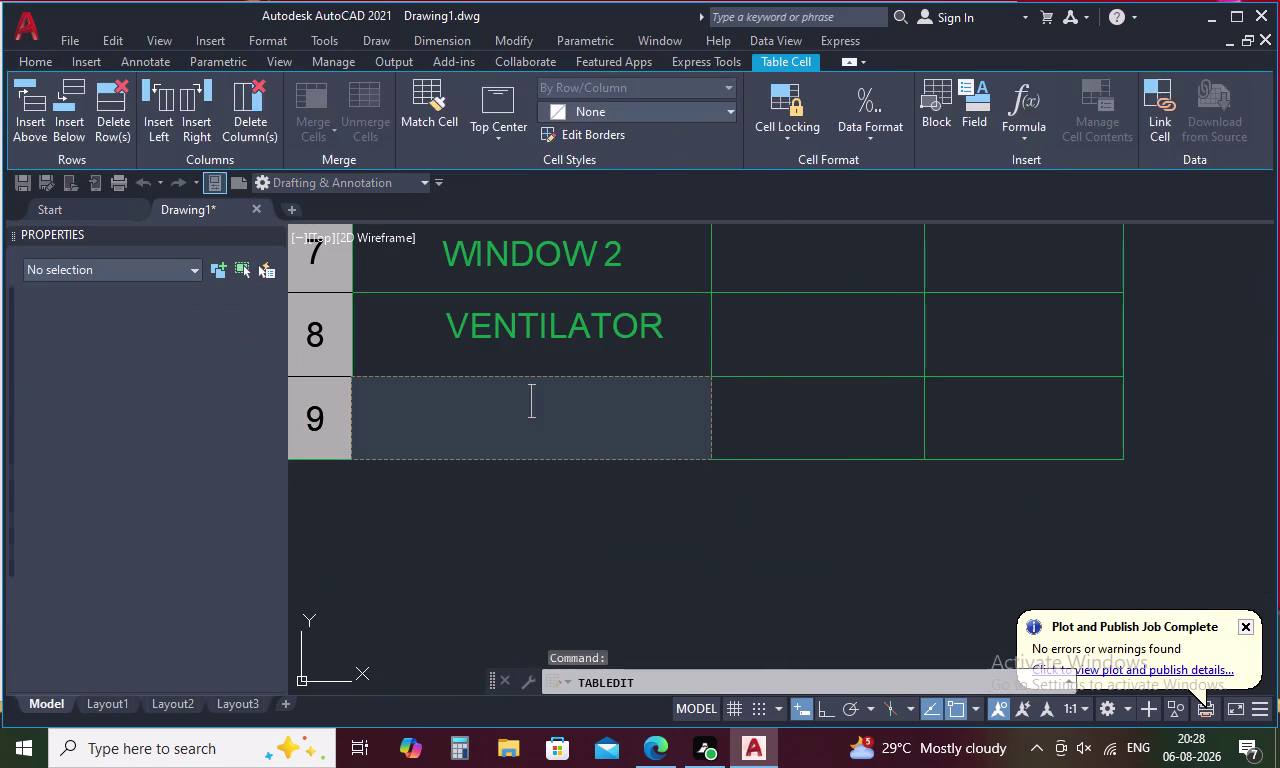
key(BackSpace)
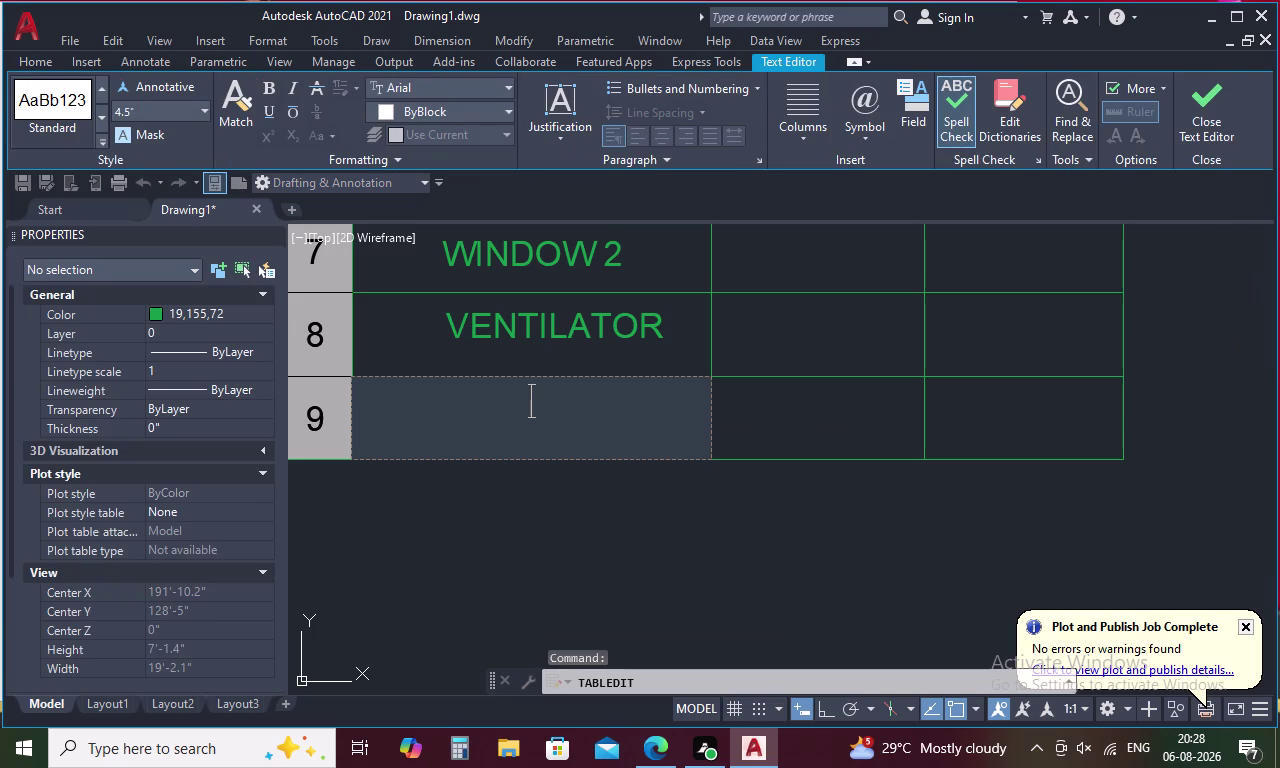
key(Escape)
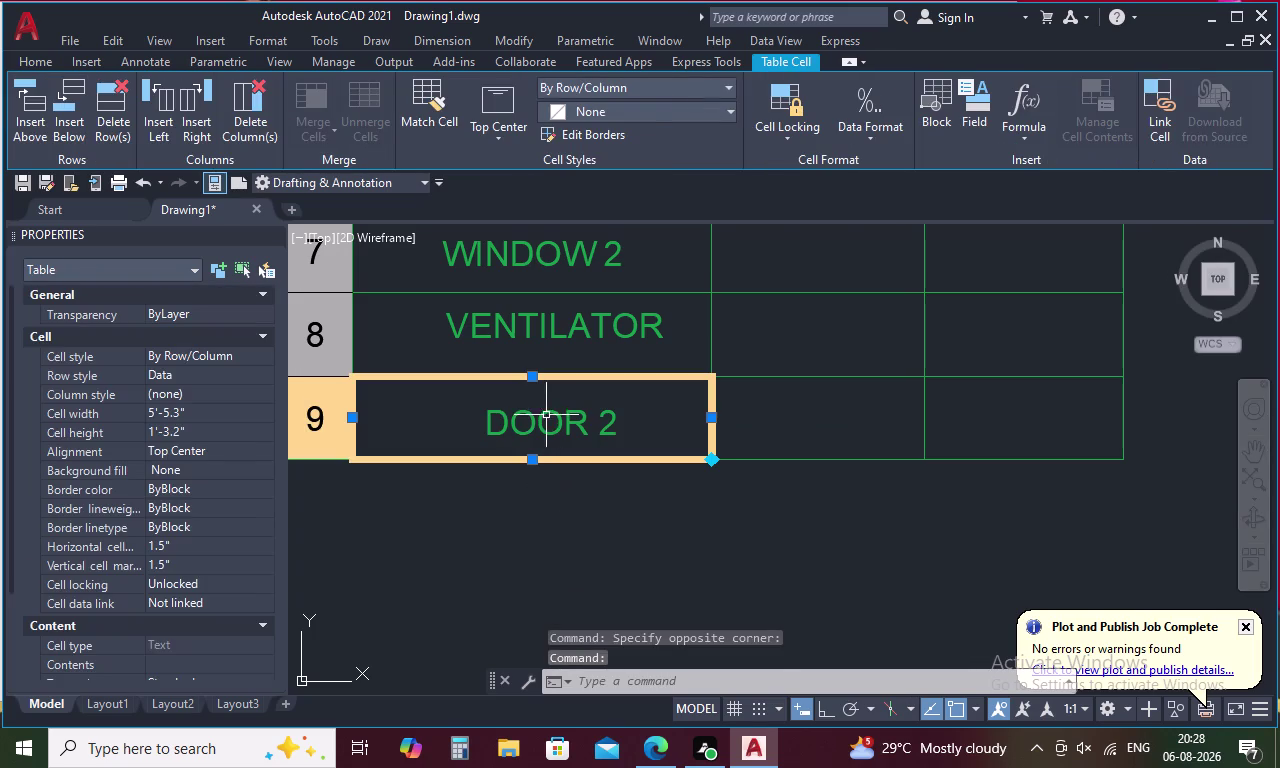
double_click(546, 415)
click(547, 418)
click(547, 418)
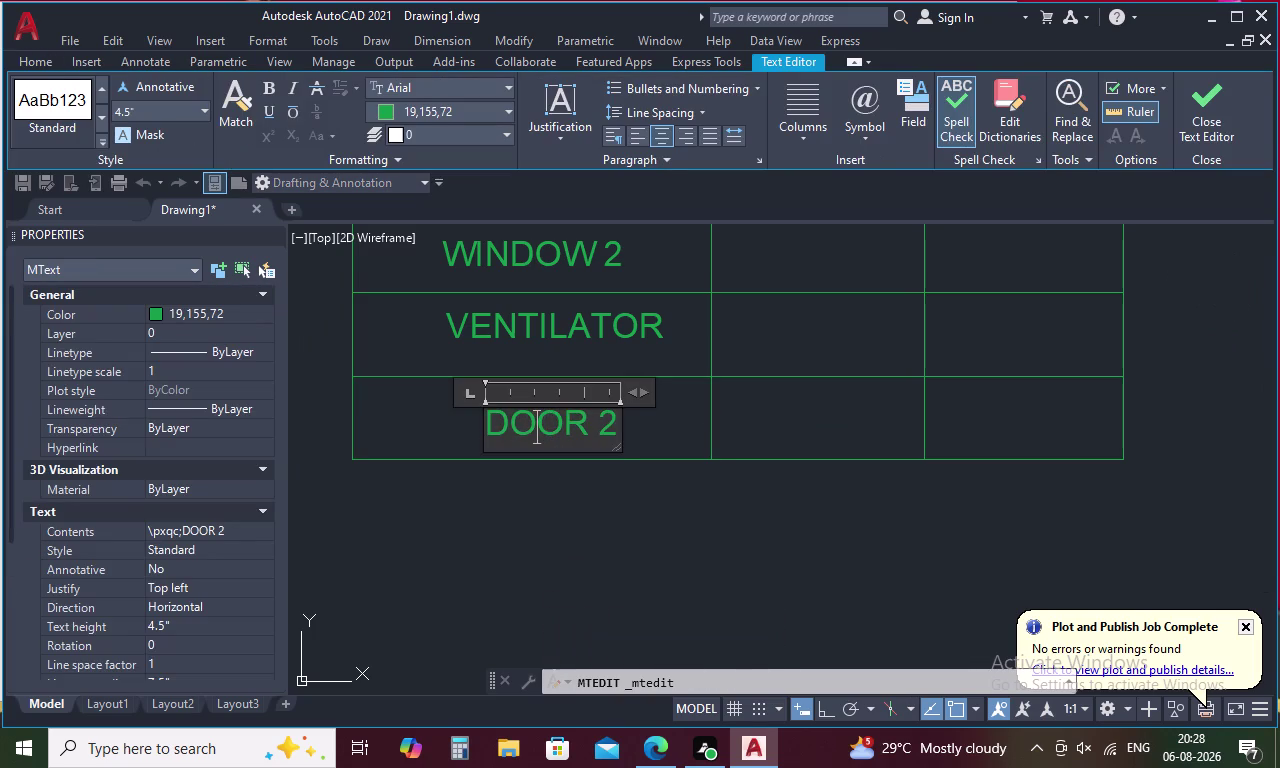
key(Right)
key(Right)
key(Right)
key(Right)
key(BackSpace)
key(BackSpace)
key(BackSpace)
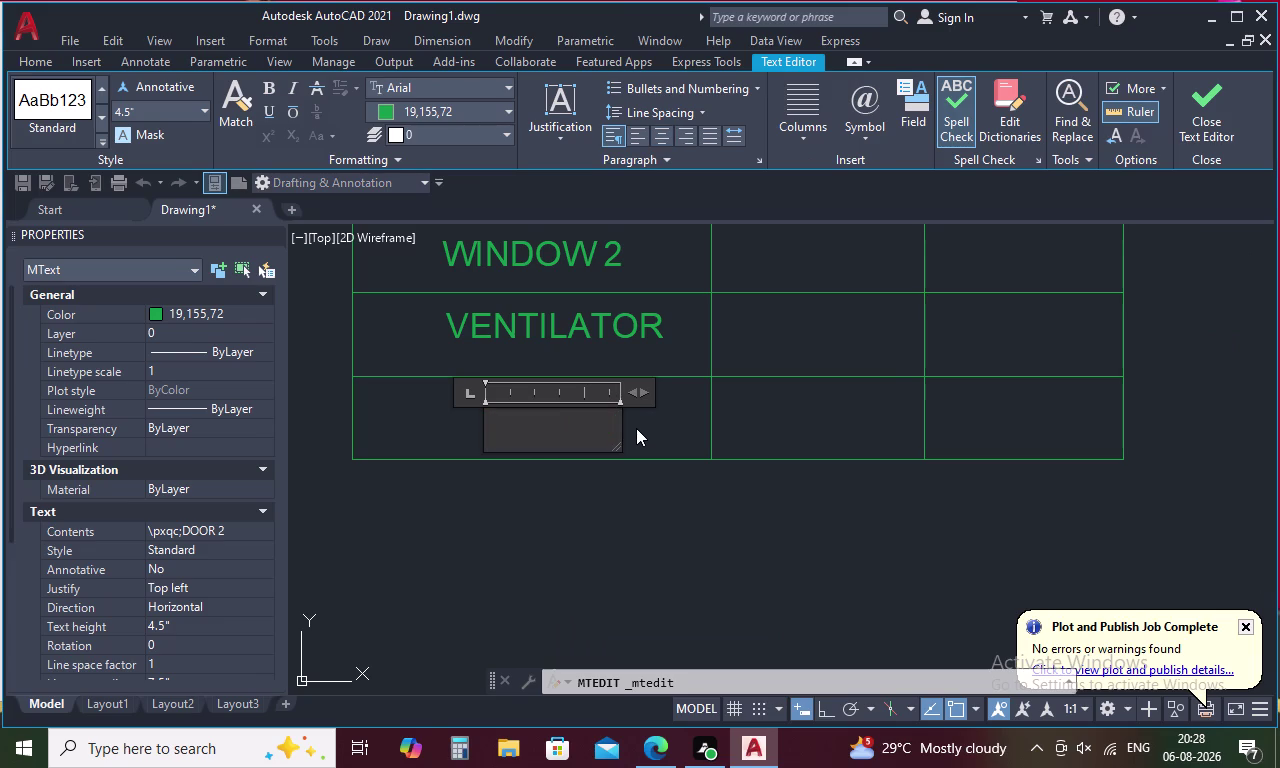
click(541, 509)
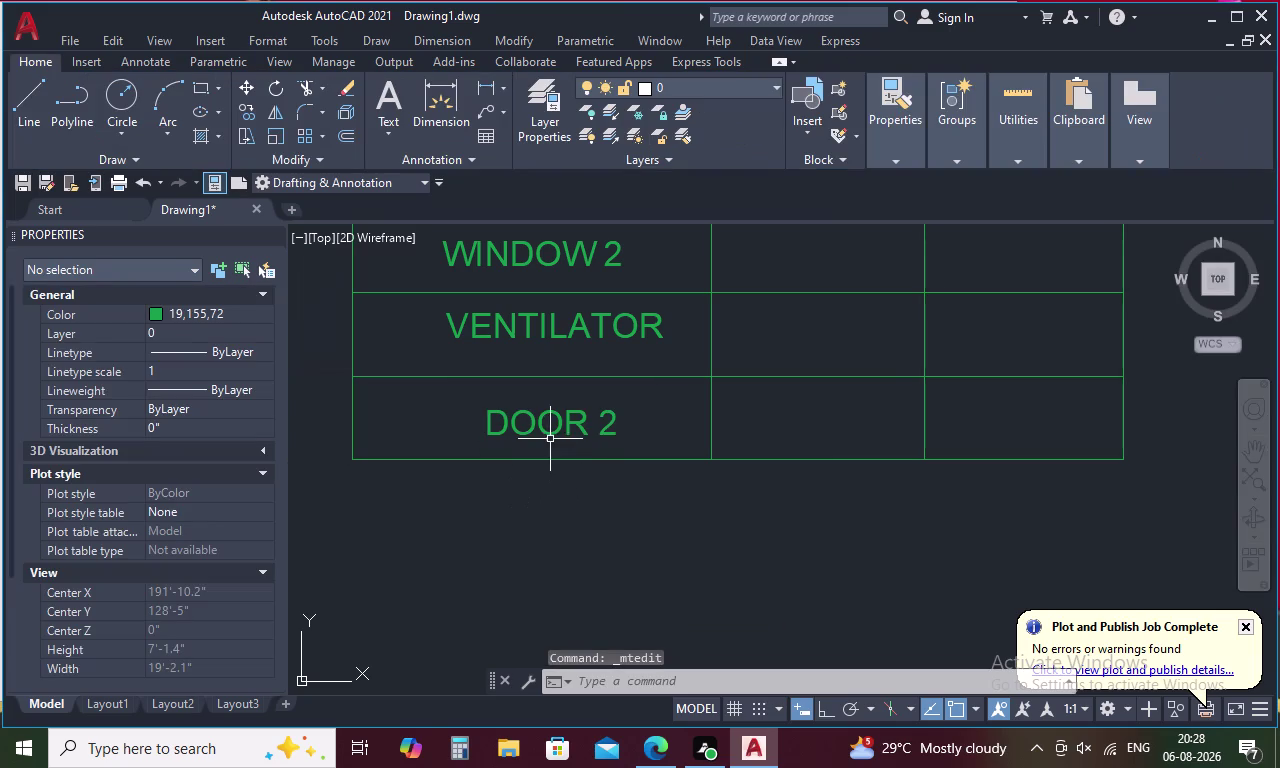
Reopen the DOOR 2 text, delete characters, and dismiss the unsaved-changes prompt.
click(550, 439)
double_click(555, 431)
double_click(556, 429)
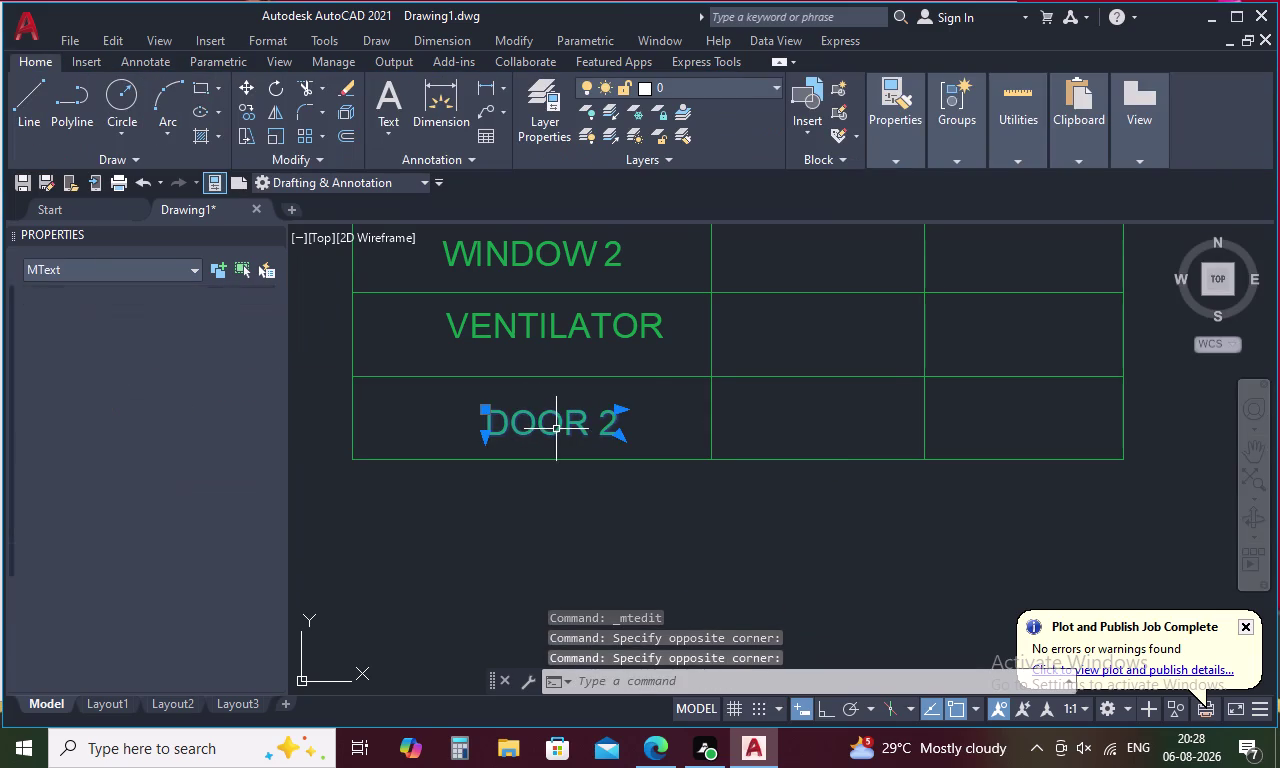
click(615, 422)
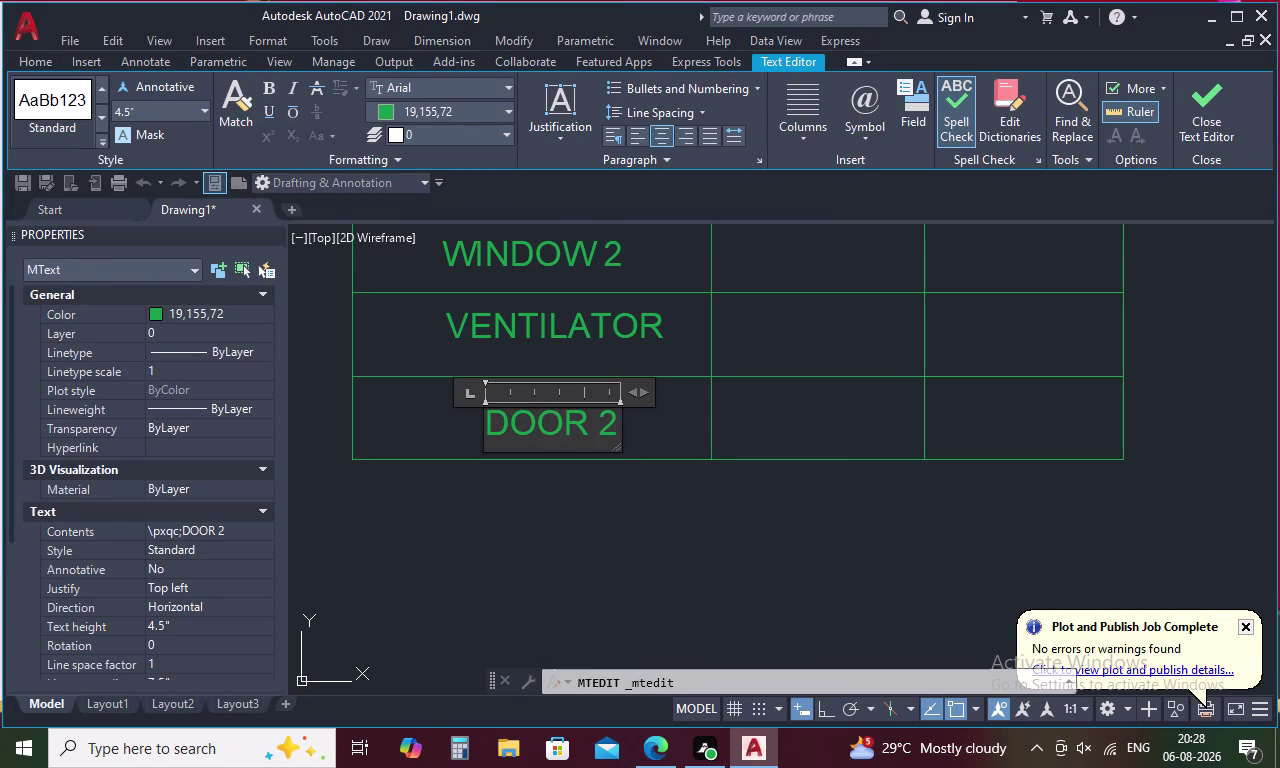
key(BackSpace)
key(BackSpace)
key(BackSpace)
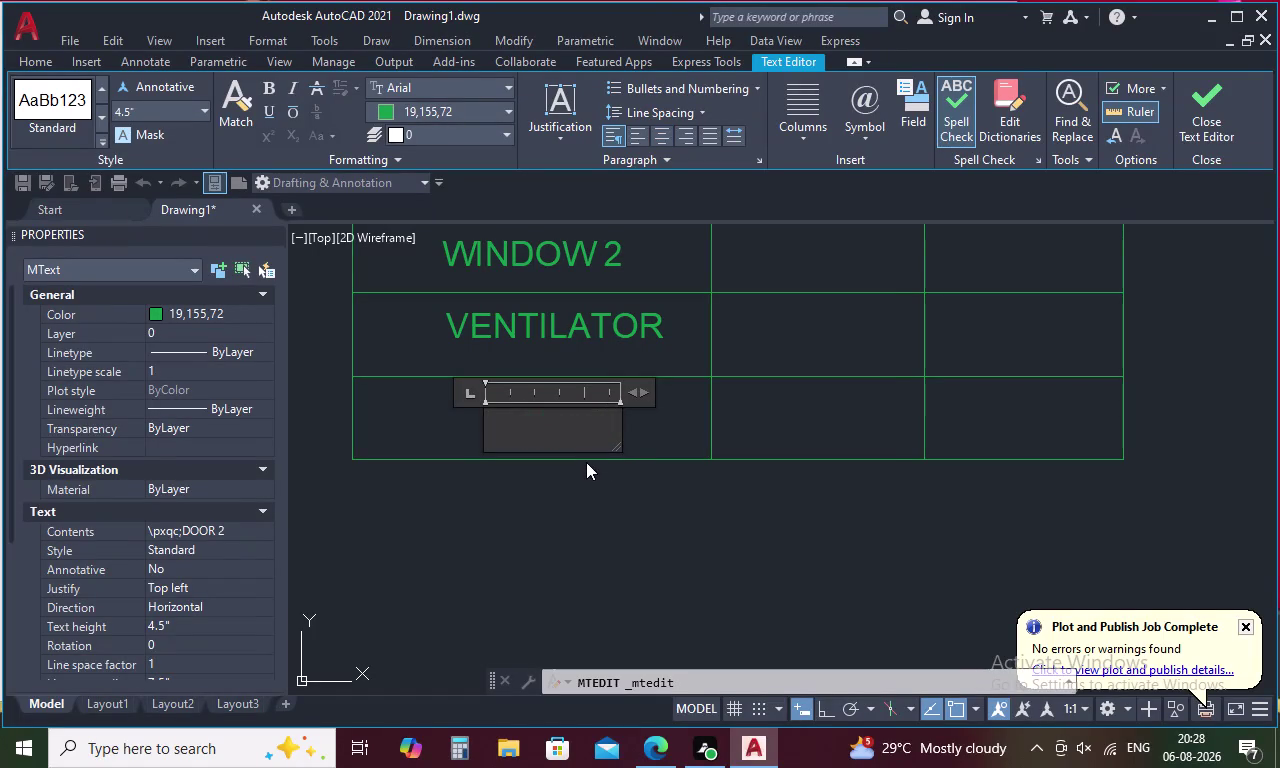
key(Escape)
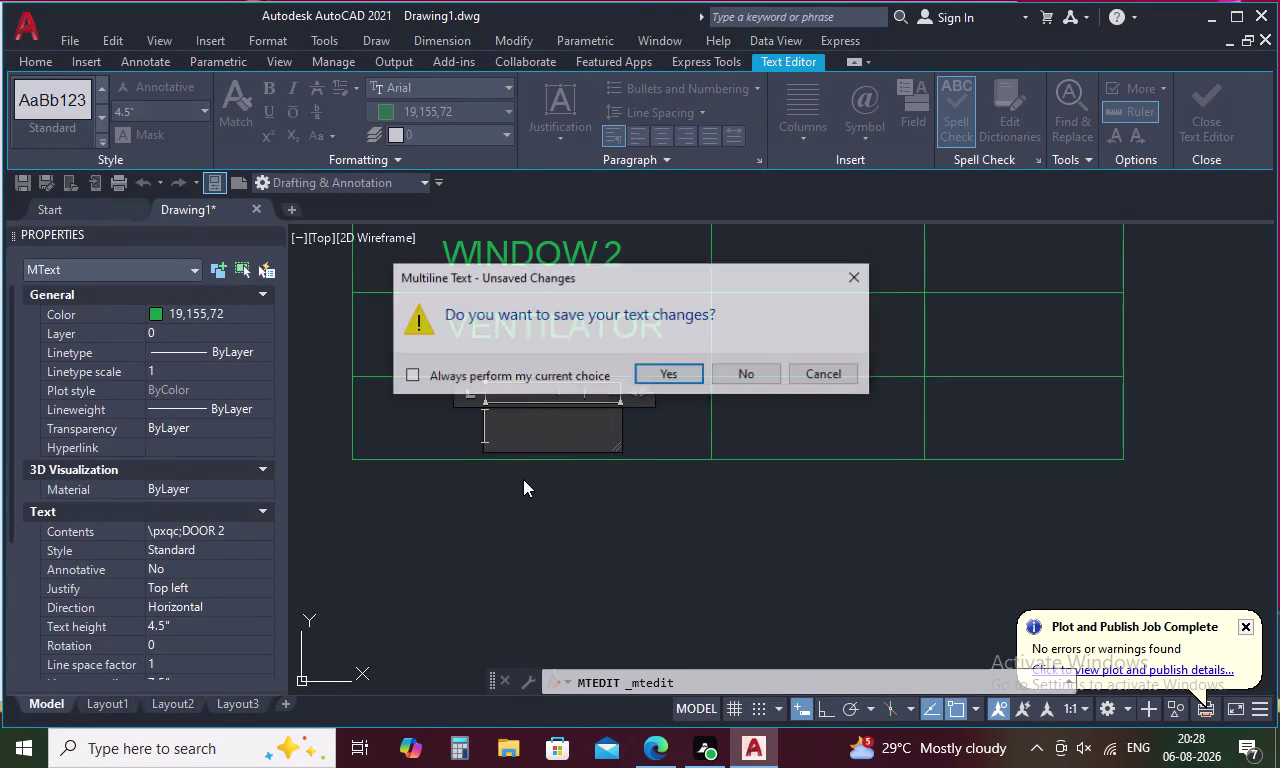
click(678, 367)
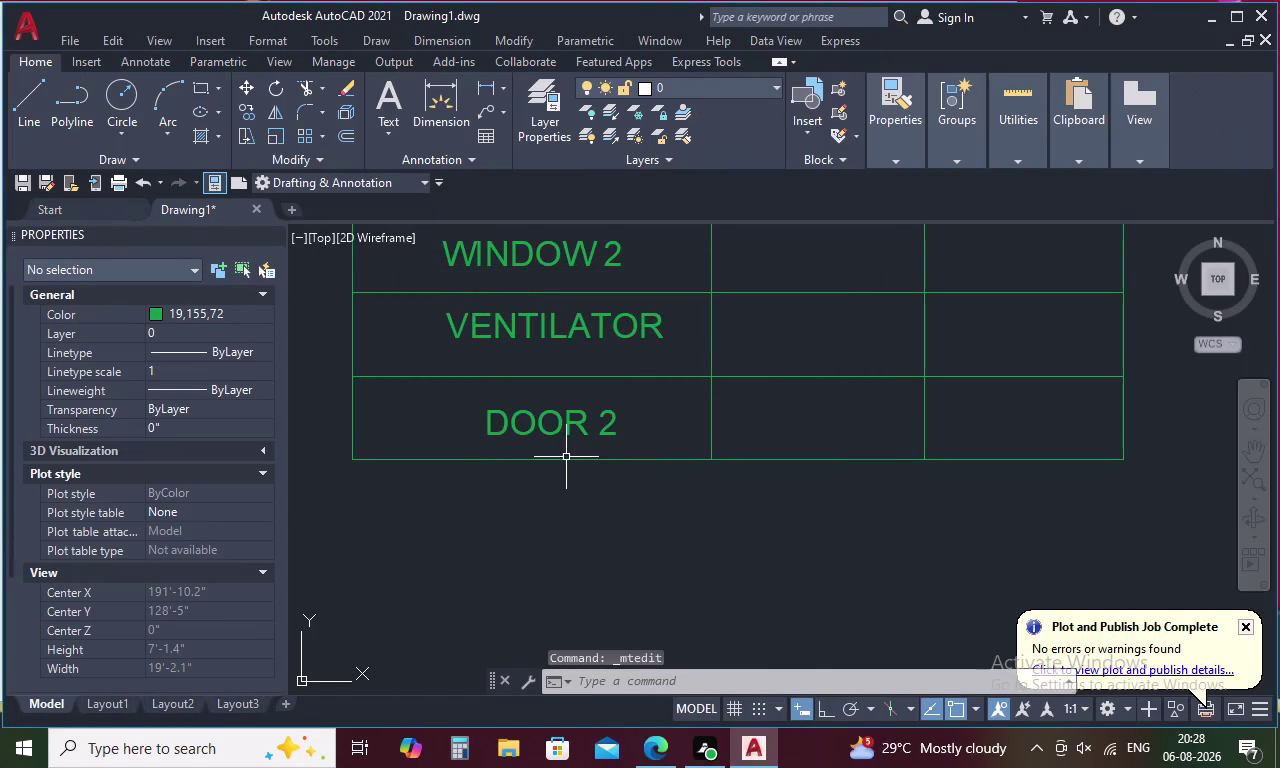
Select the stray DOOR 2 MText object over the bottom row and erase it.
click(552, 422)
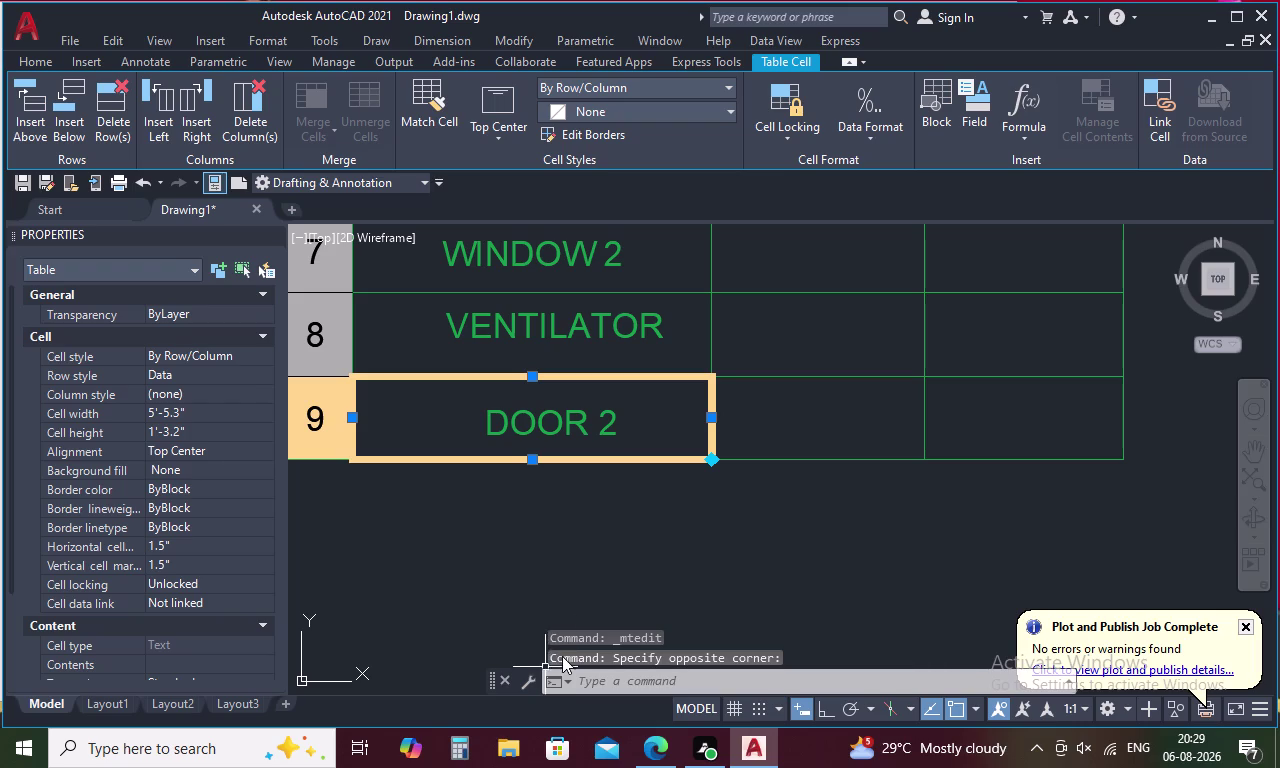
double_click(584, 416)
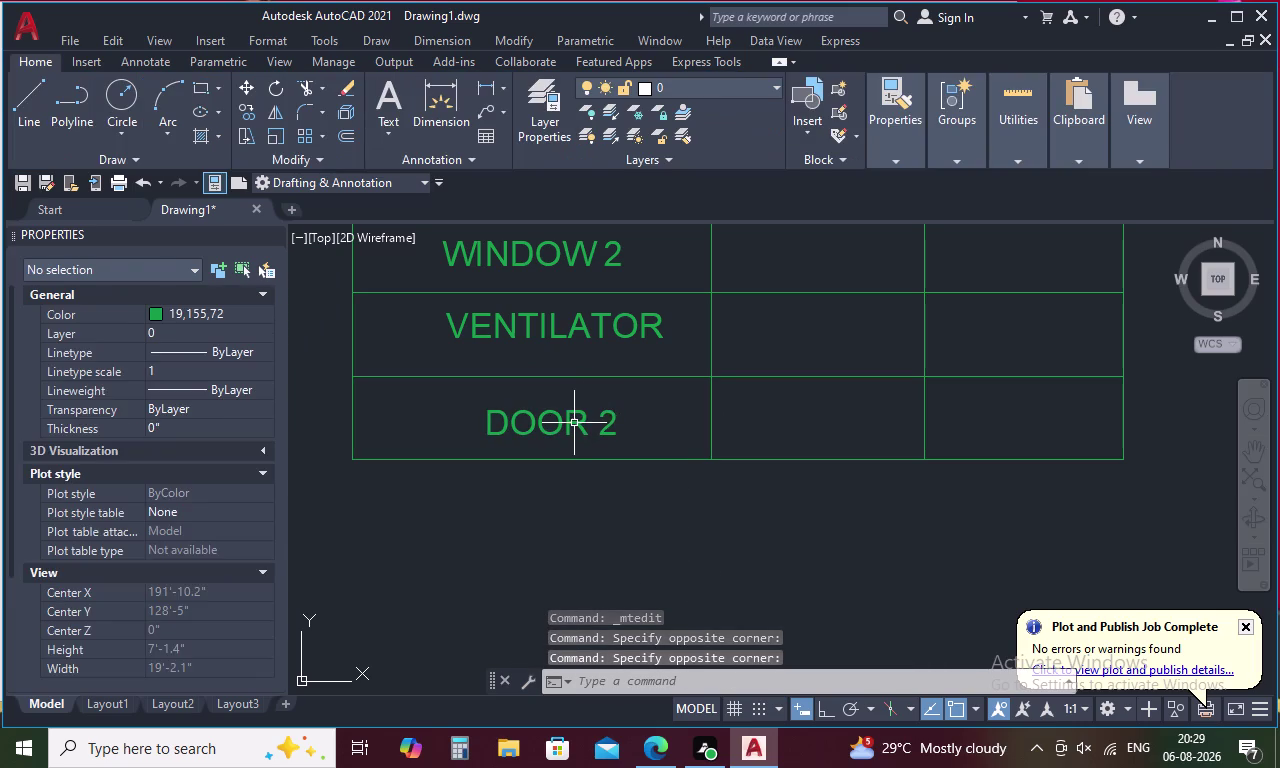
click(574, 423)
click(574, 423)
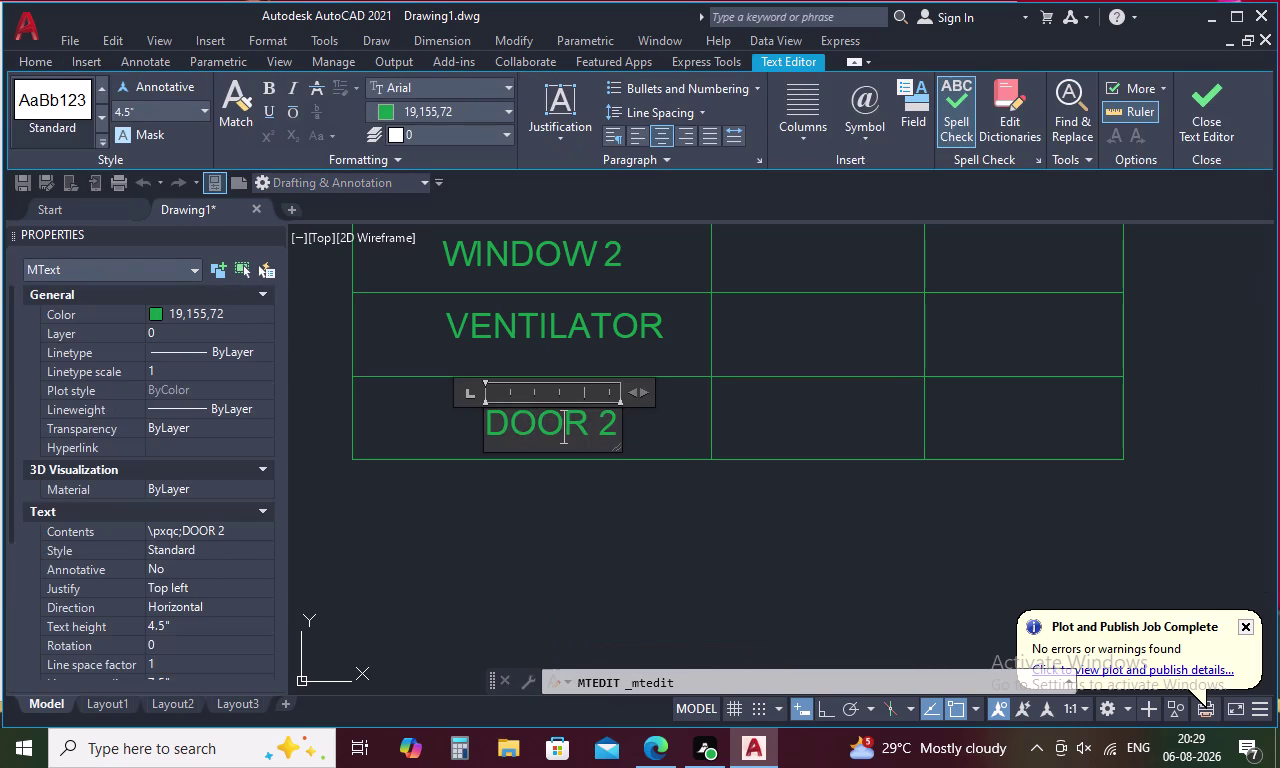
click(612, 425)
key(Delete)
key(Delete)
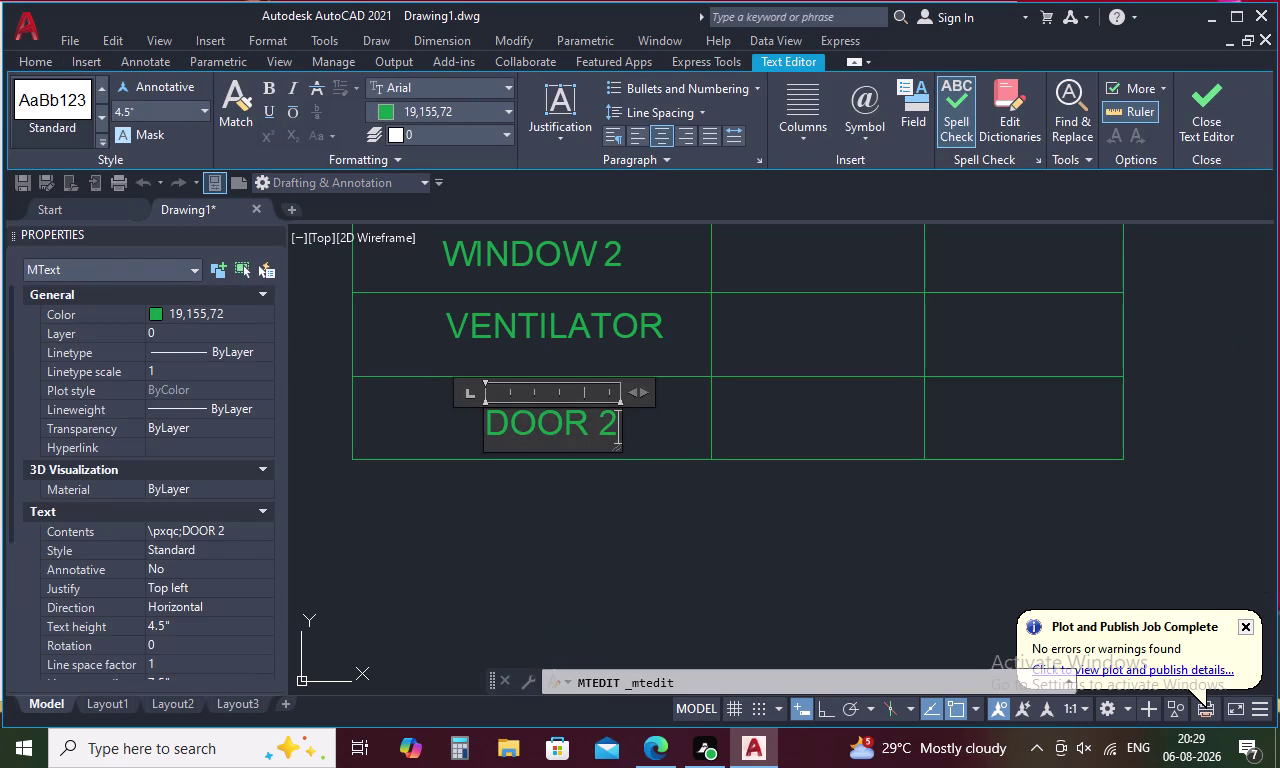
key(Delete)
key(Escape)
click(555, 421)
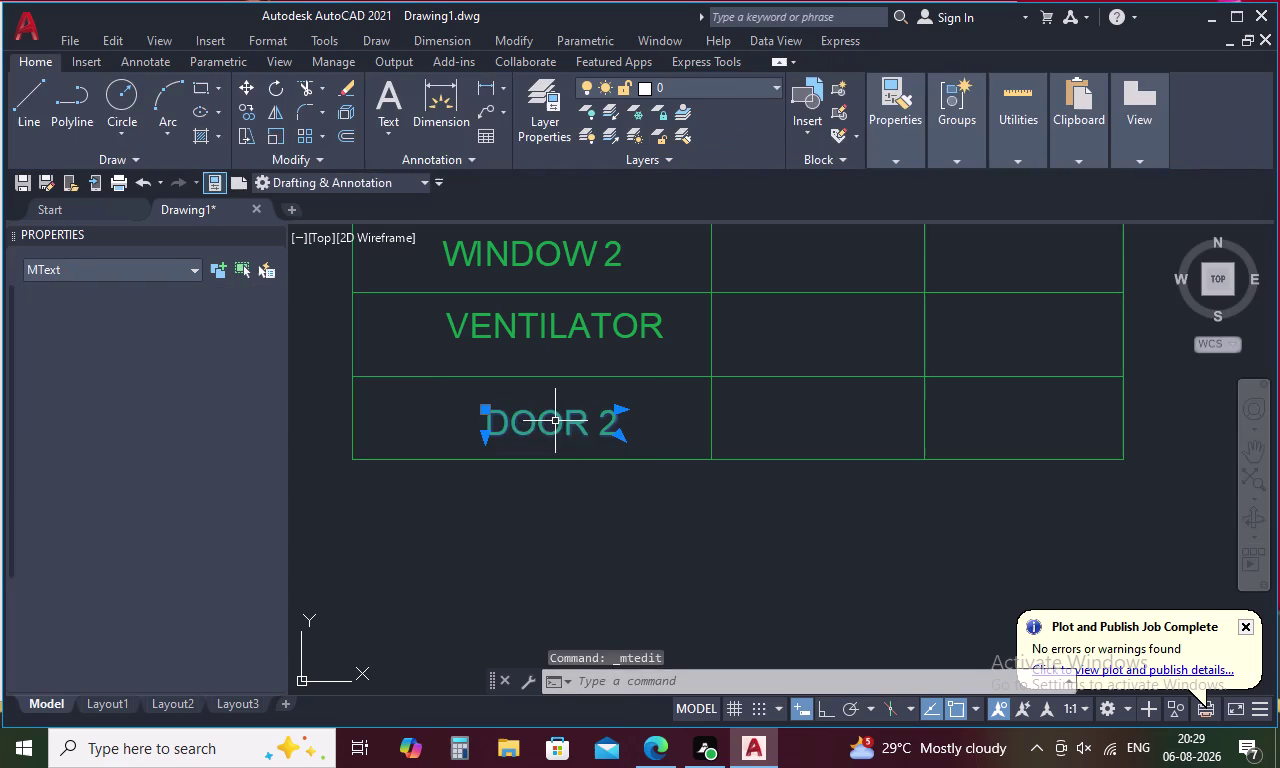
key(Delete)
scroll(down, 3)
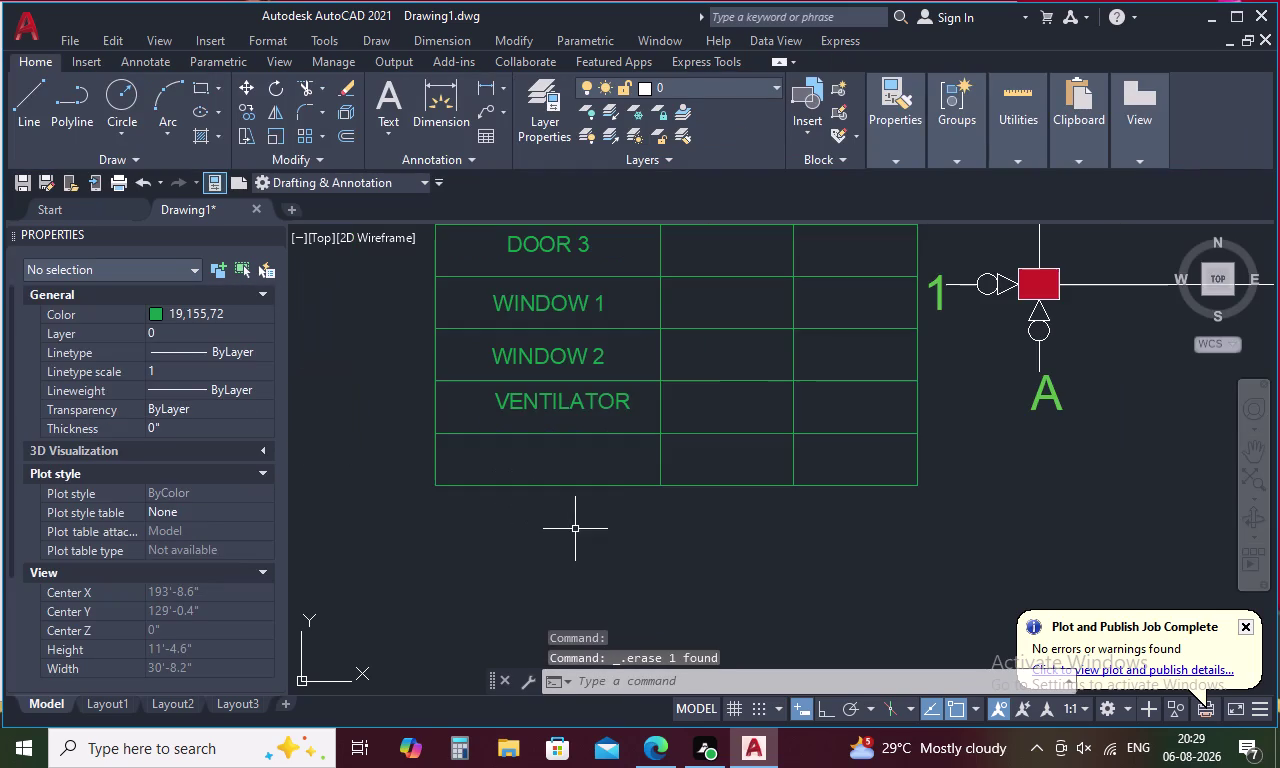
scroll(down, 3)
scroll(up, 3)
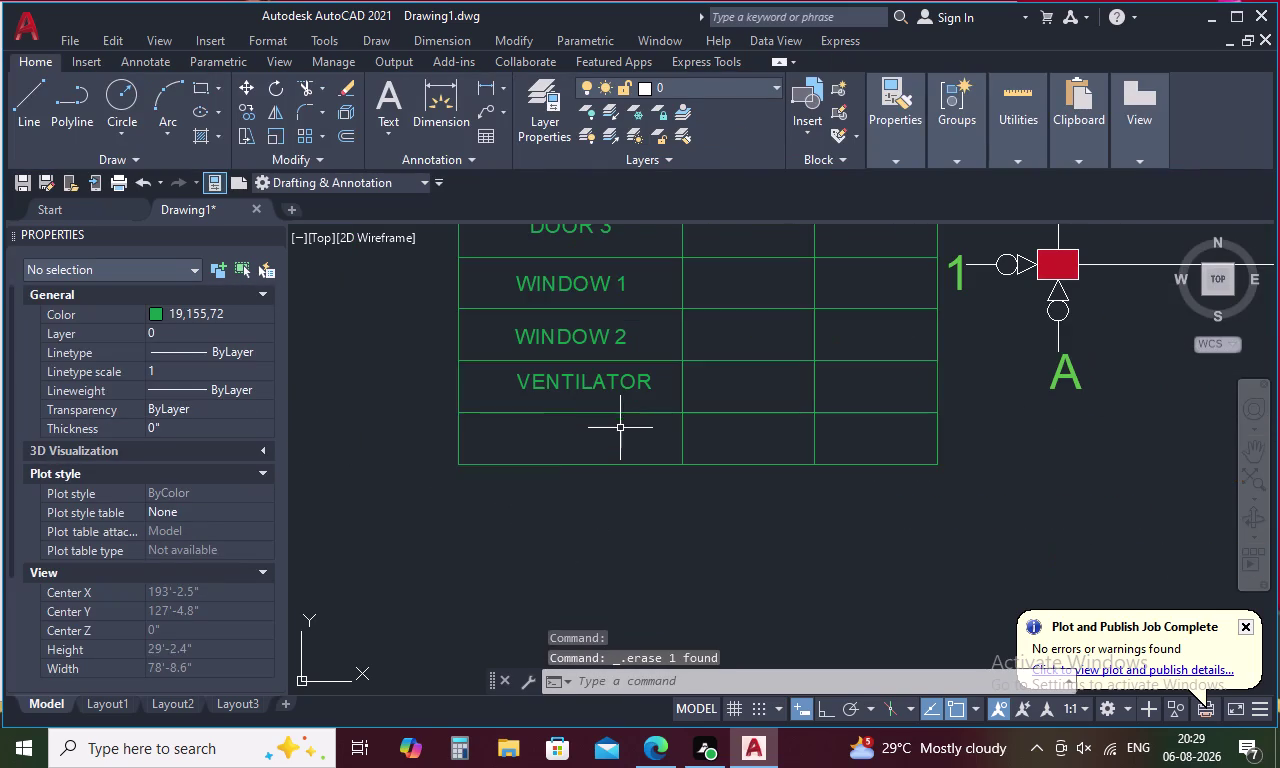
drag(580, 436, 752, 421)
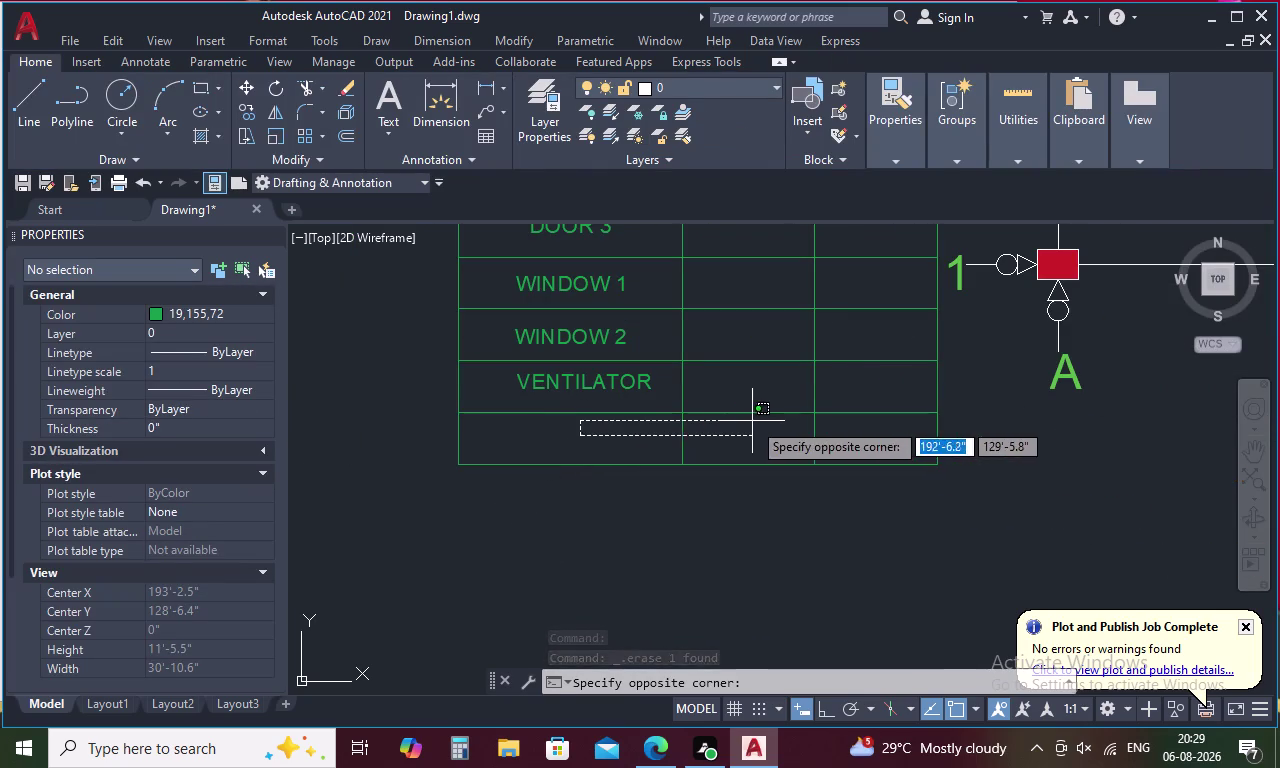
drag(752, 421, 861, 430)
key(Delete)
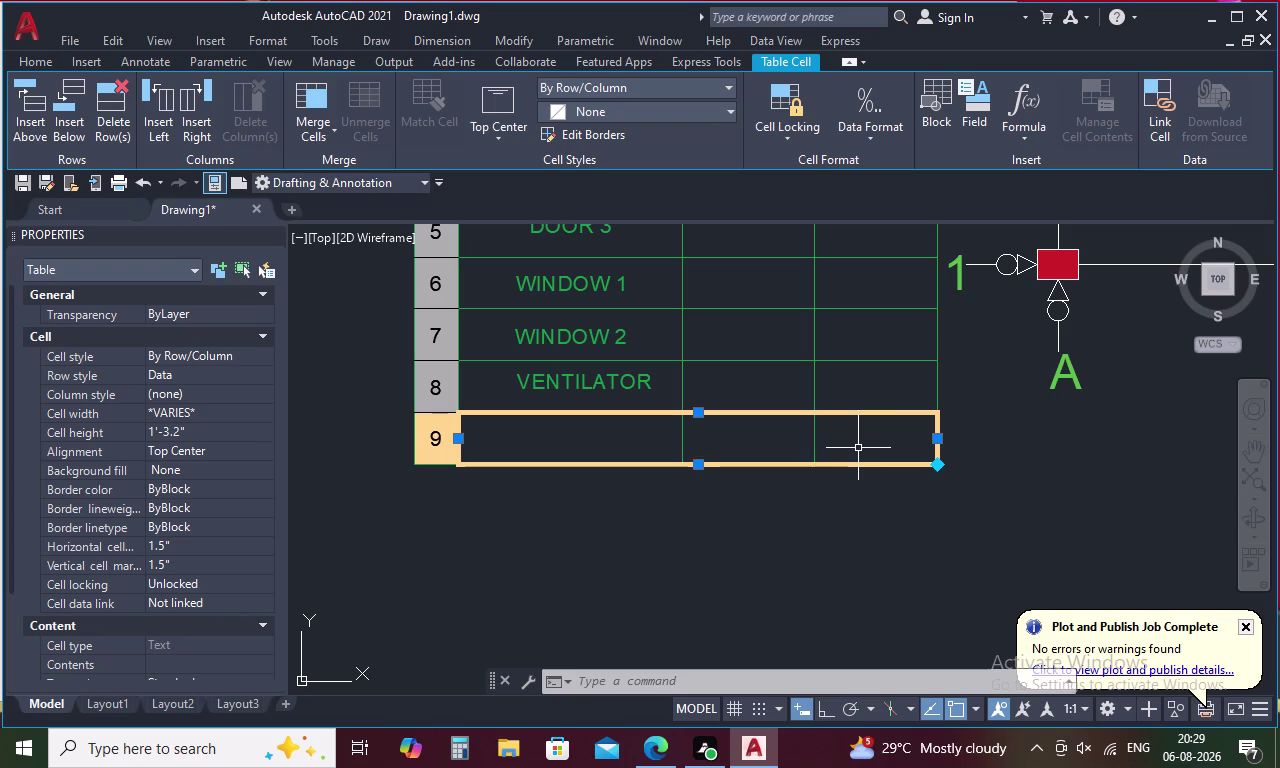
key(Delete)
key(Delete)
middle_drag(886, 524, 884, 638)
scroll(down, 3)
middle_drag(1006, 467, 729, 656)
scroll(down, 3)
middle_drag(899, 592, 843, 258)
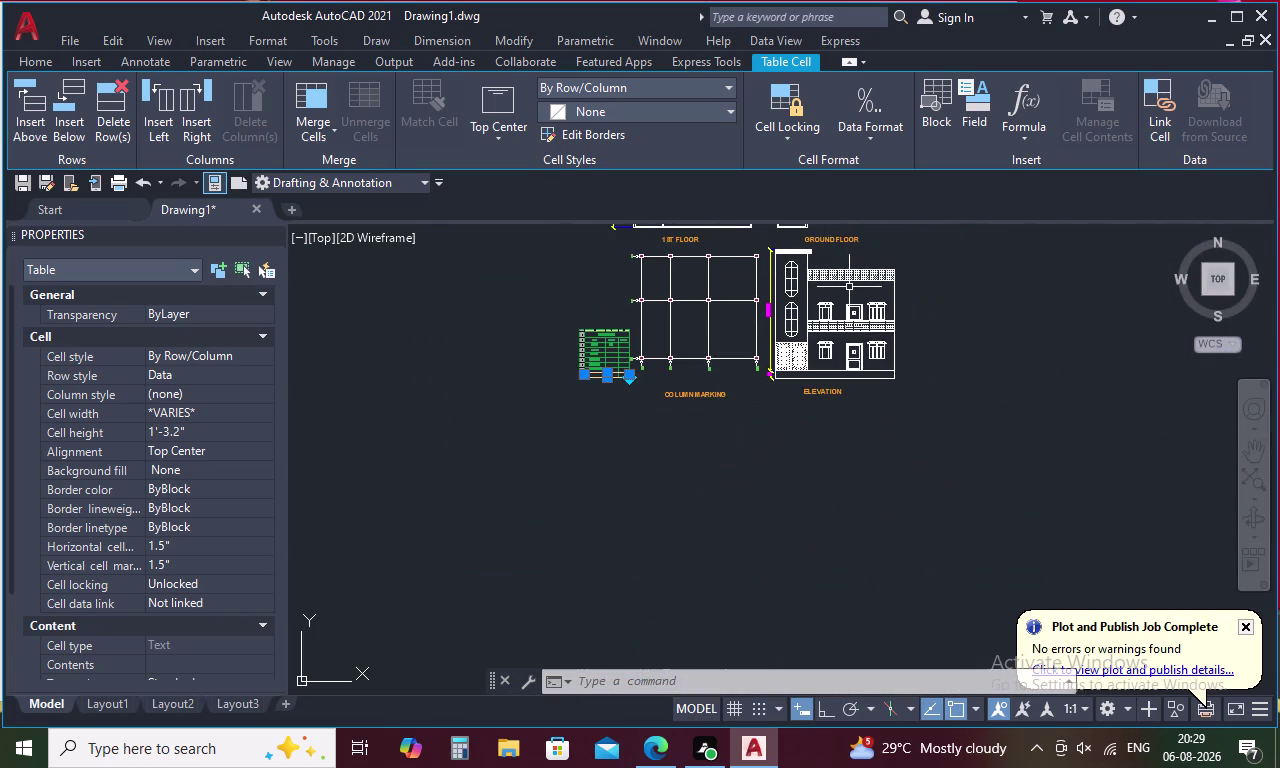
middle_drag(849, 287, 874, 378)
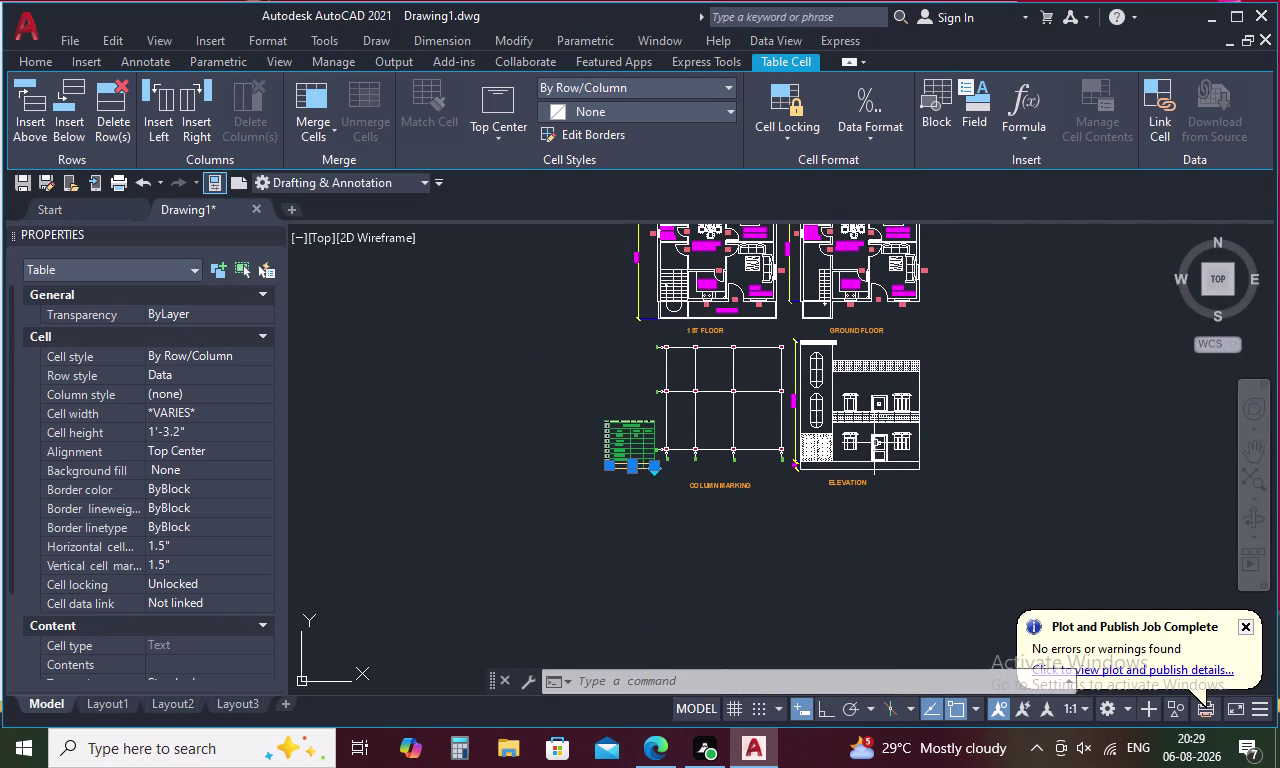
scroll(up, 3)
middle_drag(876, 447, 922, 571)
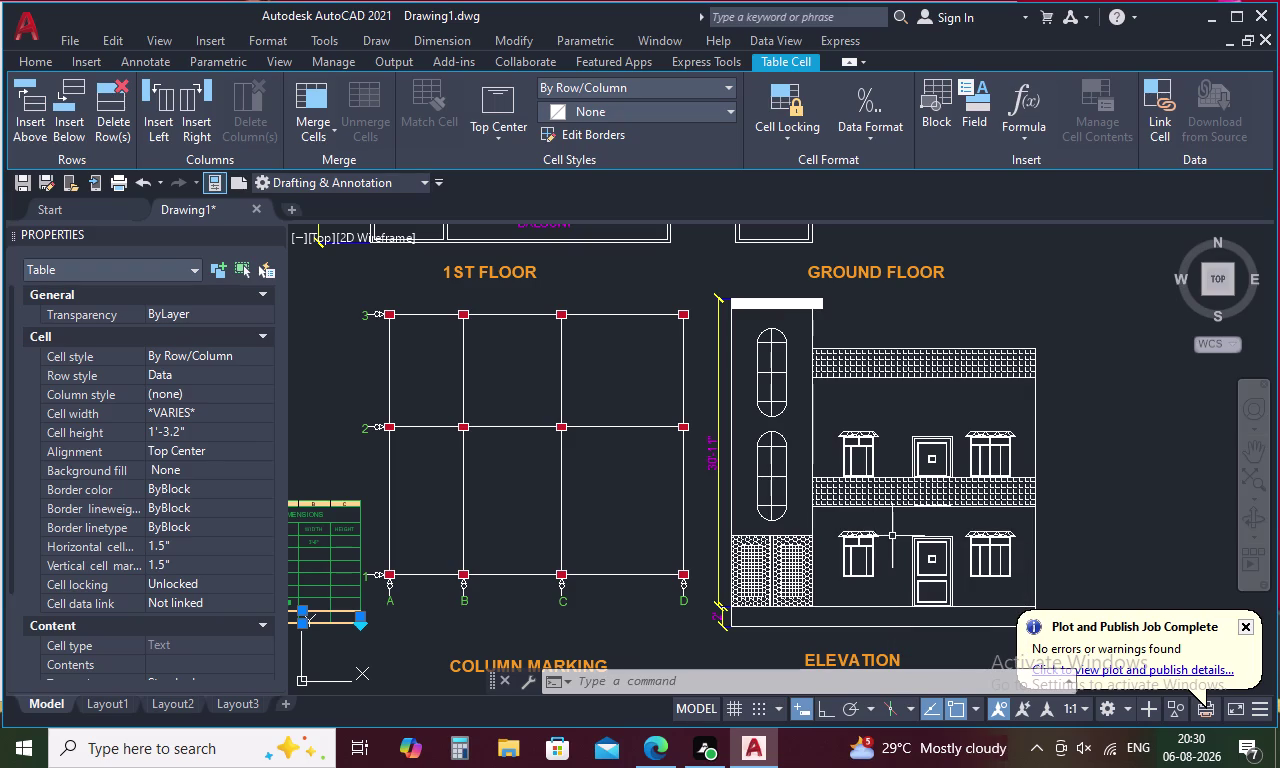
scroll(down, 3)
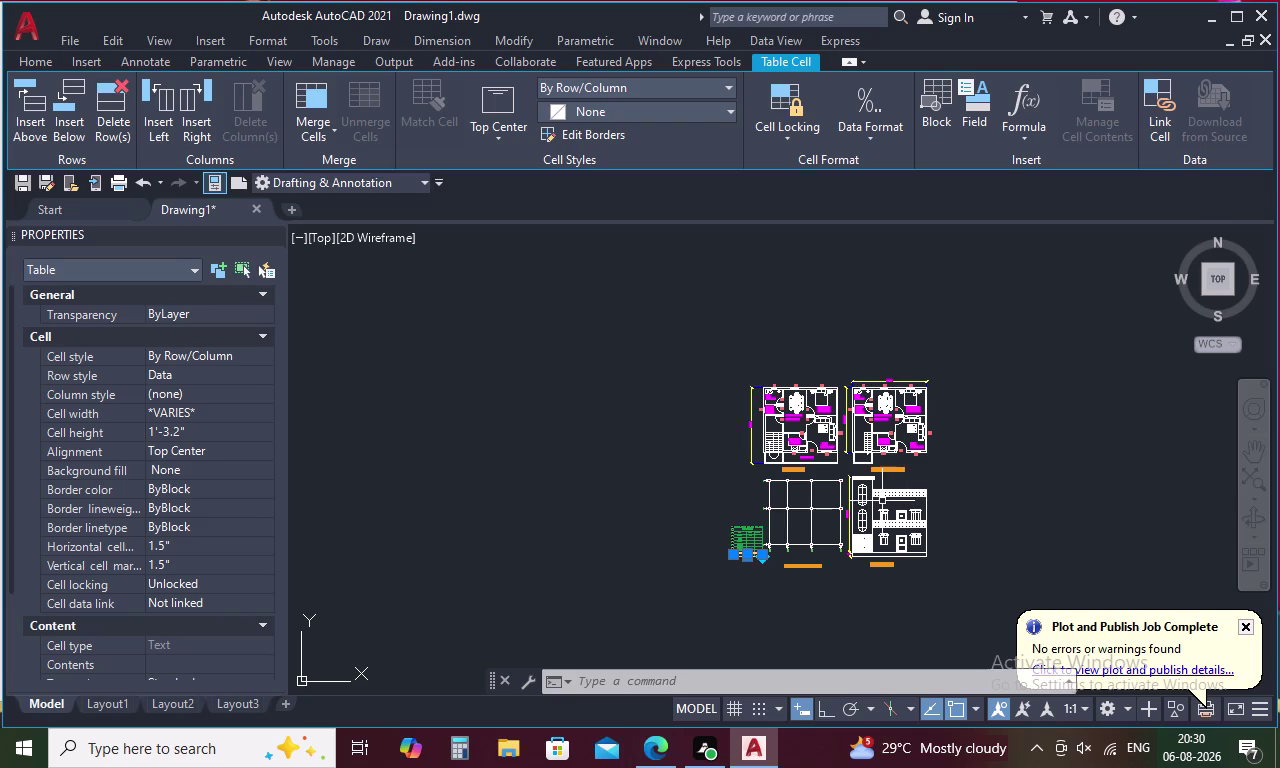
scroll(up, 3)
scroll(up, 3)
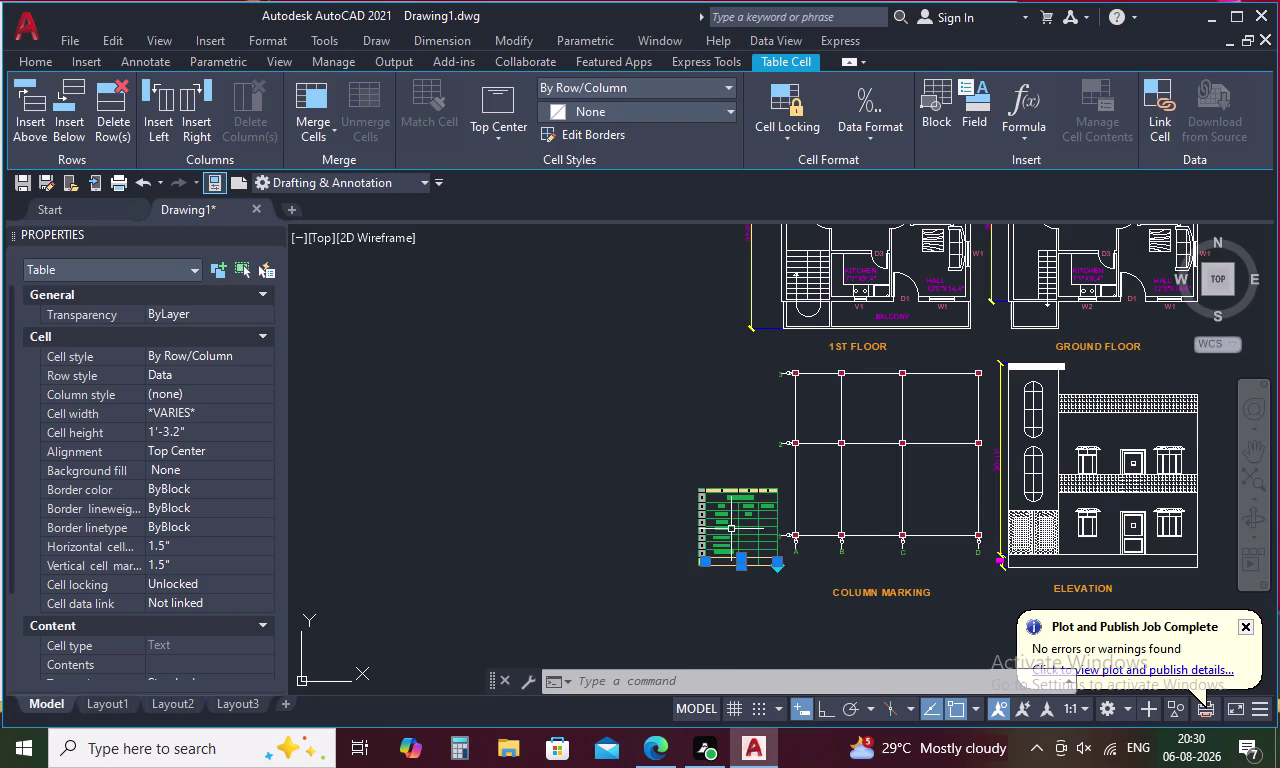
scroll(up, 3)
scroll(up, 3)
middle_drag(763, 521, 756, 471)
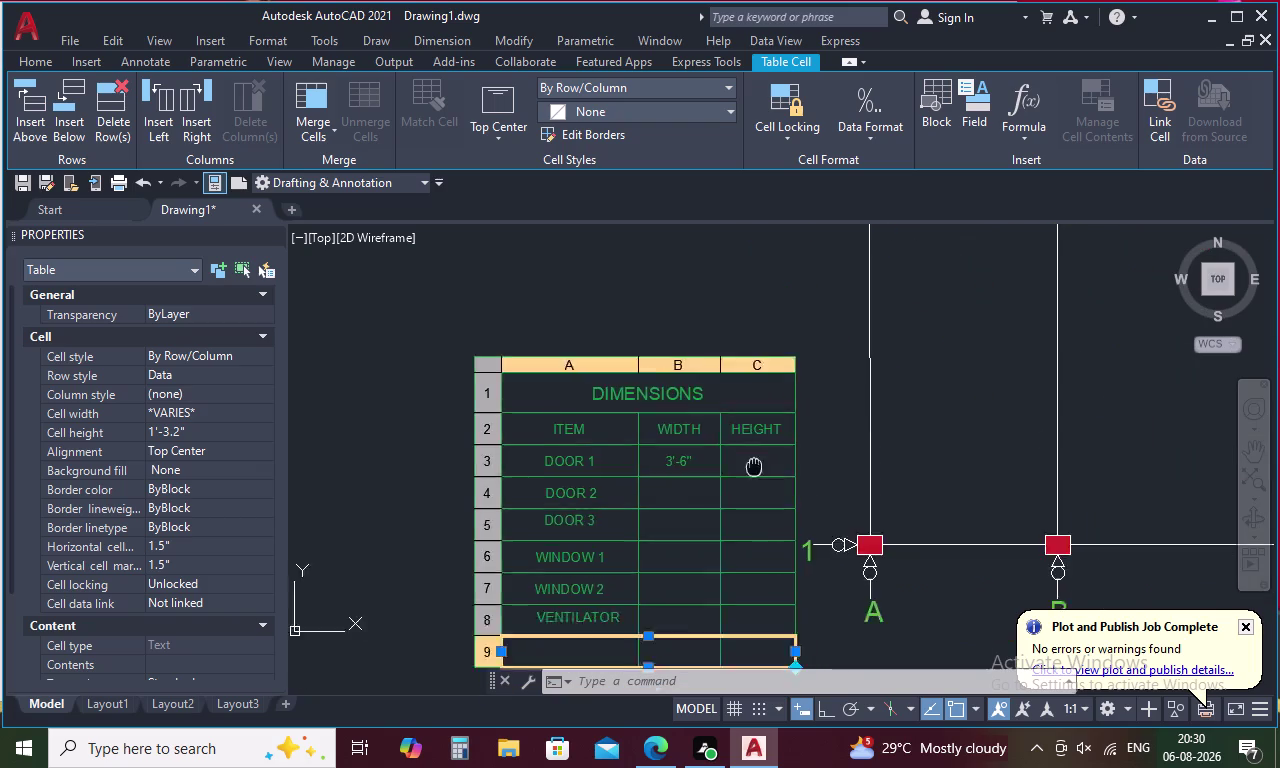
middle_drag(756, 471, 746, 417)
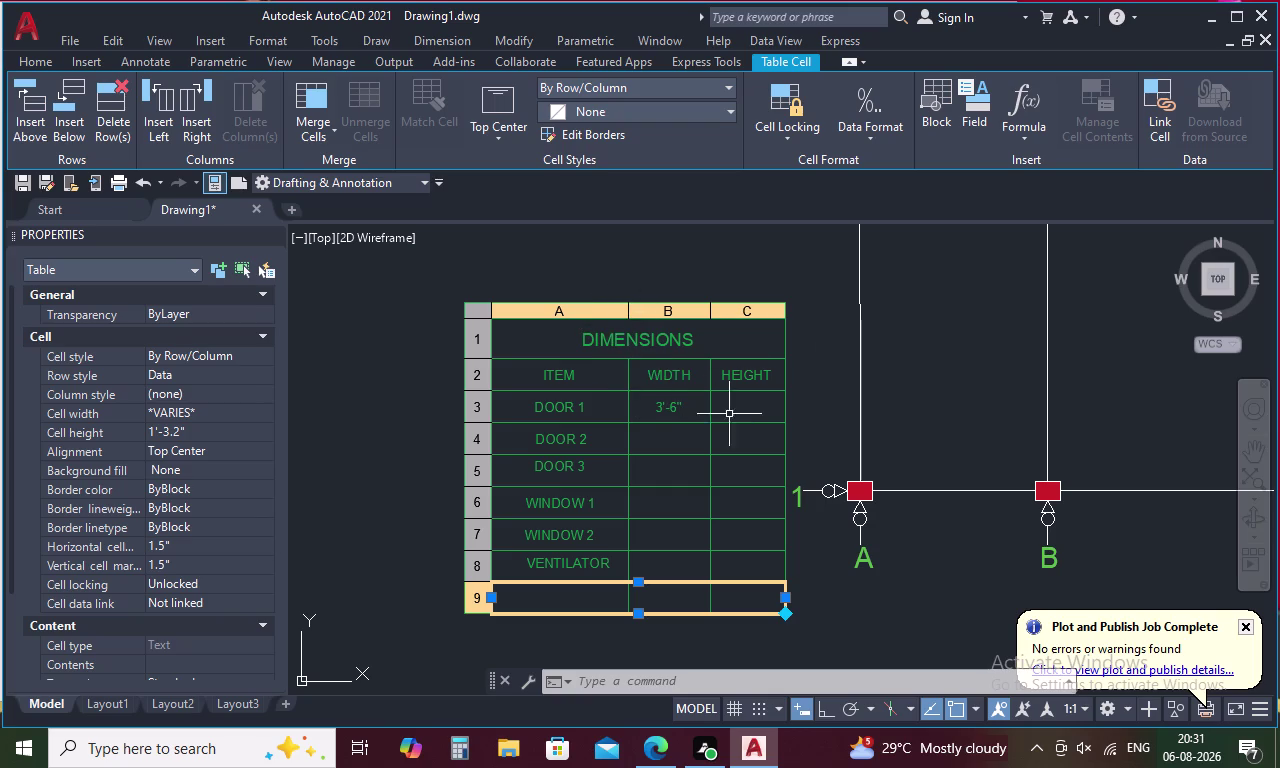
Enter 3'-0" as the DOOR 2 width and set that cell to Middle Center.
double_click(663, 432)
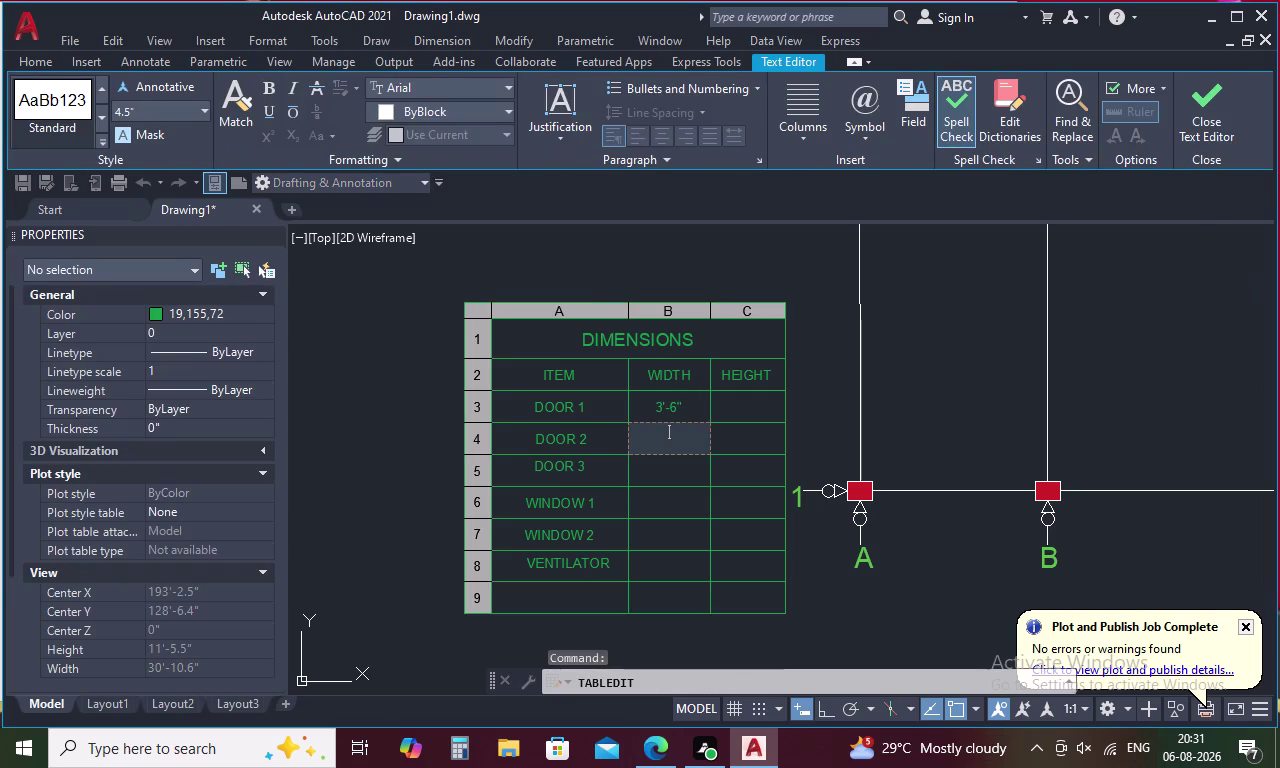
key(3)
key(apostrophe)
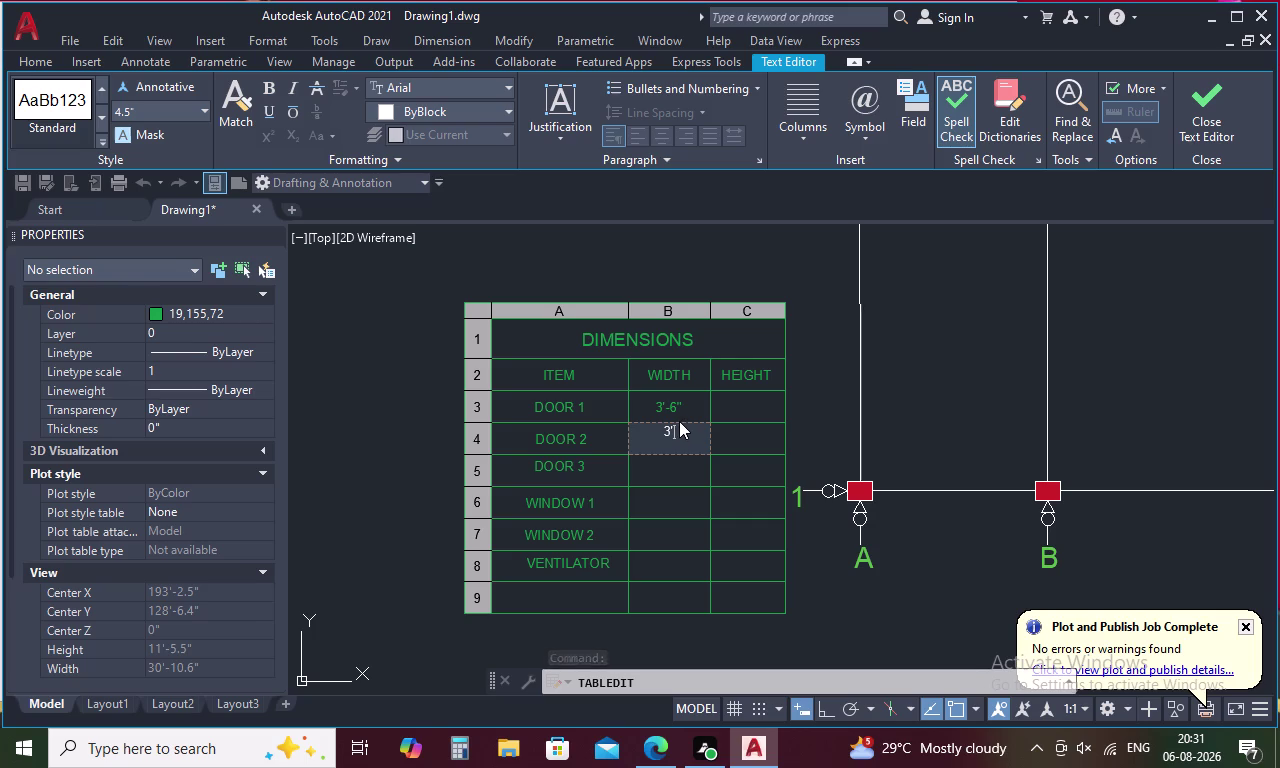
key(0)
key(shift+quotedbl)
click(434, 404)
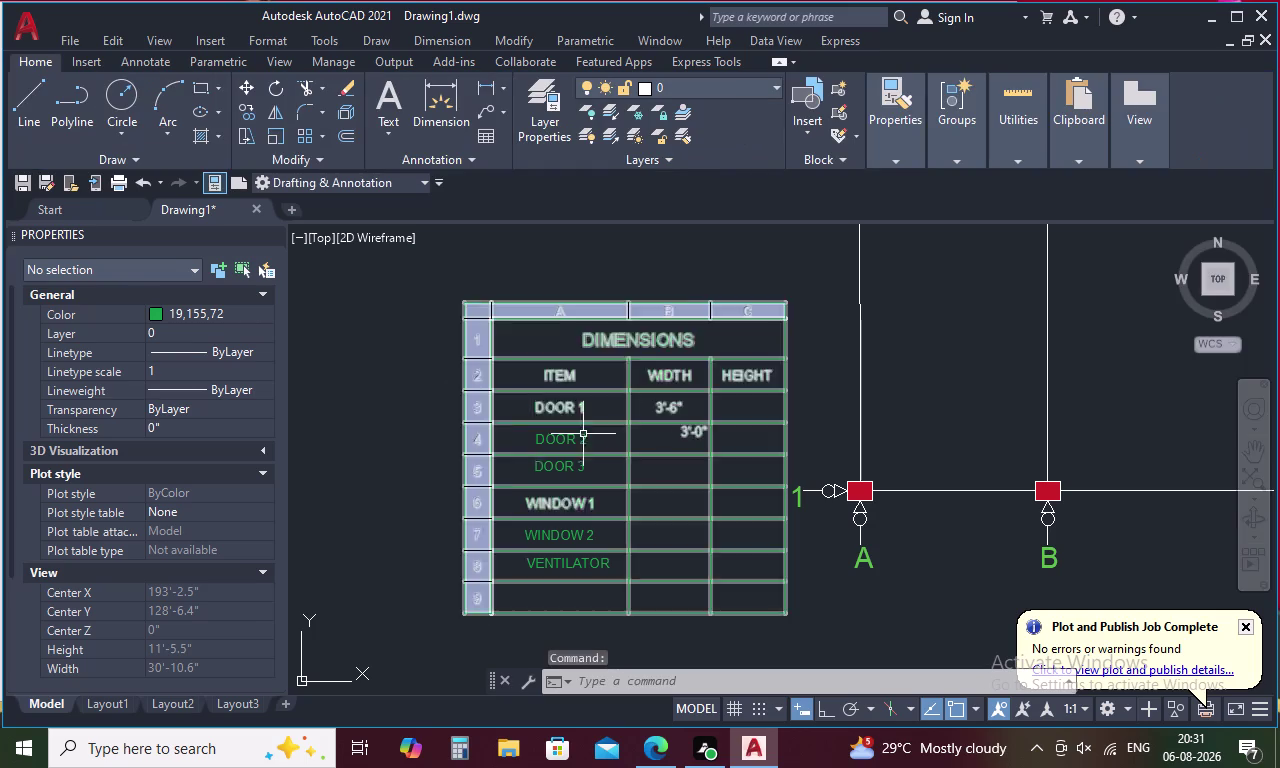
click(682, 434)
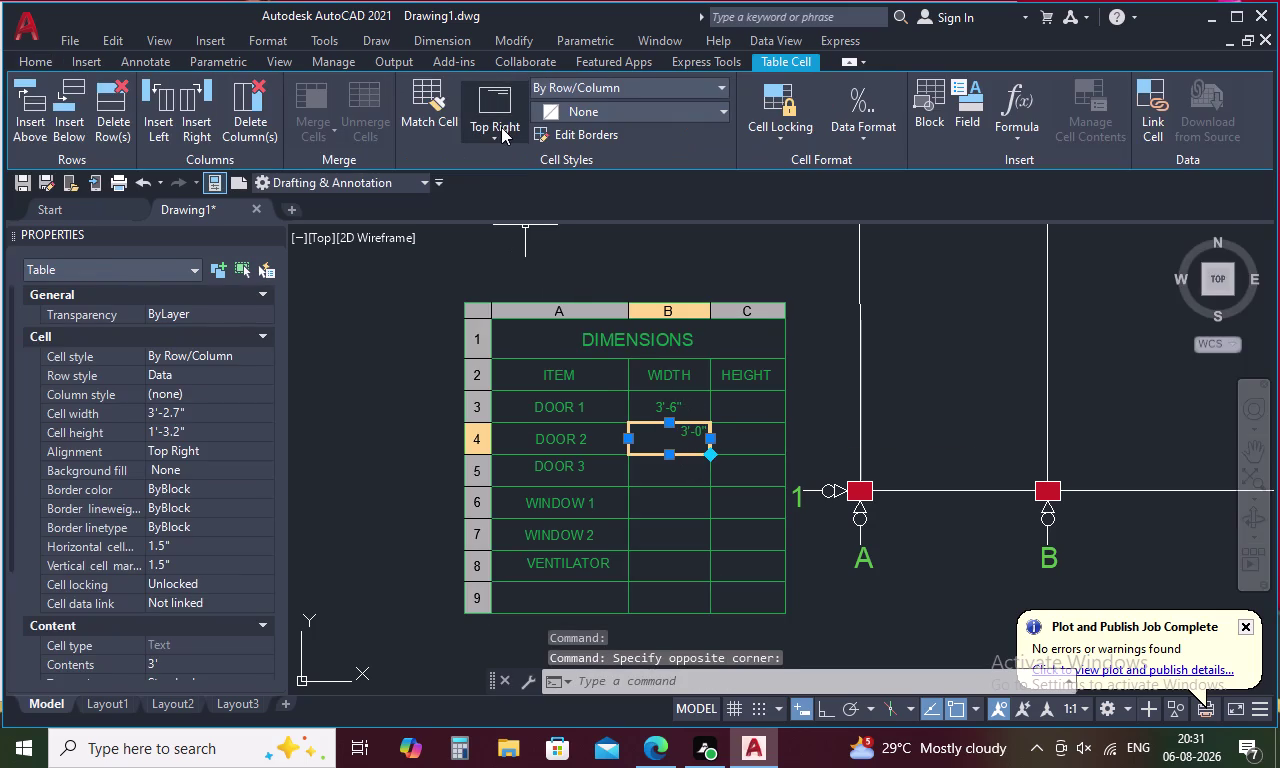
click(494, 135)
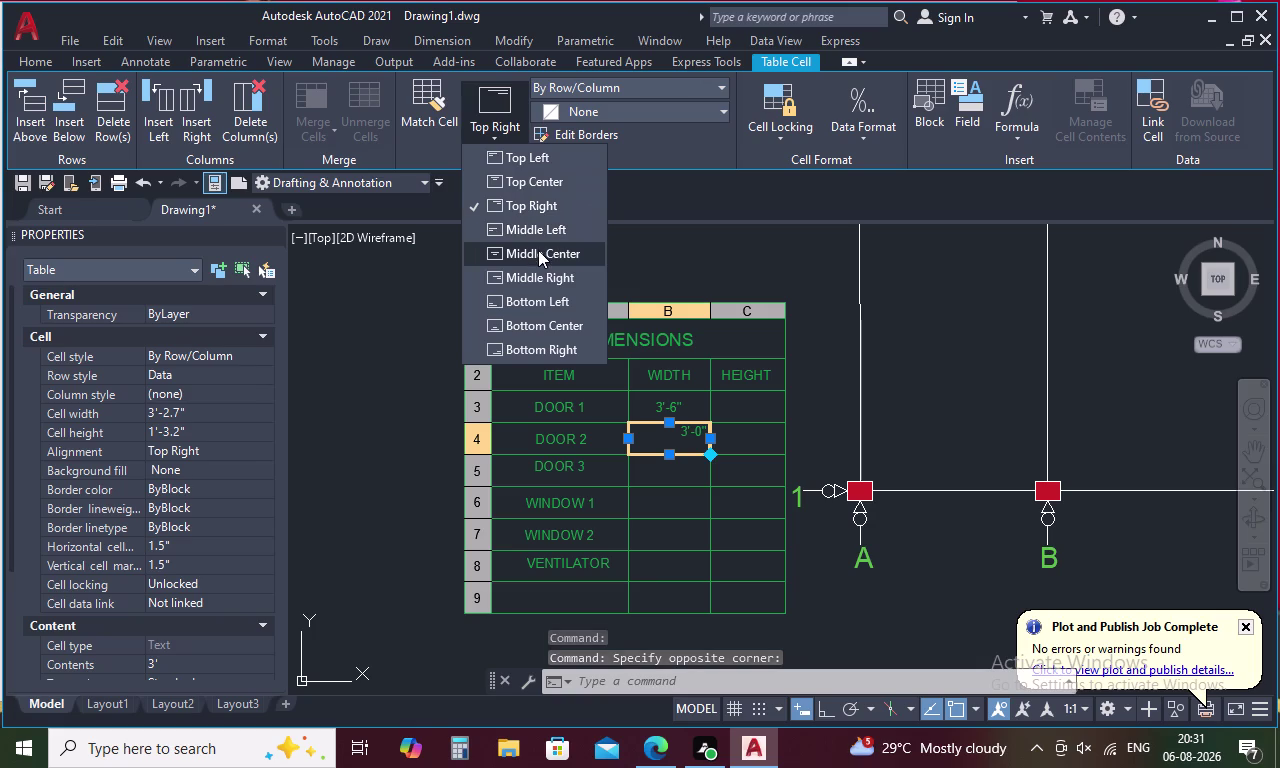
click(540, 254)
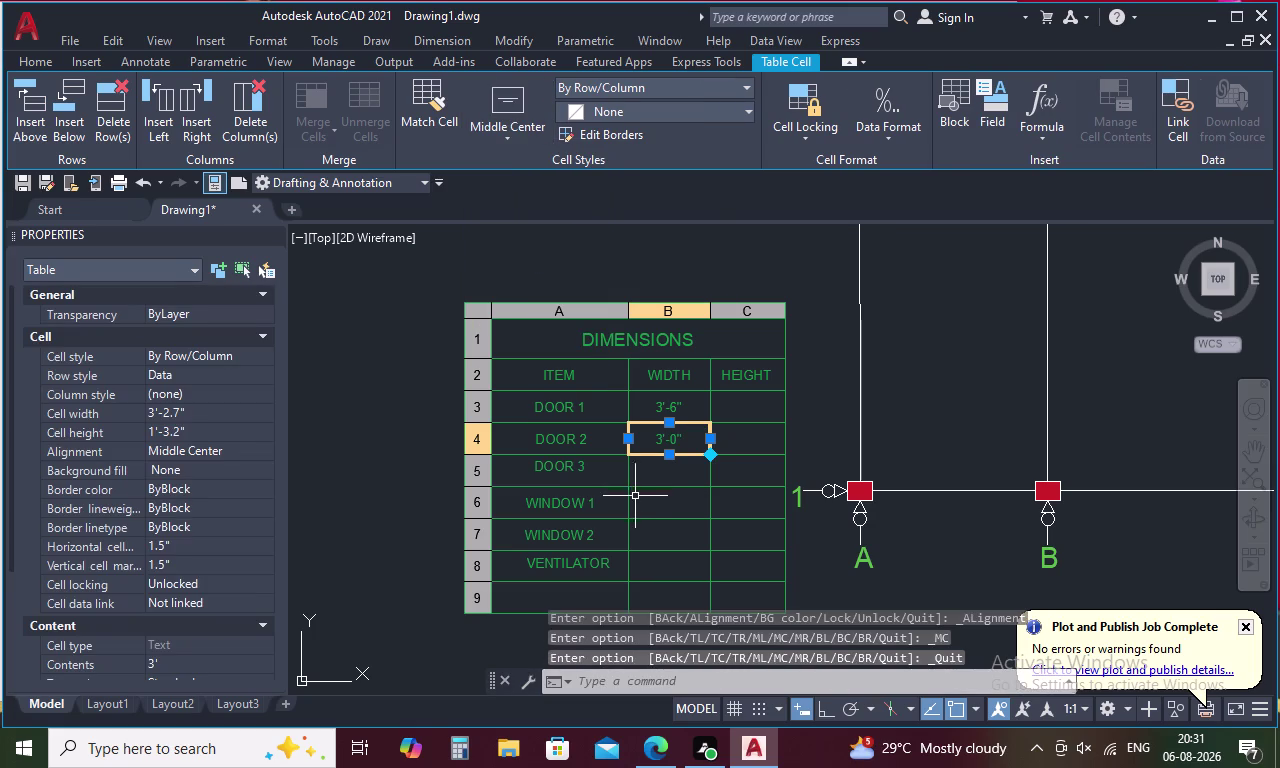
Enter 2'-6" as the DOOR 3 width.
click(655, 481)
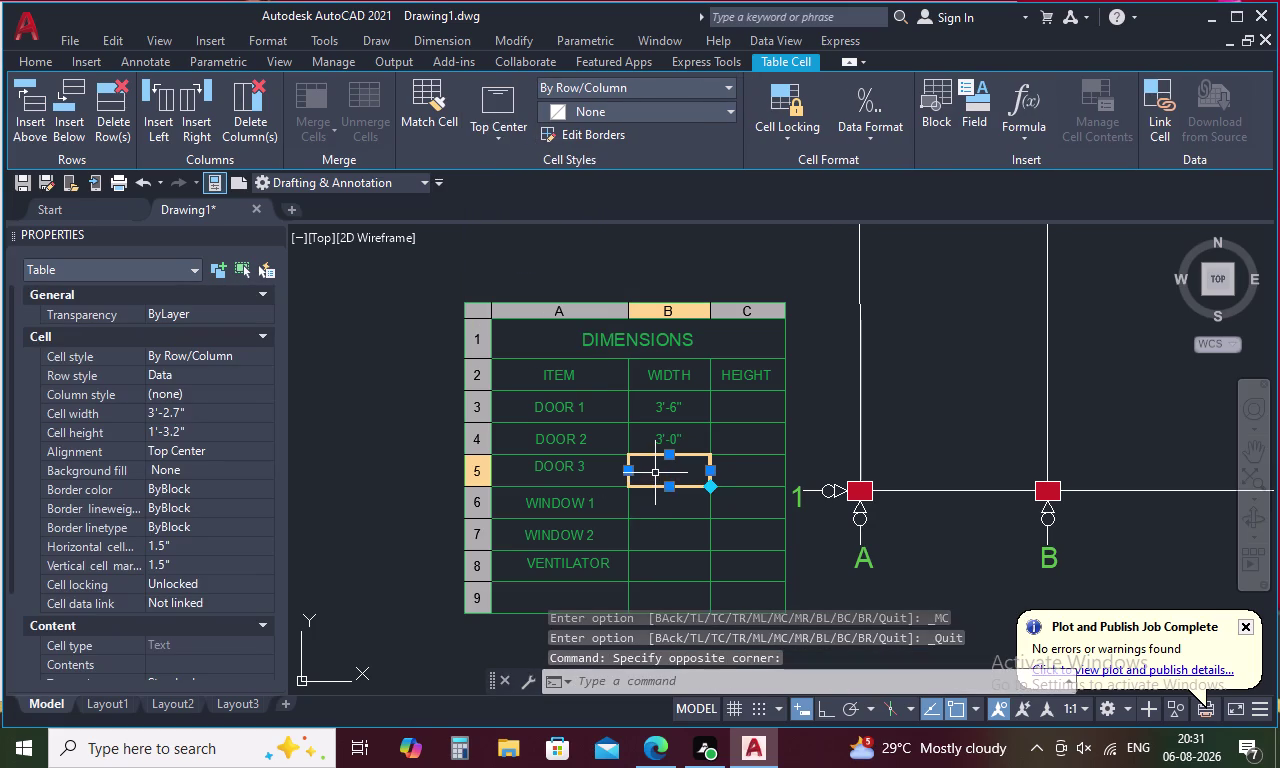
key(2)
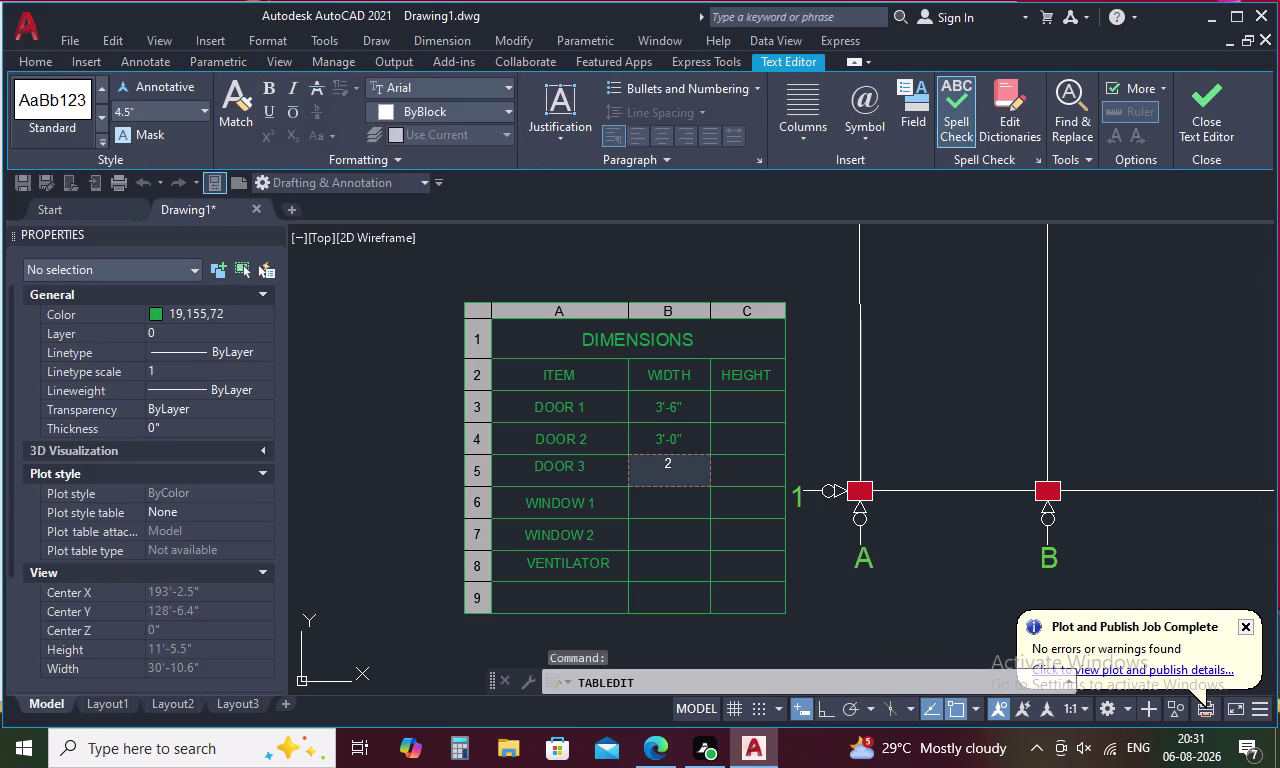
key(apostrophe)
key(6)
key(shift+quotedbl)
click(398, 266)
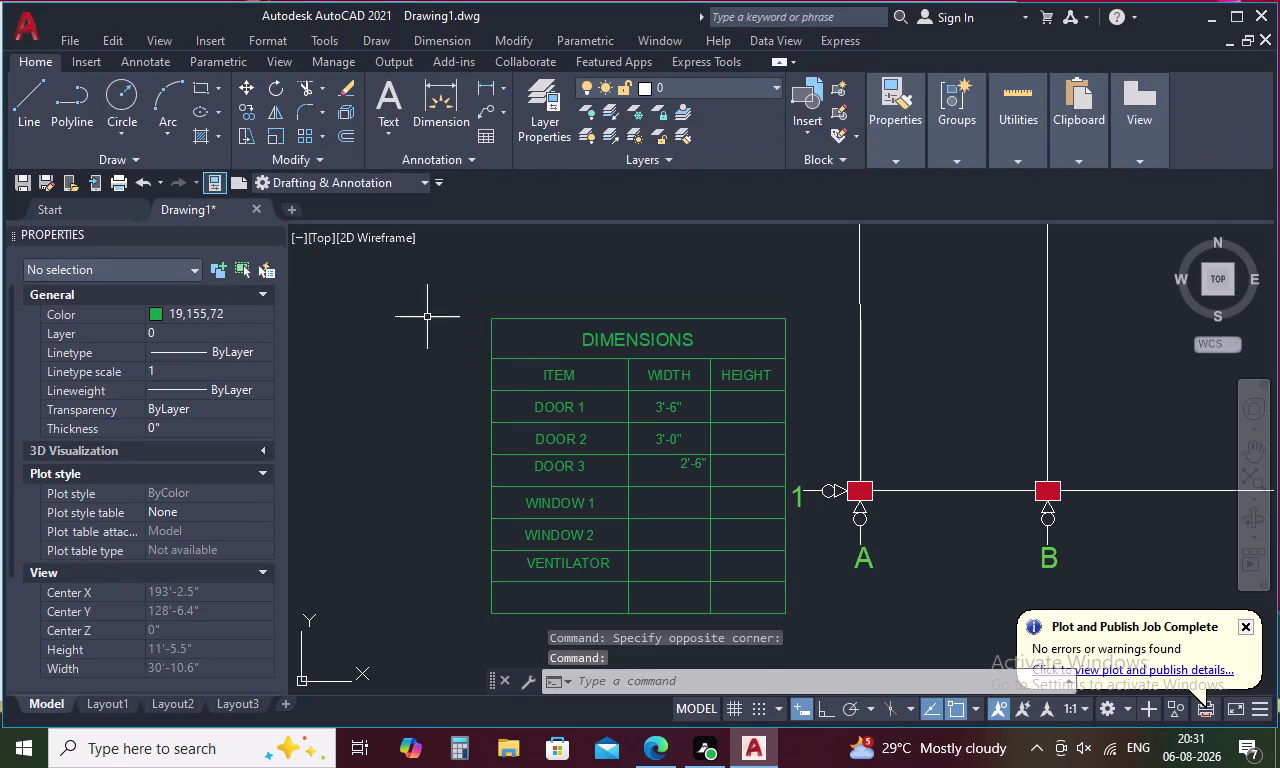
Set the DOOR 3 width cell (2'-6") to Middle Center alignment.
click(685, 460)
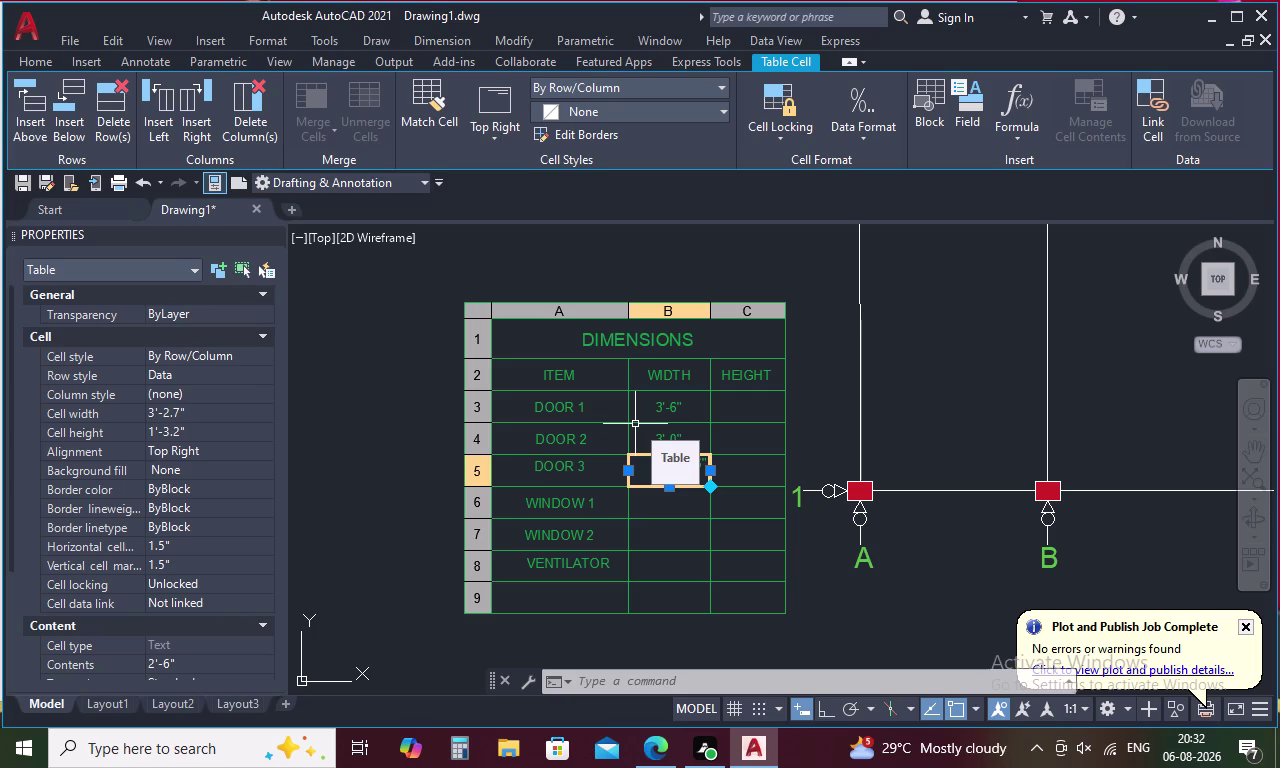
click(490, 134)
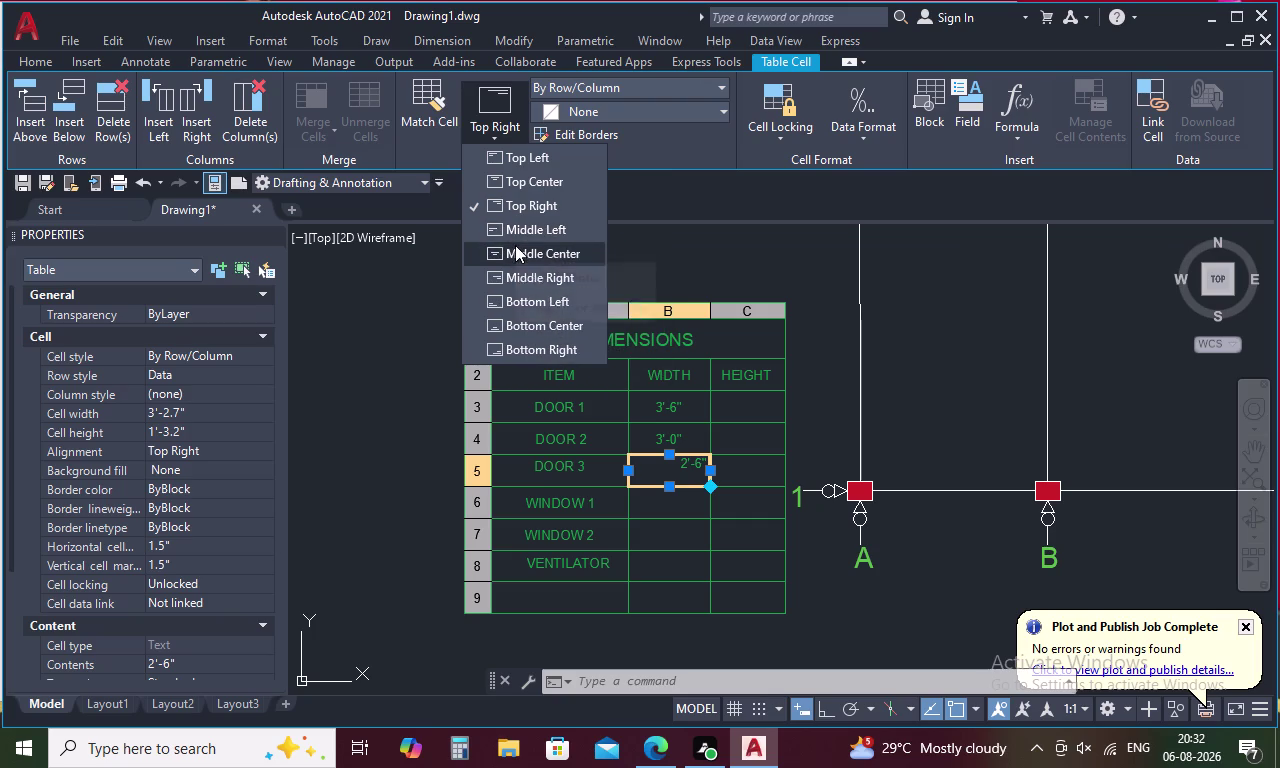
click(516, 246)
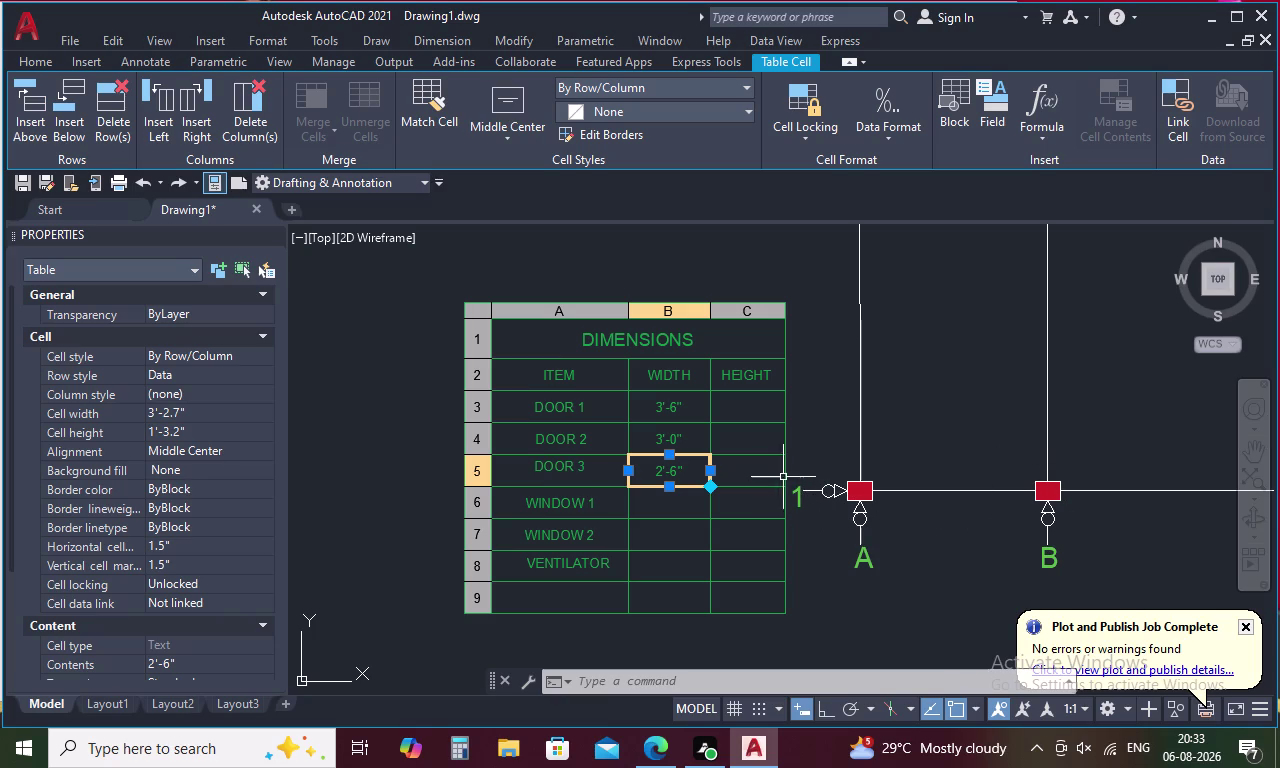
click(683, 499)
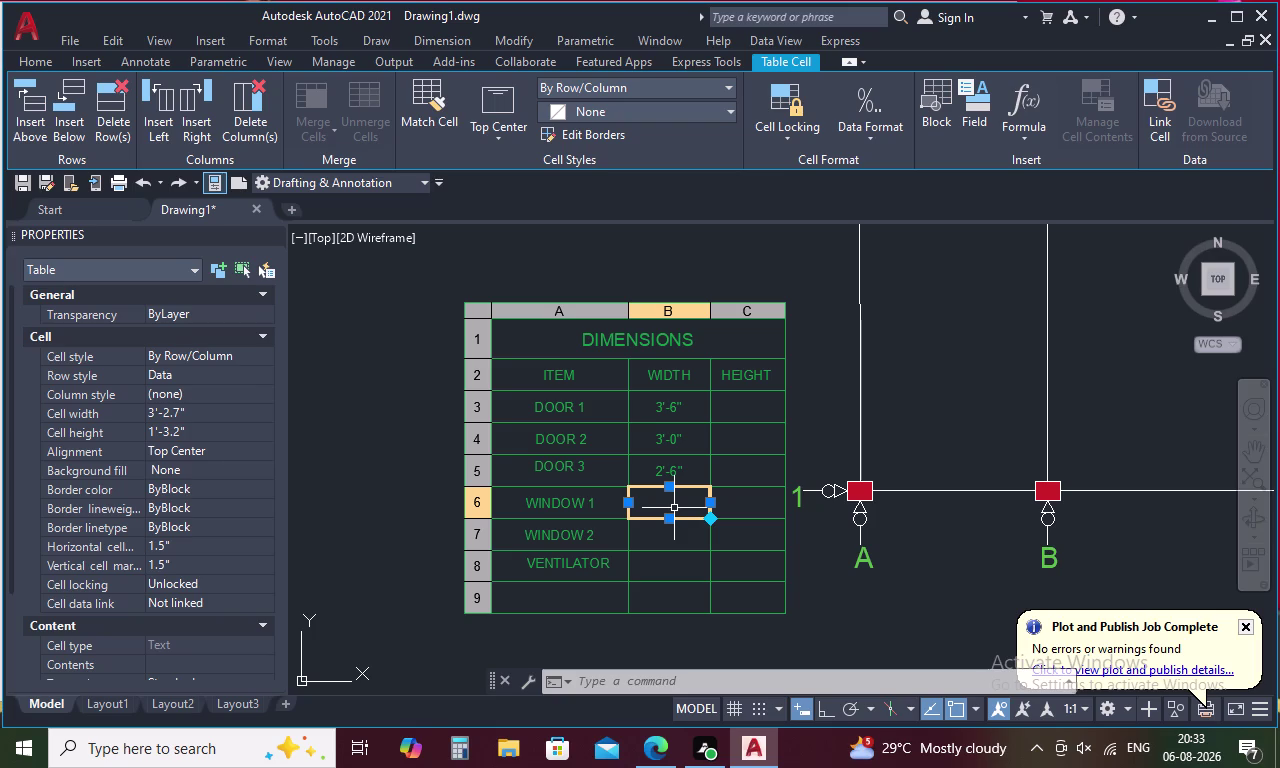
Zoom into the table and enter 4'-0" as the WINDOW 1 width.
middle_drag(674, 508, 780, 520)
scroll(up, 3)
scroll(up, 3)
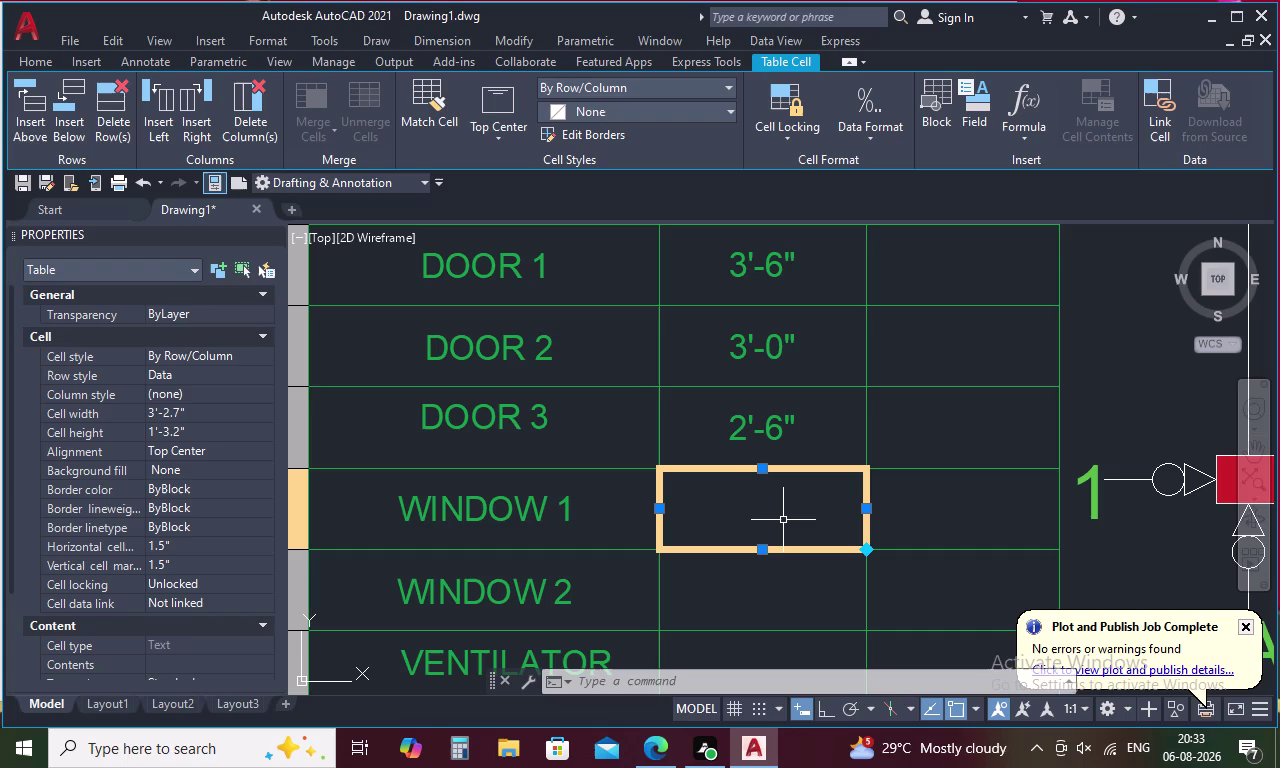
text(4')
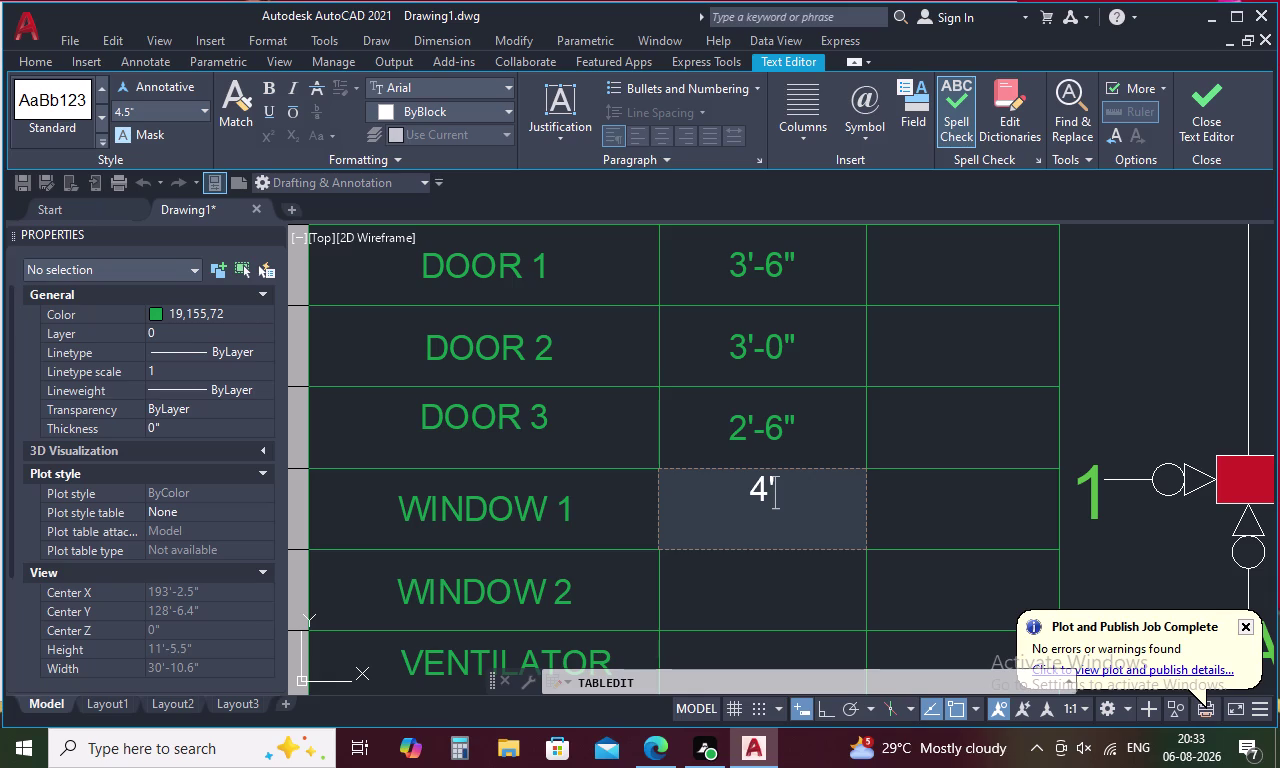
key(0)
key(shift+quotedbl)
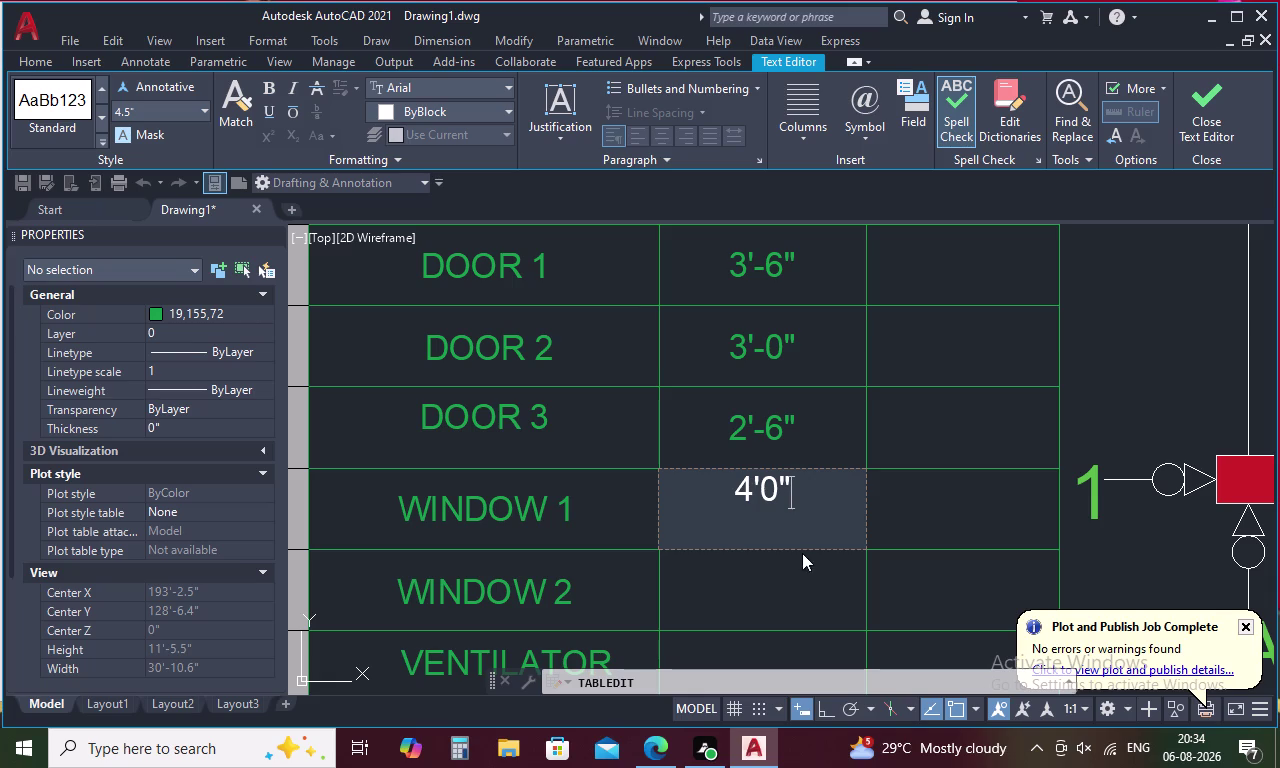
click(1084, 400)
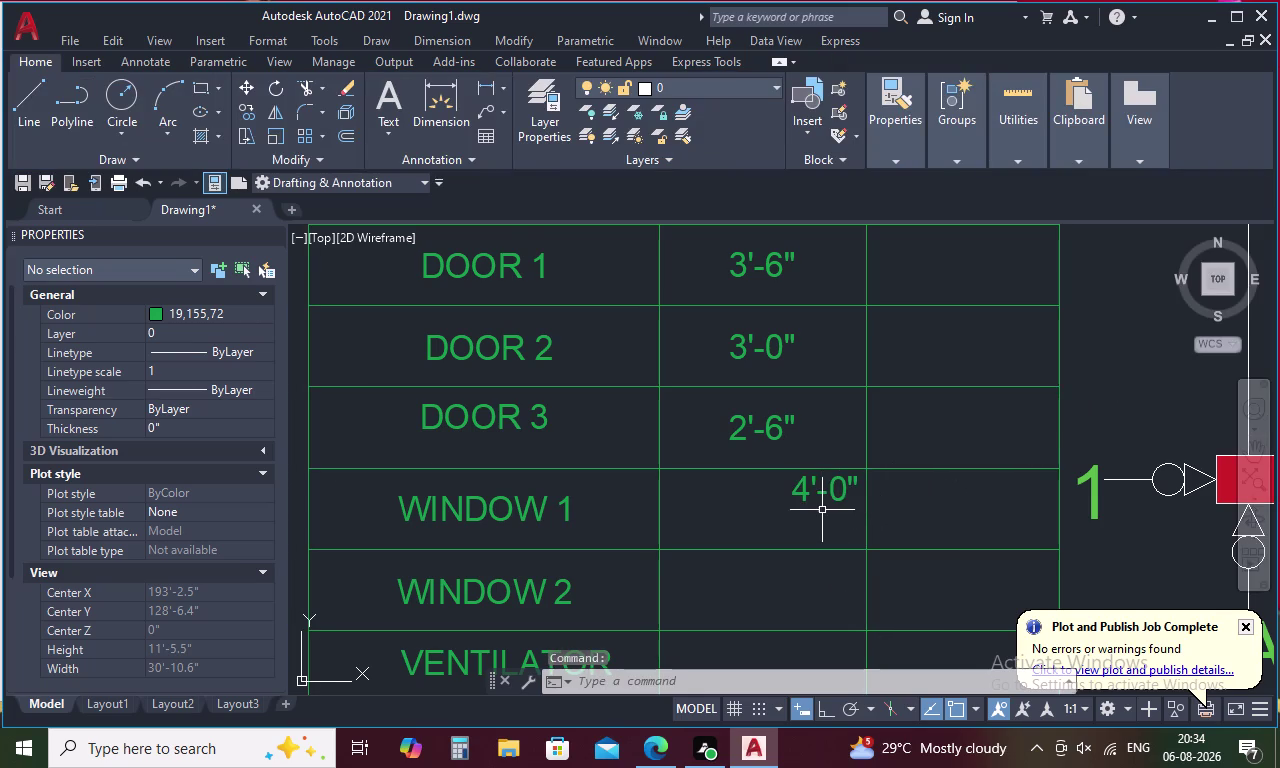
click(798, 527)
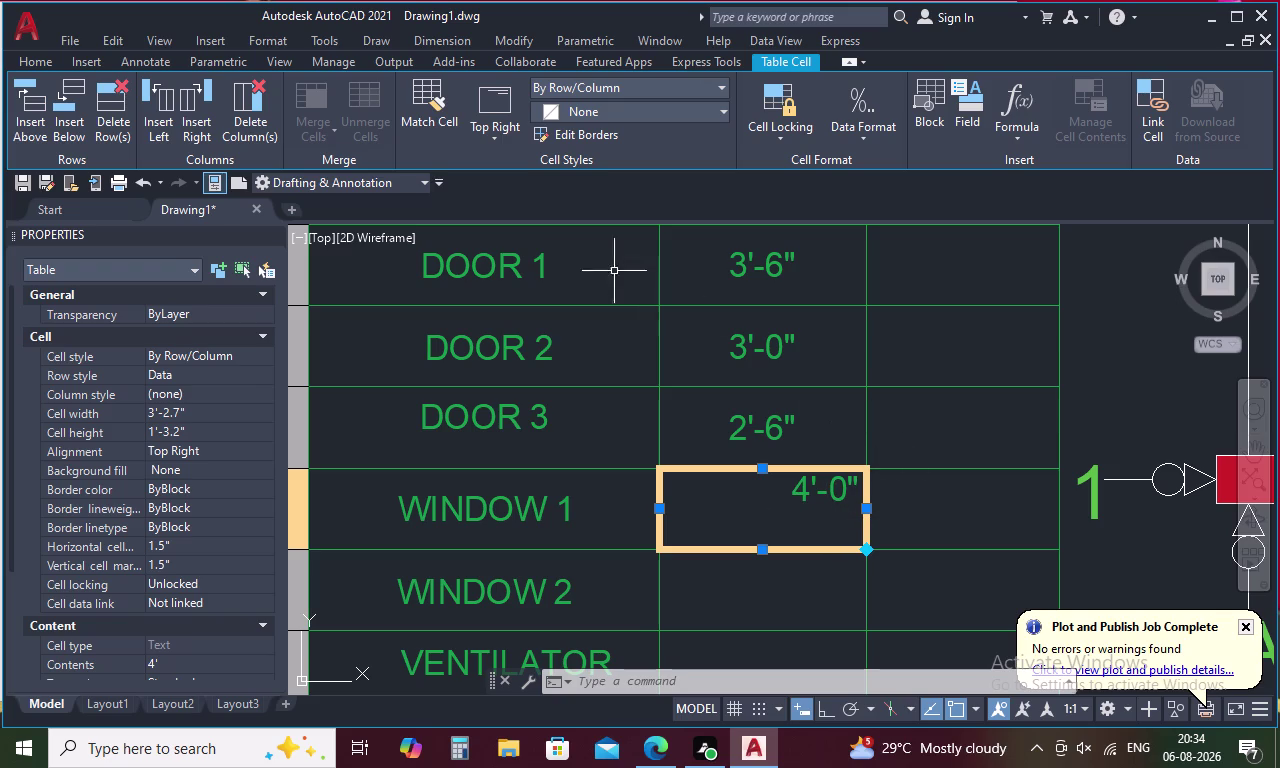
Centre the WINDOW 1 width with Middle Center alignment and reframe the table view.
click(492, 103)
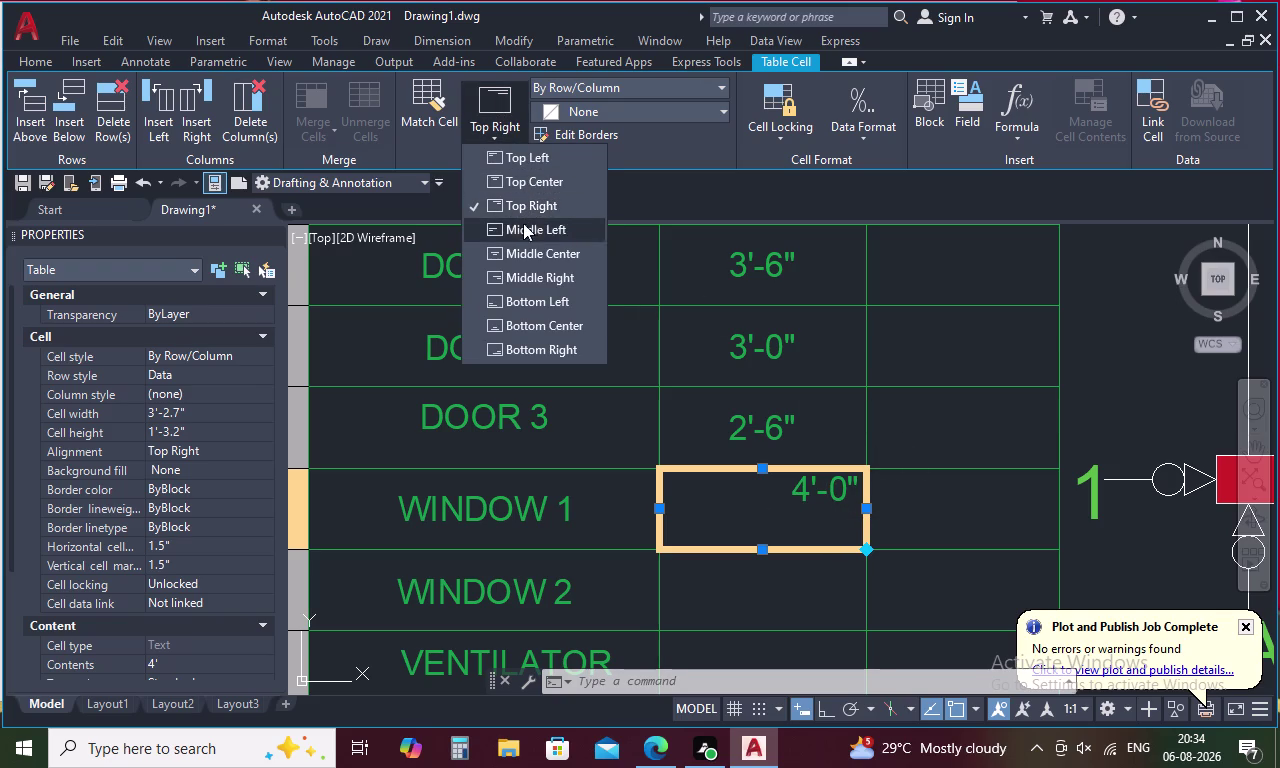
click(534, 255)
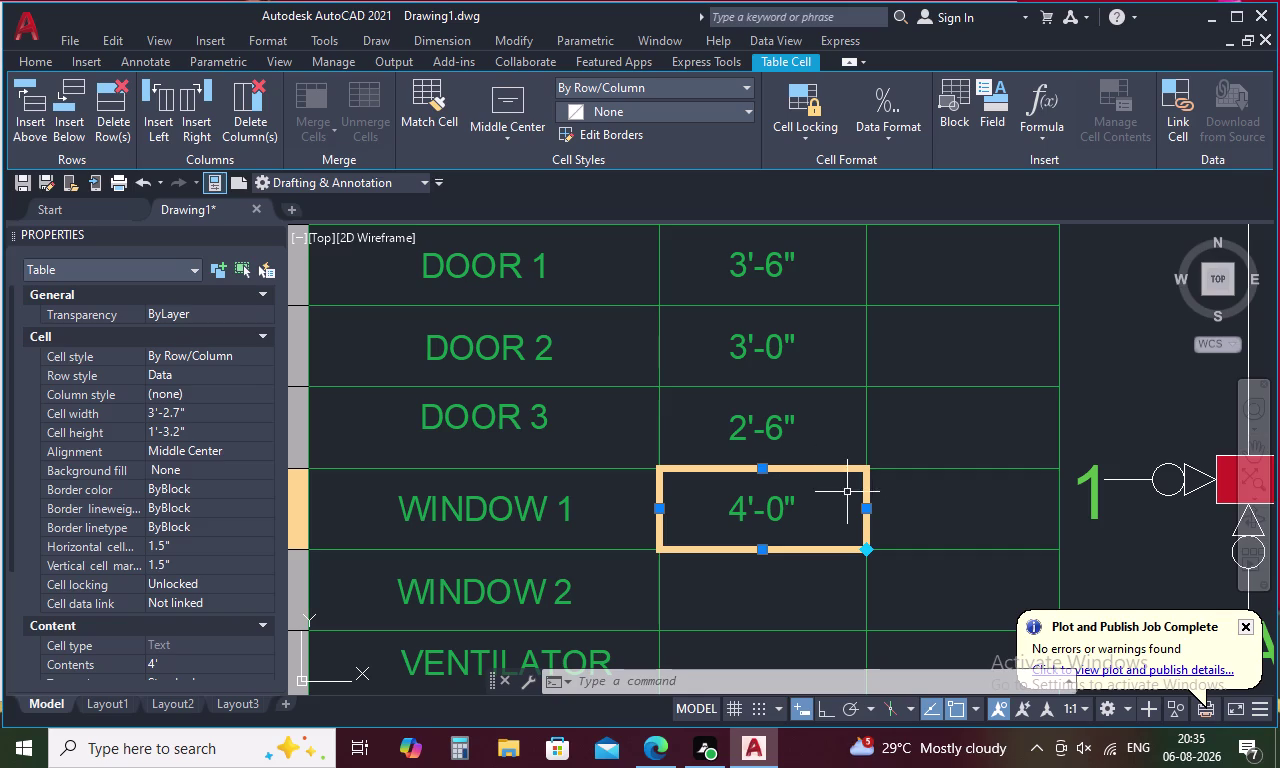
scroll(down, 3)
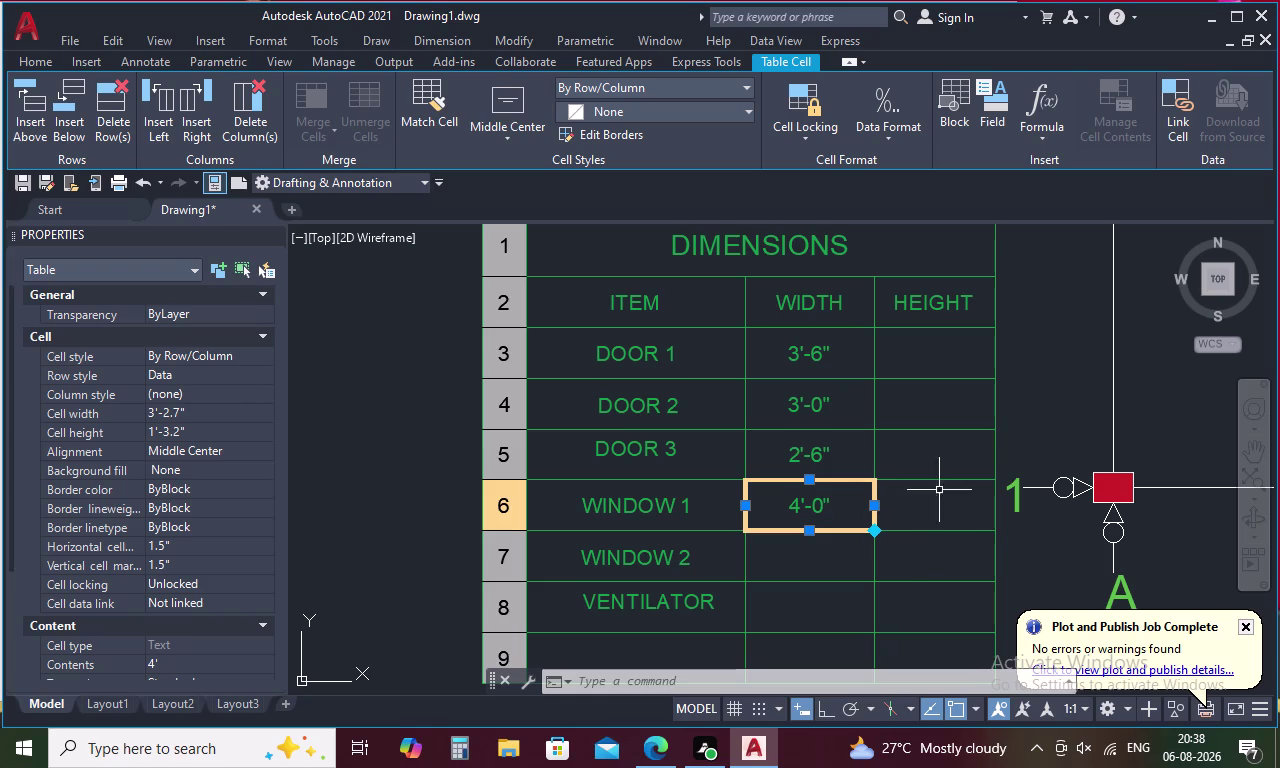
scroll(down, 3)
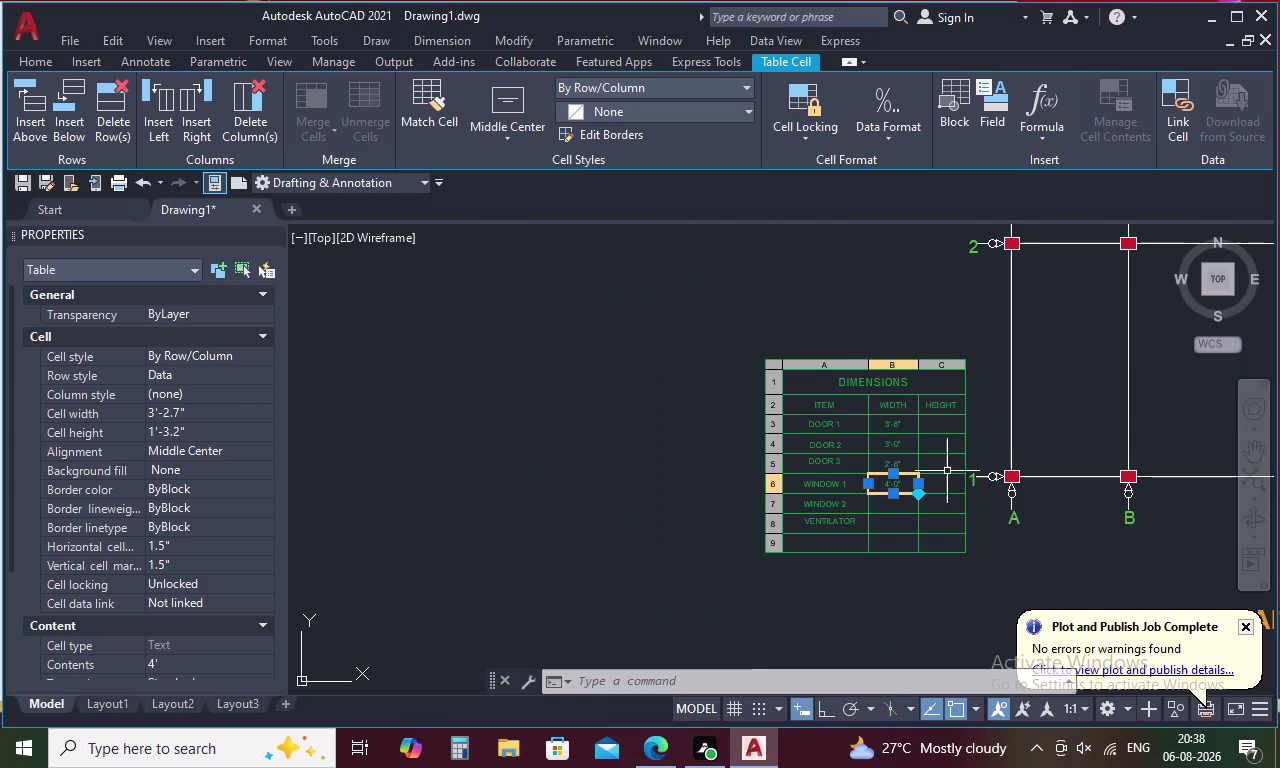
middle_drag(947, 471, 932, 424)
scroll(up, 3)
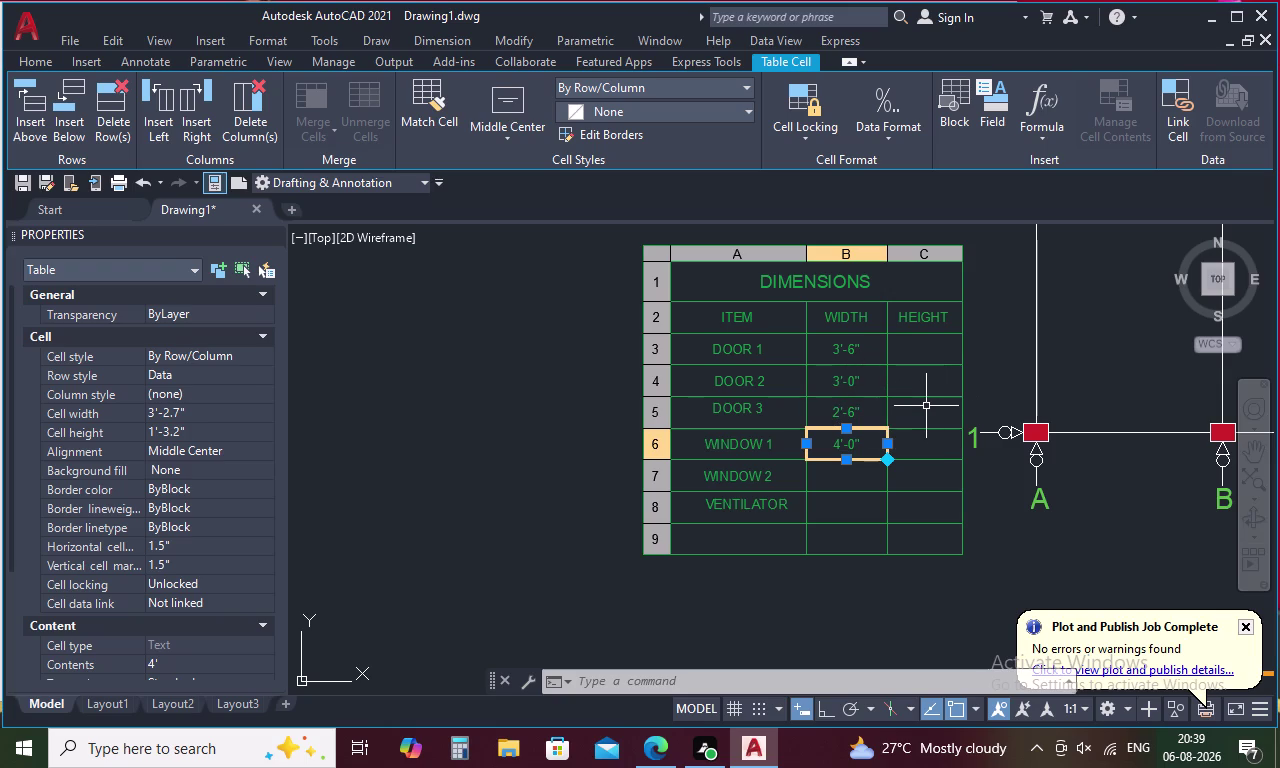
double_click(834, 483)
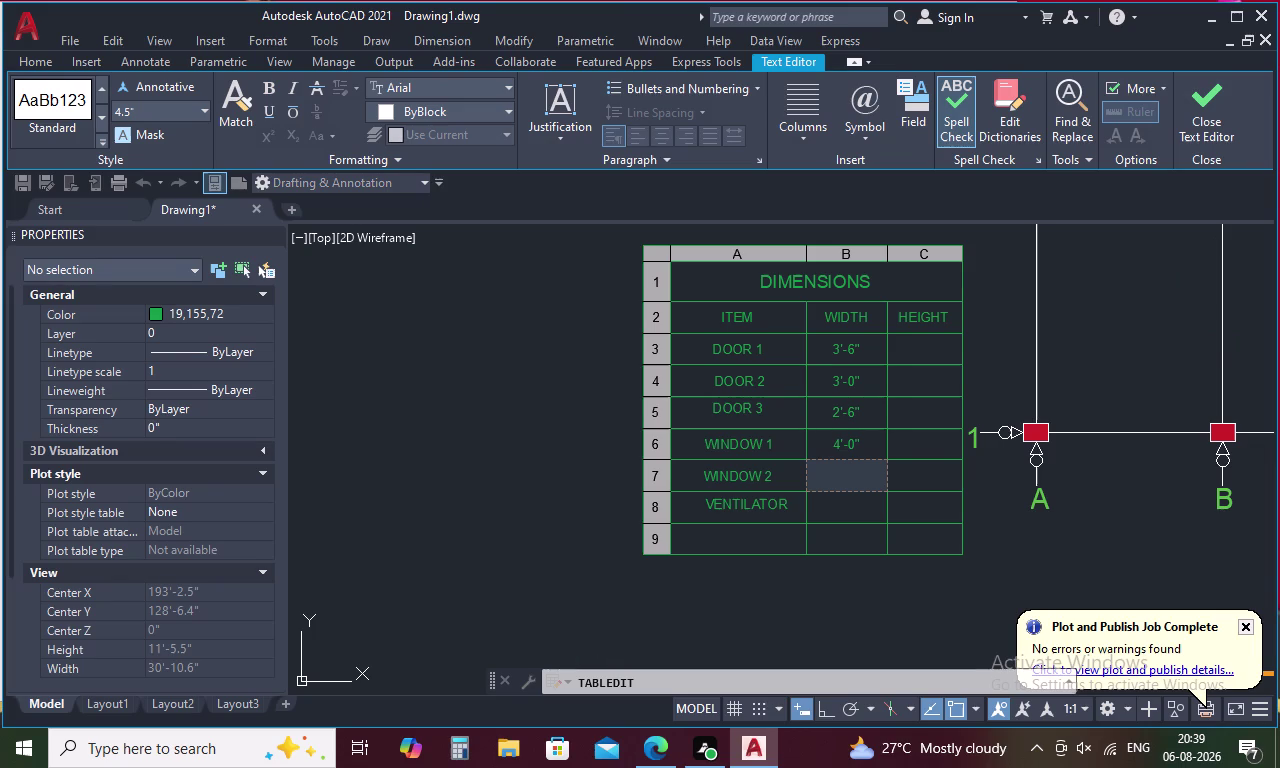
Enter 3'-0" as the WINDOW 2 width and set its cell to Middle Center.
key(3)
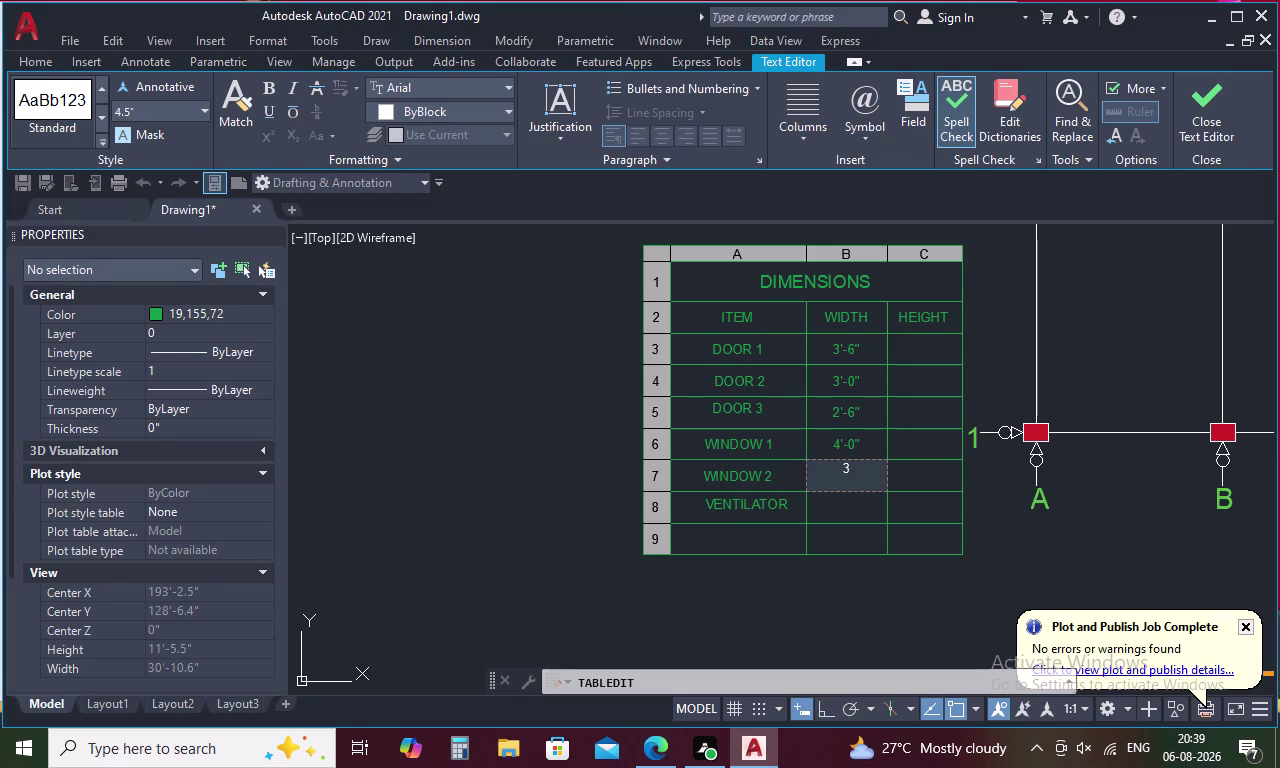
key(apostrophe)
text(0")
key(Return)
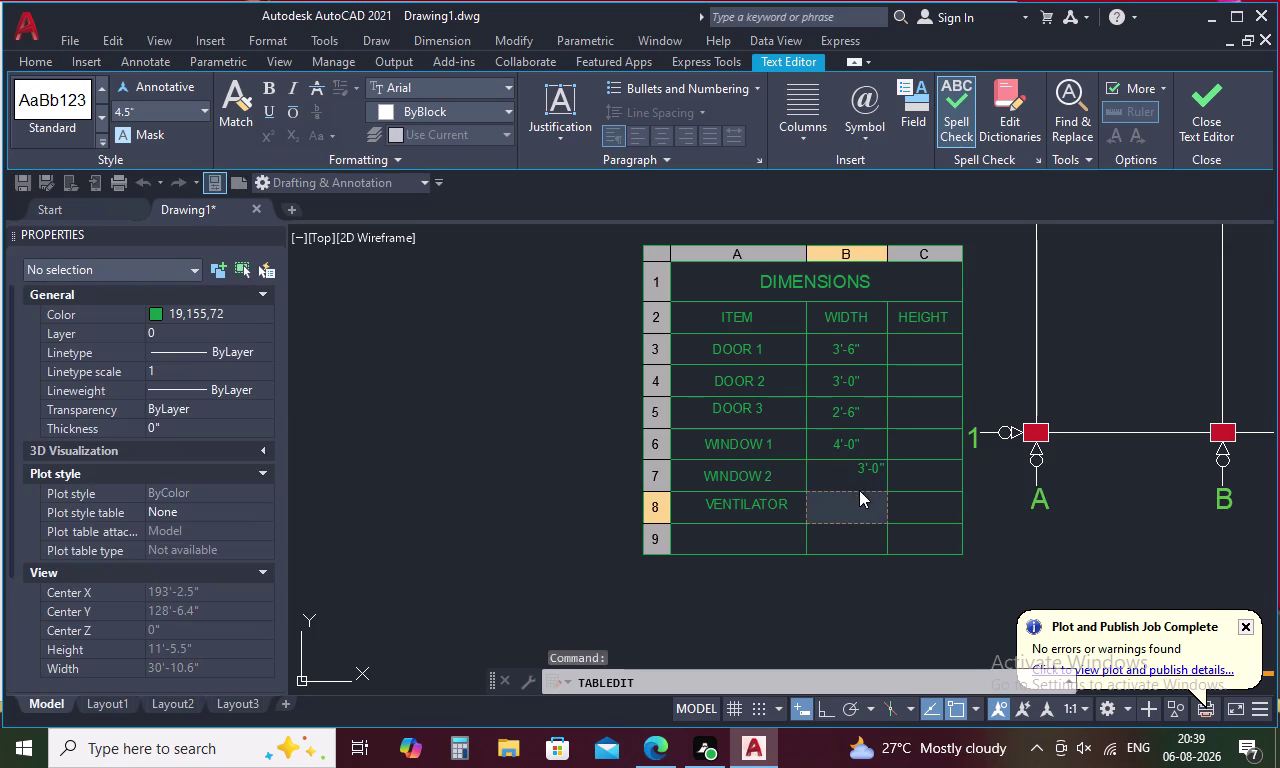
click(866, 468)
click(842, 479)
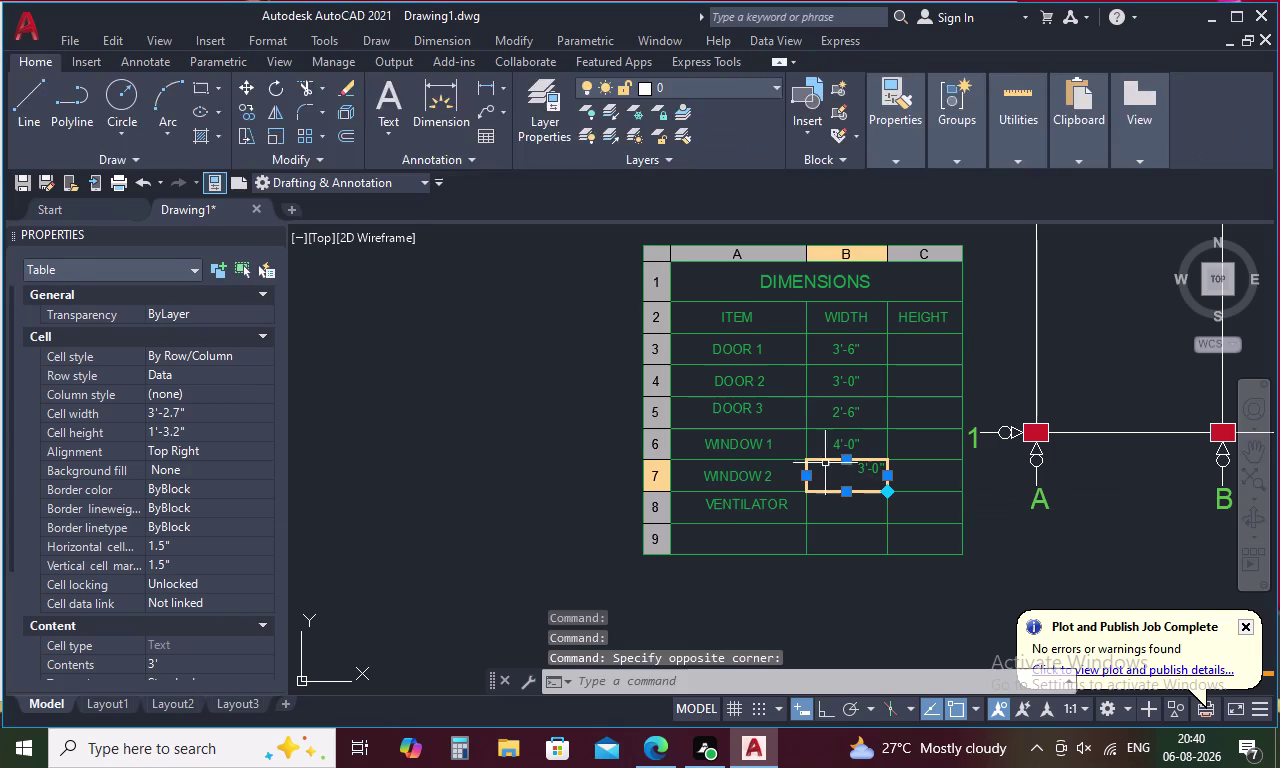
click(503, 107)
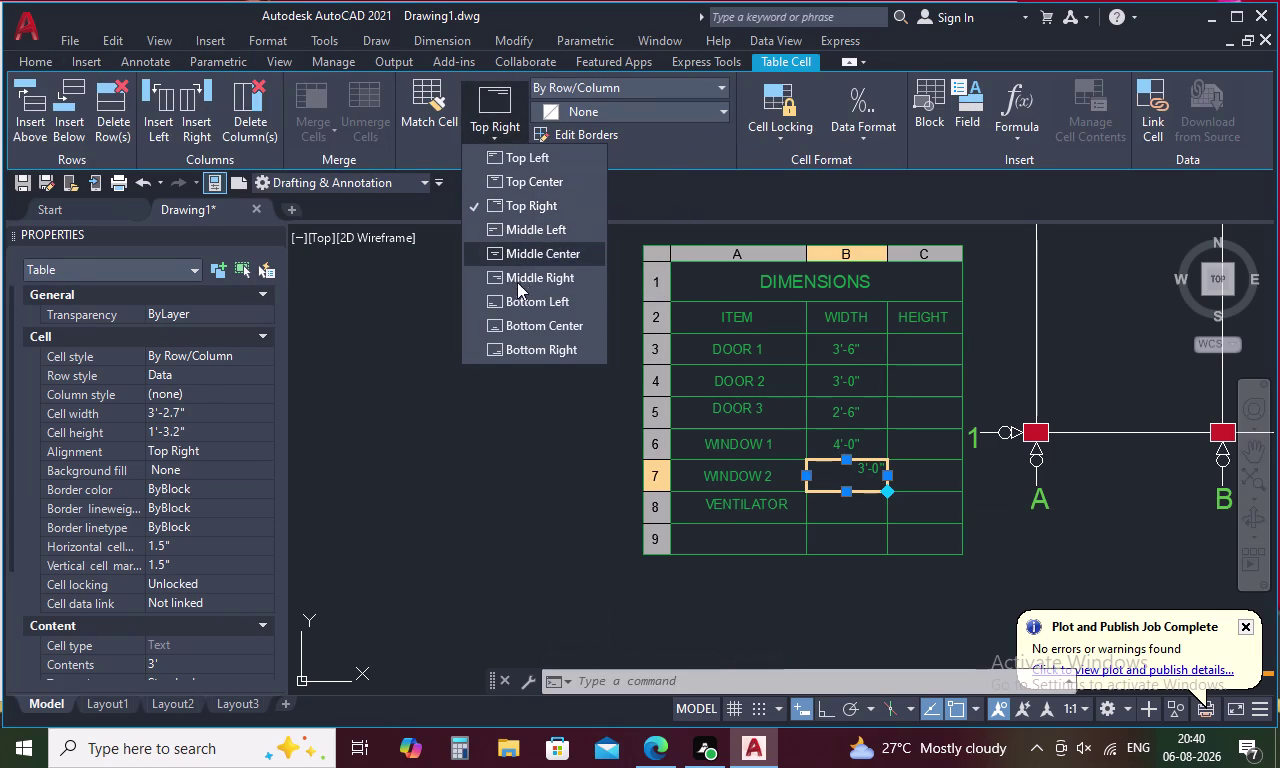
click(535, 255)
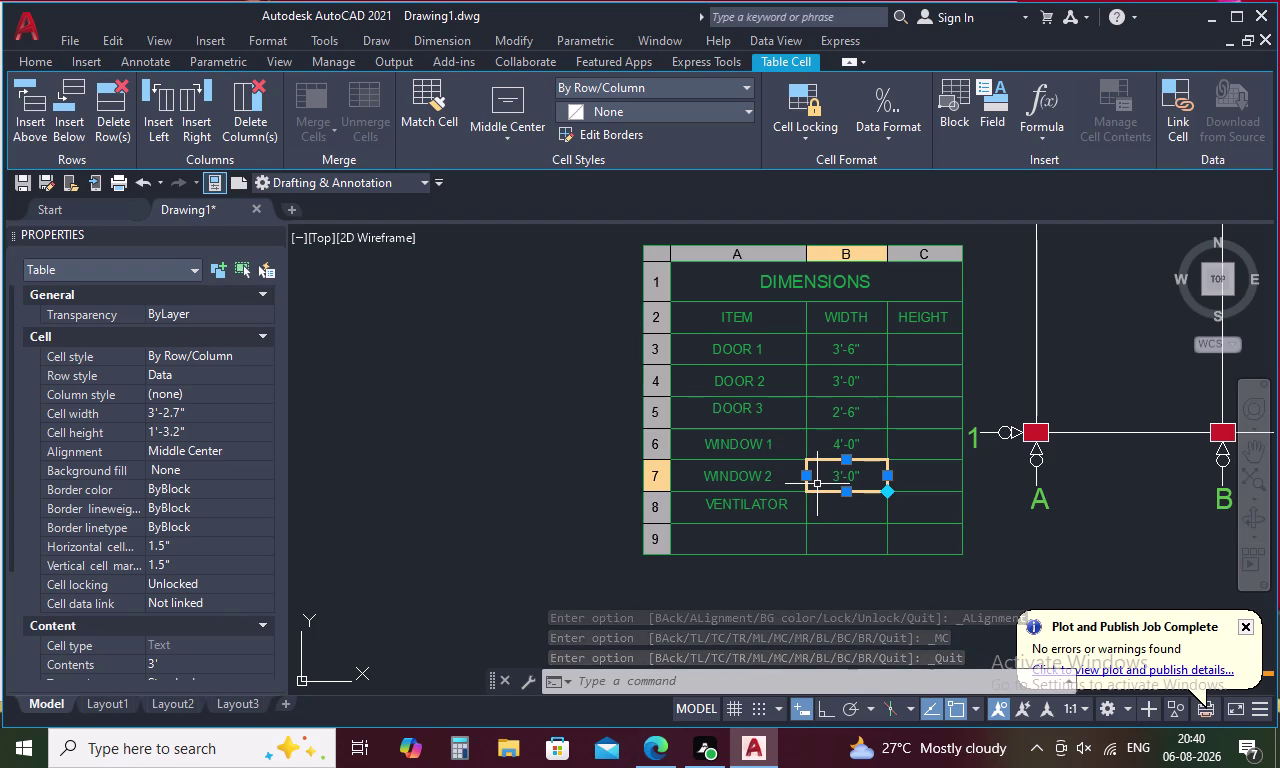
double_click(864, 512)
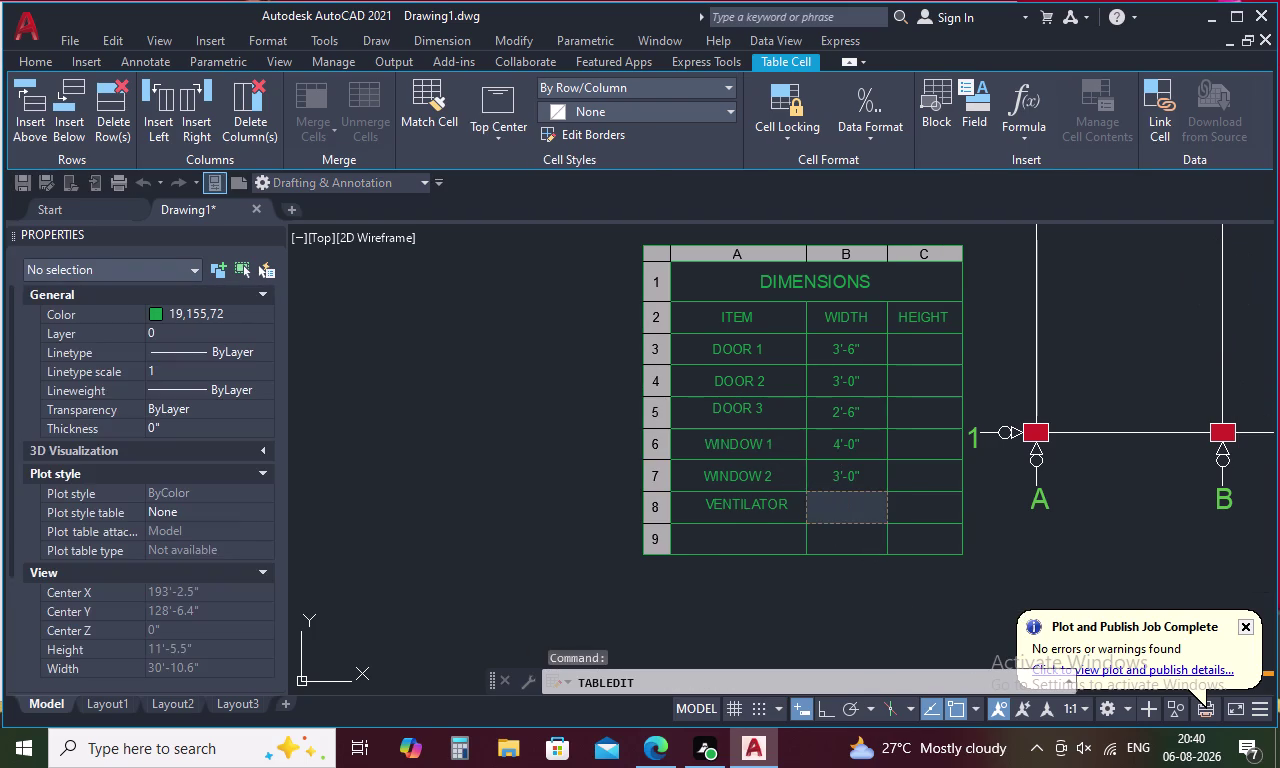
Enter 2'-0" as the VENTILATOR width and set its cell to Middle Center.
key(2)
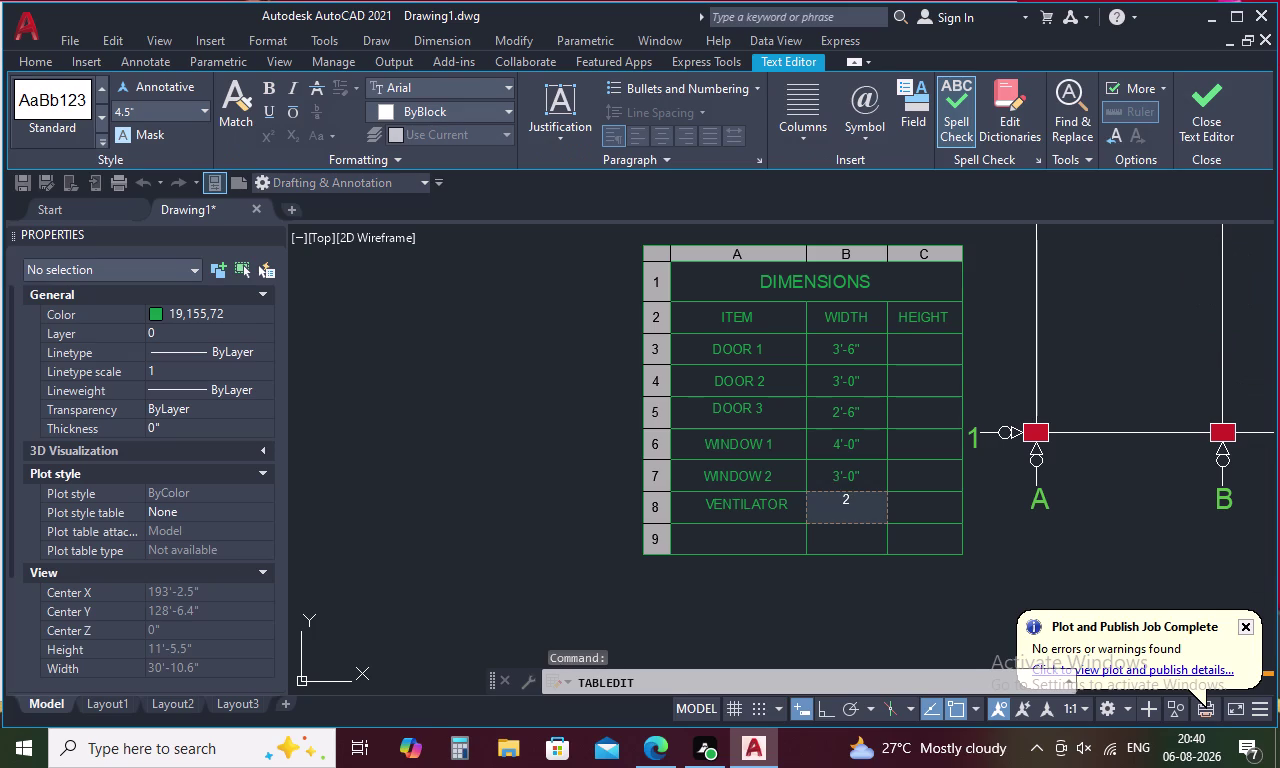
key(apostrophe)
text(0")
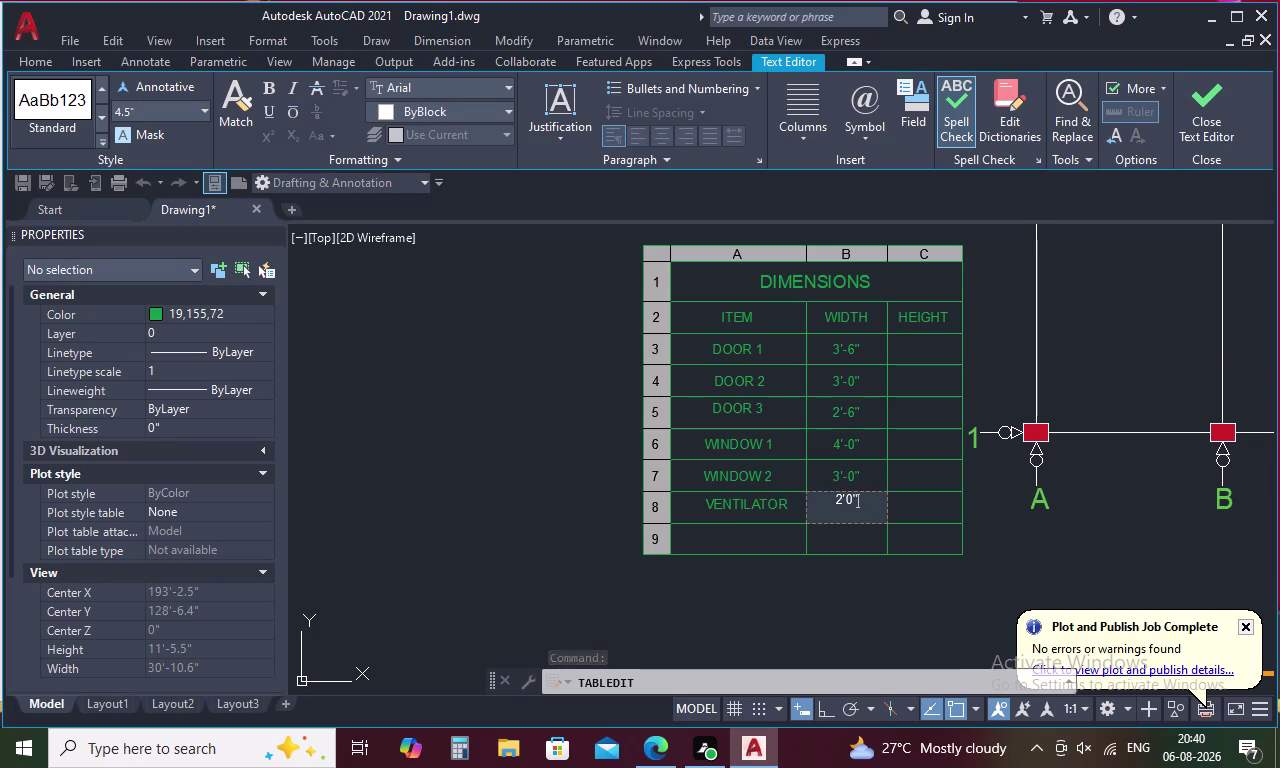
key(Return)
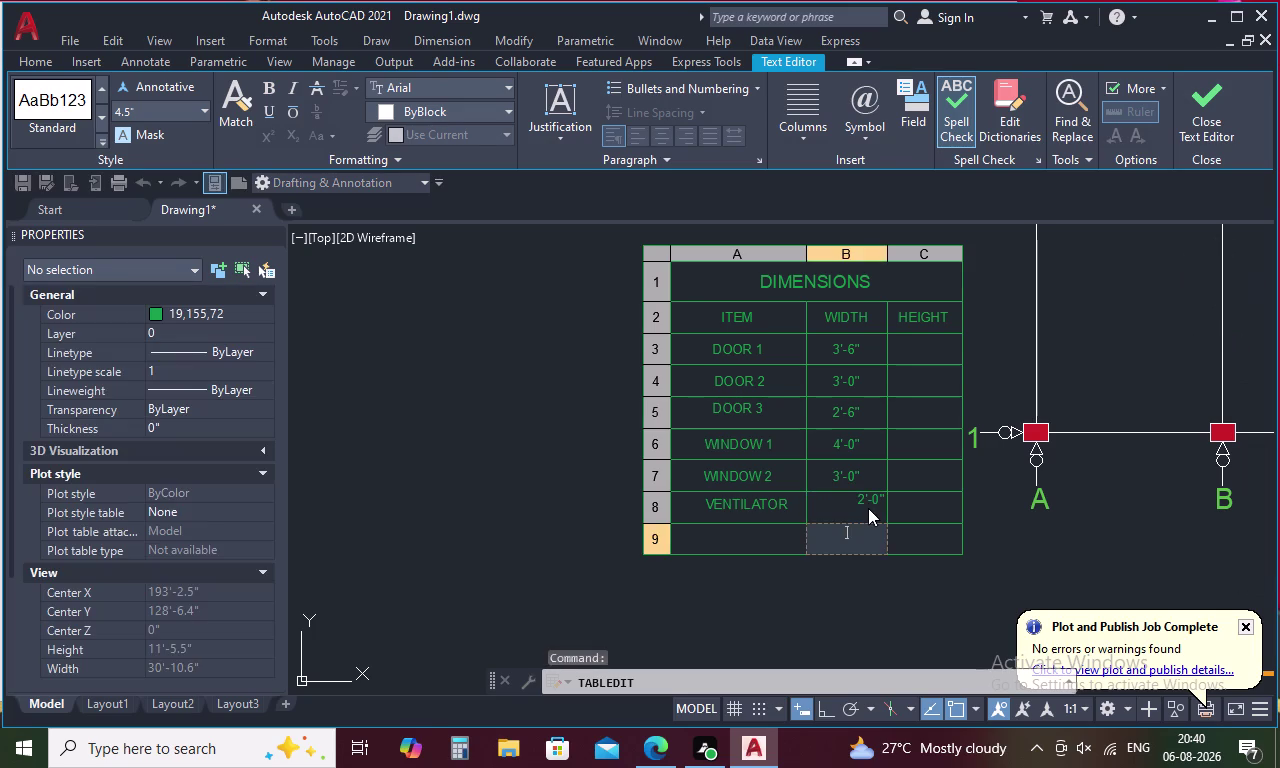
click(865, 508)
click(838, 502)
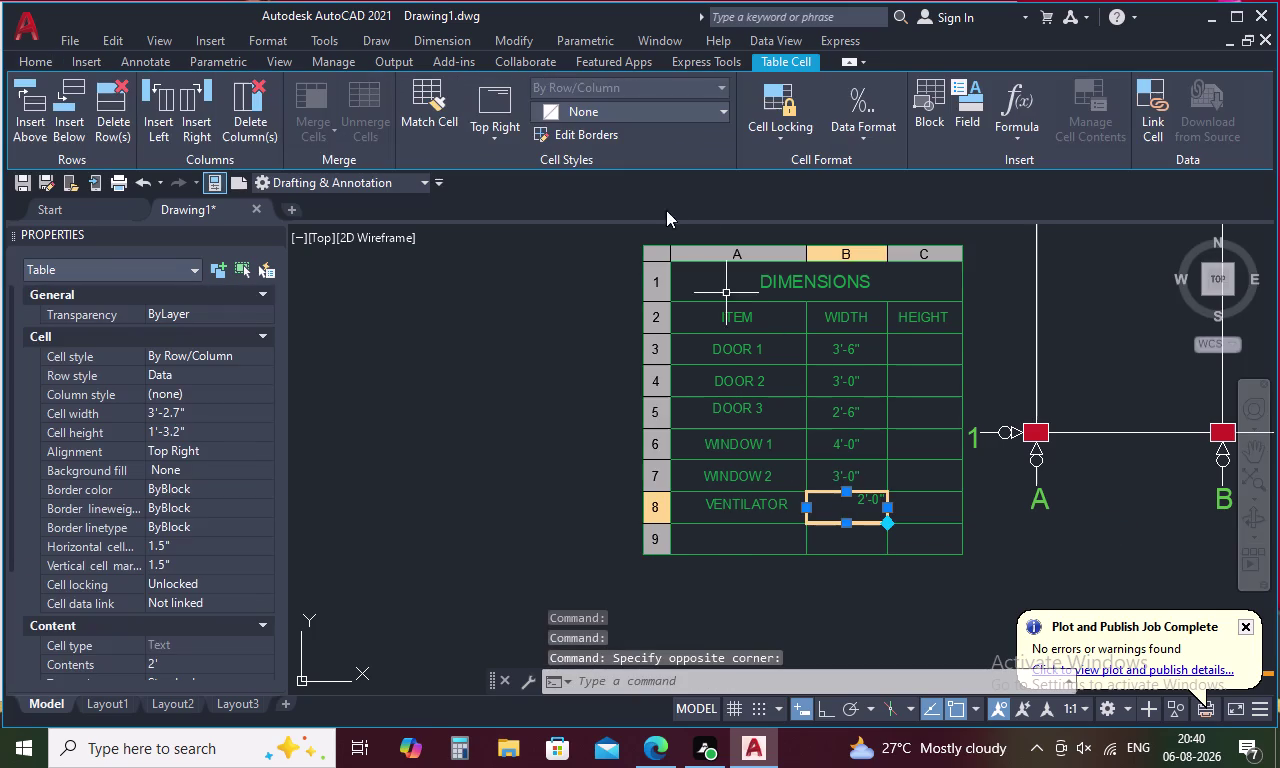
click(490, 135)
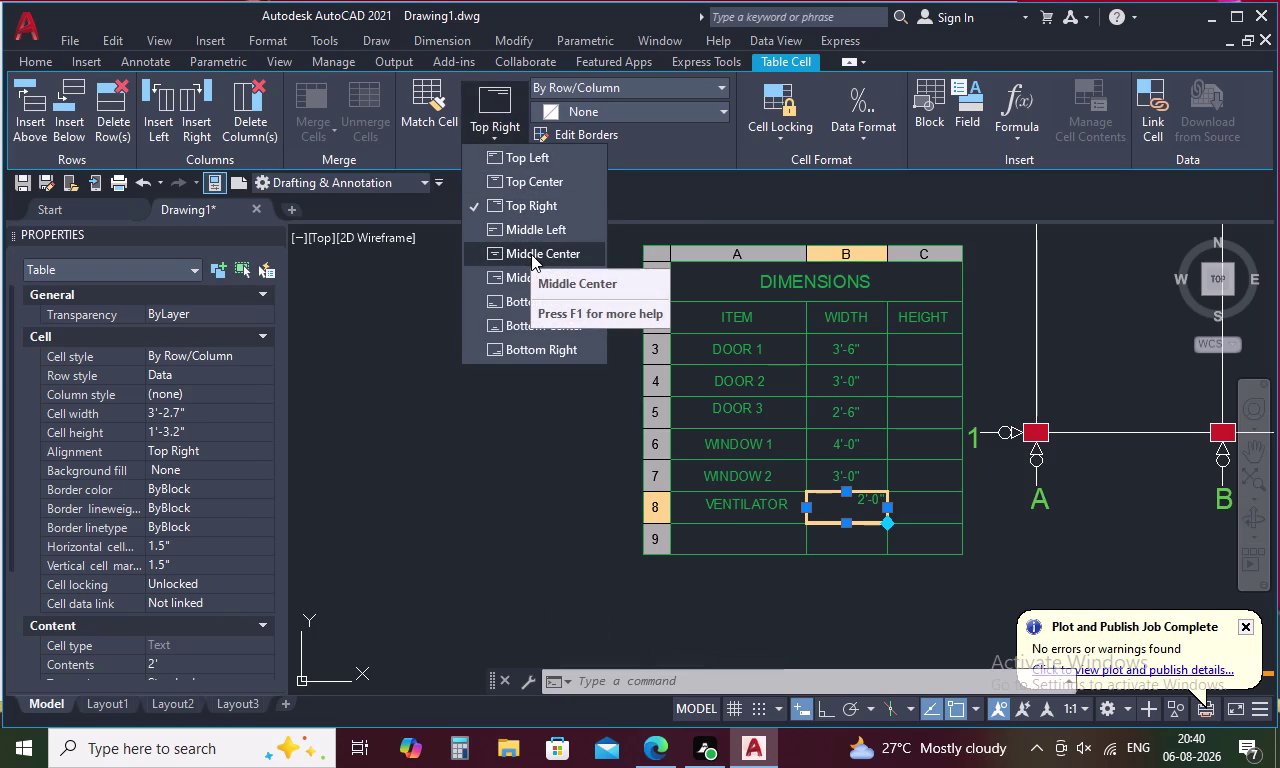
click(531, 254)
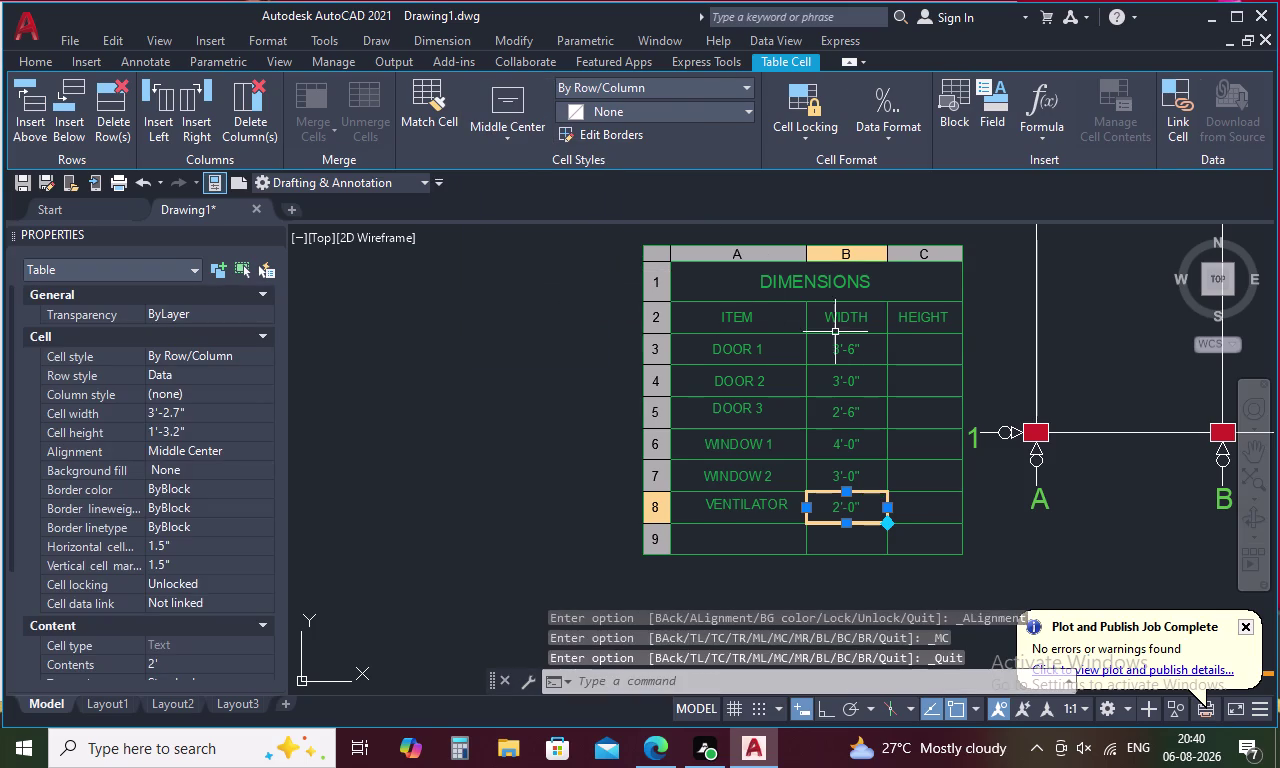
click(912, 348)
Select HEIGHT cells C3 through C9 and set them to Middle Center alignment.
drag(914, 348, 919, 357)
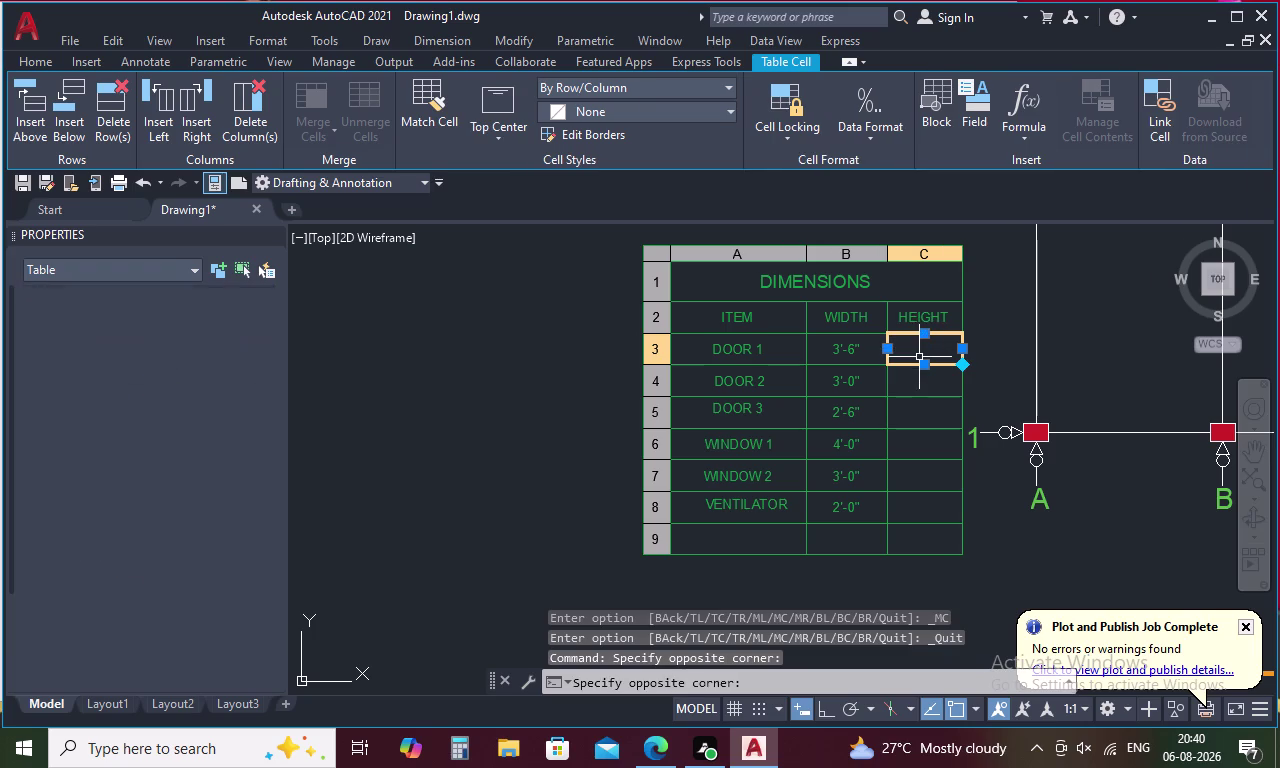
drag(926, 365, 937, 354)
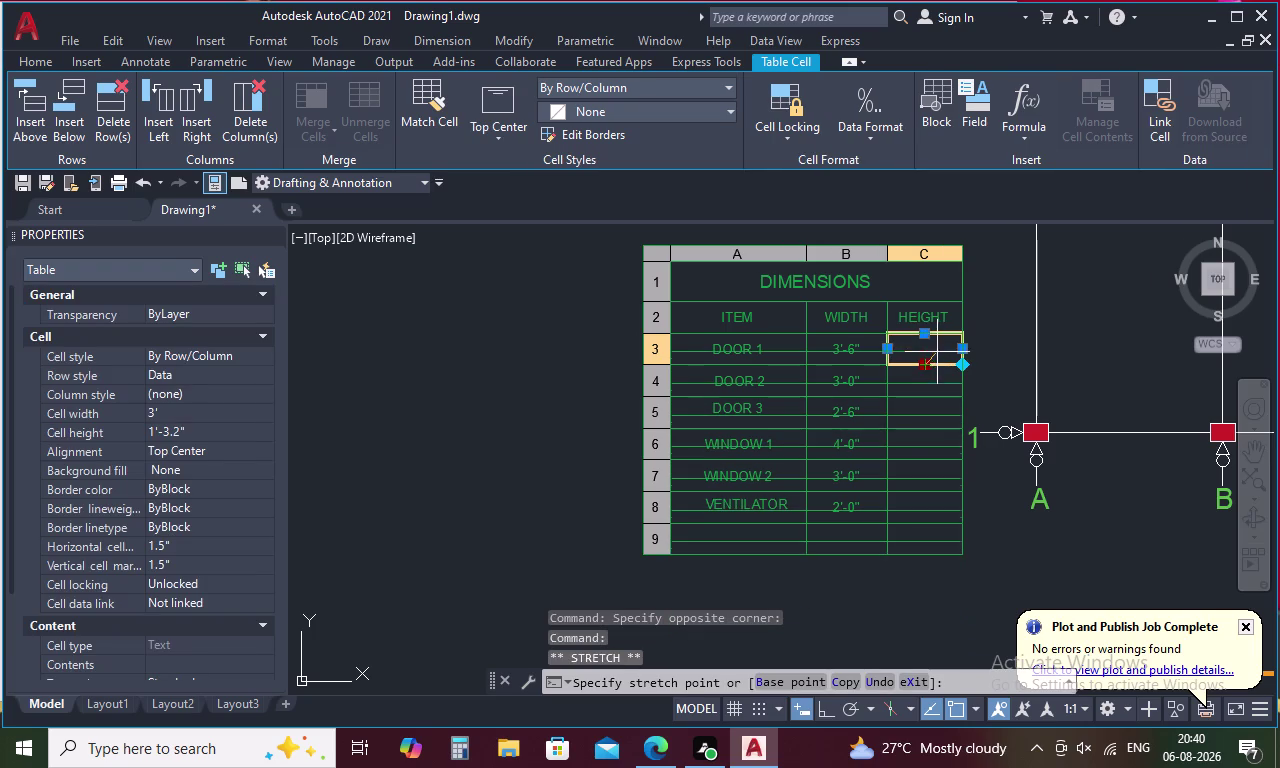
drag(937, 354, 931, 334)
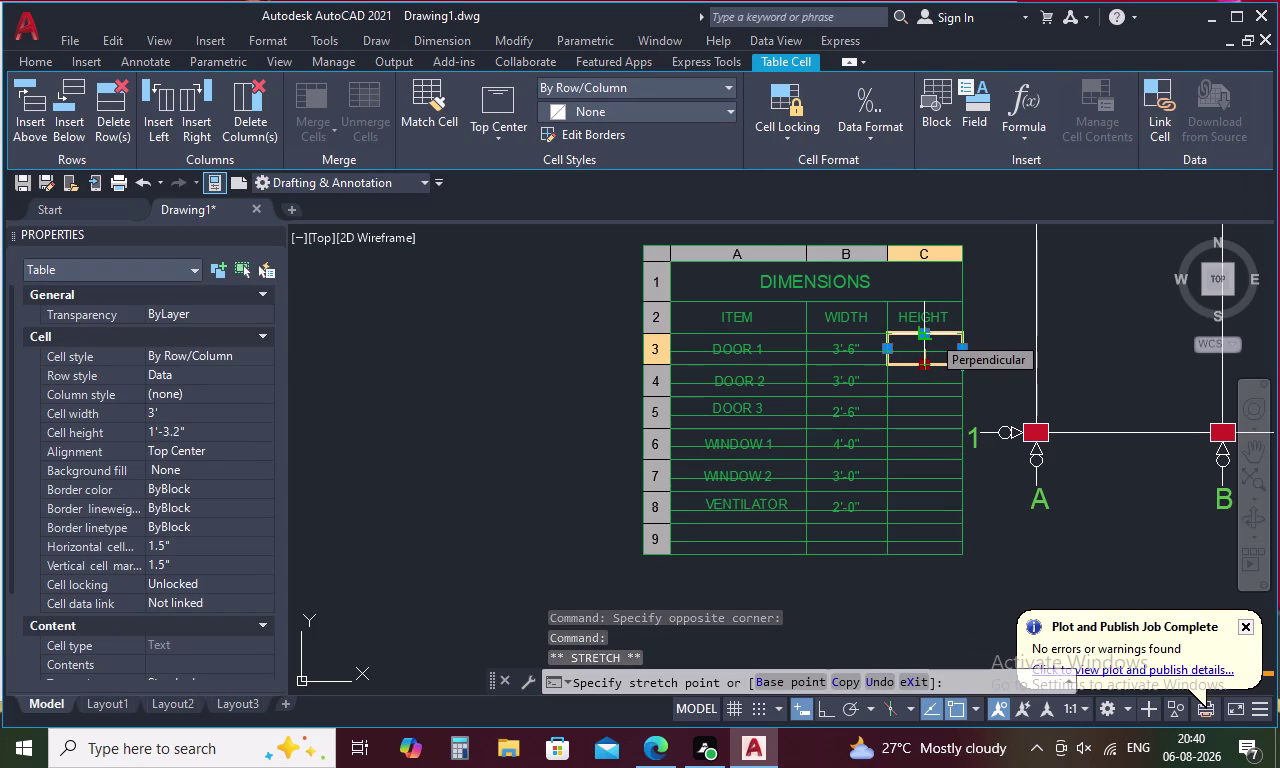
key(Escape)
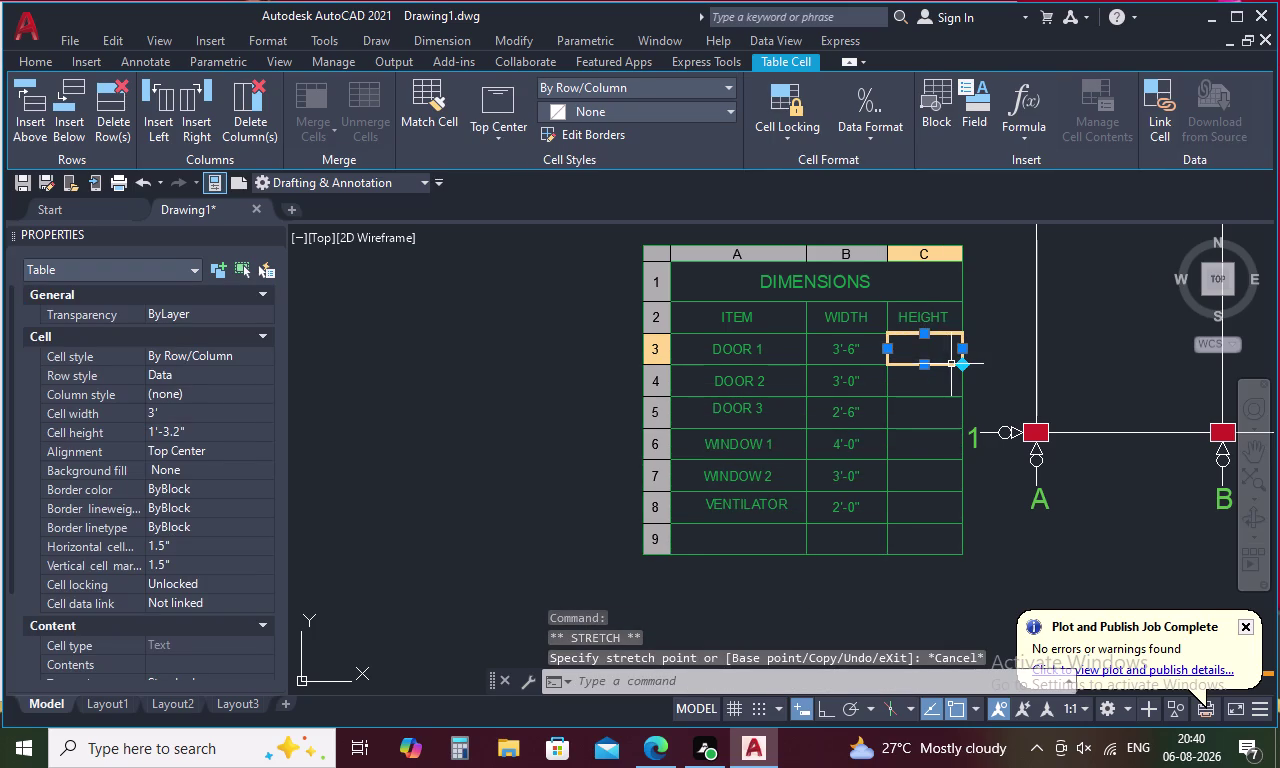
drag(962, 366, 970, 473)
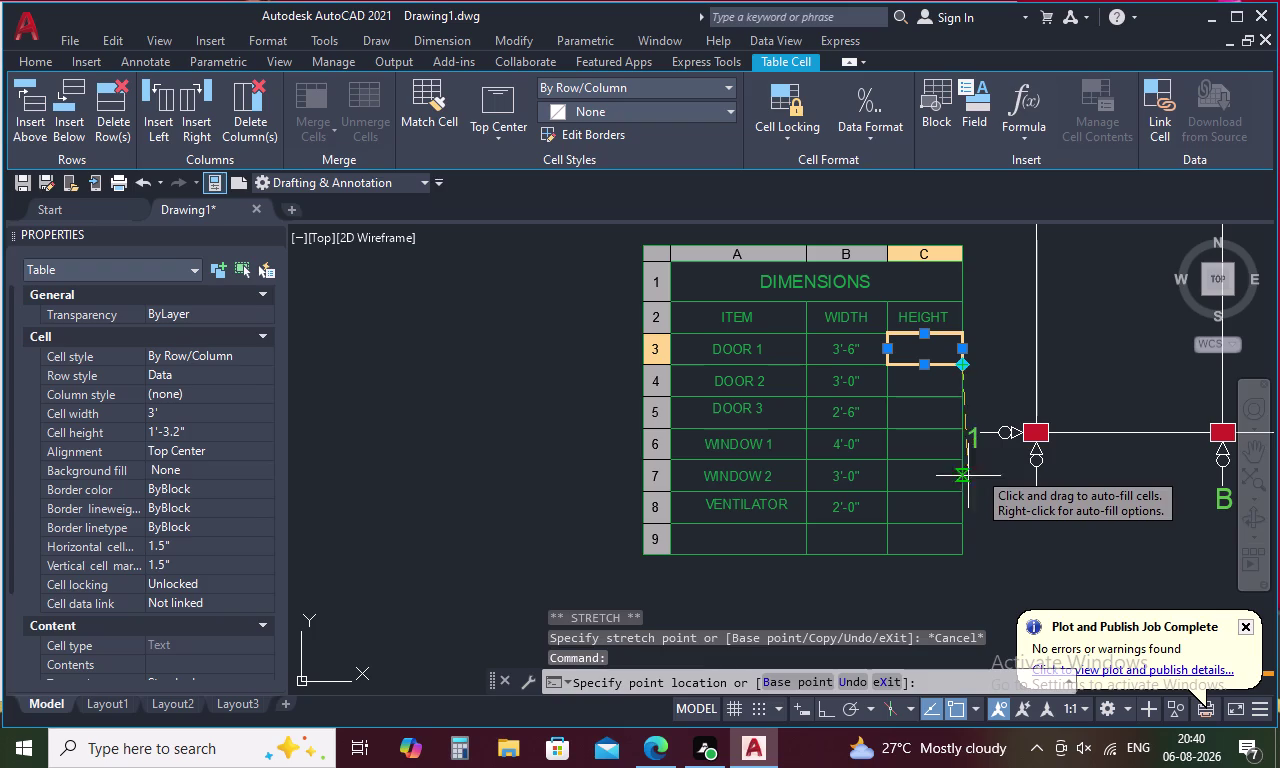
drag(970, 473, 965, 555)
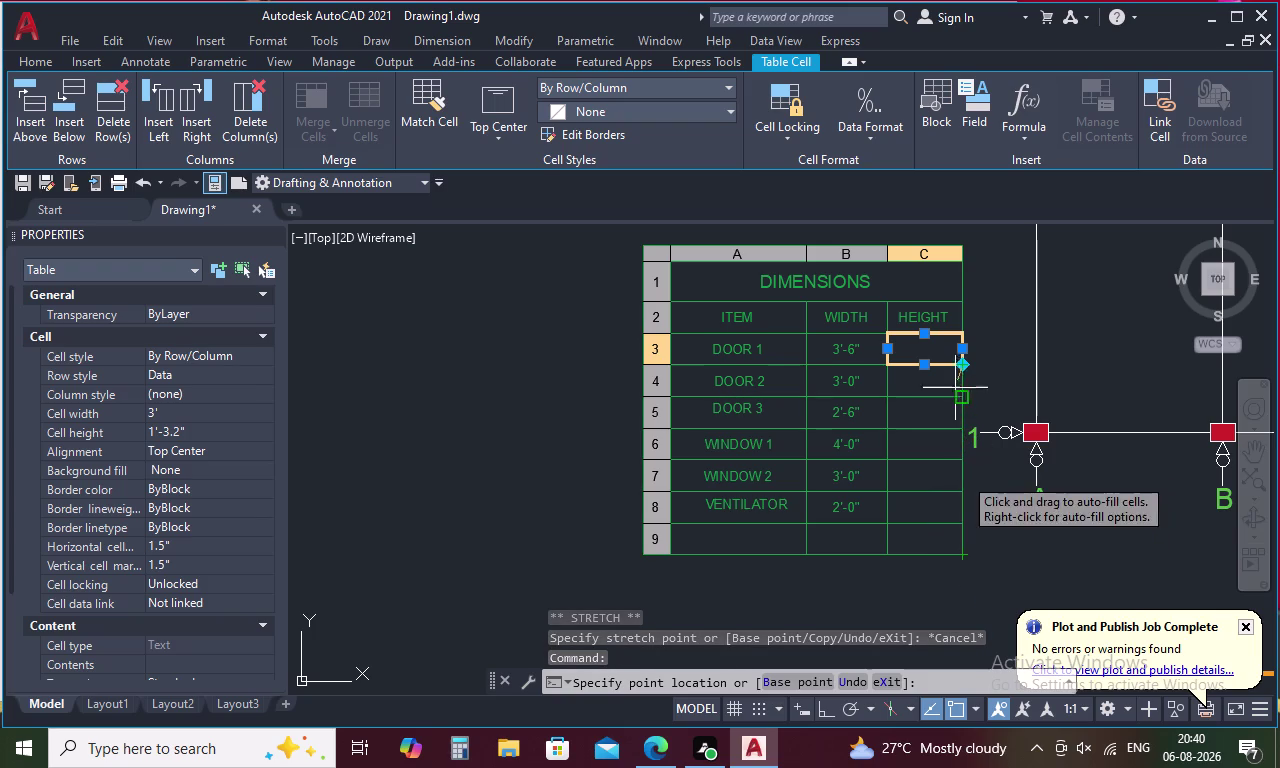
drag(958, 367, 971, 494)
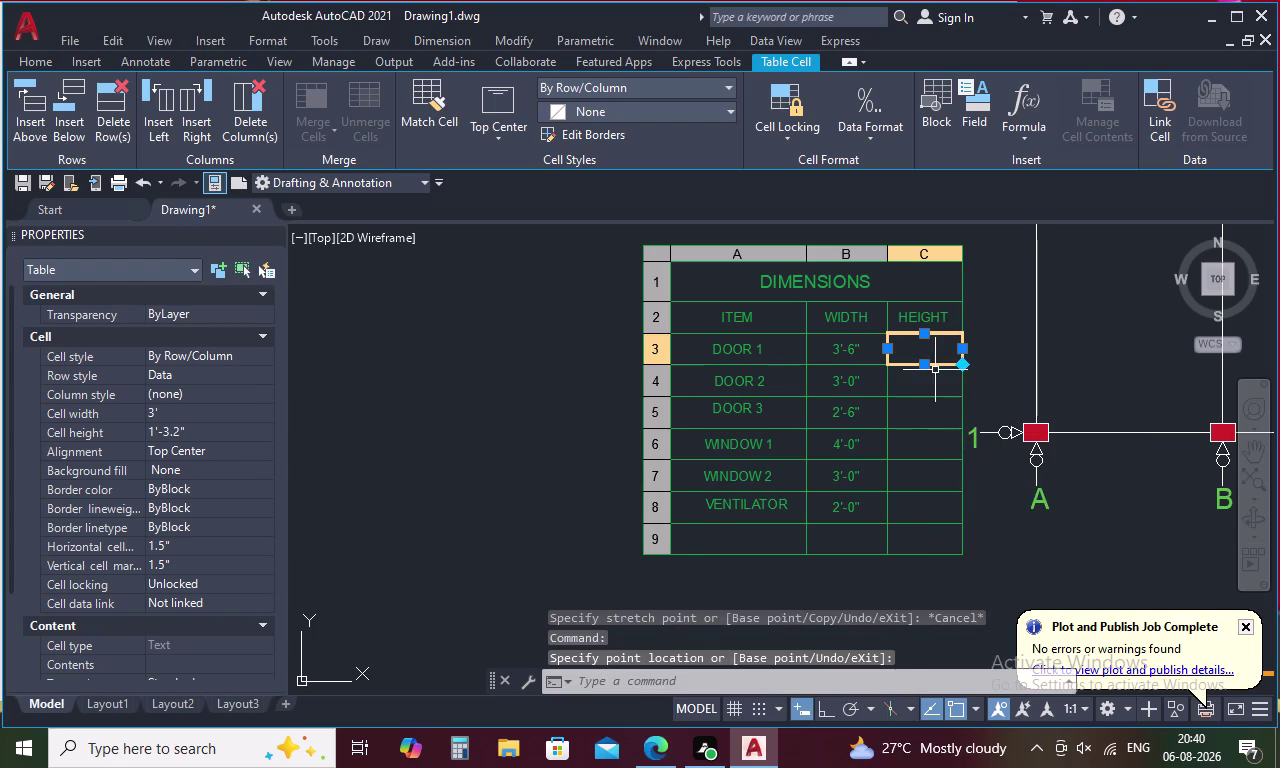
drag(965, 366, 967, 553)
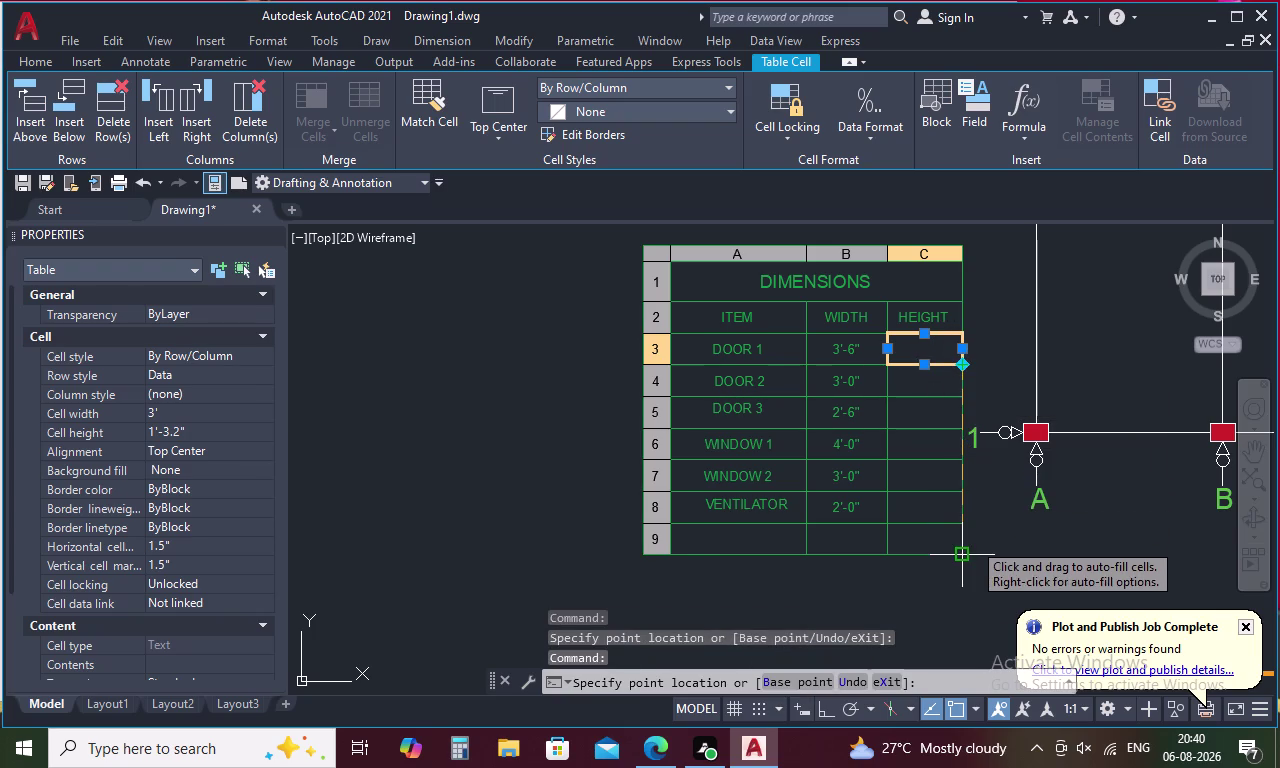
drag(967, 553, 965, 555)
click(965, 555)
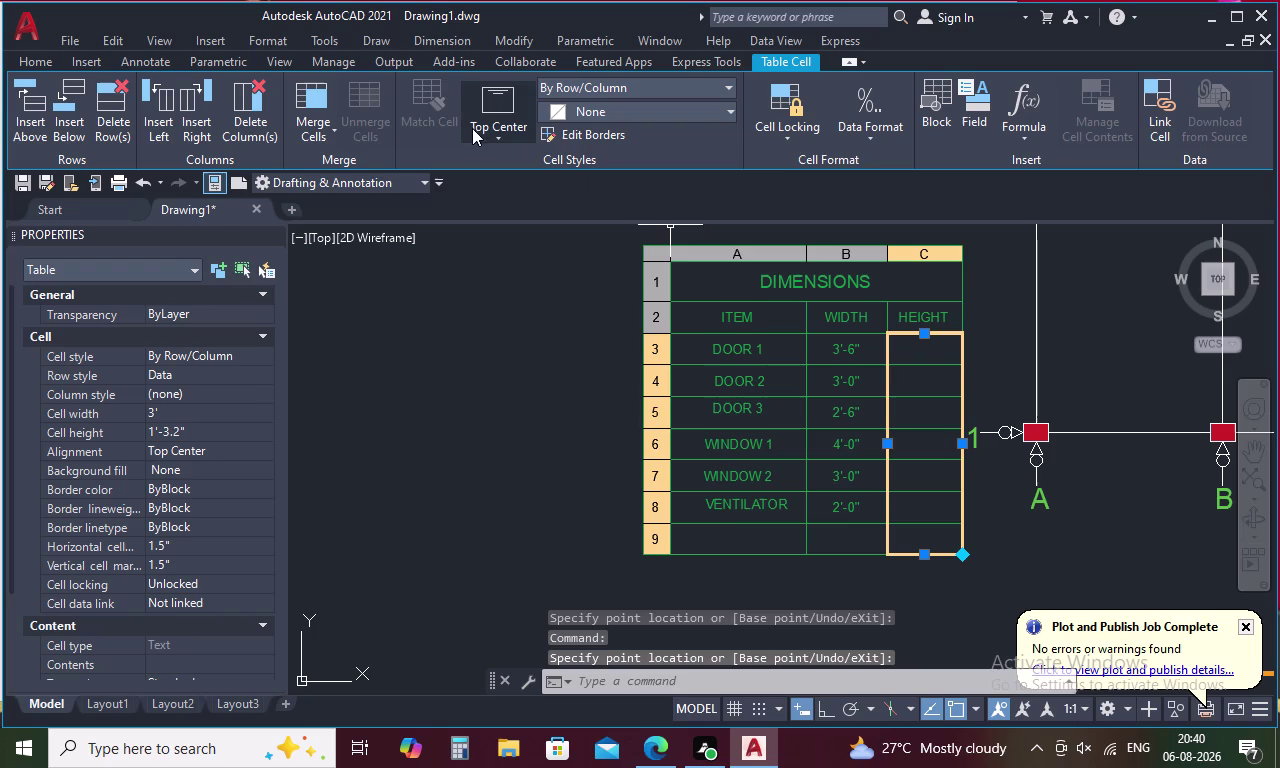
click(494, 137)
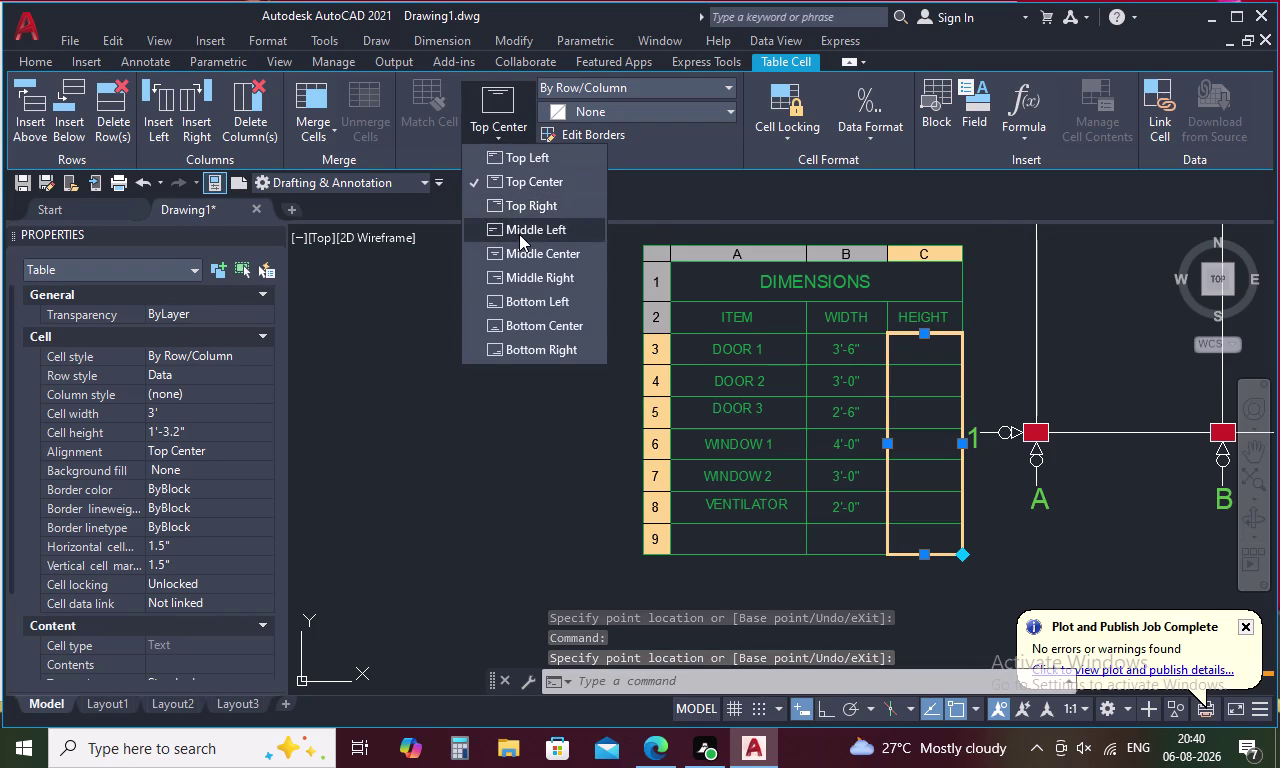
click(523, 255)
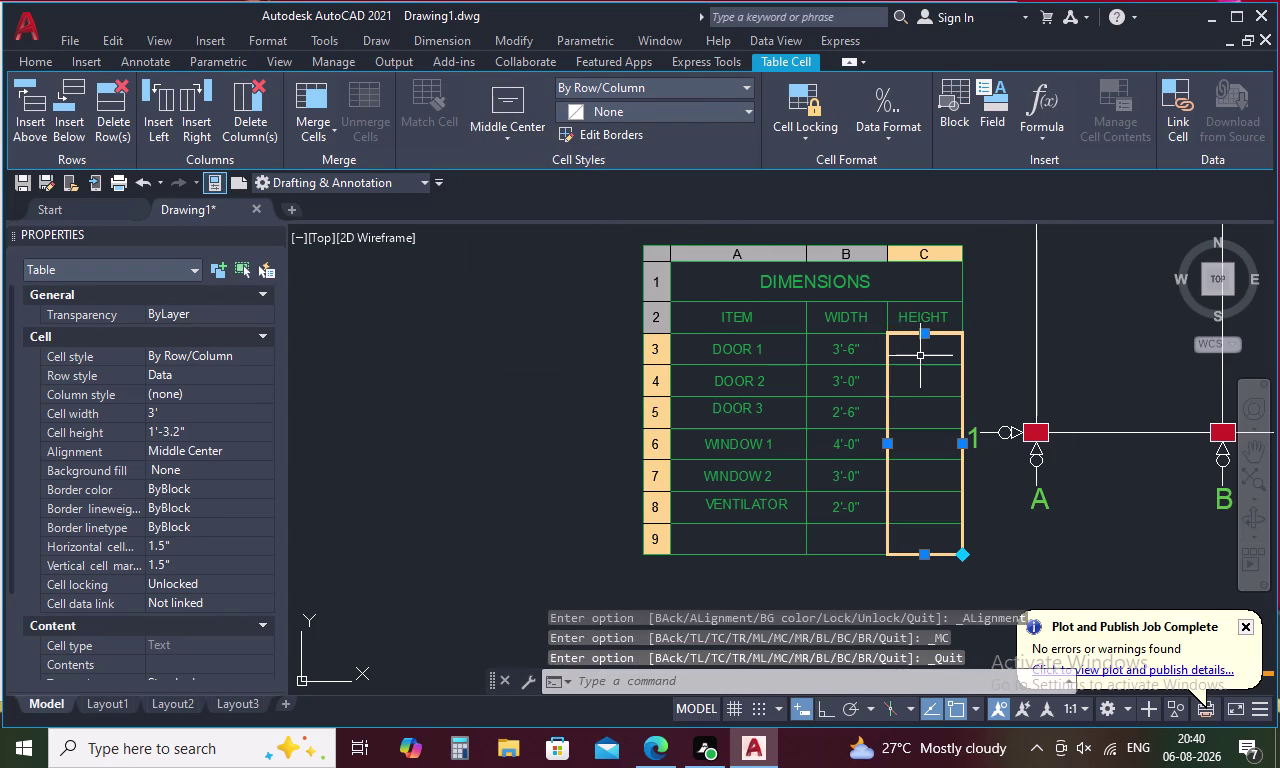
click(921, 358)
Enter 7'-0" as the DOOR 1 height.
key(7)
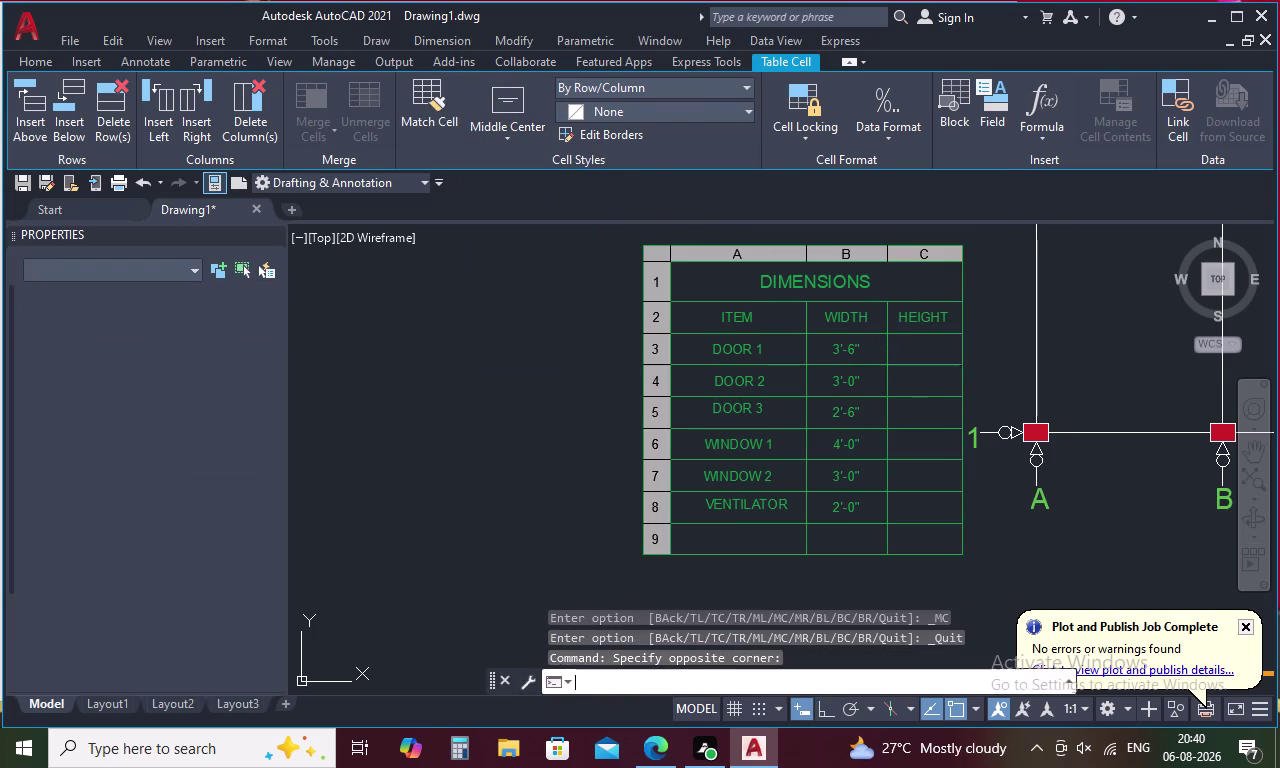
key(apostrophe)
key(0)
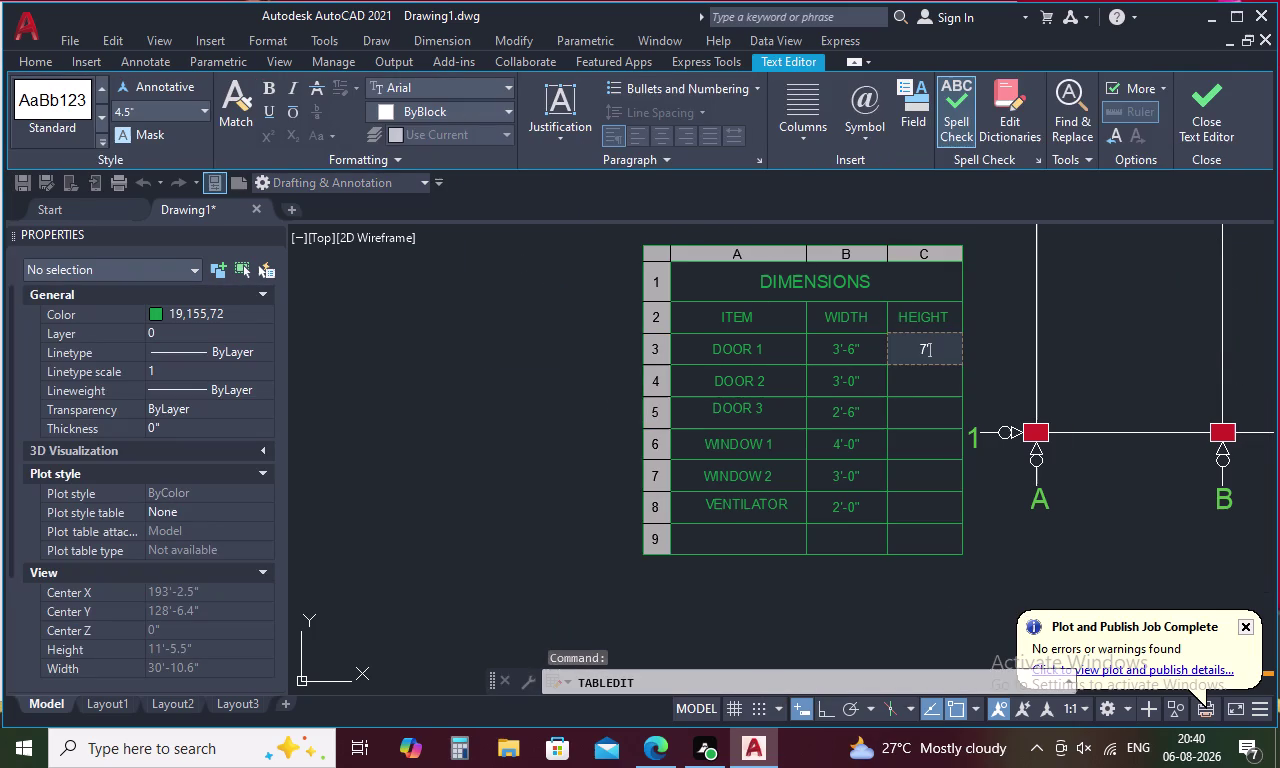
key(shift+quotedbl)
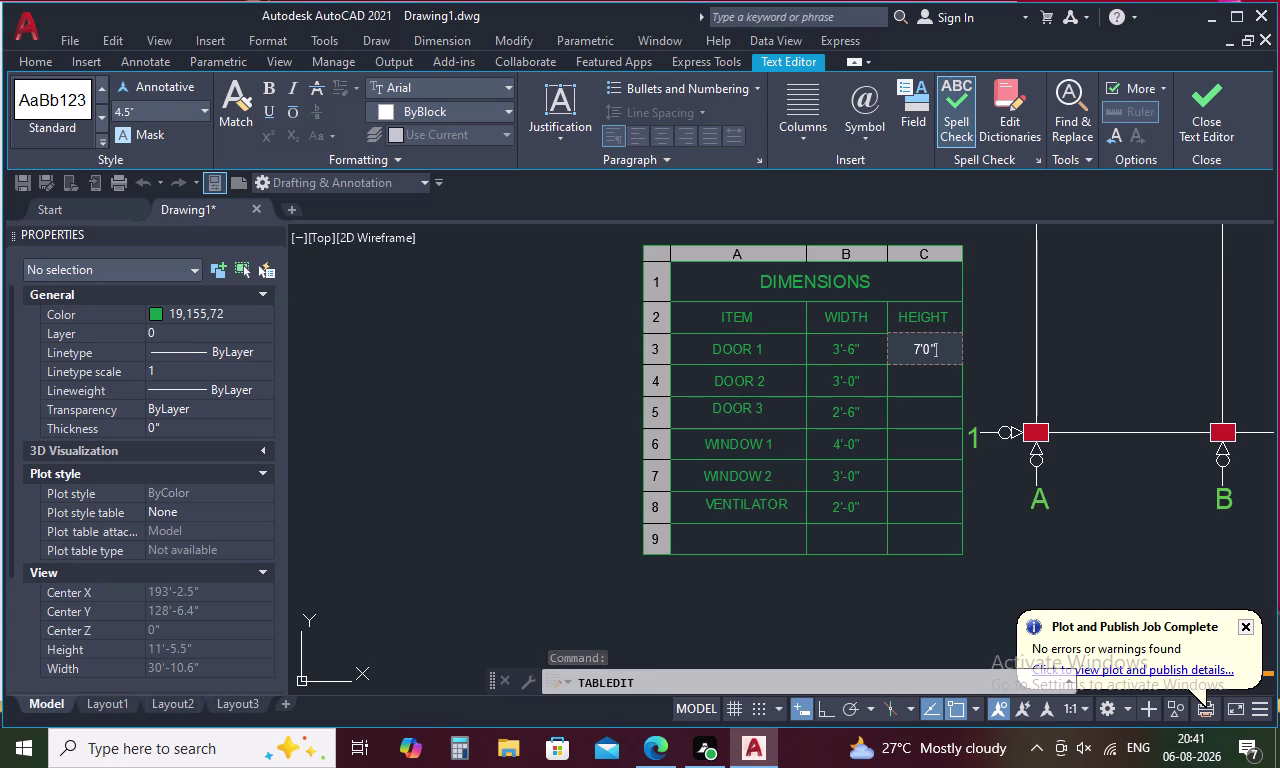
key(space)
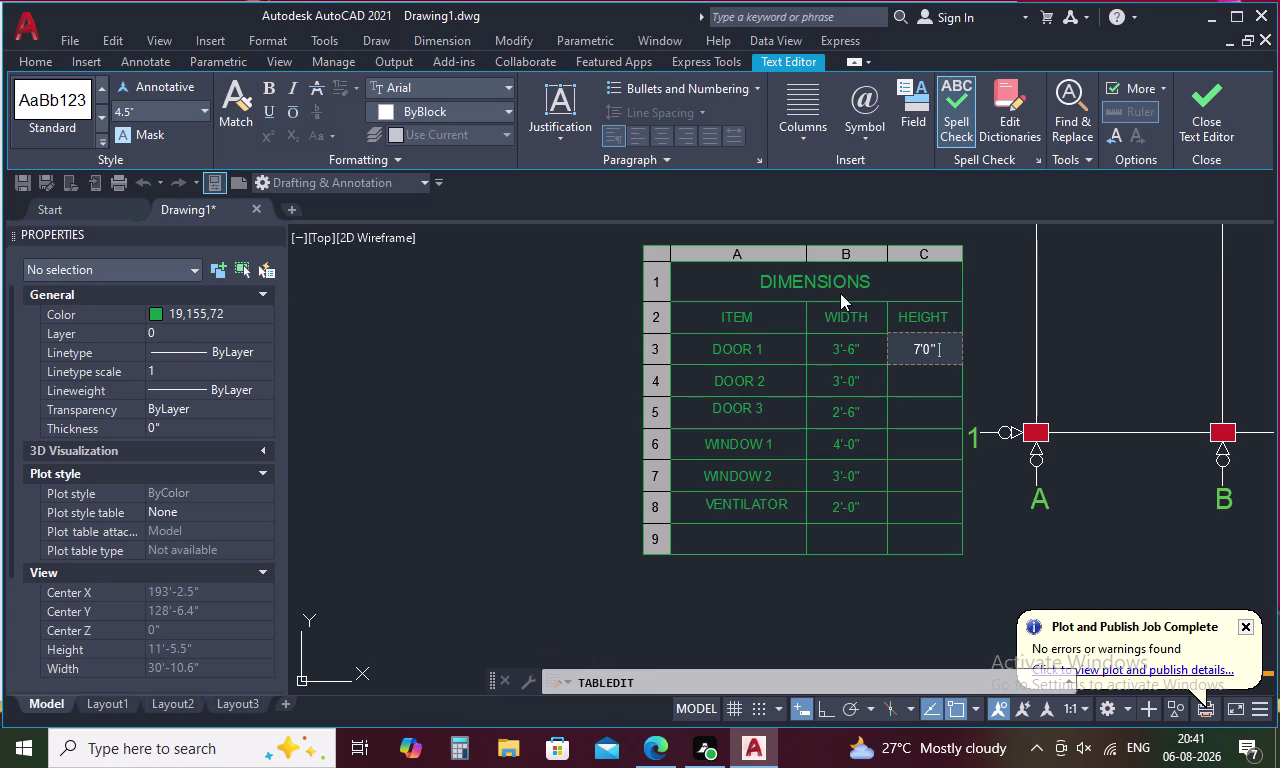
click(593, 272)
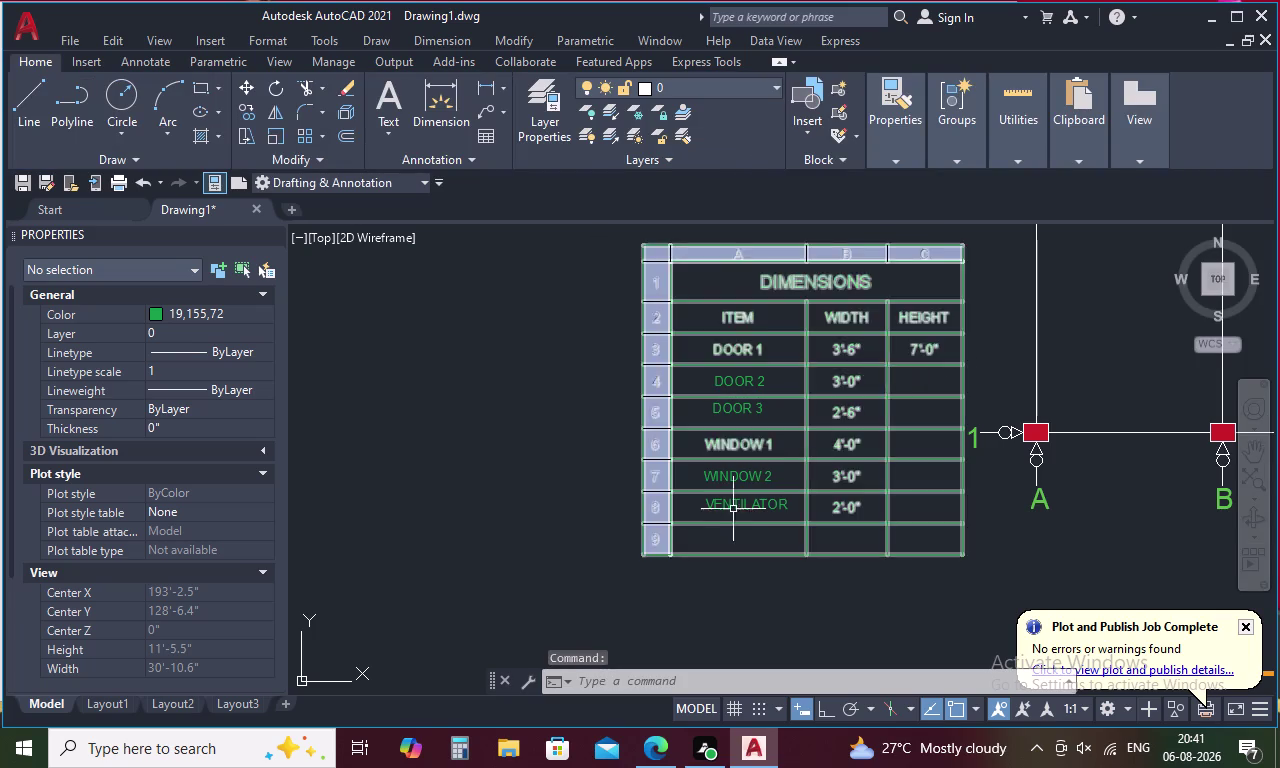
click(669, 546)
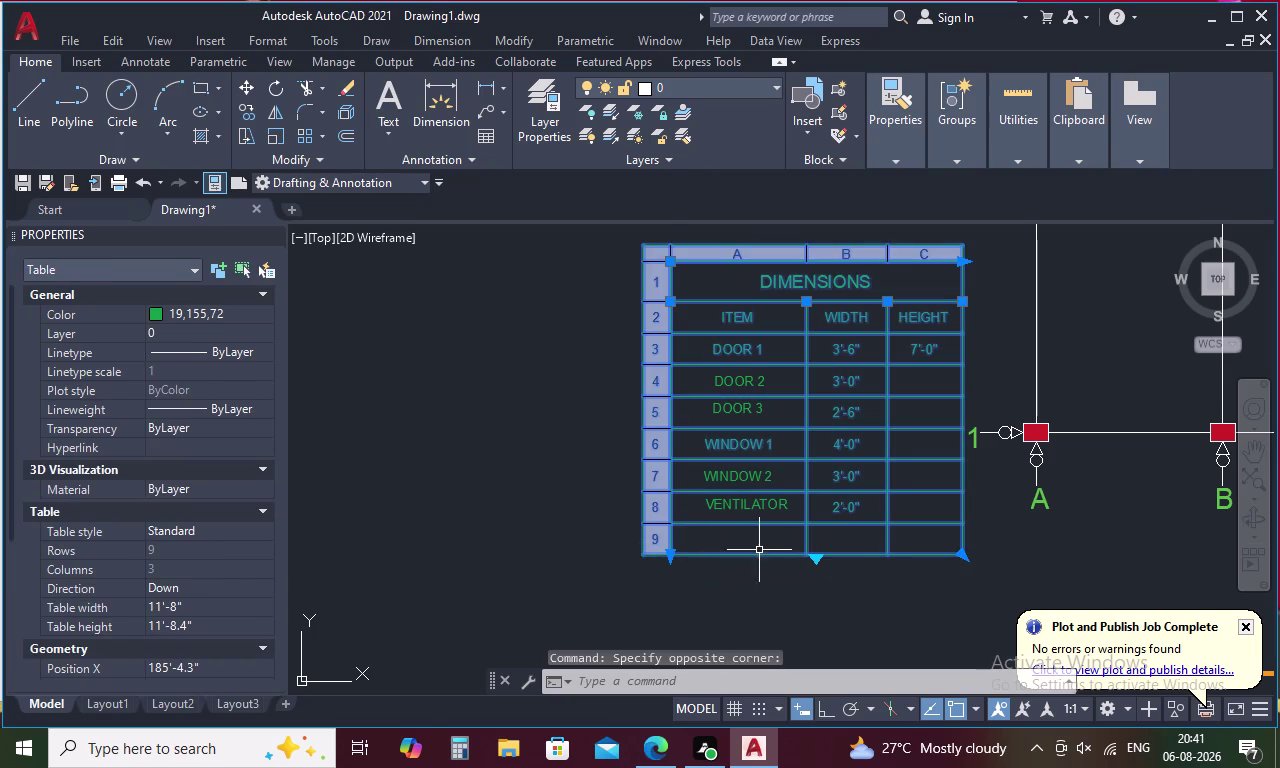
click(816, 562)
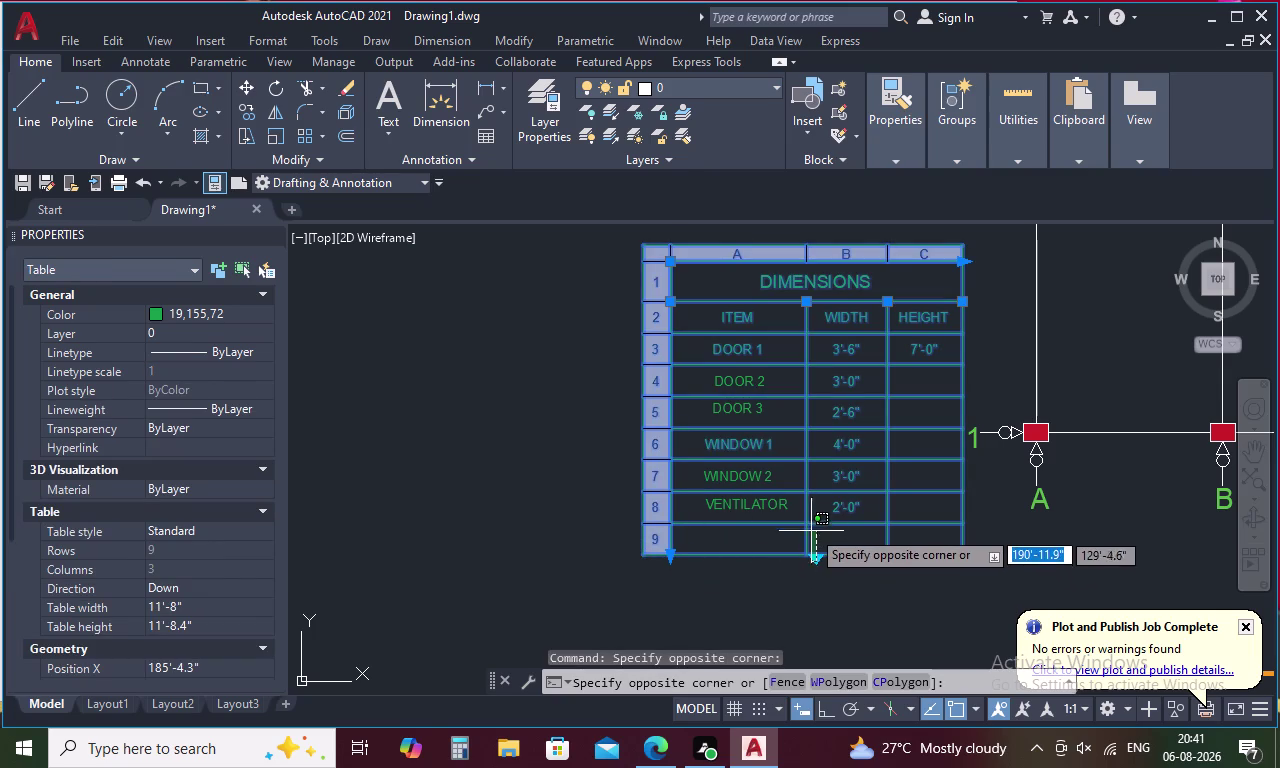
click(818, 554)
click(818, 557)
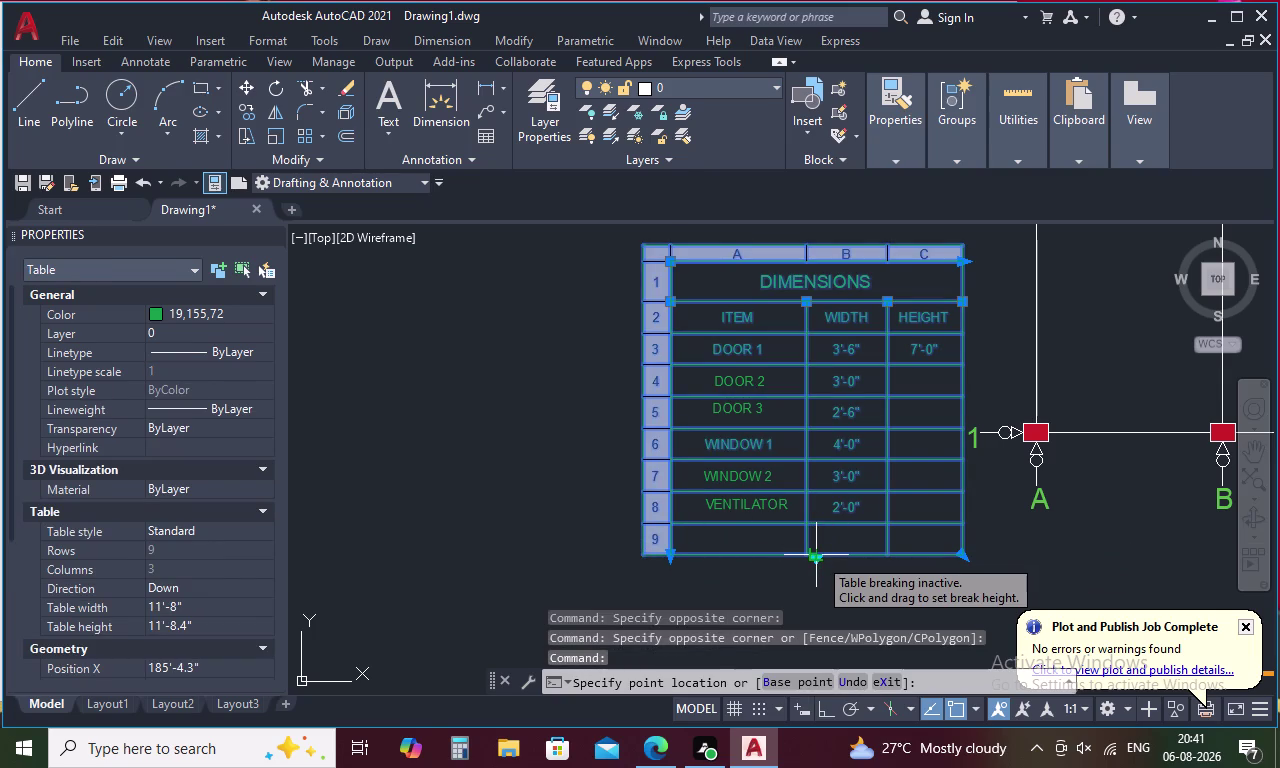
drag(818, 557, 817, 537)
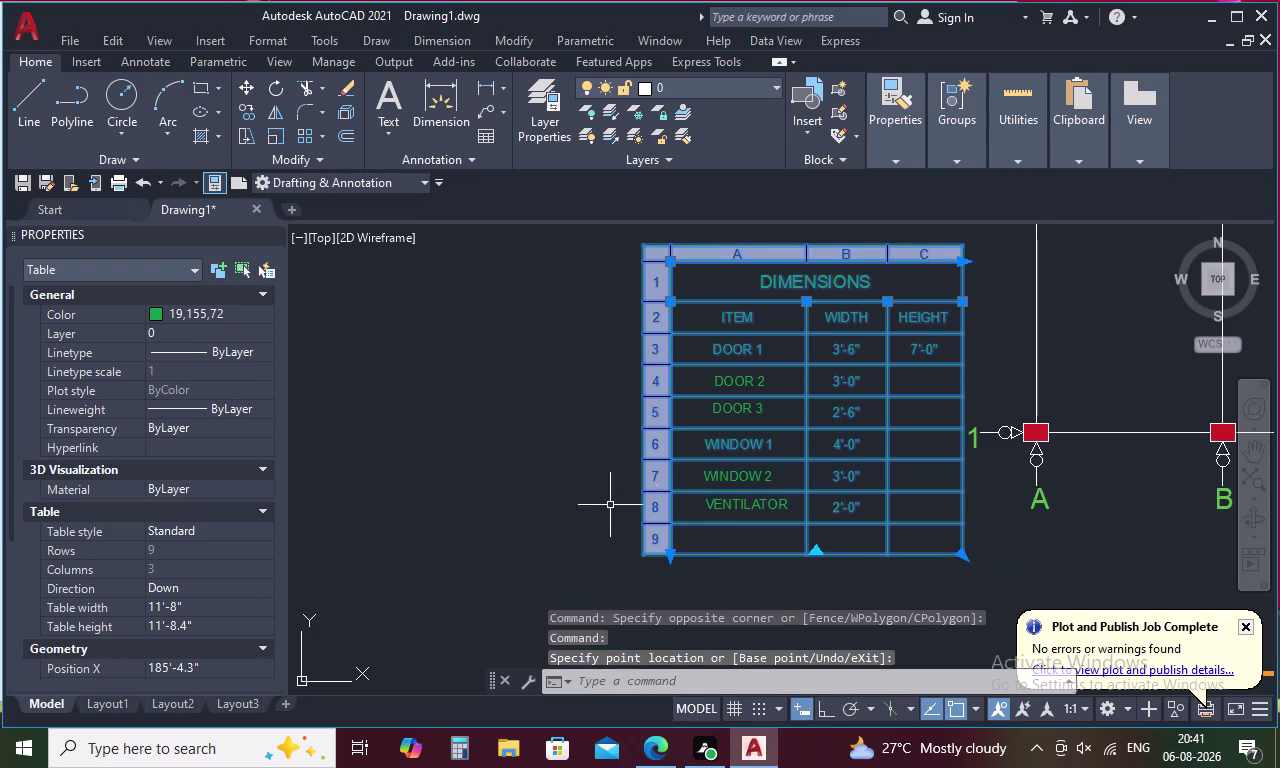
Enter 7'-0" as the DOOR 2 height.
click(922, 372)
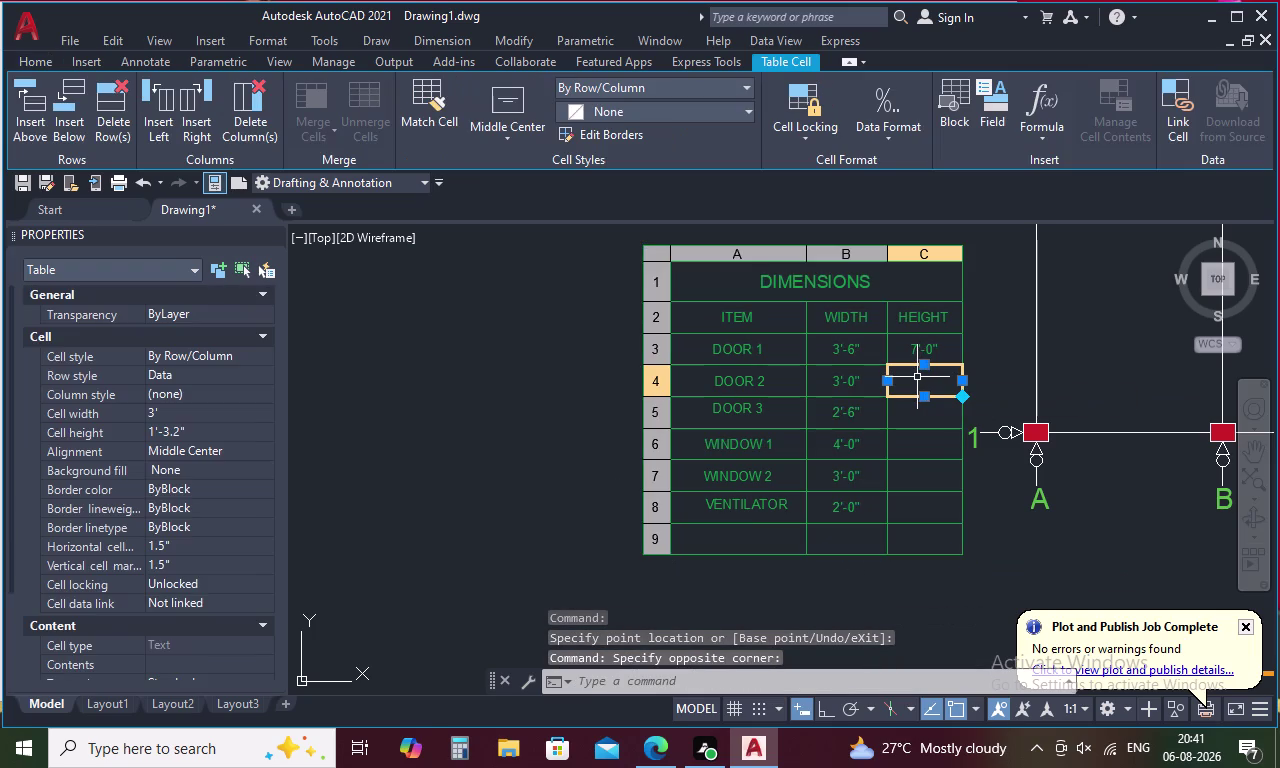
key(7)
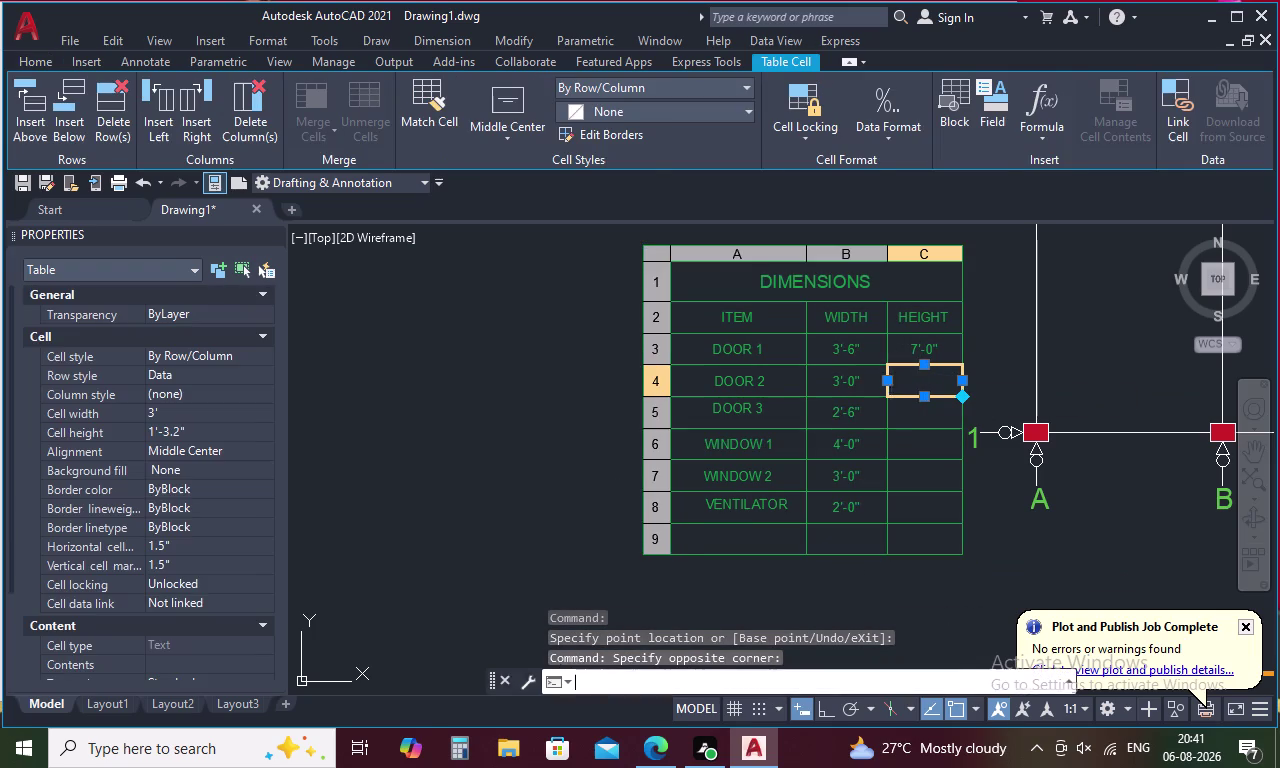
key(apostrophe)
text(0")
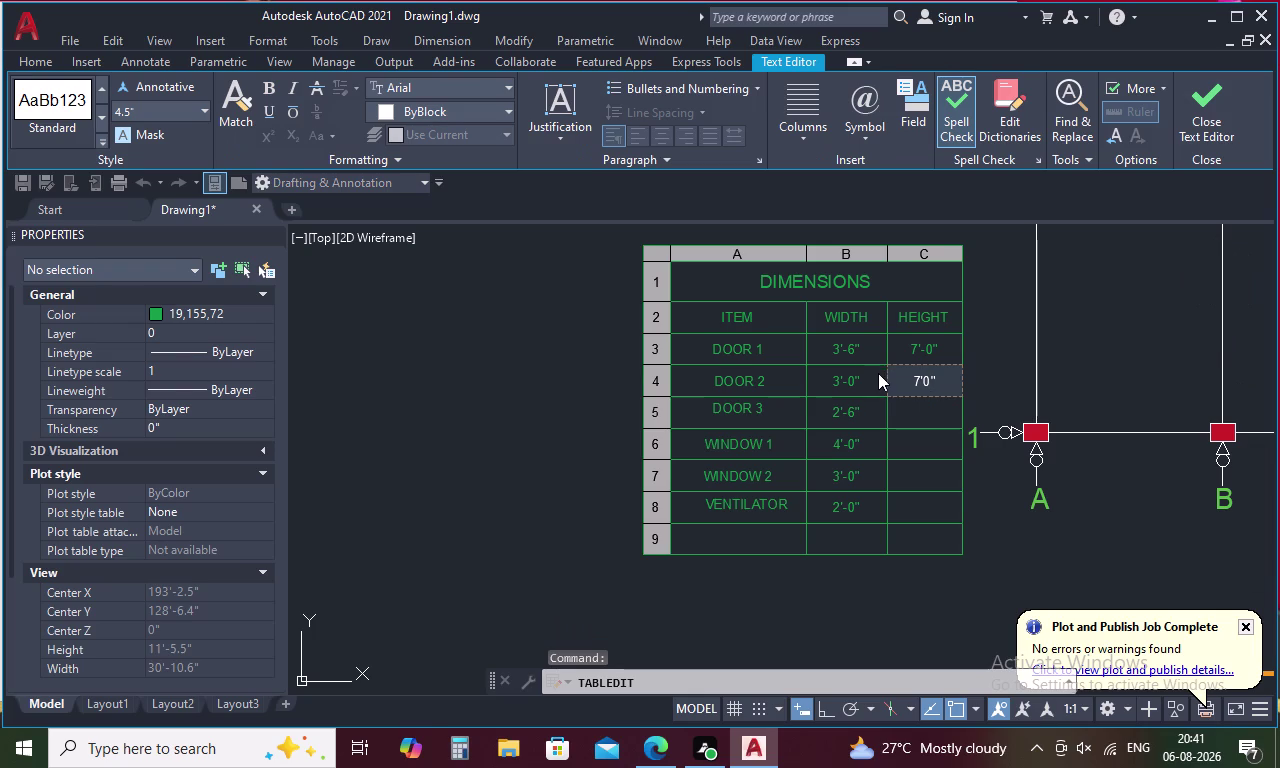
click(991, 382)
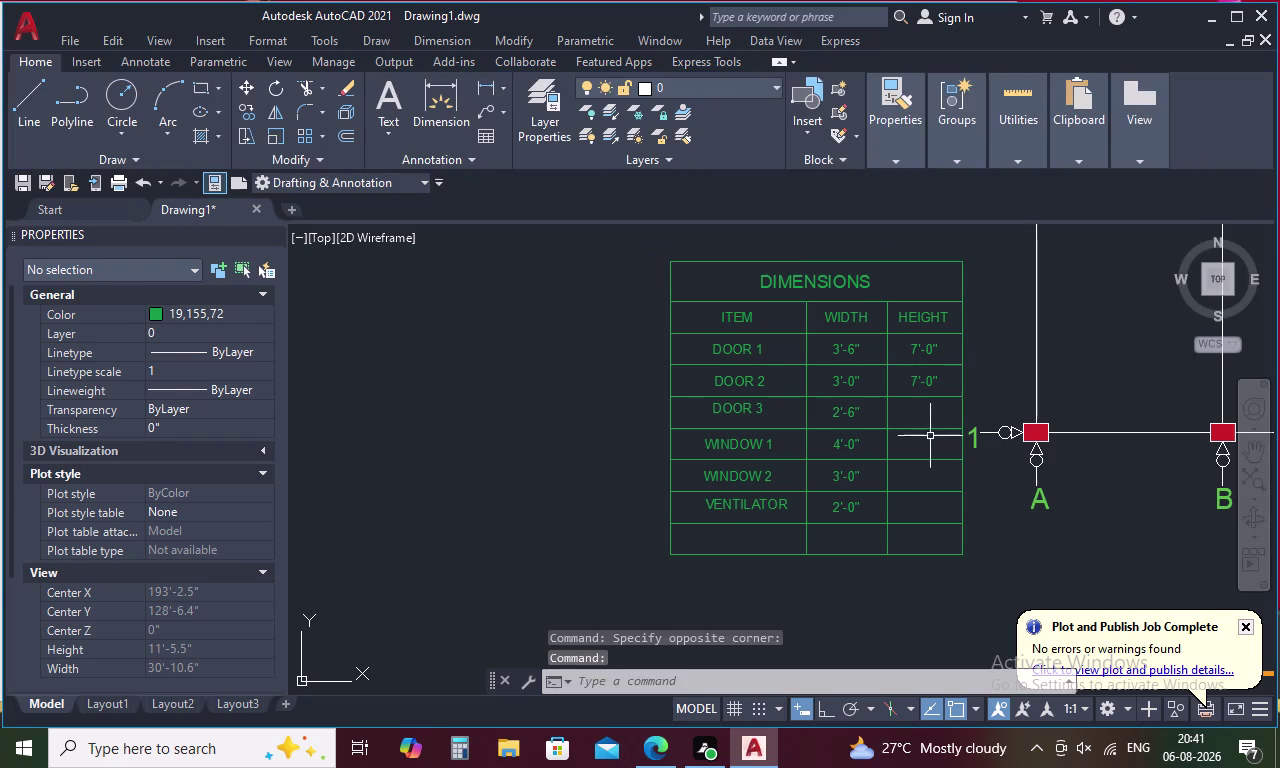
click(924, 420)
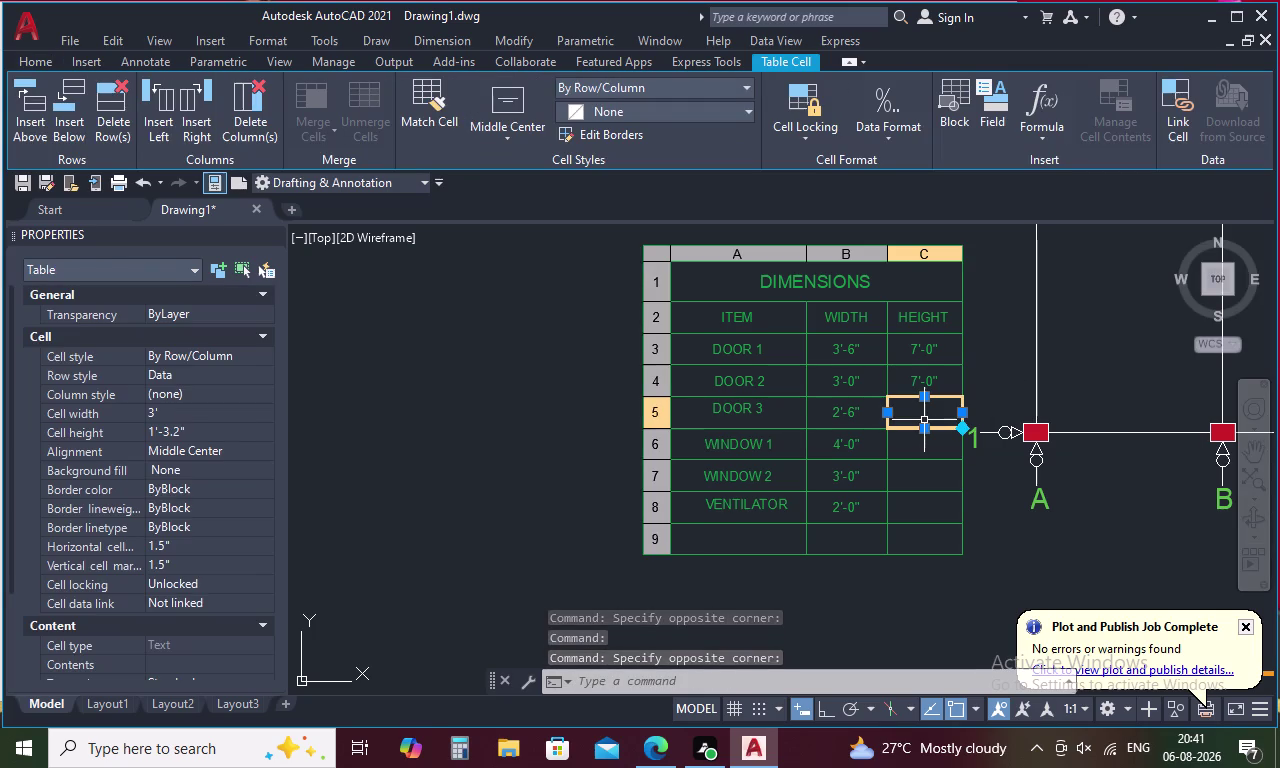
Enter 7'-0" as the DOOR 3 height.
text(7')
text(0)
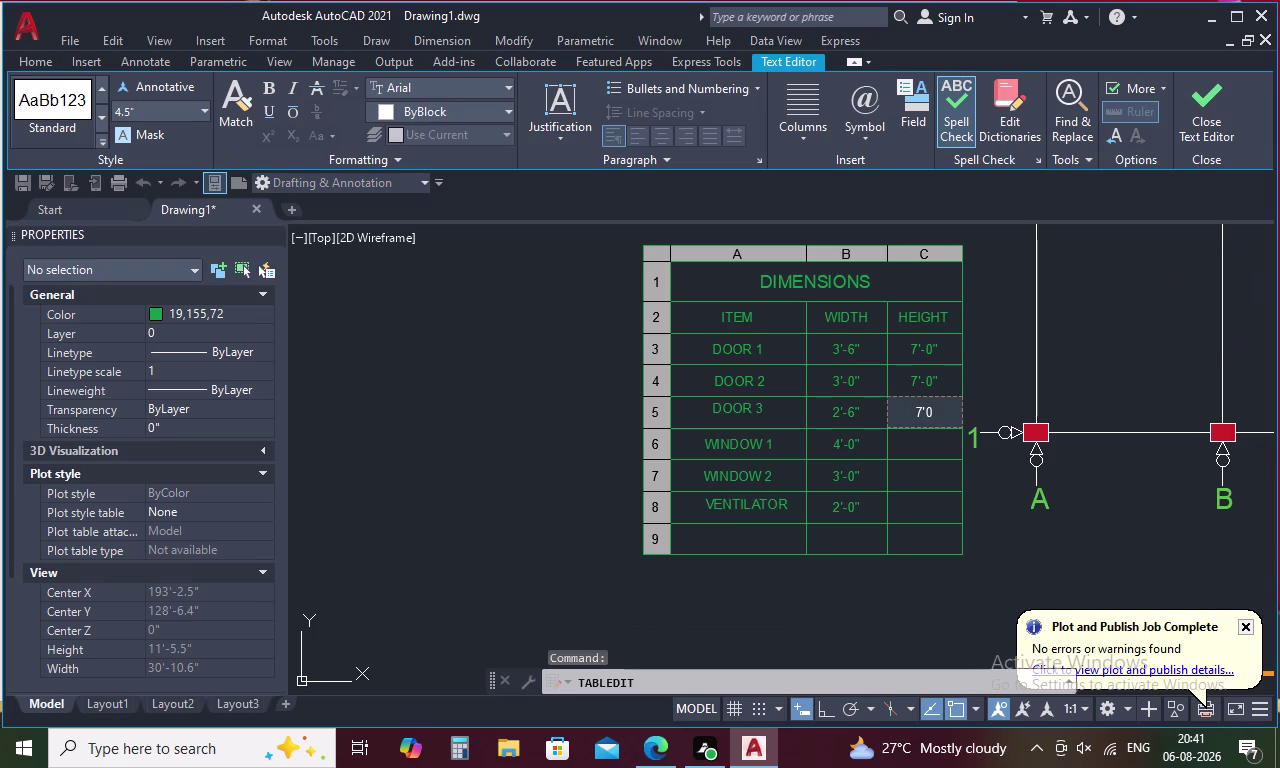
text(")
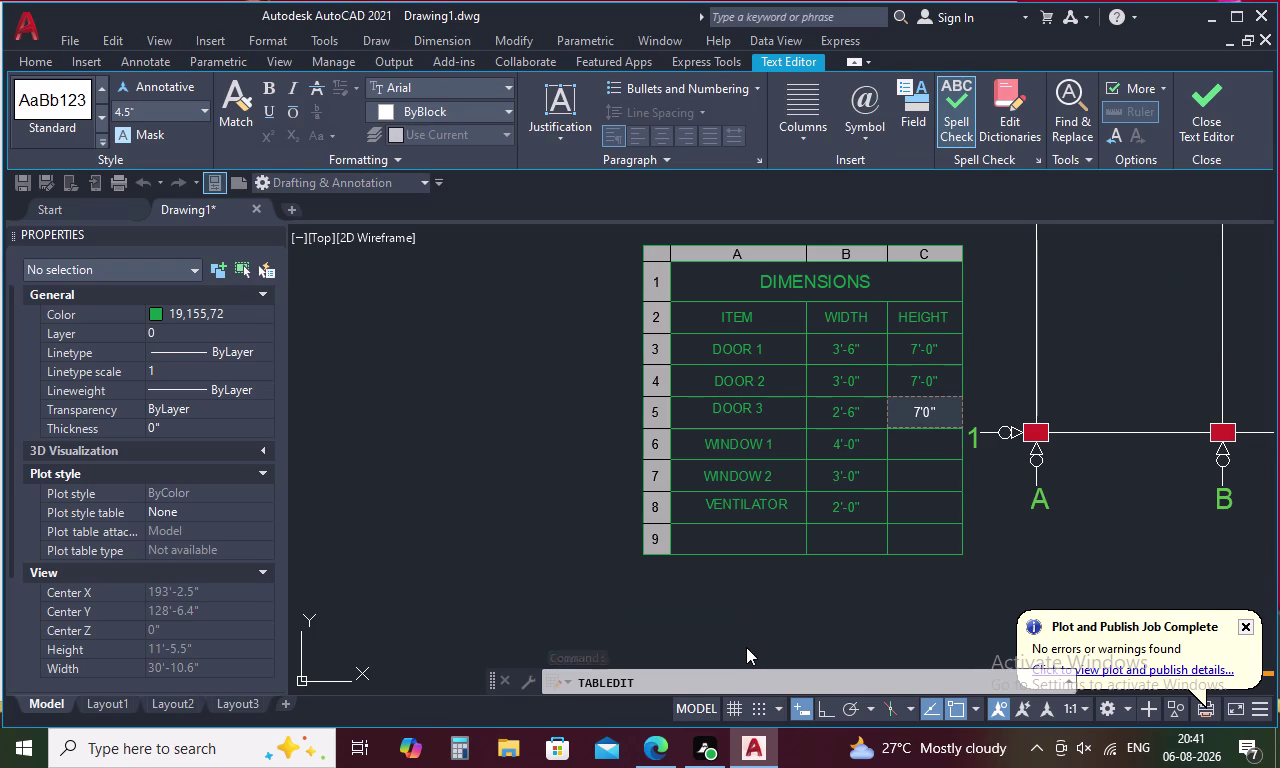
click(791, 616)
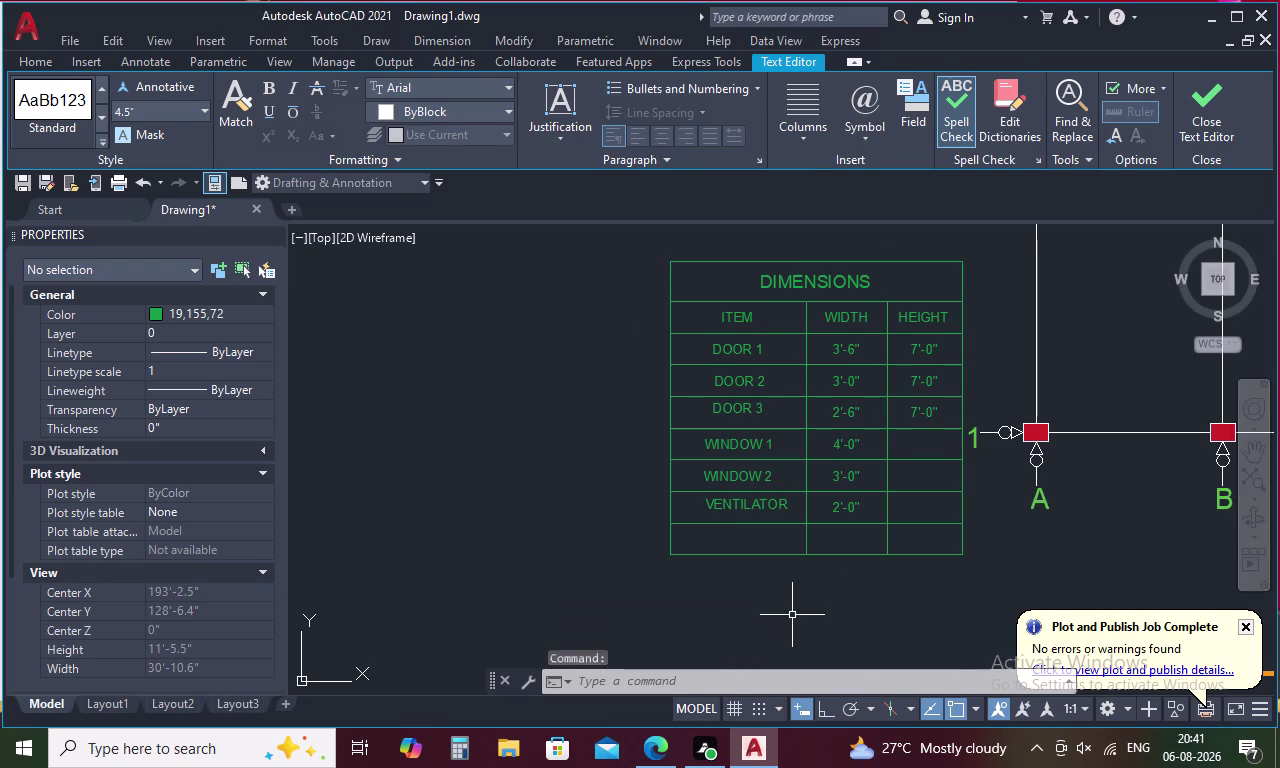
Enter 4'-0" as the WINDOW 1 height.
click(913, 453)
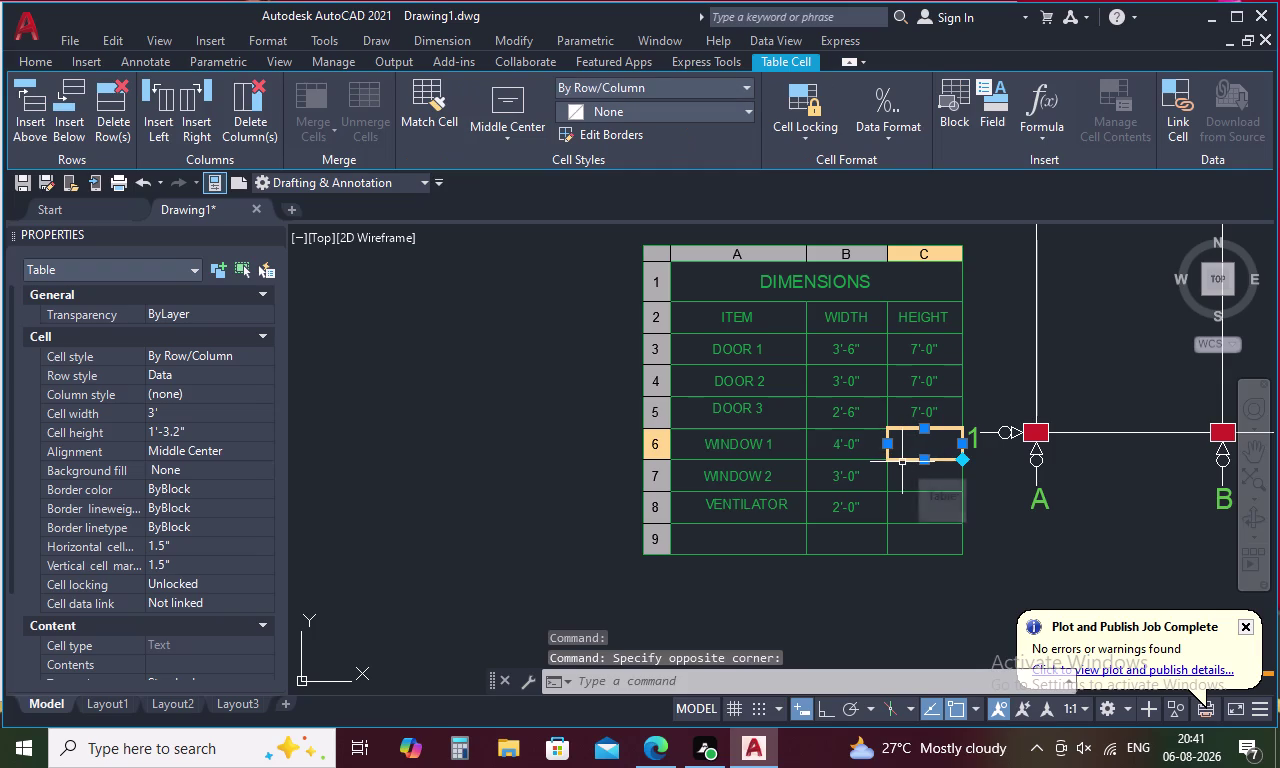
key(4)
key(apostrophe)
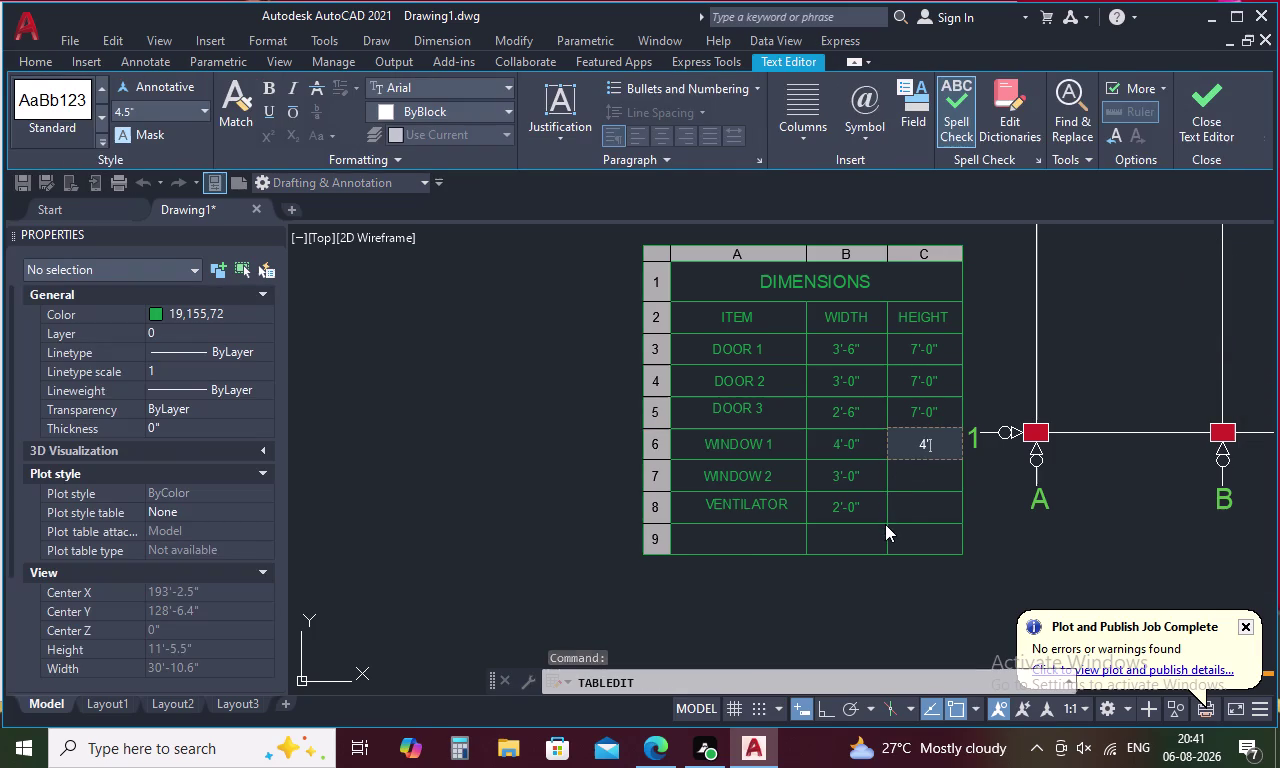
text(0")
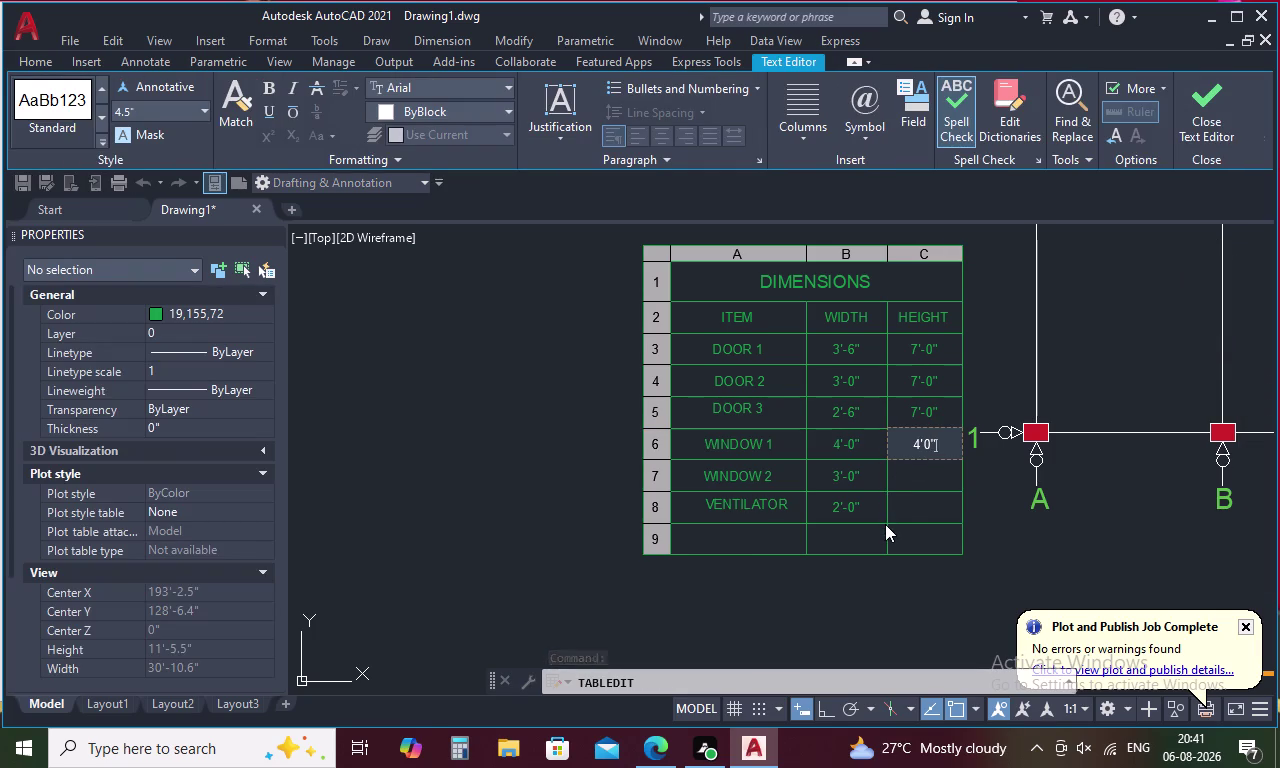
click(868, 600)
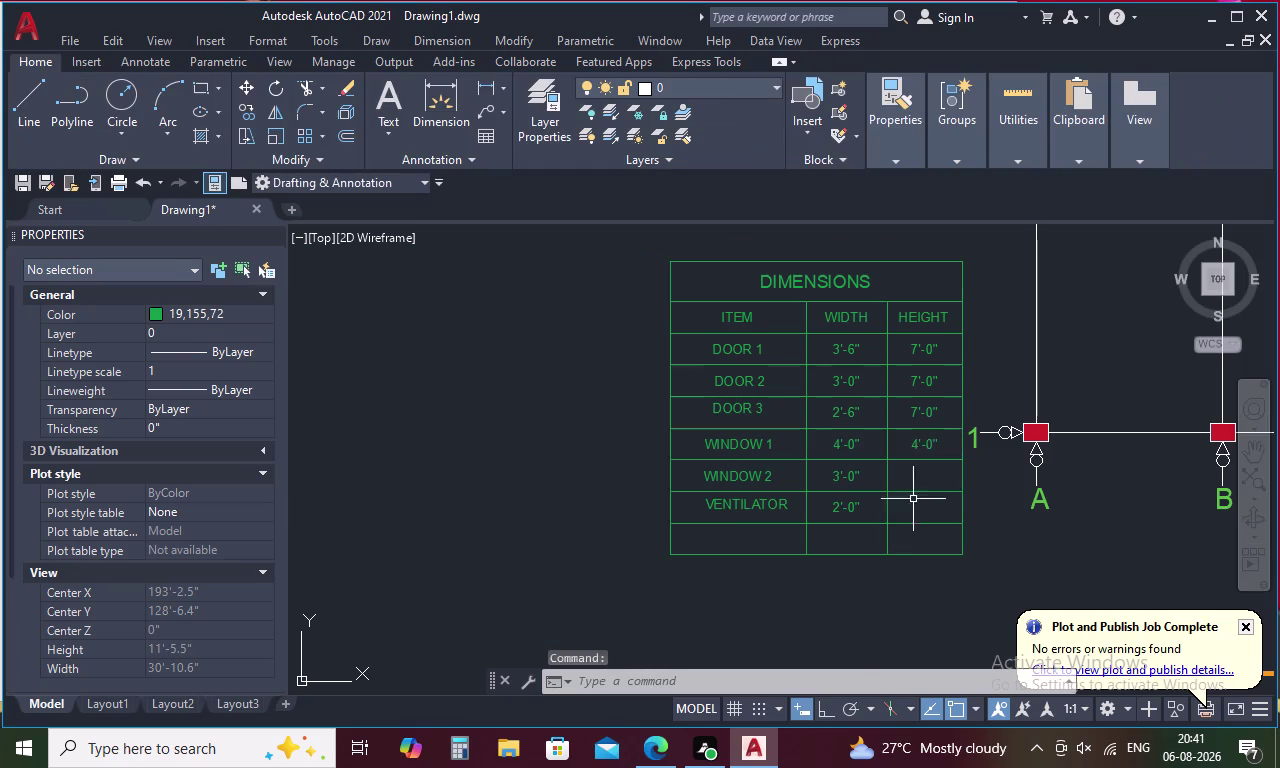
Enter 3'-0" as the WINDOW 2 height and reopen the cell for editing.
click(921, 483)
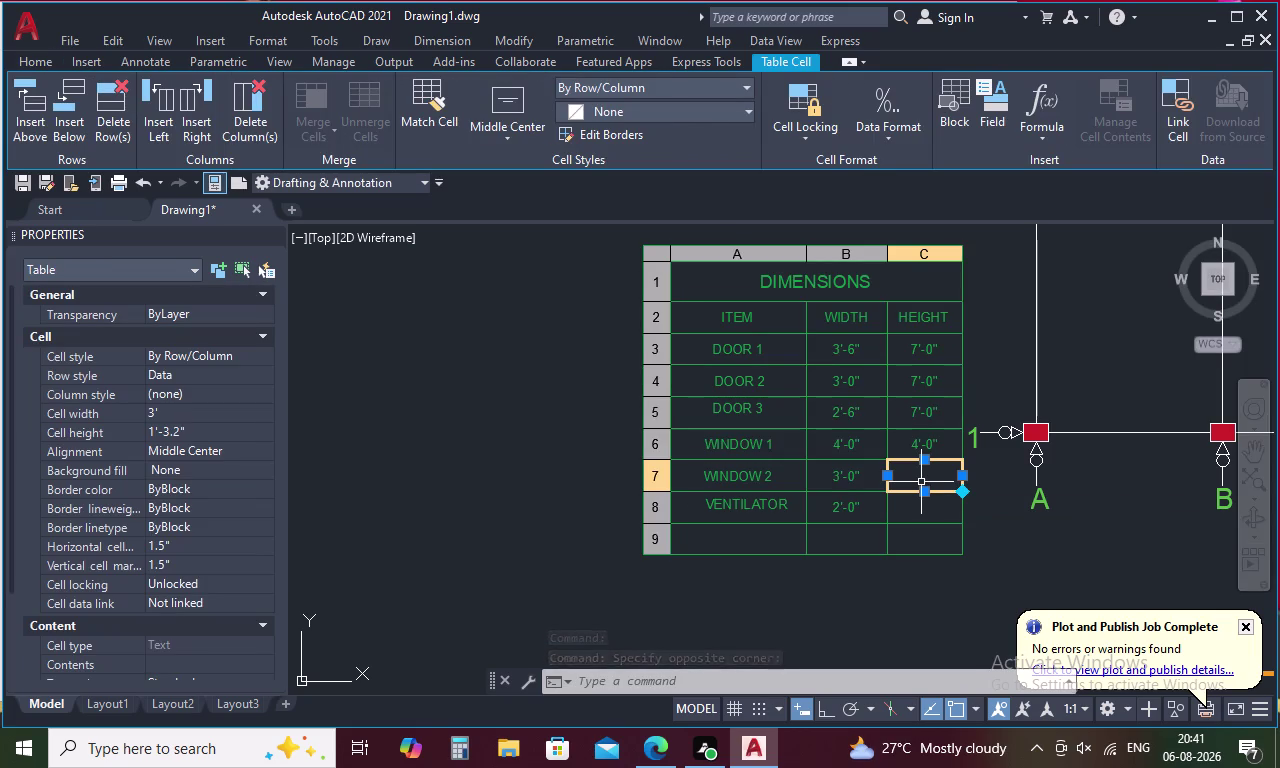
key(3)
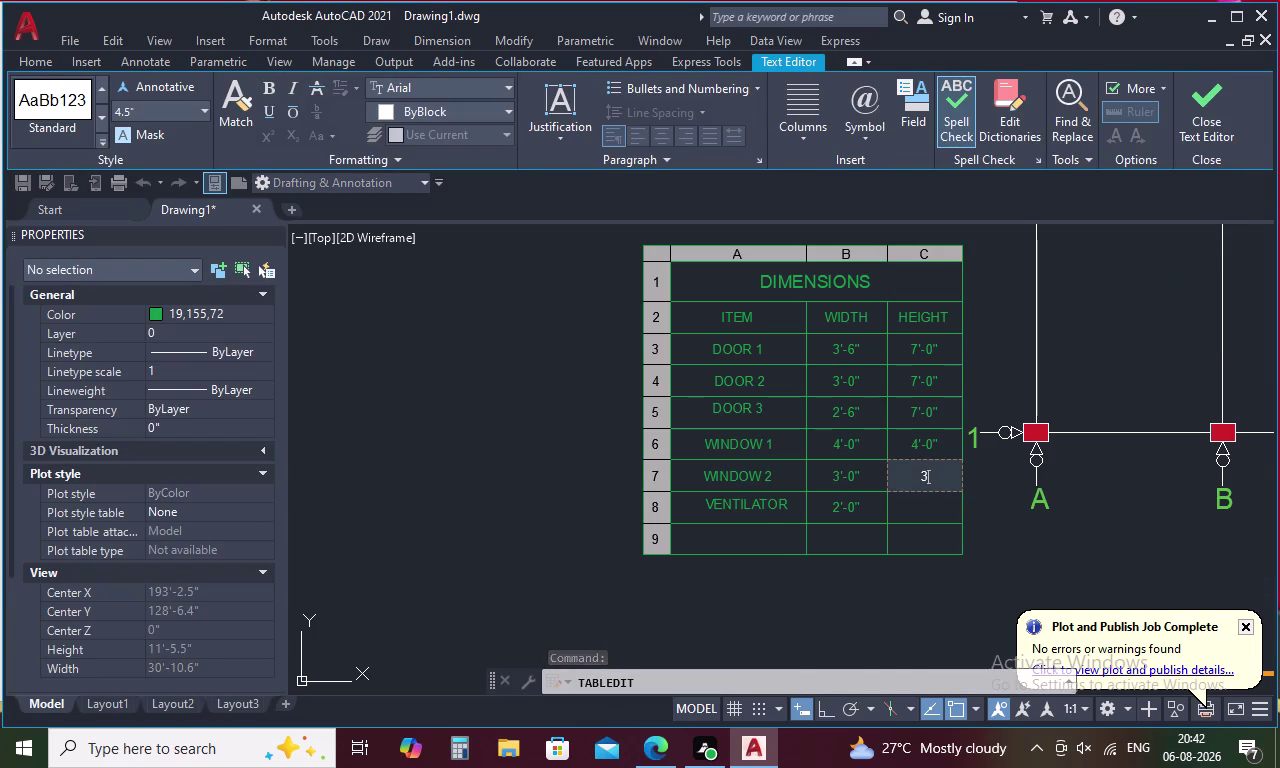
key(apostrophe)
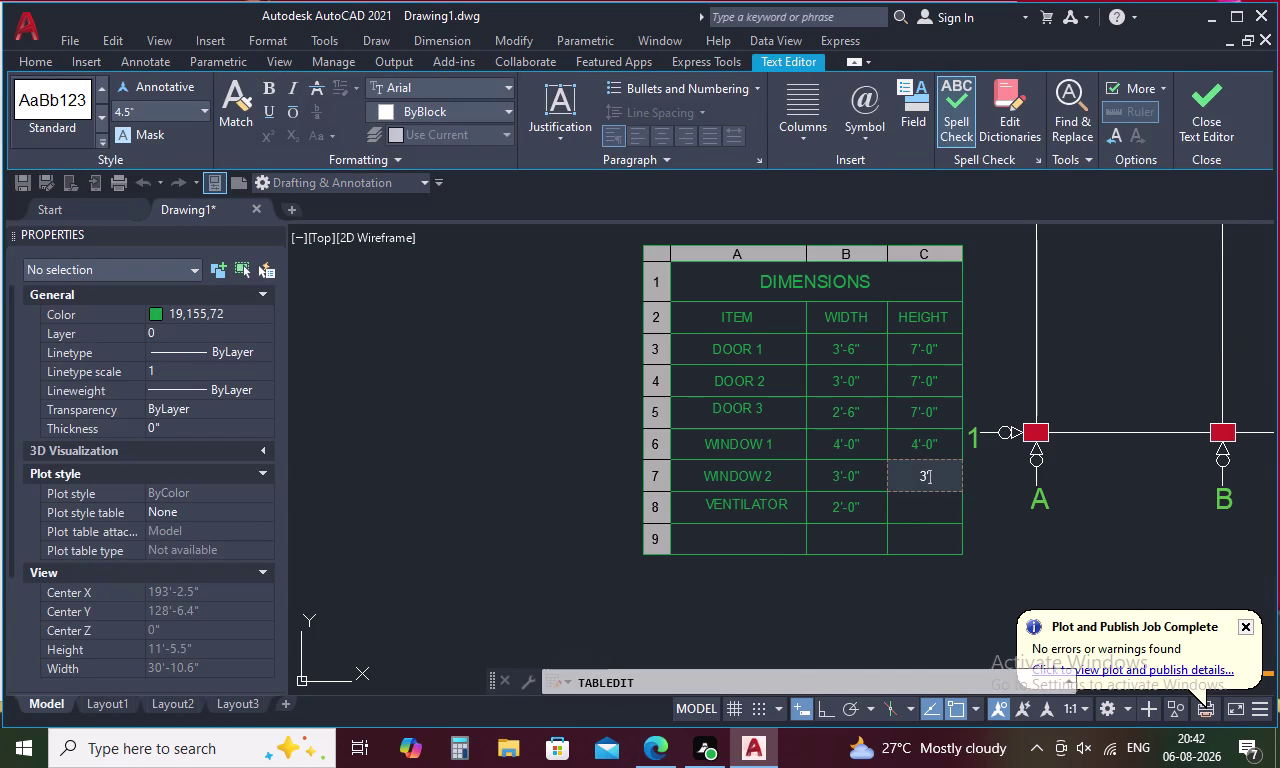
key(0)
key(shift+quotedbl)
click(902, 581)
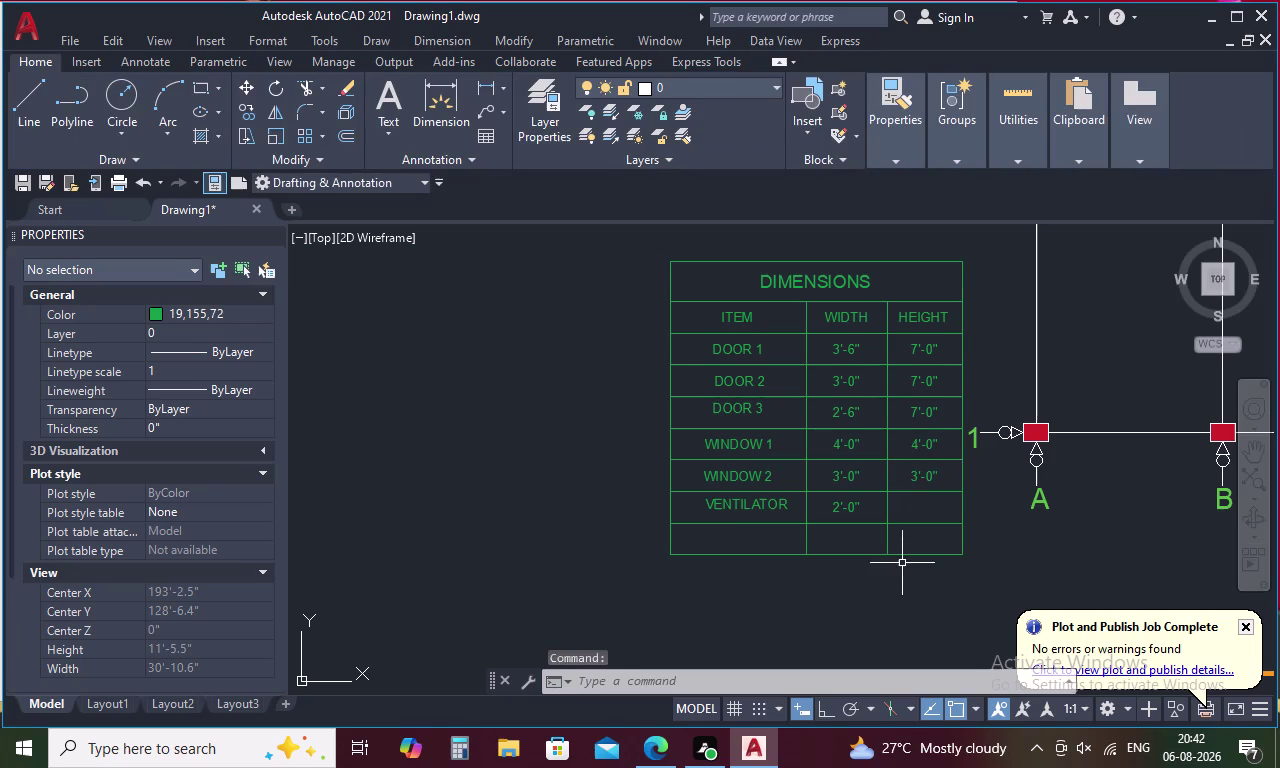
double_click(916, 476)
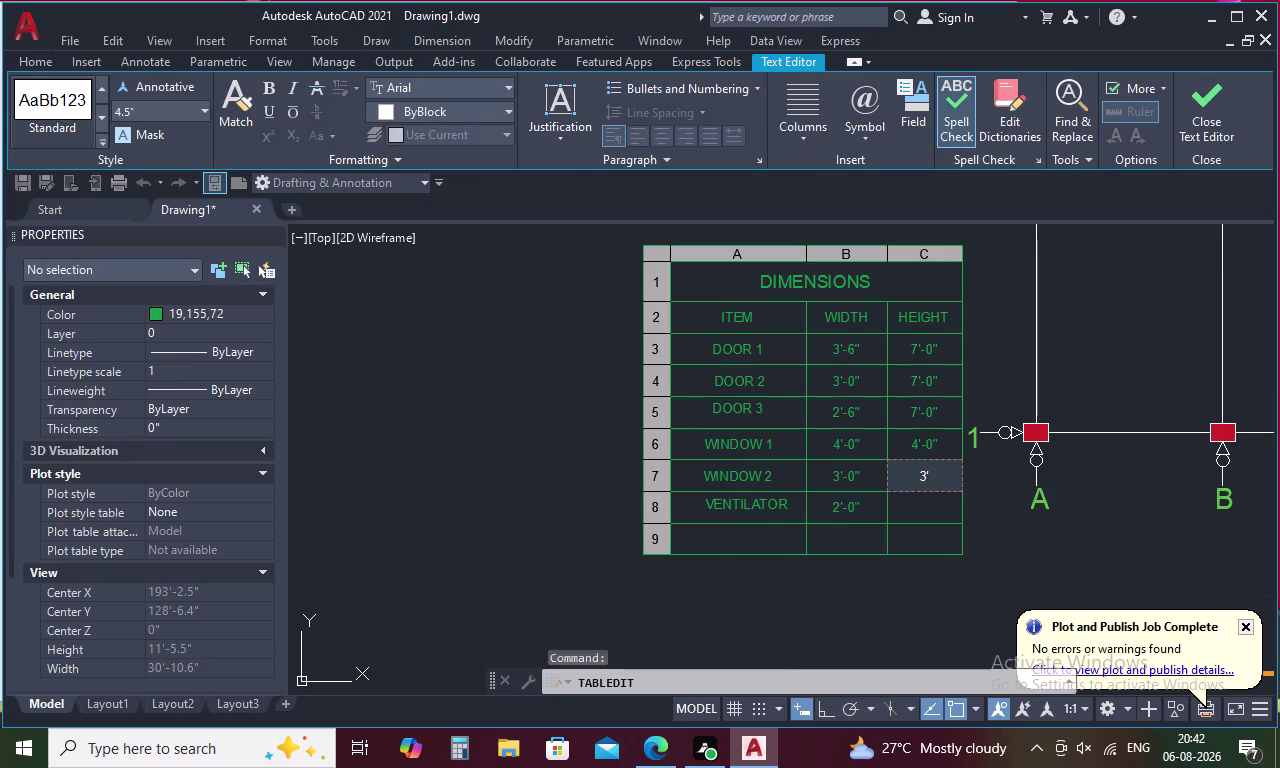
Change WINDOW 2's height in the schedule to 4'-0".
key(Right)
key(BackSpace)
key(4)
click(918, 576)
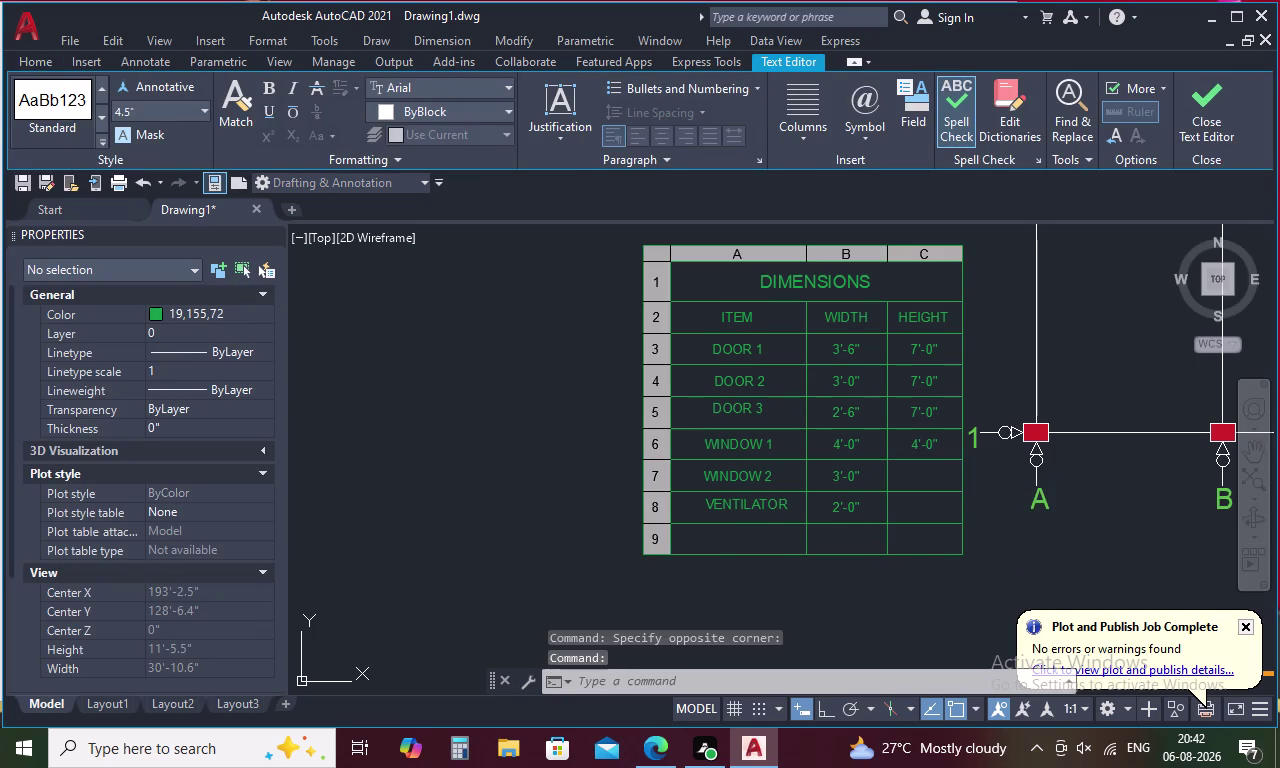
double_click(921, 512)
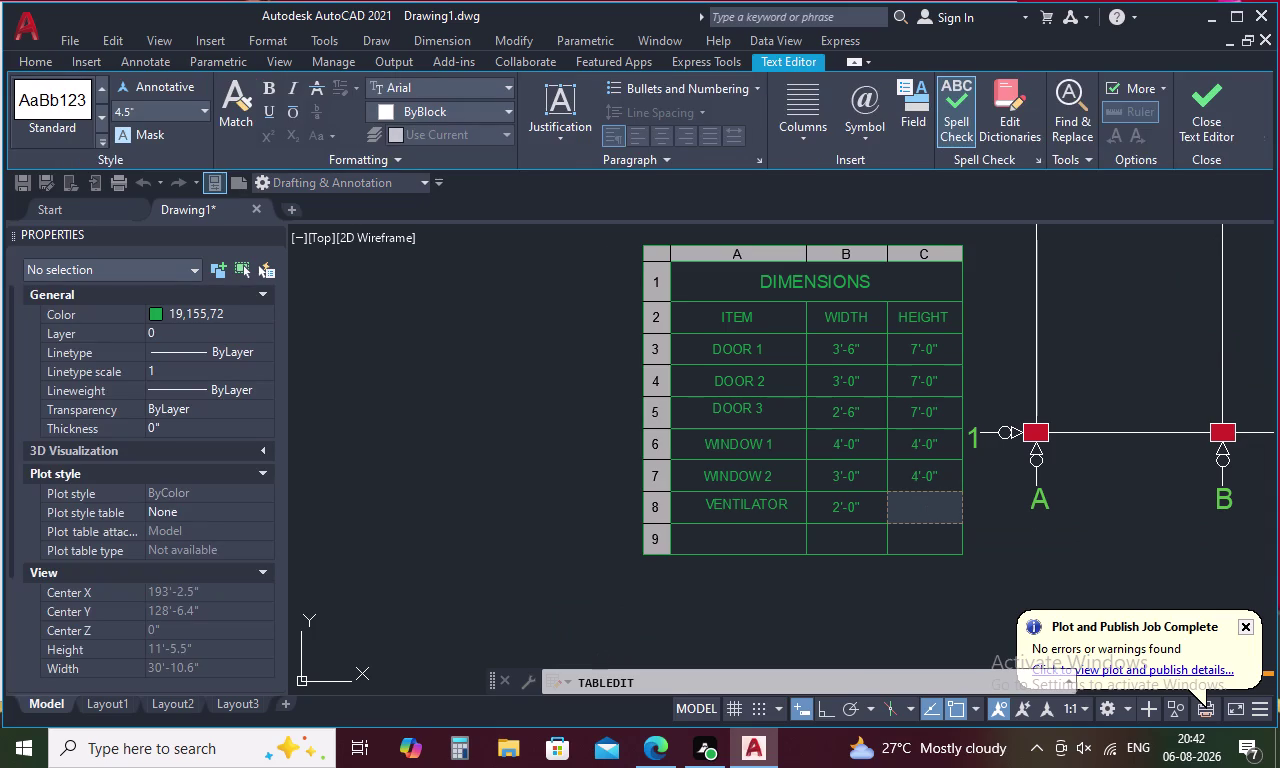
Begin typing the VENTILATOR height, correcting mistyped characters.
key(1)
key(period)
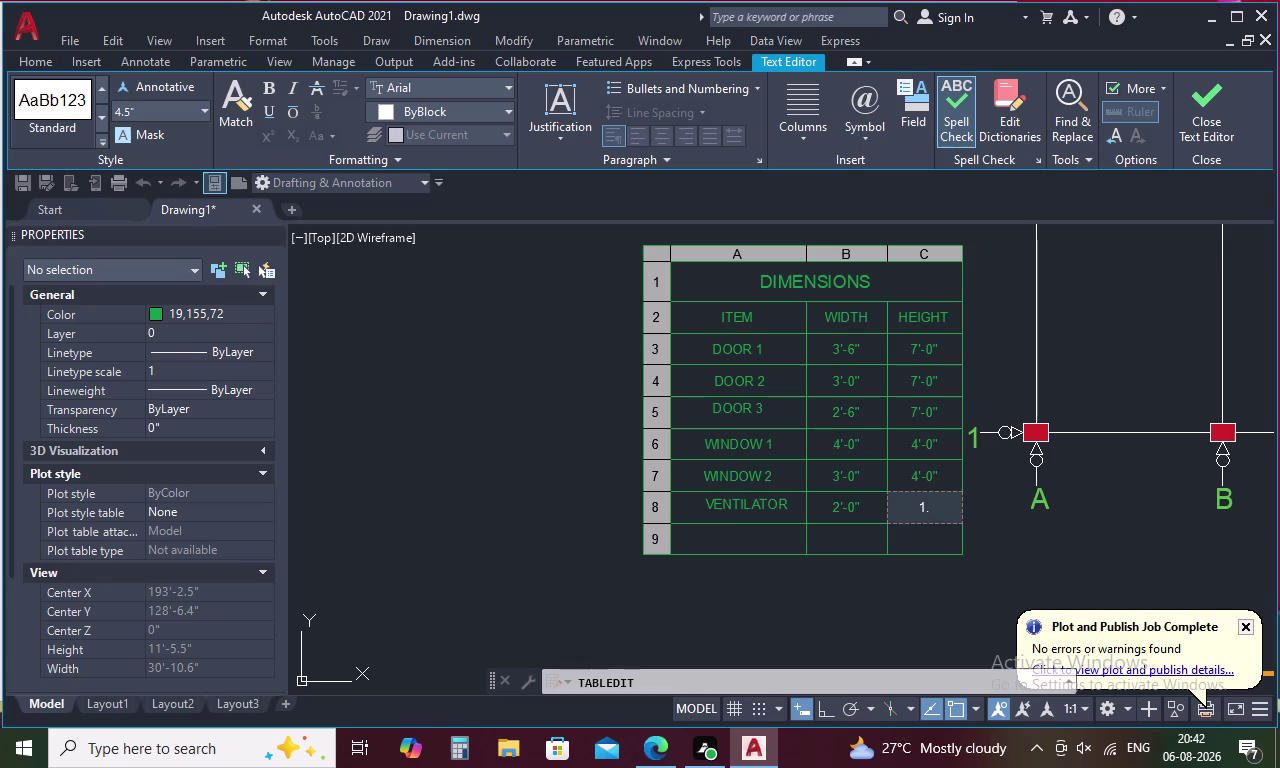
key(6)
key(BackSpace)
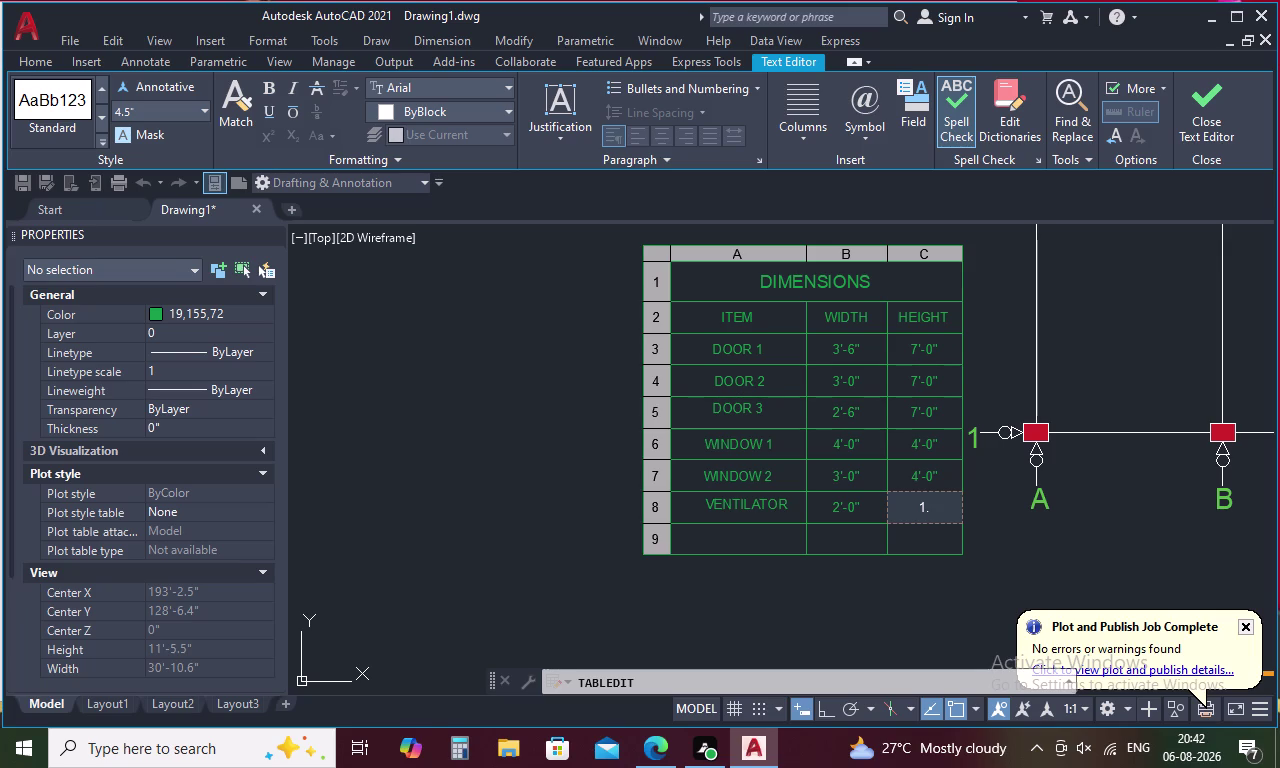
key(BackSpace)
key(6)
key(6)
key(ctrl+apostrophe)
key(BackSpace)
key(semicolon)
key(6)
key(ctrl+apostrophe)
key(BackSpace)
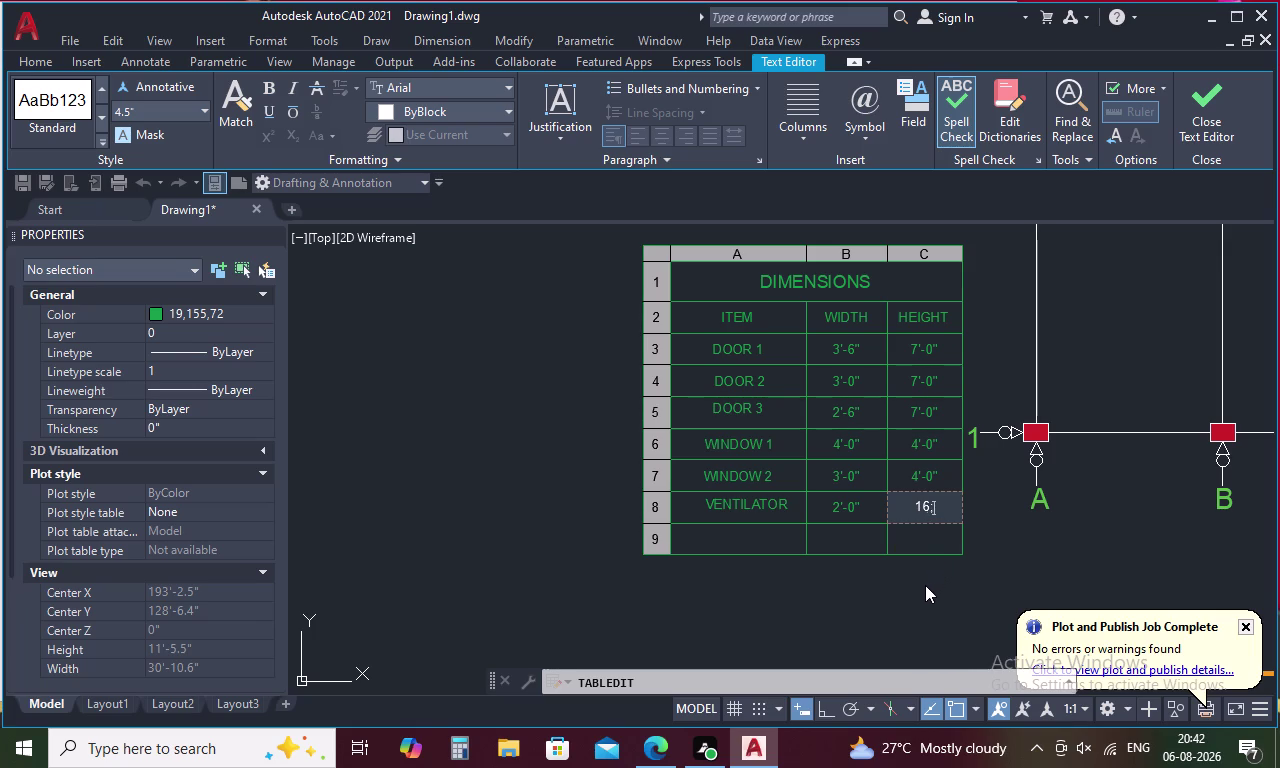
Finish the VENTILATOR height as 16'-6" and commit the cell.
key(BackSpace)
key(apostrophe)
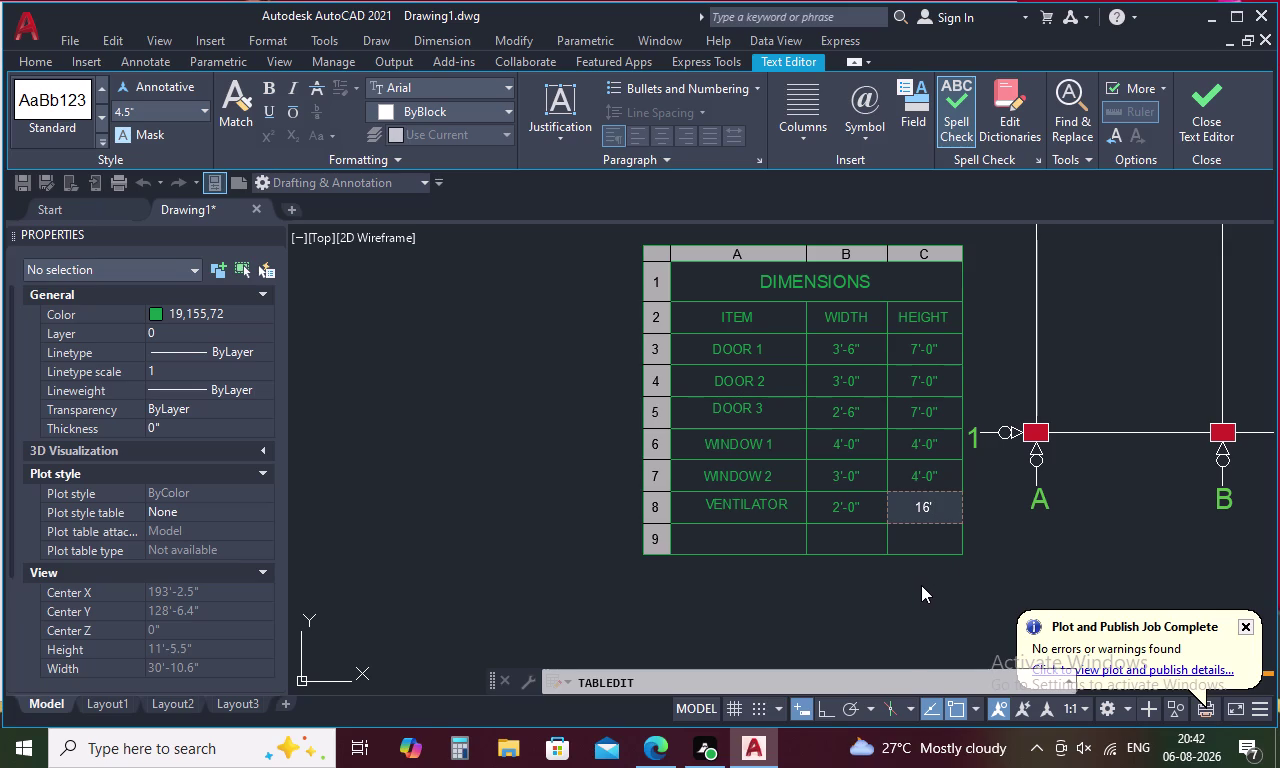
key(6)
key(ctrl+apostrophe)
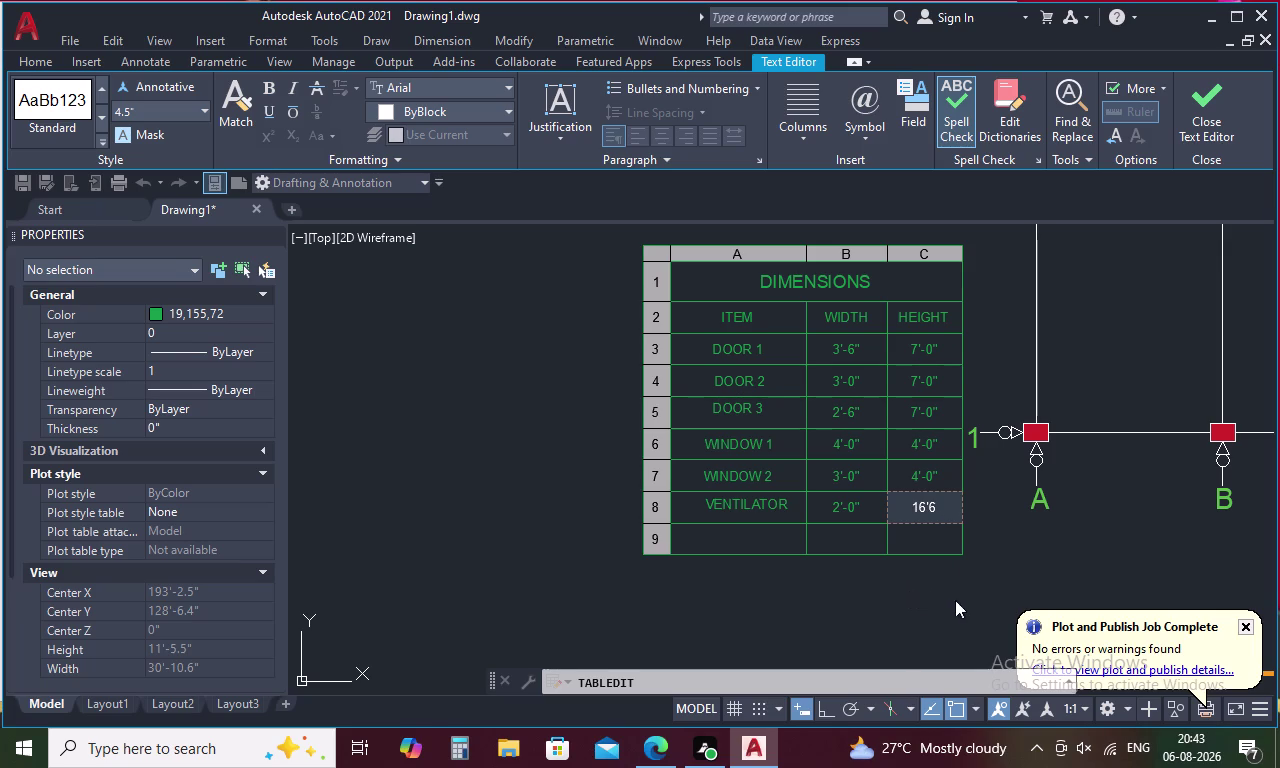
click(992, 594)
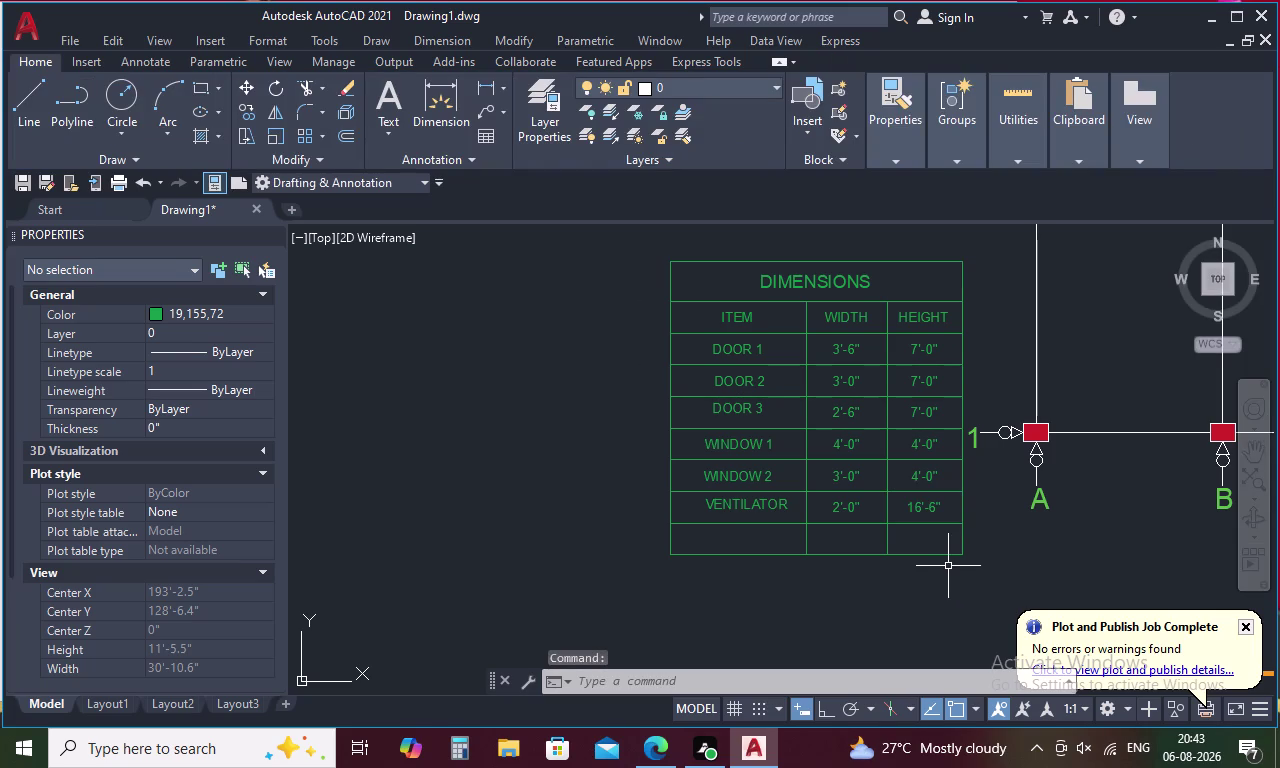
click(805, 537)
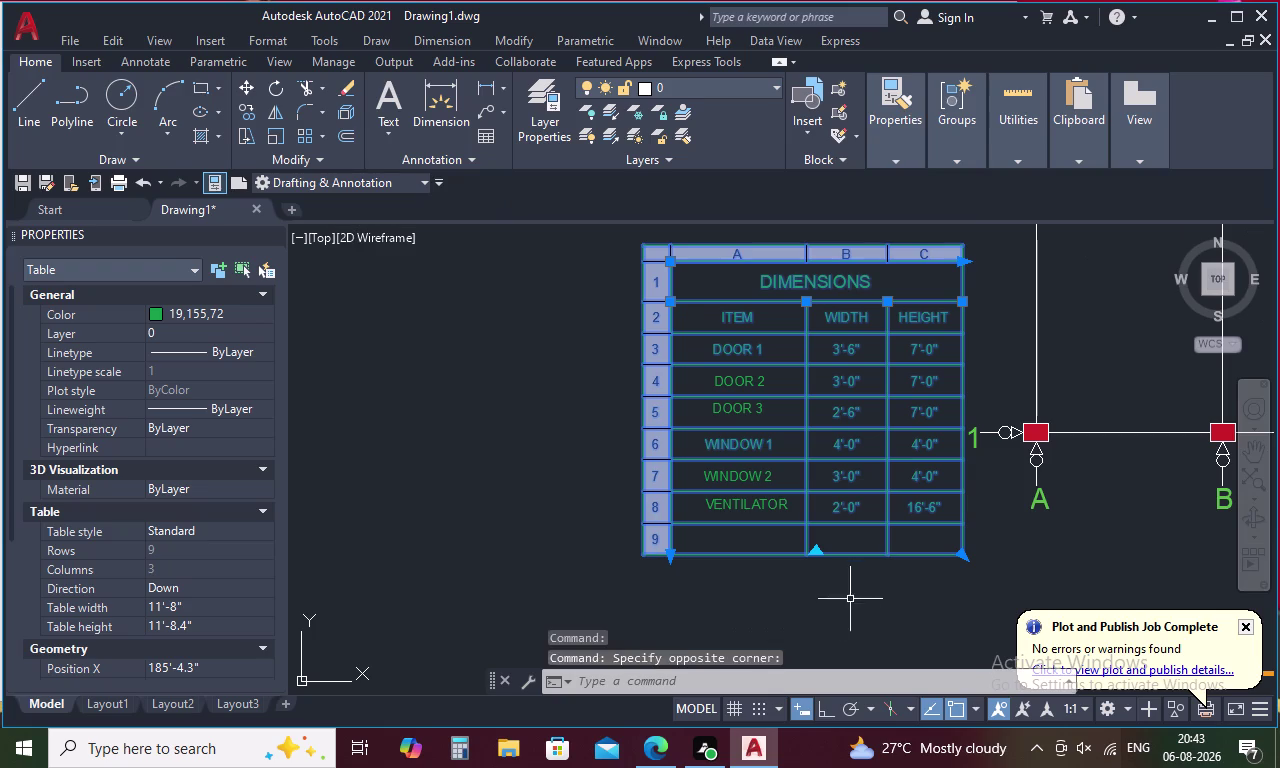
Start resizing the empty last row, then cancel and leave cell editing.
click(889, 548)
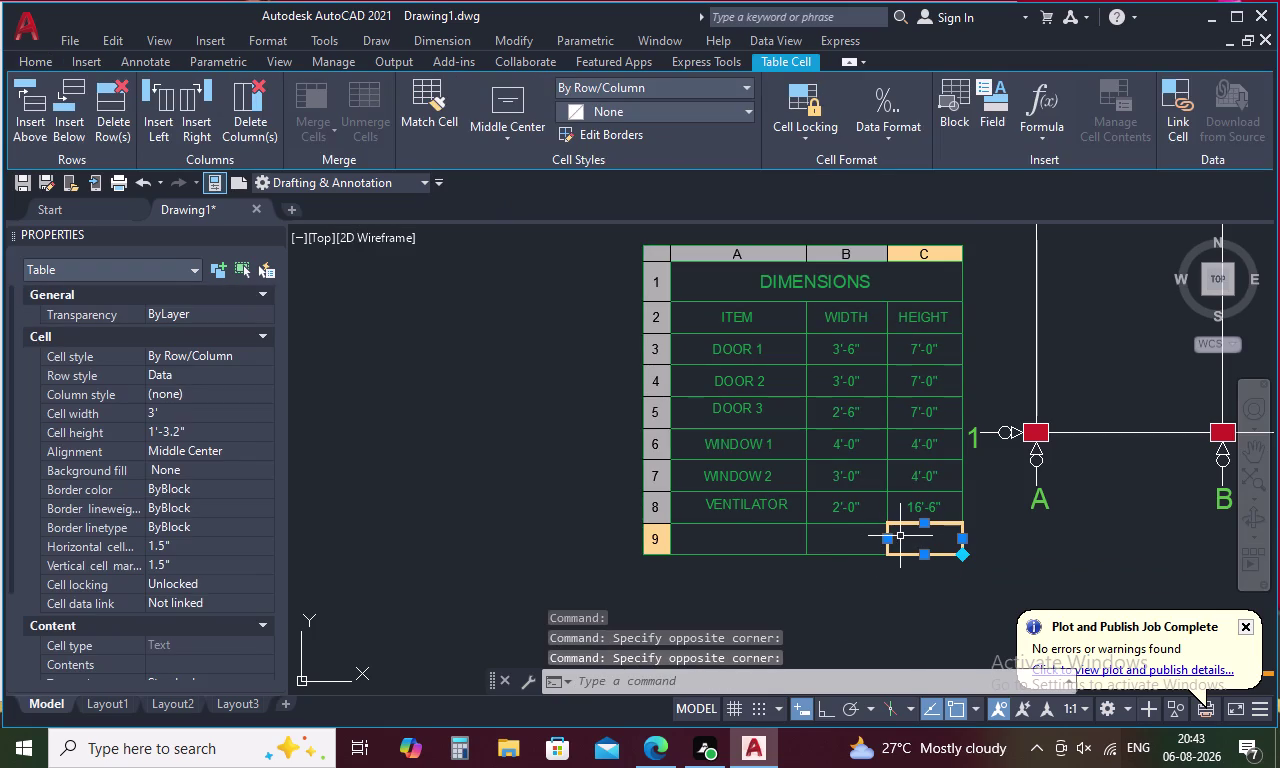
drag(888, 539, 856, 539)
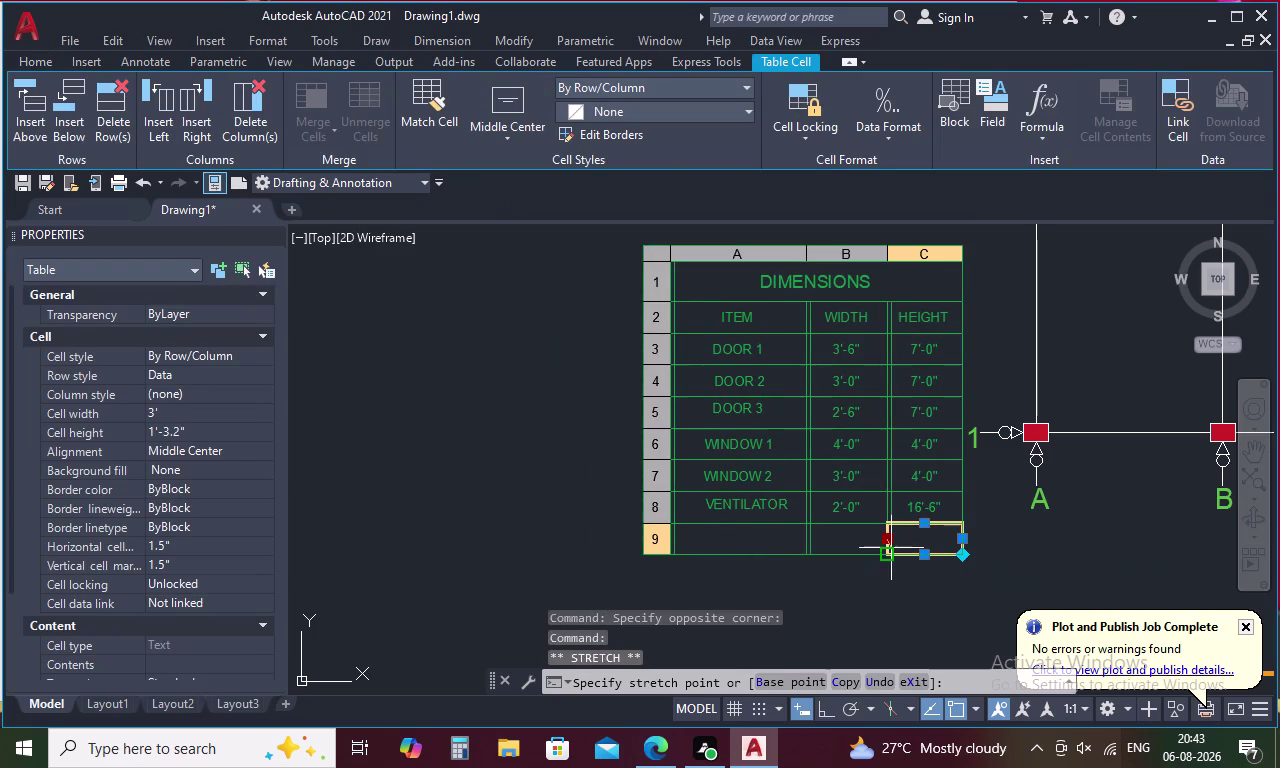
key(Escape)
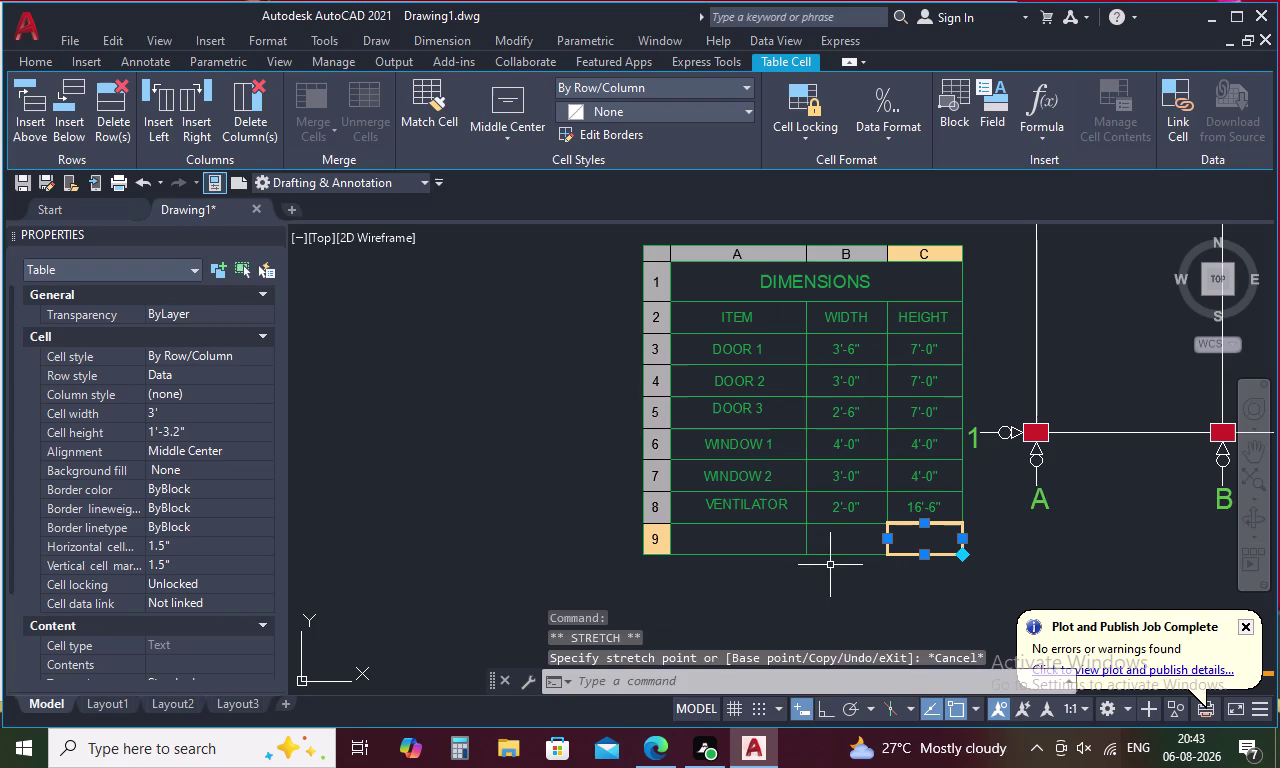
click(658, 548)
click(656, 548)
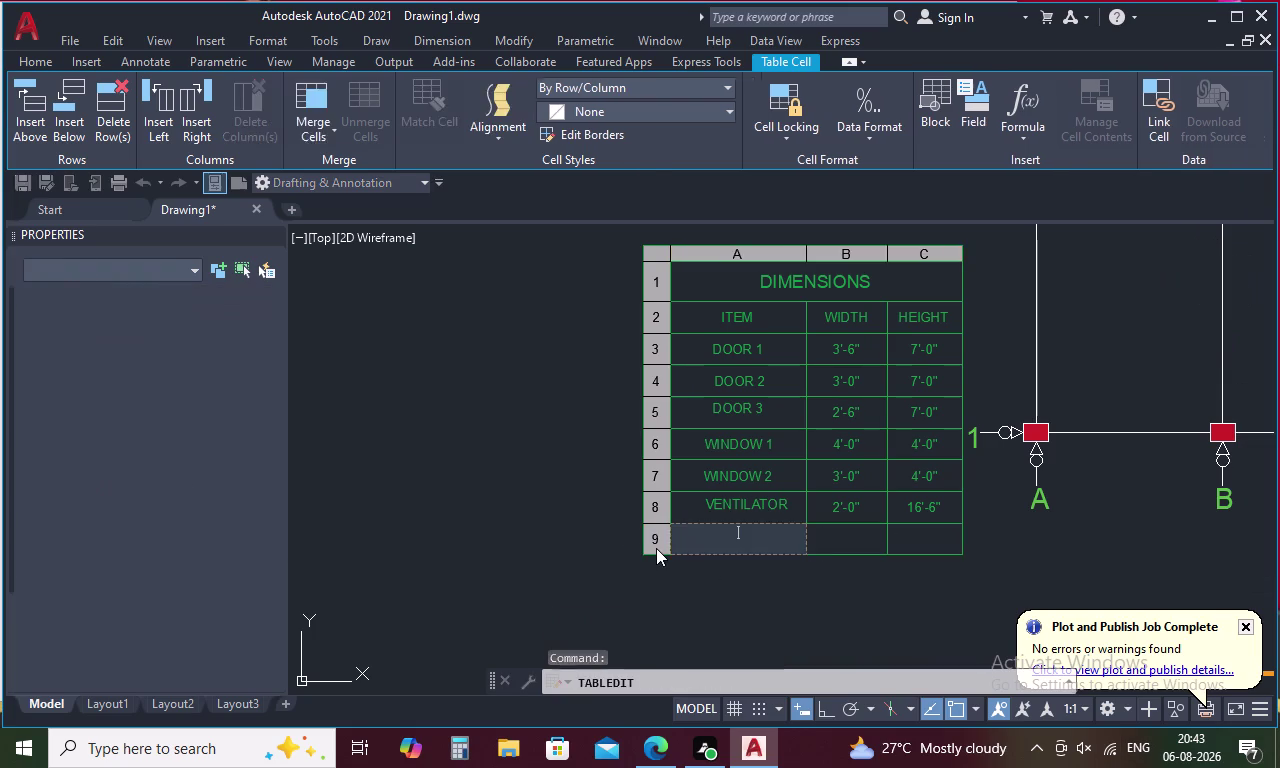
click(656, 548)
click(654, 539)
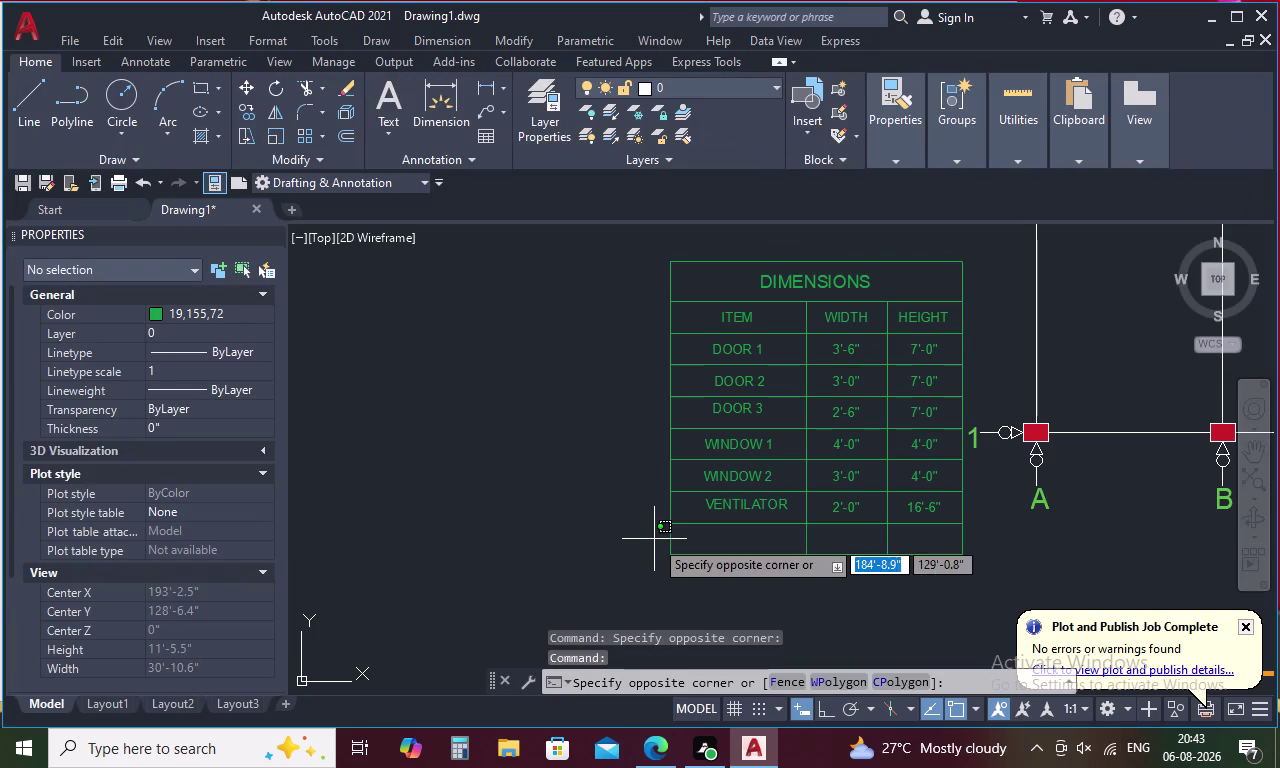
Select the table's empty last row and clear its contents.
click(672, 539)
click(694, 542)
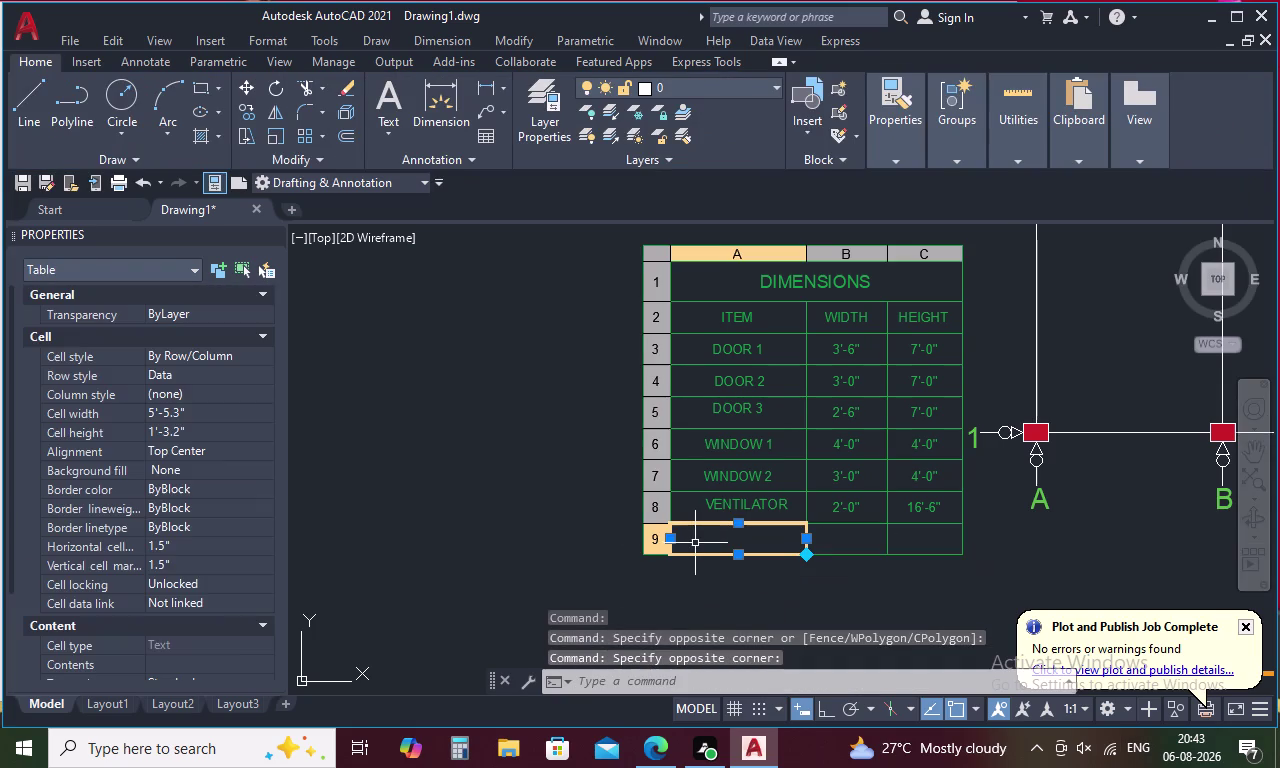
click(655, 546)
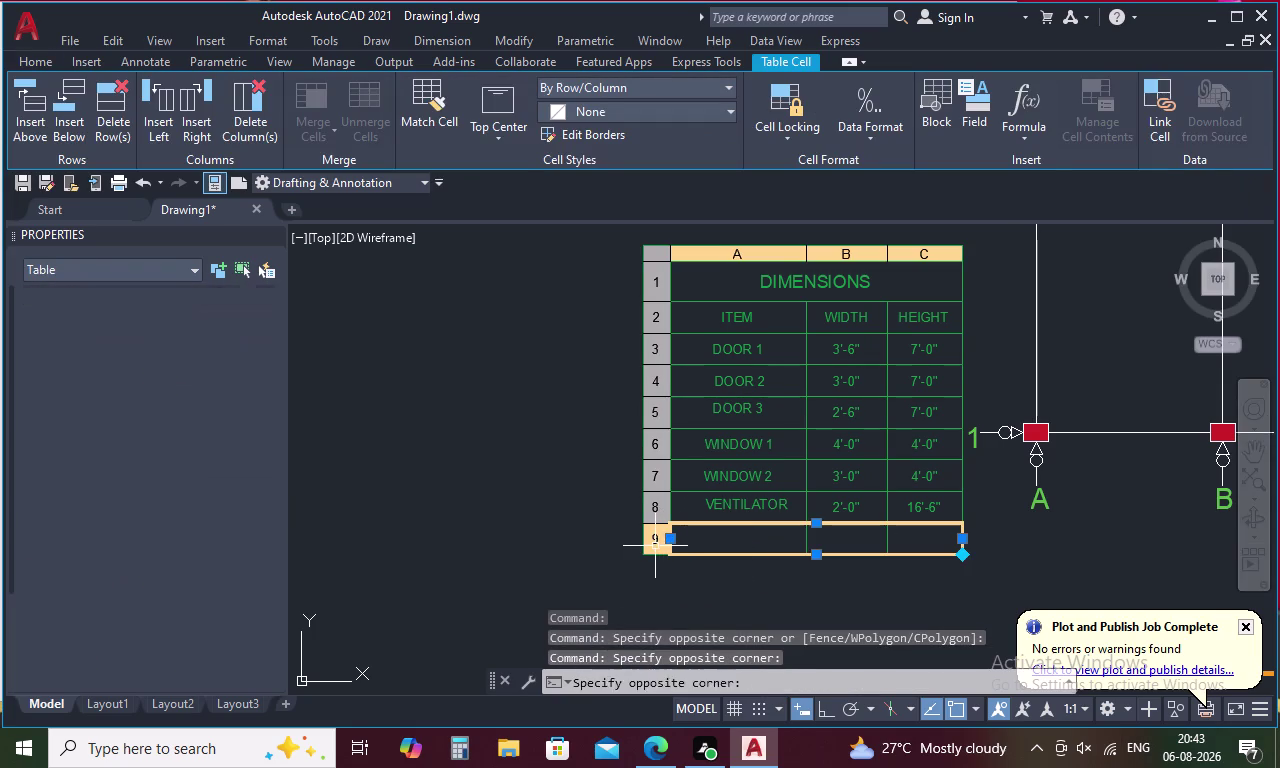
key(Delete)
key(Delete)
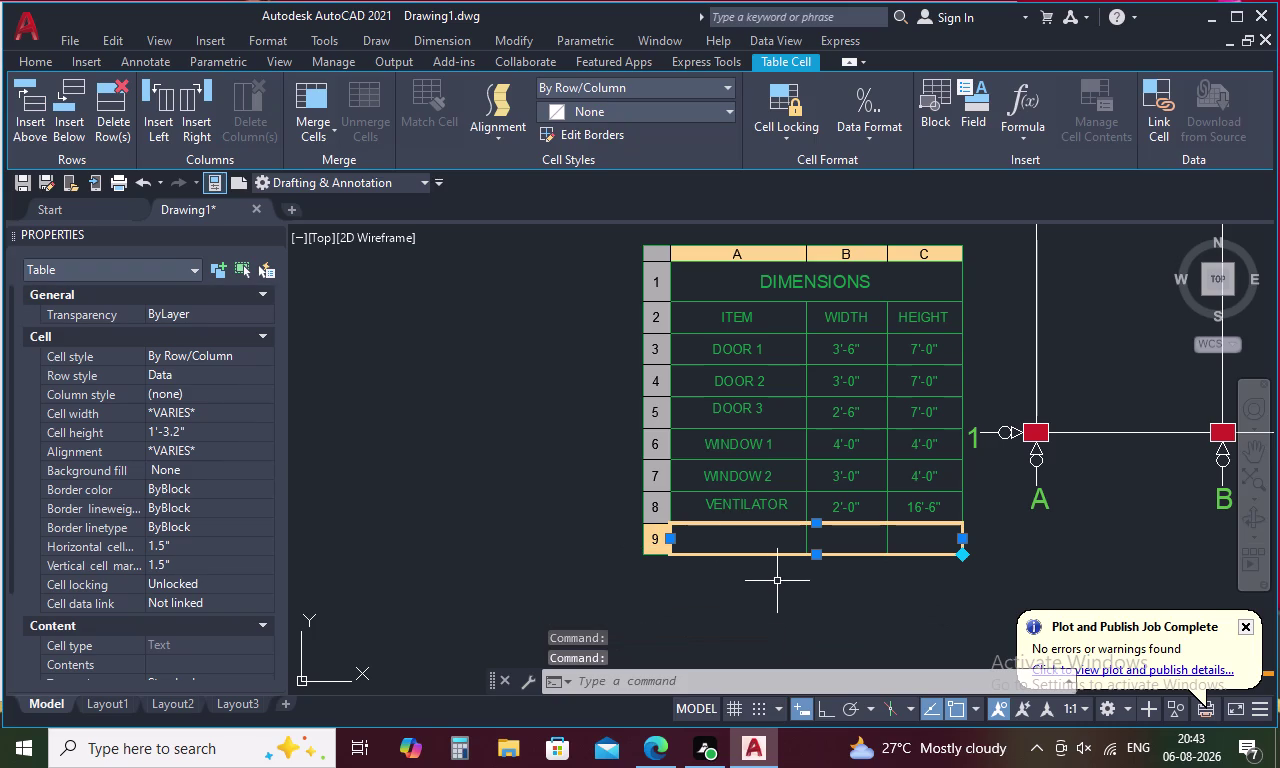
scroll(down, 3)
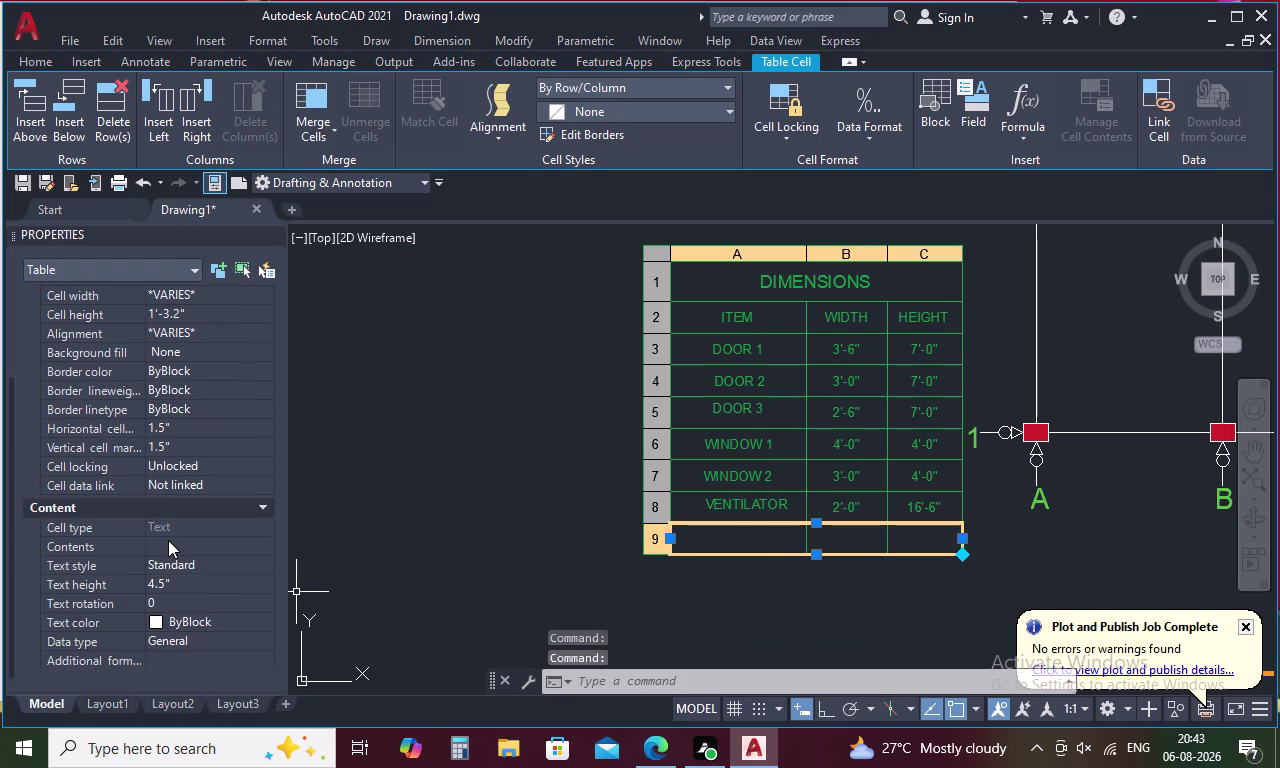
scroll(down, 3)
scroll(down, 3)
Shrink the empty last row to about 9" tall and deselect the table.
click(813, 557)
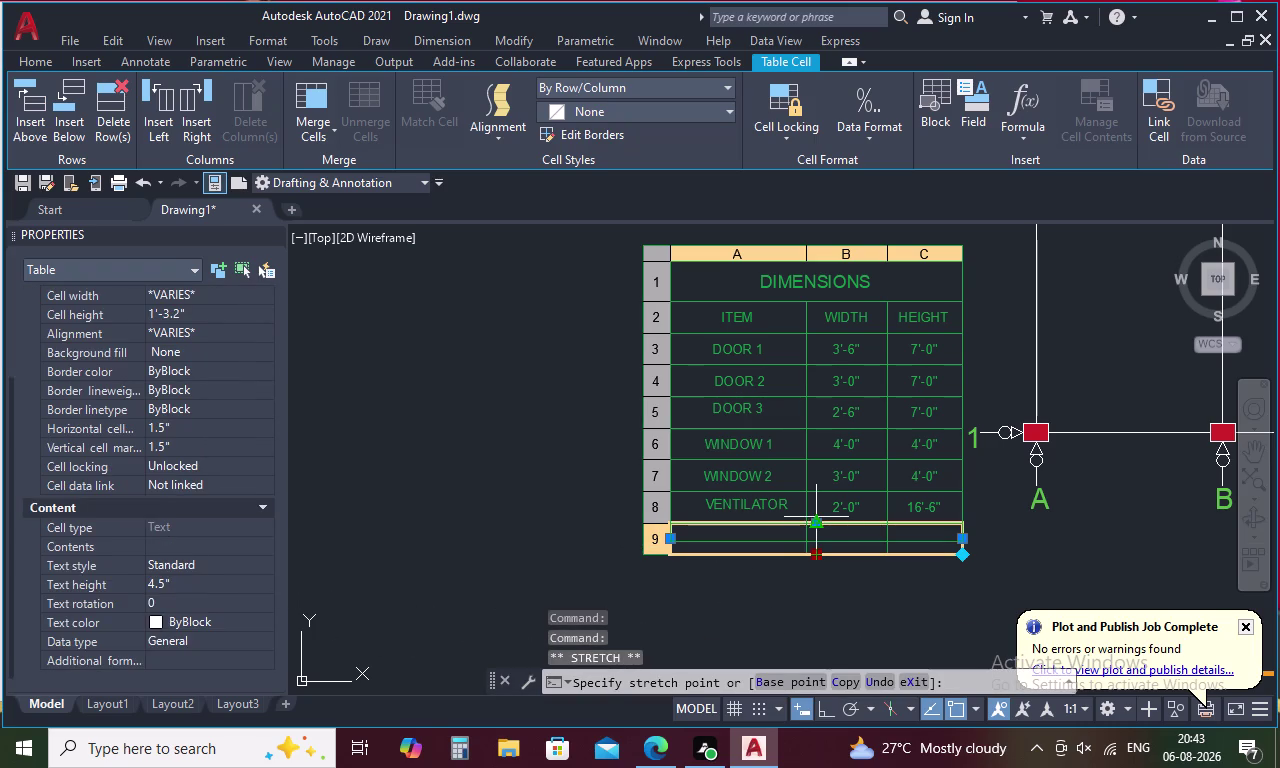
click(817, 522)
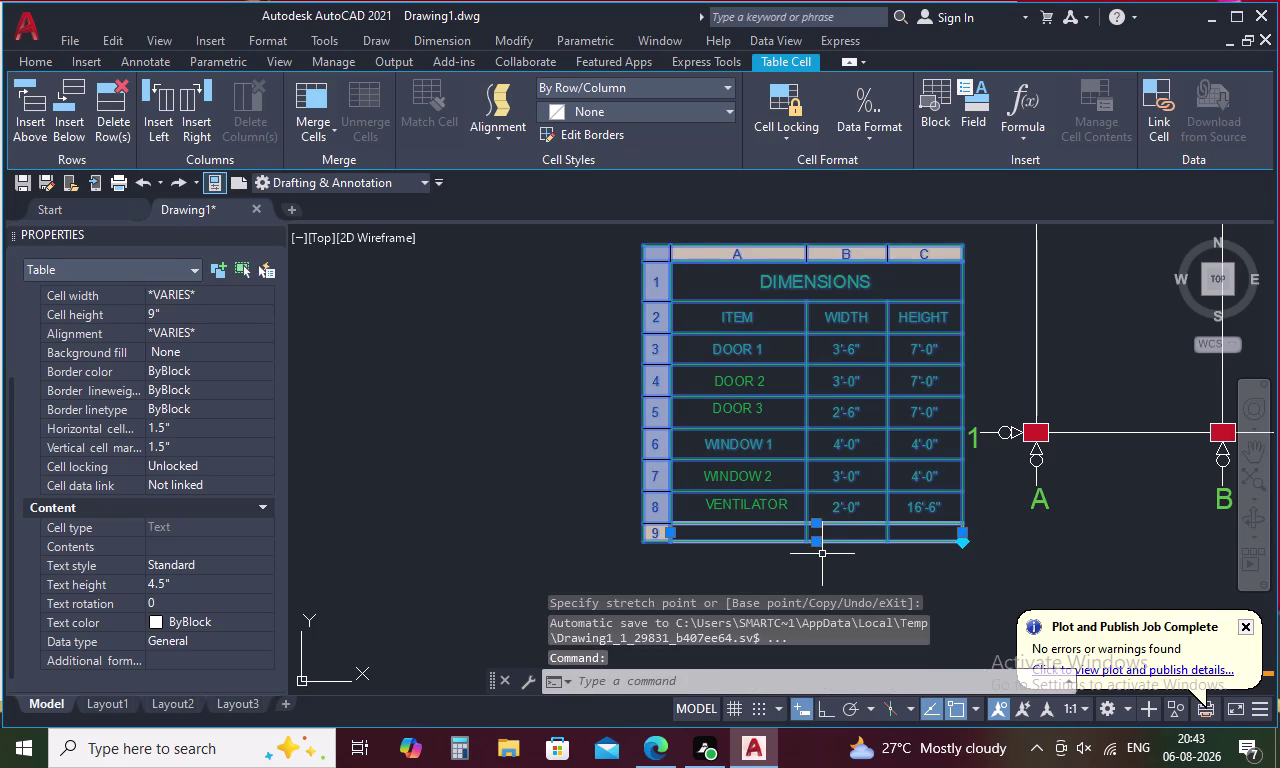
click(819, 545)
click(819, 520)
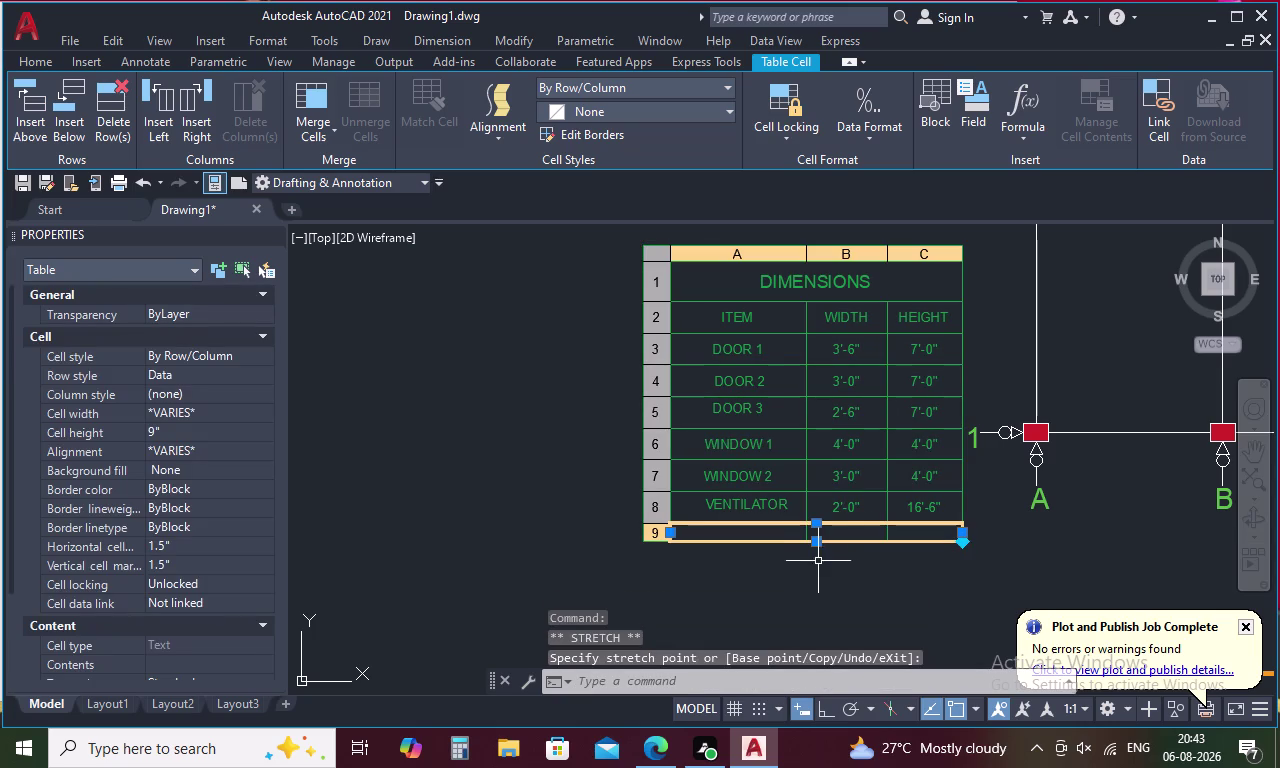
key(Delete)
key(Insert)
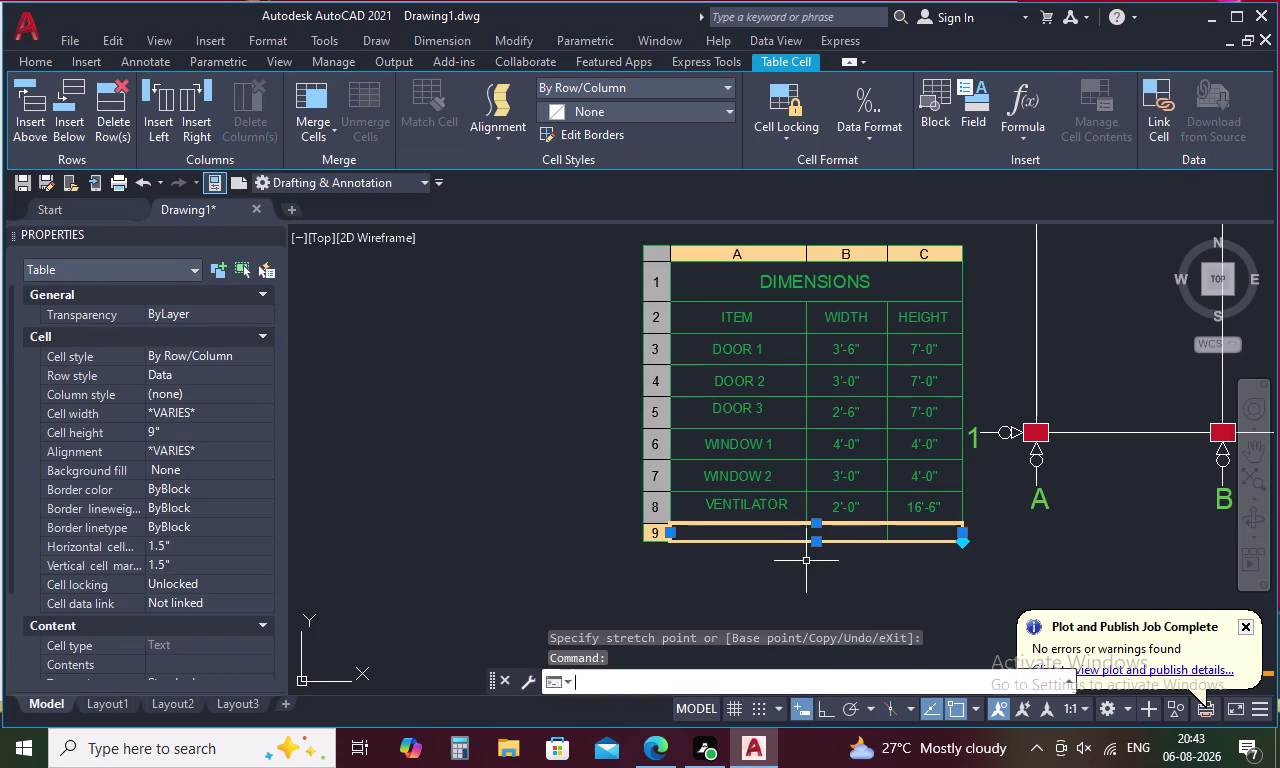
key(Delete)
key(Delete)
key(Delete)
key(Delete)
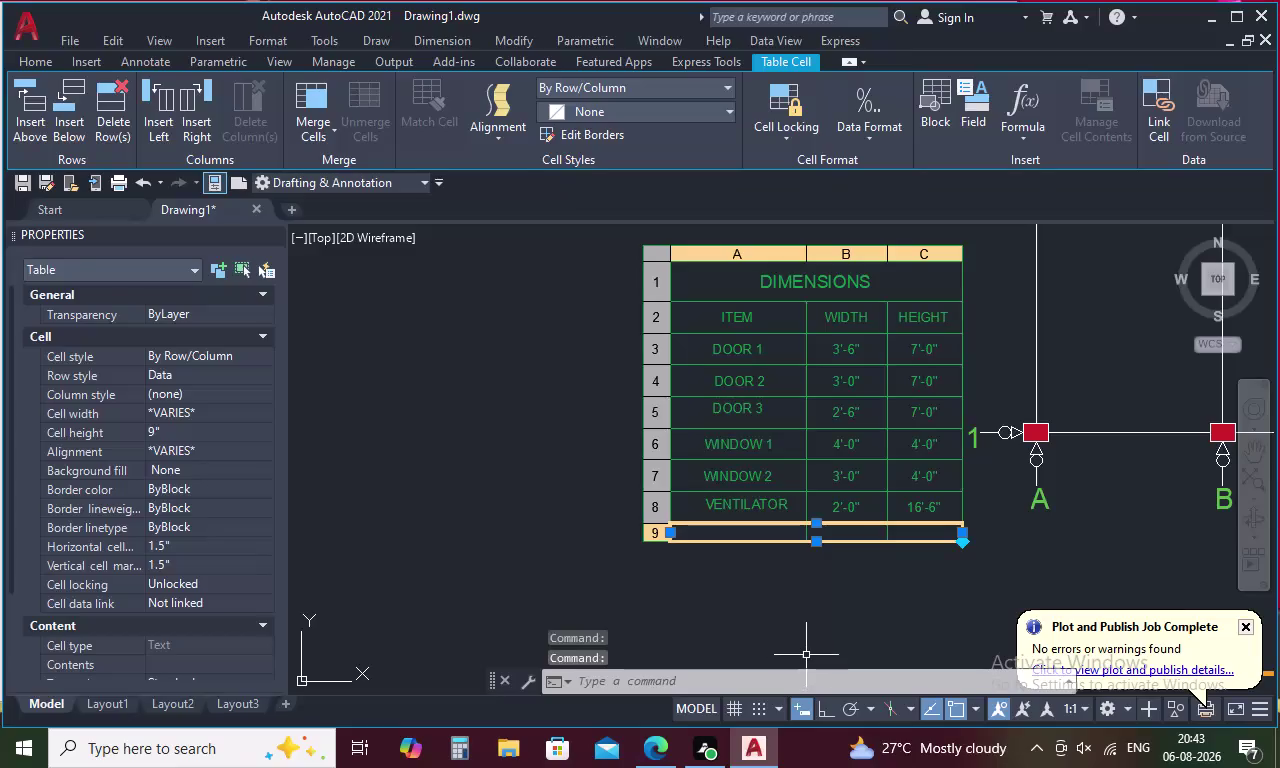
click(814, 535)
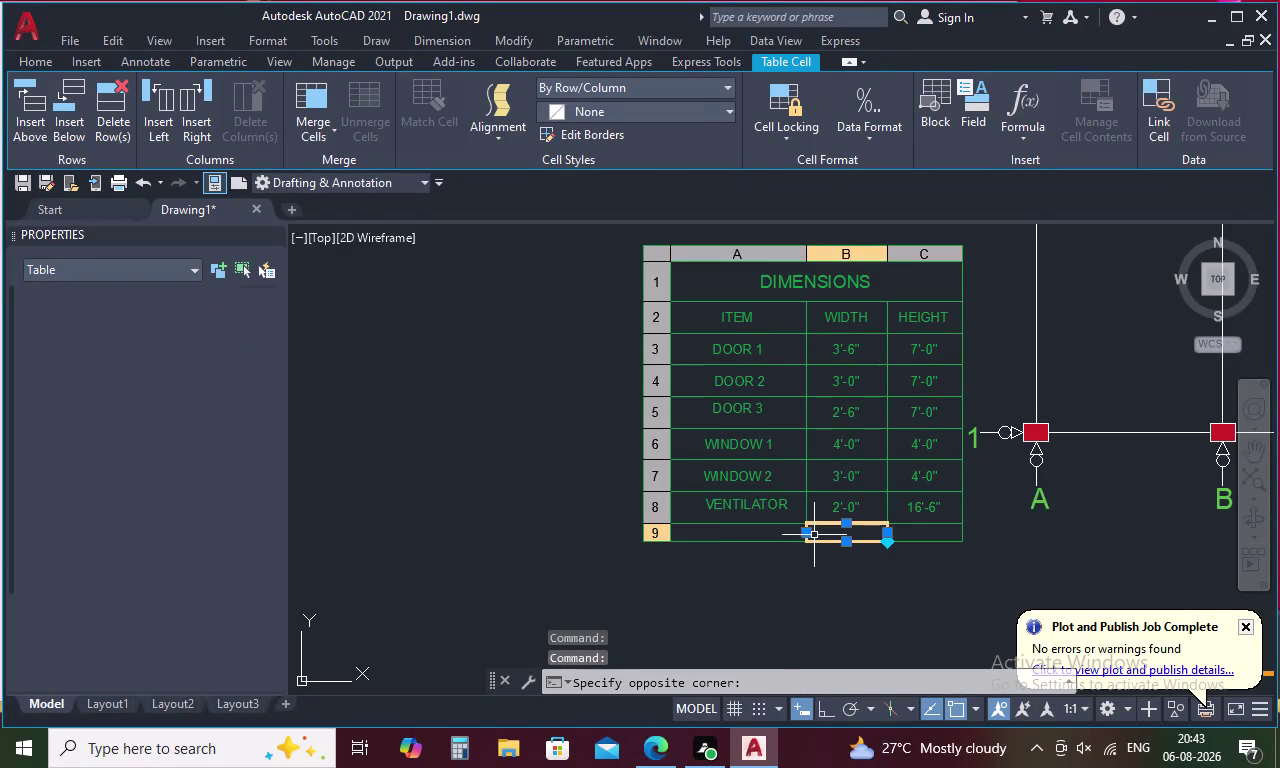
click(855, 622)
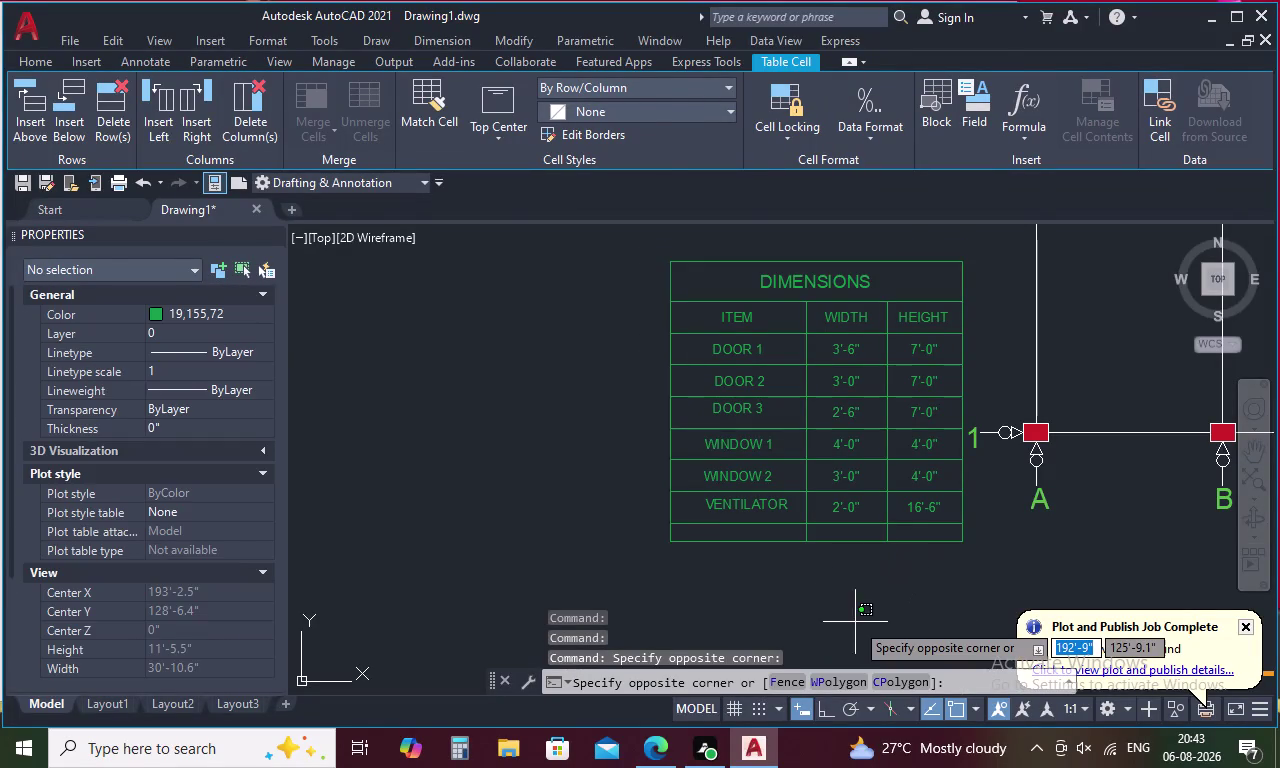
Zoom in and out around the DIMENSIONS table.
scroll(down, 3)
scroll(up, 3)
scroll(down, 3)
scroll(up, 3)
scroll(down, 3)
scroll(up, 3)
scroll(down, 3)
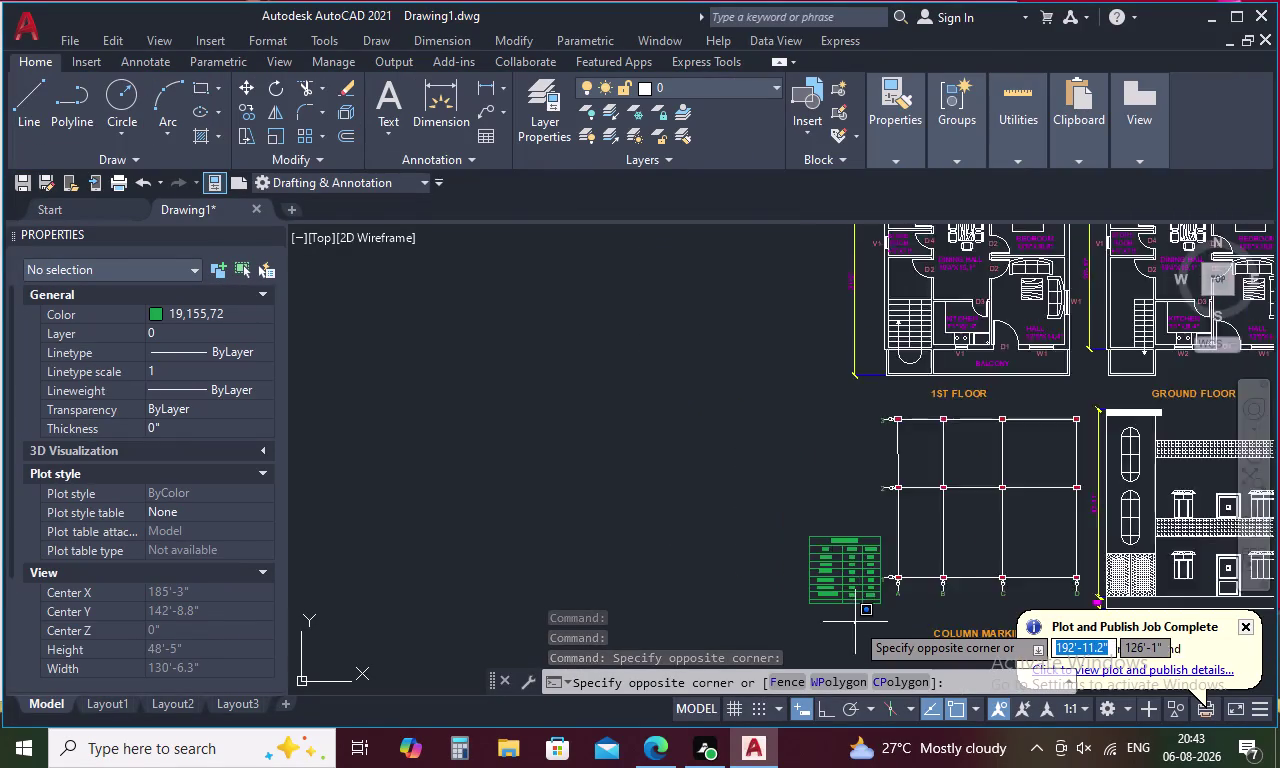
scroll(up, 3)
scroll(up, 3)
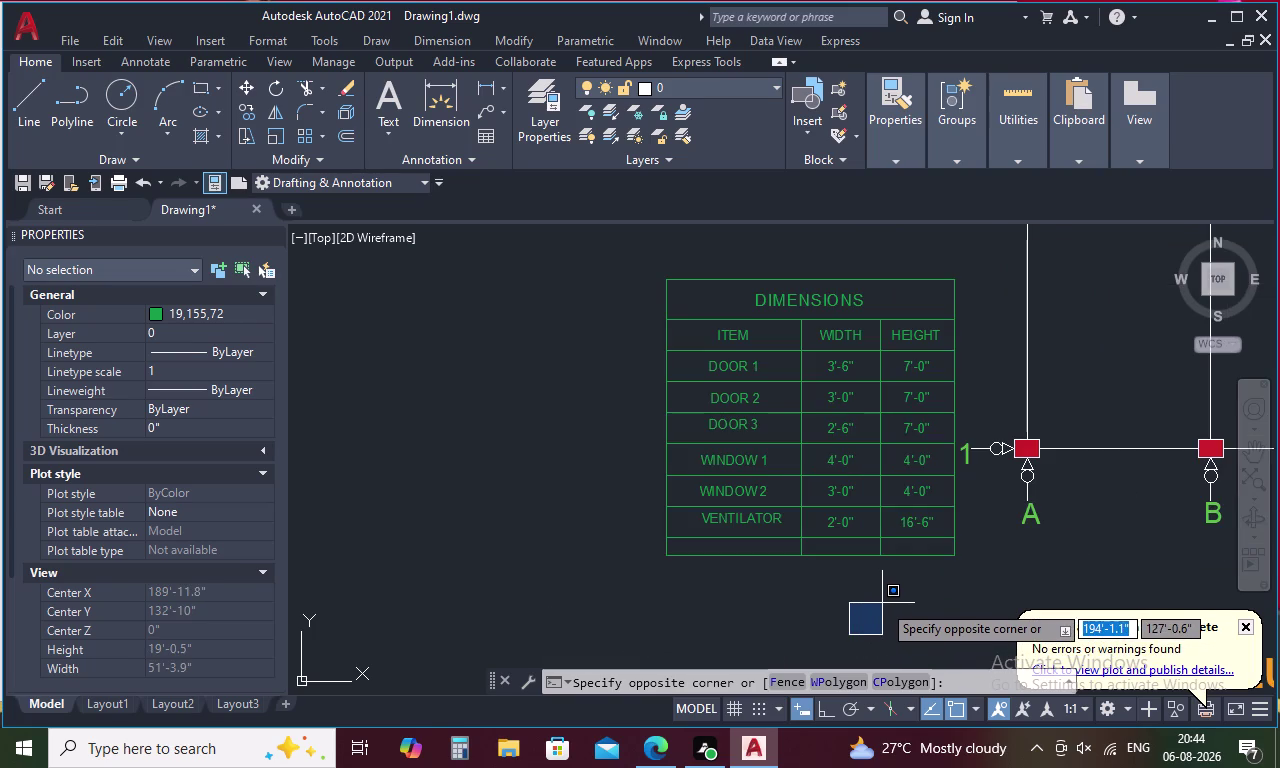
scroll(down, 3)
Pan to show the column grid beside the table, then save with Ctrl+S.
middle_drag(886, 600, 828, 584)
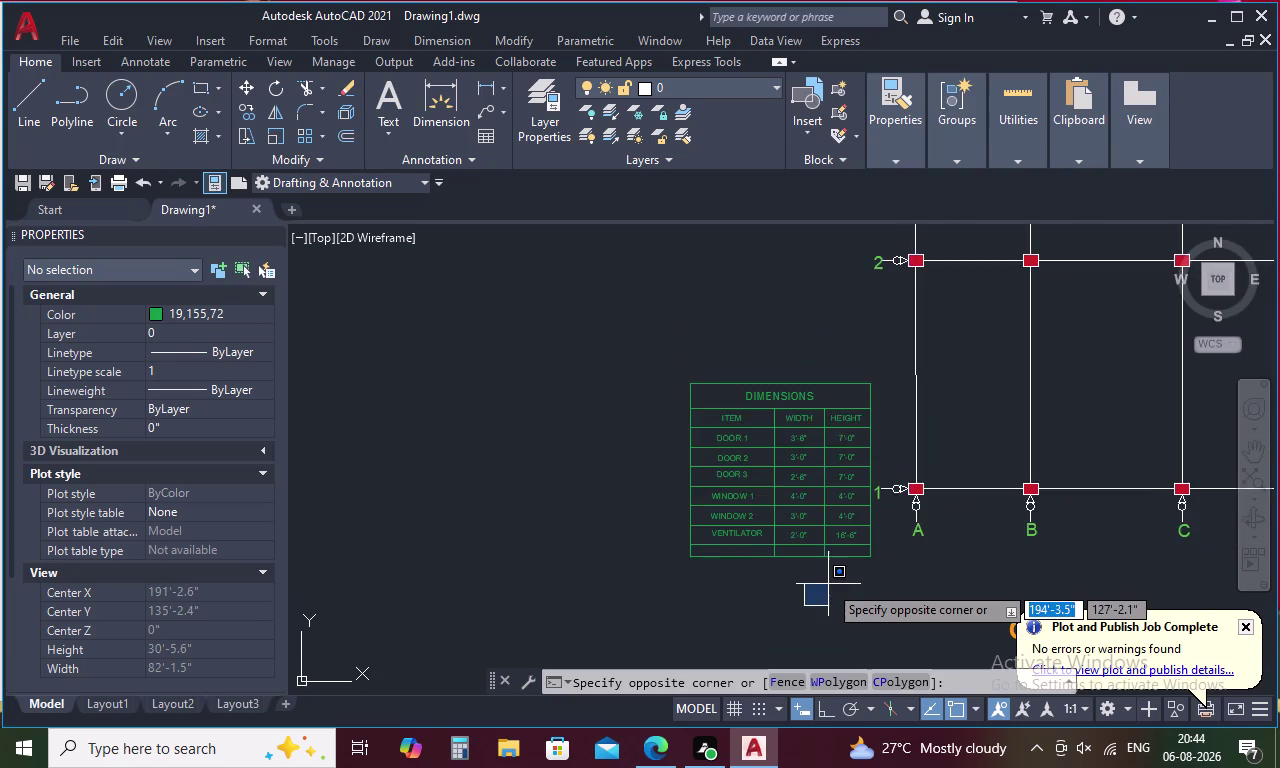
scroll(down, 3)
middle_drag(828, 584, 774, 570)
scroll(up, 3)
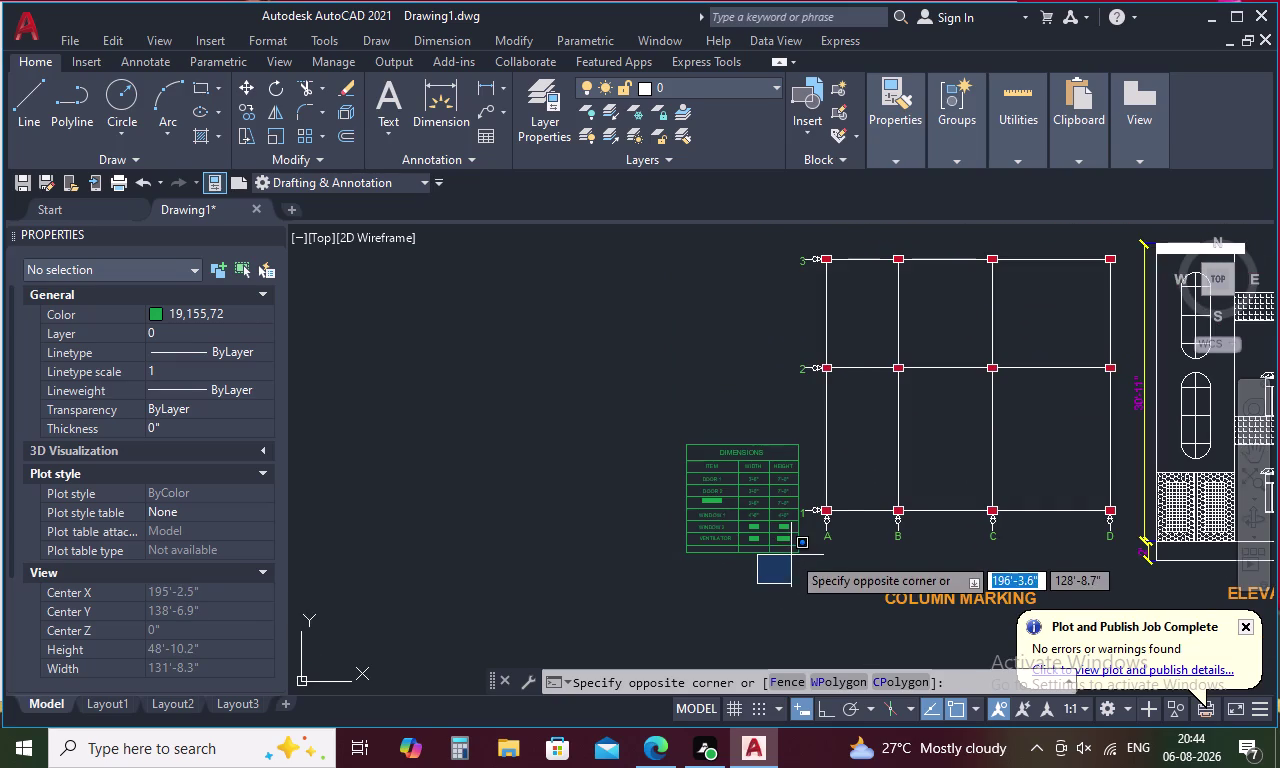
click(523, 593)
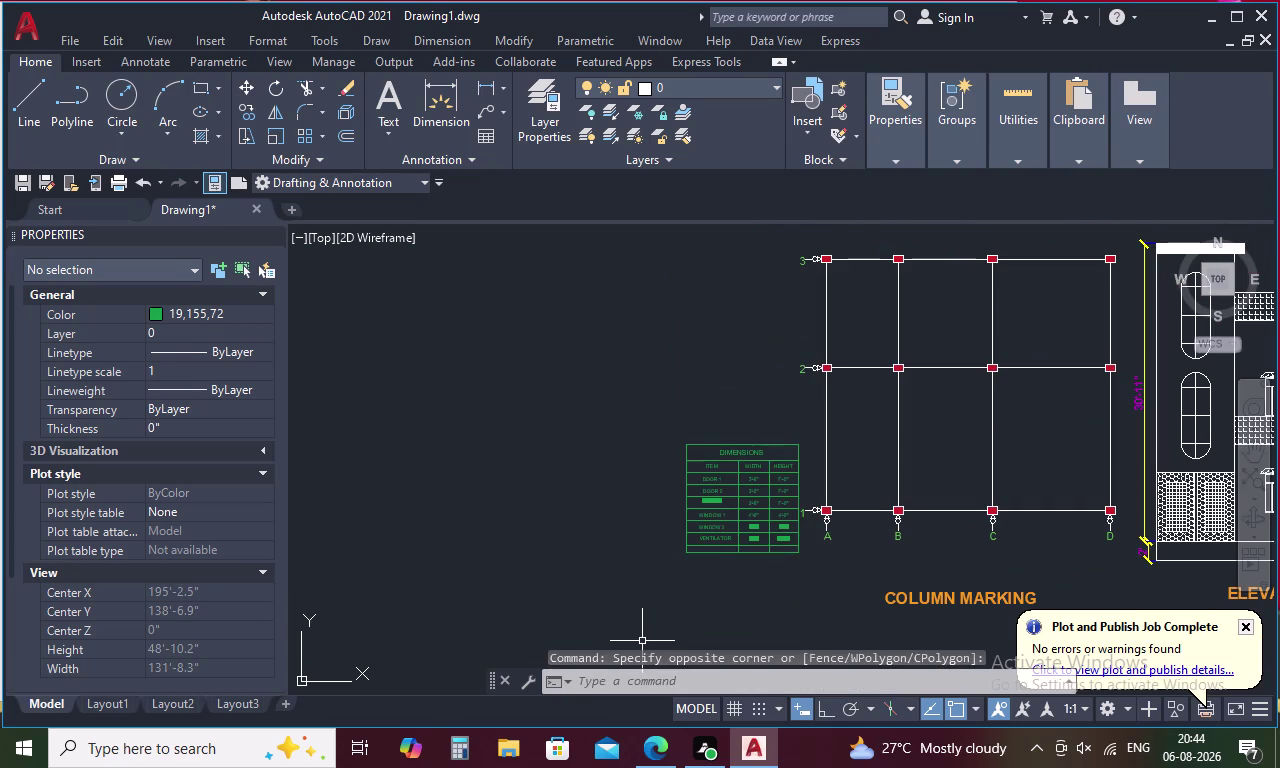
key(ctrl+s)
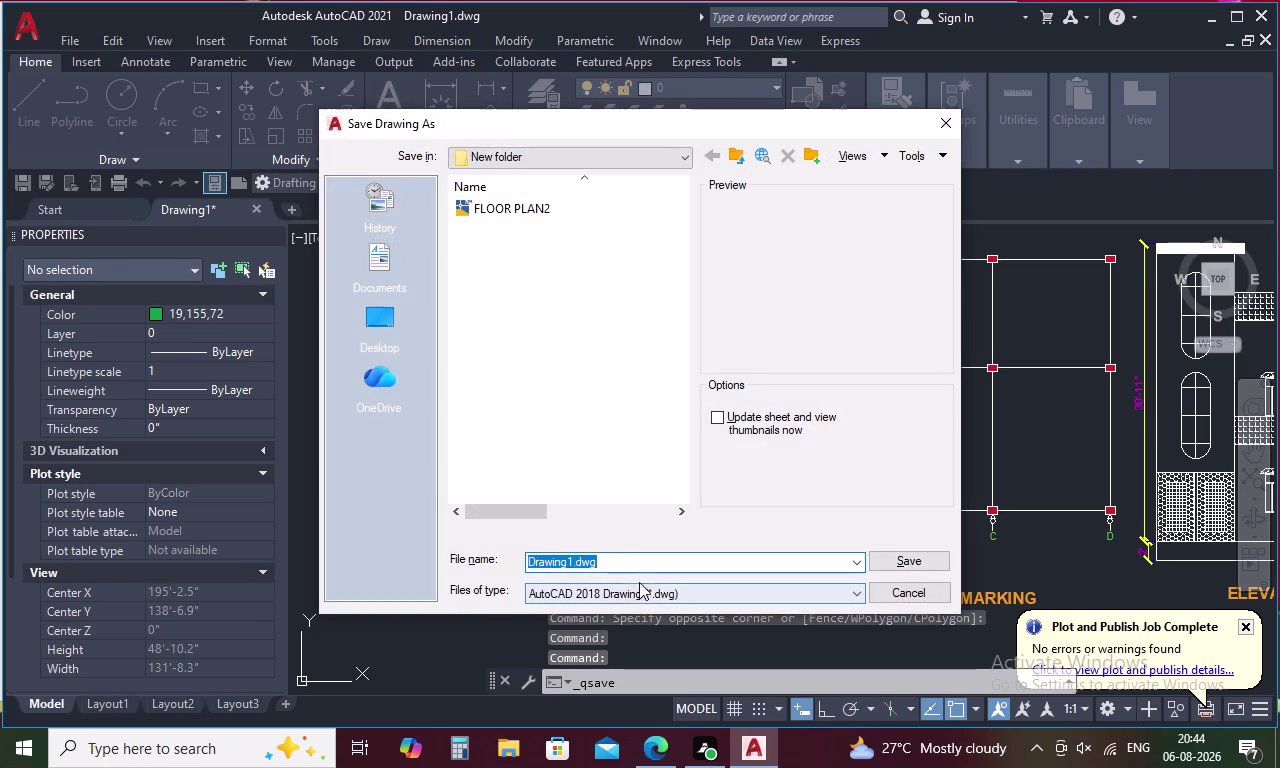
Name the file 'G+1 PLAN&ELEVATION' and save it as an AutoCAD 2018 DWG.
click(617, 551)
key(BackSpace)
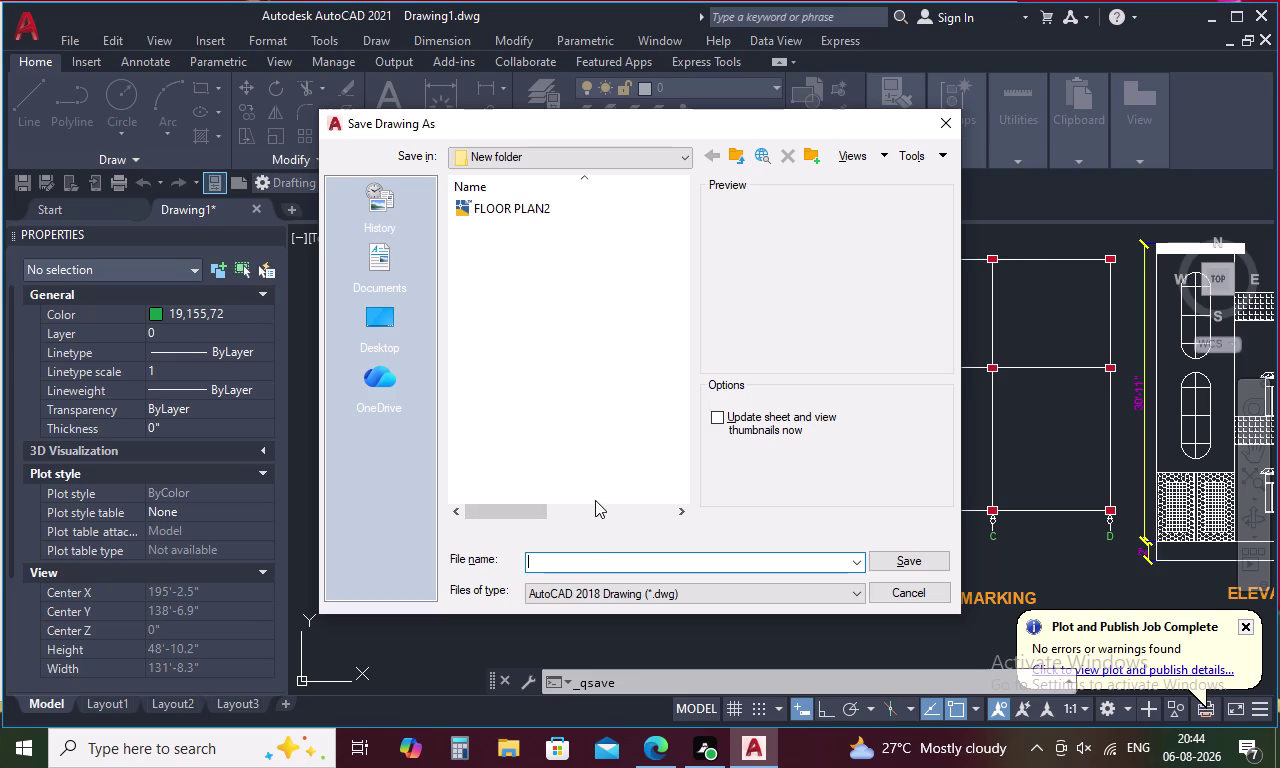
key(g)
key(equal)
key(BackSpace)
key(shift+plus)
key(1)
key(space)
text(PL)
text(A)
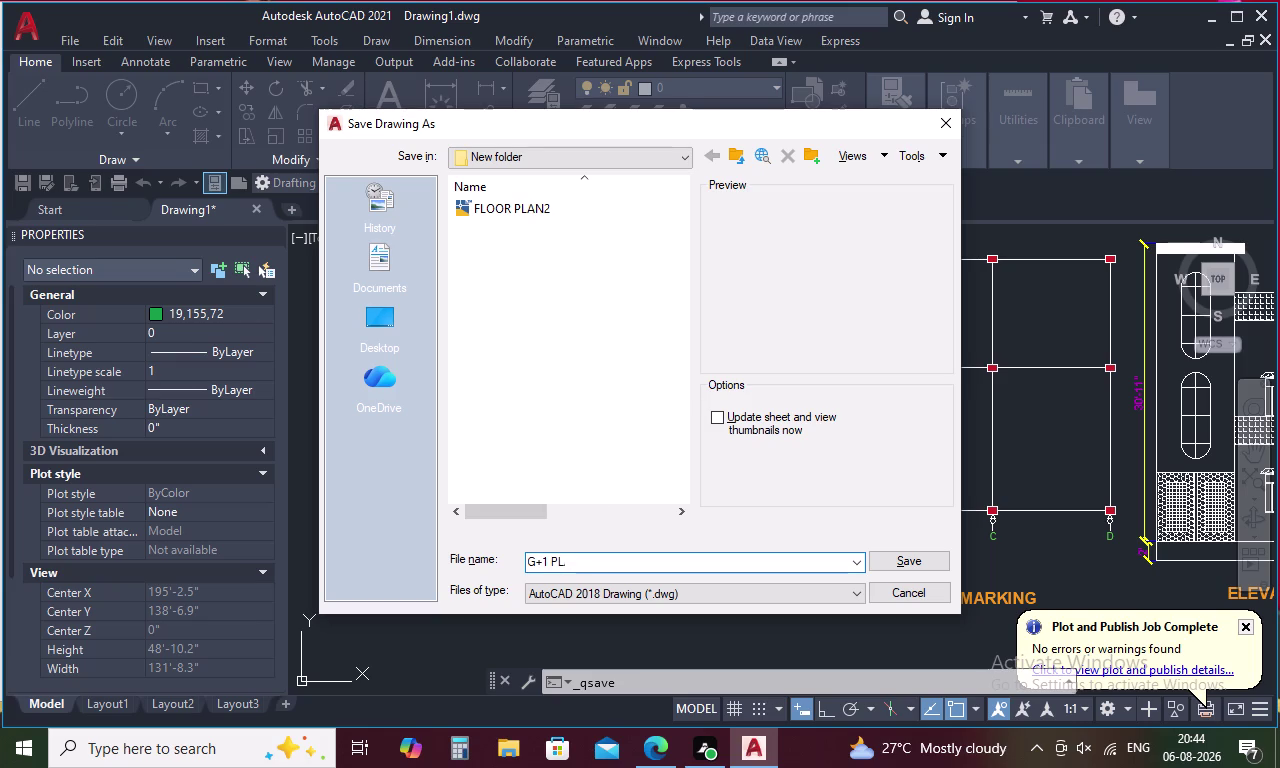
text(N)
key(ctrl+2)
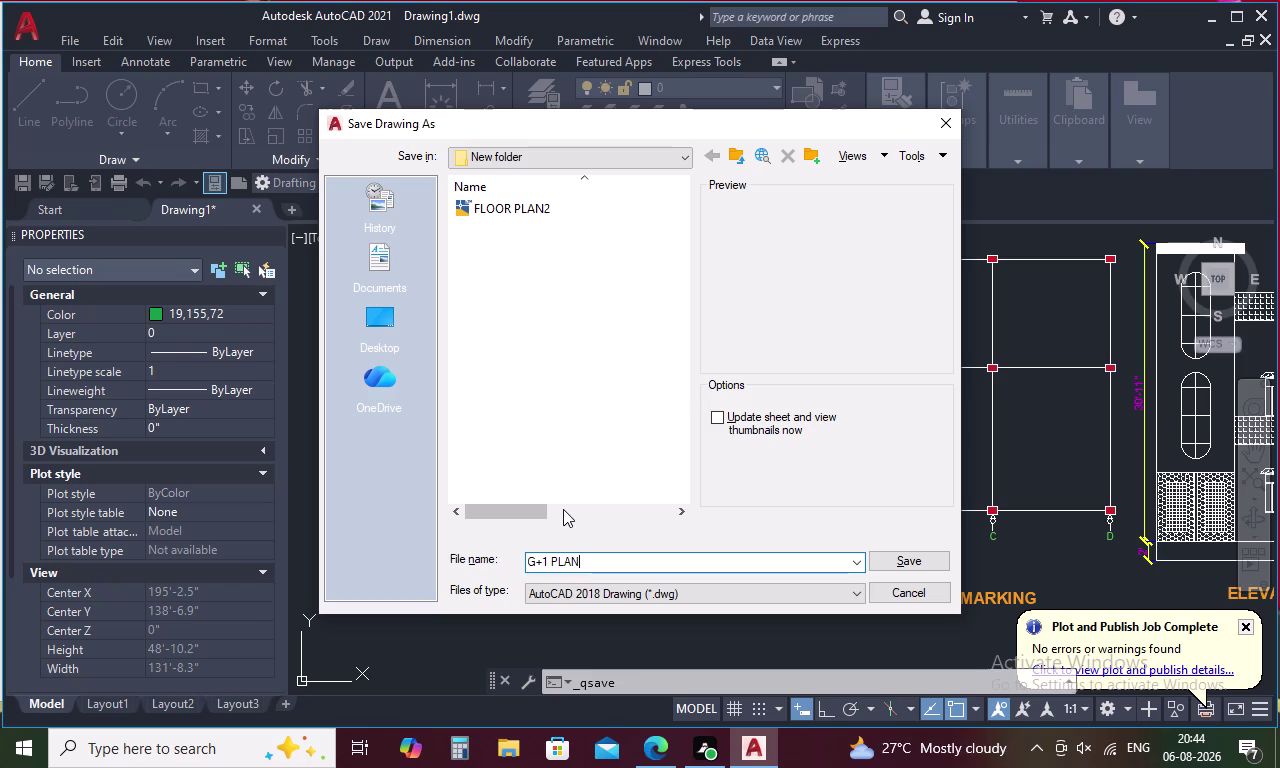
key(shift+ampersand)
key(e)
text(LEV)
key(a)
text(TION)
key(Return)
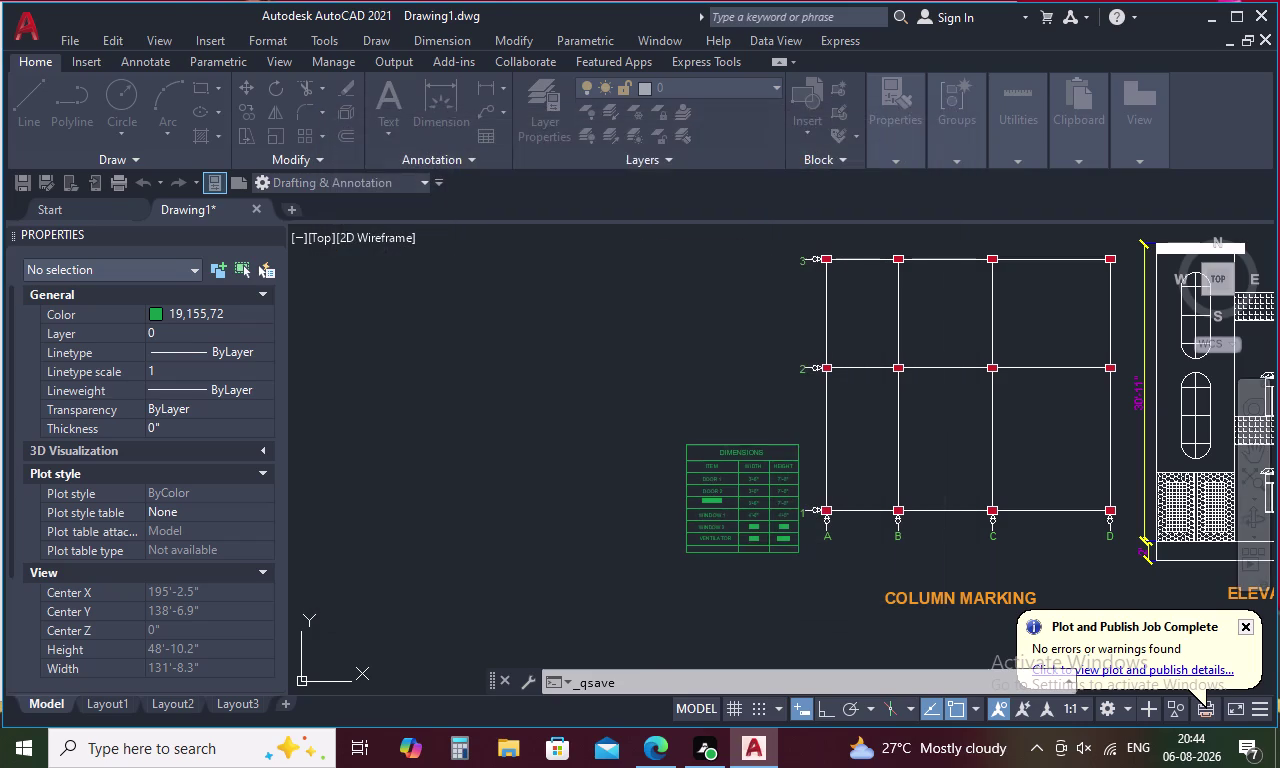
scroll(up, 3)
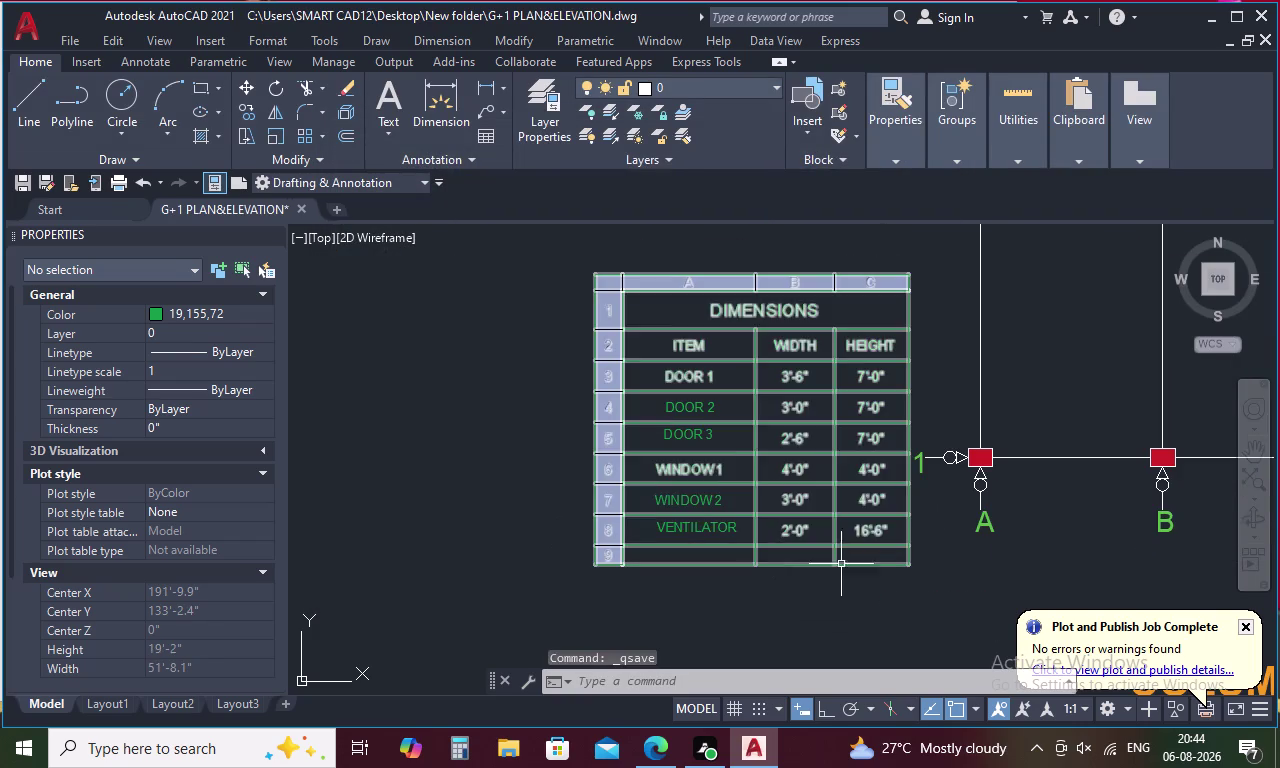
Delete the DIMENSIONS table's empty ninth row, then zoom back out over the drawing.
scroll(up, 3)
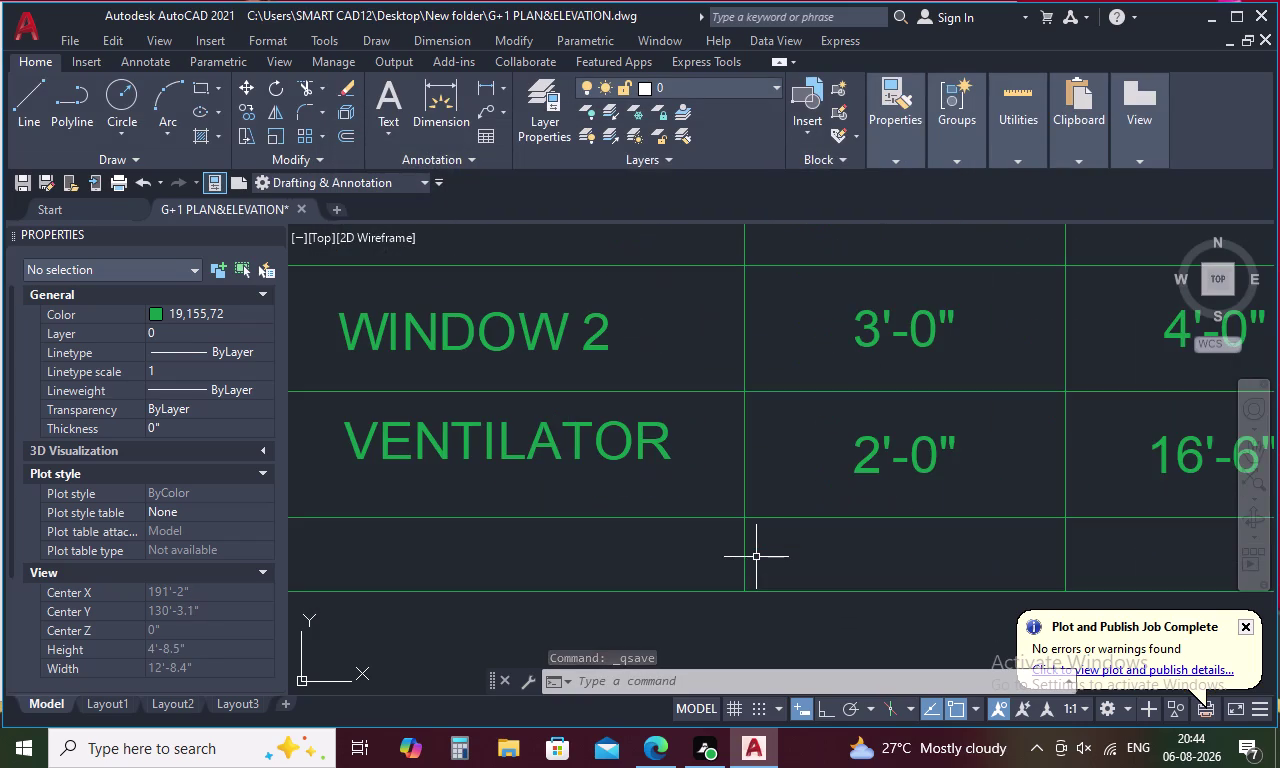
click(743, 559)
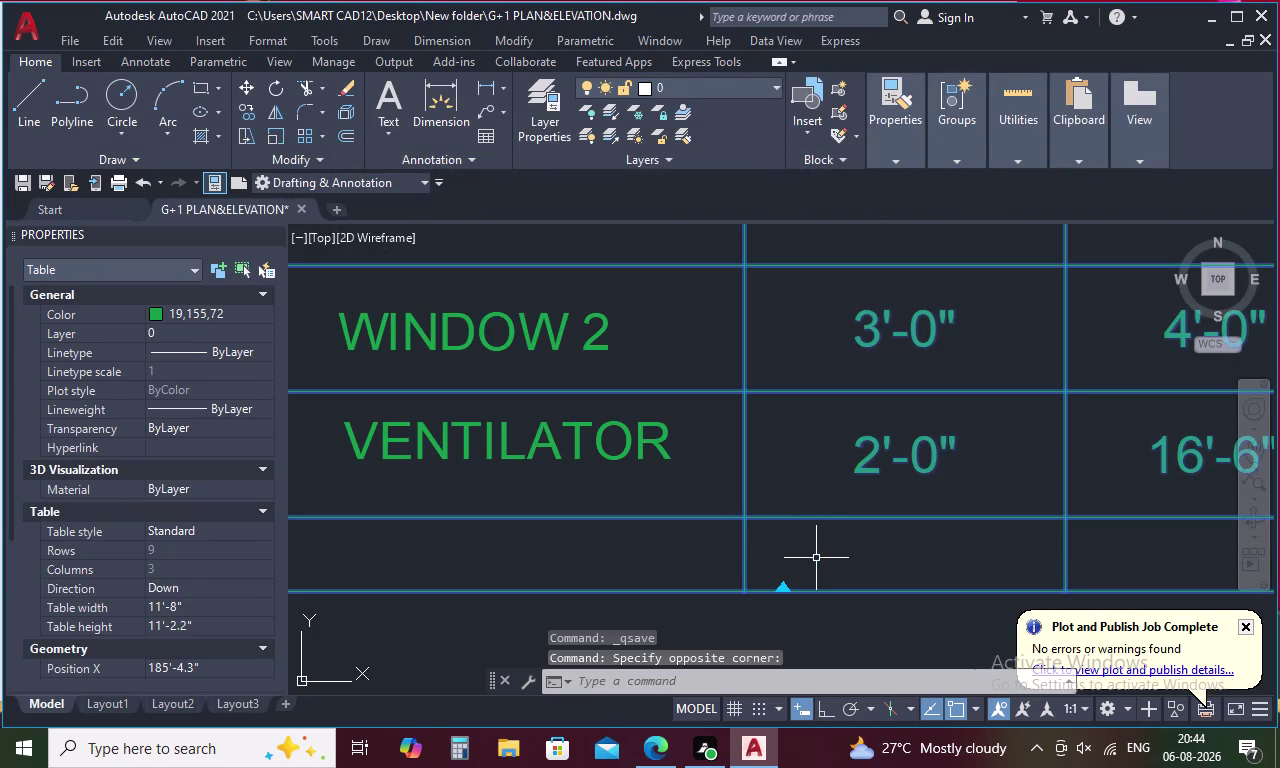
scroll(down, 3)
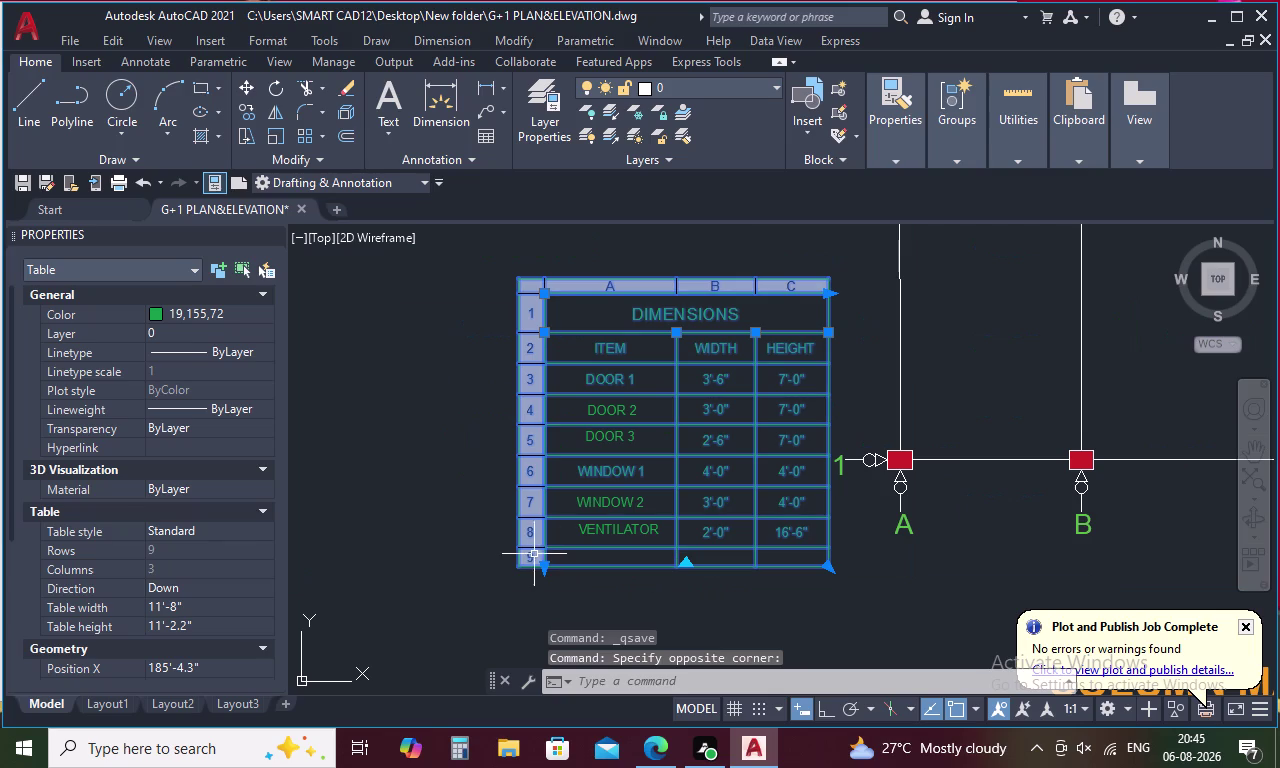
click(531, 554)
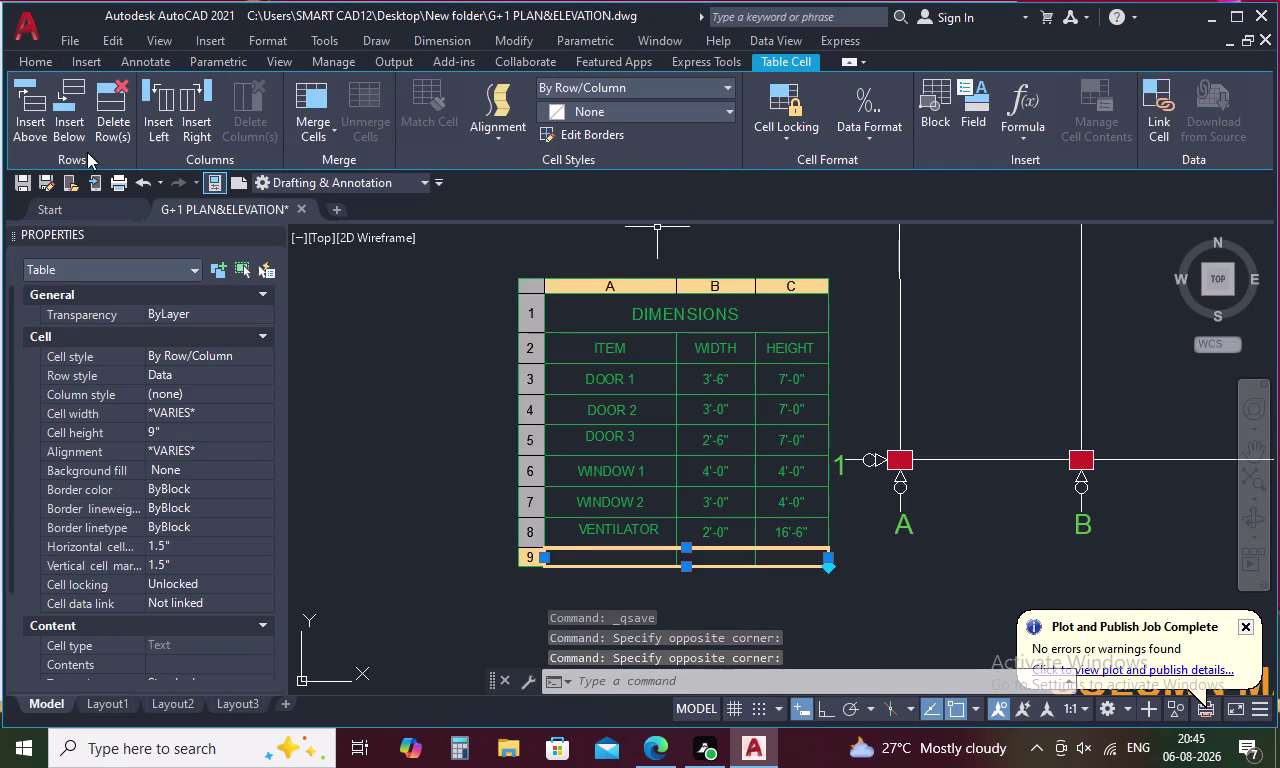
click(113, 103)
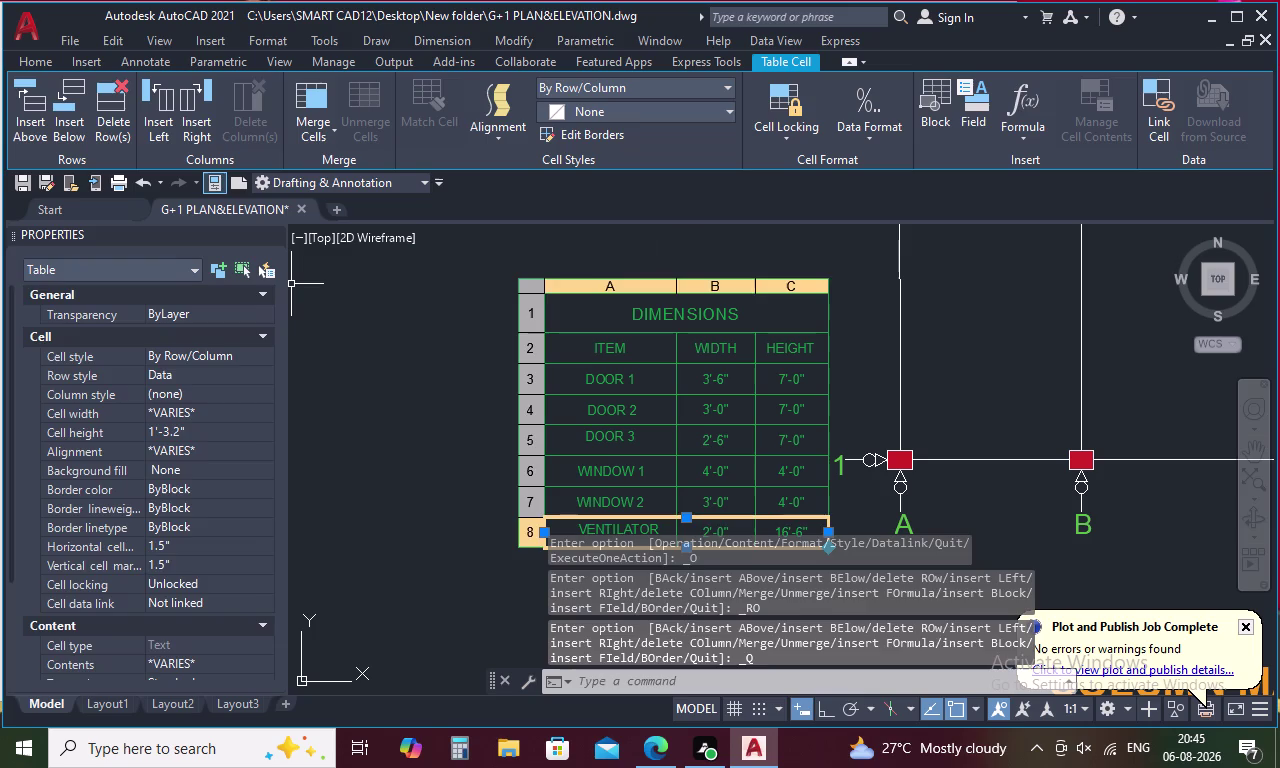
key(Escape)
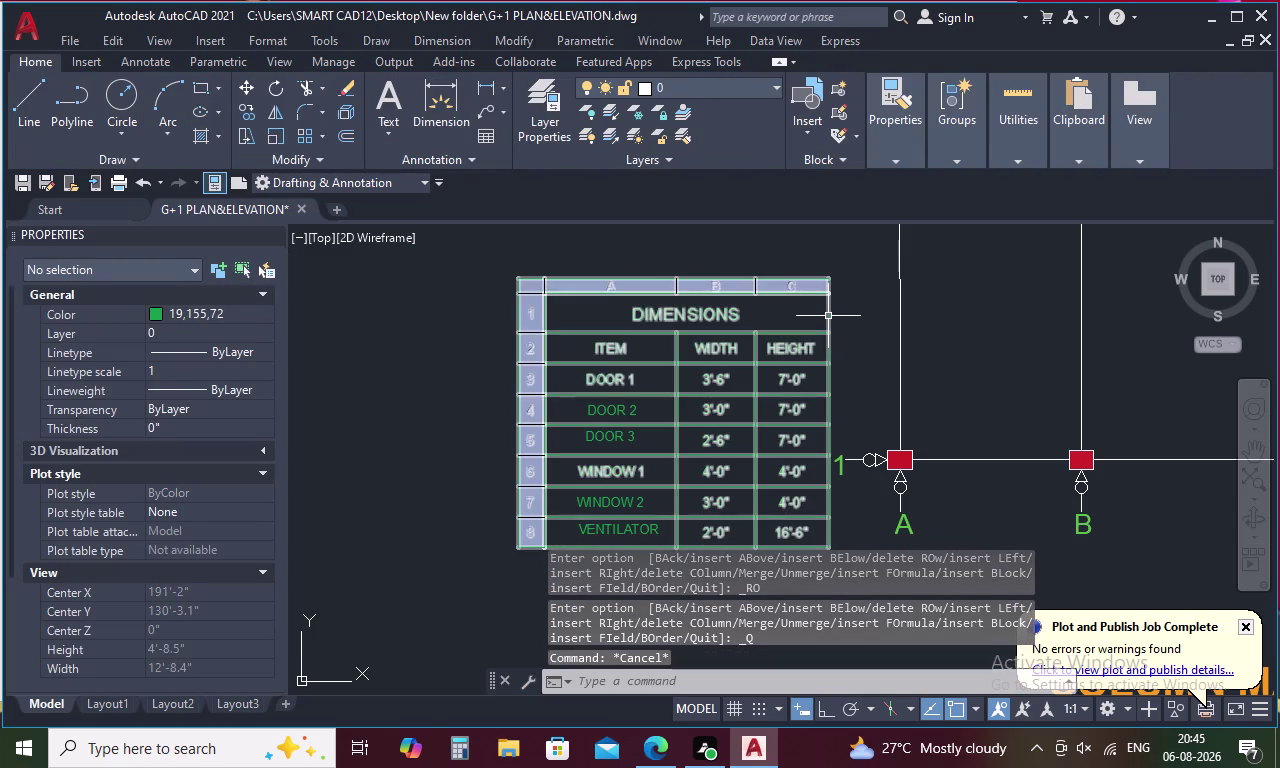
middle_drag(854, 315, 741, 329)
scroll(down, 3)
middle_drag(786, 330, 676, 449)
scroll(down, 3)
middle_drag(824, 353, 805, 444)
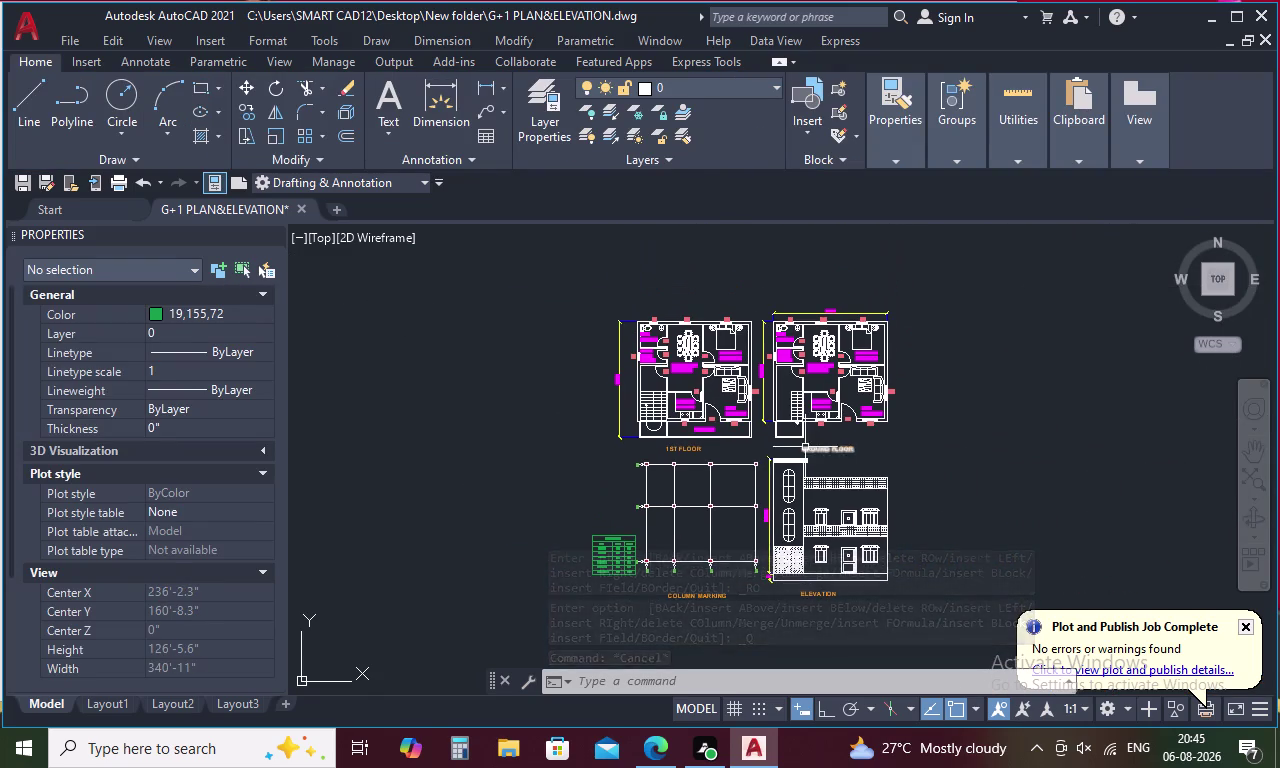
scroll(up, 3)
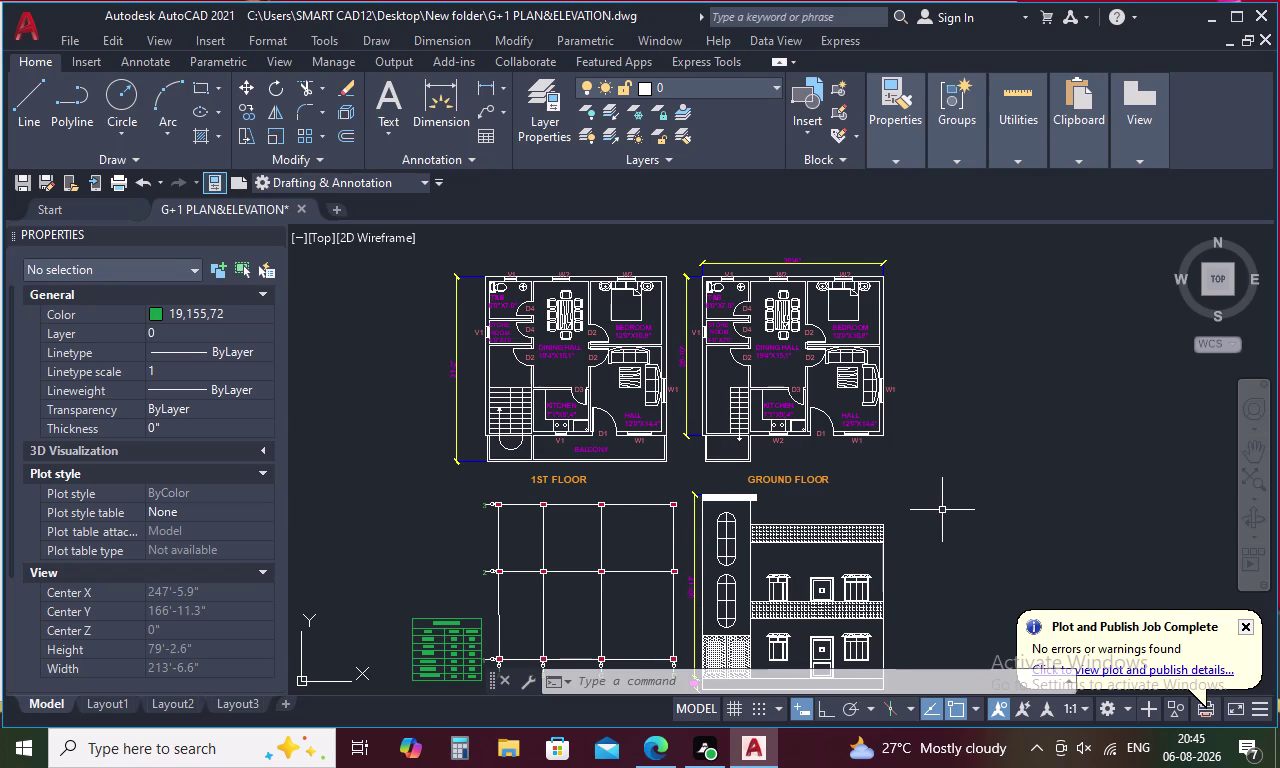
middle_drag(950, 484, 951, 474)
scroll(down, 3)
middle_drag(951, 474, 951, 462)
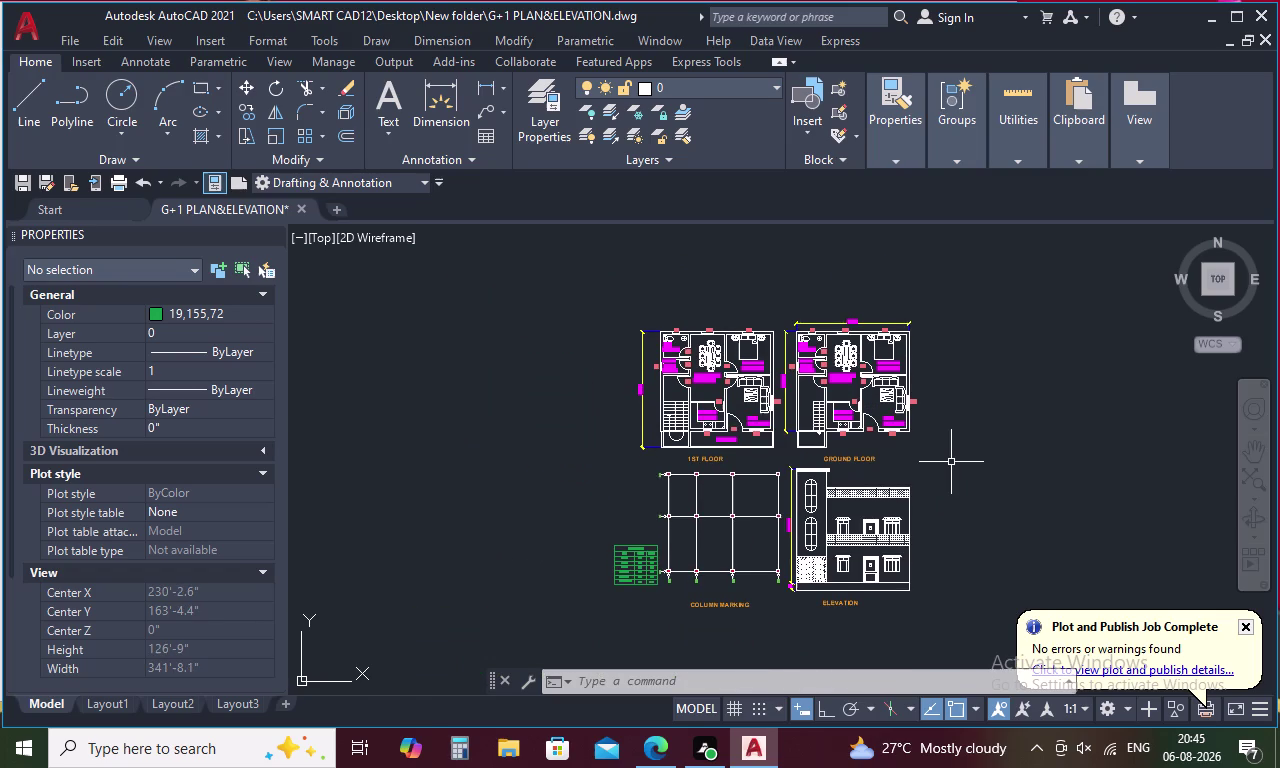
scroll(up, 3)
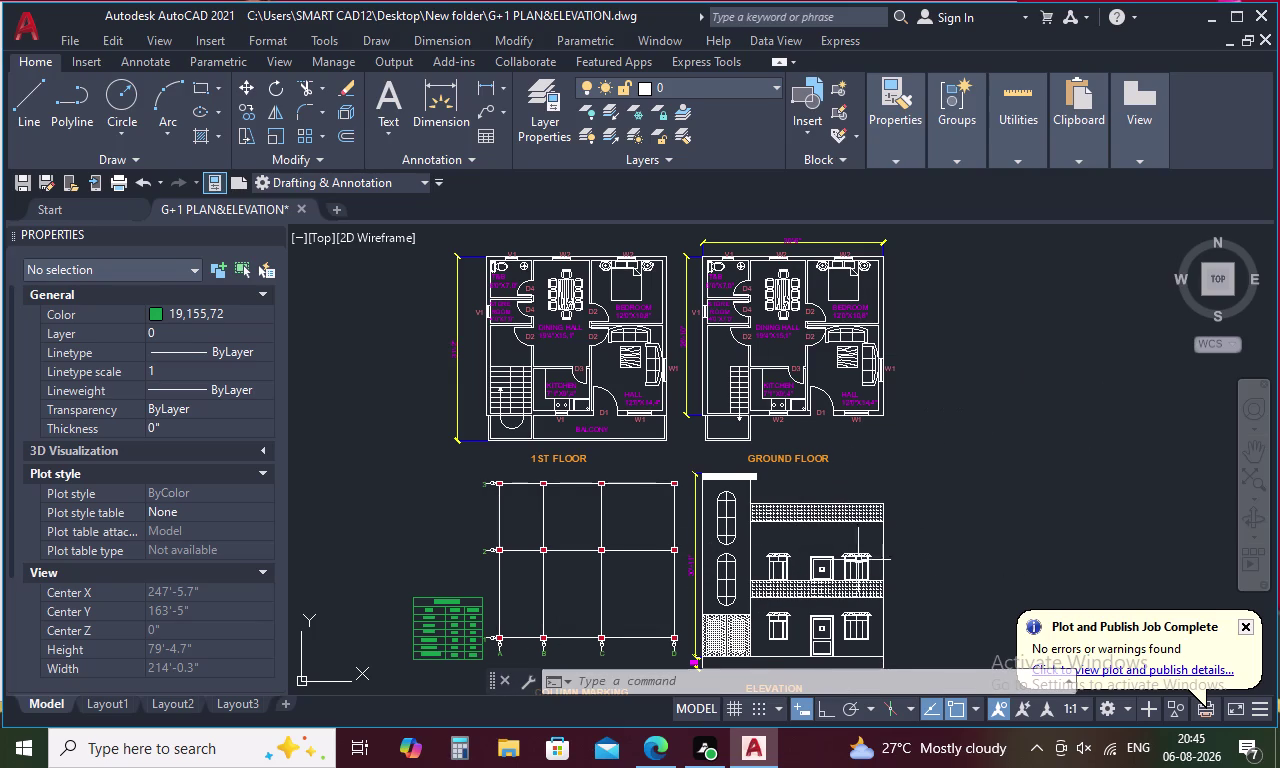
scroll(down, 3)
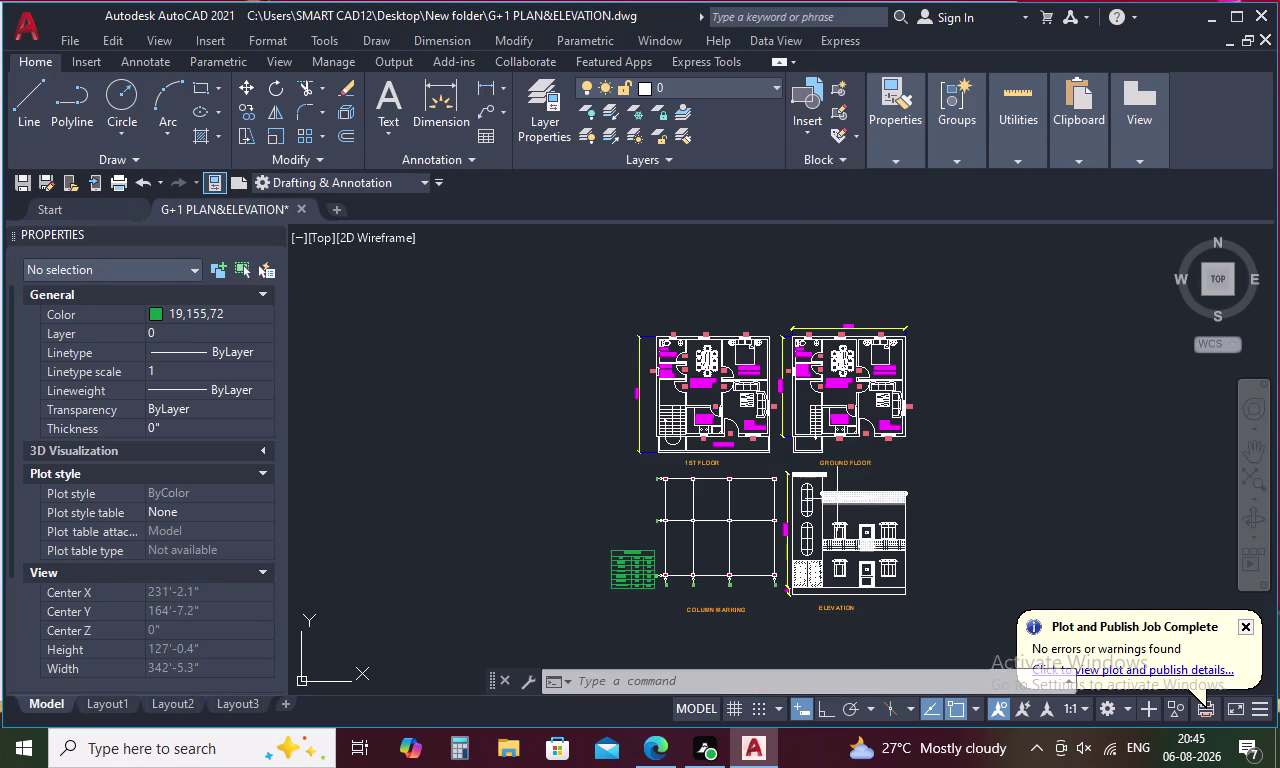
scroll(up, 3)
scroll(down, 3)
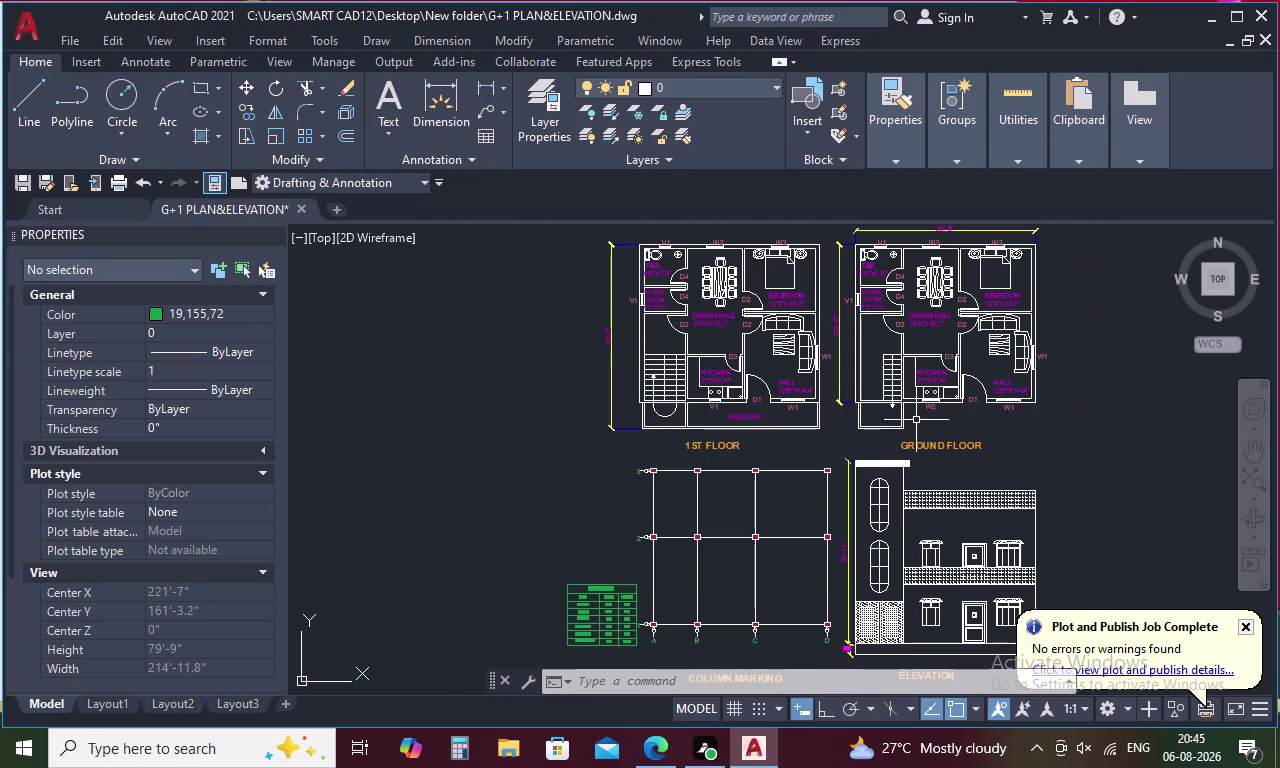
scroll(up, 3)
scroll(down, 3)
scroll(down, 3)
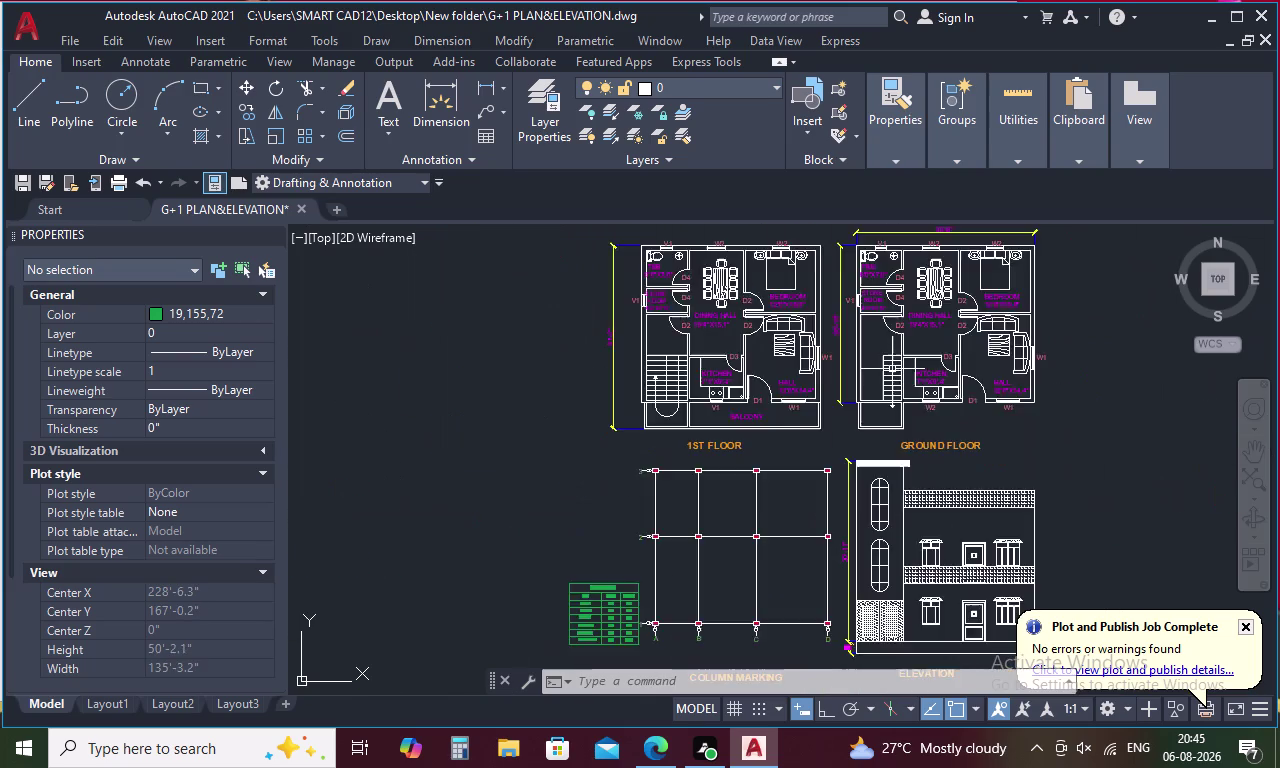
scroll(down, 3)
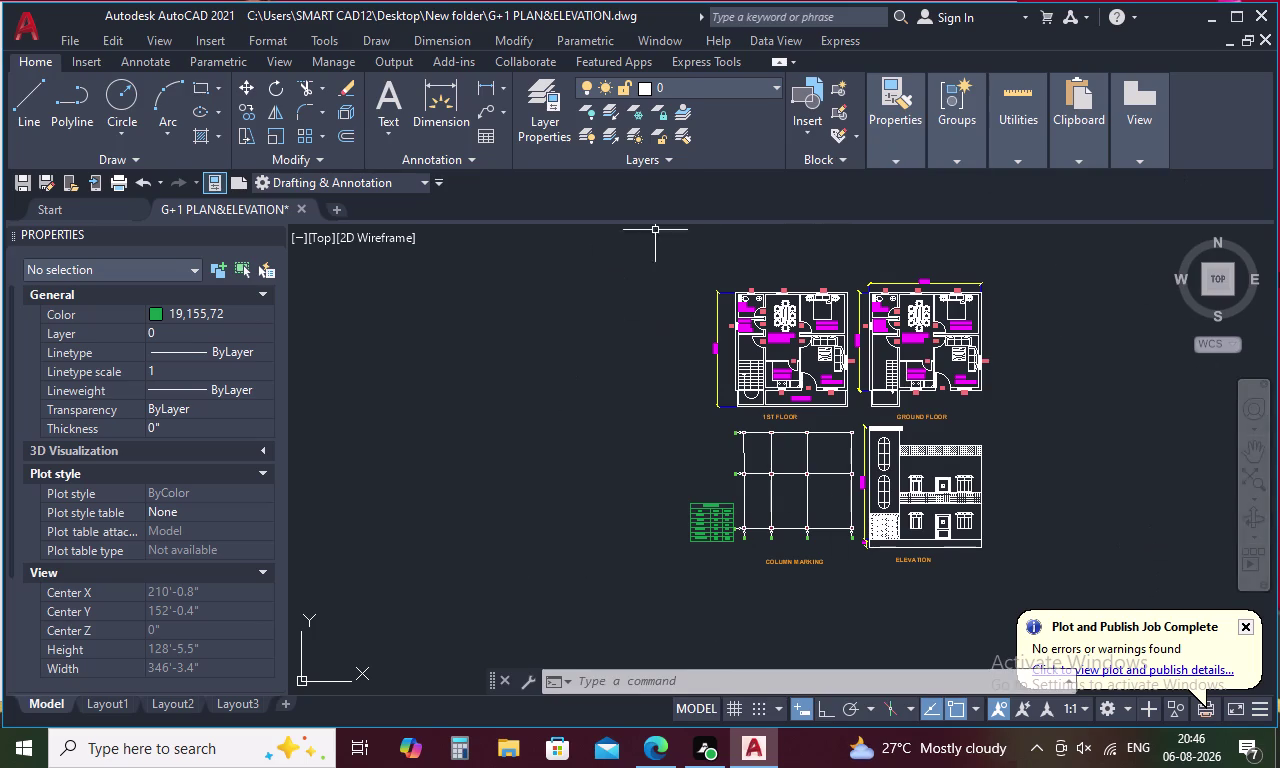
scroll(down, 3)
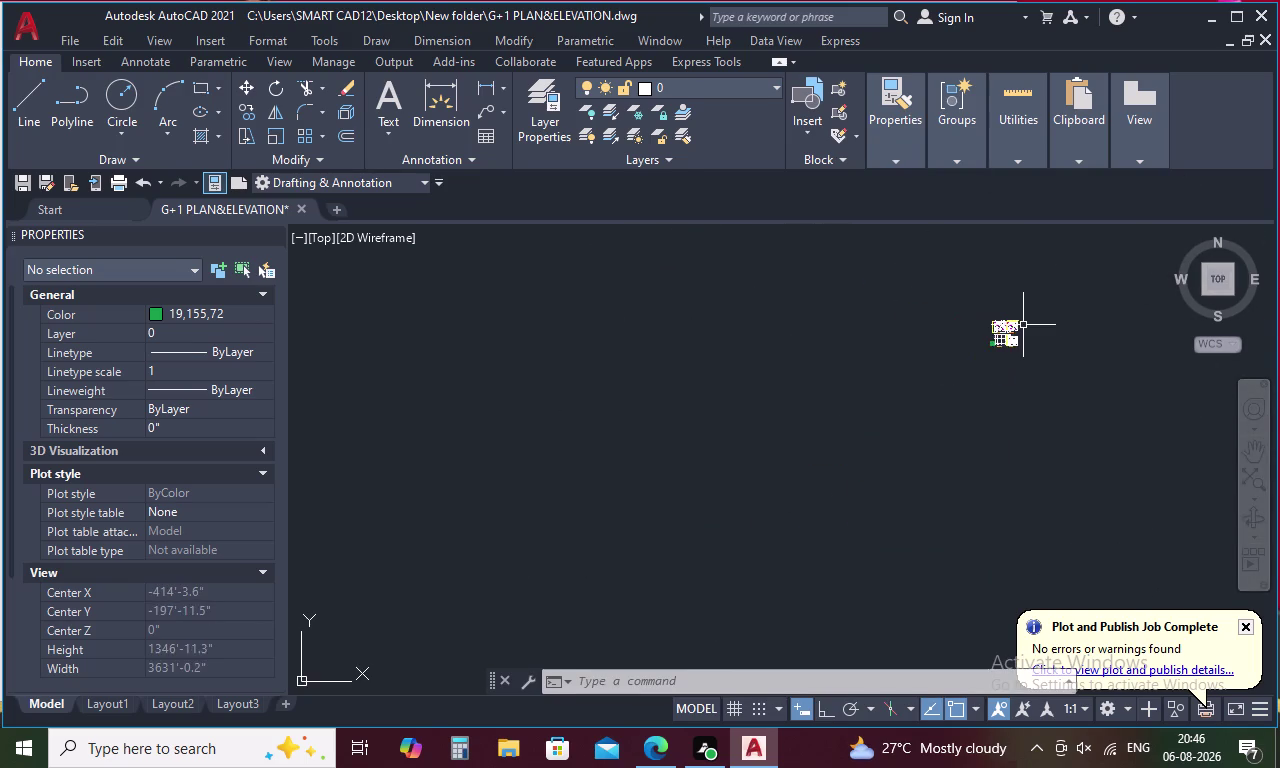
scroll(up, 3)
scroll(down, 3)
scroll(up, 3)
scroll(down, 3)
scroll(up, 3)
scroll(down, 3)
scroll(up, 3)
scroll(down, 3)
scroll(up, 3)
scroll(down, 3)
scroll(up, 3)
scroll(down, 3)
scroll(up, 3)
scroll(down, 3)
scroll(up, 3)
scroll(down, 3)
scroll(up, 3)
scroll(down, 3)
scroll(up, 3)
scroll(down, 3)
scroll(up, 3)
scroll(down, 3)
scroll(up, 3)
scroll(down, 3)
scroll(up, 3)
scroll(down, 3)
scroll(up, 3)
scroll(down, 3)
scroll(up, 3)
scroll(down, 3)
scroll(up, 3)
scroll(down, 3)
scroll(up, 3)
scroll(down, 3)
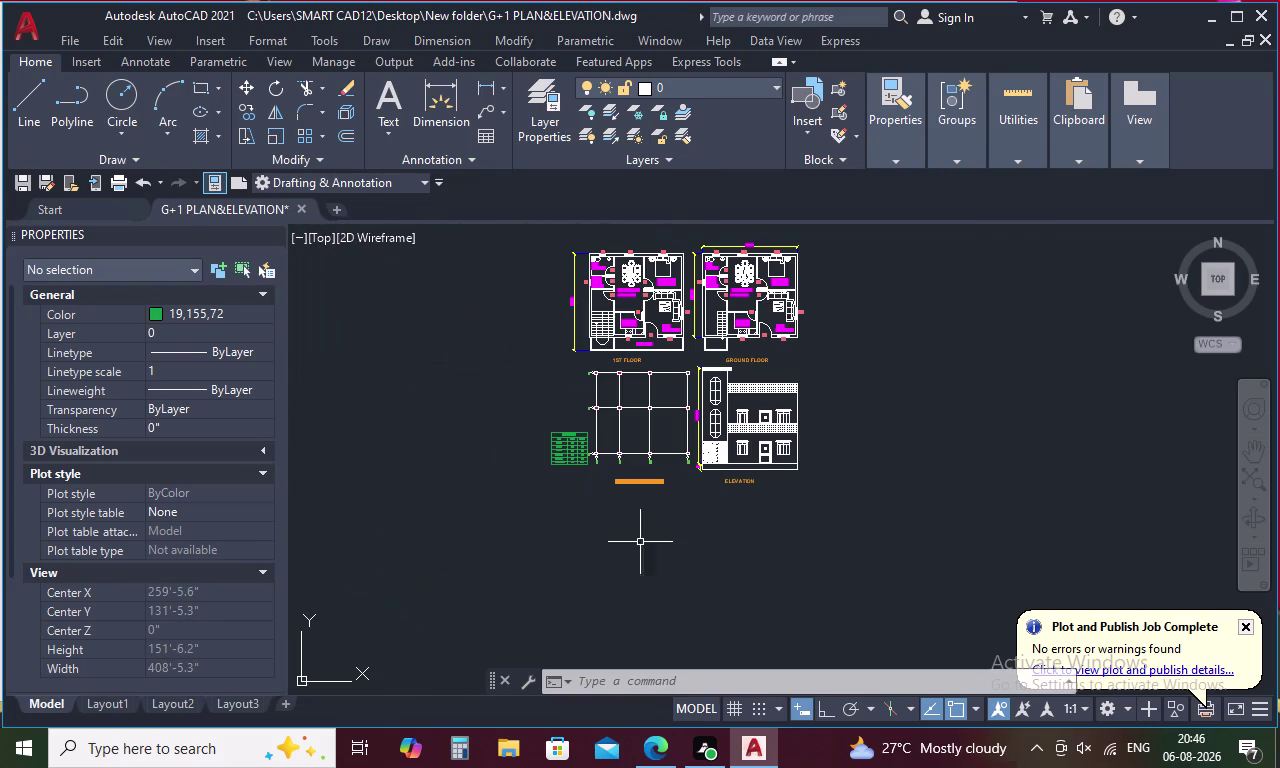
scroll(down, 3)
scroll(up, 3)
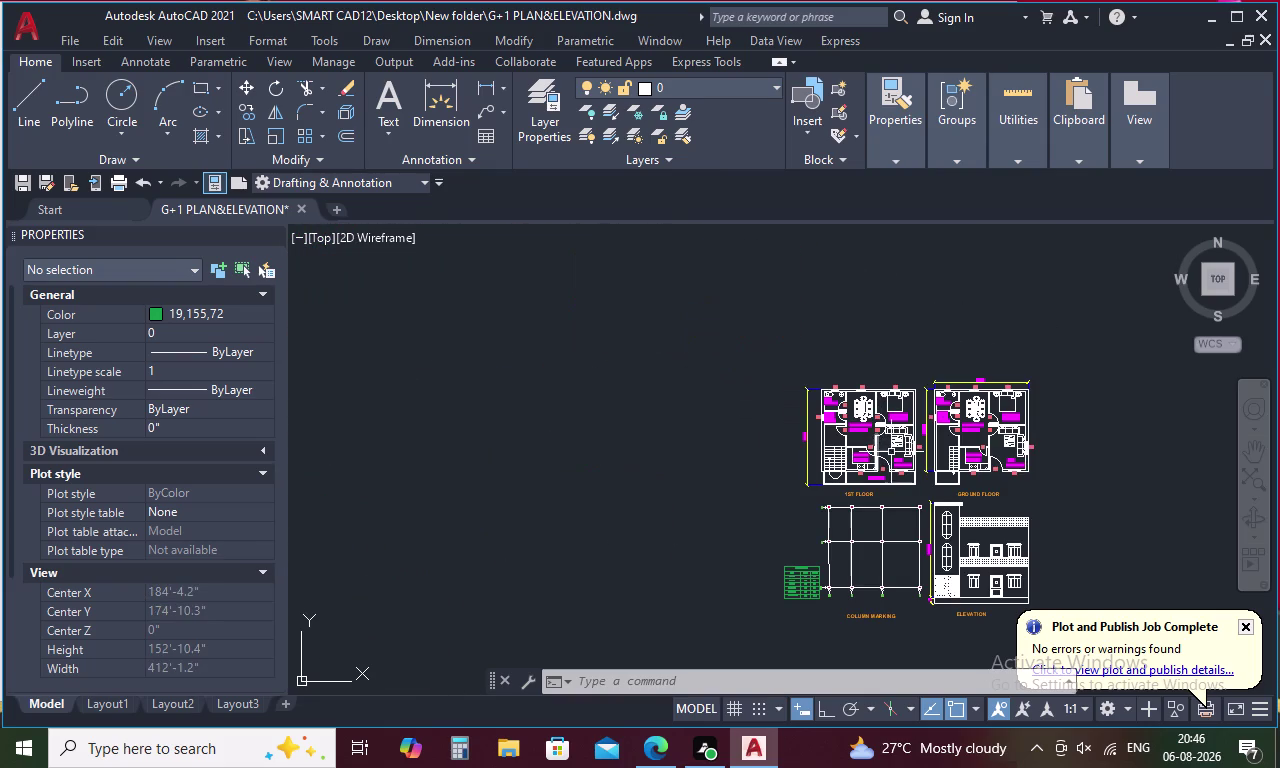
scroll(up, 3)
scroll(down, 3)
scroll(up, 3)
scroll(down, 3)
scroll(up, 3)
scroll(down, 3)
scroll(up, 3)
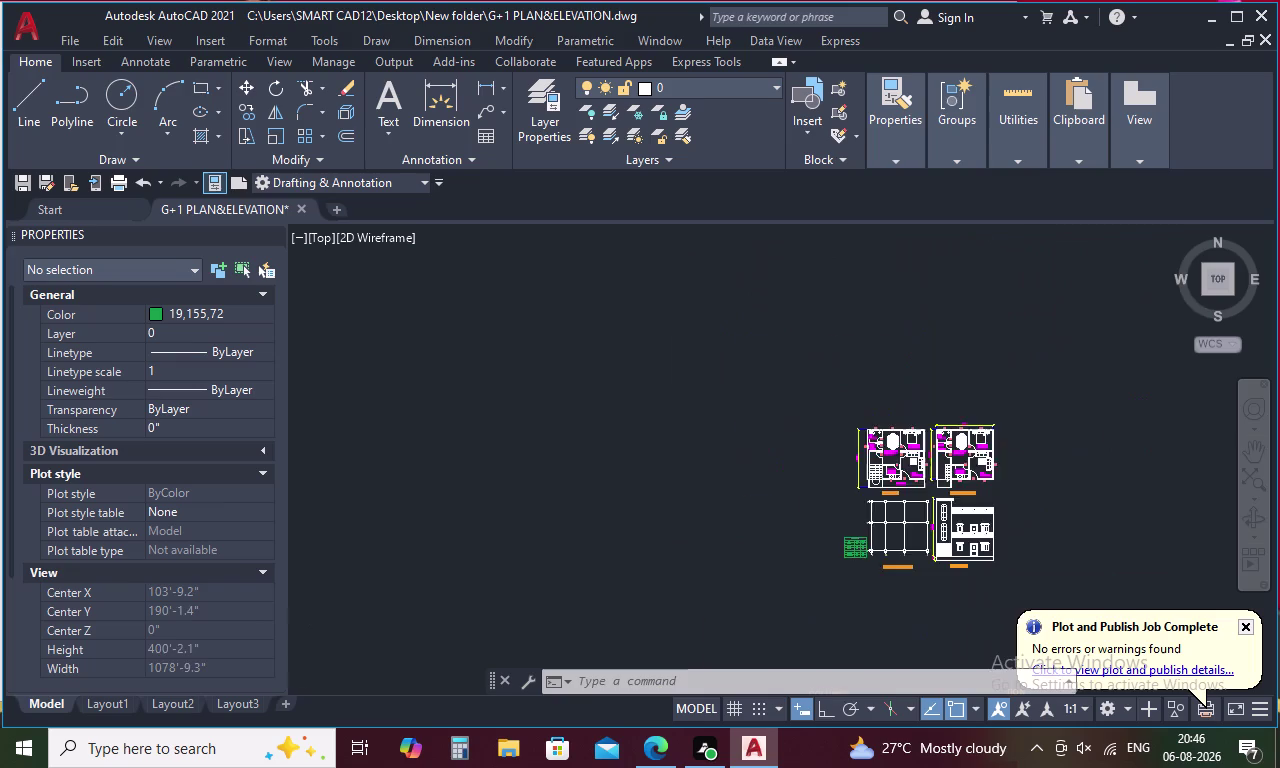
scroll(up, 3)
scroll(up, 3)
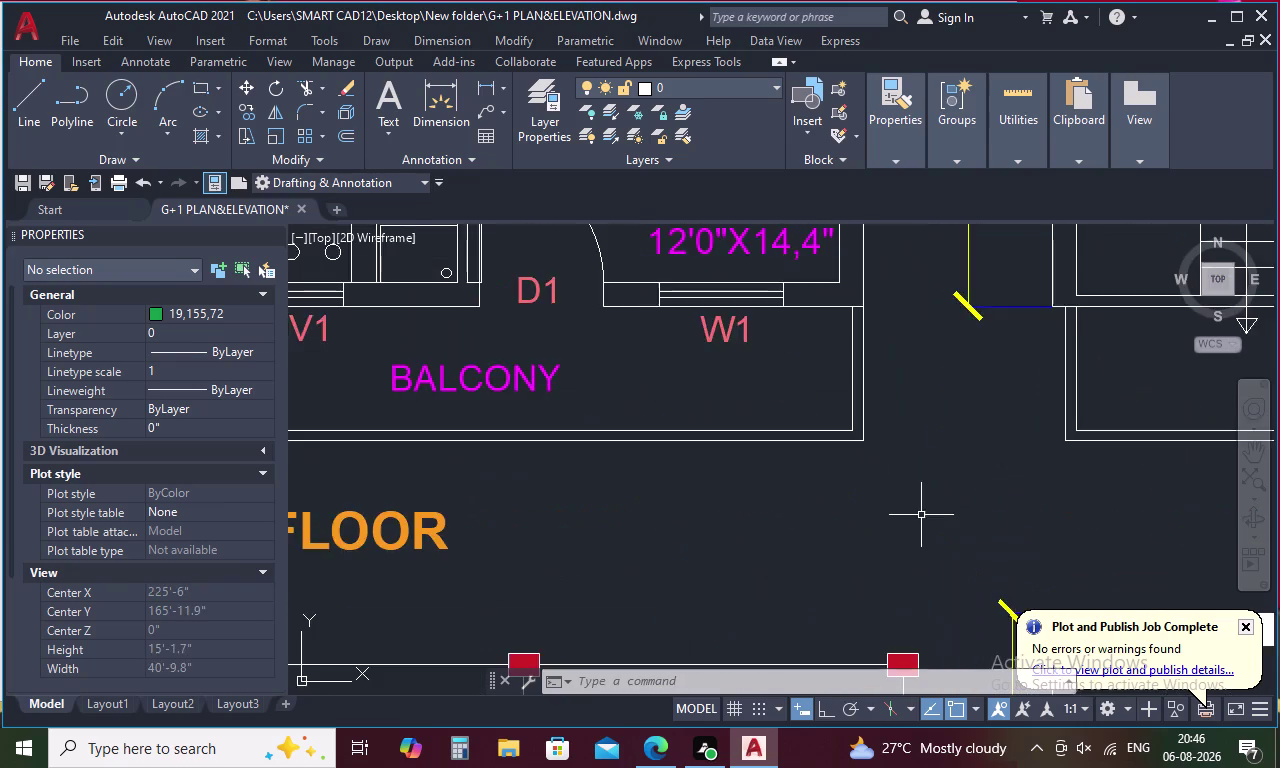
scroll(up, 3)
scroll(down, 3)
scroll(down, 3)
scroll(down, 3)
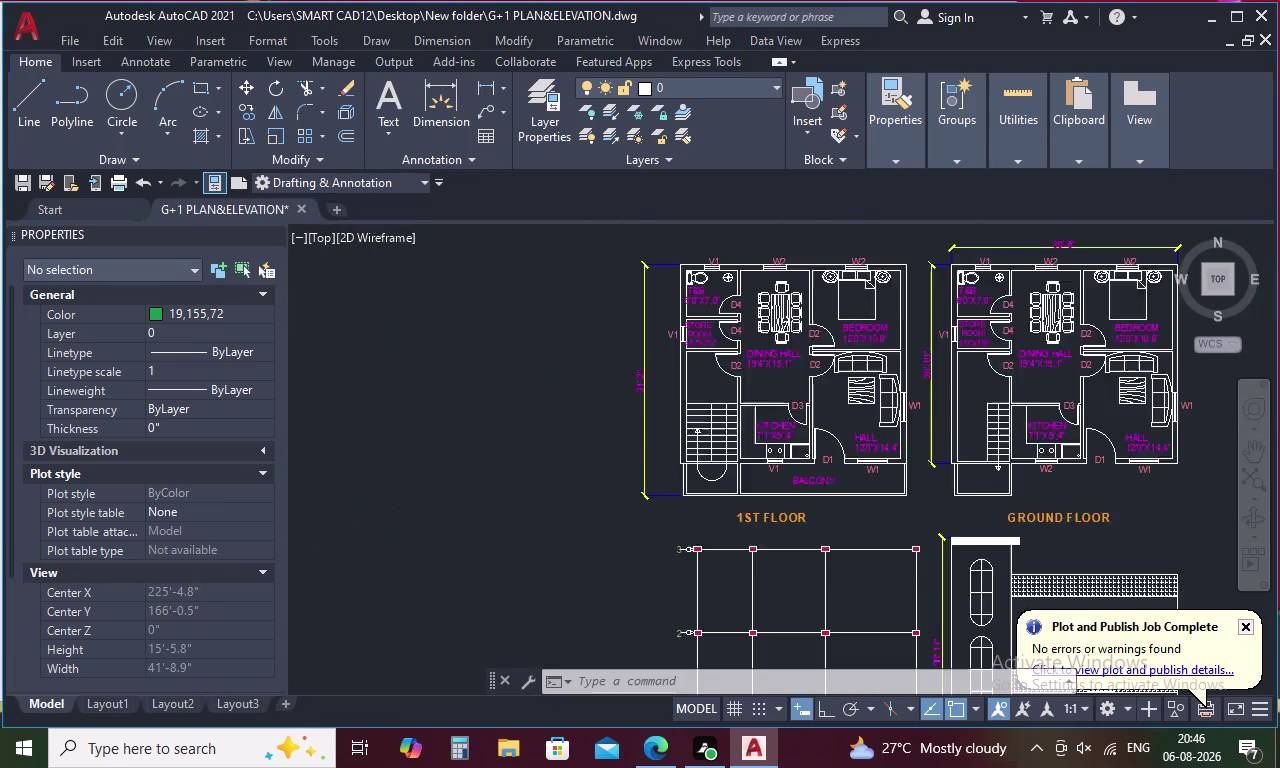
scroll(down, 3)
scroll(up, 3)
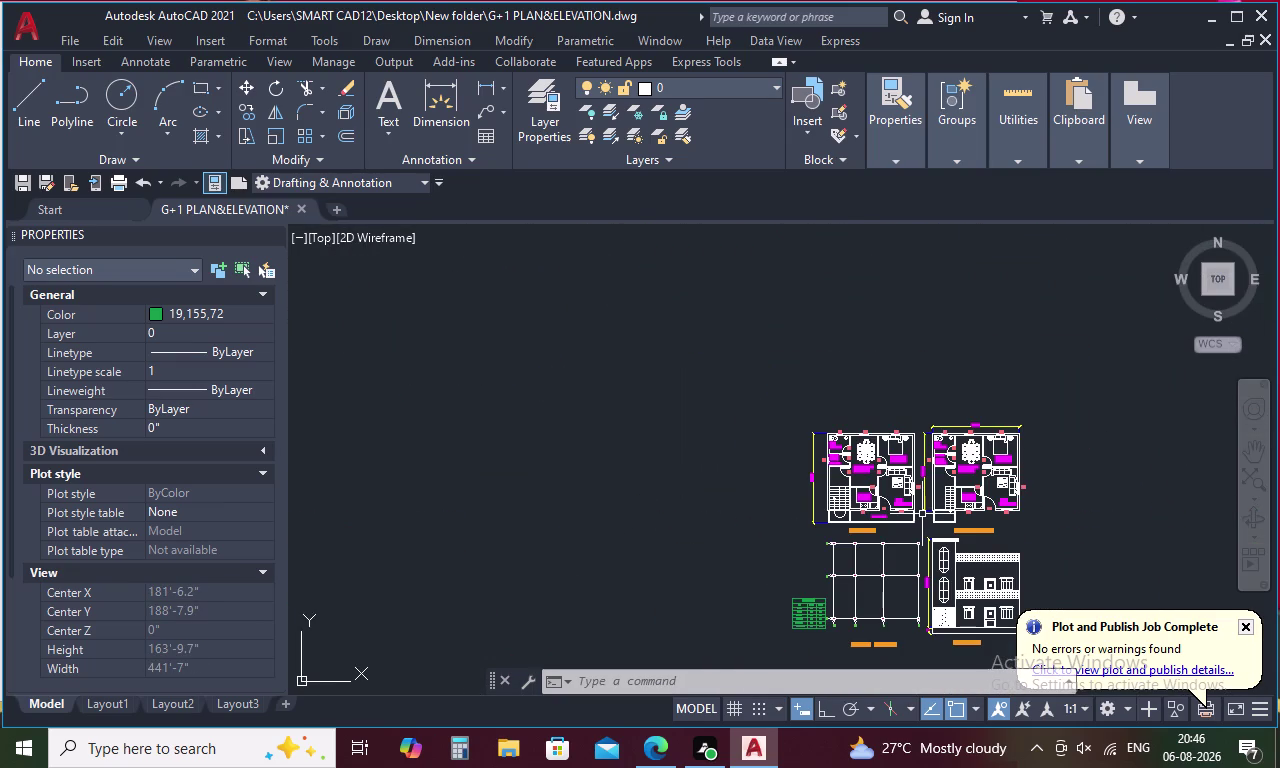
middle_drag(923, 515, 902, 414)
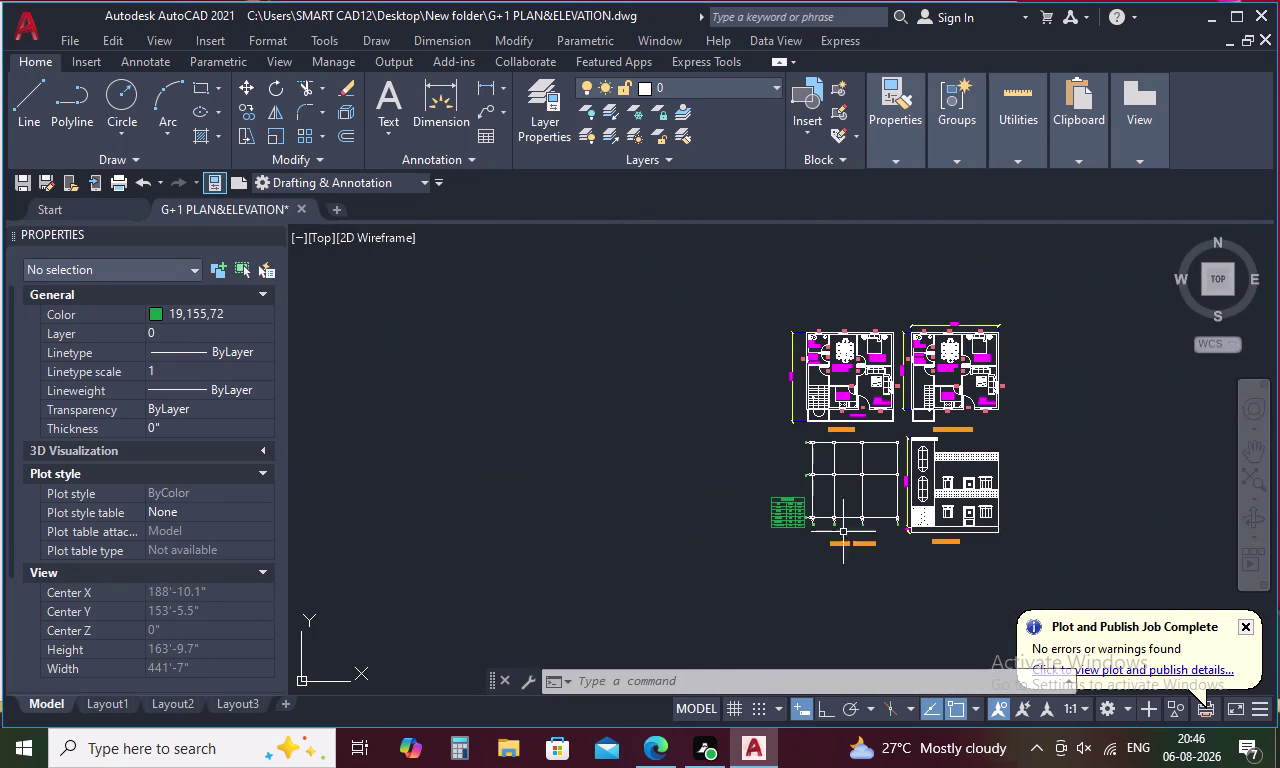
scroll(up, 3)
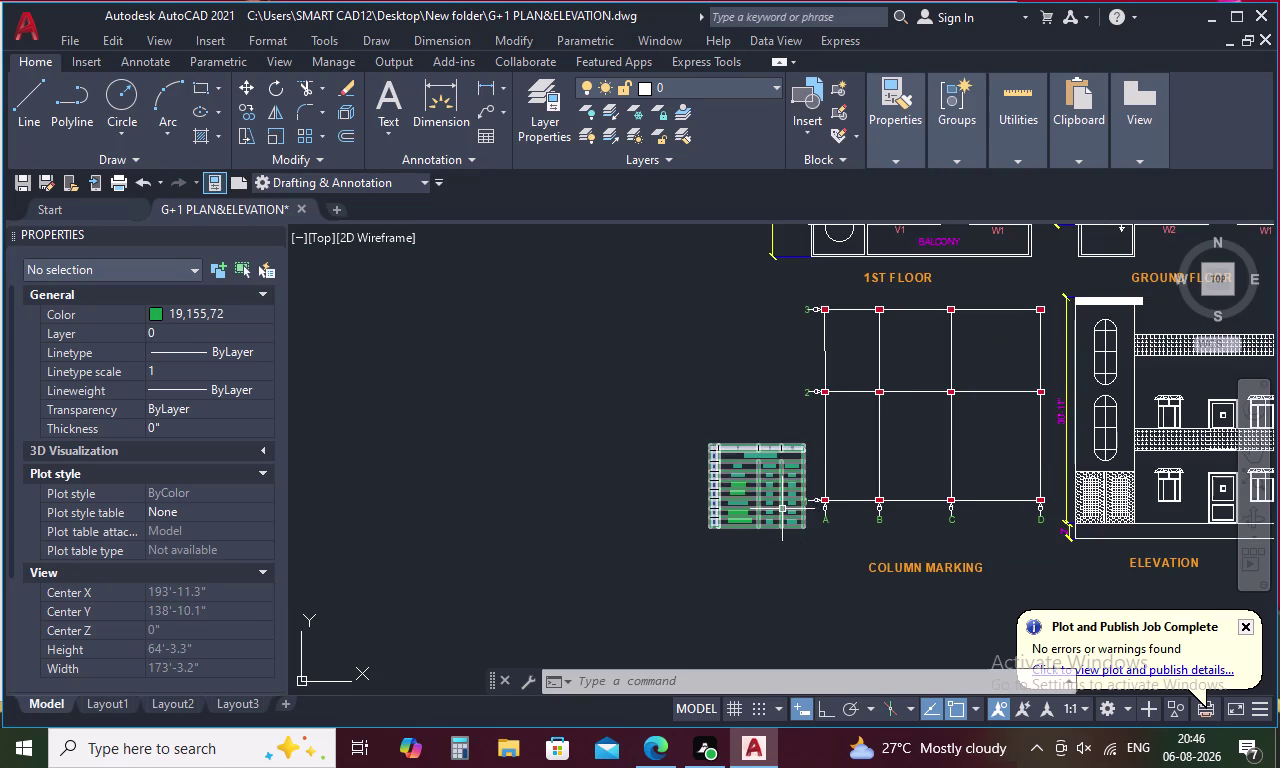
Insert a row below the VENTILATOR row, then deselect the table.
scroll(up, 3)
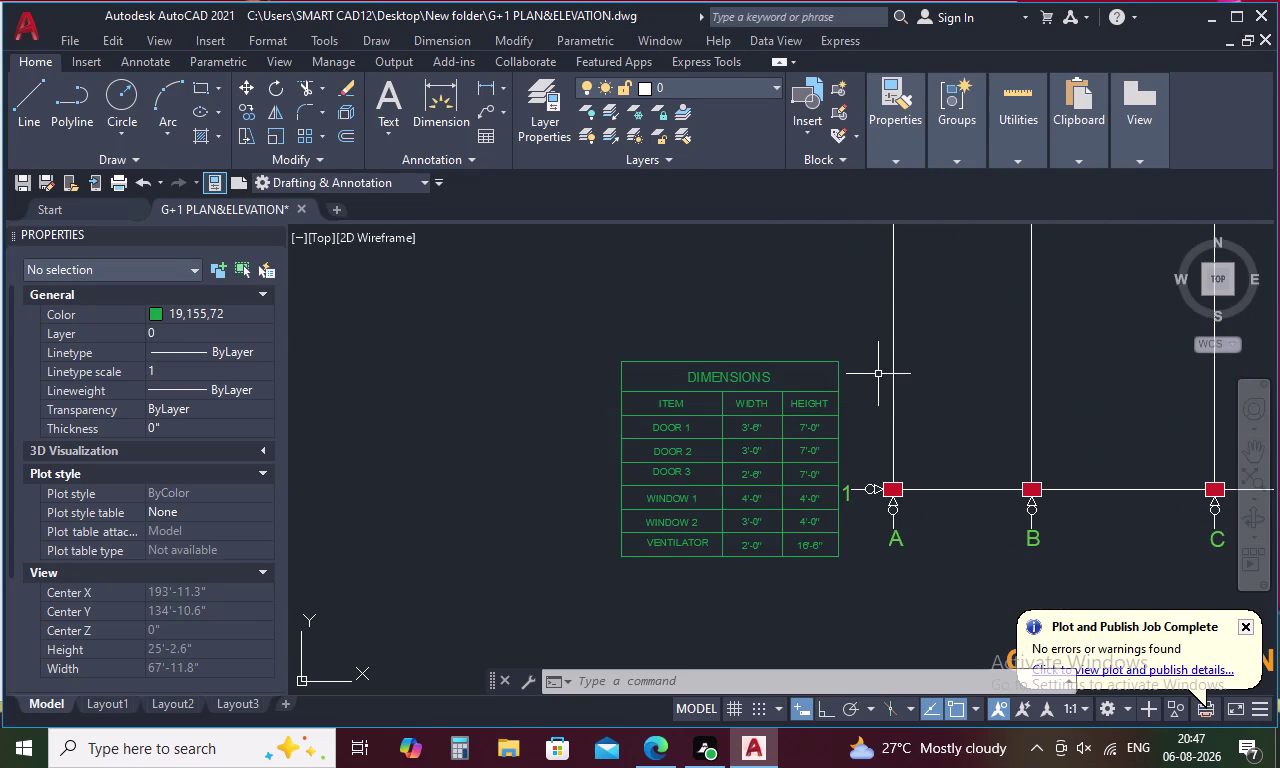
click(614, 545)
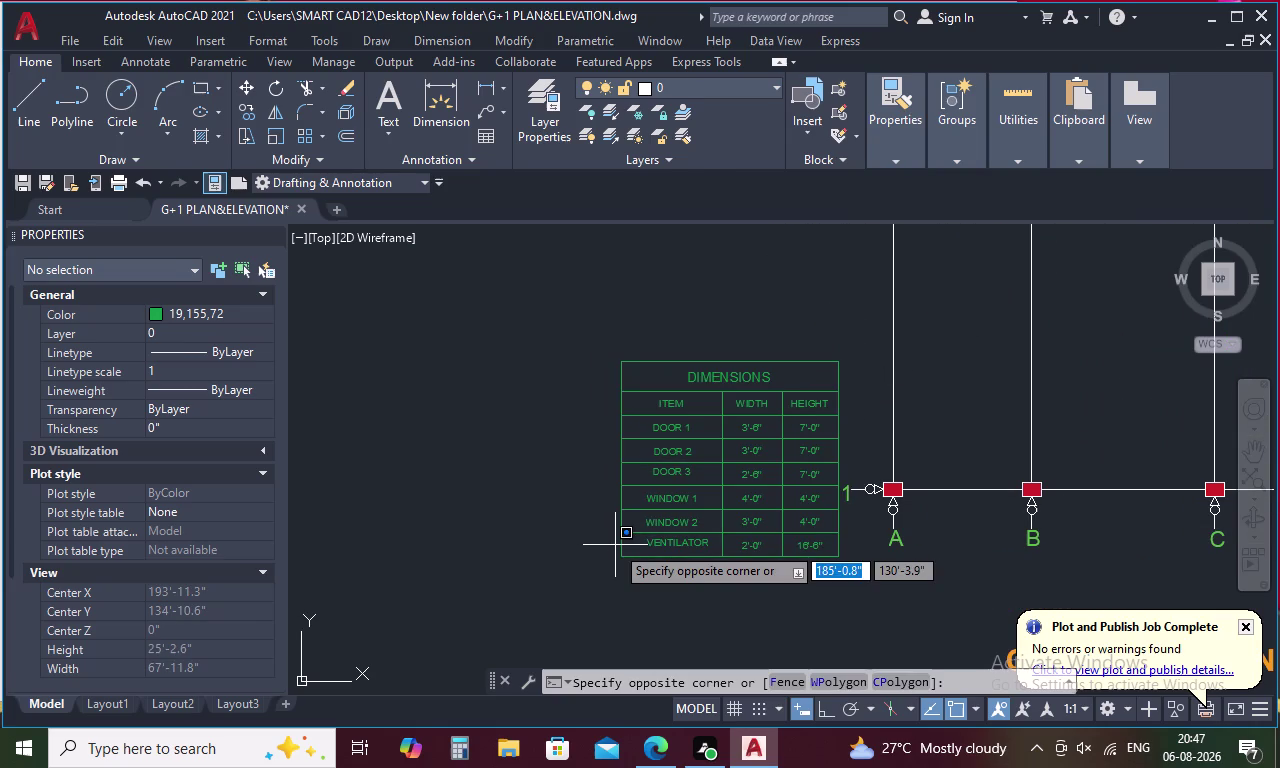
click(629, 540)
click(634, 530)
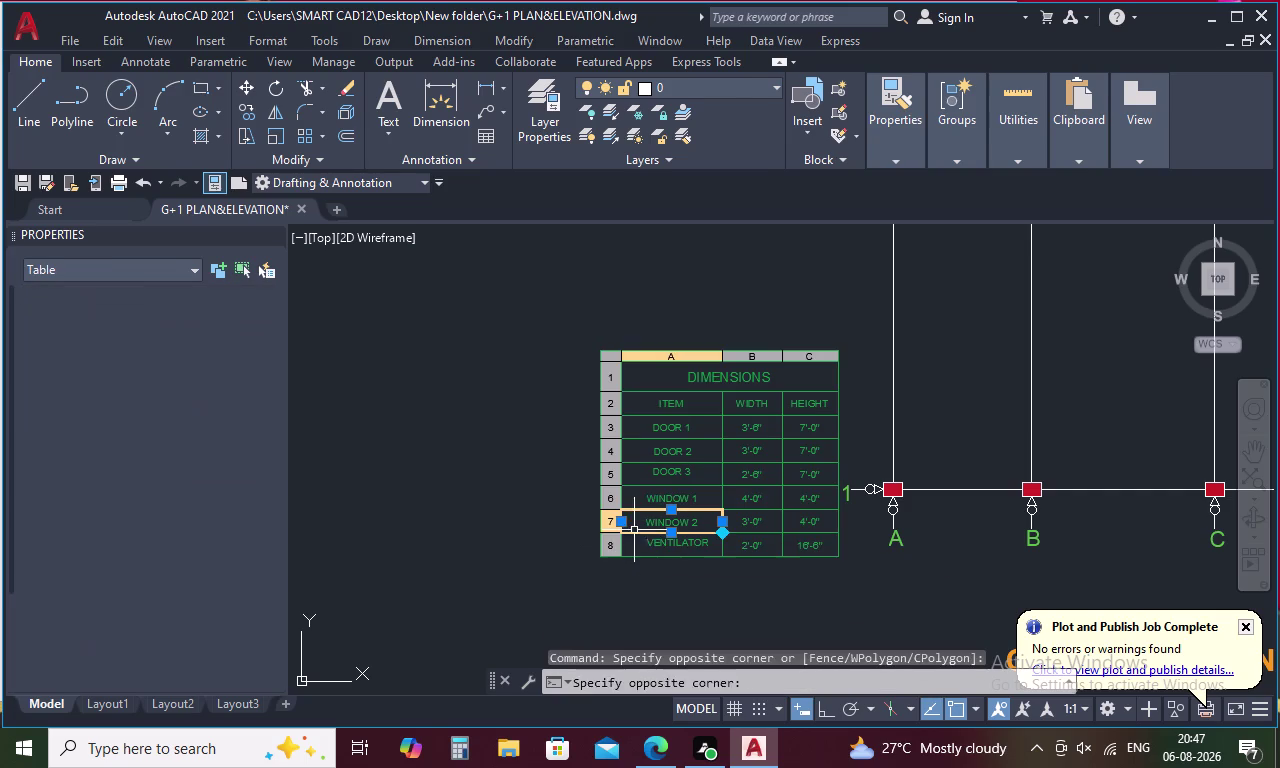
click(615, 550)
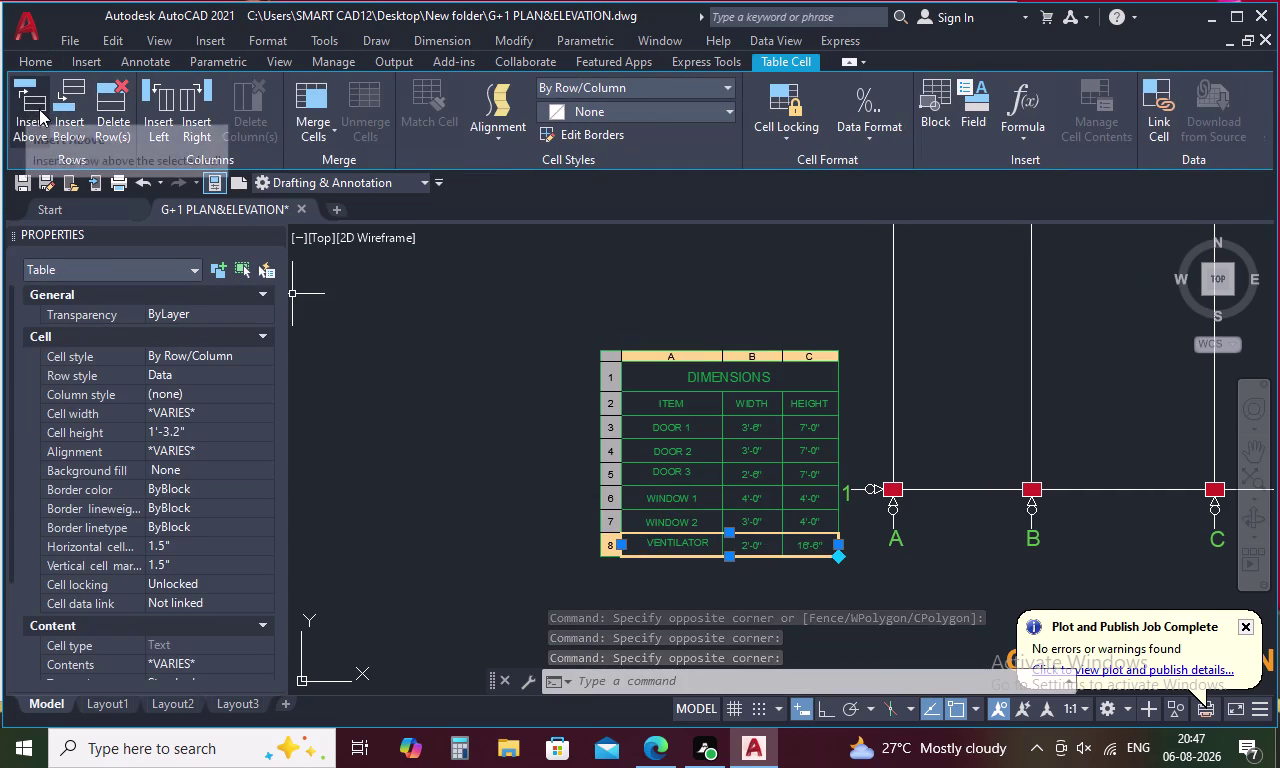
click(71, 105)
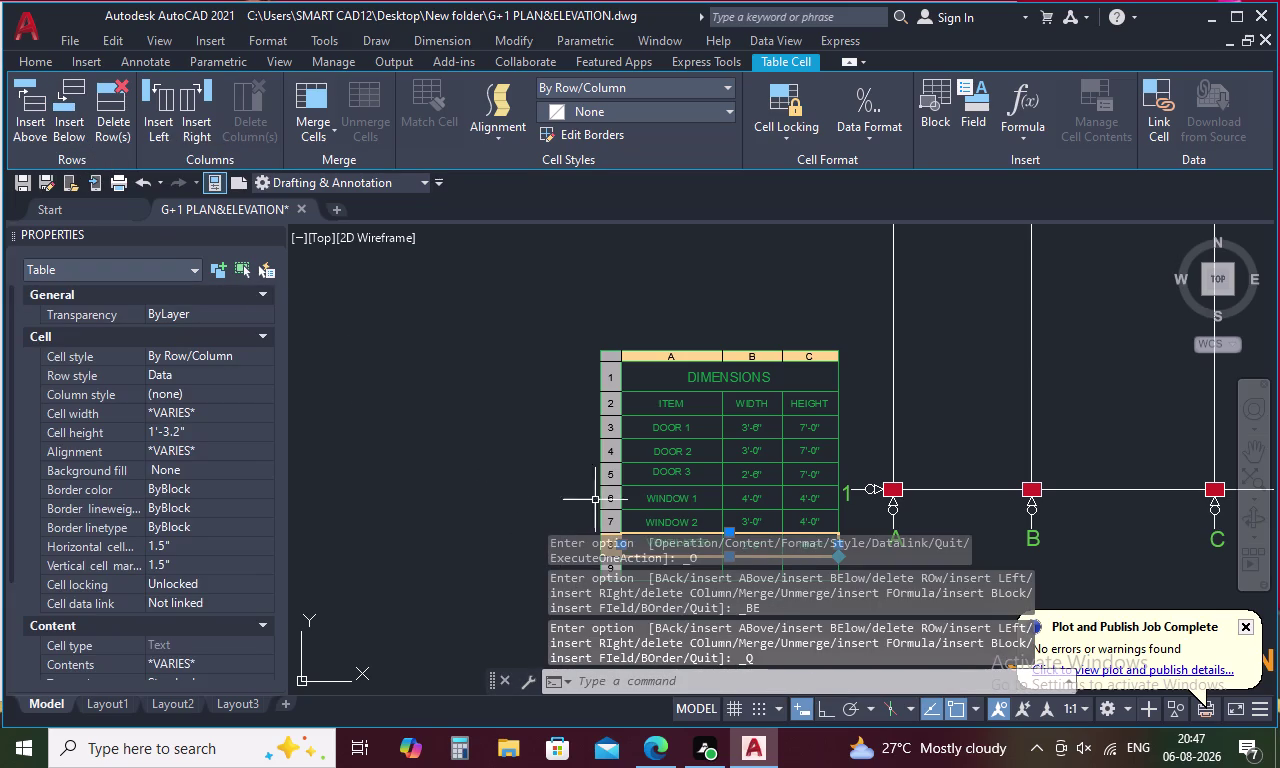
click(469, 463)
click(535, 541)
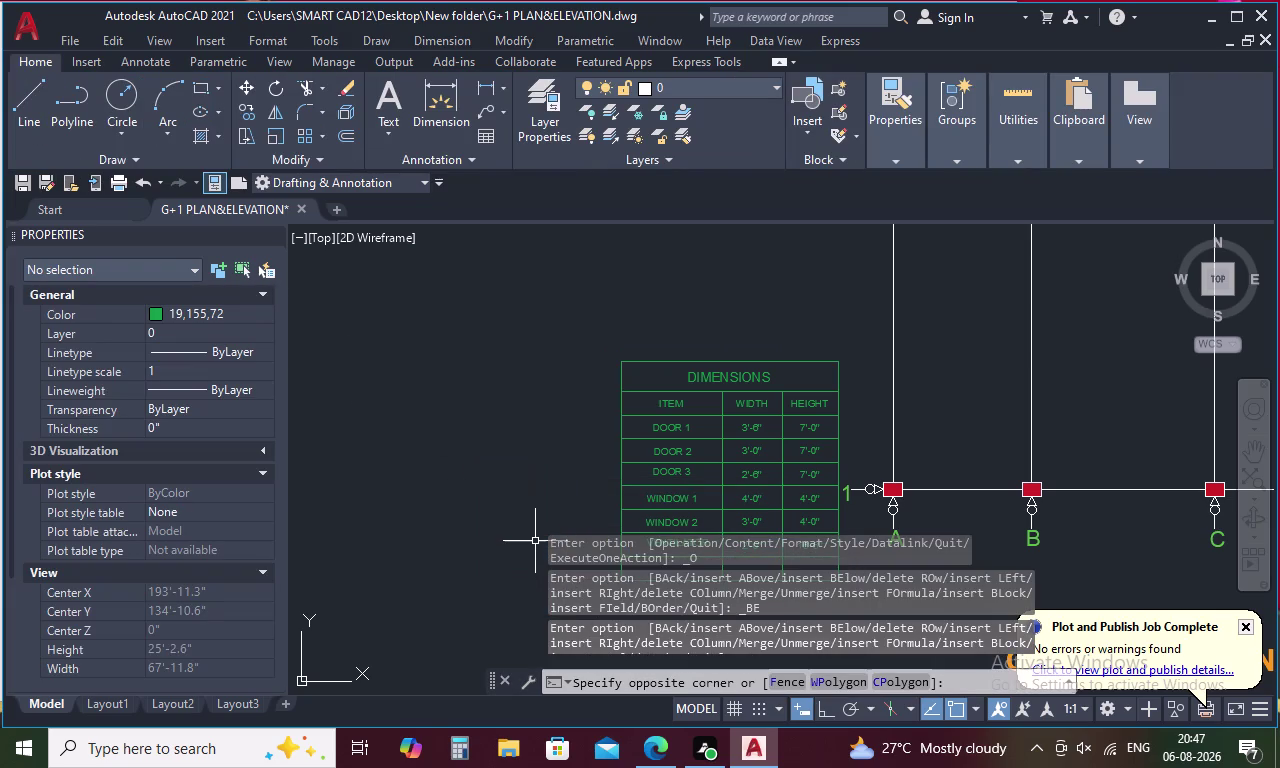
key(Escape)
key(Escape)
key(Escape)
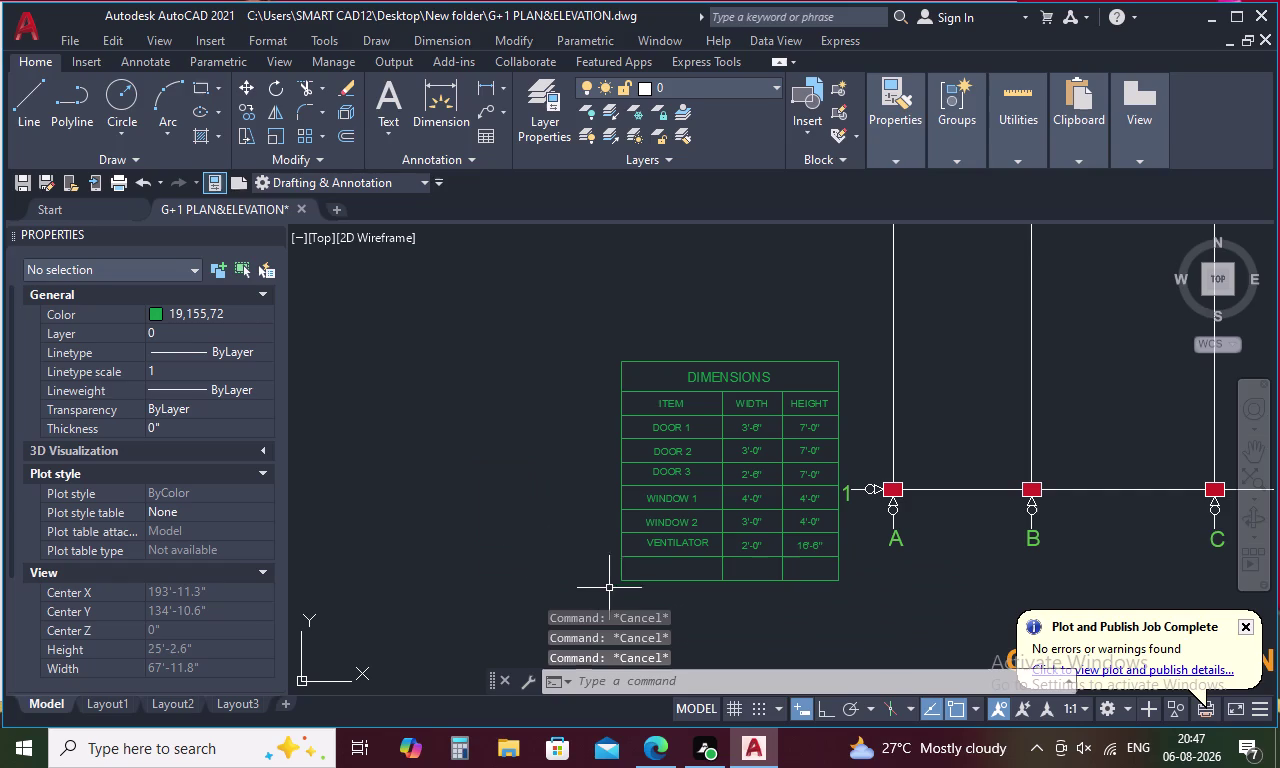
Label the new row's first cell COLUMN.
double_click(636, 574)
text(C)
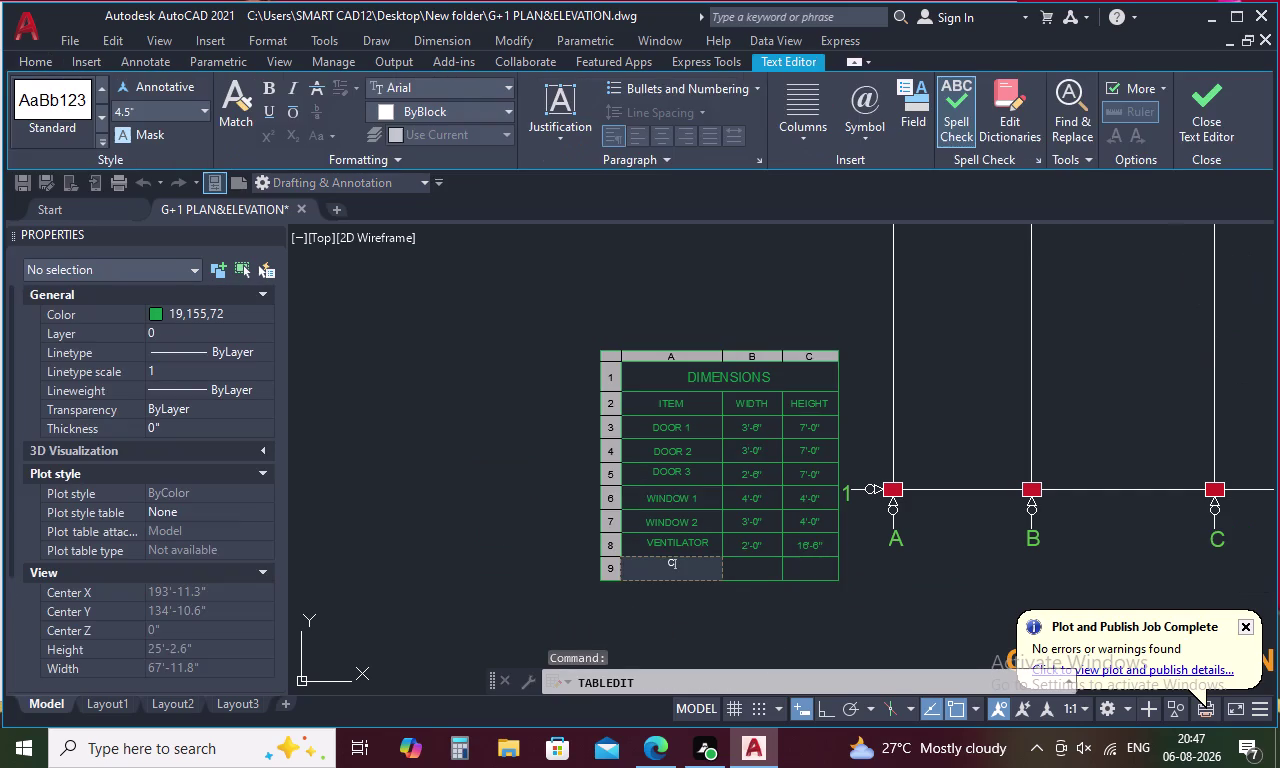
text(OL)
key(u)
key(m)
key(n)
click(757, 565)
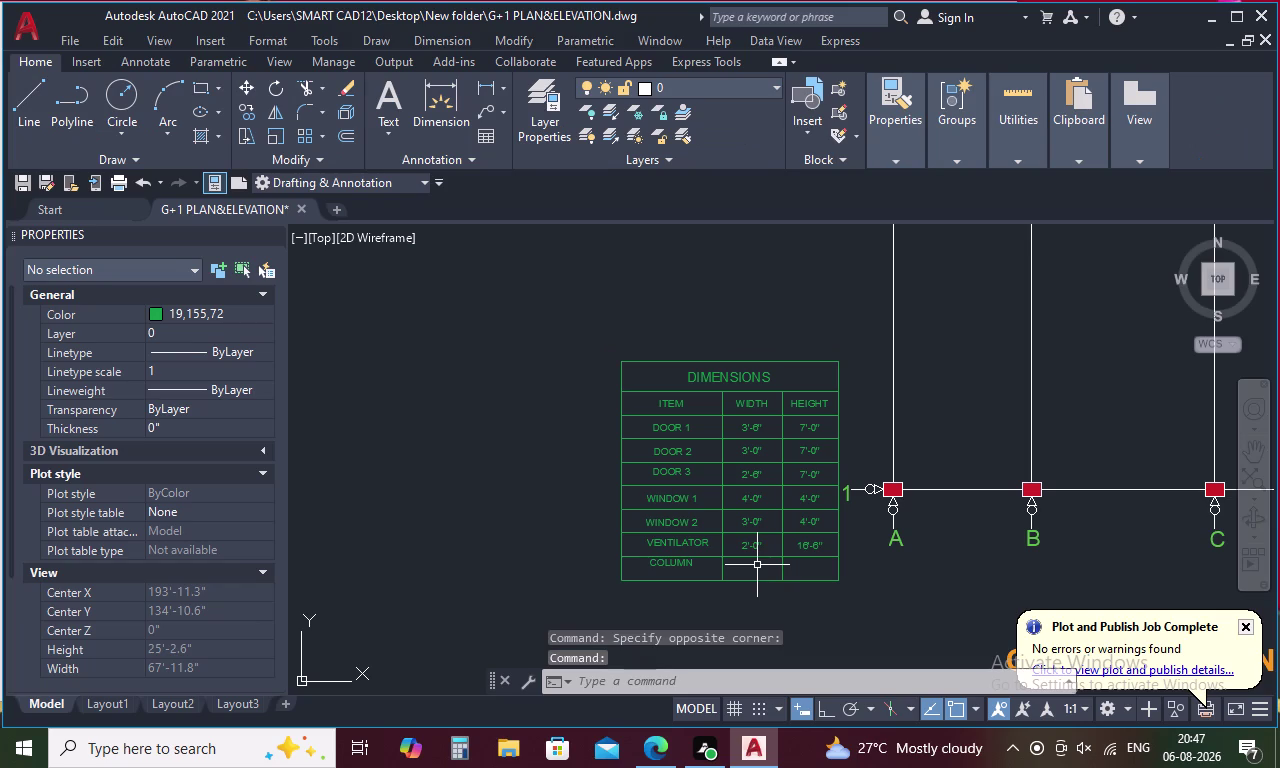
Enter COLUMN's width as 12" and height as 9".
click(757, 565)
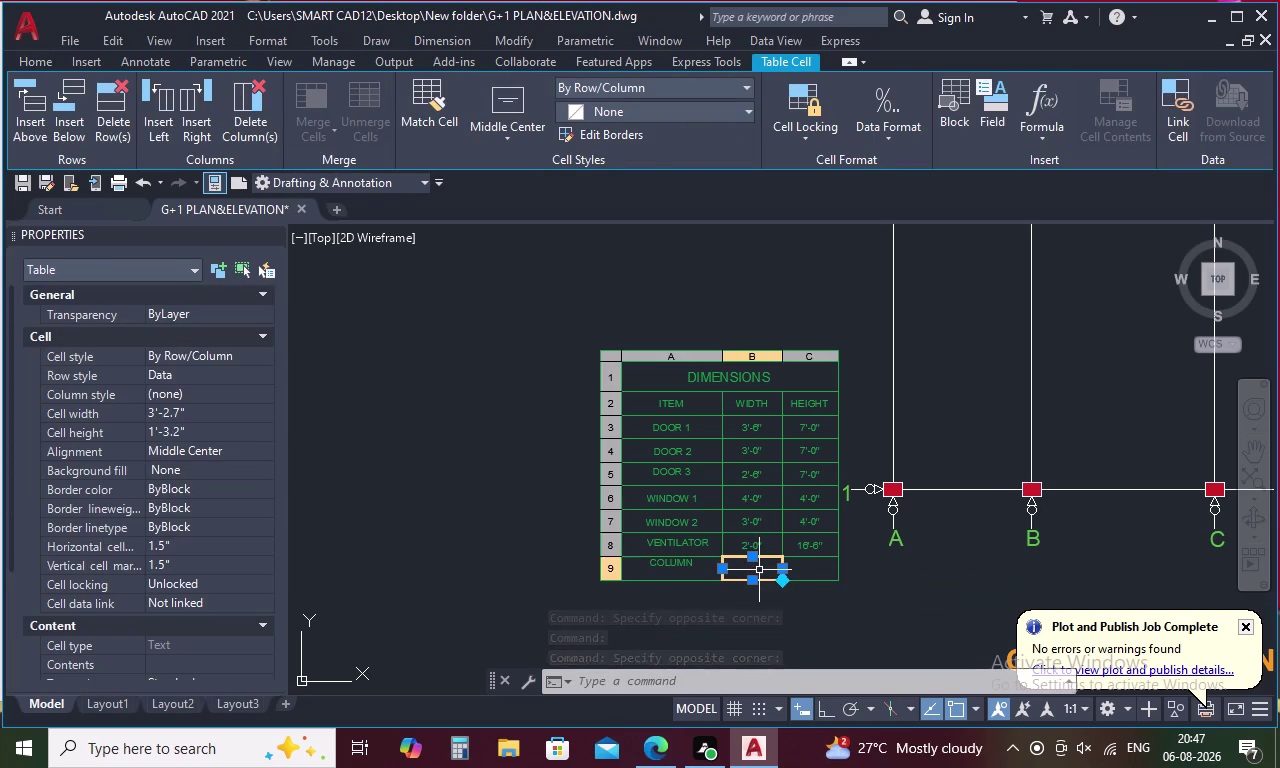
text(12)
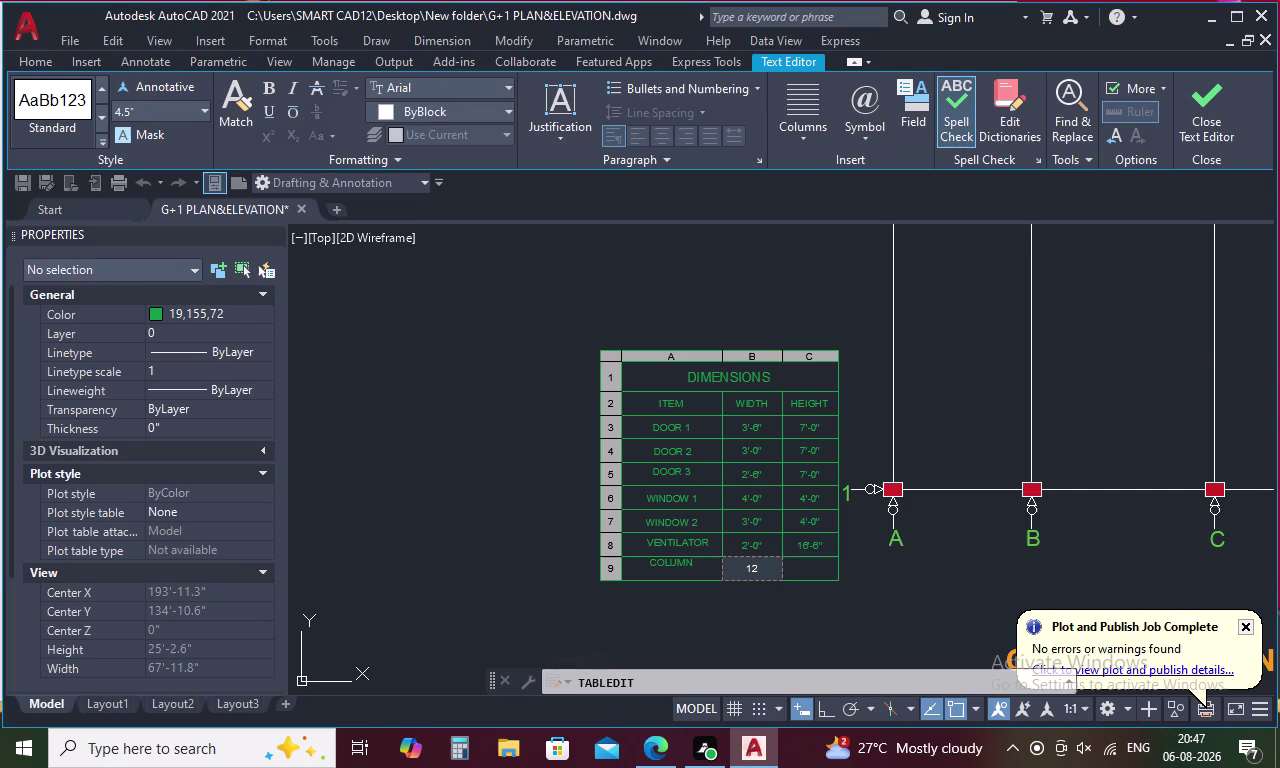
key(shift+quotedbl)
key(Return)
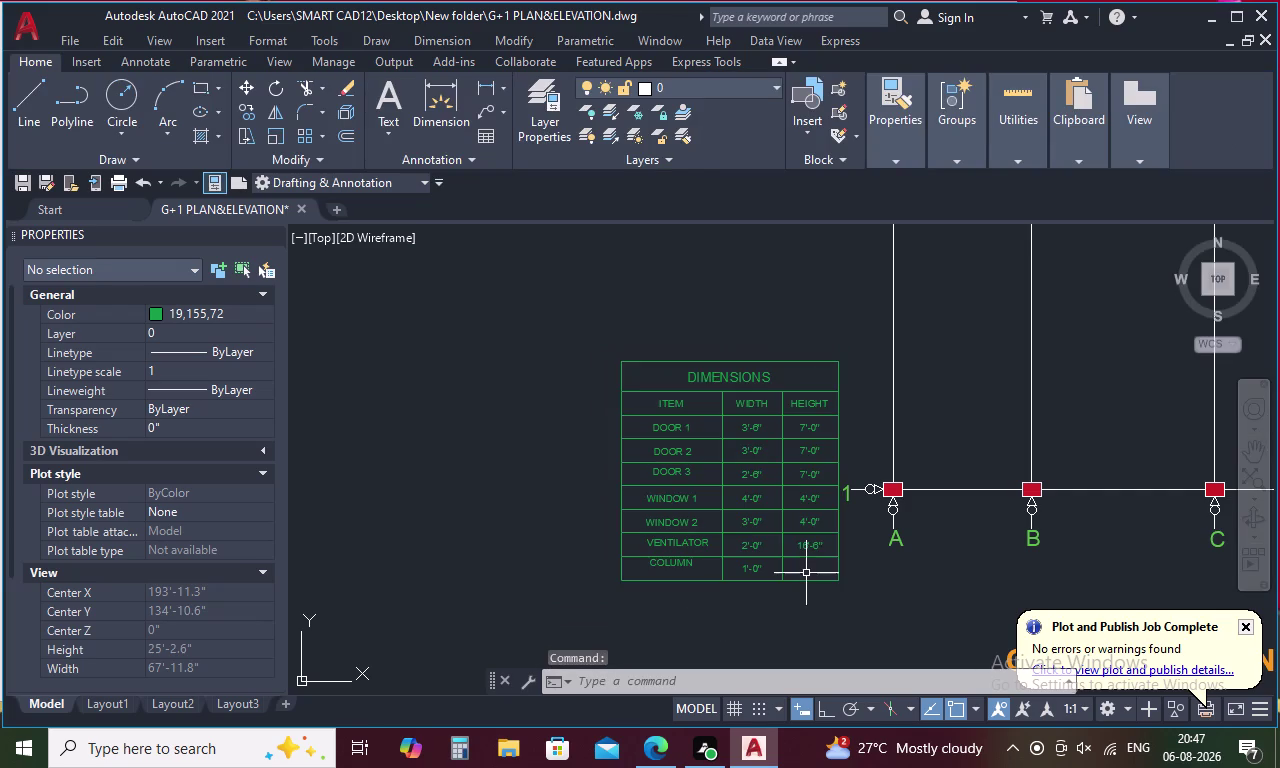
click(806, 572)
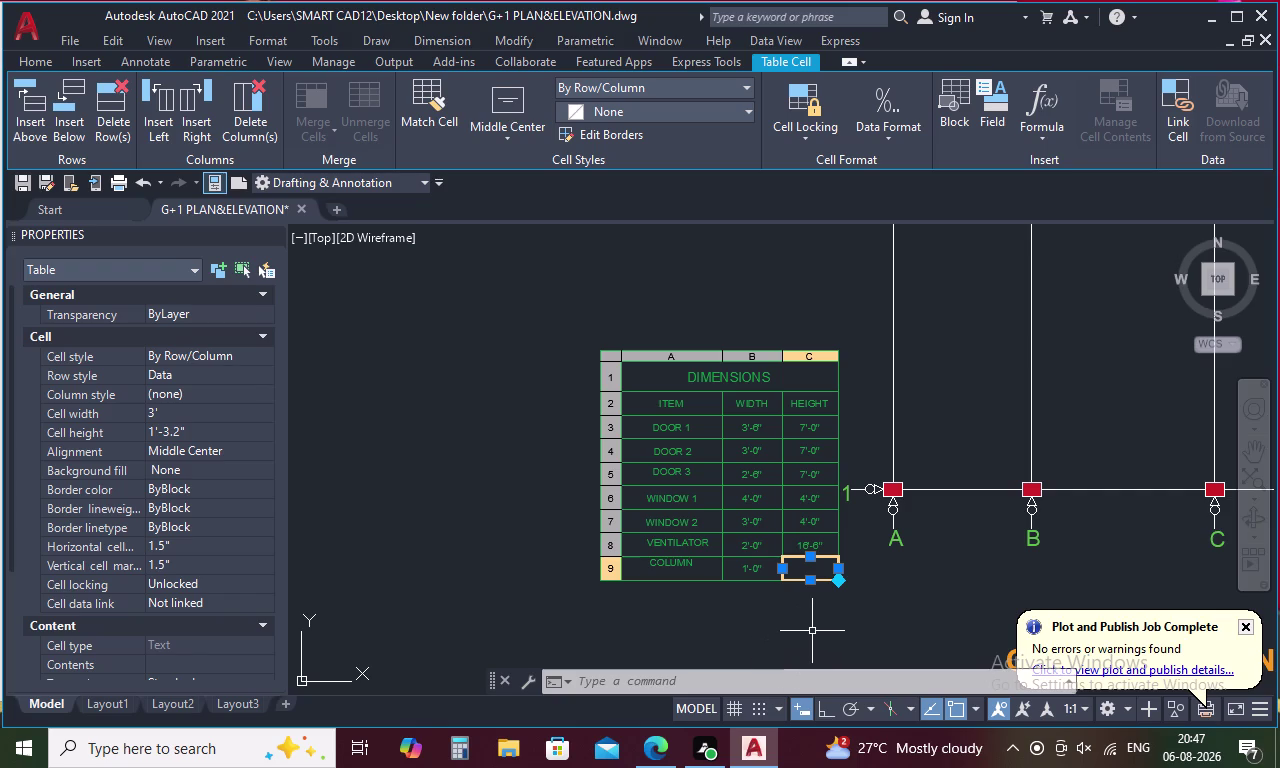
key(9)
key(shift+quotedbl)
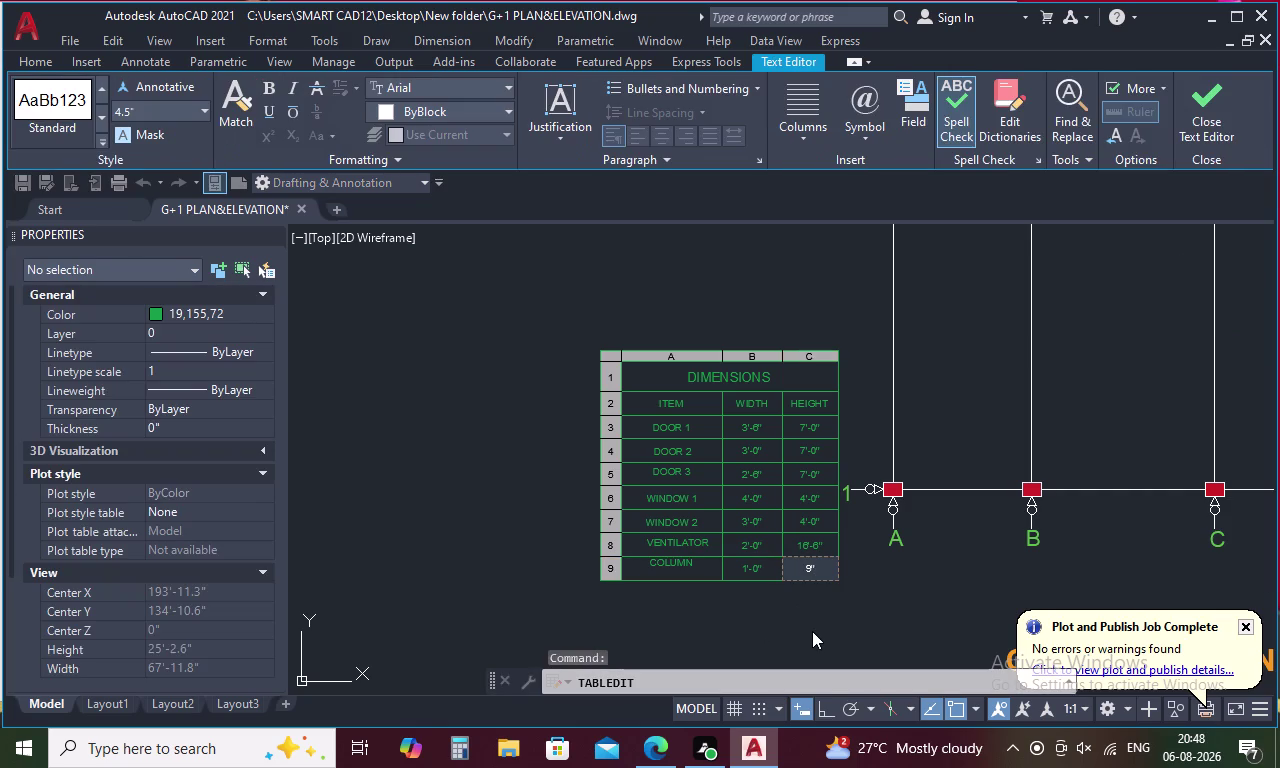
key(Return)
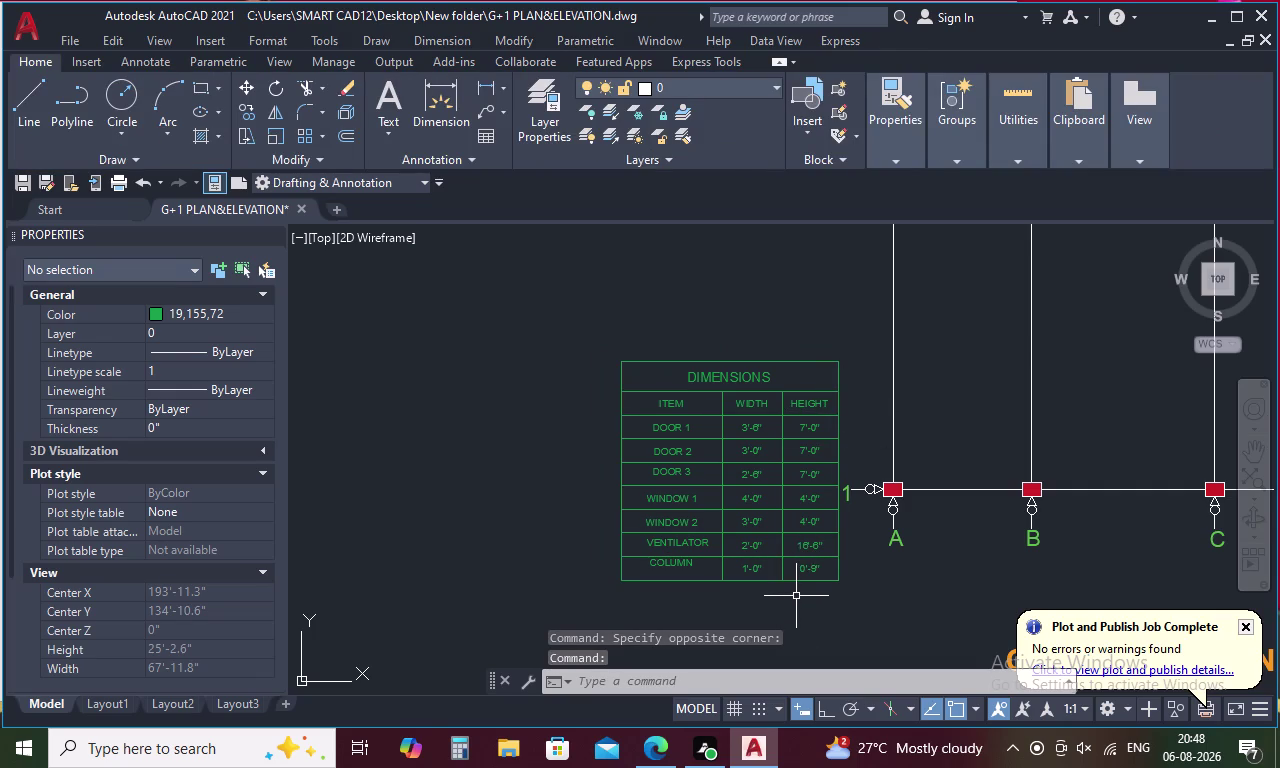
middle_drag(796, 596, 802, 545)
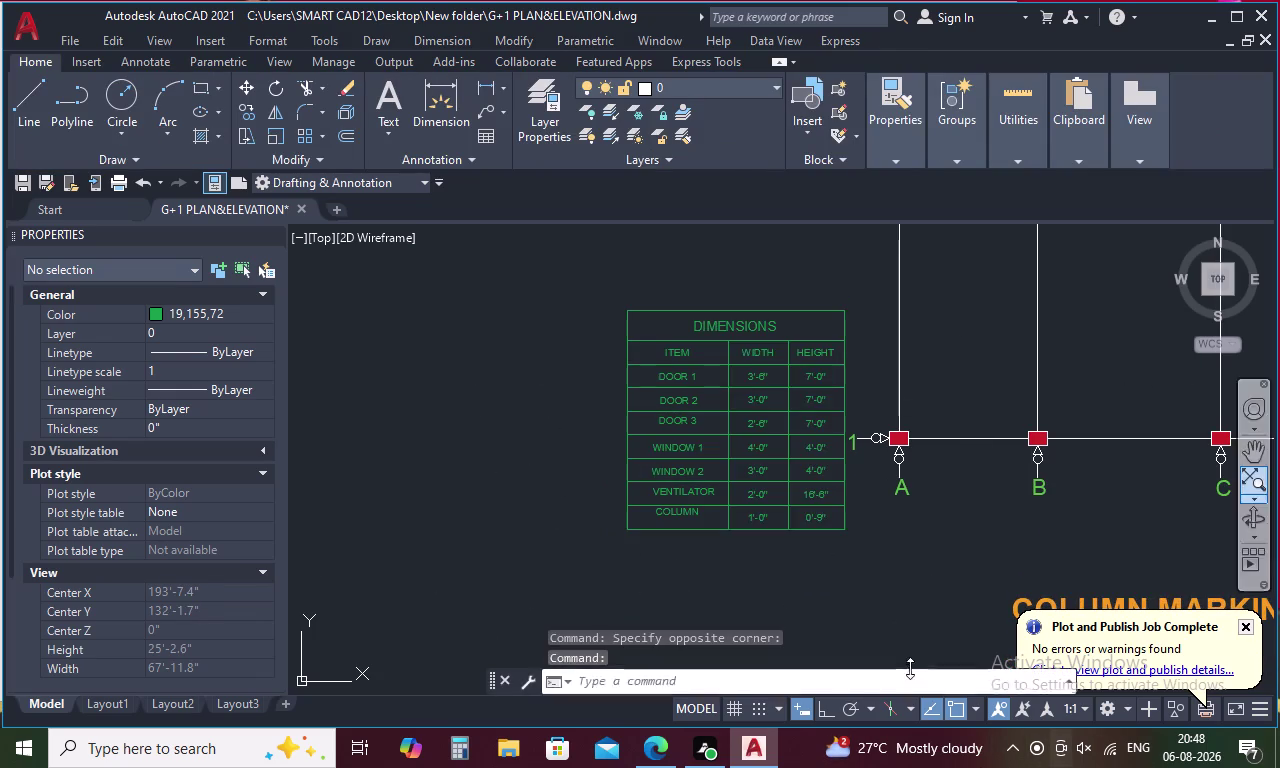
Set the COLUMN cell's alignment to Middle Center and deselect it.
scroll(down, 3)
middle_drag(934, 569, 888, 511)
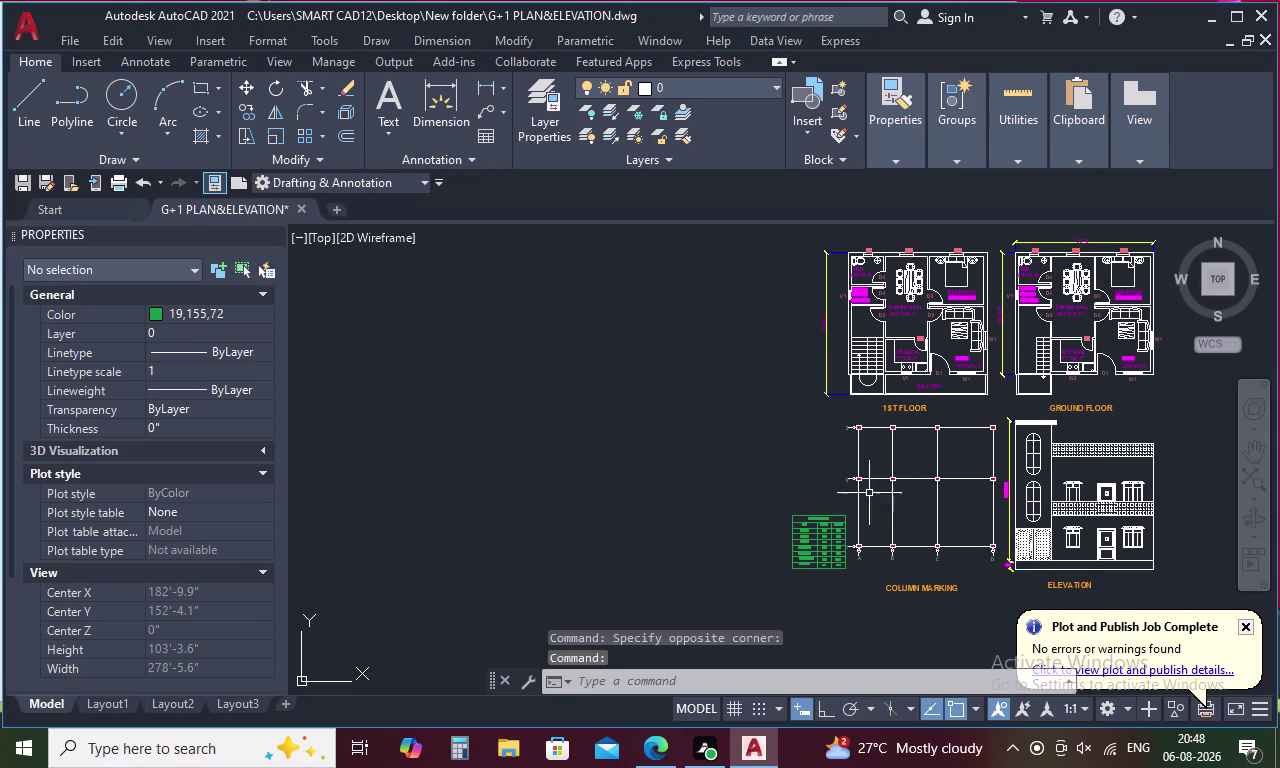
scroll(up, 3)
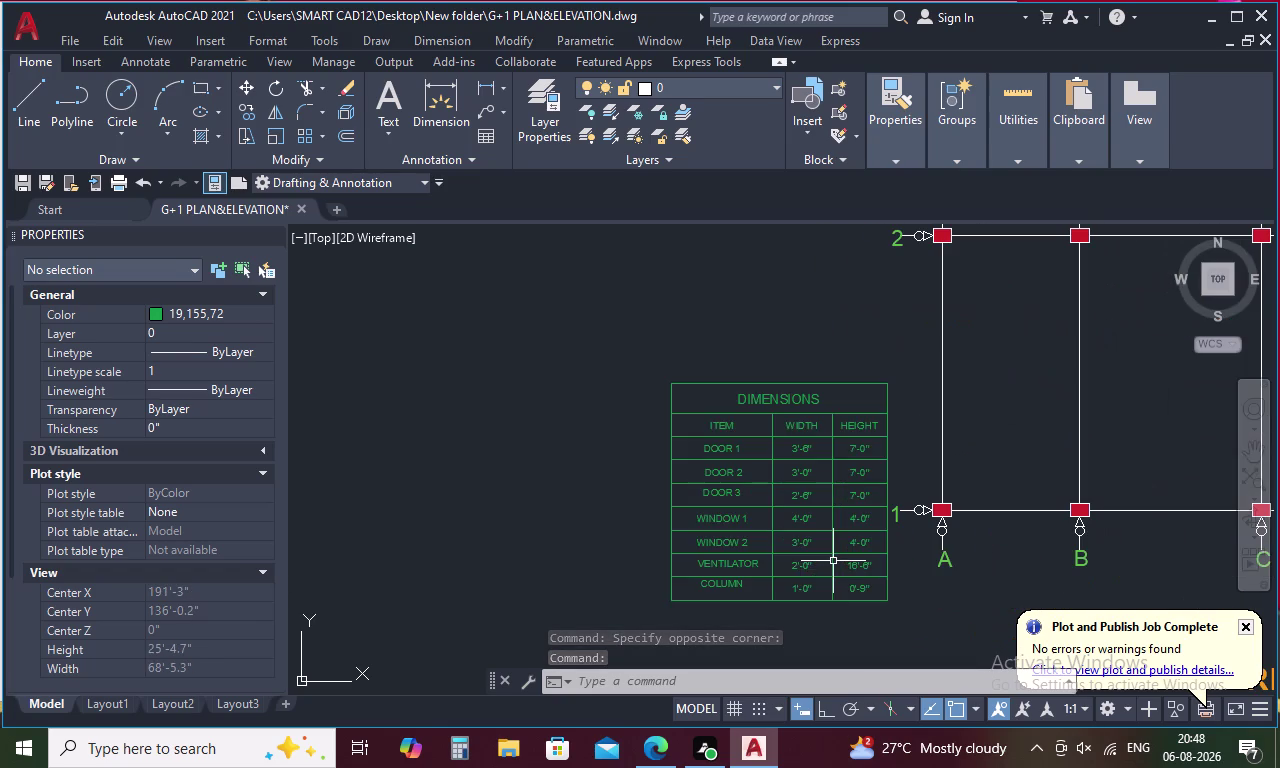
click(726, 586)
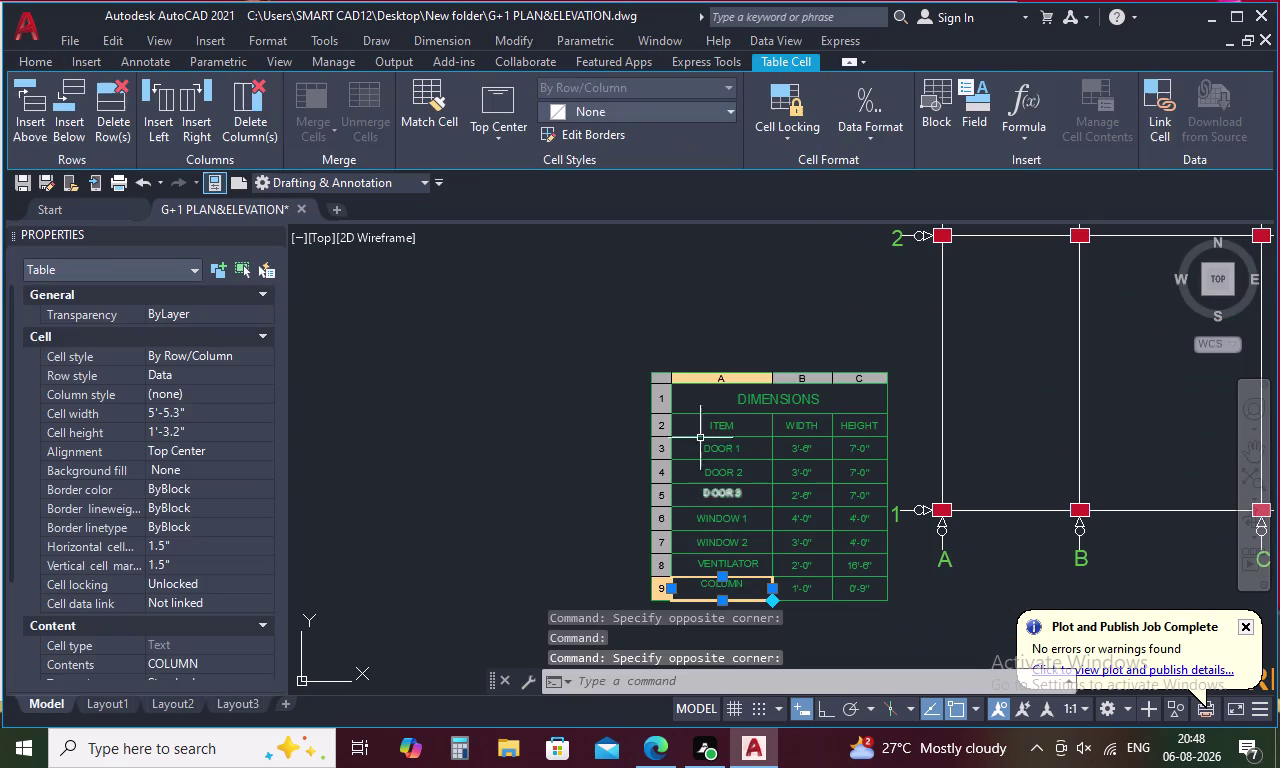
click(492, 130)
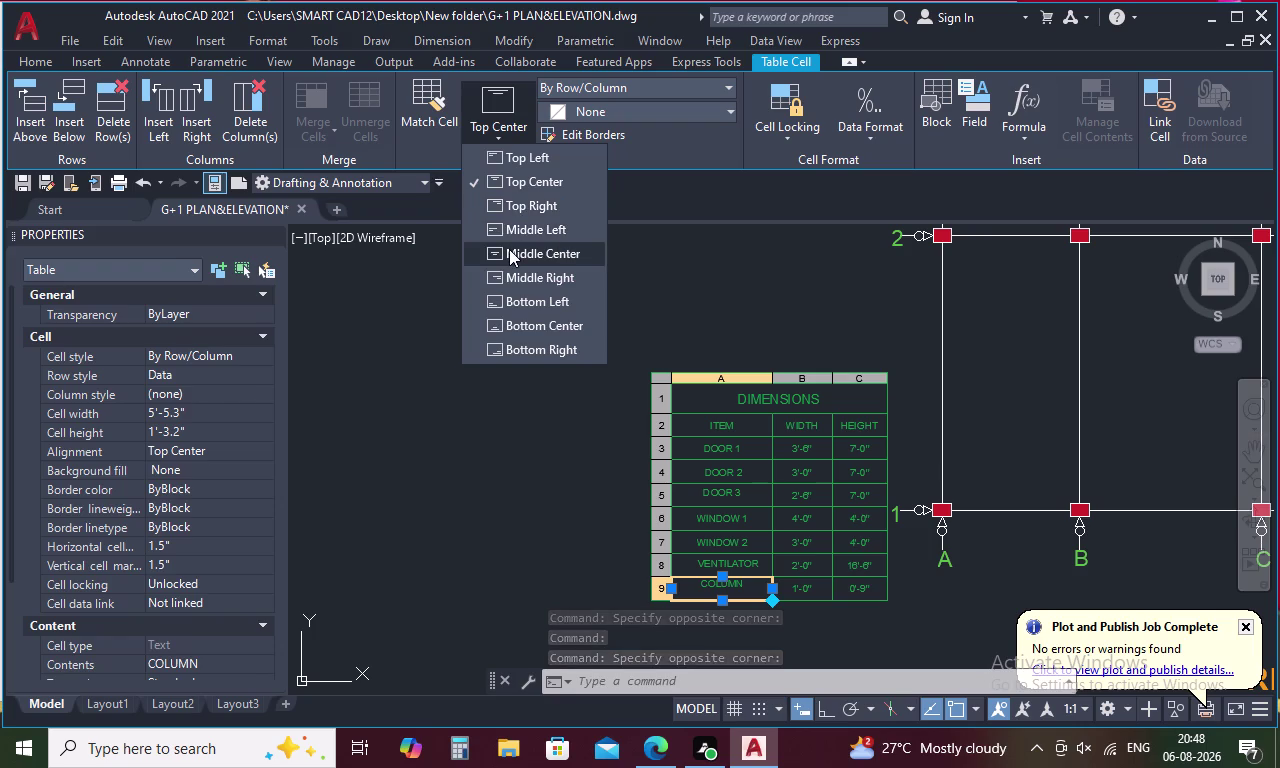
click(509, 249)
click(542, 328)
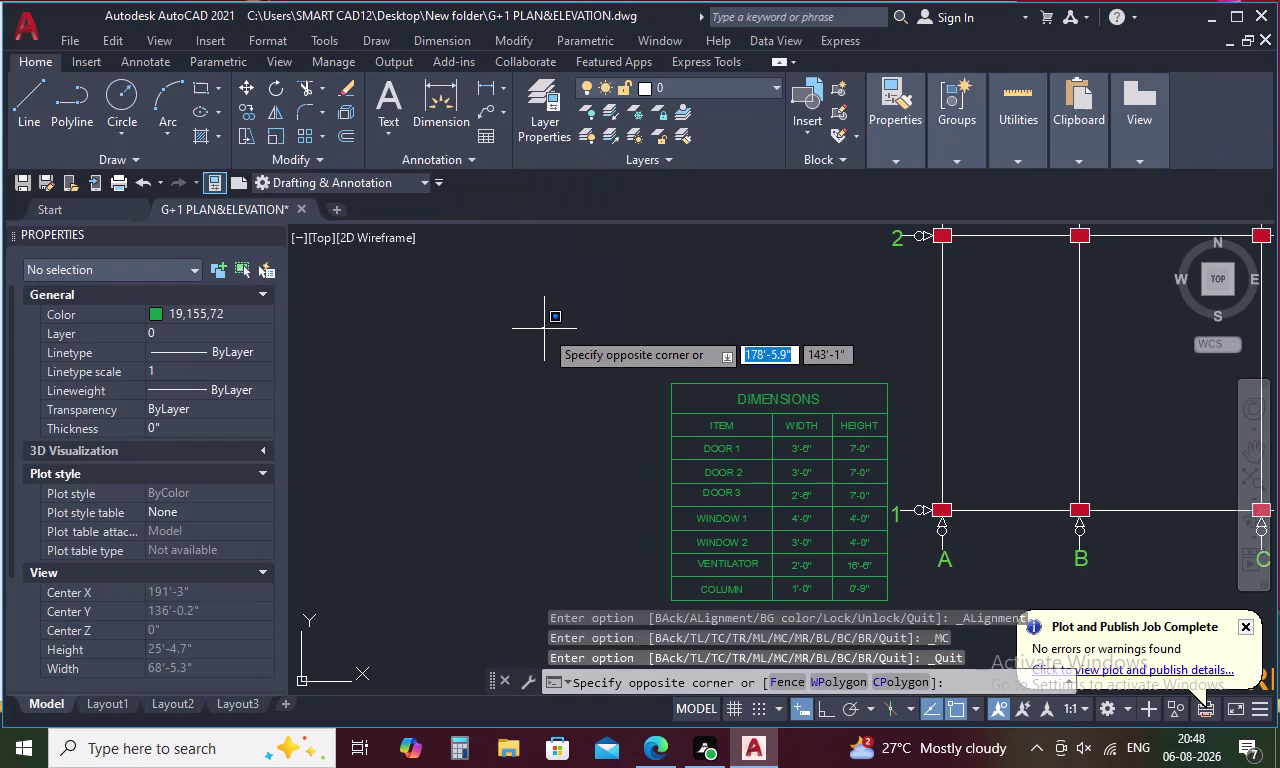
scroll(down, 3)
click(519, 374)
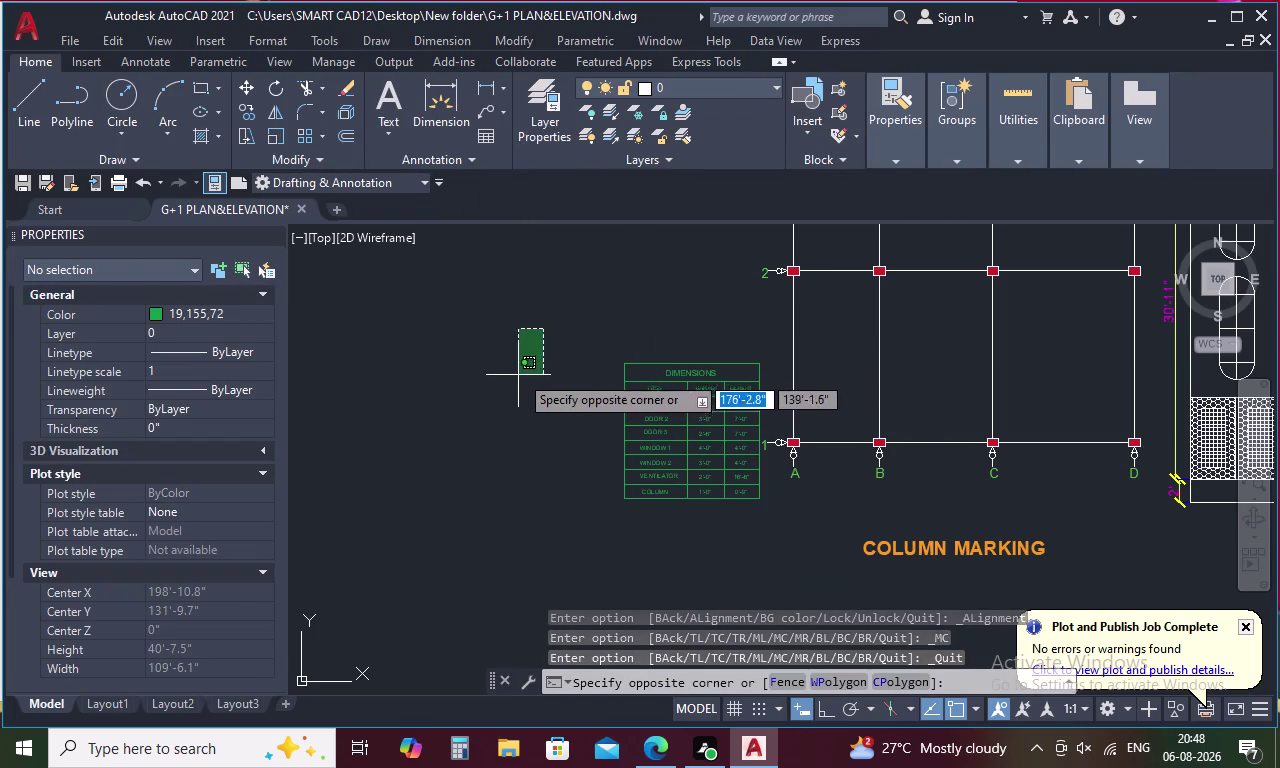
click(237, 706)
scroll(down, 3)
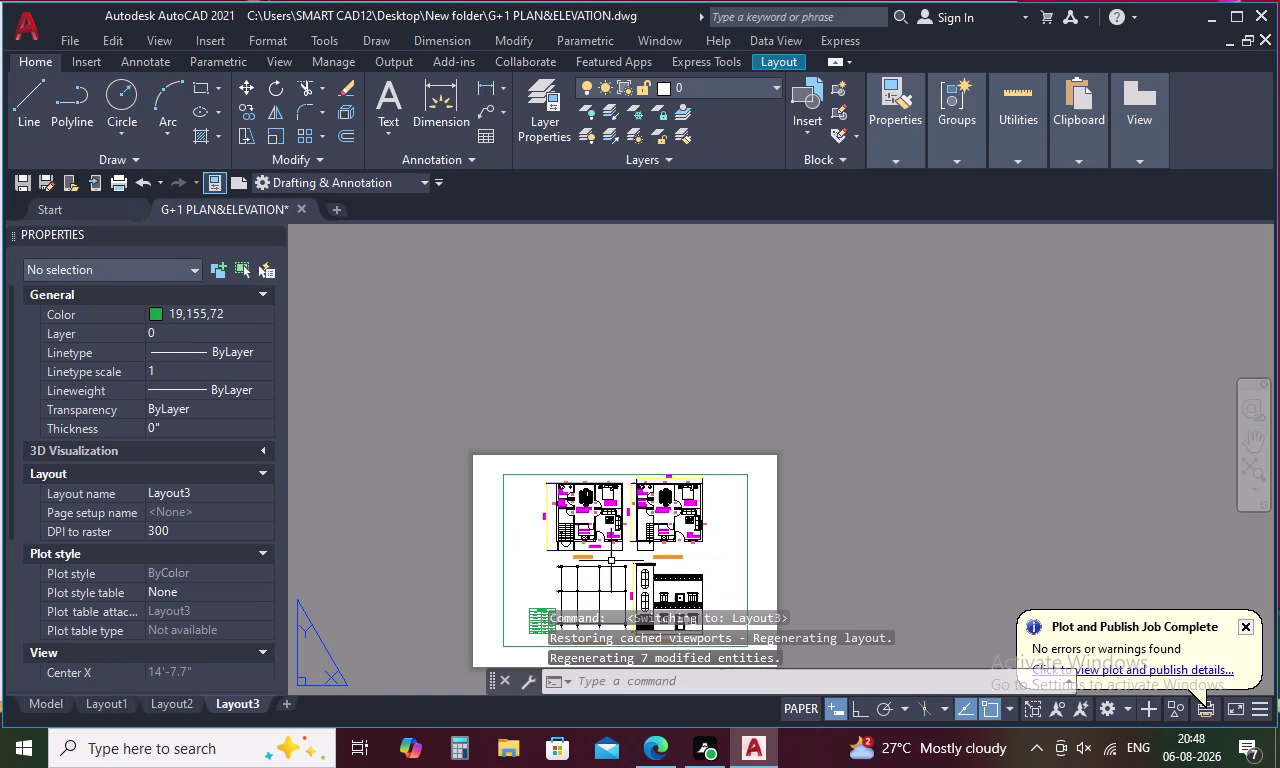
Look over Layout3's DIMENSIONS table and column marking, then return to model space.
scroll(up, 3)
middle_drag(519, 628, 530, 567)
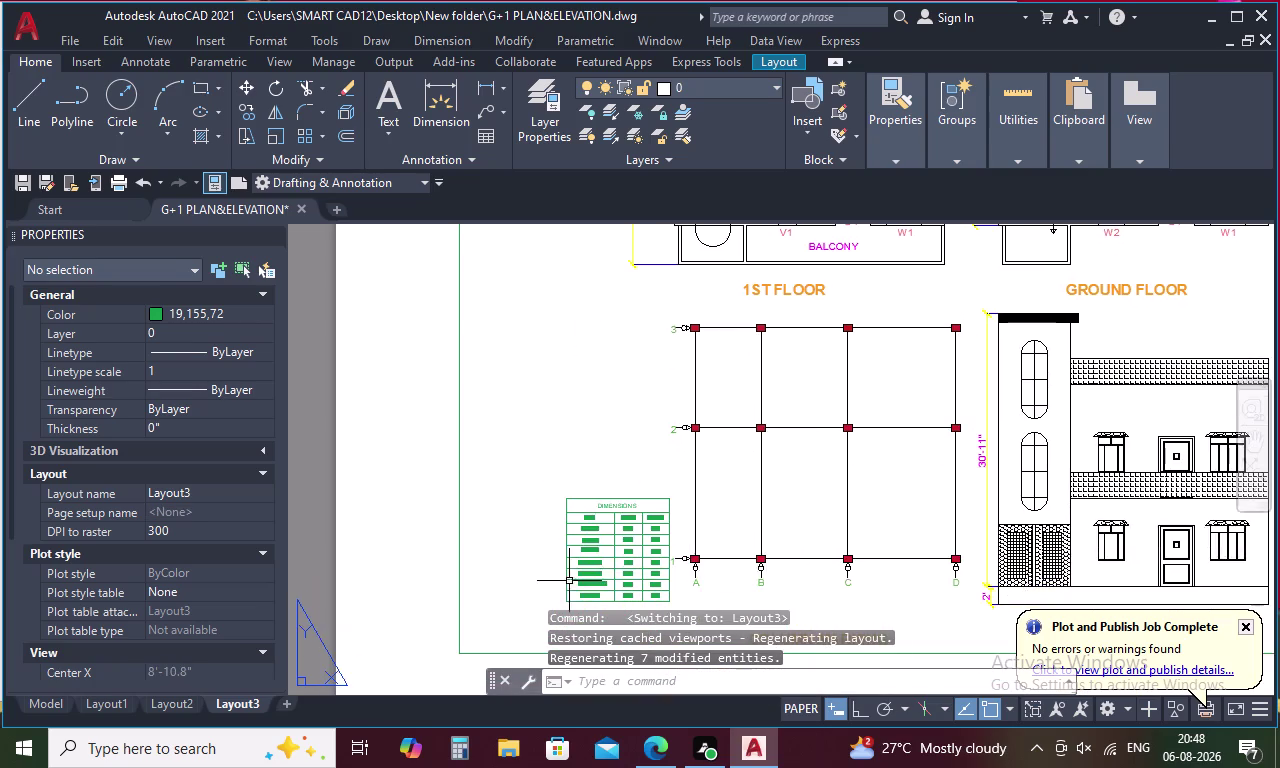
scroll(up, 3)
scroll(down, 3)
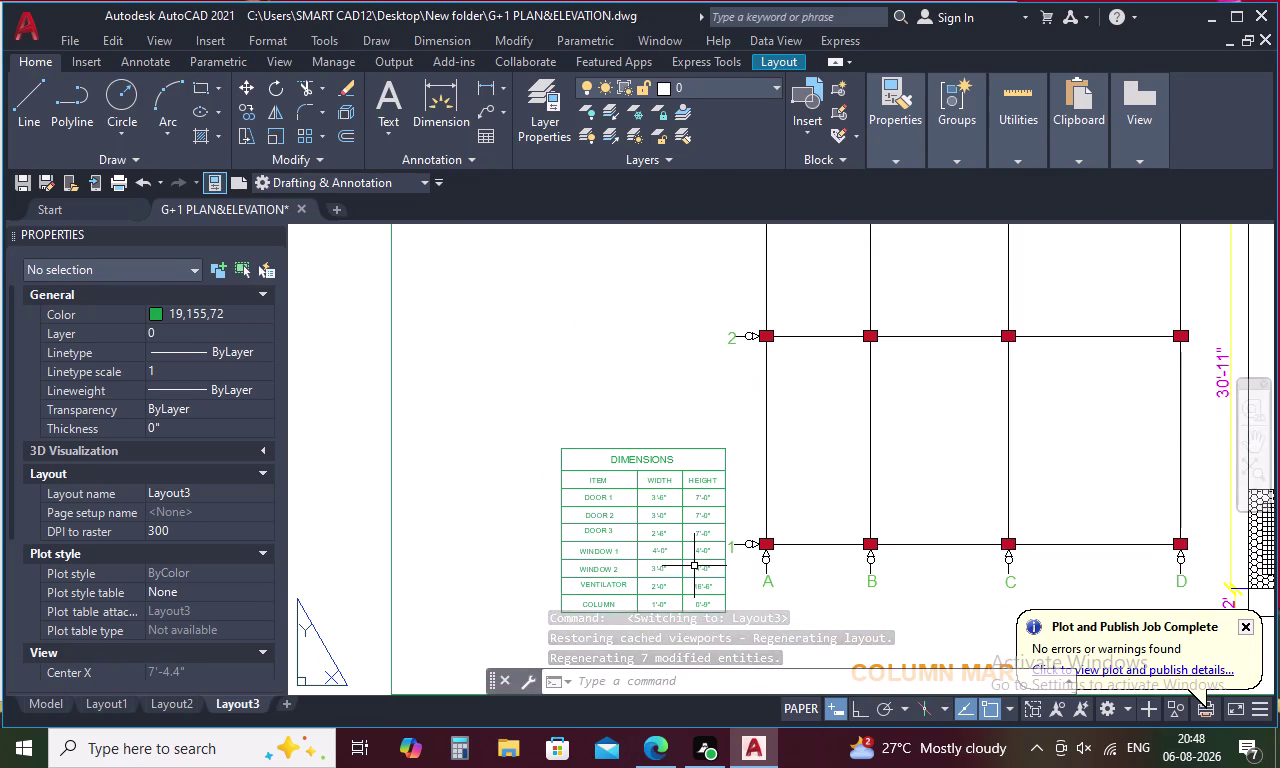
scroll(down, 3)
scroll(up, 3)
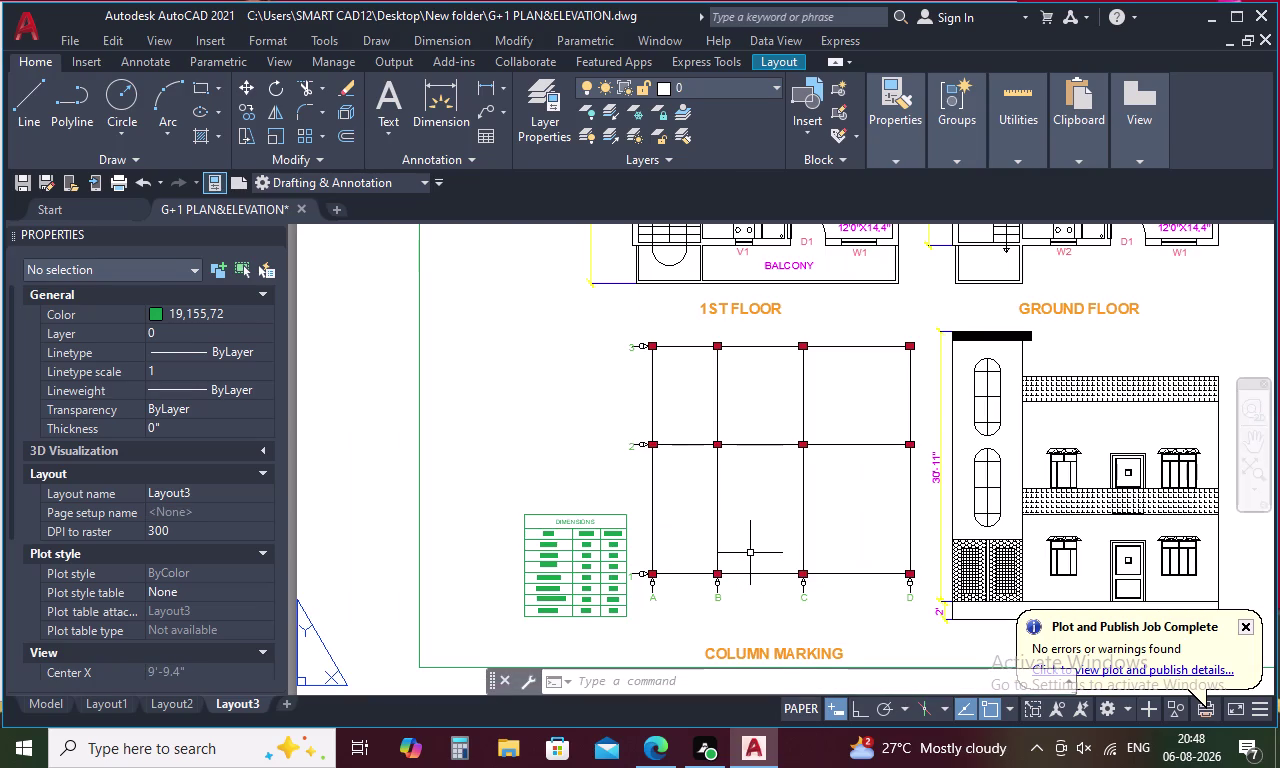
click(255, 704)
click(245, 701)
click(47, 702)
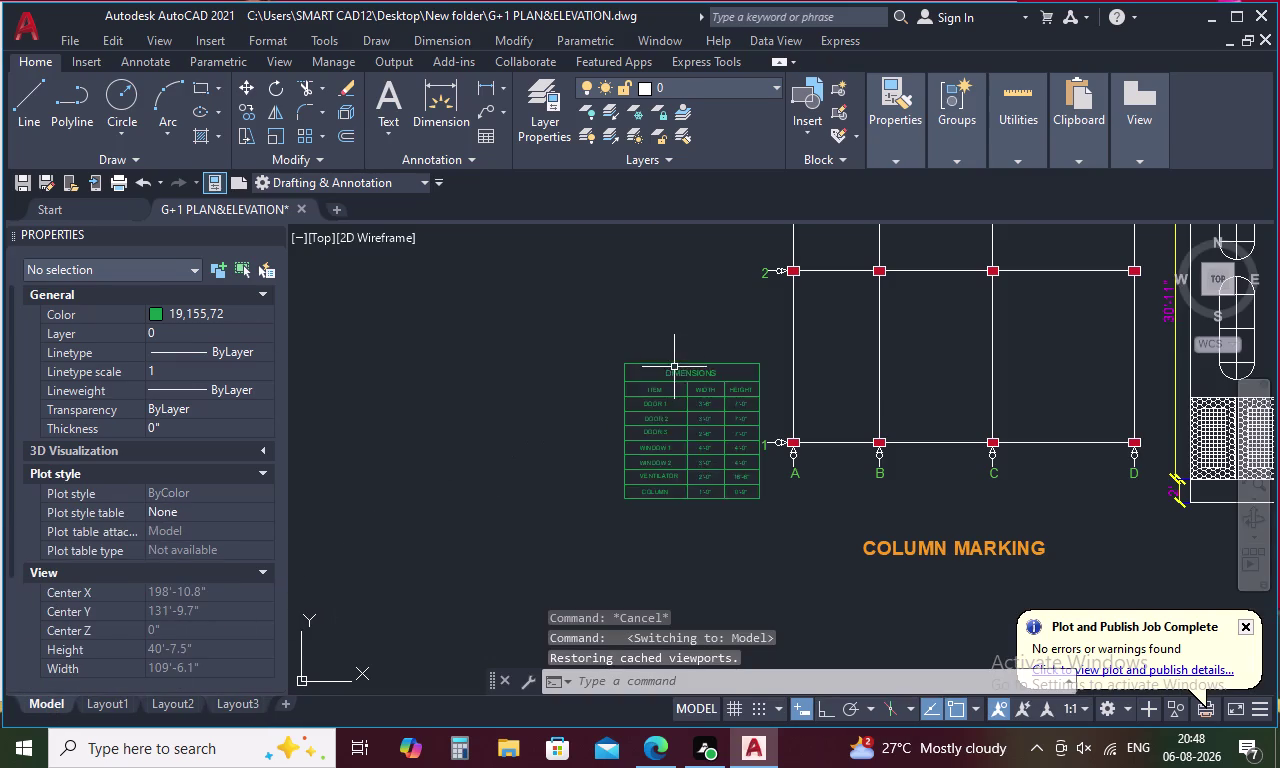
With Ortho on, stretch the DIMENSIONS table width grip to about 13 feet.
click(674, 365)
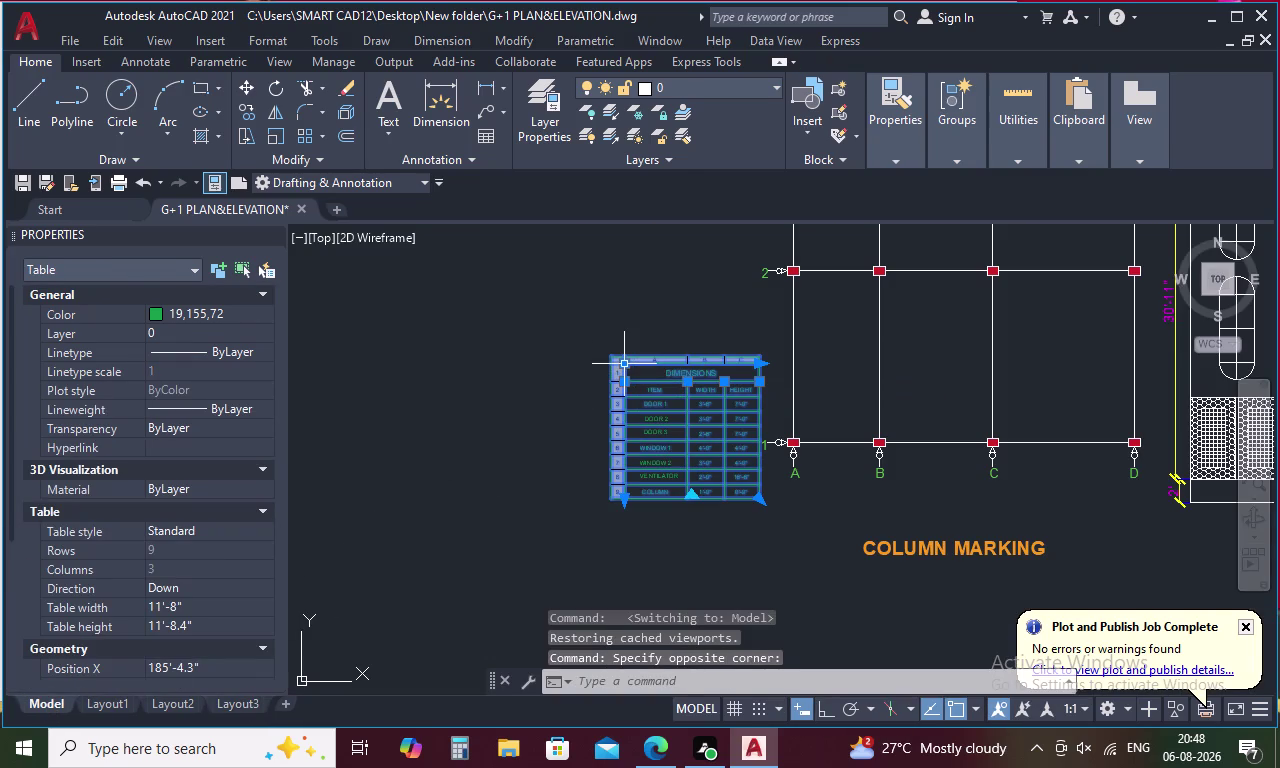
click(620, 362)
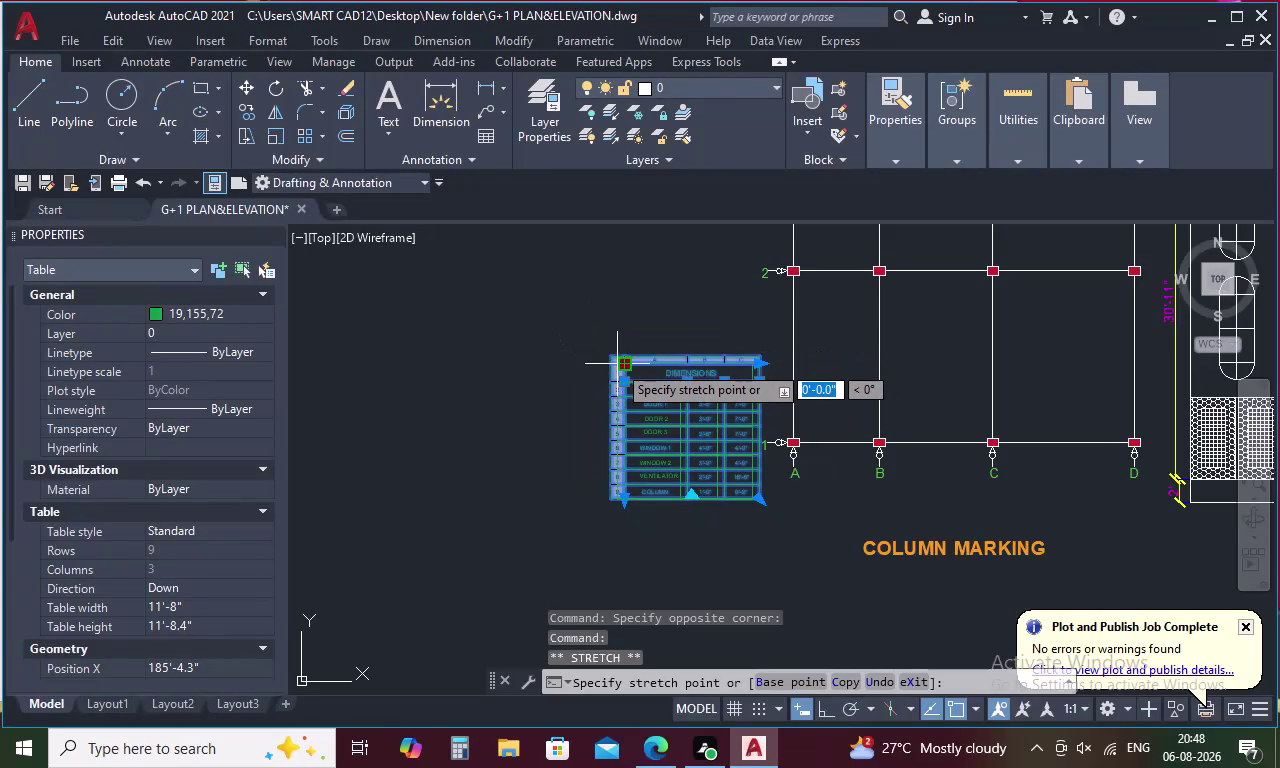
click(622, 365)
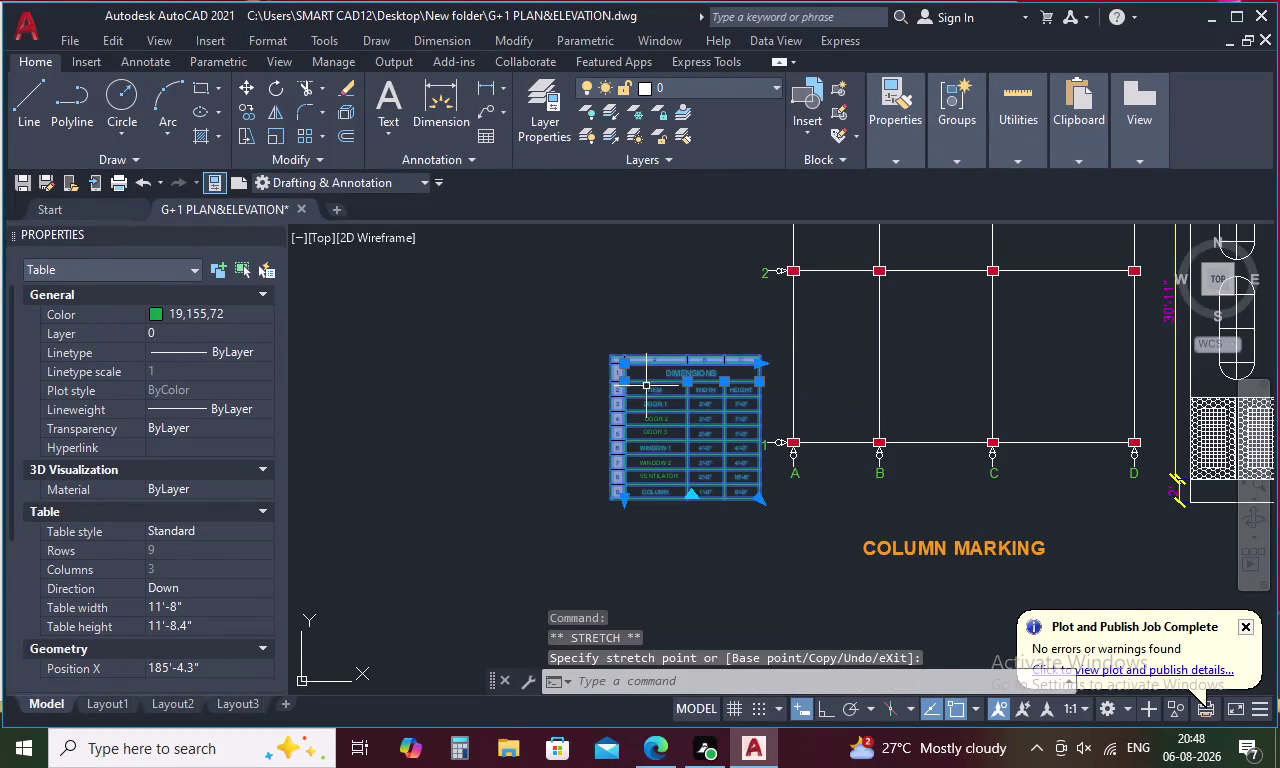
click(760, 365)
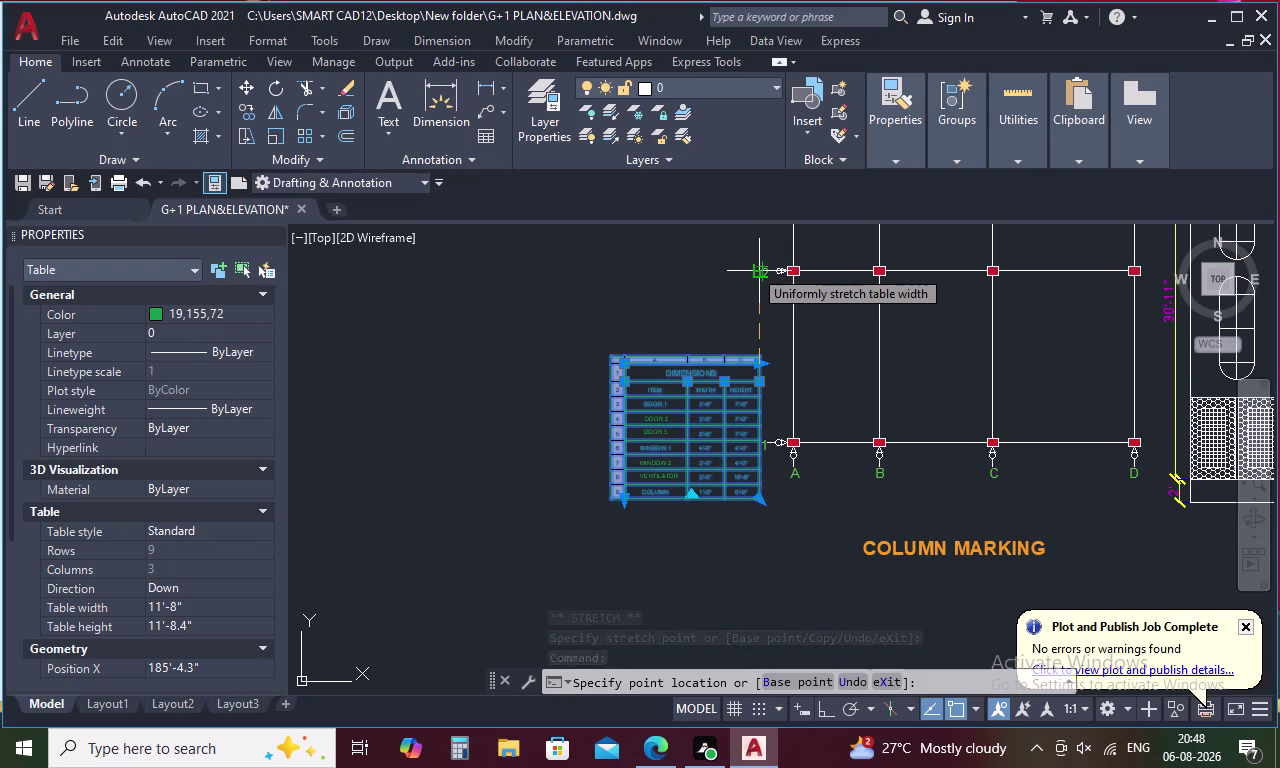
key(F8)
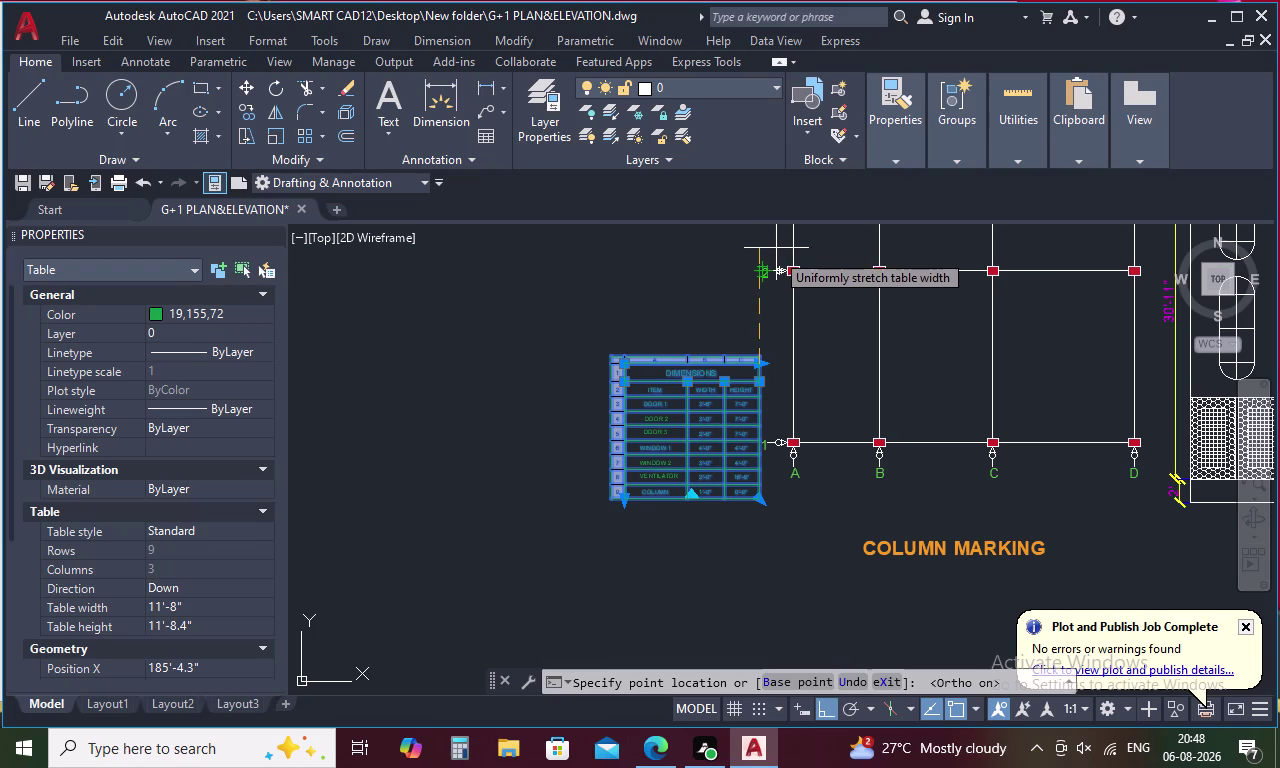
click(776, 248)
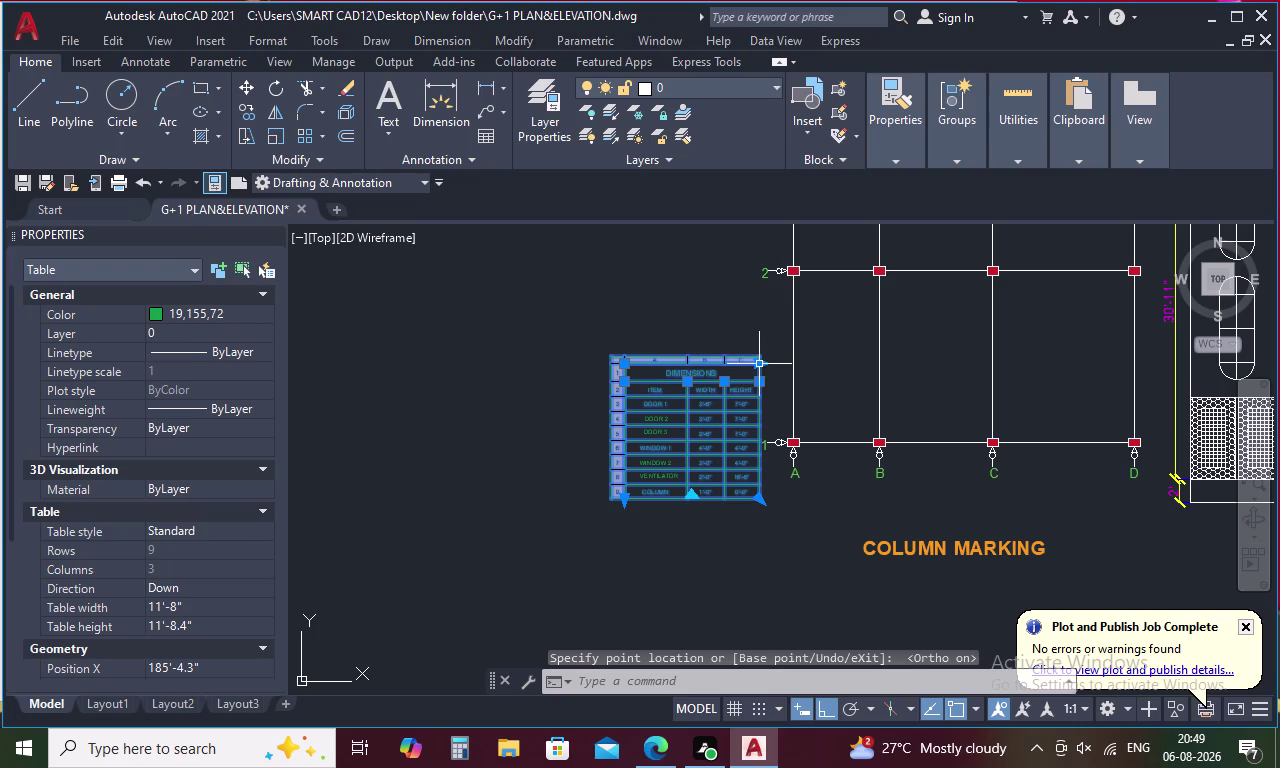
click(763, 363)
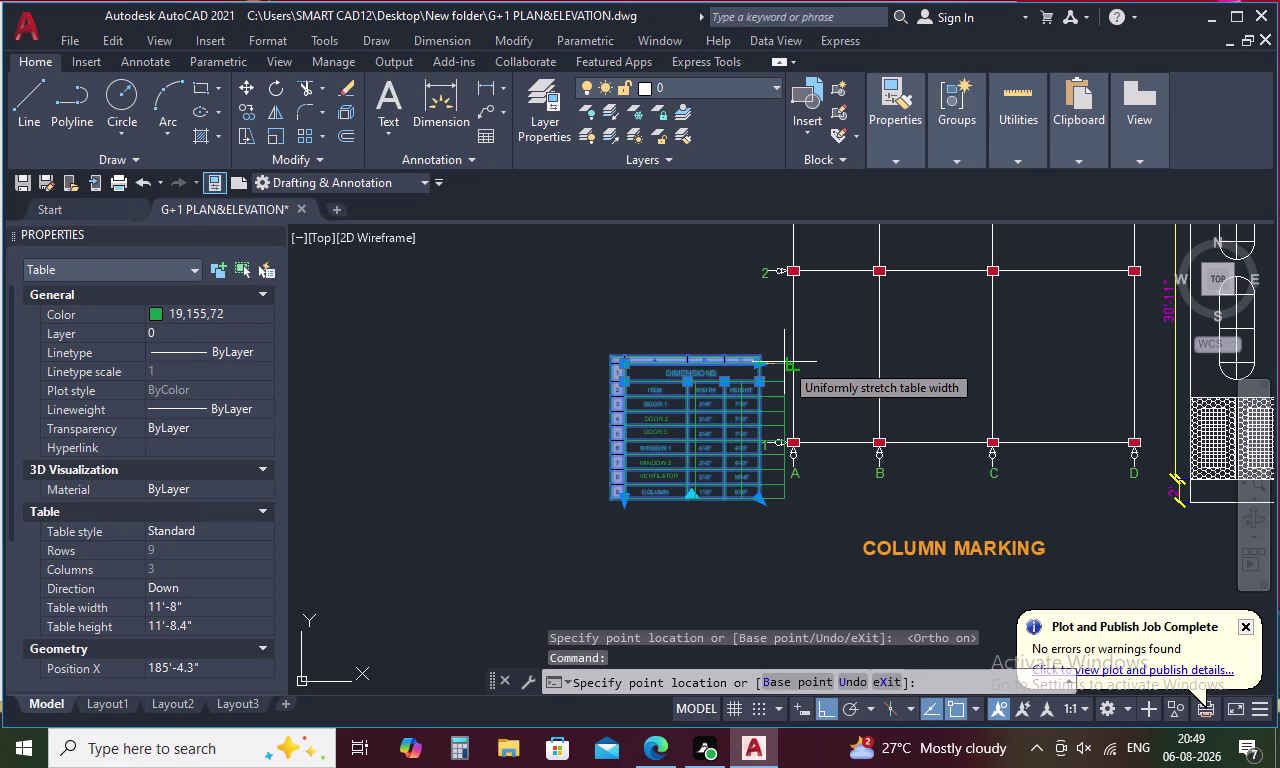
click(784, 362)
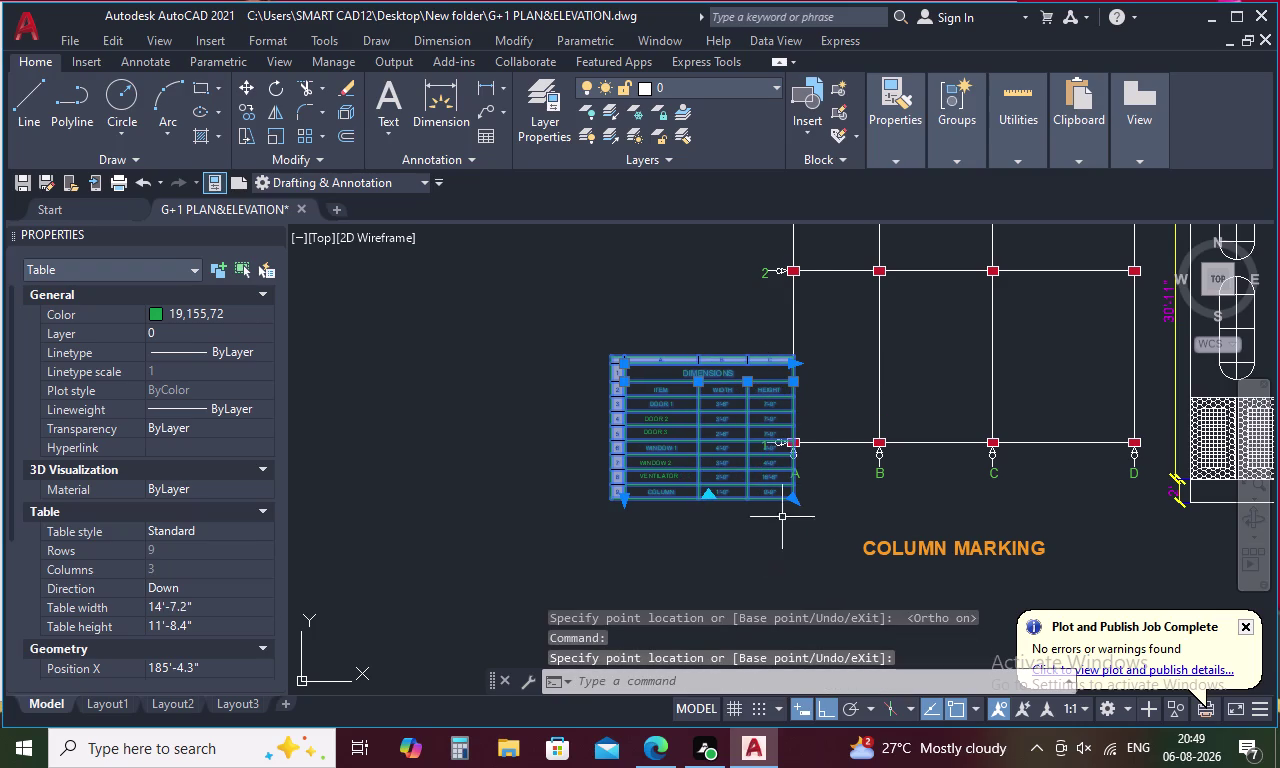
click(793, 363)
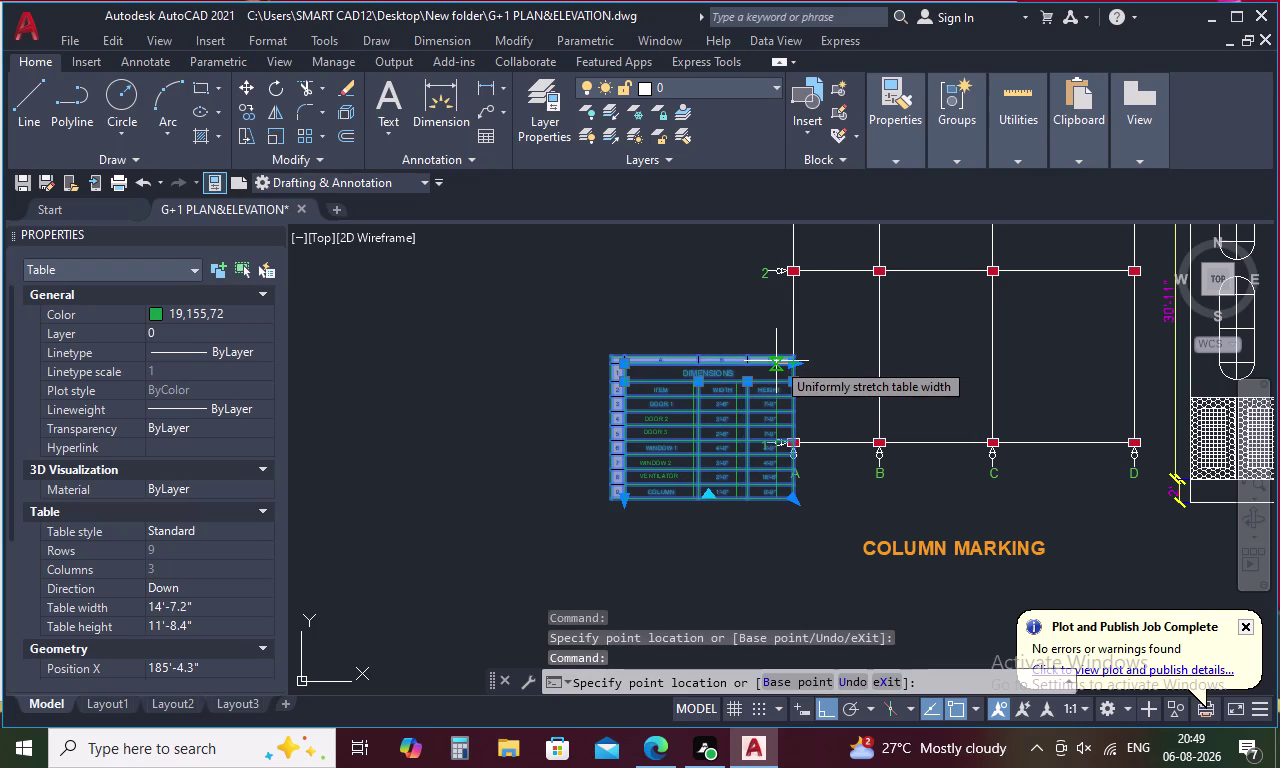
click(775, 361)
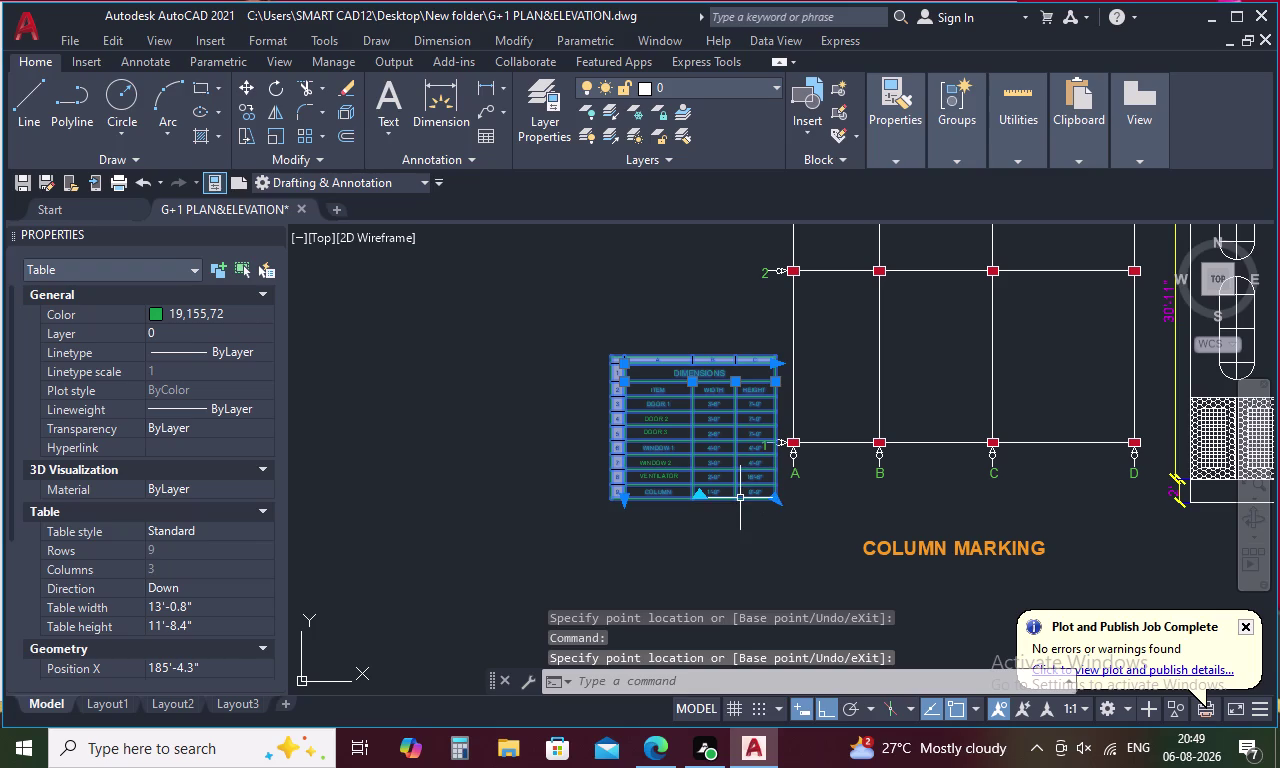
Try stretching the table taller, then undo the accidental split with Ctrl+Z.
click(772, 497)
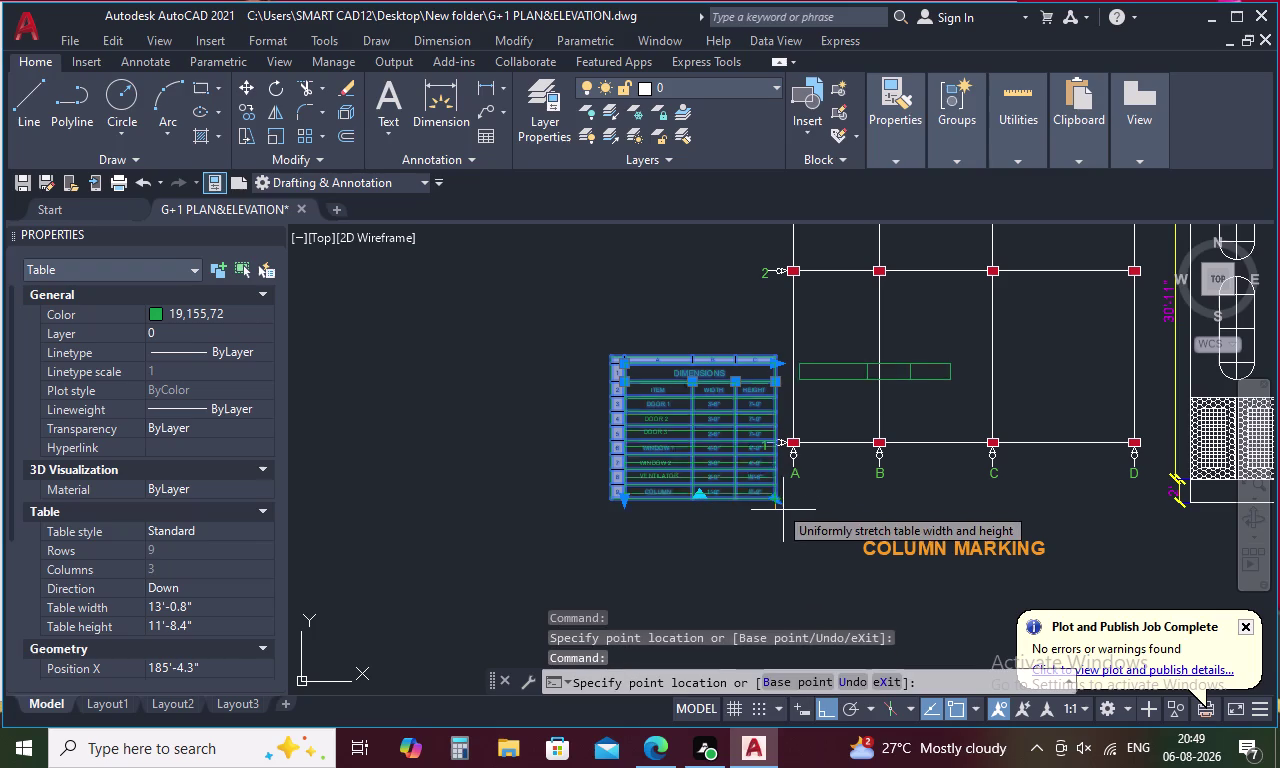
click(815, 577)
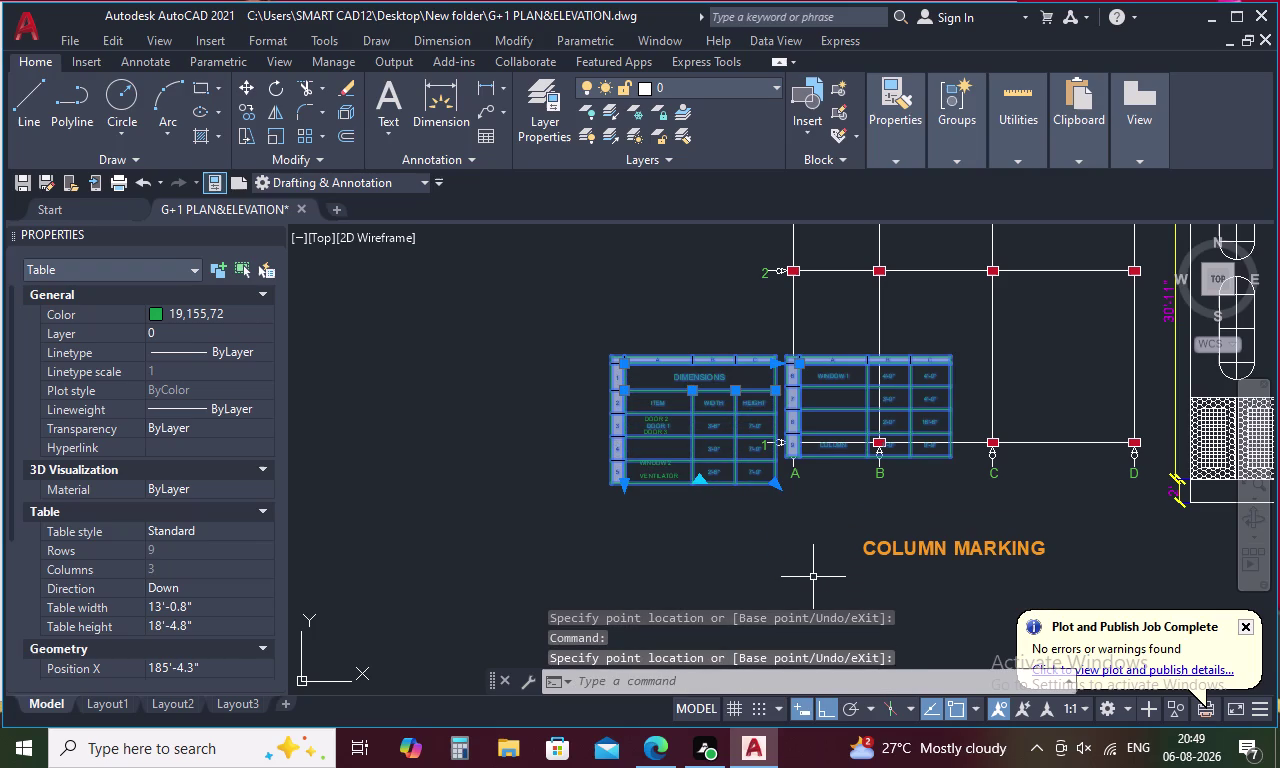
key(ctrl+z)
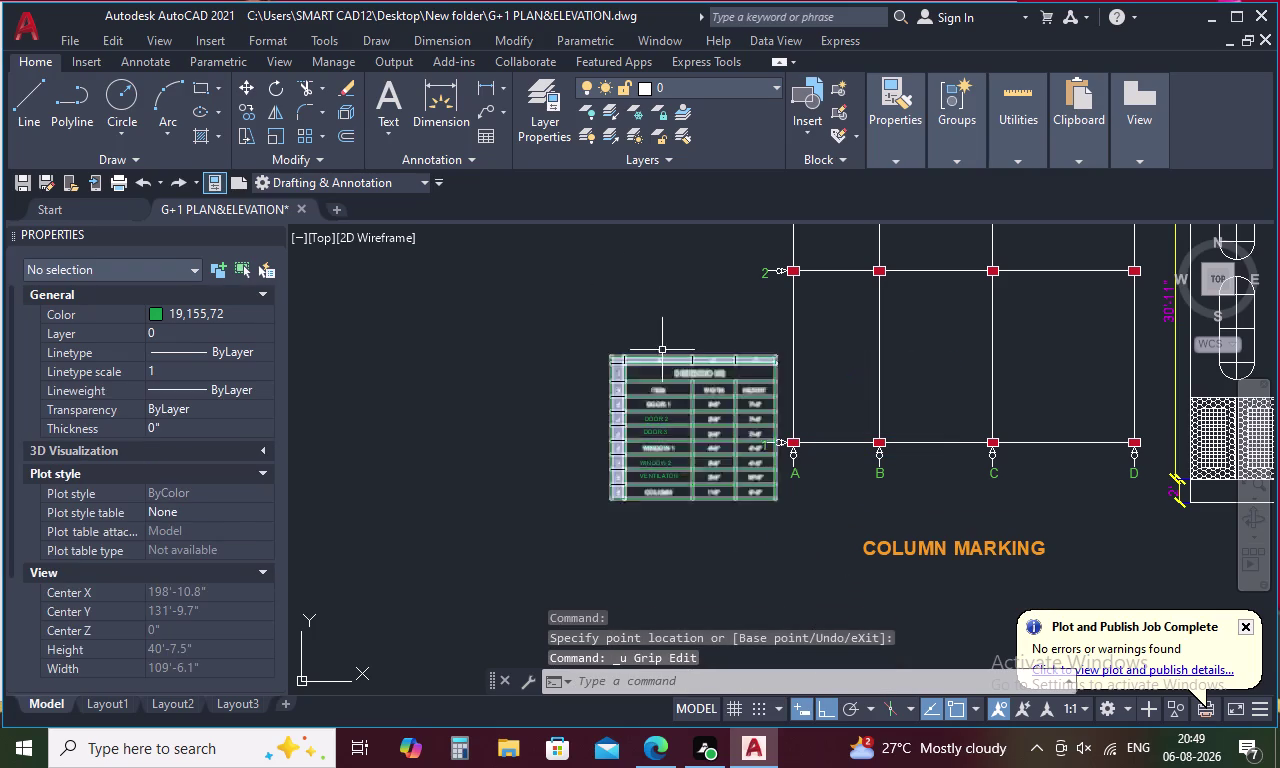
scroll(up, 3)
middle_drag(665, 394, 664, 288)
Set the ITEM header text height to 8.
click(667, 325)
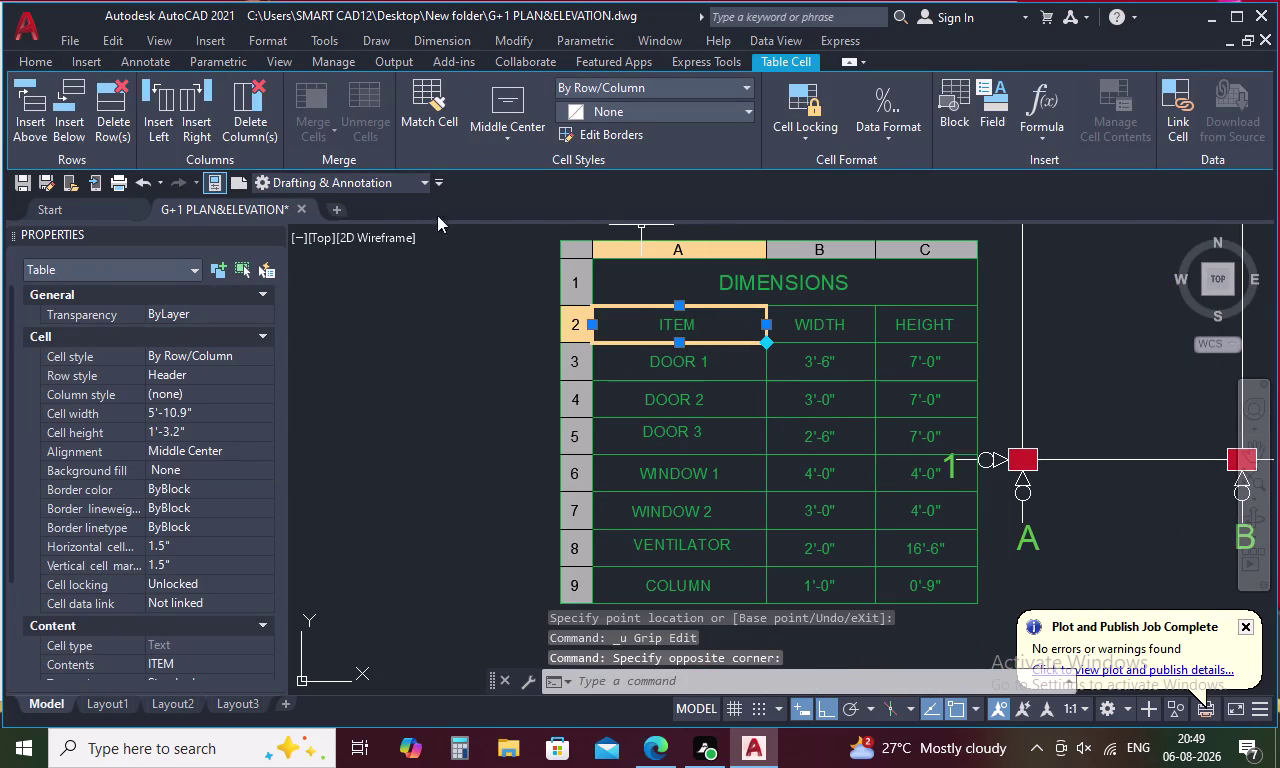
scroll(down, 3)
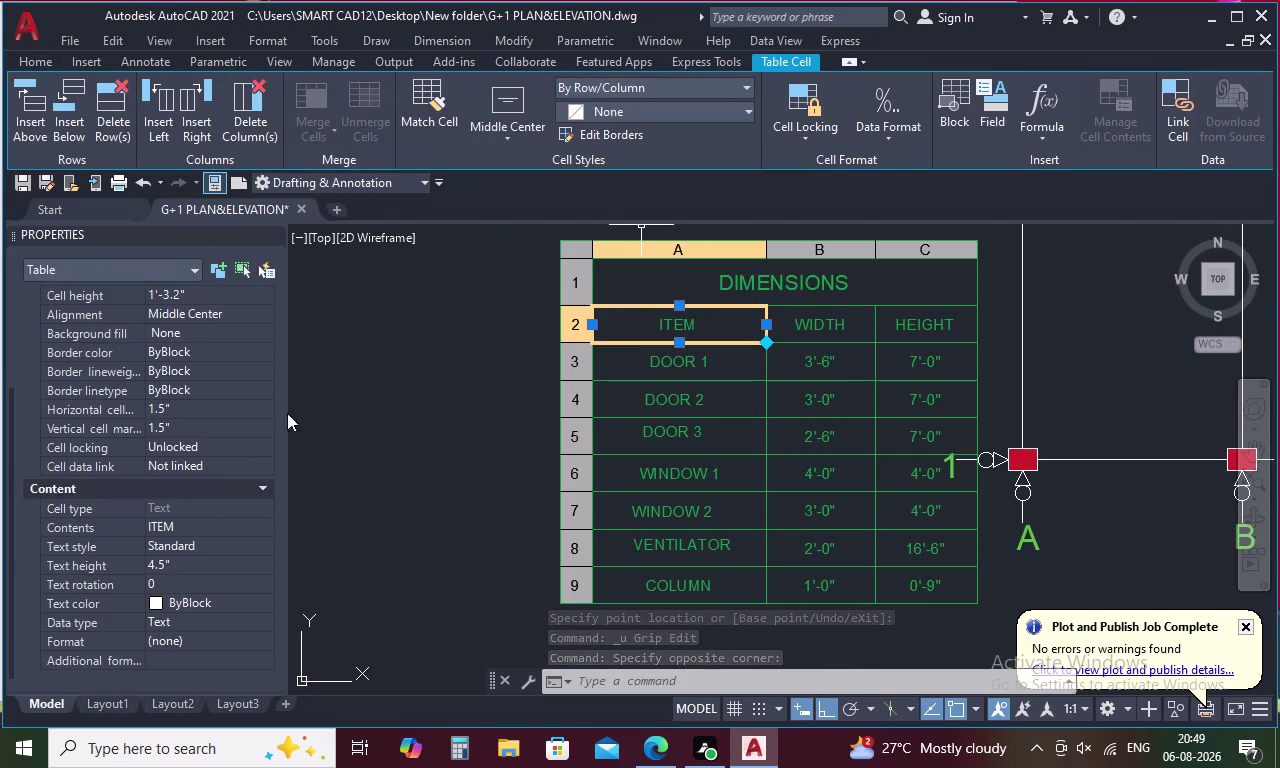
double_click(684, 328)
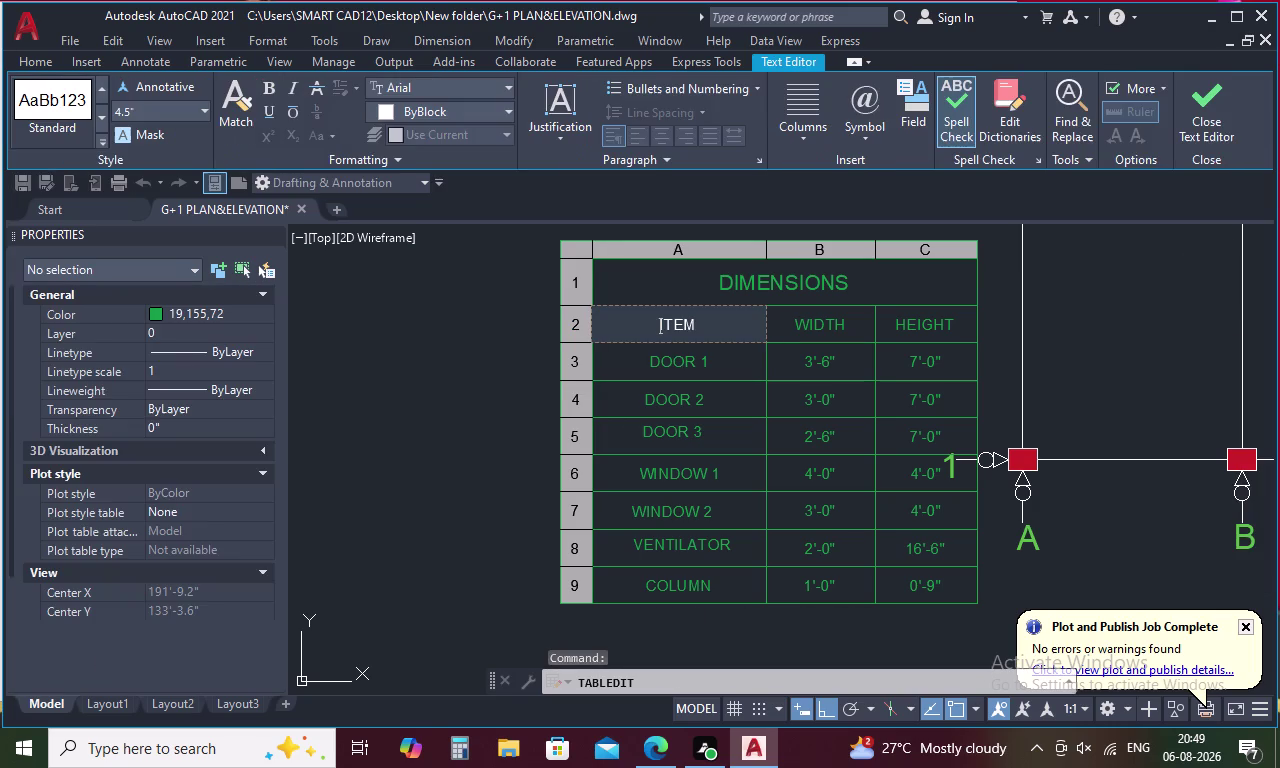
click(164, 113)
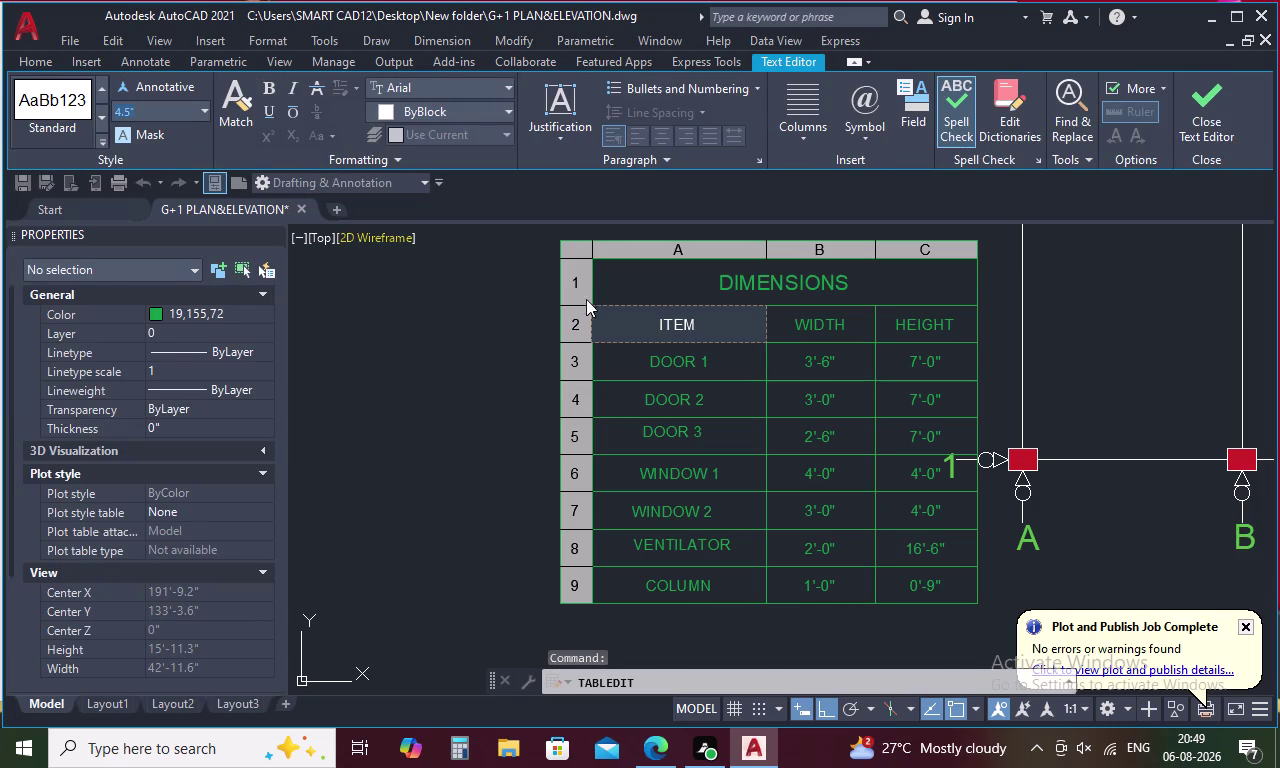
drag(701, 315, 636, 335)
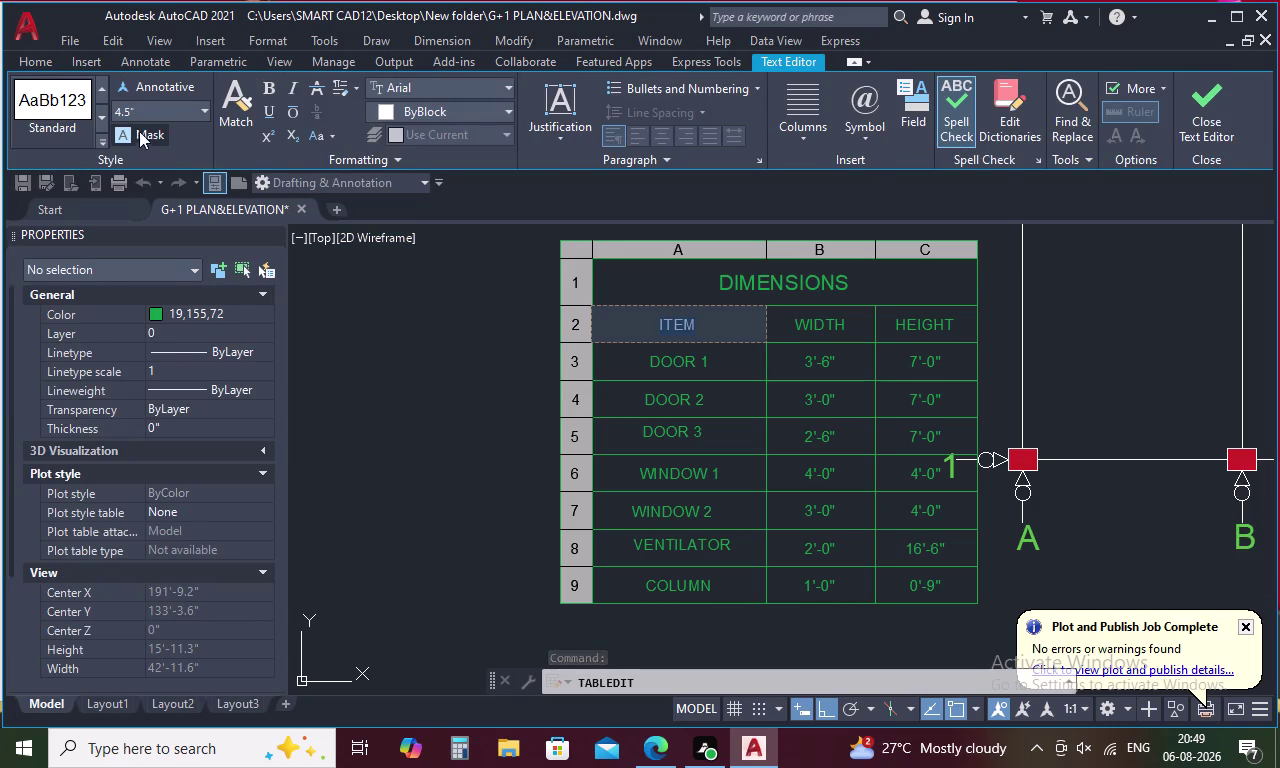
click(156, 98)
click(156, 111)
key(BackSpace)
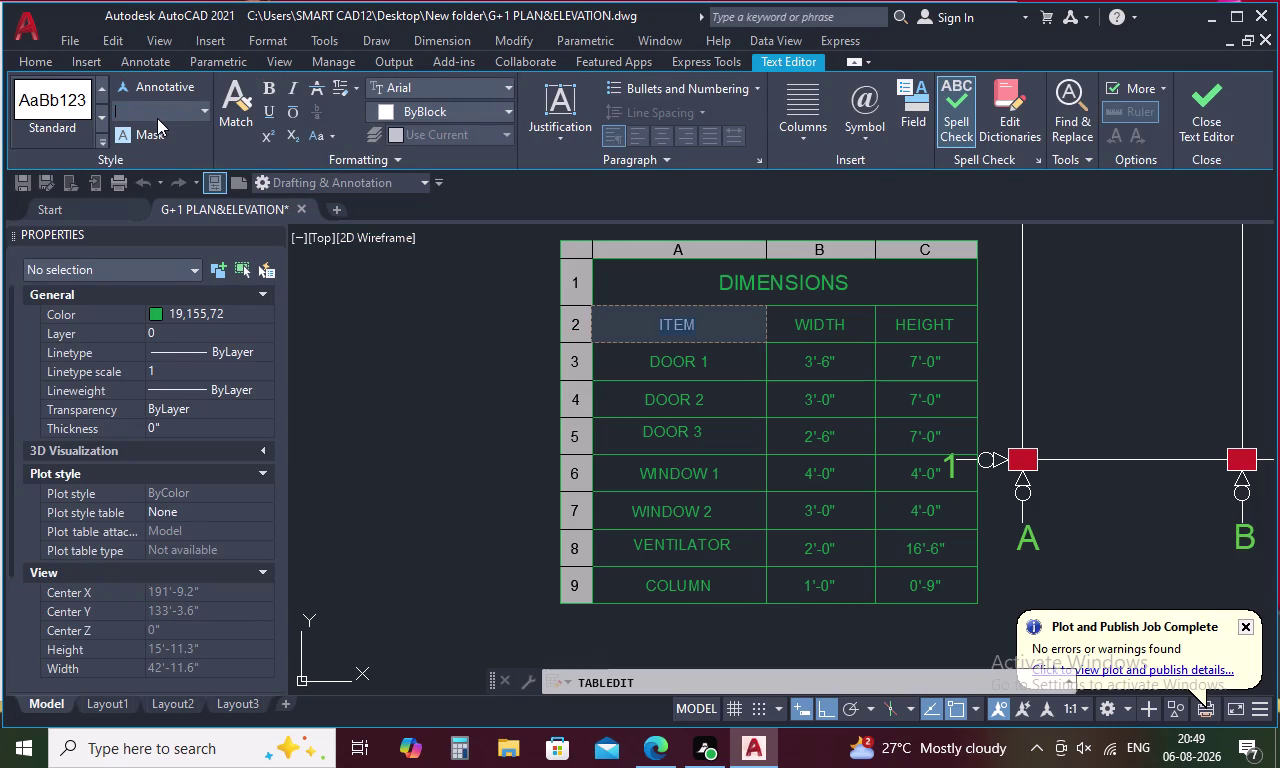
key(8)
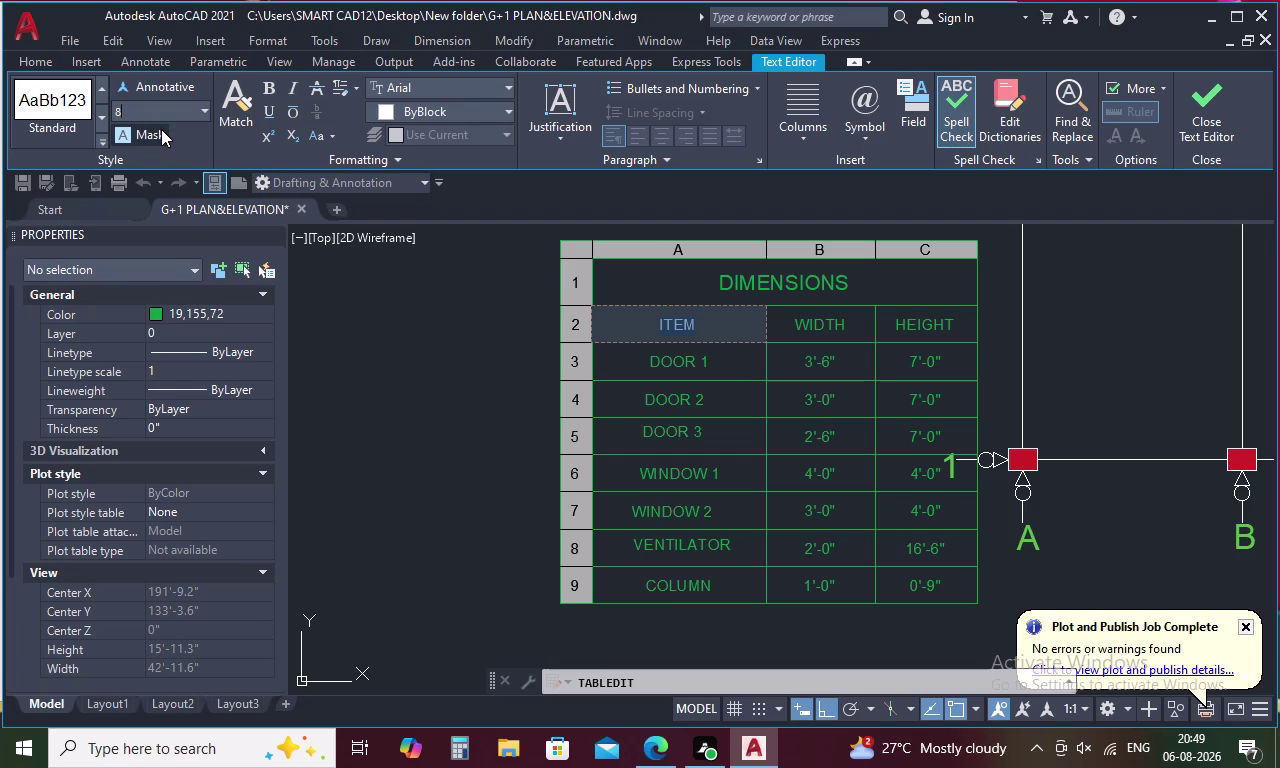
key(Return)
click(438, 440)
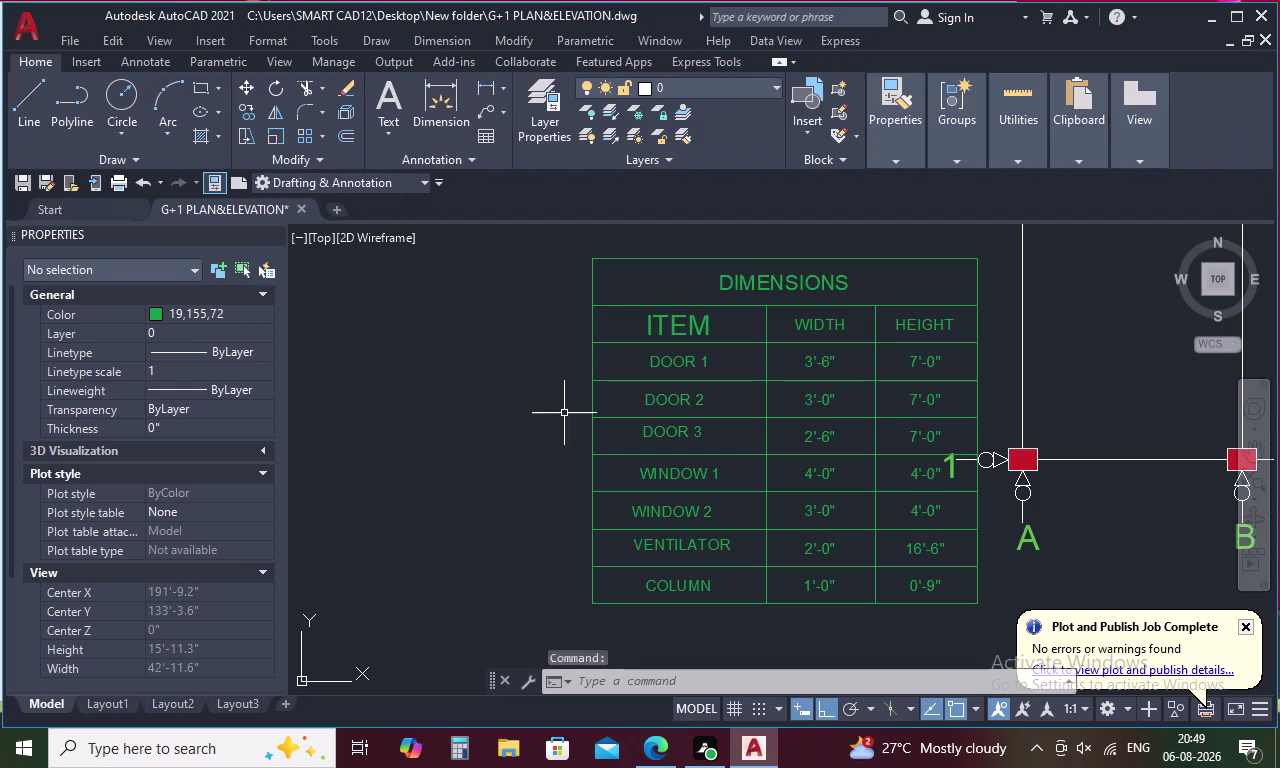
Set the WIDTH header text height to 8.
double_click(824, 328)
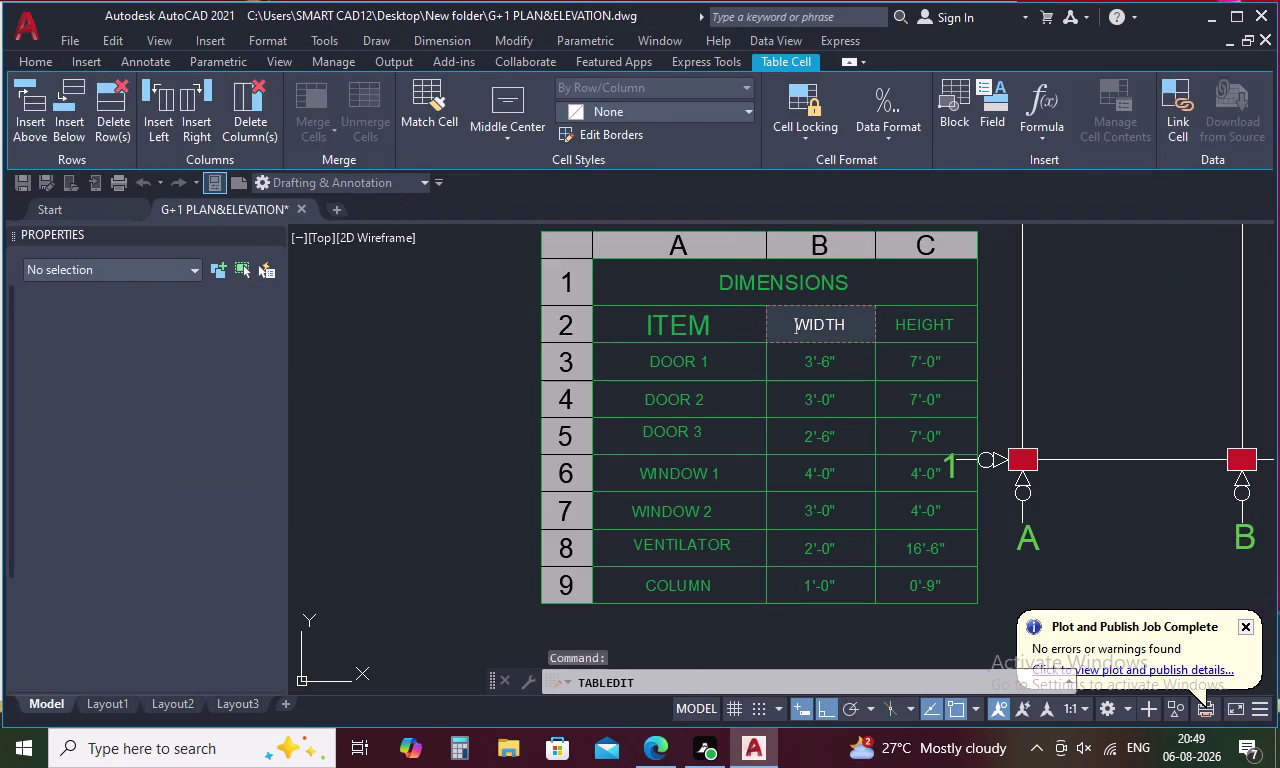
drag(858, 325, 785, 327)
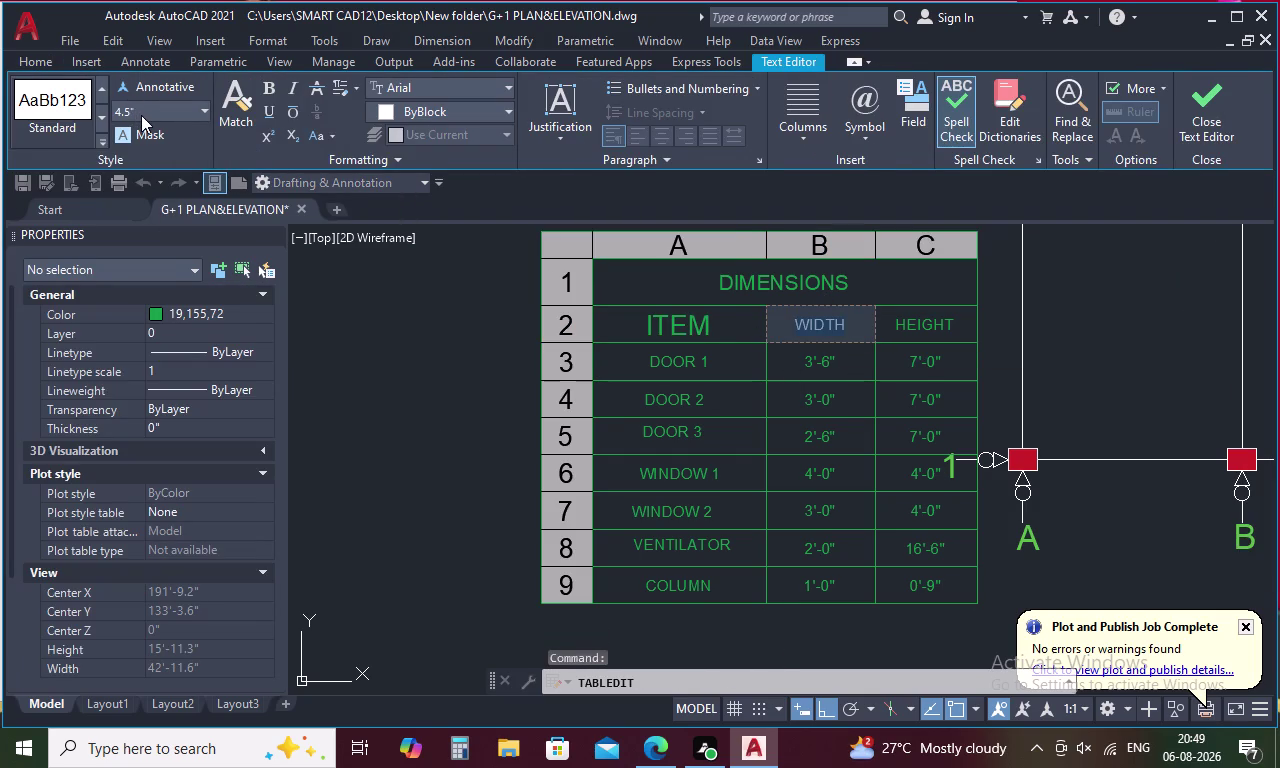
click(141, 115)
key(BackSpace)
key(8)
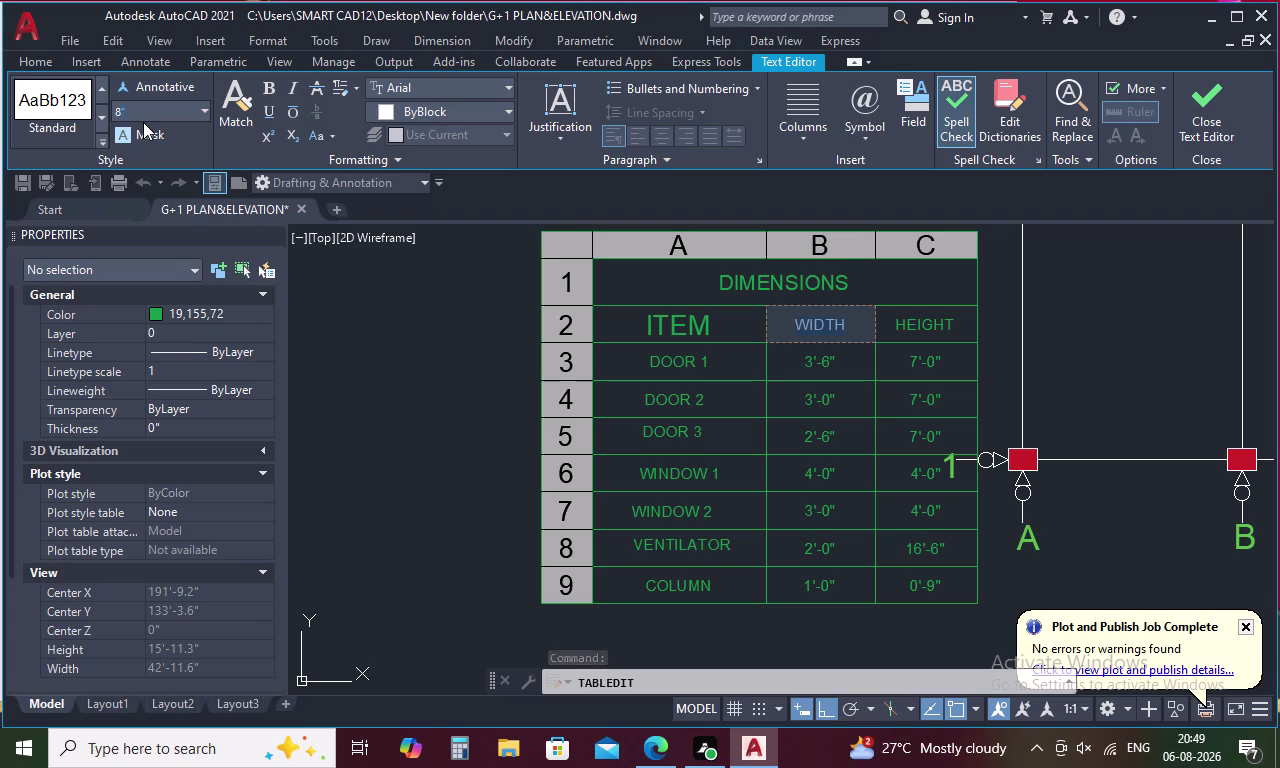
key(Return)
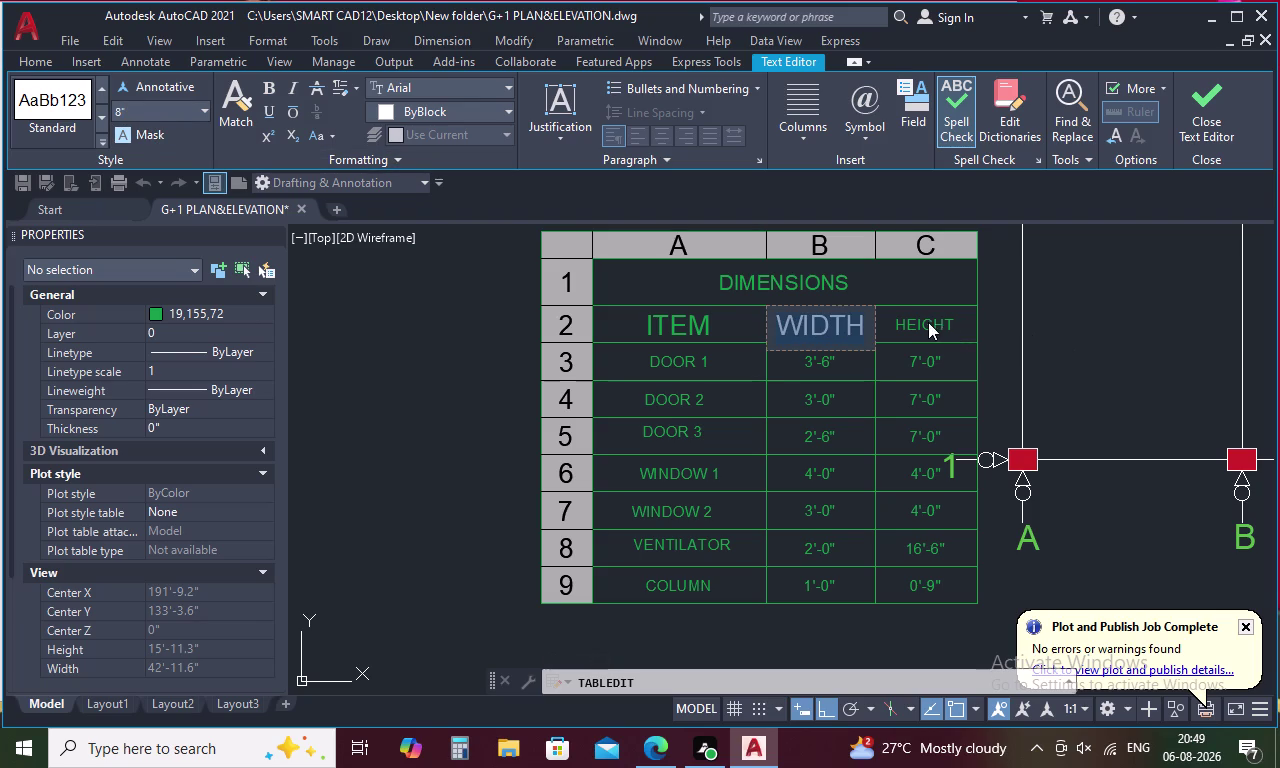
Set the HEIGHT header text height to 8.
double_click(928, 322)
double_click(928, 322)
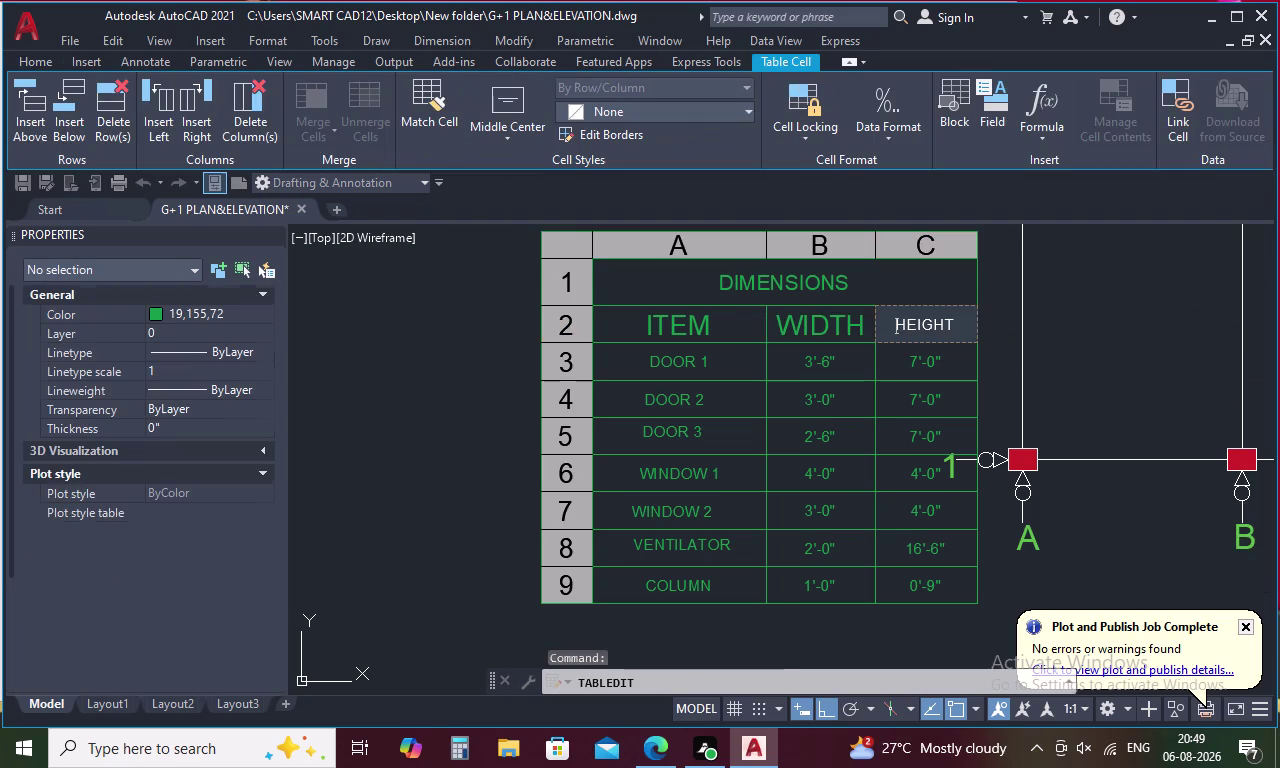
drag(952, 320, 886, 327)
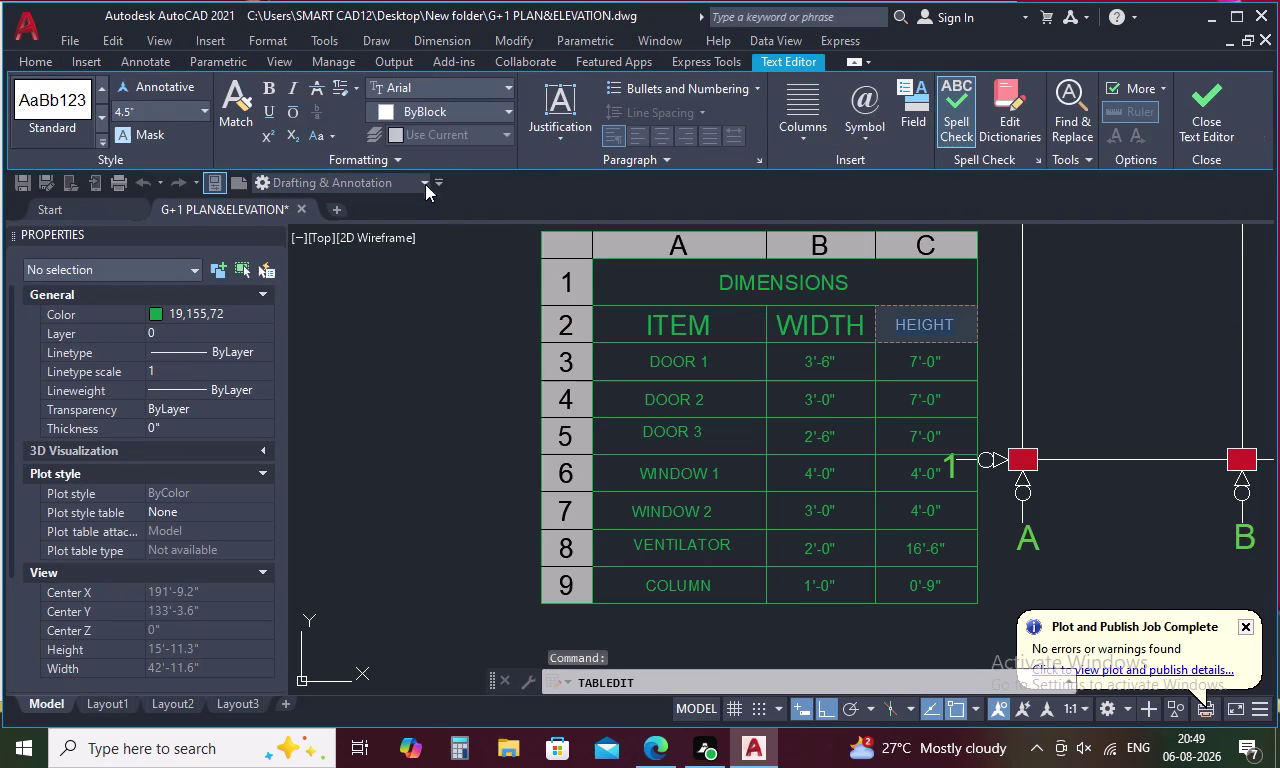
click(161, 102)
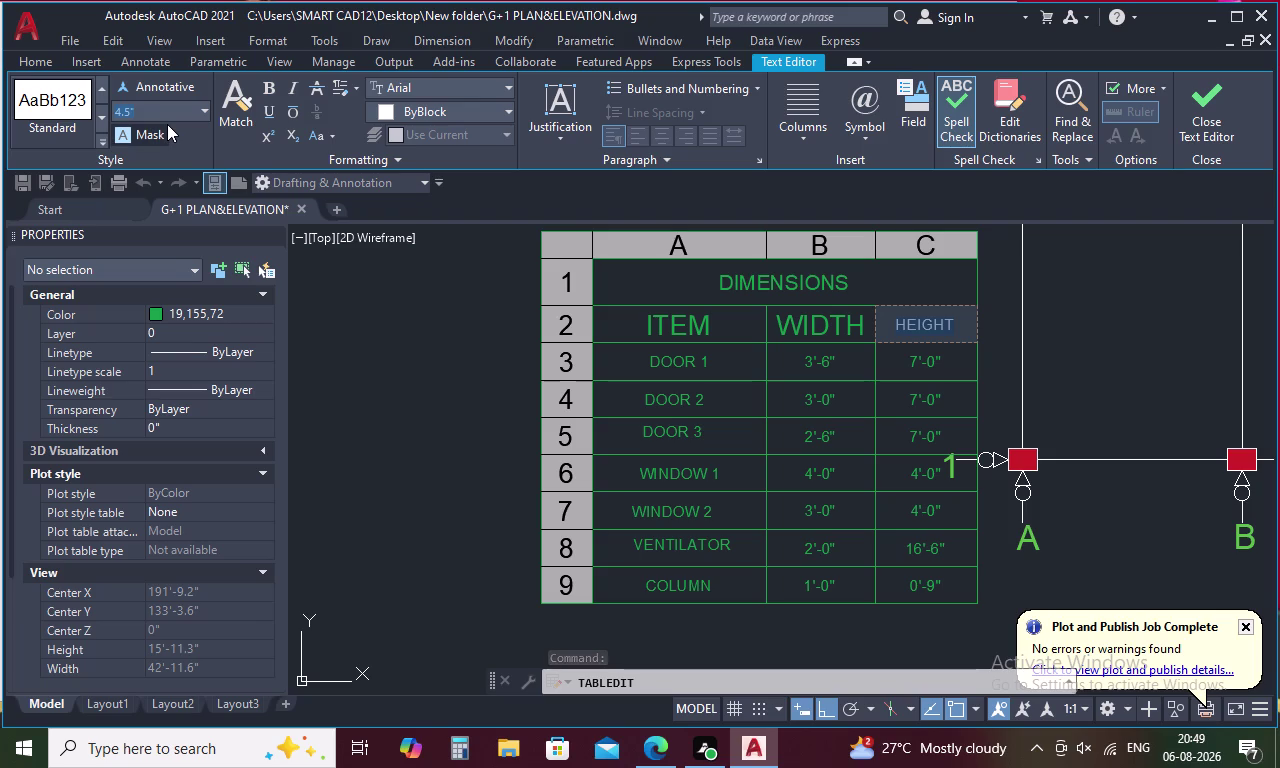
key(BackSpace)
key(8)
key(Return)
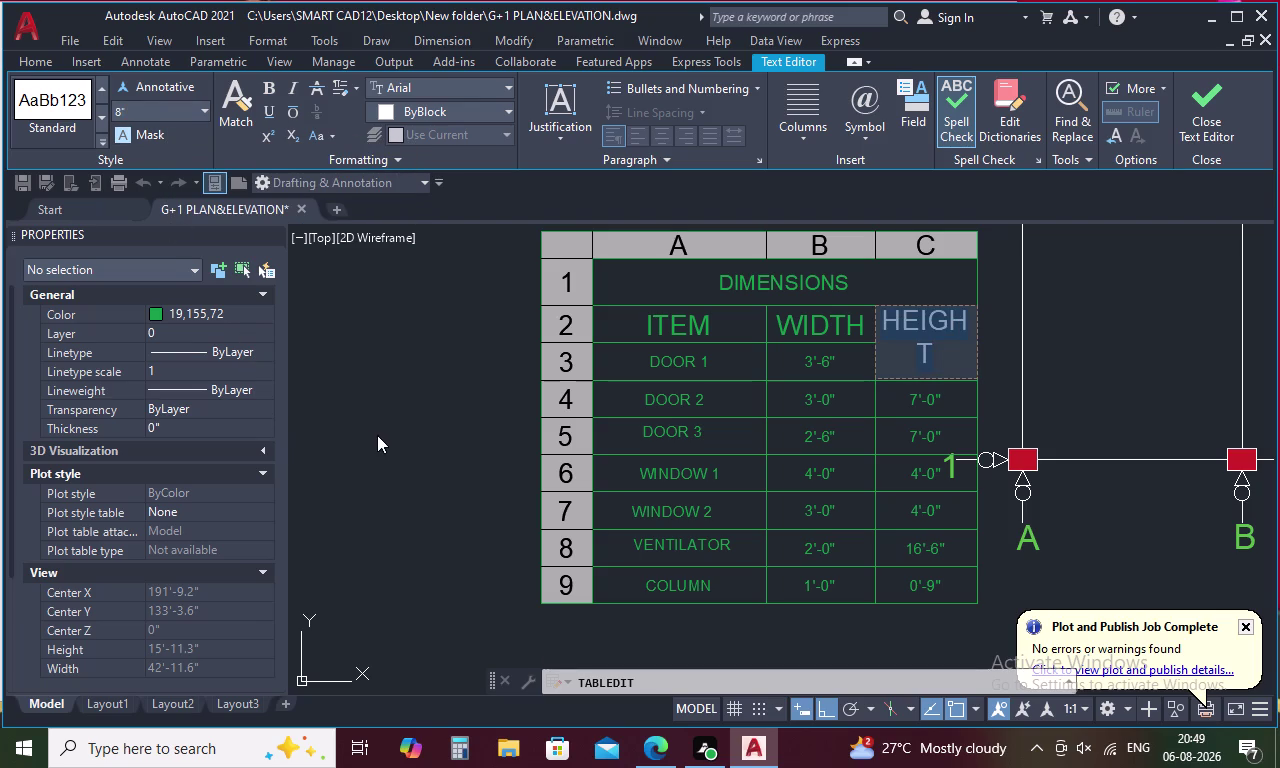
click(463, 405)
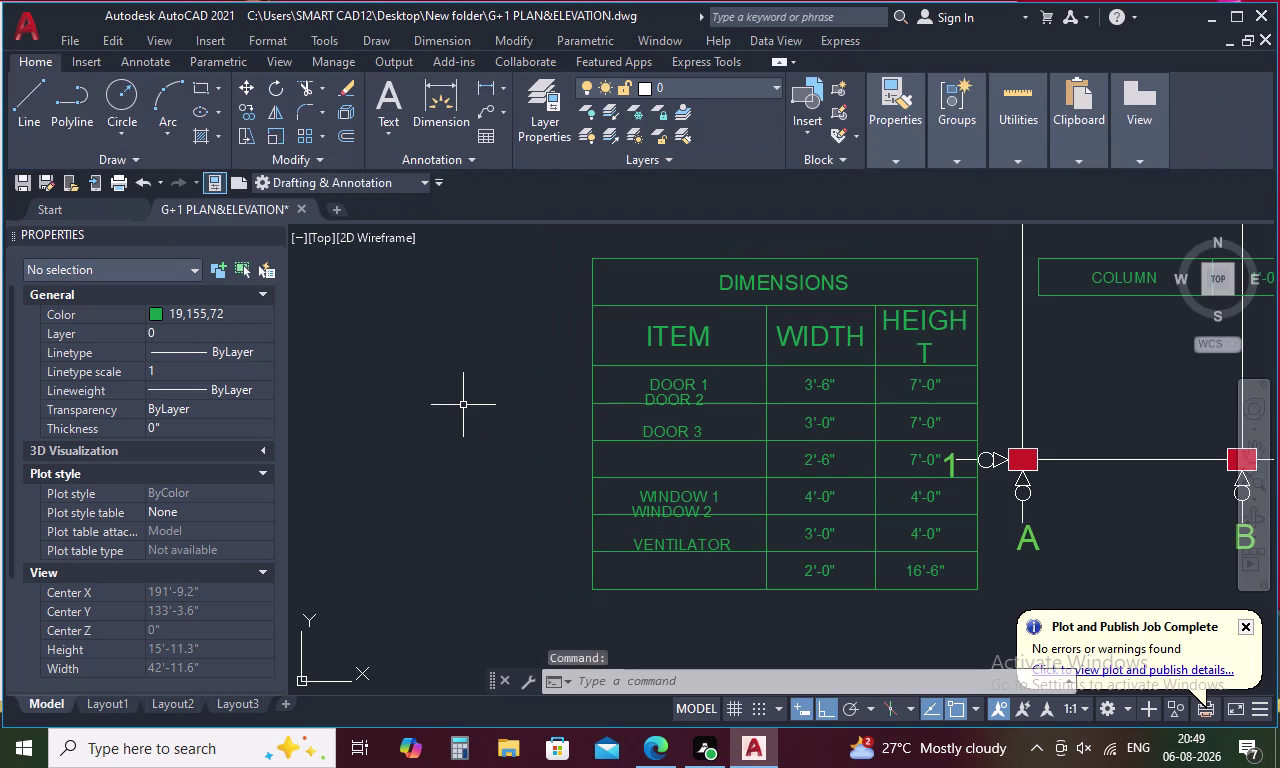
Widen the HEIGHT column, then undo the widening and the header text change.
click(979, 357)
click(973, 309)
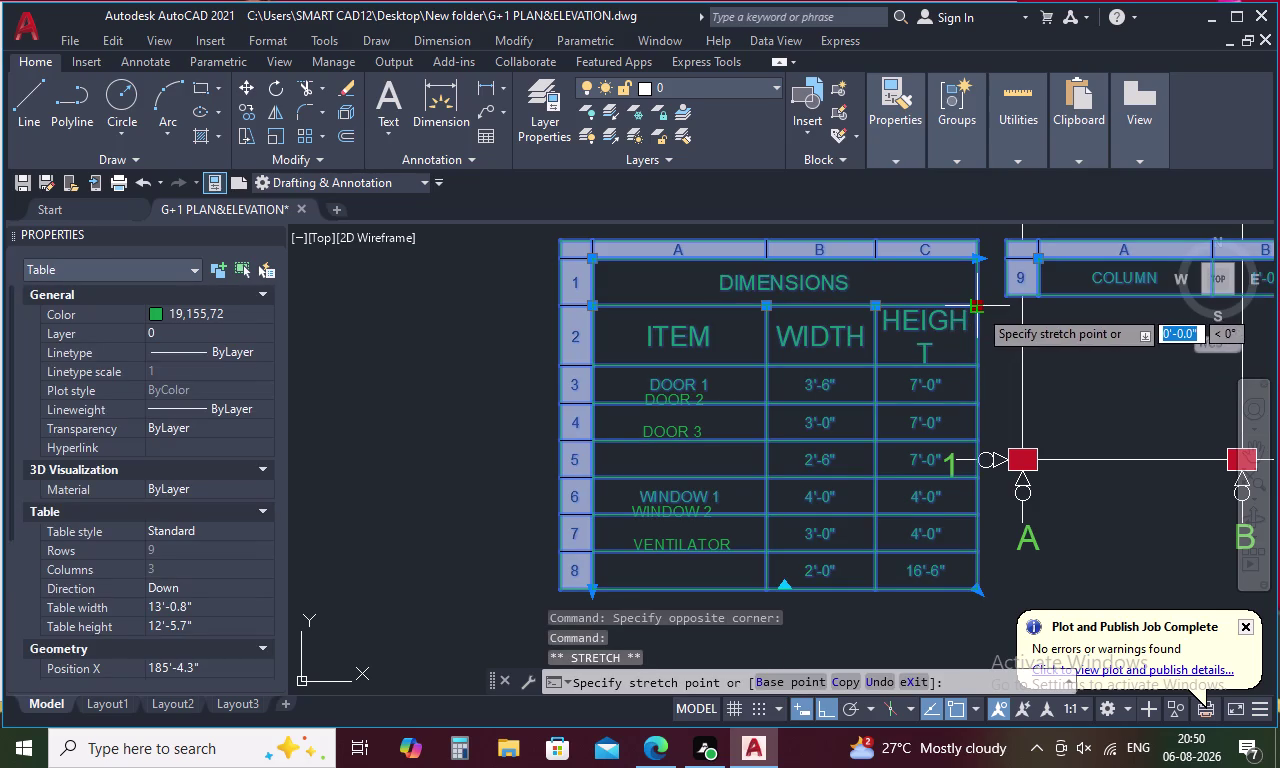
click(997, 308)
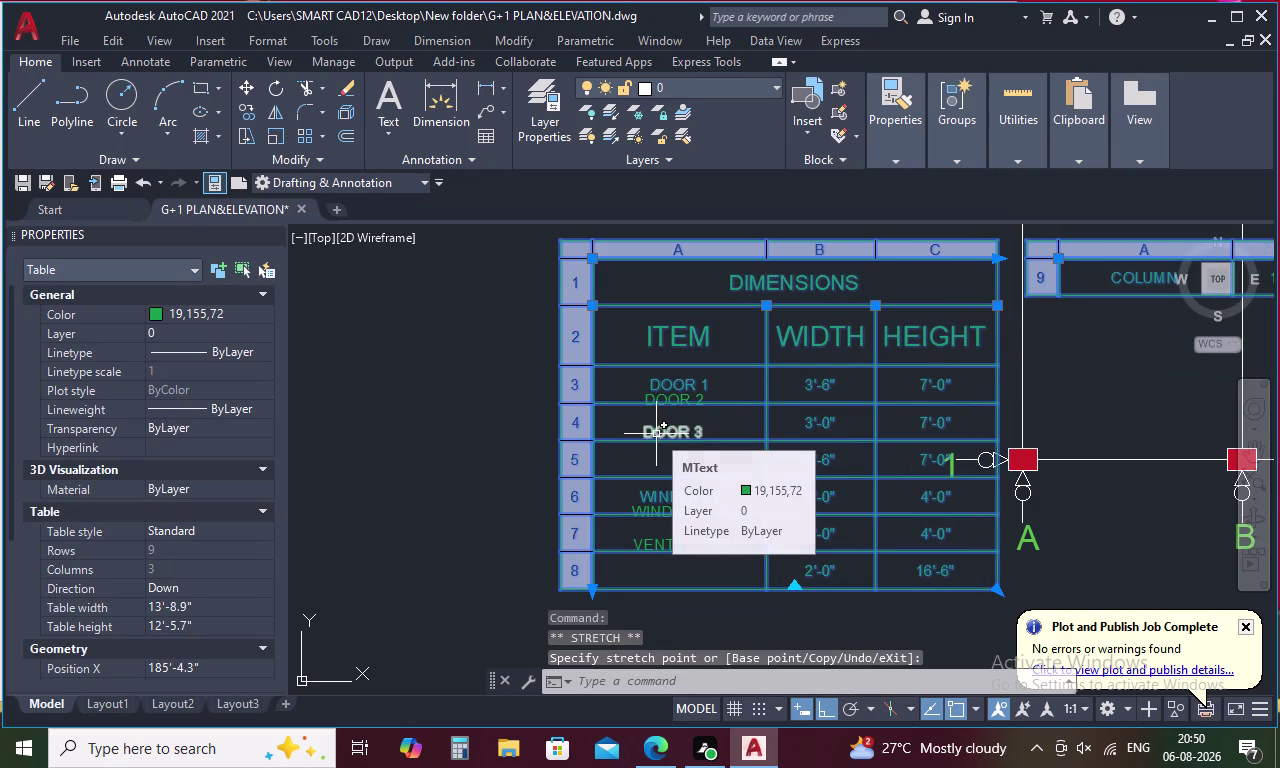
key(ctrl+z)
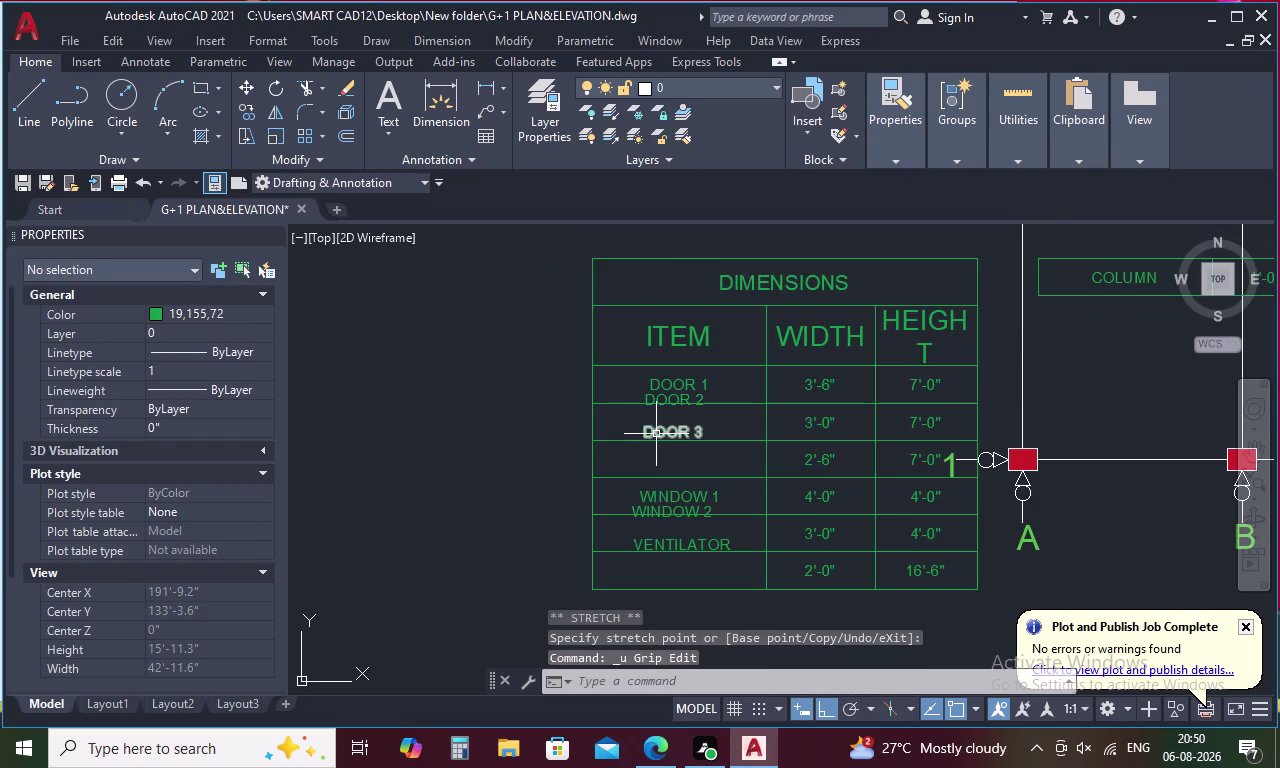
key(ctrl+z)
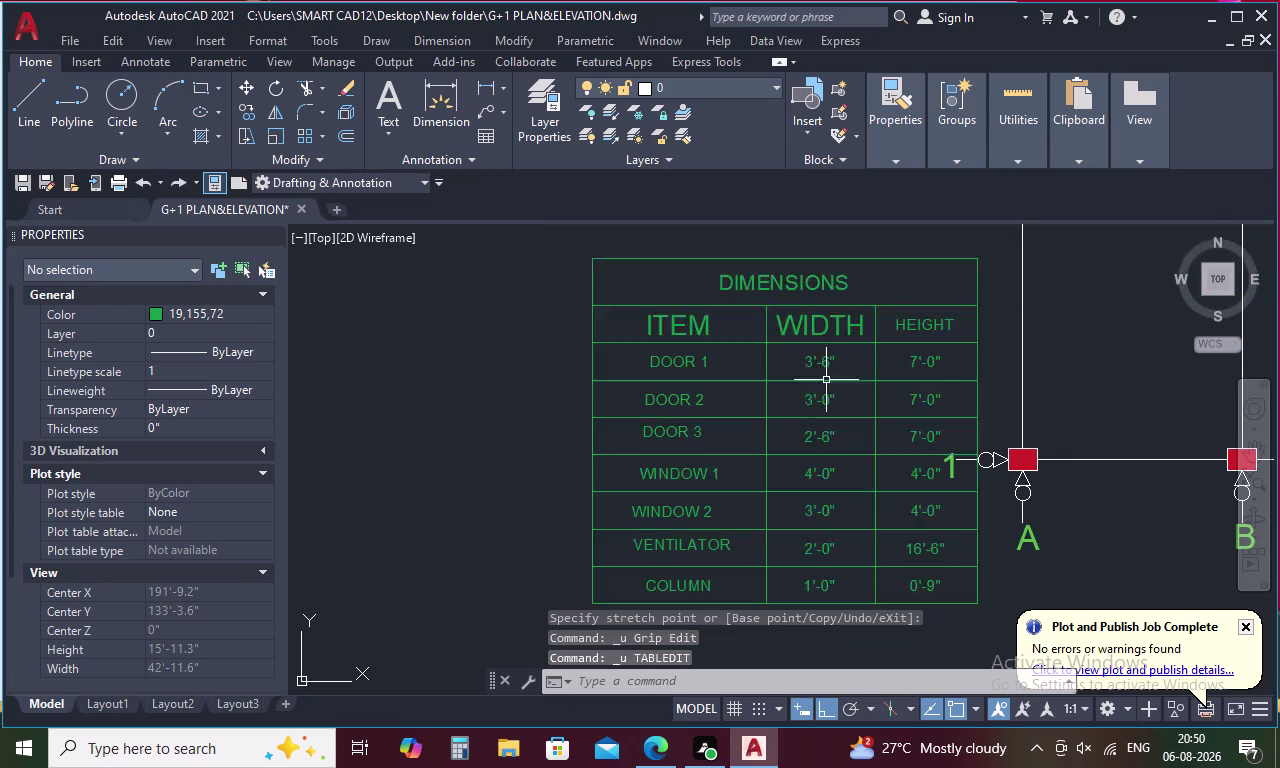
click(913, 323)
double_click(913, 323)
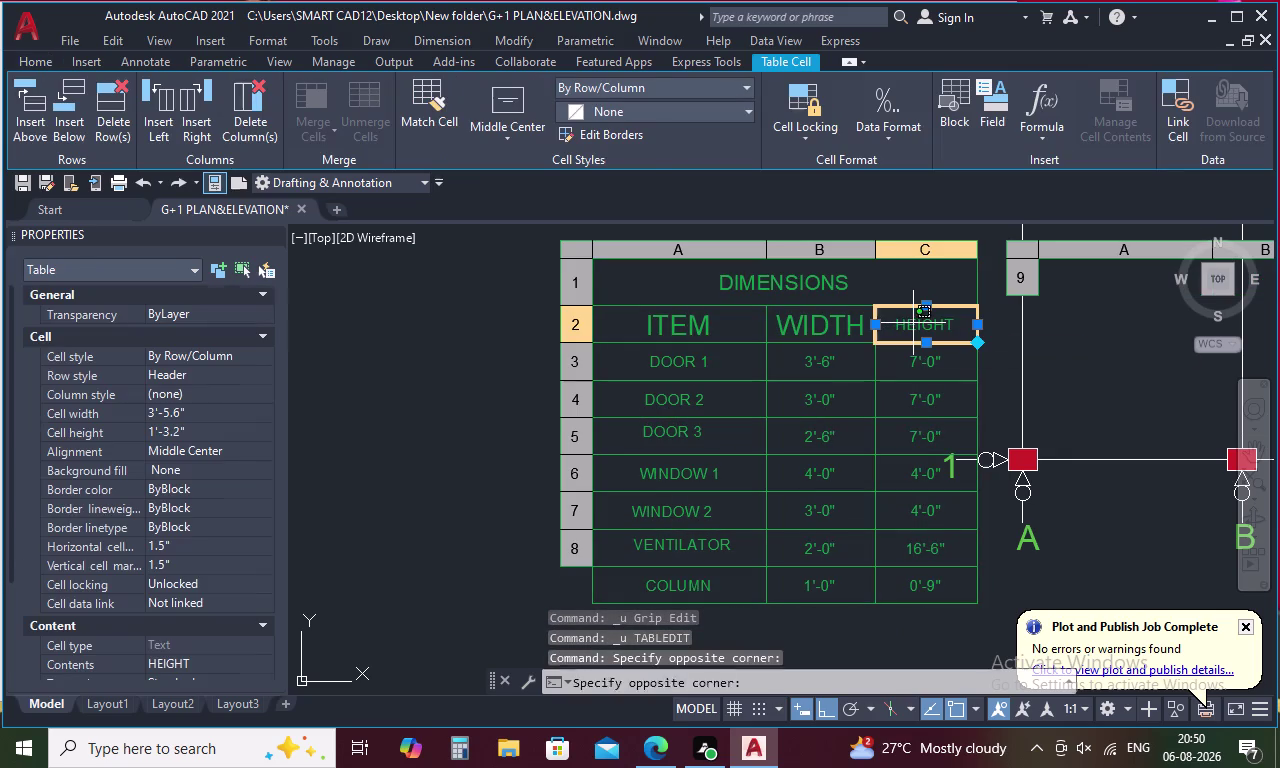
drag(958, 326, 914, 323)
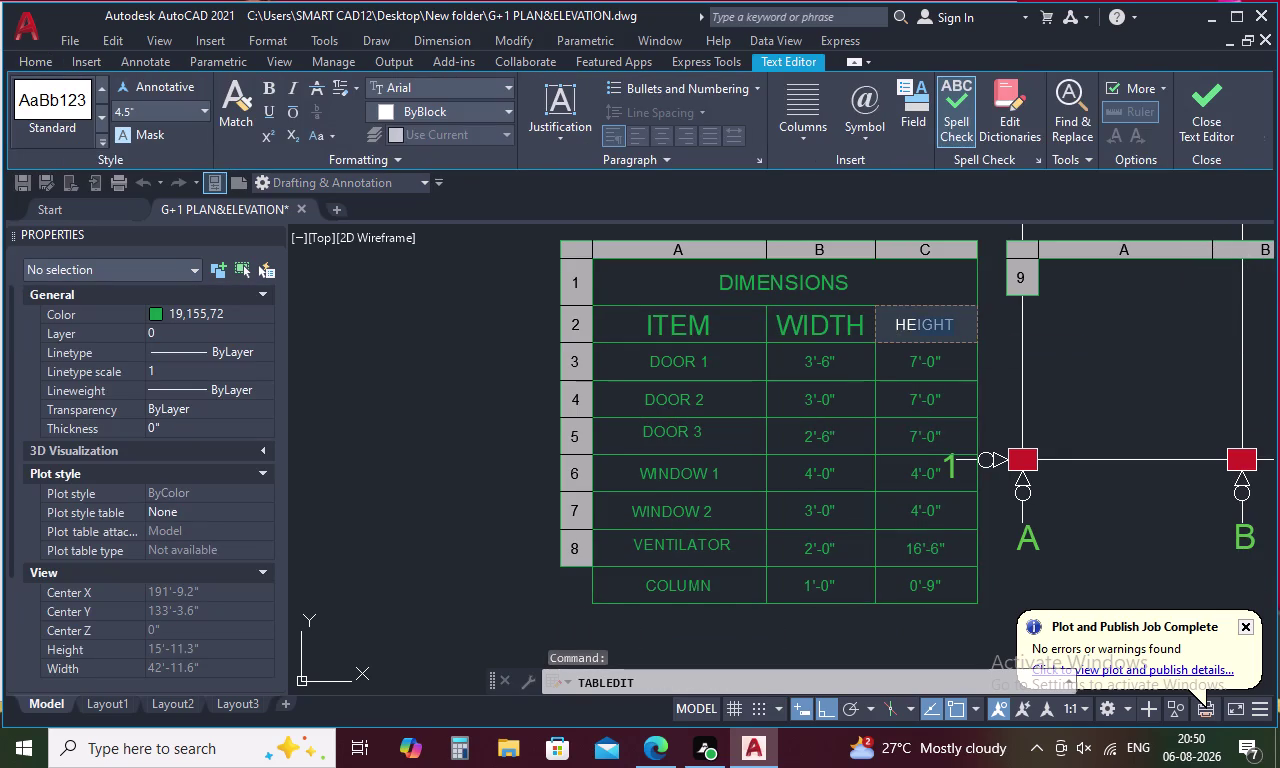
drag(914, 323, 892, 323)
click(202, 107)
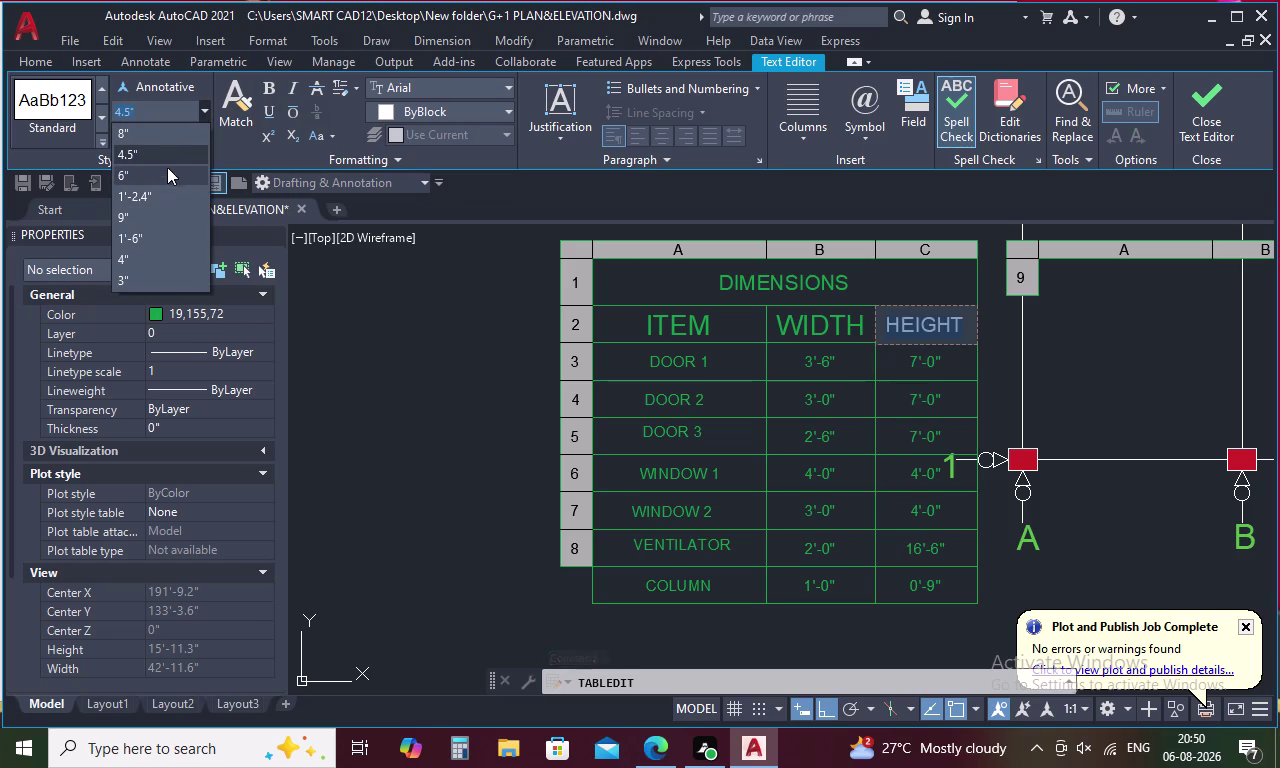
click(173, 132)
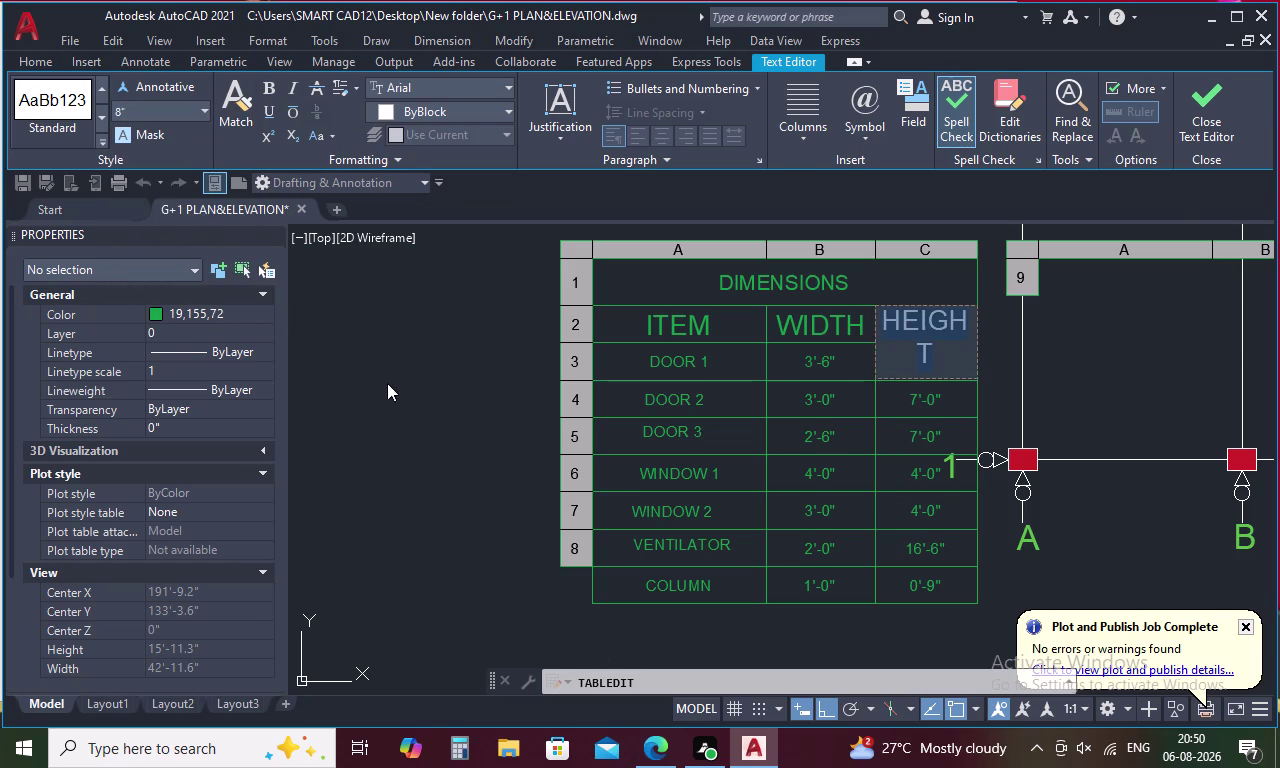
click(387, 383)
click(591, 262)
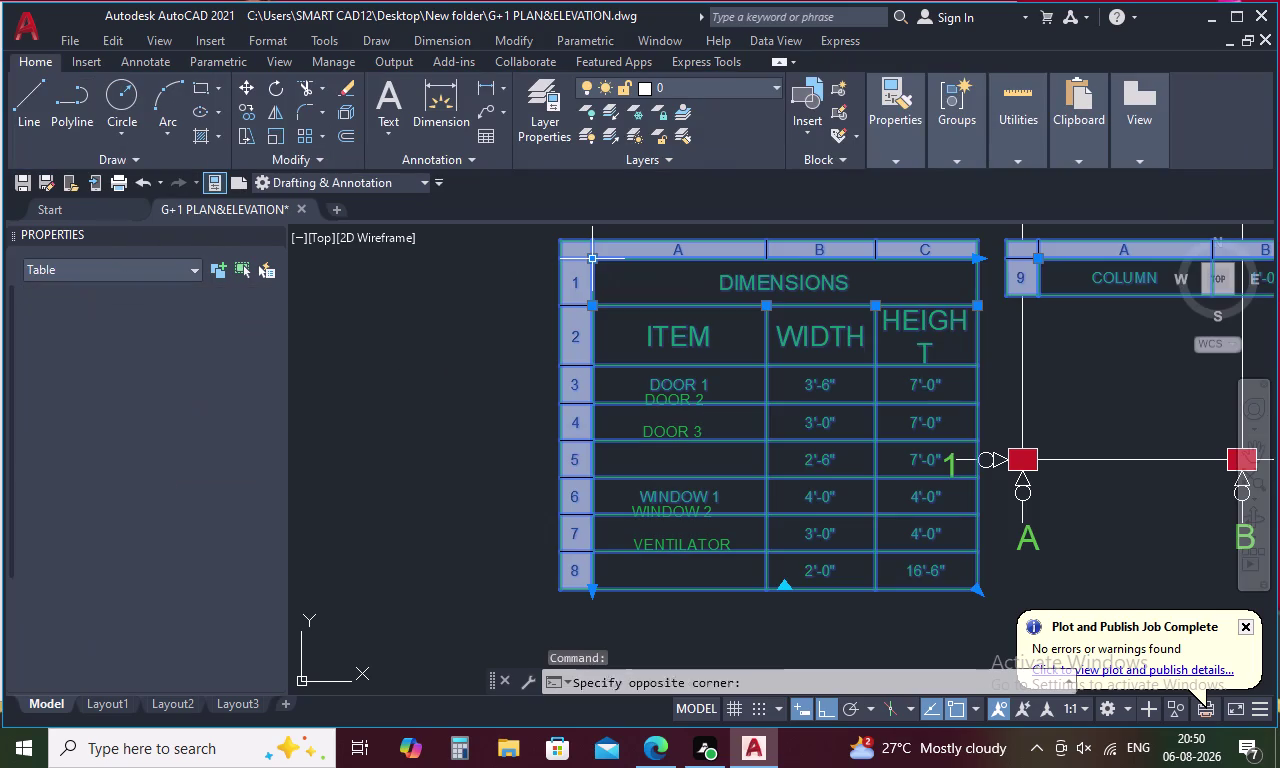
click(592, 259)
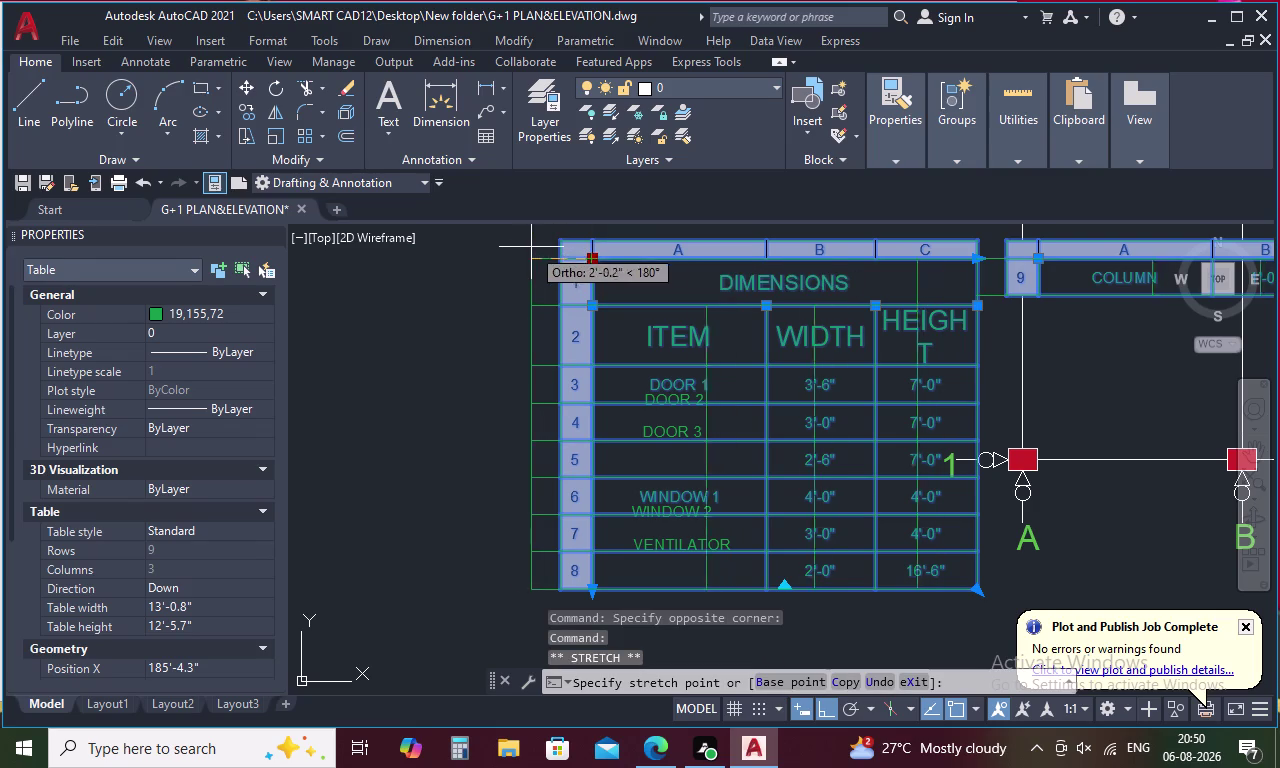
click(482, 241)
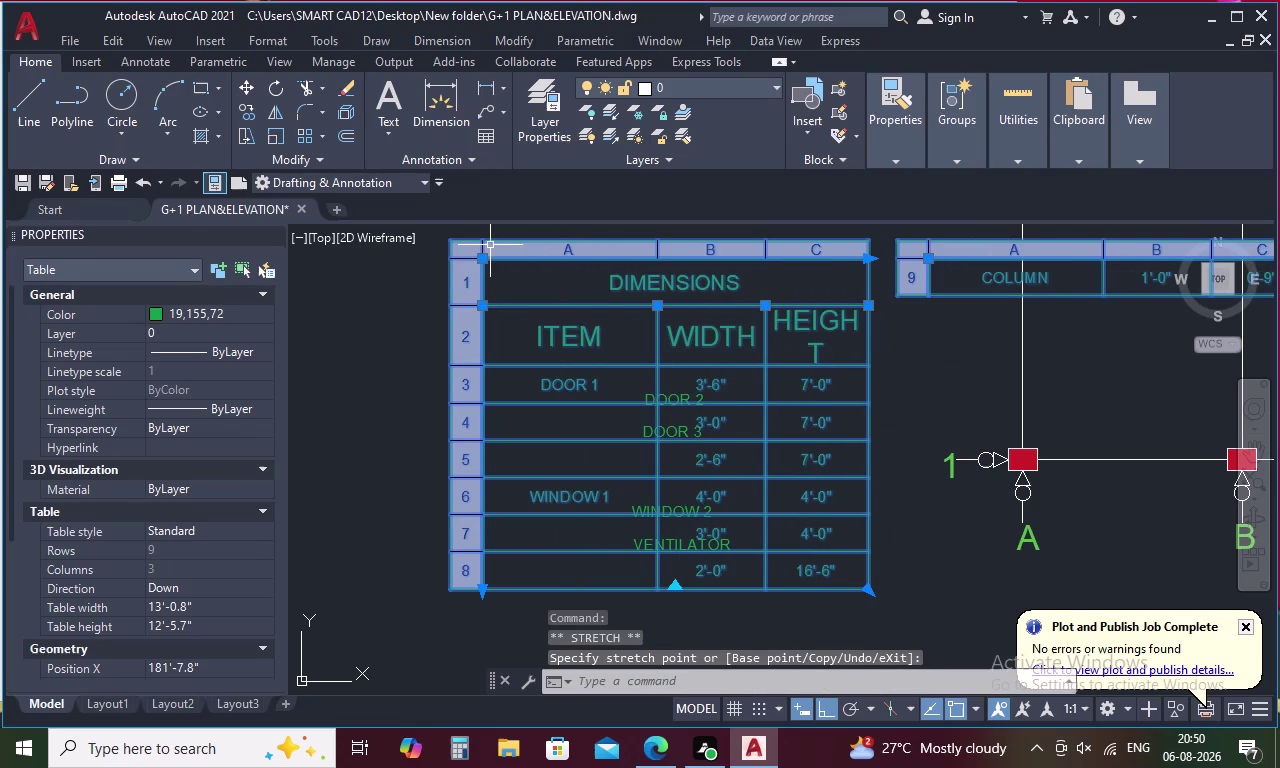
key(ctrl+z)
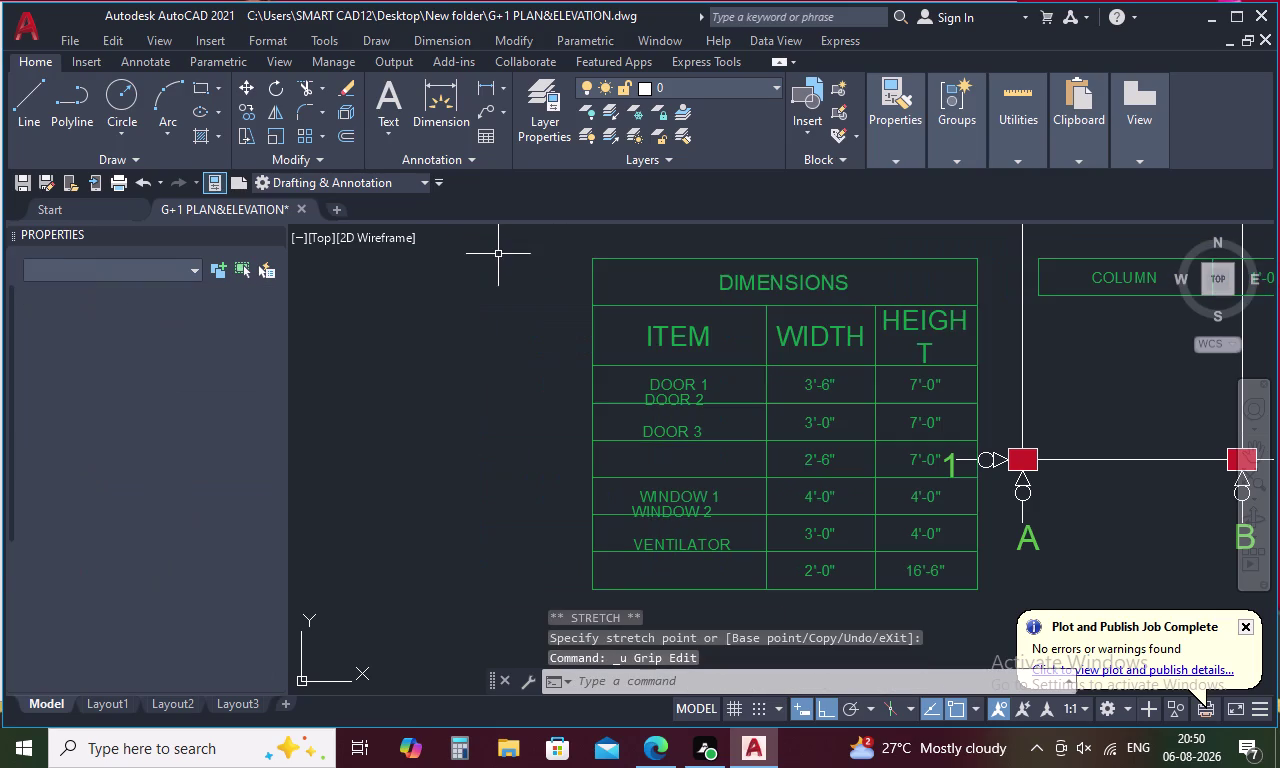
key(ctrl+z)
key(ctrl+z)
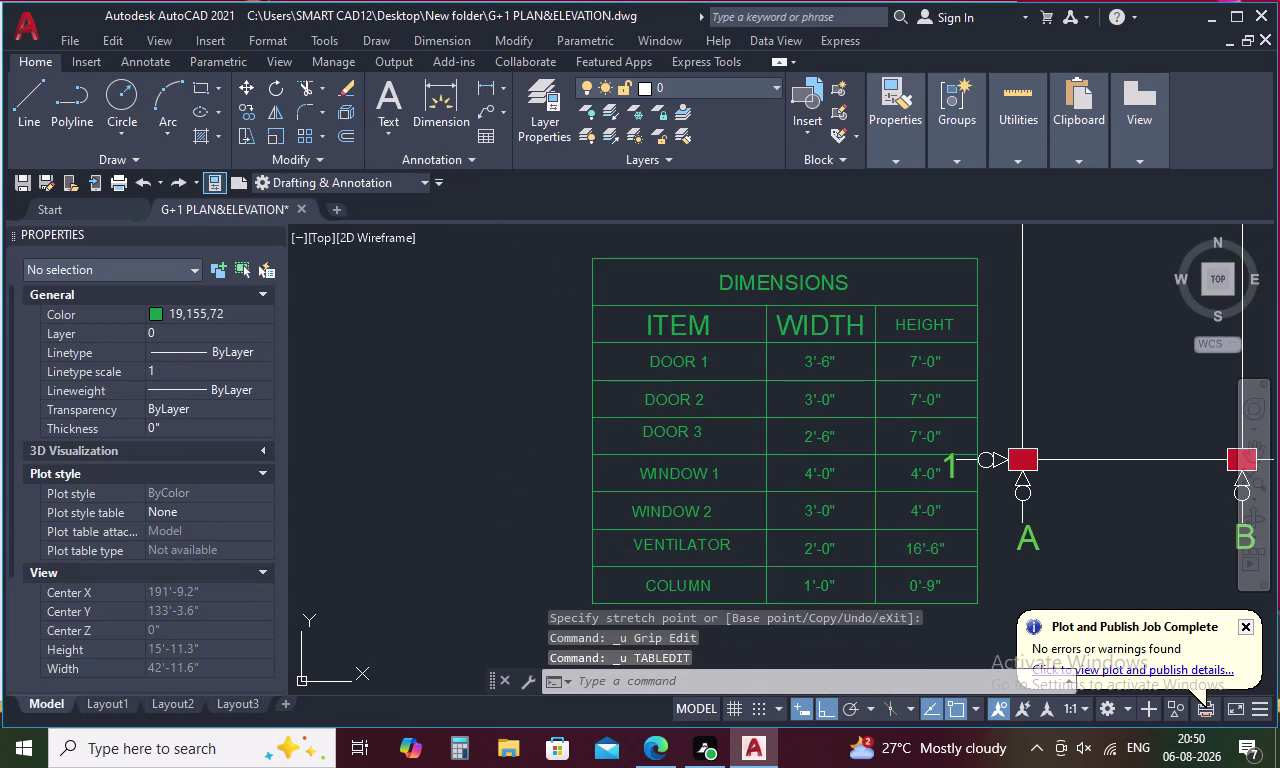
key(ctrl+z)
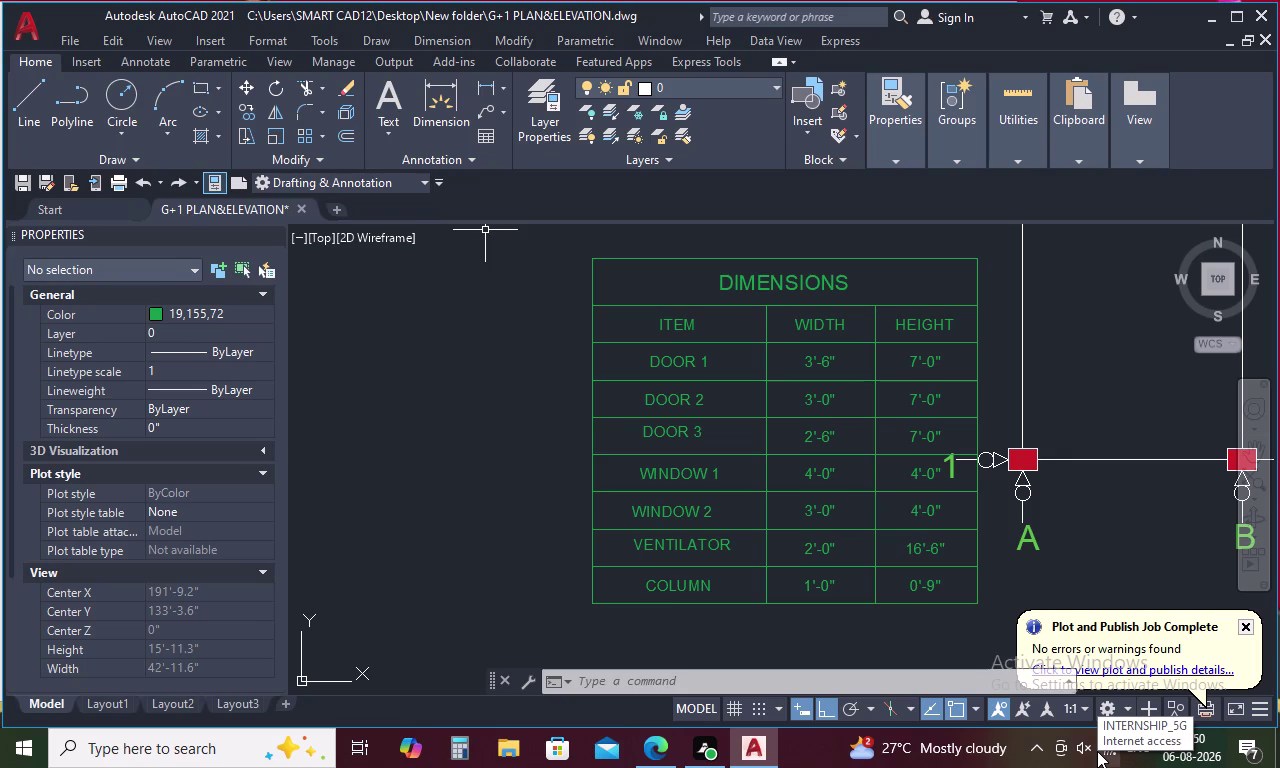
Reframe the view, dismiss the visual styles list, and select the DIMENSIONS table.
scroll(down, 3)
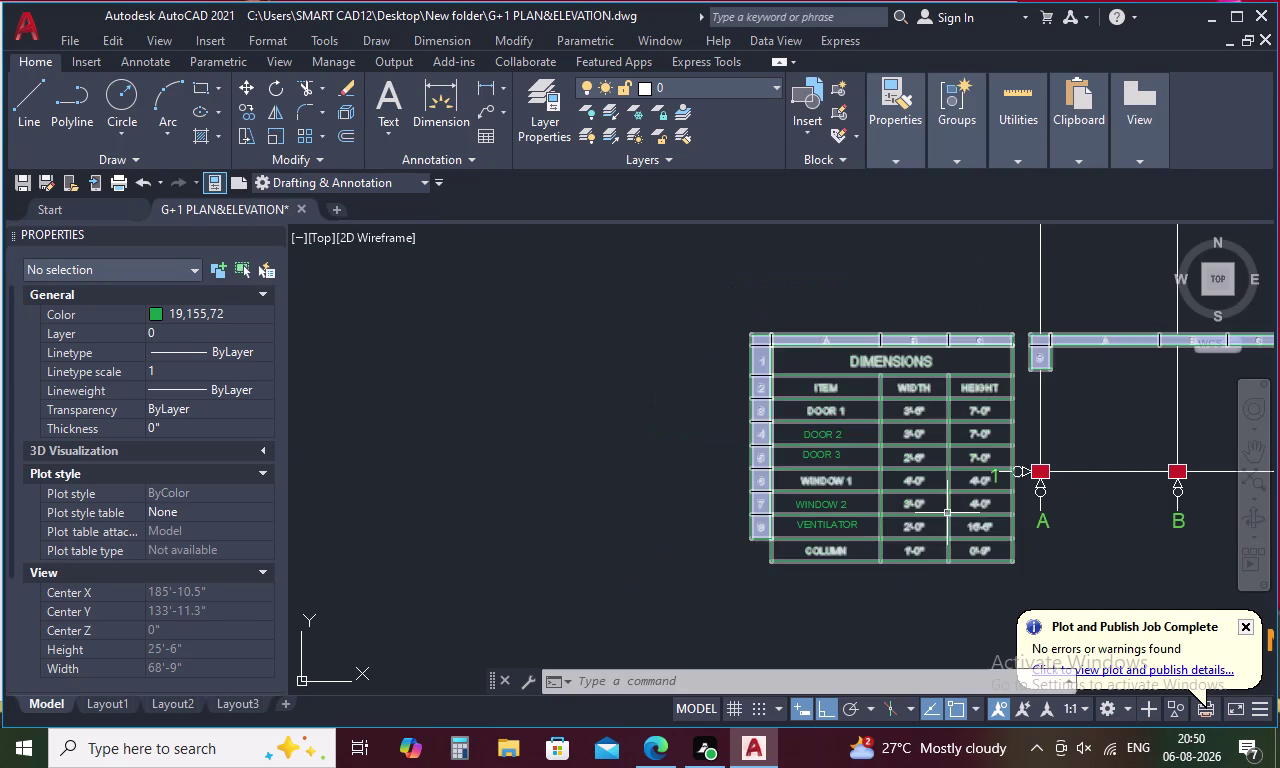
scroll(up, 3)
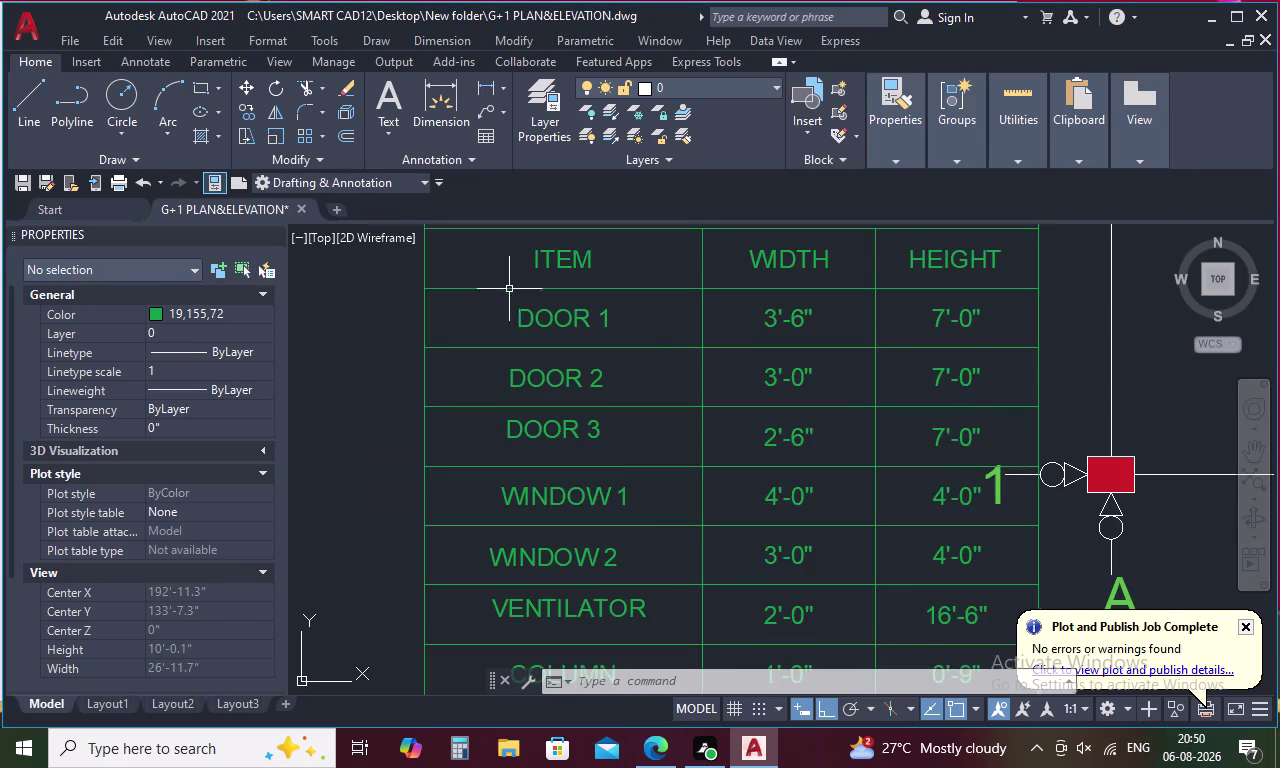
click(416, 244)
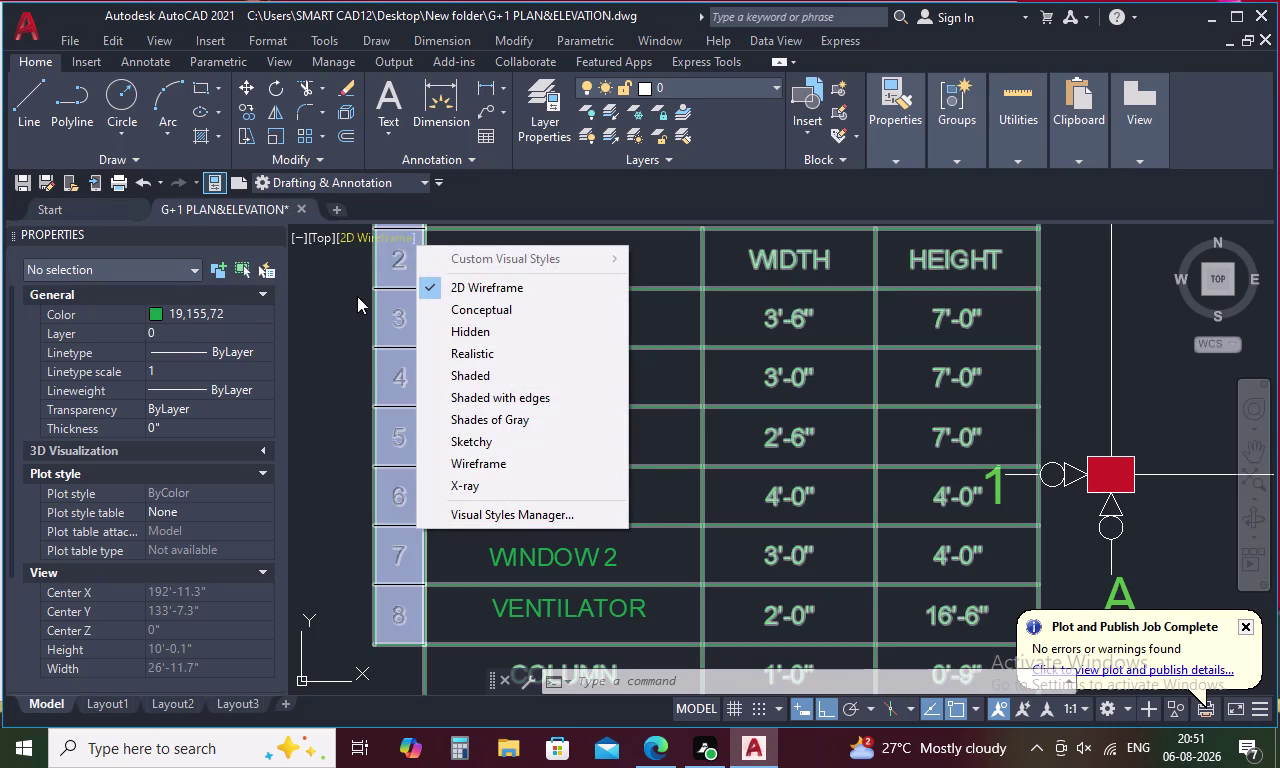
key(Escape)
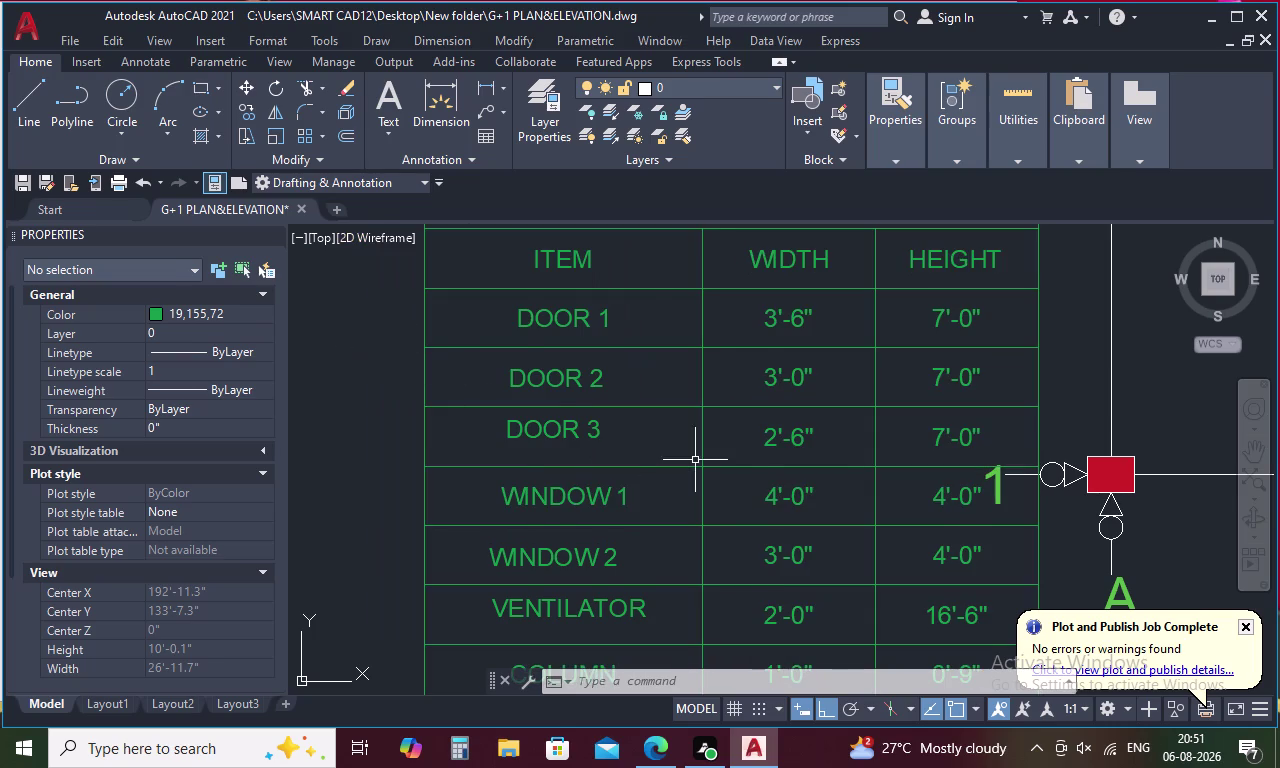
scroll(down, 3)
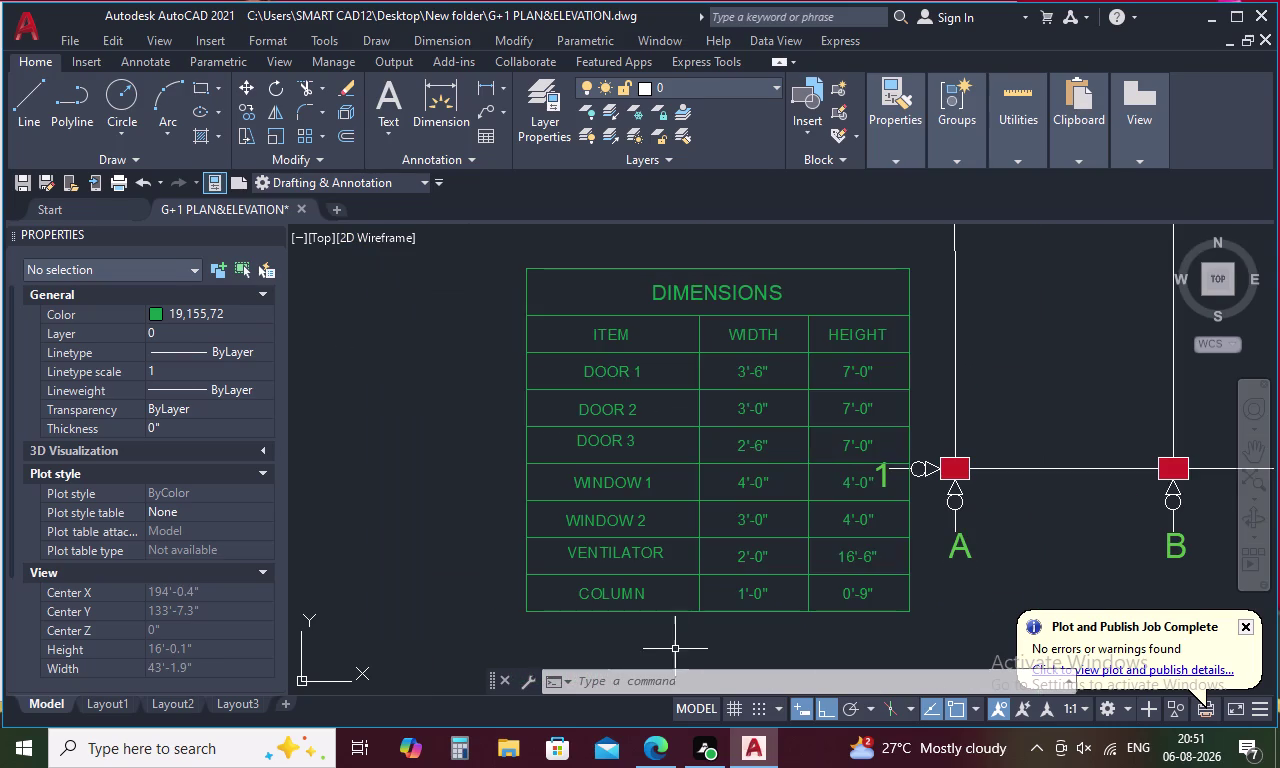
click(679, 611)
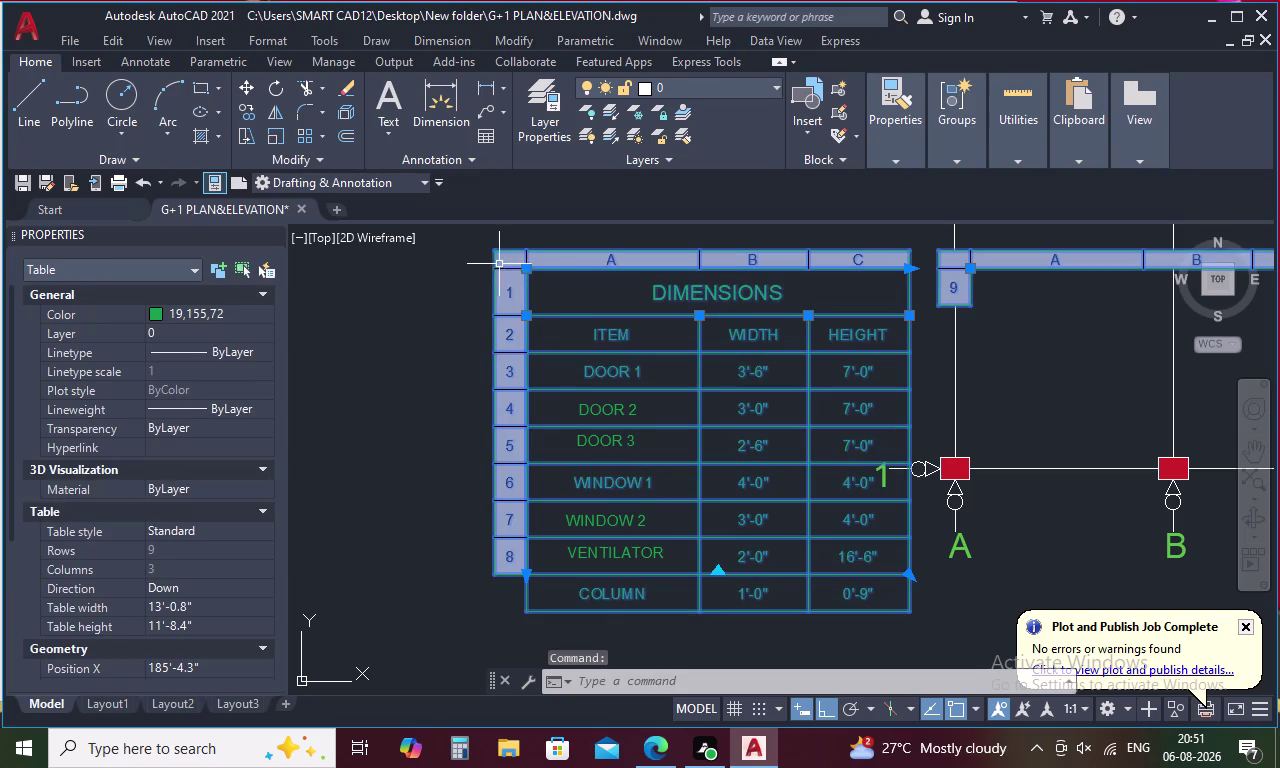
Move the table left and start a uniform scale from a base point.
click(525, 273)
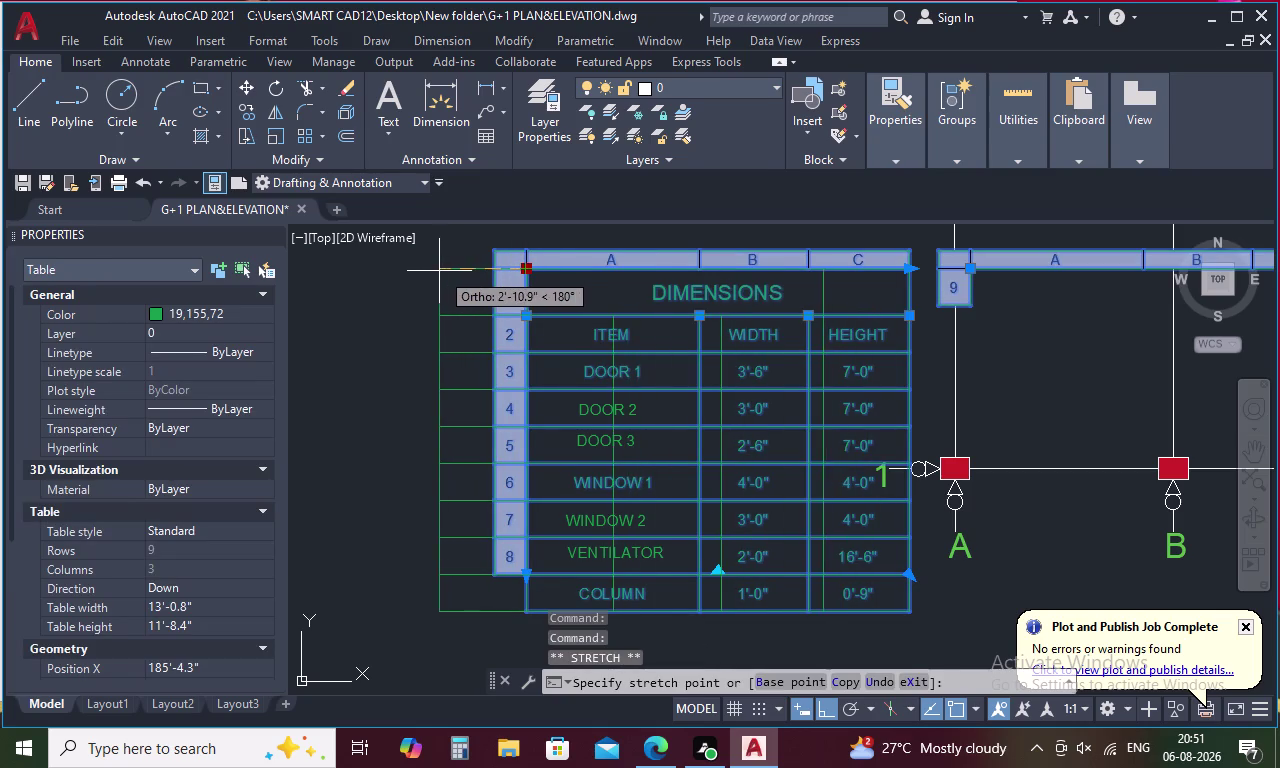
click(439, 271)
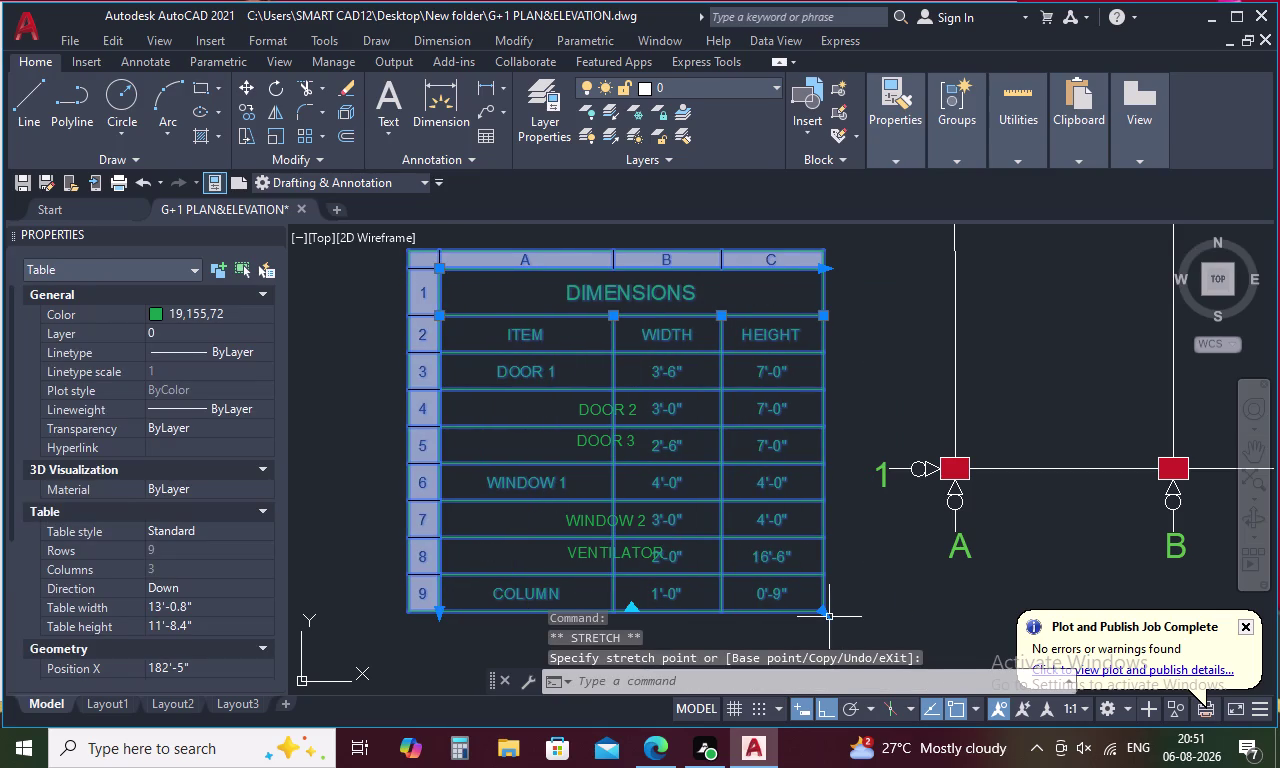
click(825, 615)
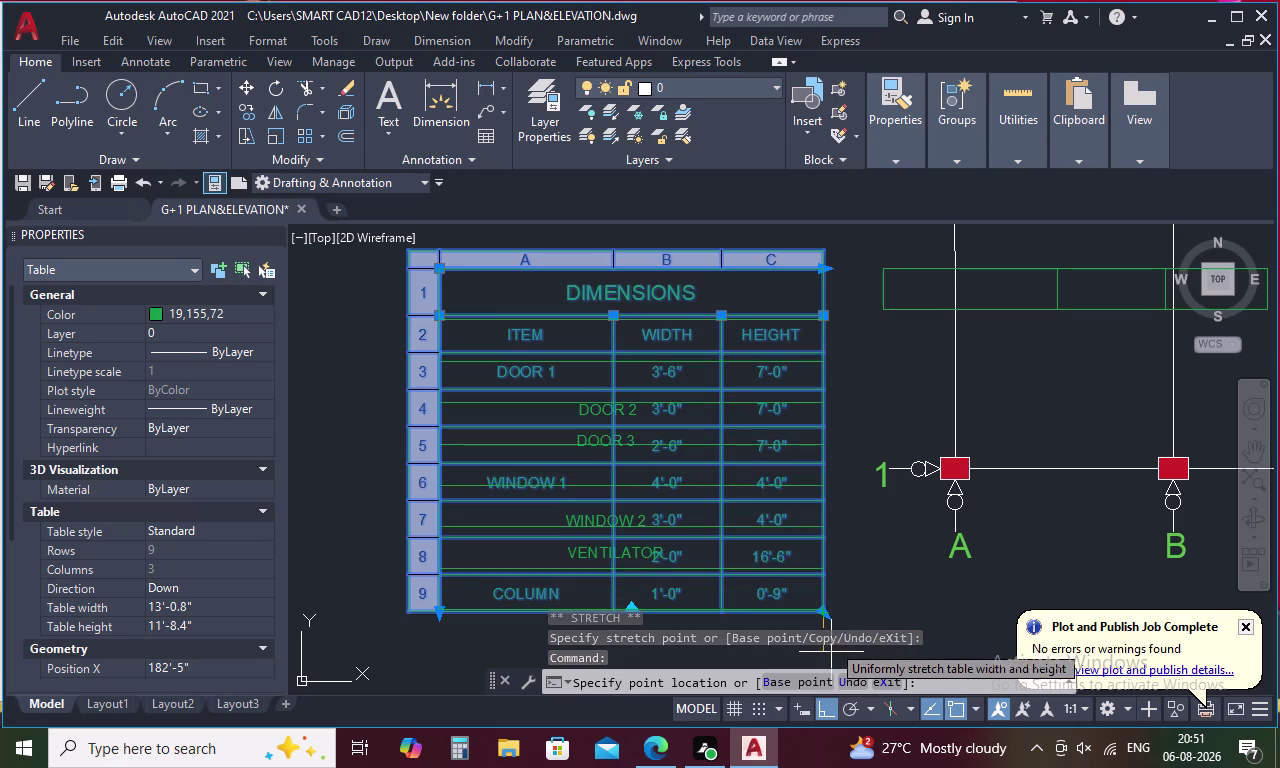
click(833, 679)
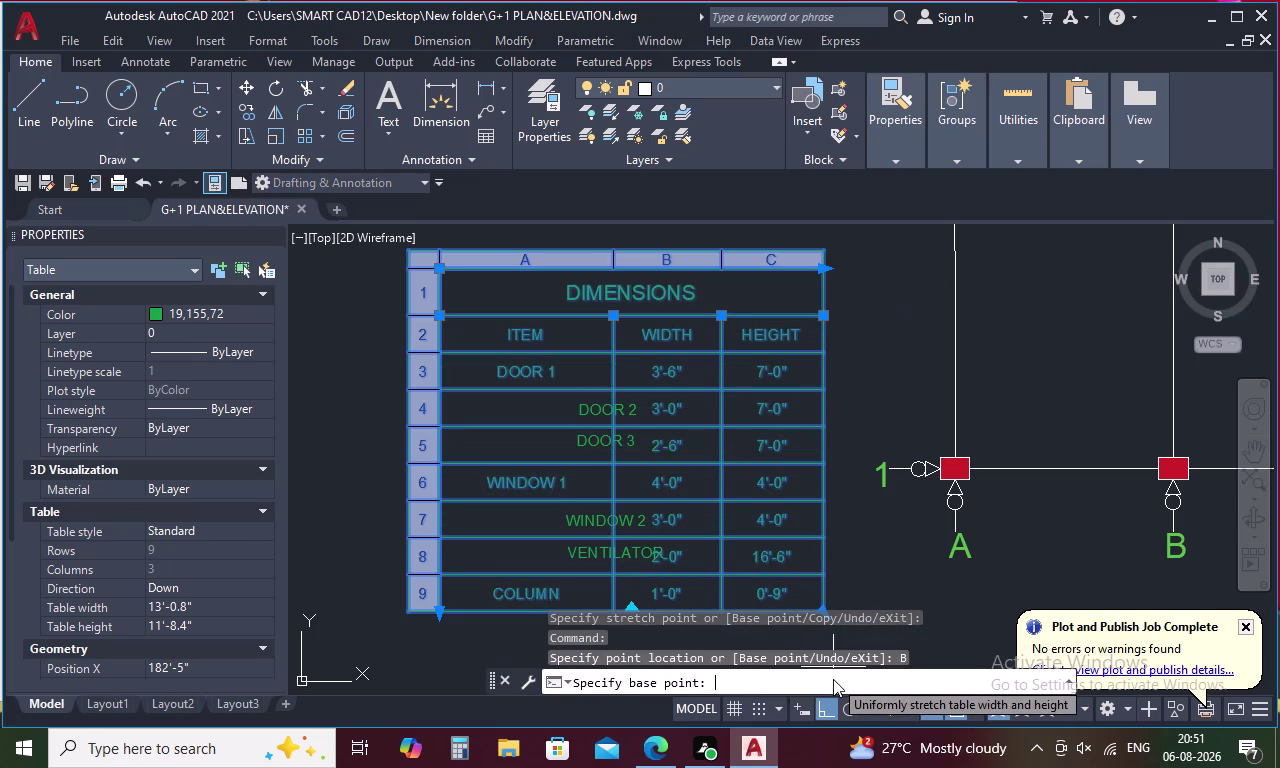
middle_drag(860, 553, 843, 407)
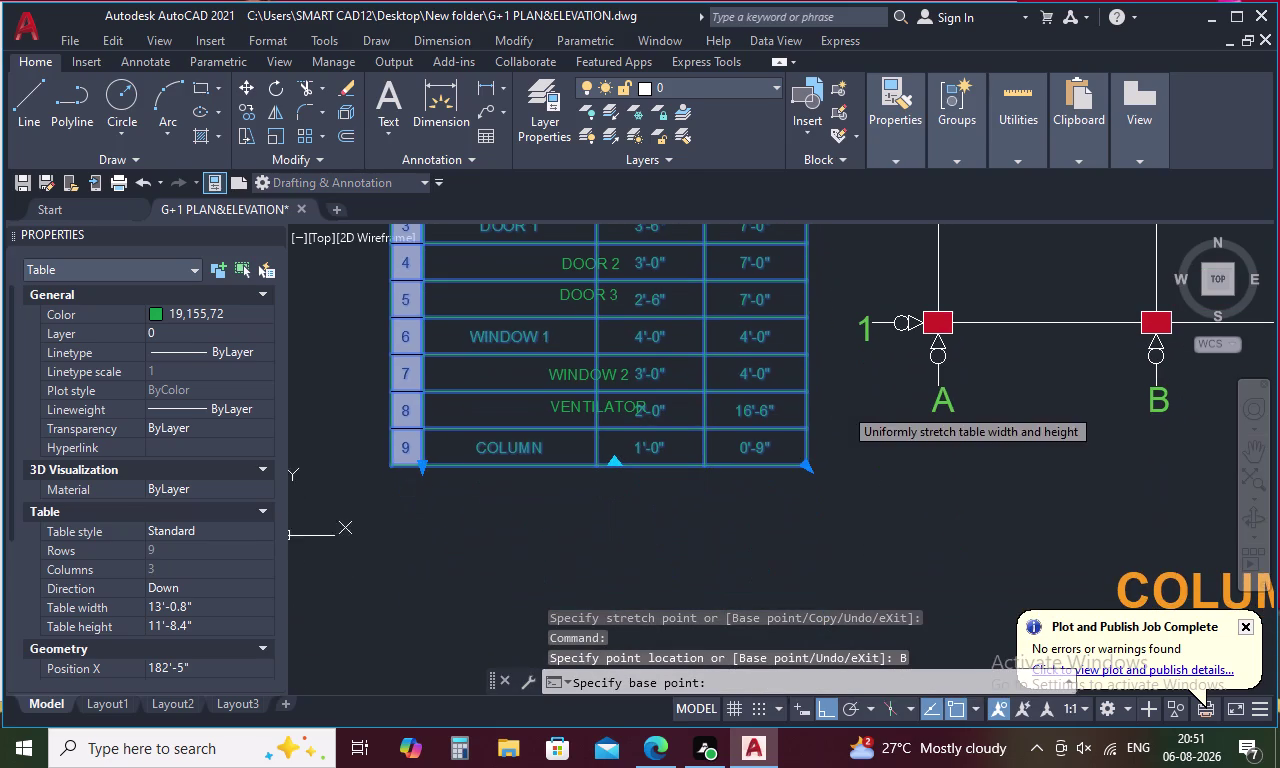
middle_drag(842, 444, 872, 552)
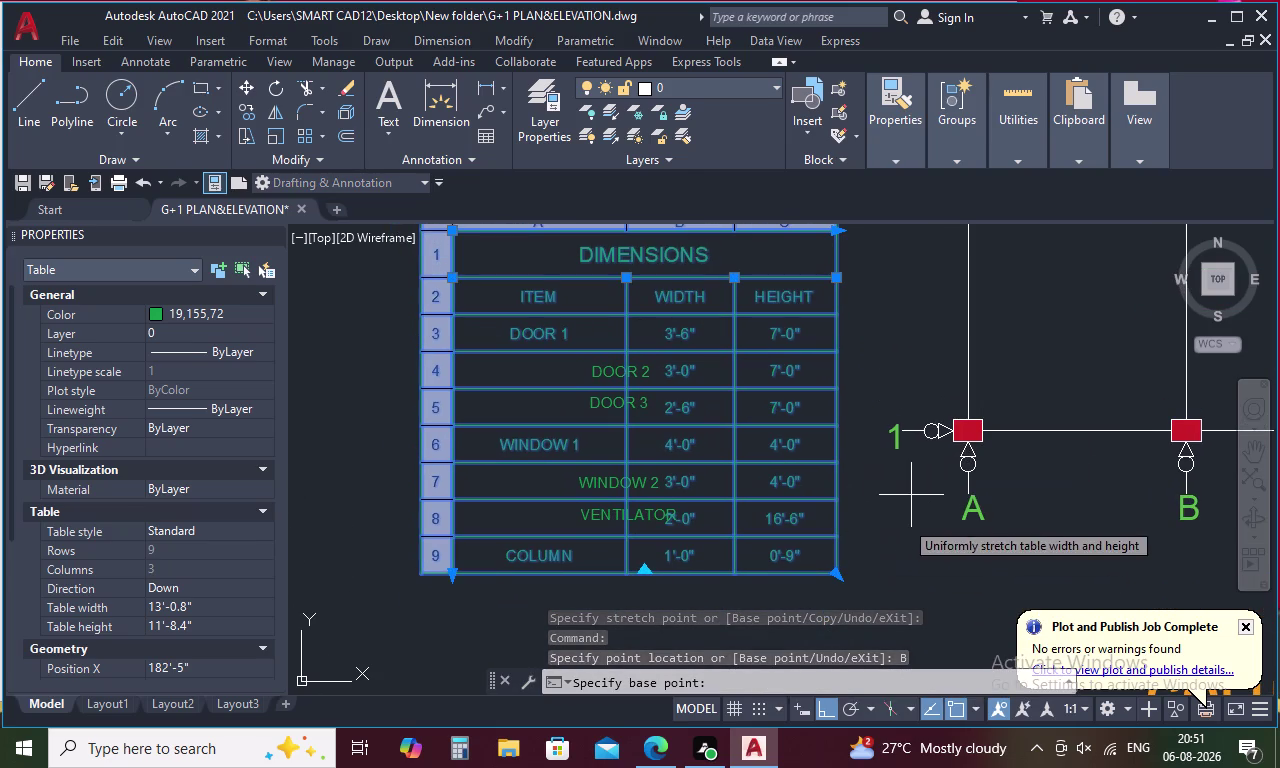
Cancel the scale prompt and undo the table move, stretch and grip edits.
key(ctrl+z)
key(ctrl+z)
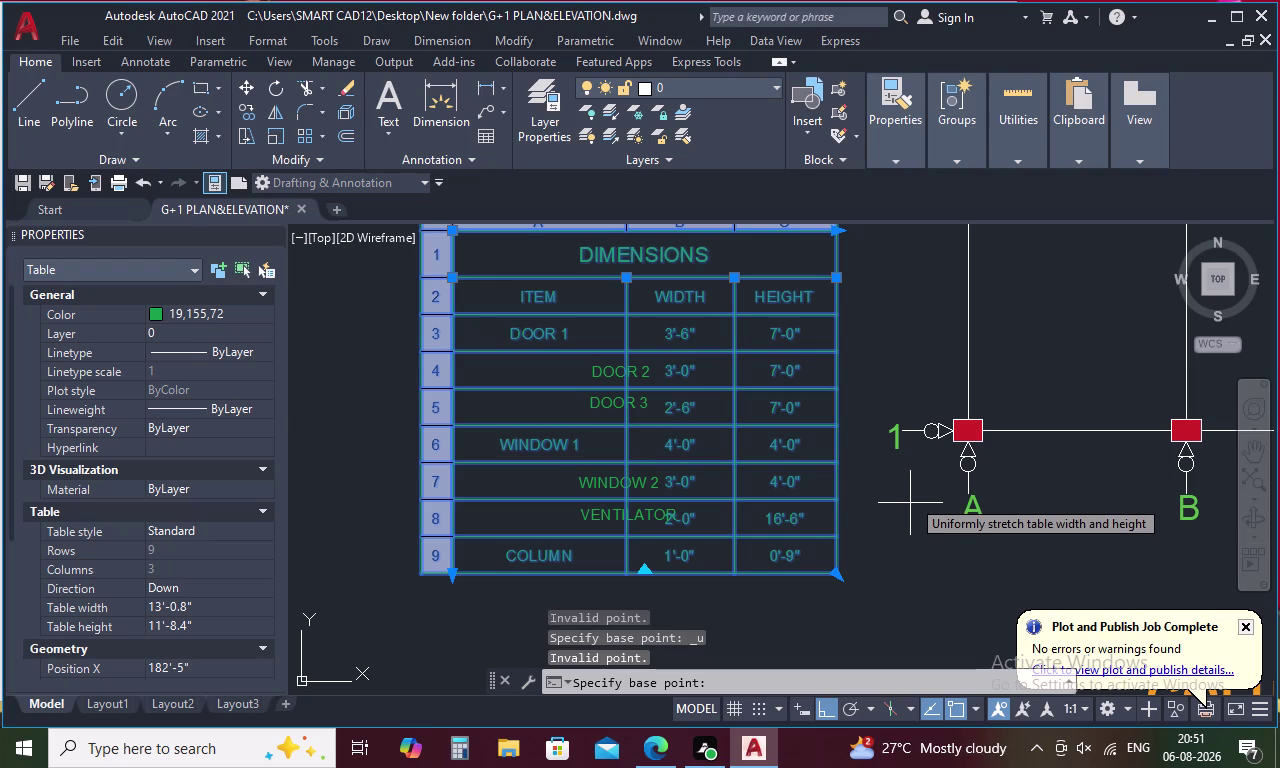
key(ctrl+z)
key(ctrl+z)
key(ctrl+z)
key(ctrl+z)
key(ctrl+z)
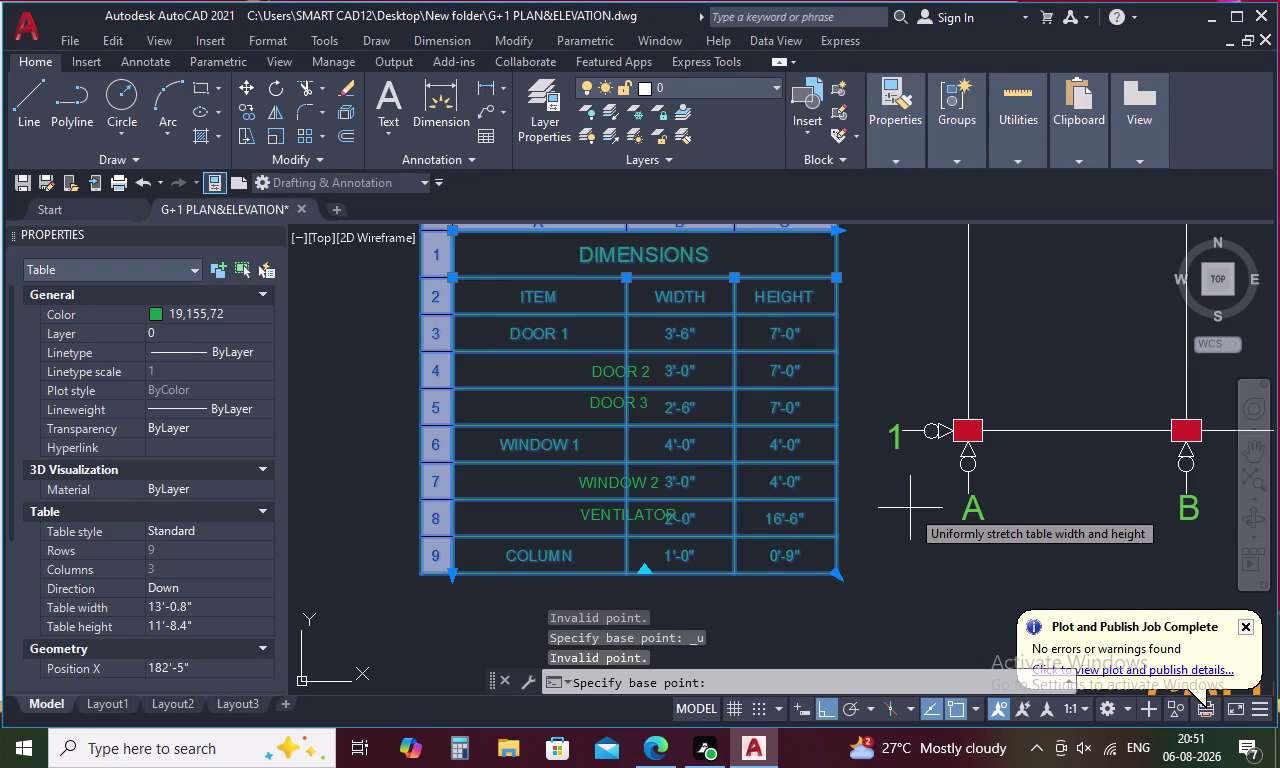
key(Escape)
key(ctrl+z)
key(ctrl+z)
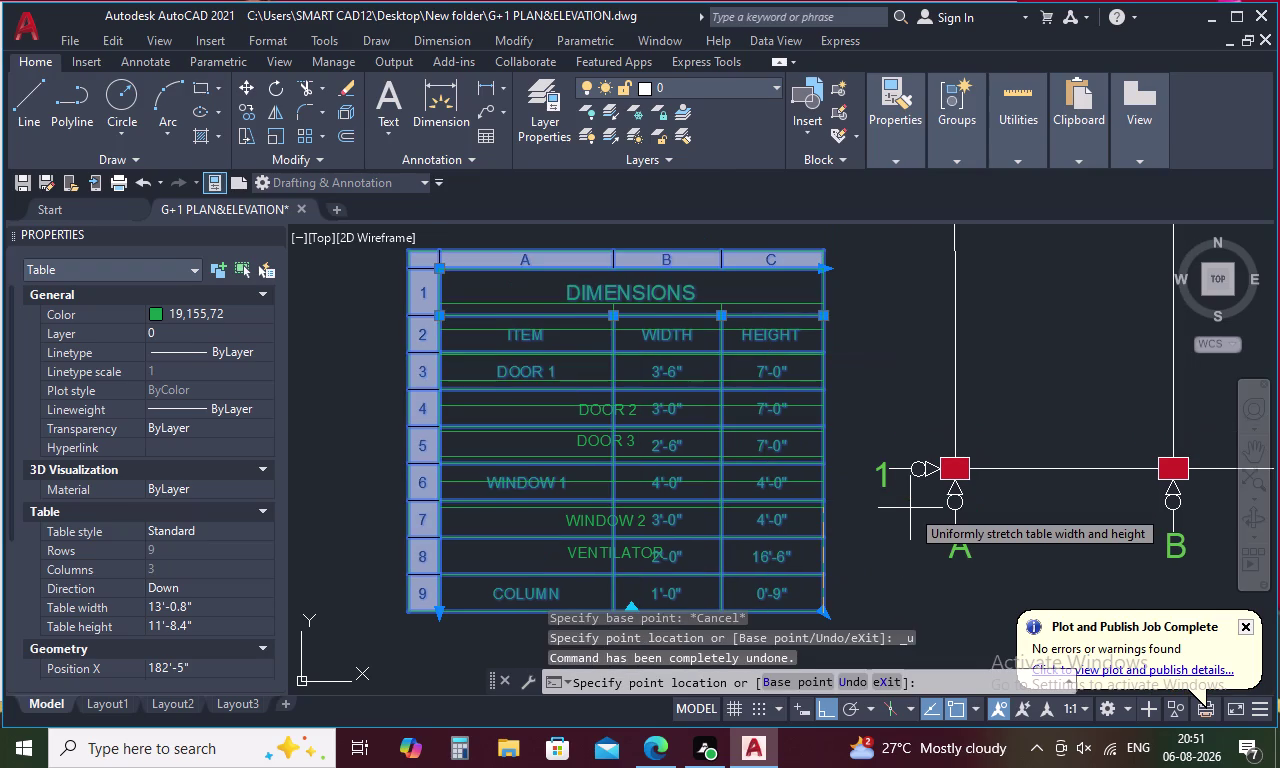
key(ctrl+z)
key(ctrl+z)
key(ctrl+z)
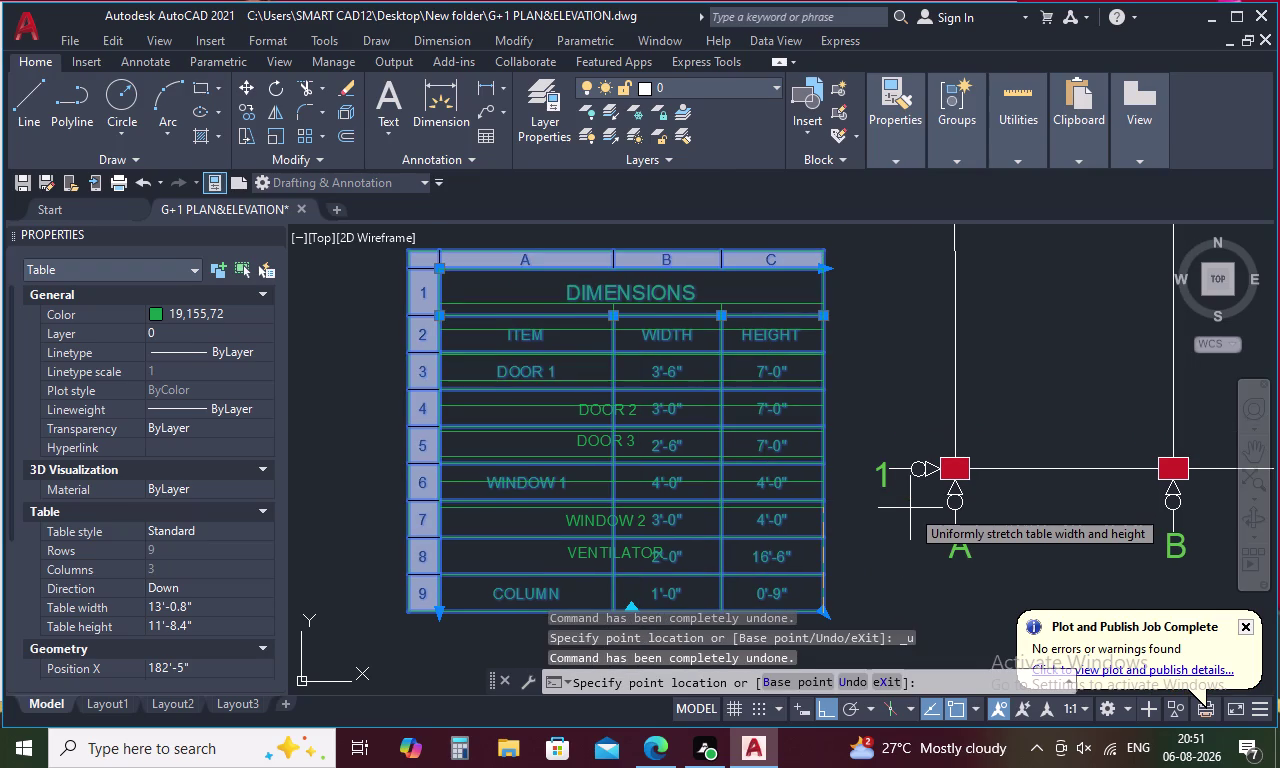
key(ctrl+z)
key(ctrl+z)
key(ctrl+z)
key(ctrl+z)
key(ctrl+z)
key(ctrl+z)
key(ctrl+z)
key(Escape)
key(Escape)
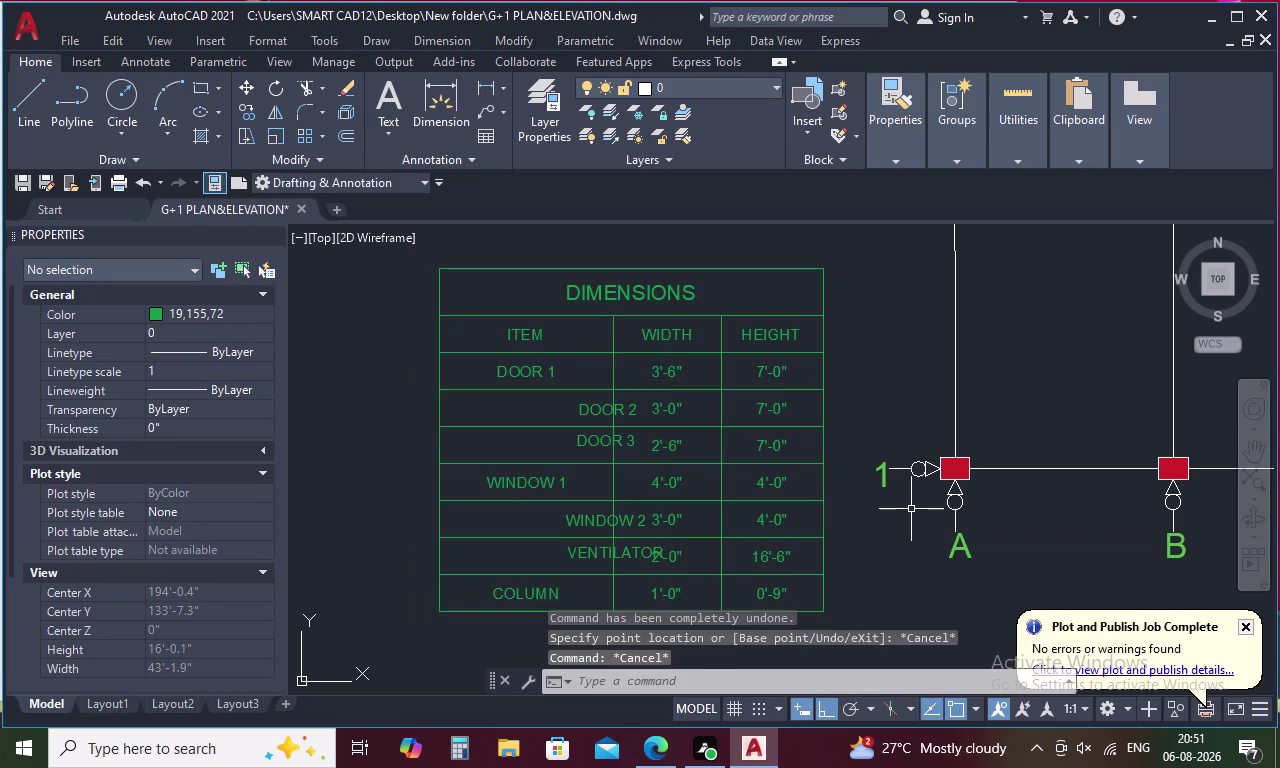
key(ctrl+z)
key(ctrl+z)
key(ctrl+z)
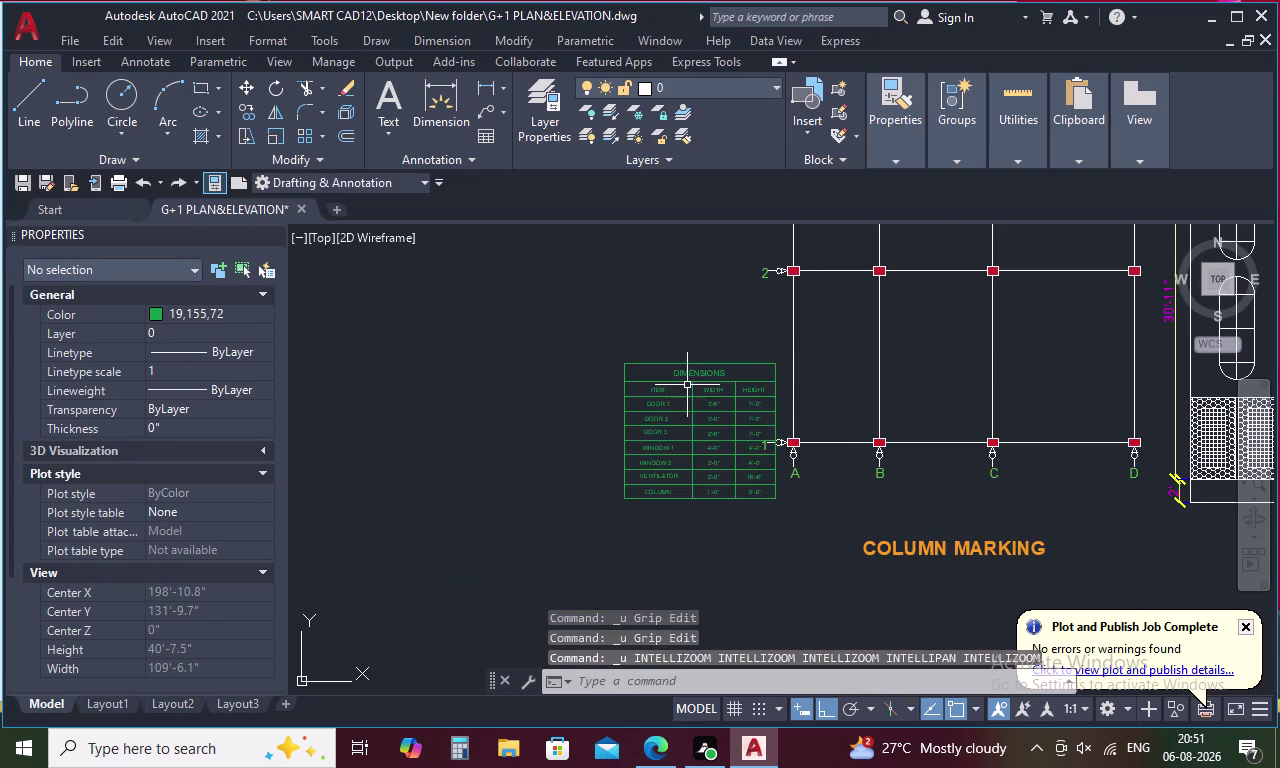
Select the DIMENSIONS table and bring up its shortcut menu.
scroll(up, 3)
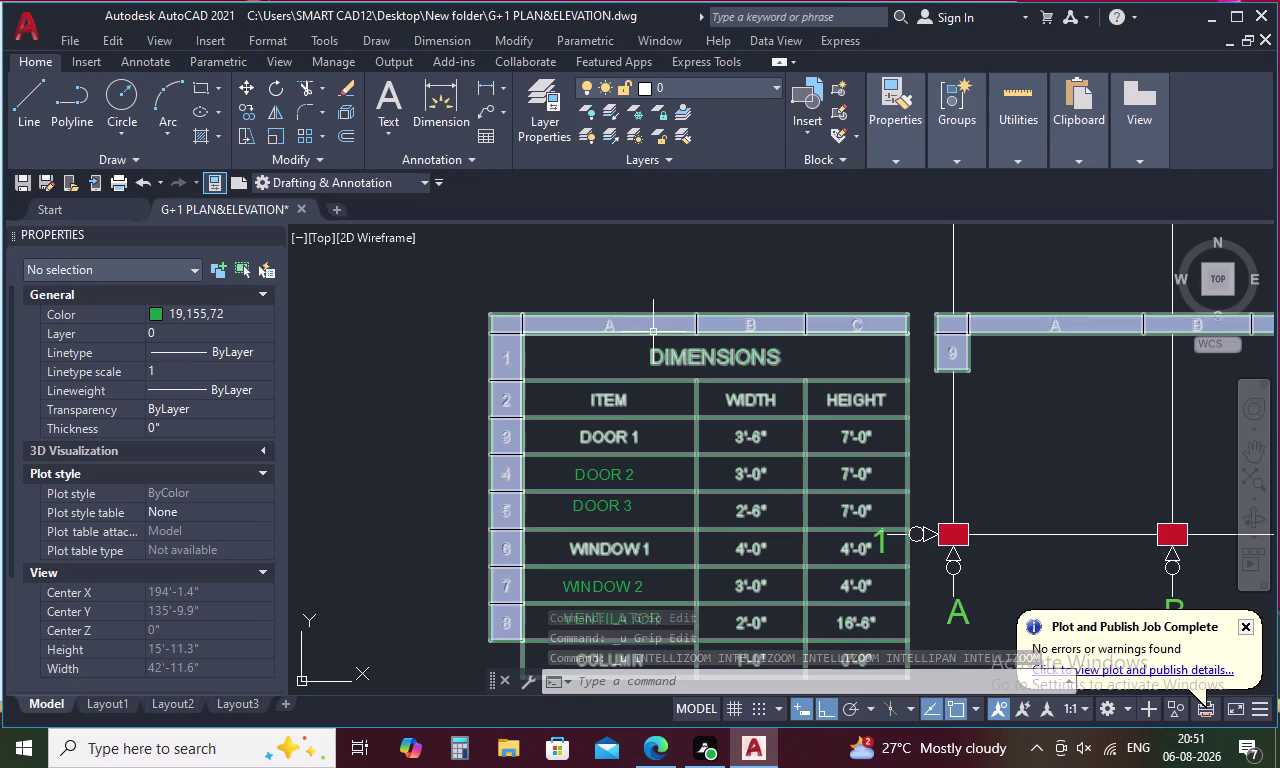
click(653, 332)
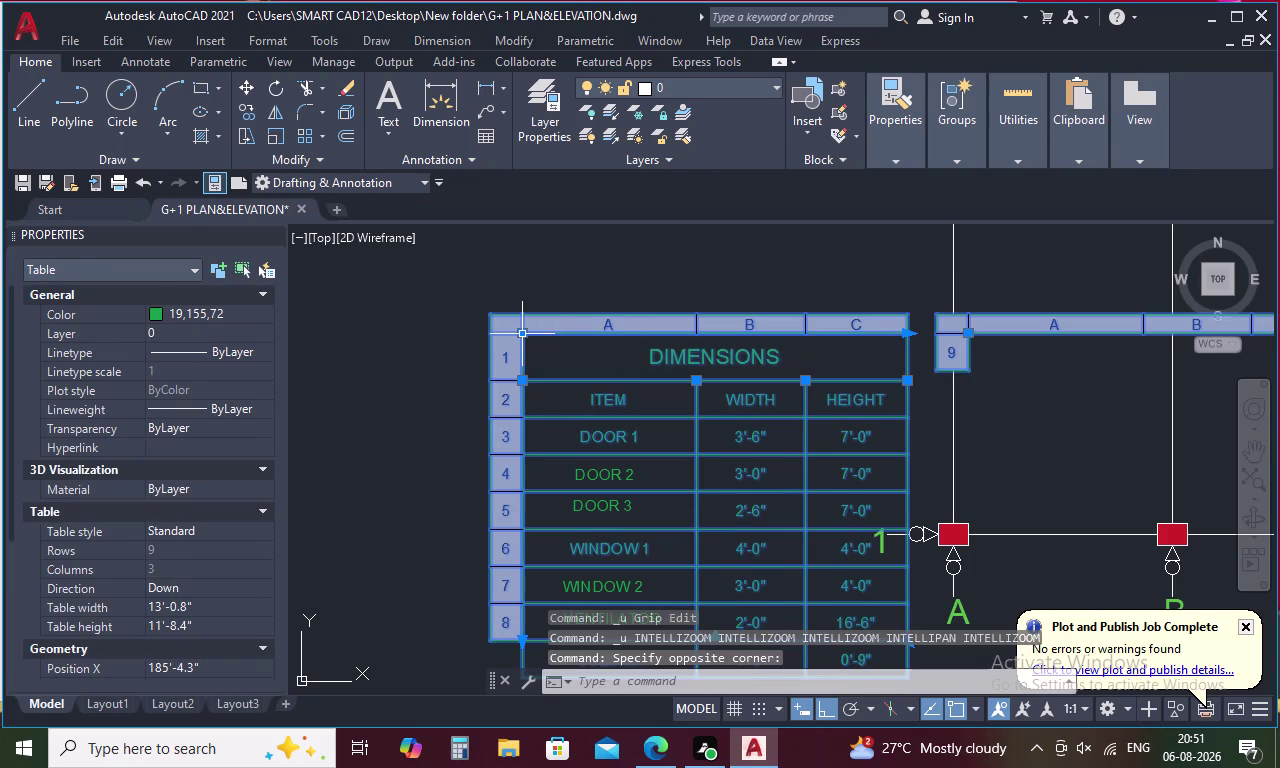
right_click(523, 333)
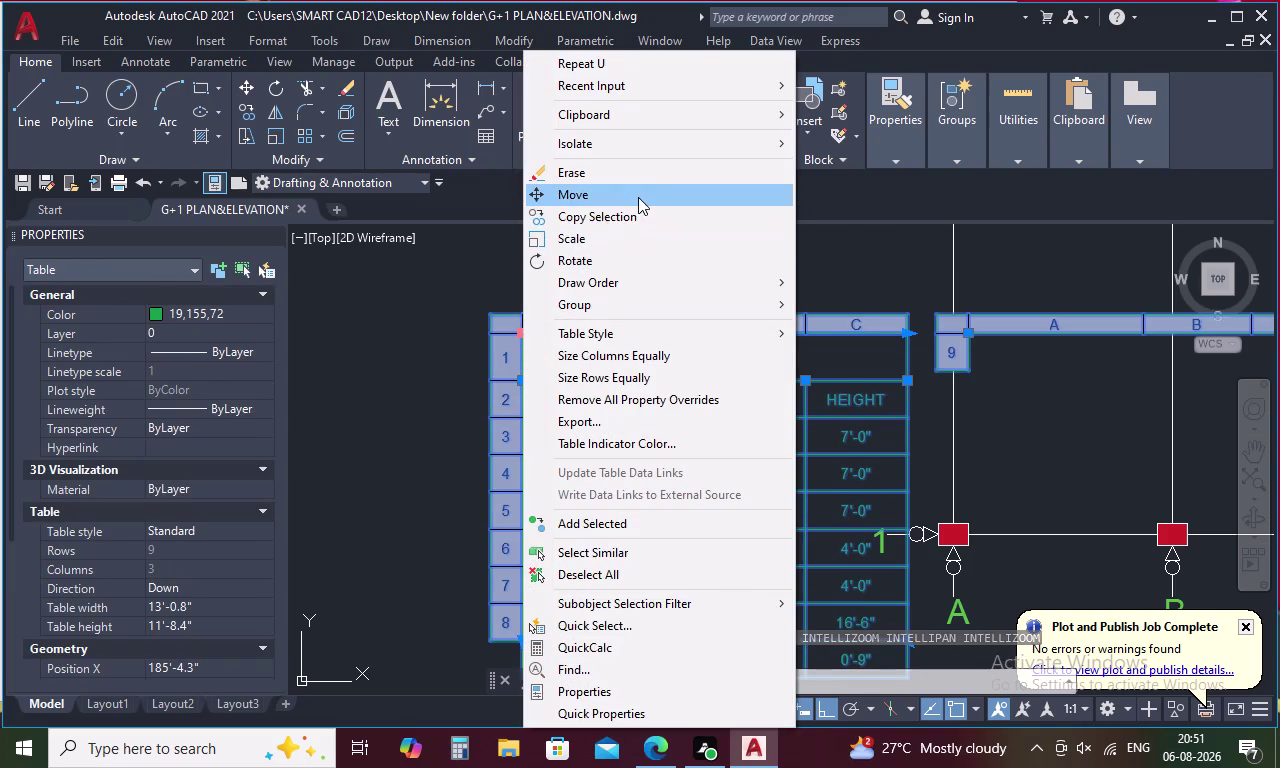
Move the DIMENSIONS table slightly left using the shortcut menu's Move.
click(638, 197)
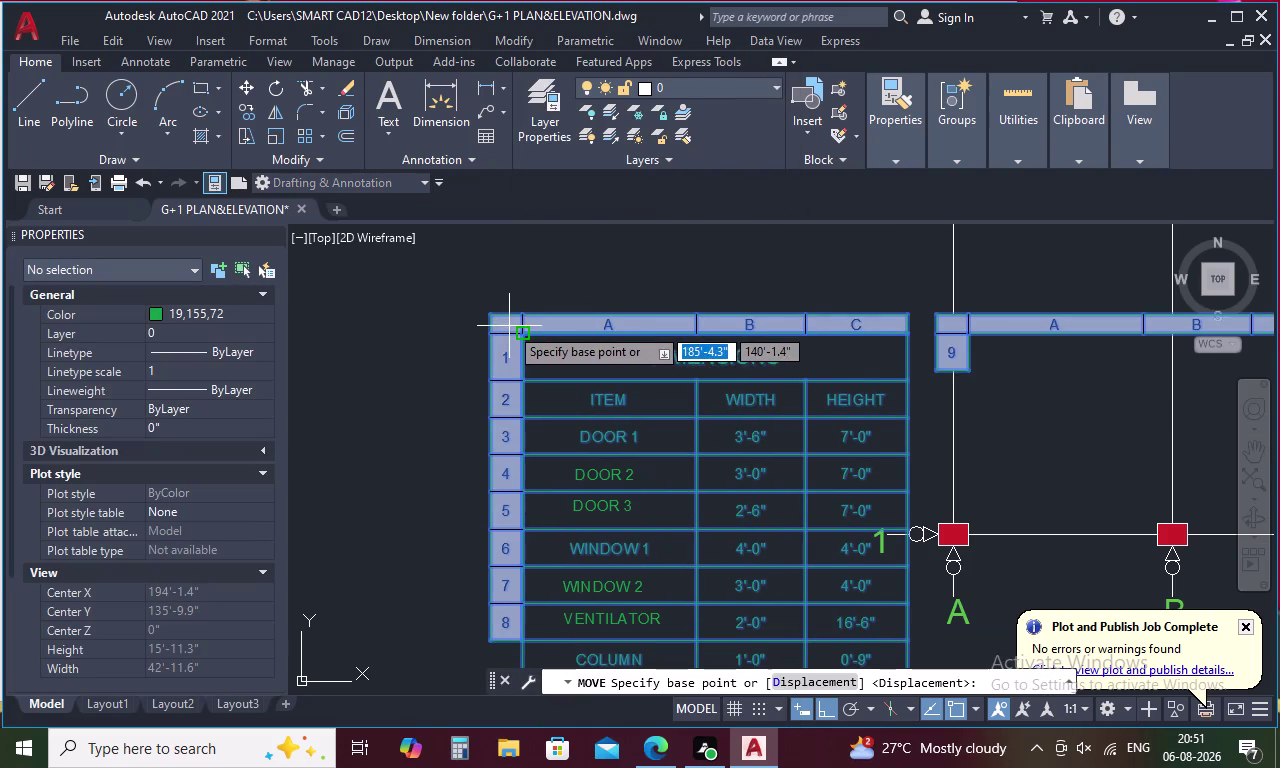
click(523, 337)
click(459, 335)
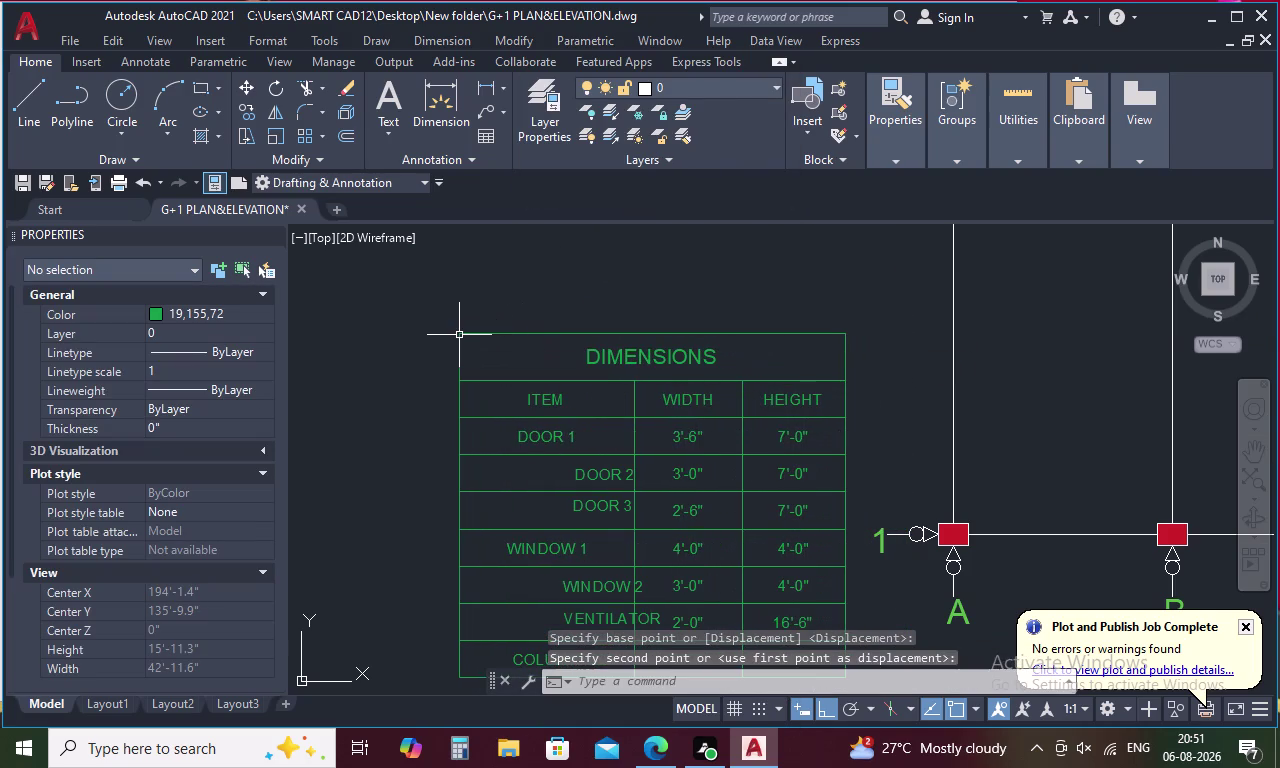
Zoom out to frame the whole drawing and switch to the Layout3 sheet.
scroll(down, 3)
middle_drag(892, 388, 888, 388)
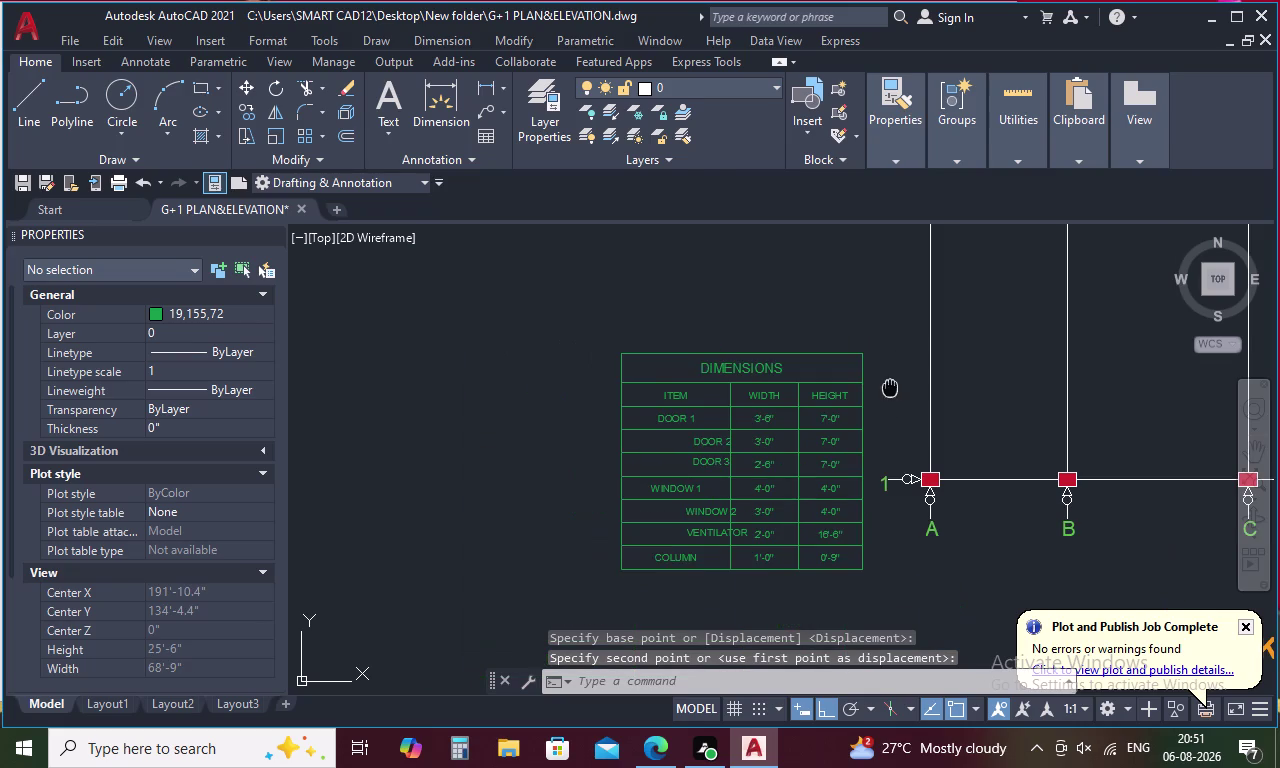
middle_drag(888, 388, 691, 375)
scroll(down, 3)
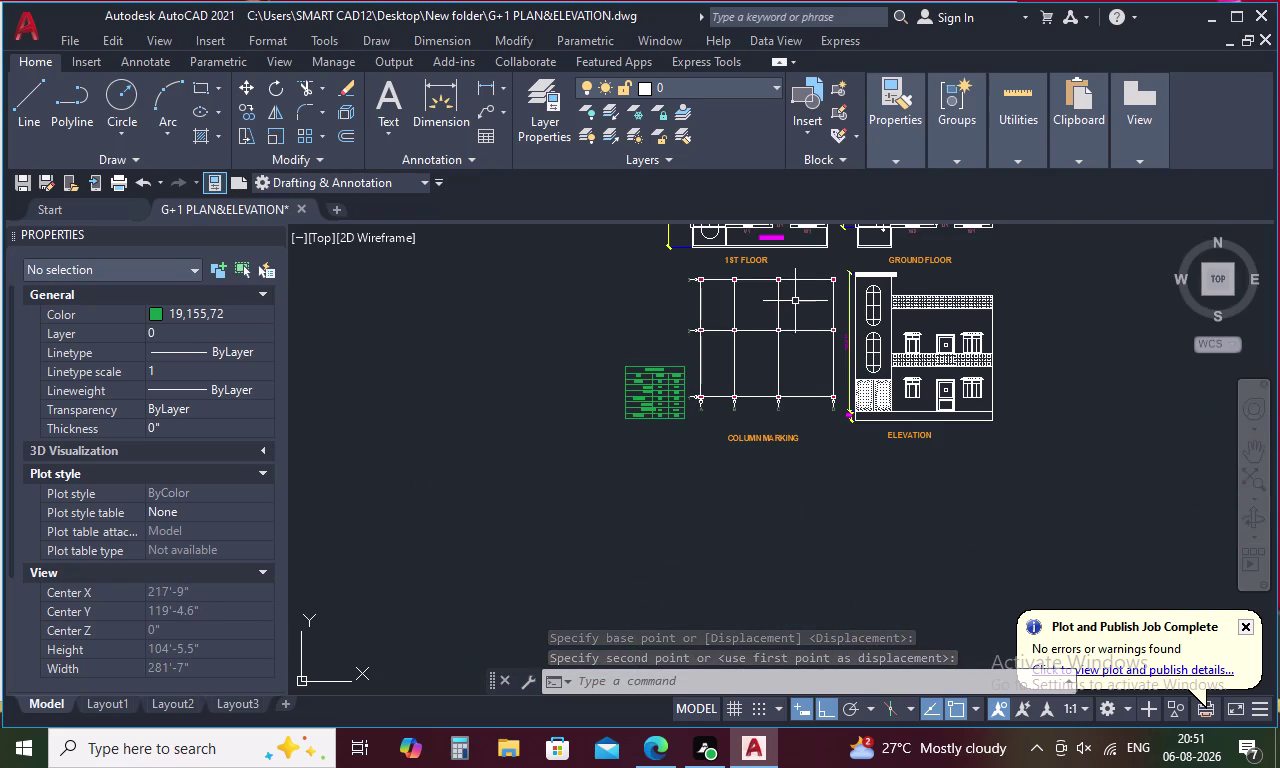
middle_drag(795, 301, 753, 450)
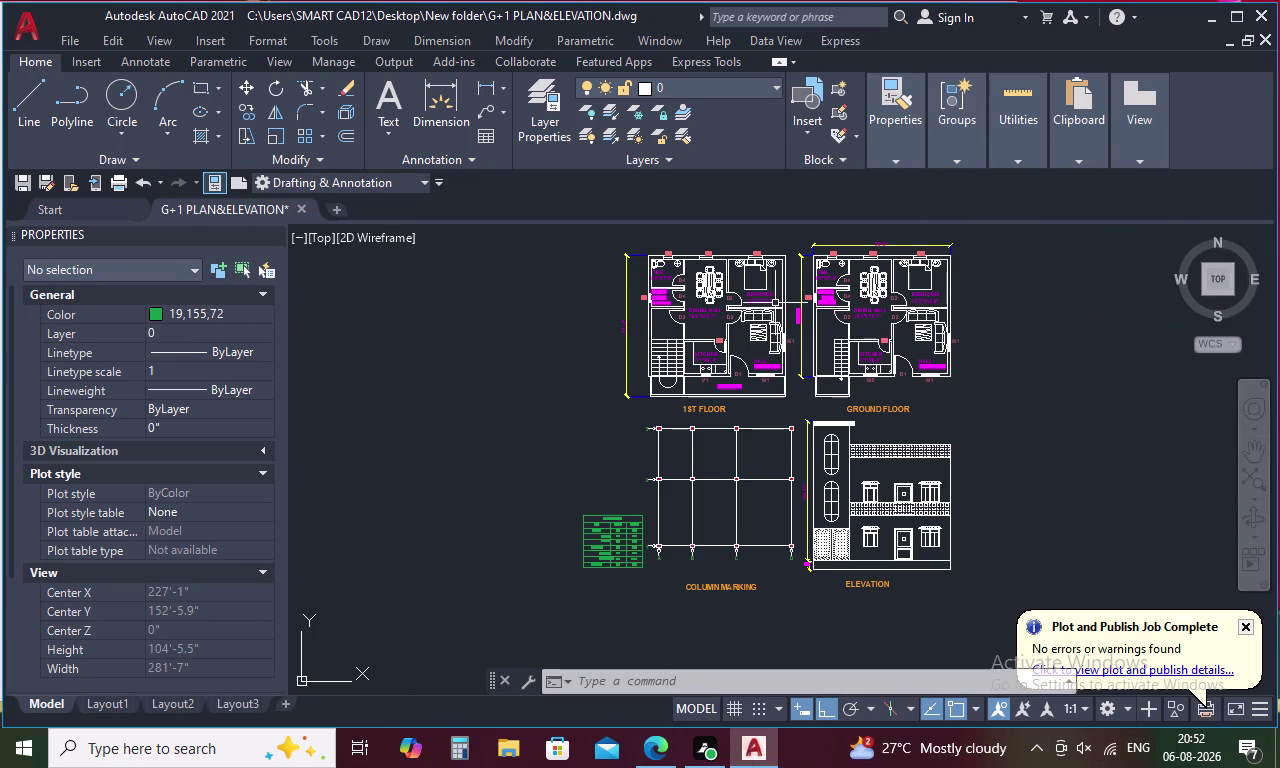
click(239, 702)
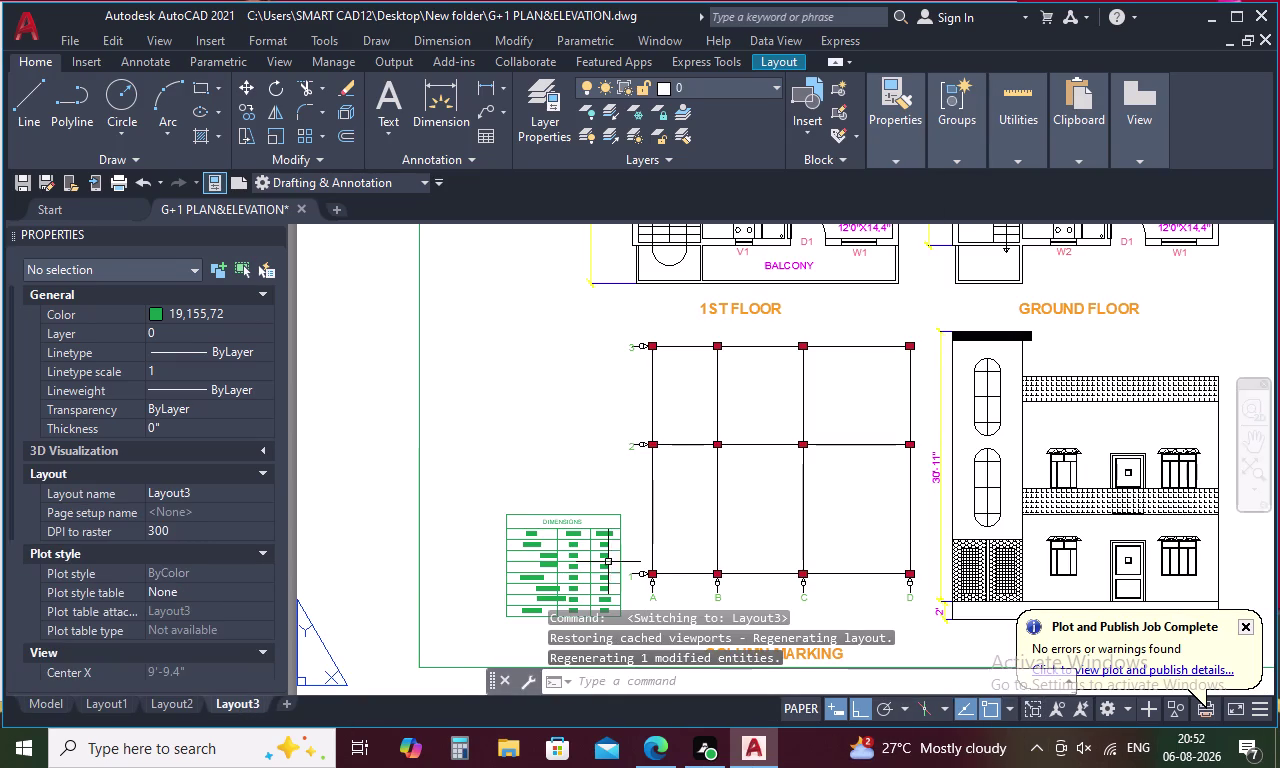
Inspect Layout3's plans, column marking, elevation and DIMENSIONS table, then add a Layout4 sheet.
scroll(up, 3)
scroll(down, 3)
scroll(up, 3)
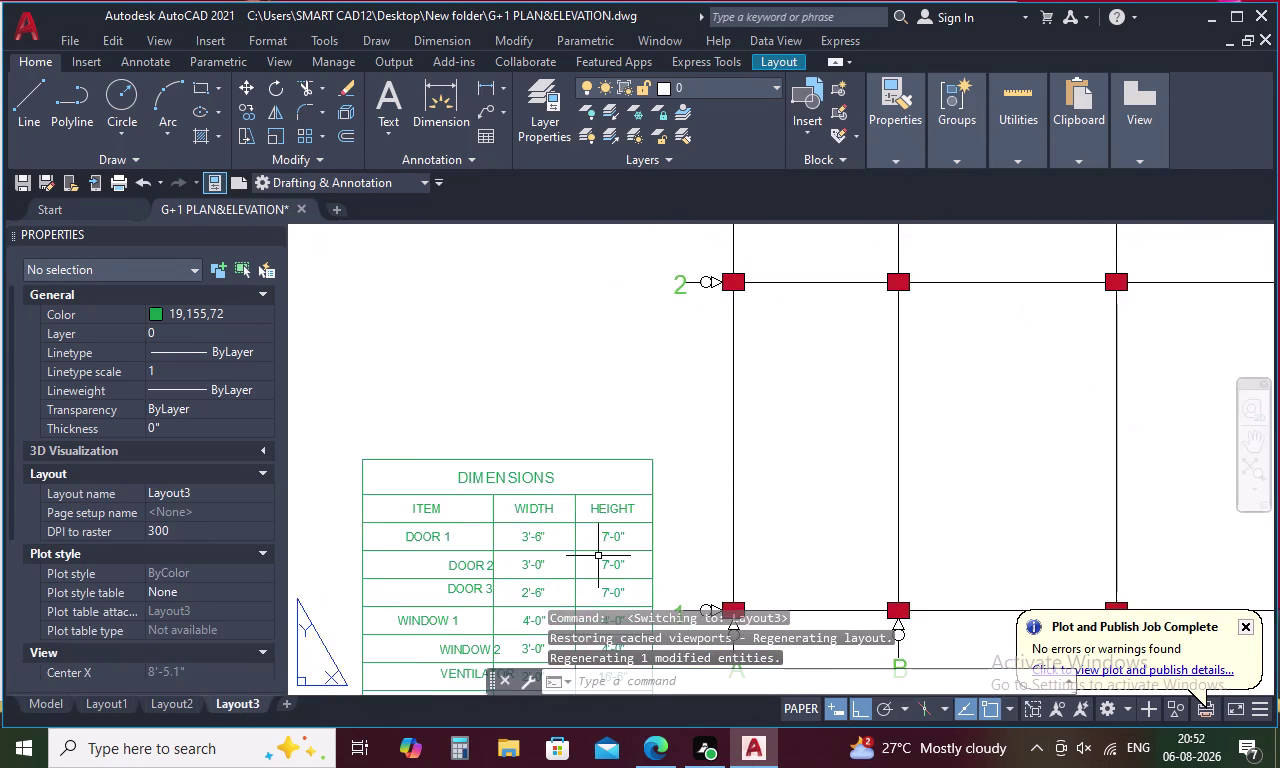
scroll(up, 3)
scroll(up, 3)
scroll(down, 3)
scroll(down, 3)
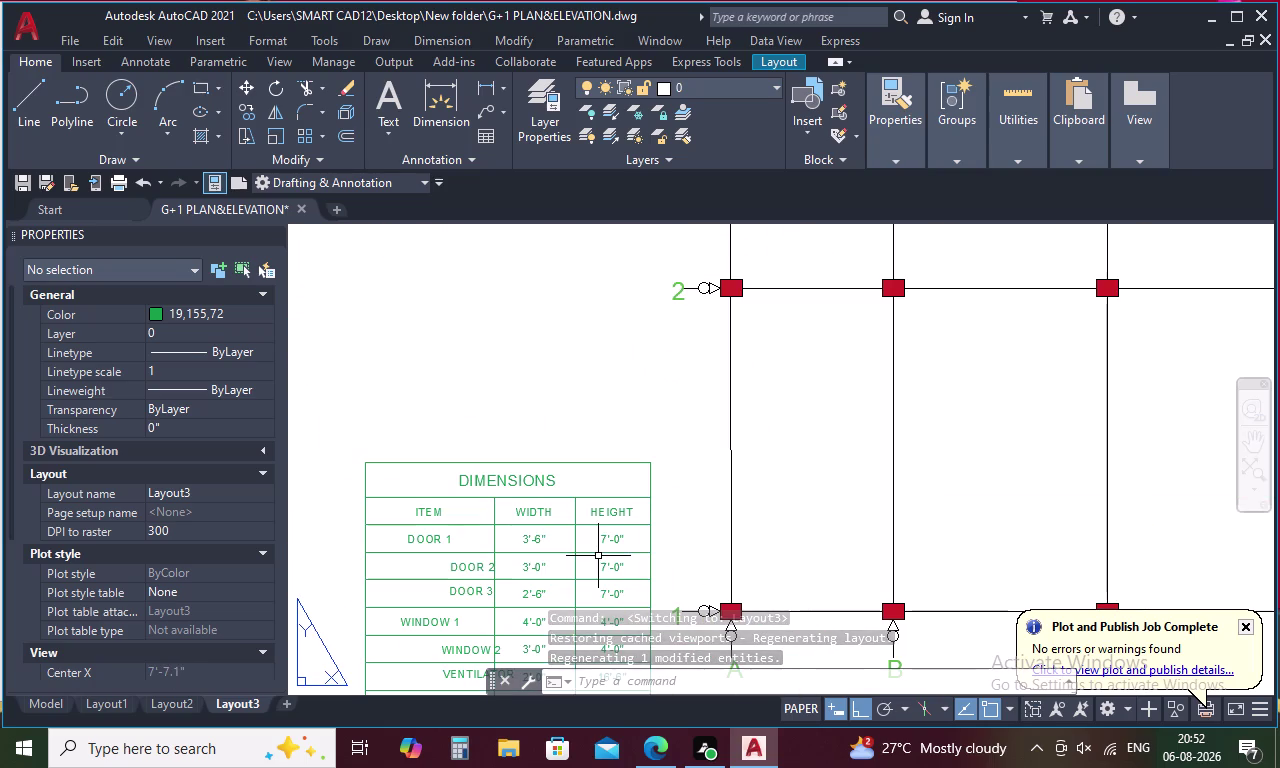
middle_drag(815, 514, 579, 479)
scroll(down, 3)
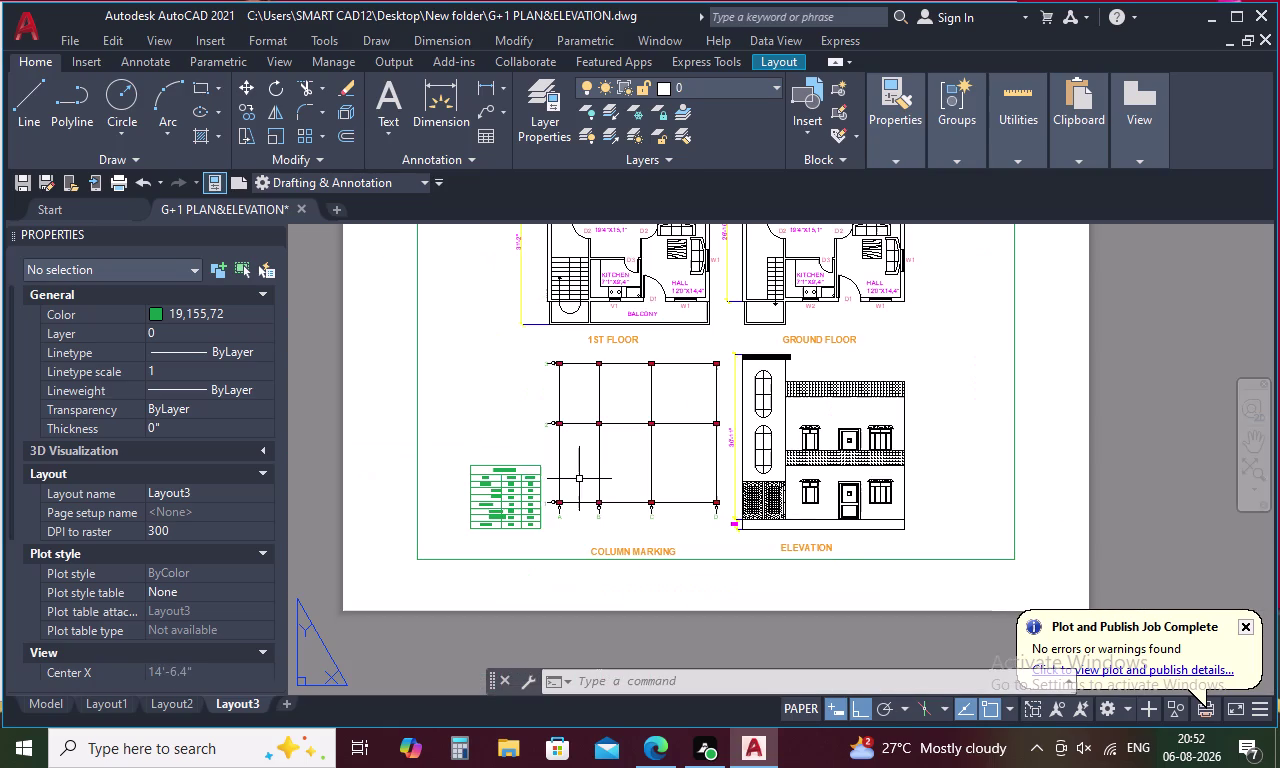
scroll(down, 3)
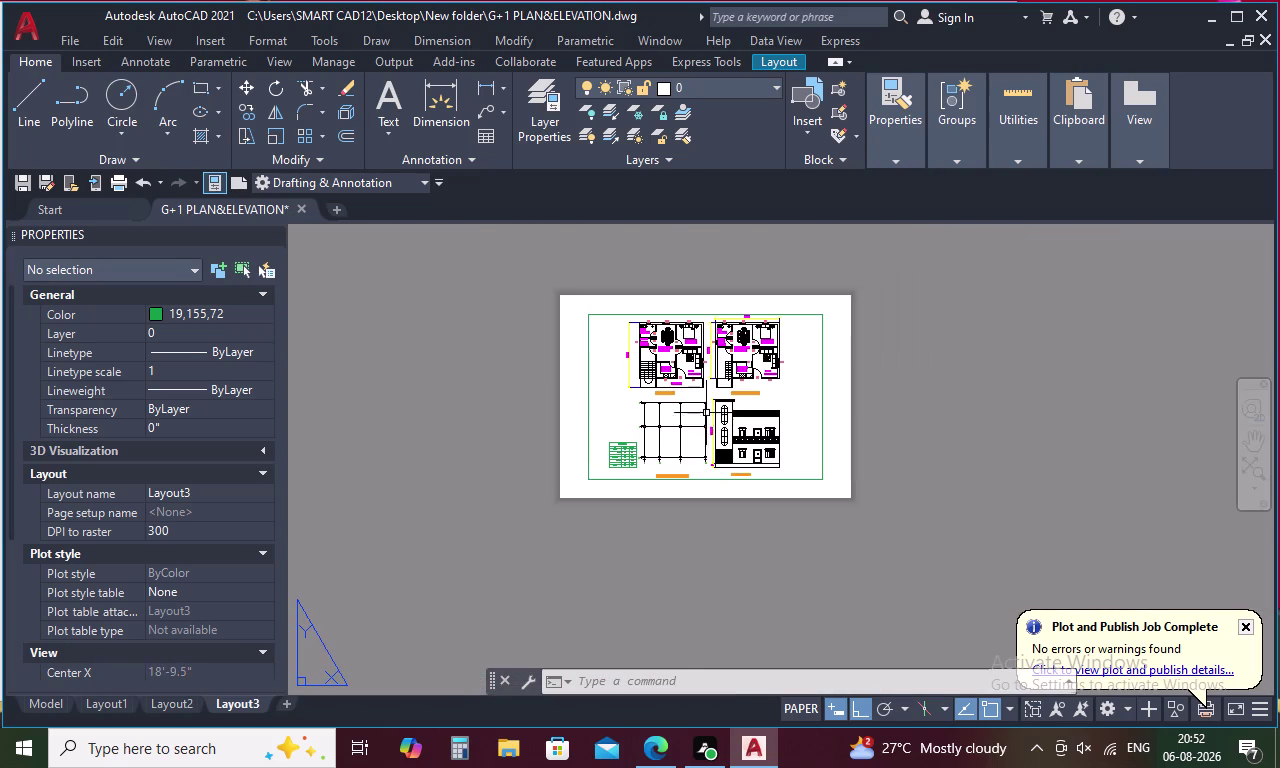
scroll(up, 3)
scroll(down, 3)
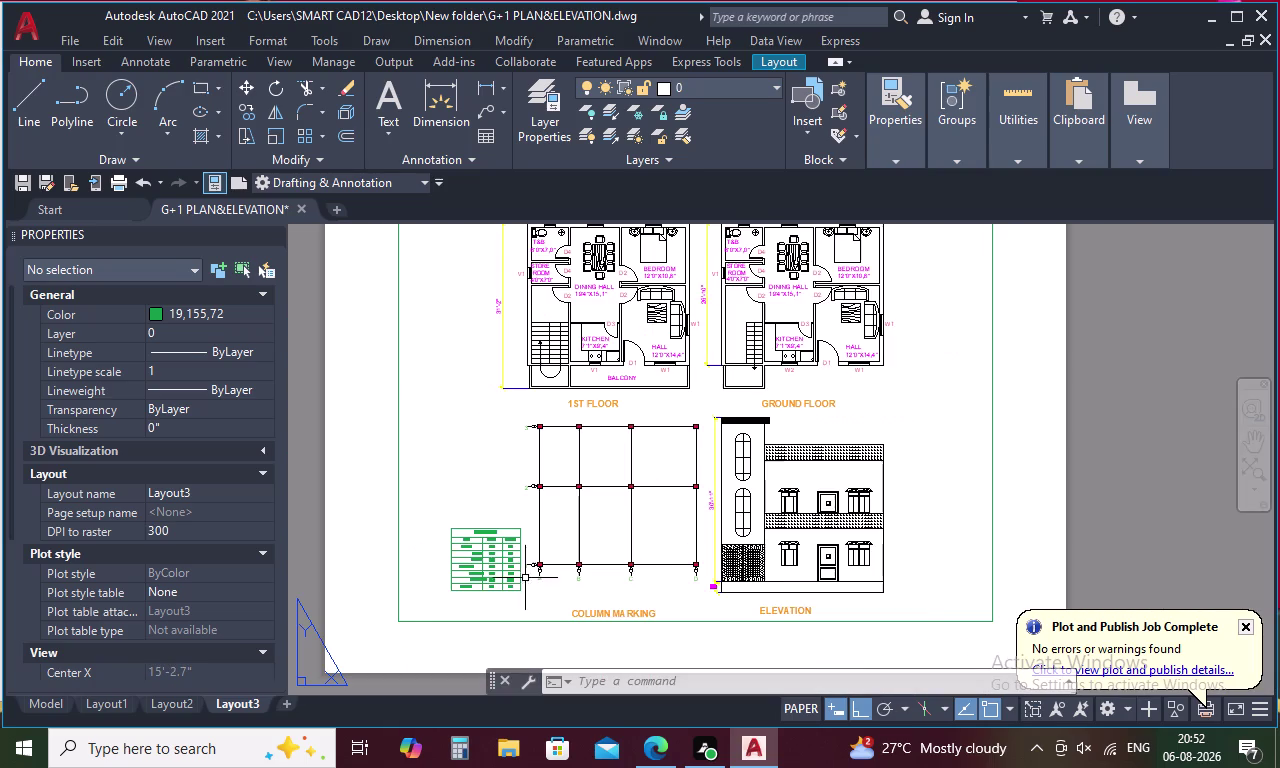
scroll(up, 3)
scroll(up, 3)
scroll(up, 3)
scroll(down, 3)
scroll(down, 3)
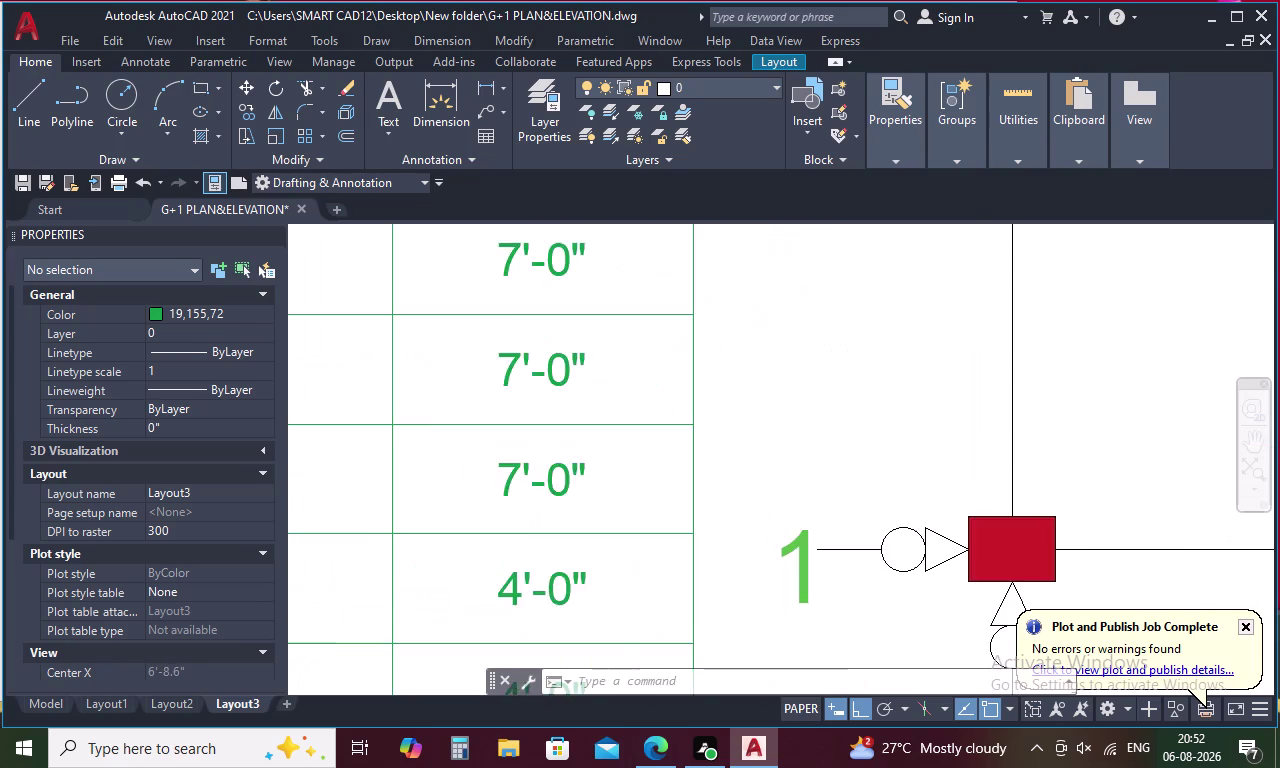
scroll(down, 3)
scroll(down, 3)
scroll(up, 3)
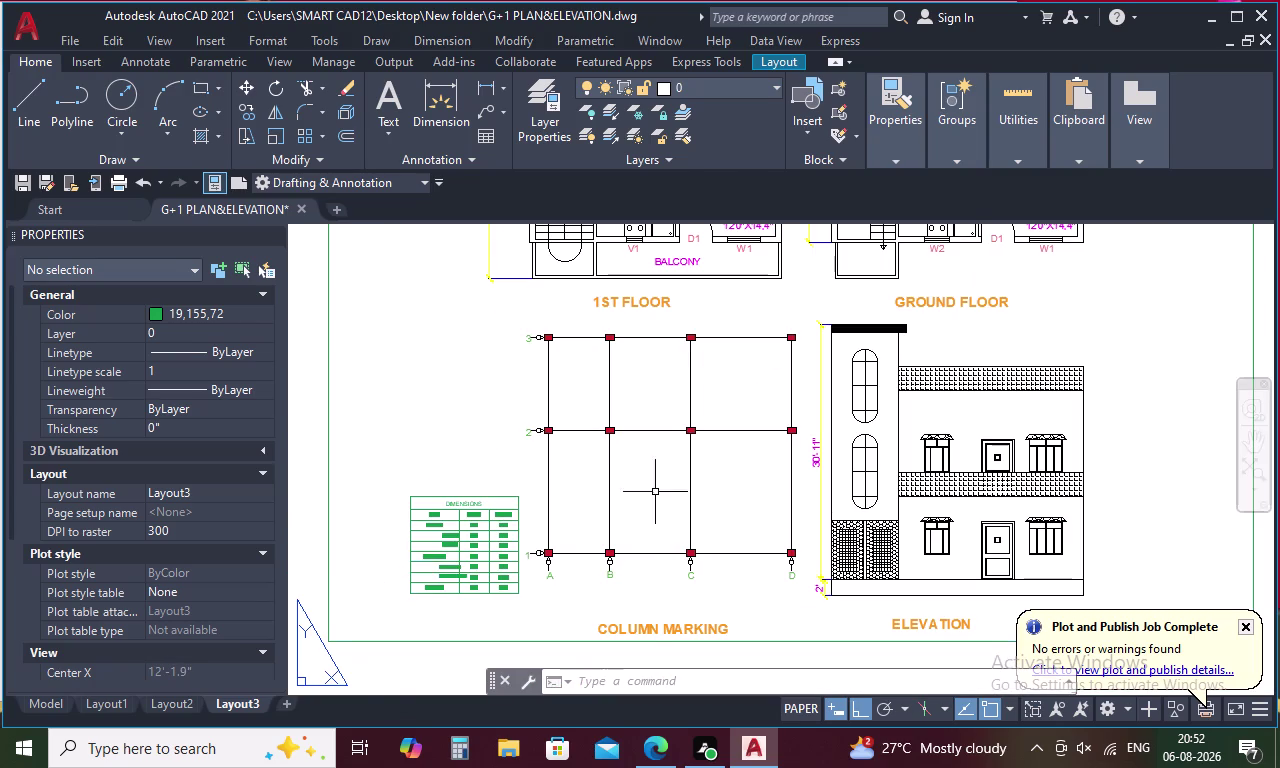
middle_drag(906, 512, 819, 542)
scroll(down, 3)
scroll(down, 3)
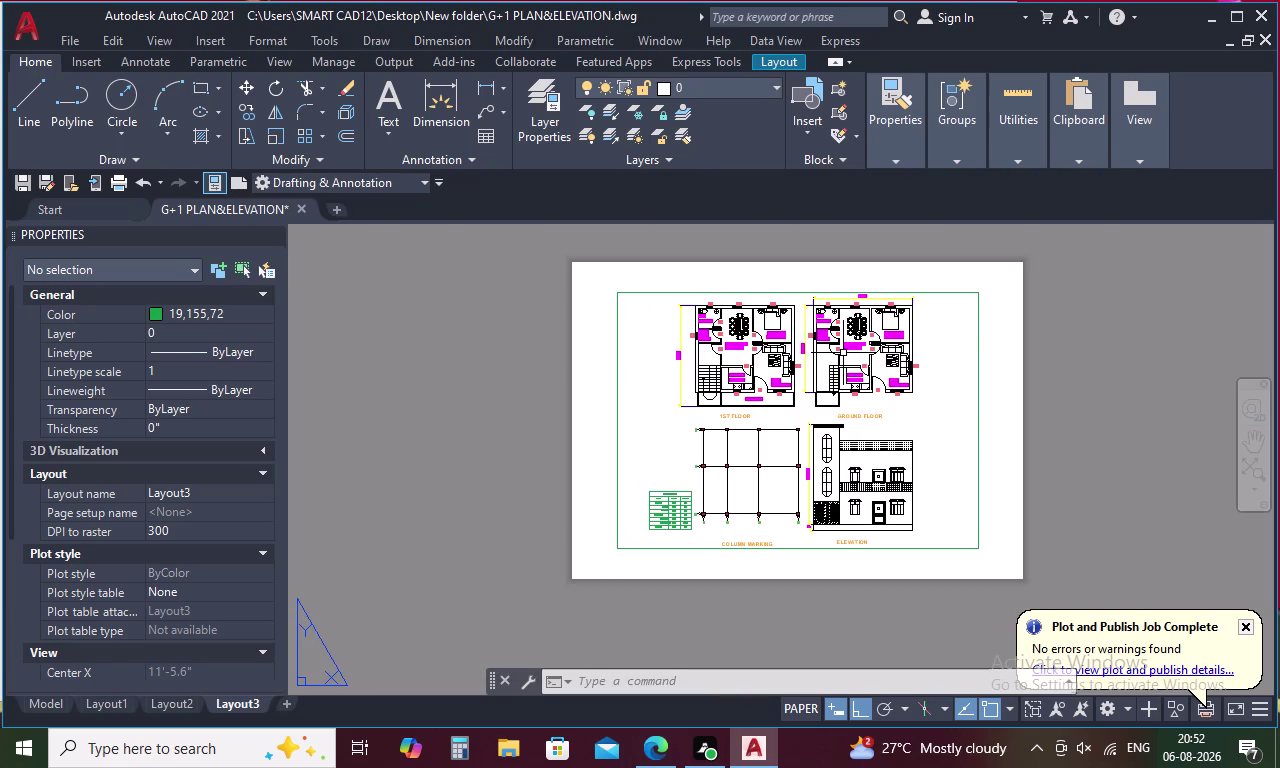
scroll(up, 3)
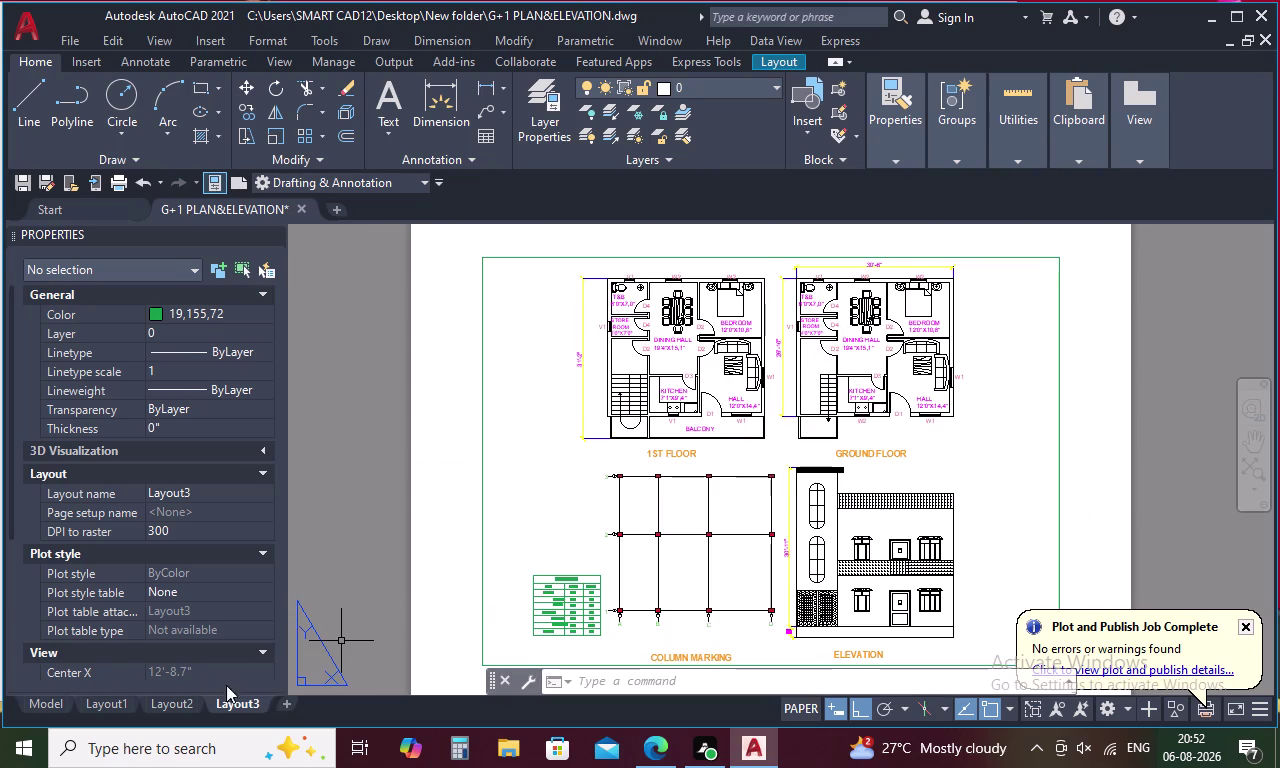
click(288, 703)
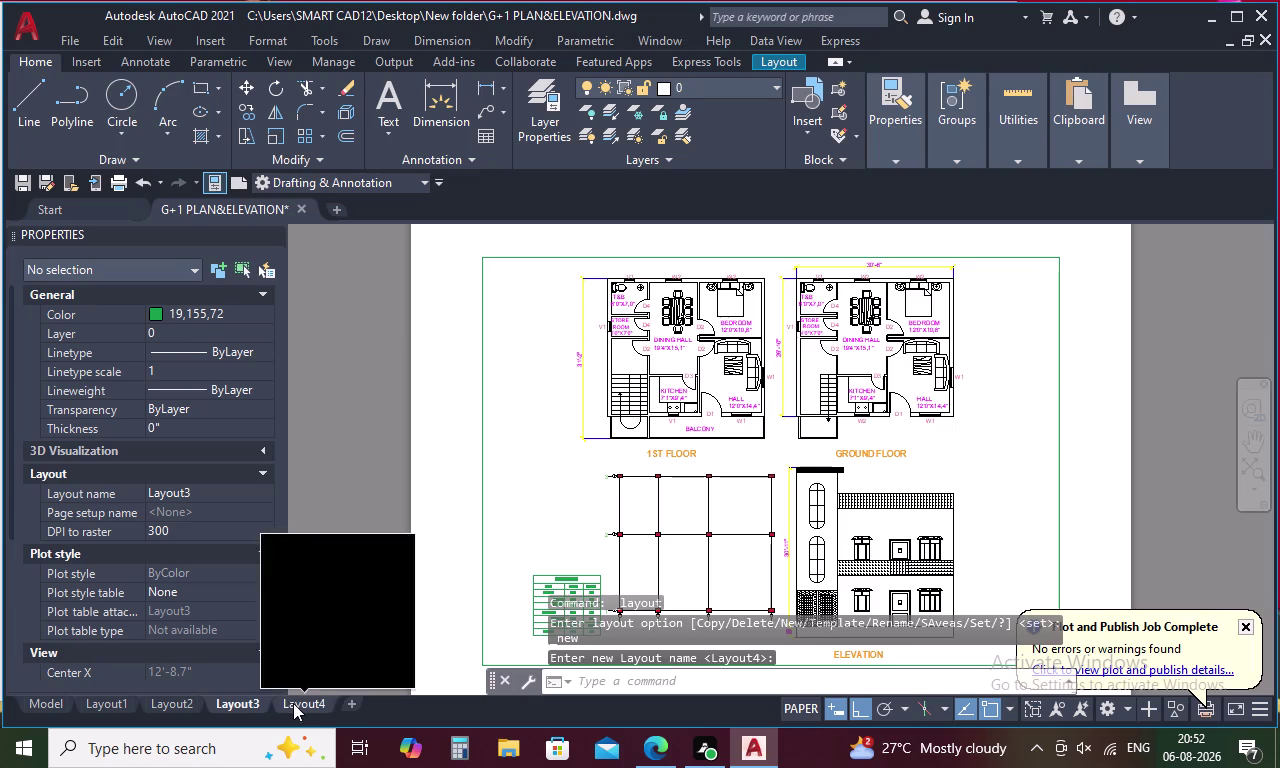
Add the Layout4, Layout5 and Layout6 sheets.
click(294, 703)
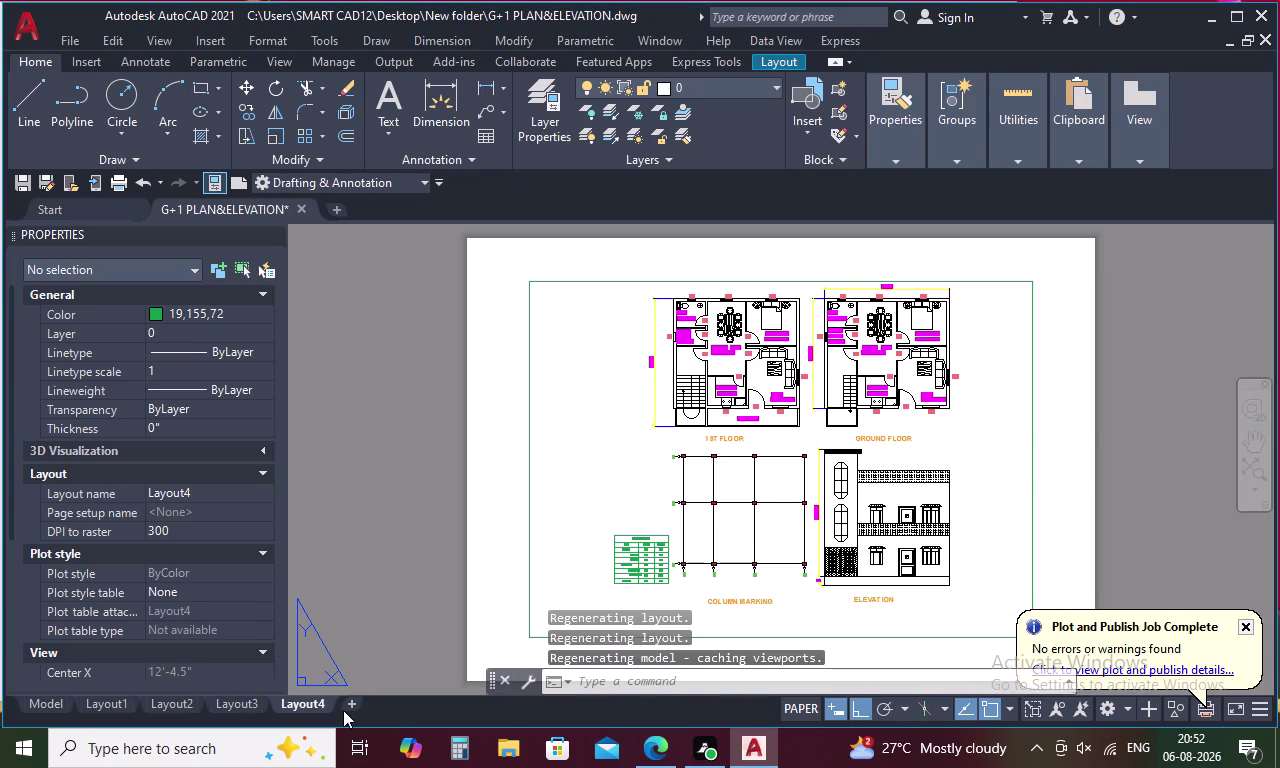
click(347, 703)
click(363, 703)
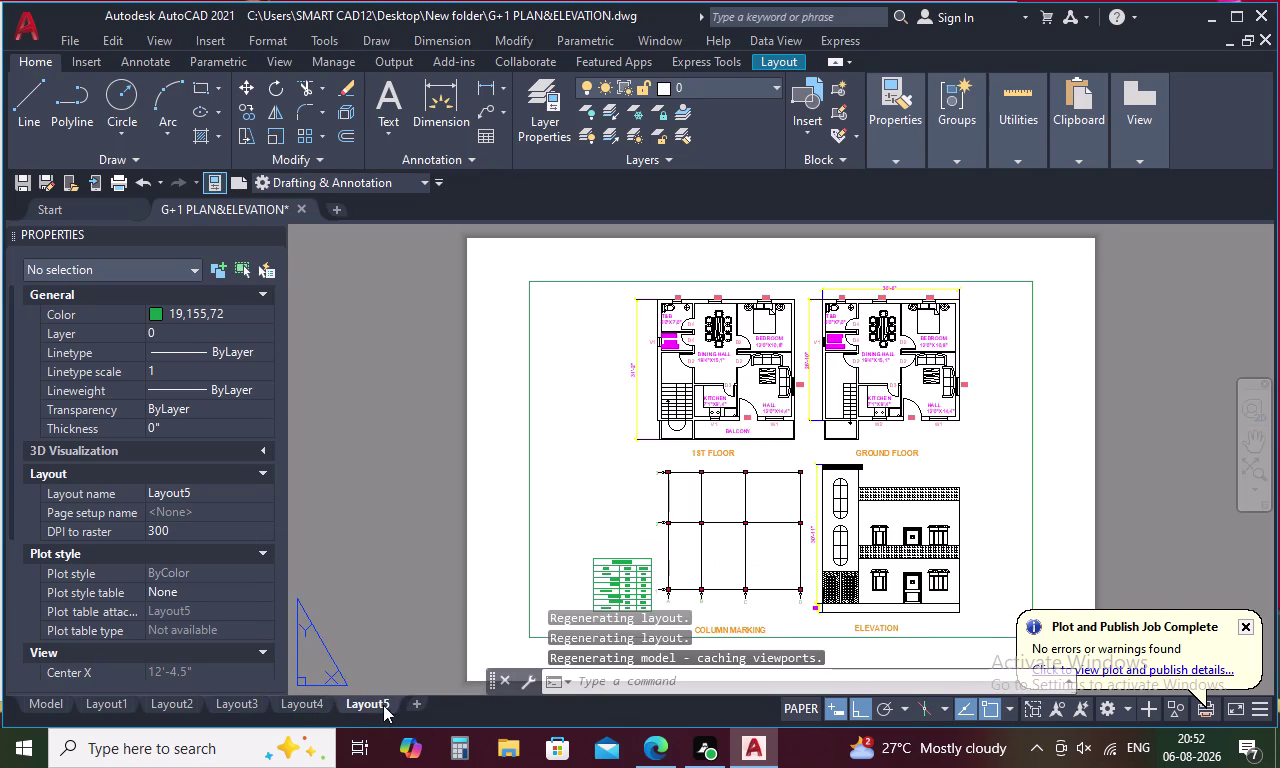
click(412, 702)
click(416, 703)
click(372, 702)
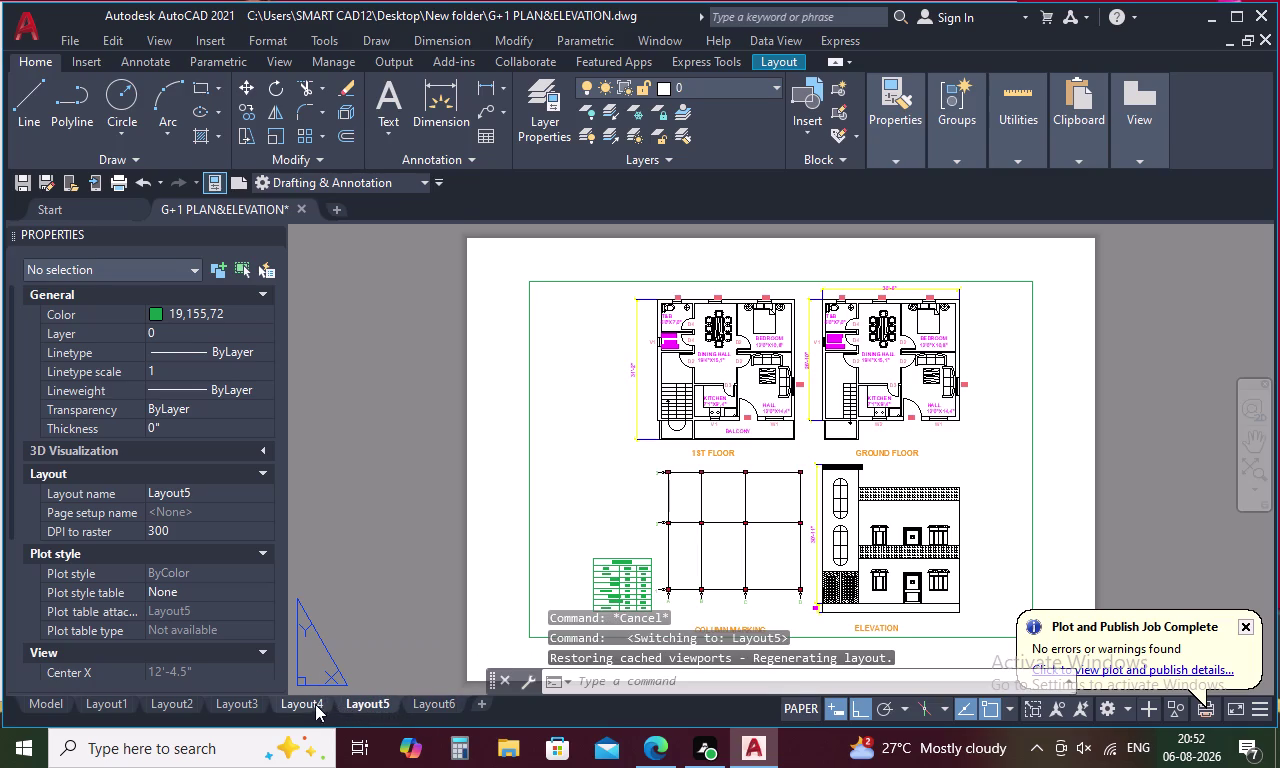
Go back through Layout3 to model space, zoomed in on the DIMENSIONS table.
click(312, 700)
click(246, 698)
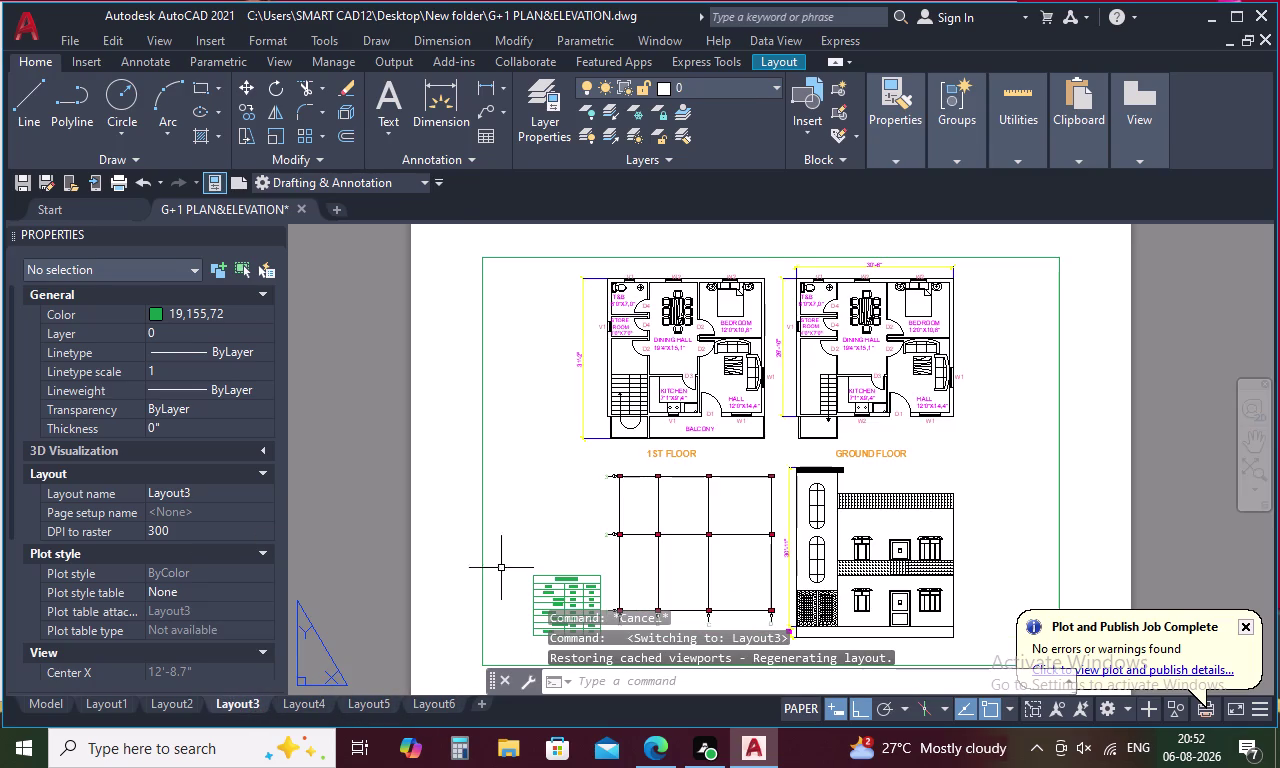
click(55, 701)
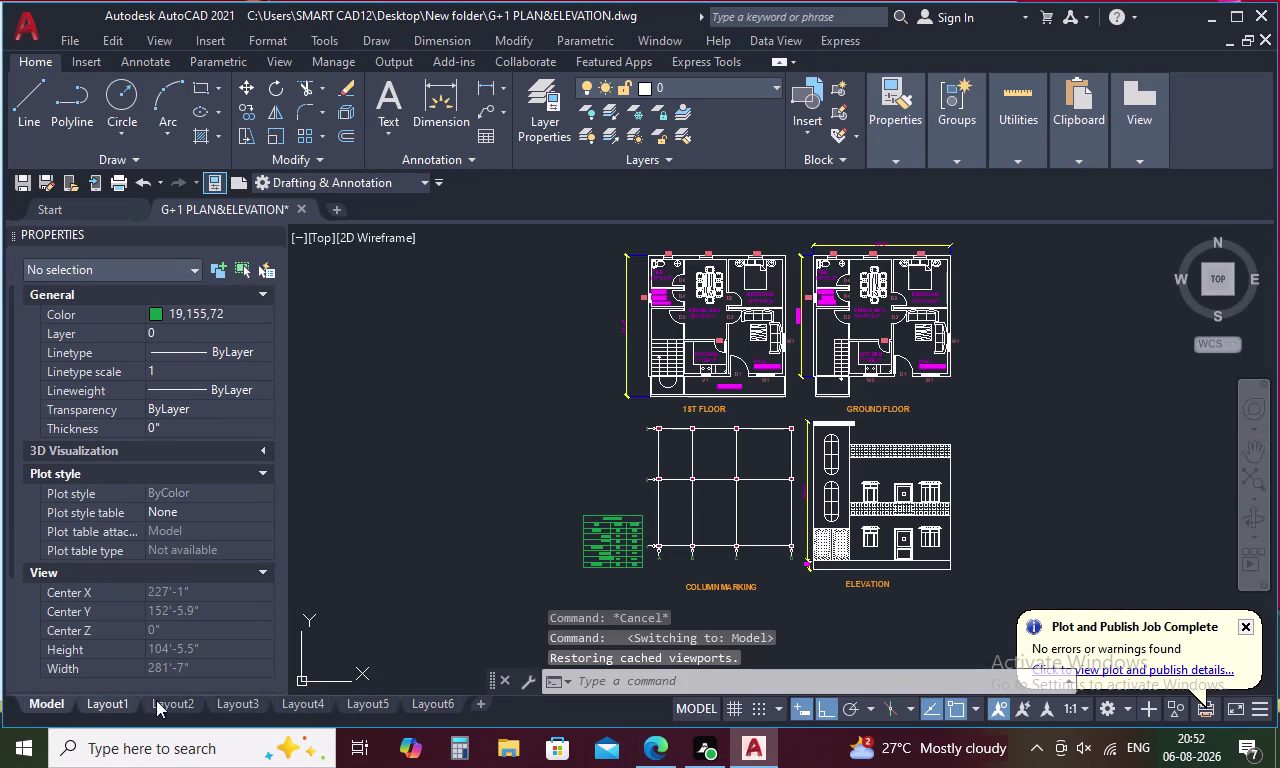
scroll(up, 3)
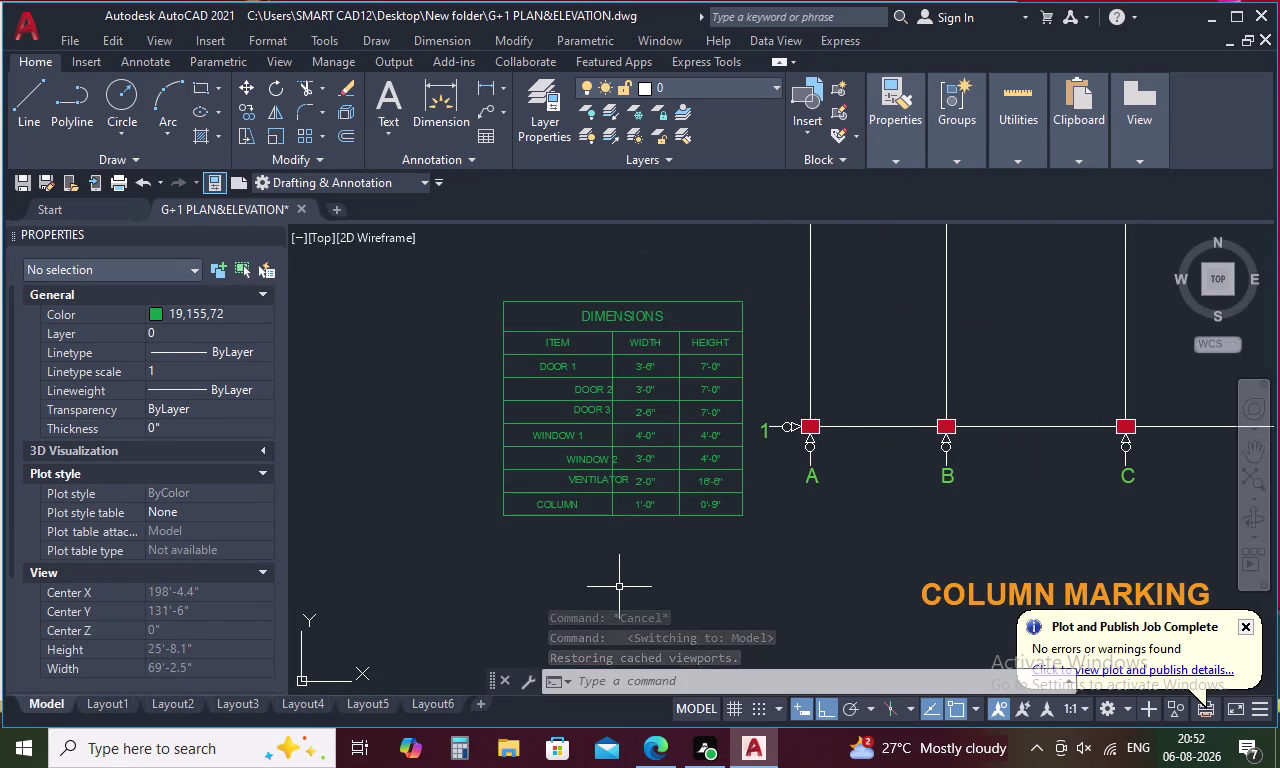
Undo the extra Layout5 and Layout6 sheets, earlier view changes and the schedule table move.
key(ctrl+z)
key(ctrl+z)
key(ctrl+z)
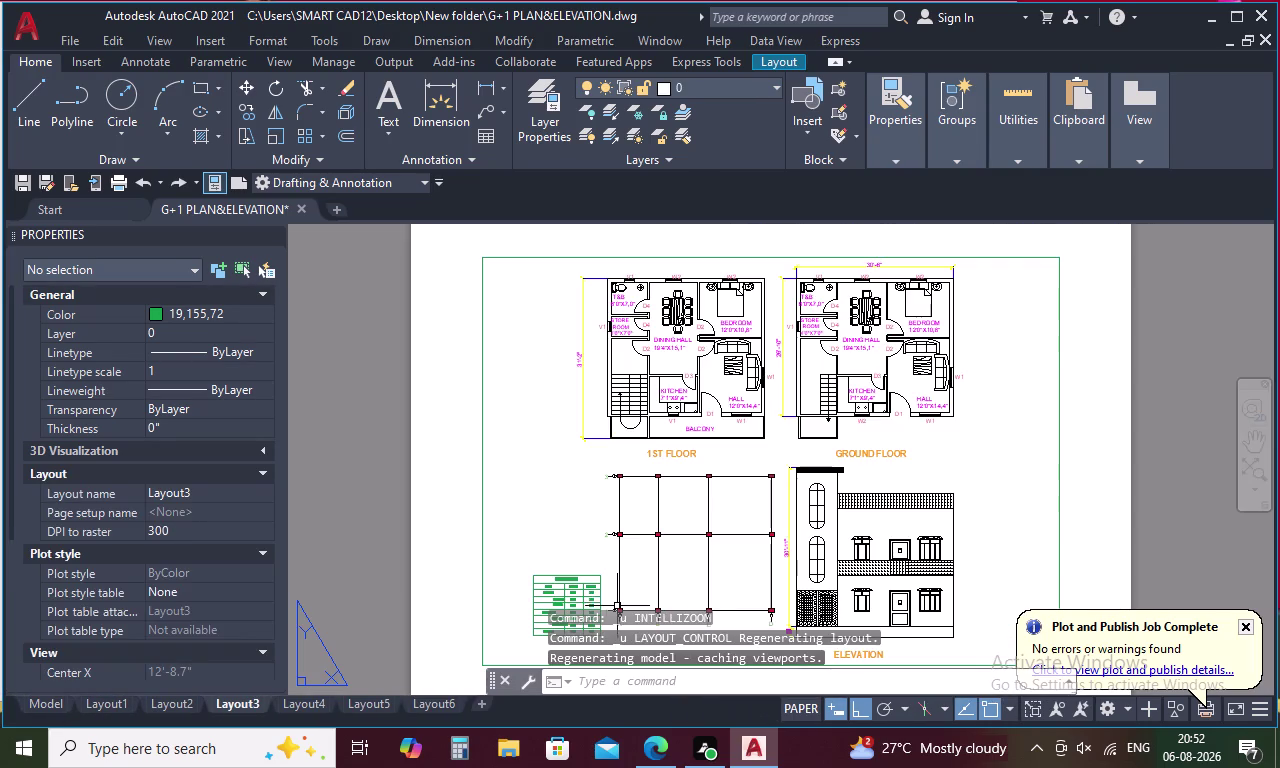
key(ctrl+z)
key(ctrl+z)
key(ctrl+z)
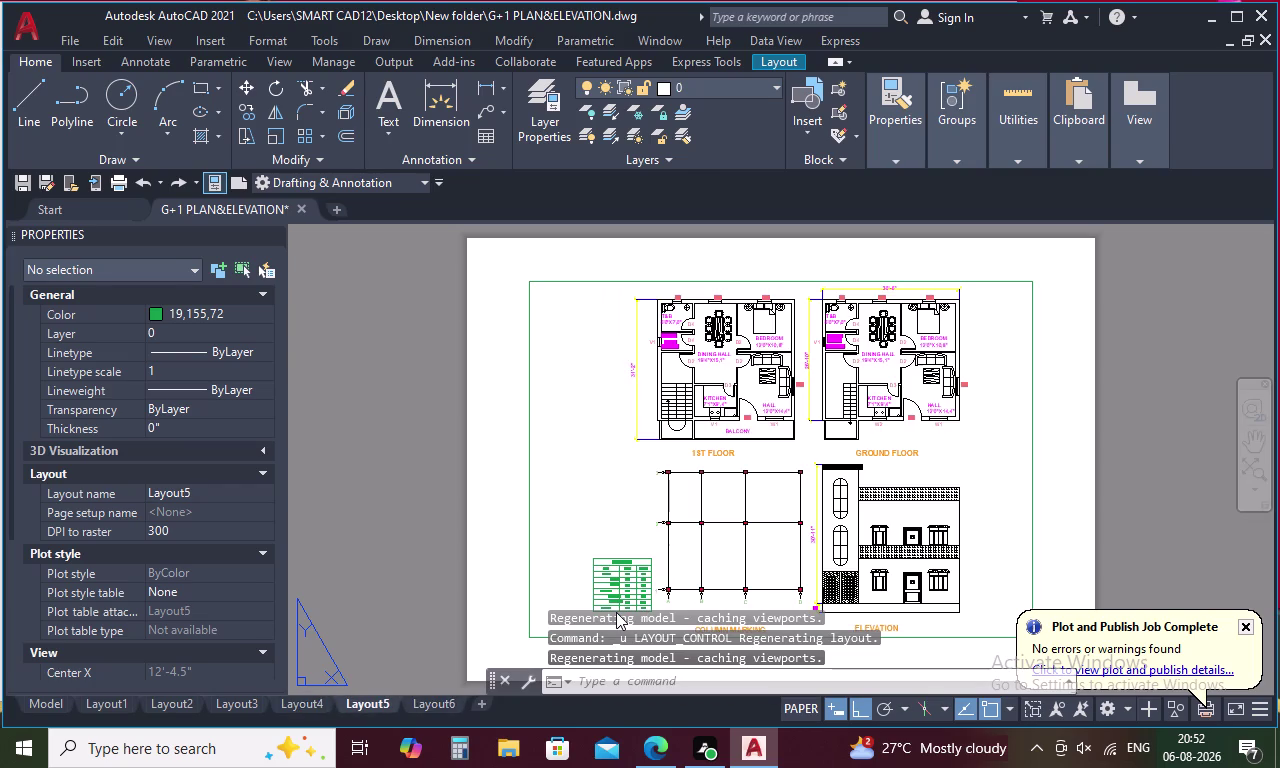
key(ctrl+z)
key(ctrl+z)
key(ctrl+z)
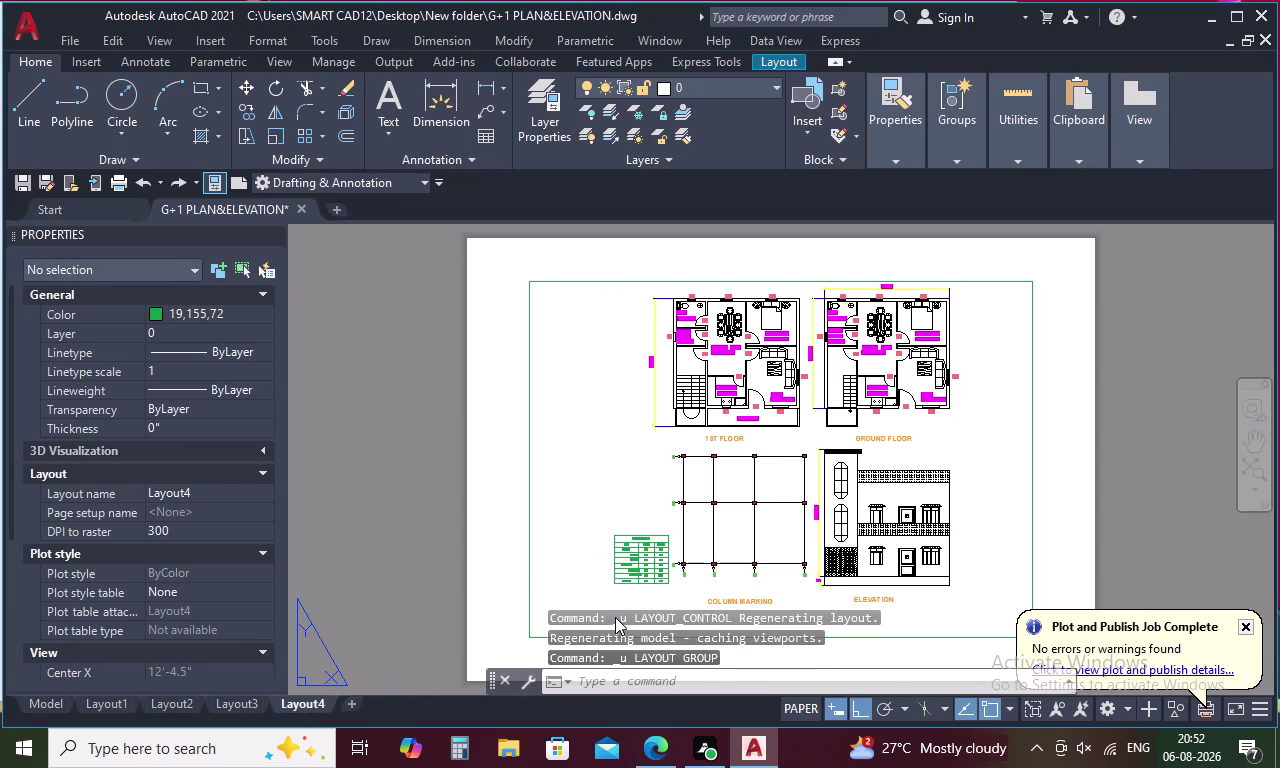
key(ctrl+z)
key(ctrl+z)
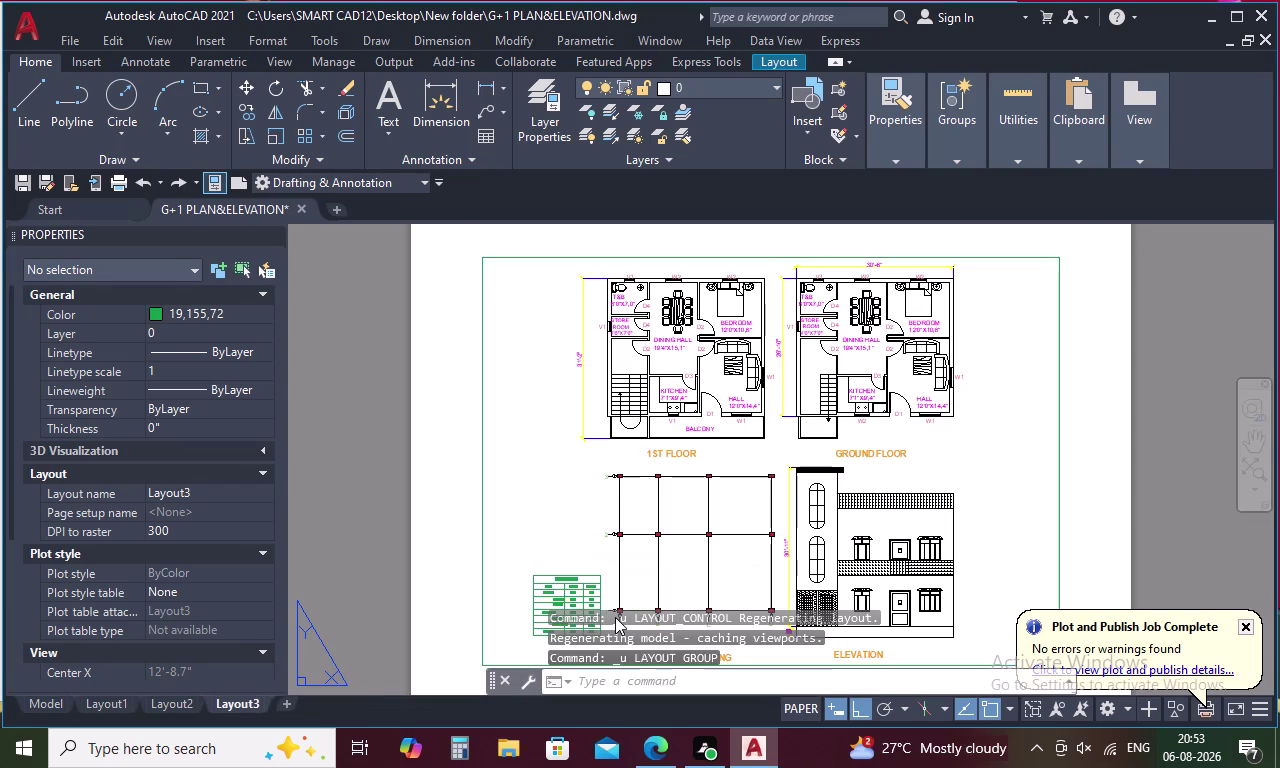
key(ctrl+z)
key(ctrl+z)
key(ctrl+z)
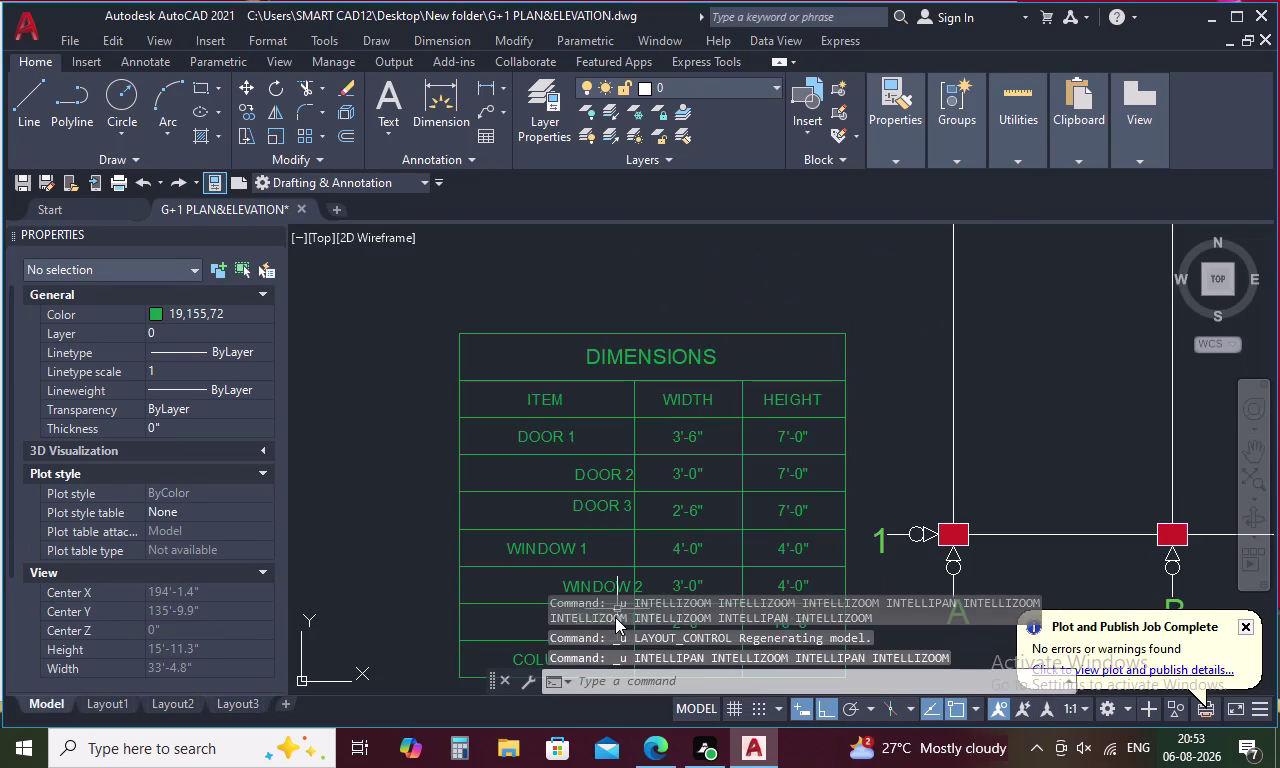
key(ctrl+z)
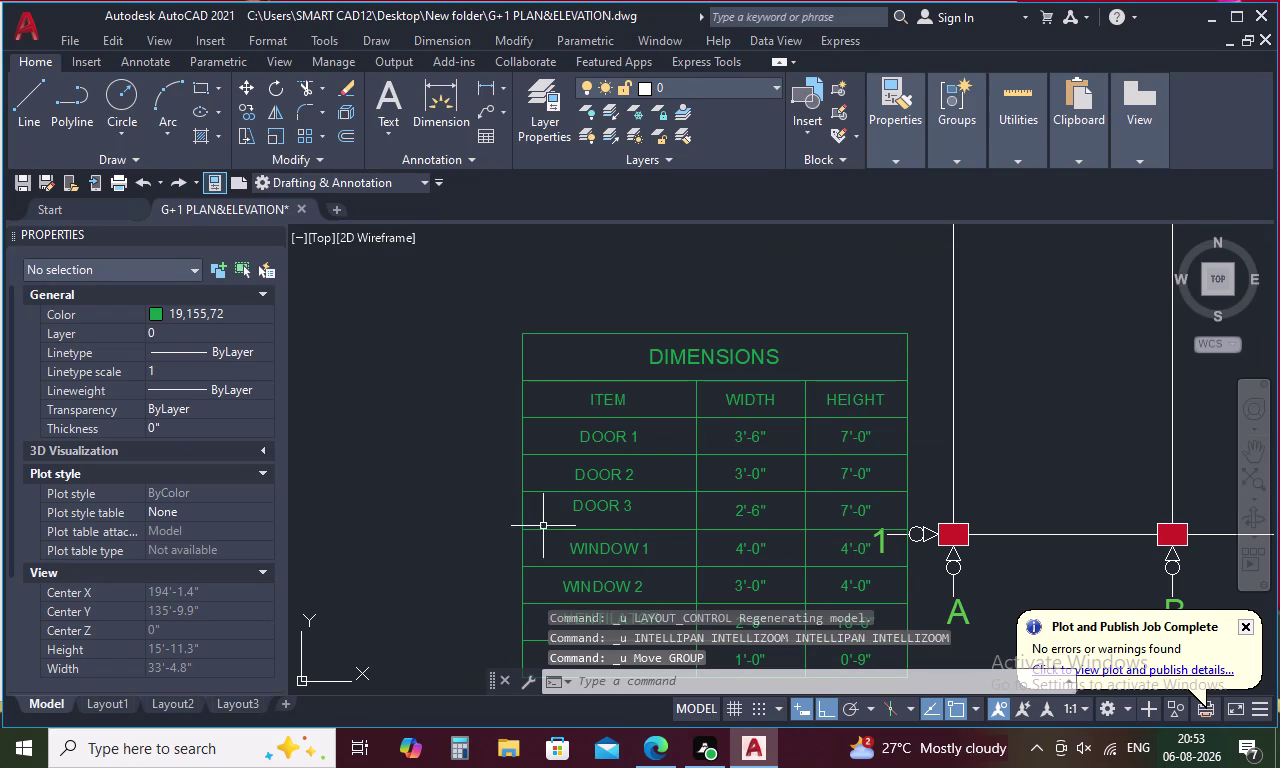
Check the Layout4 and Layout3 sheets, then return to model space viewing the DIMENSIONS table.
scroll(down, 3)
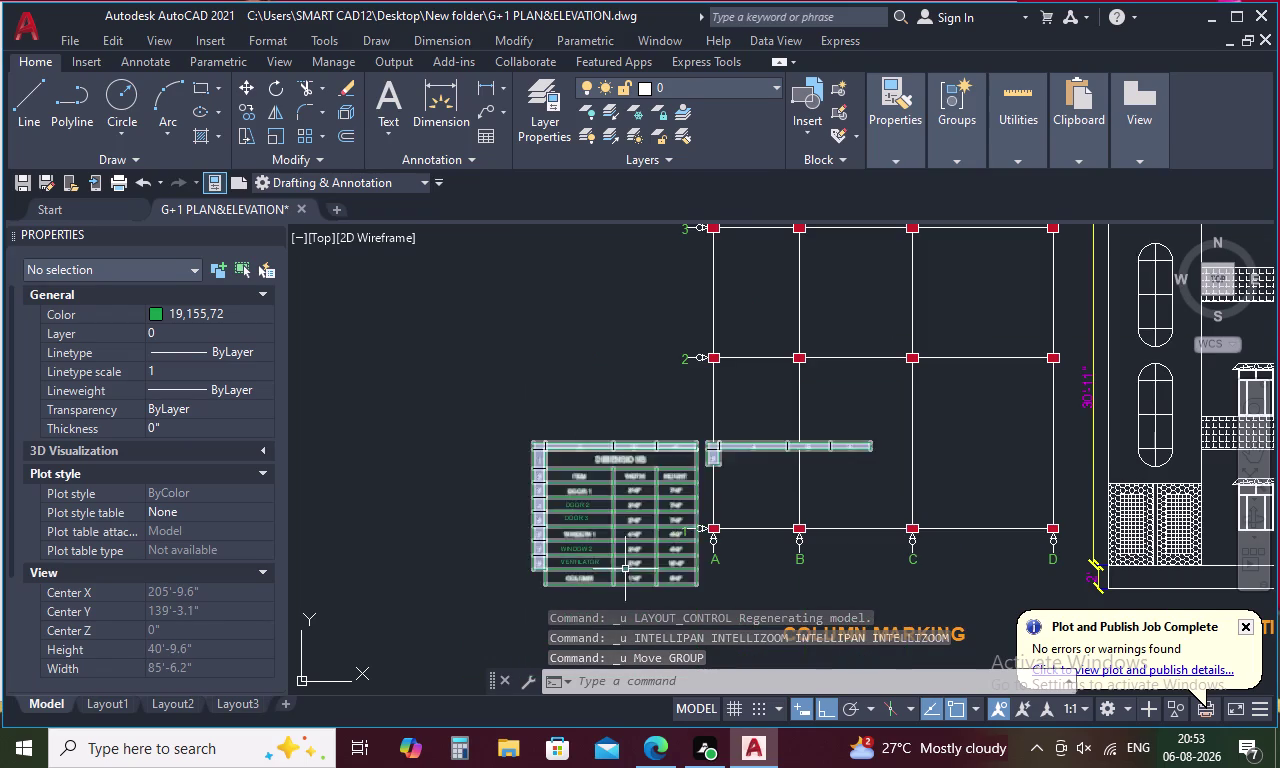
click(282, 702)
click(296, 706)
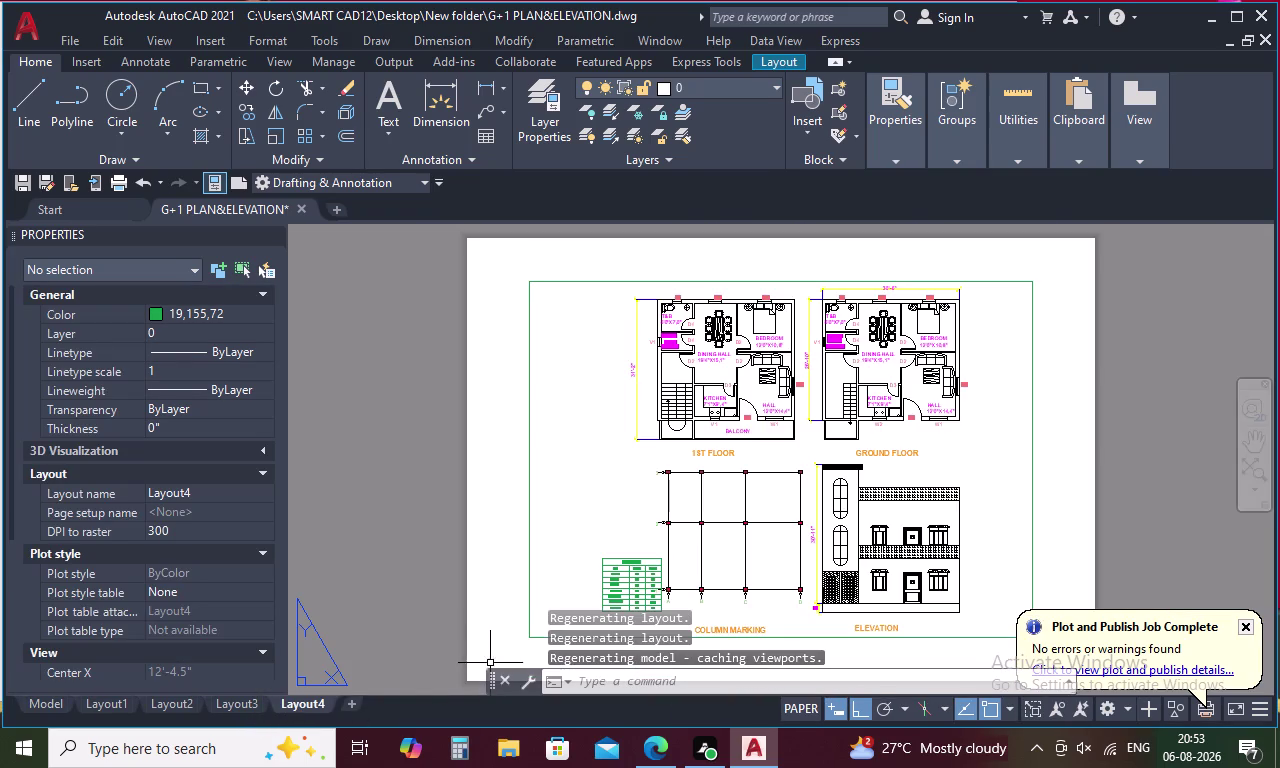
click(235, 703)
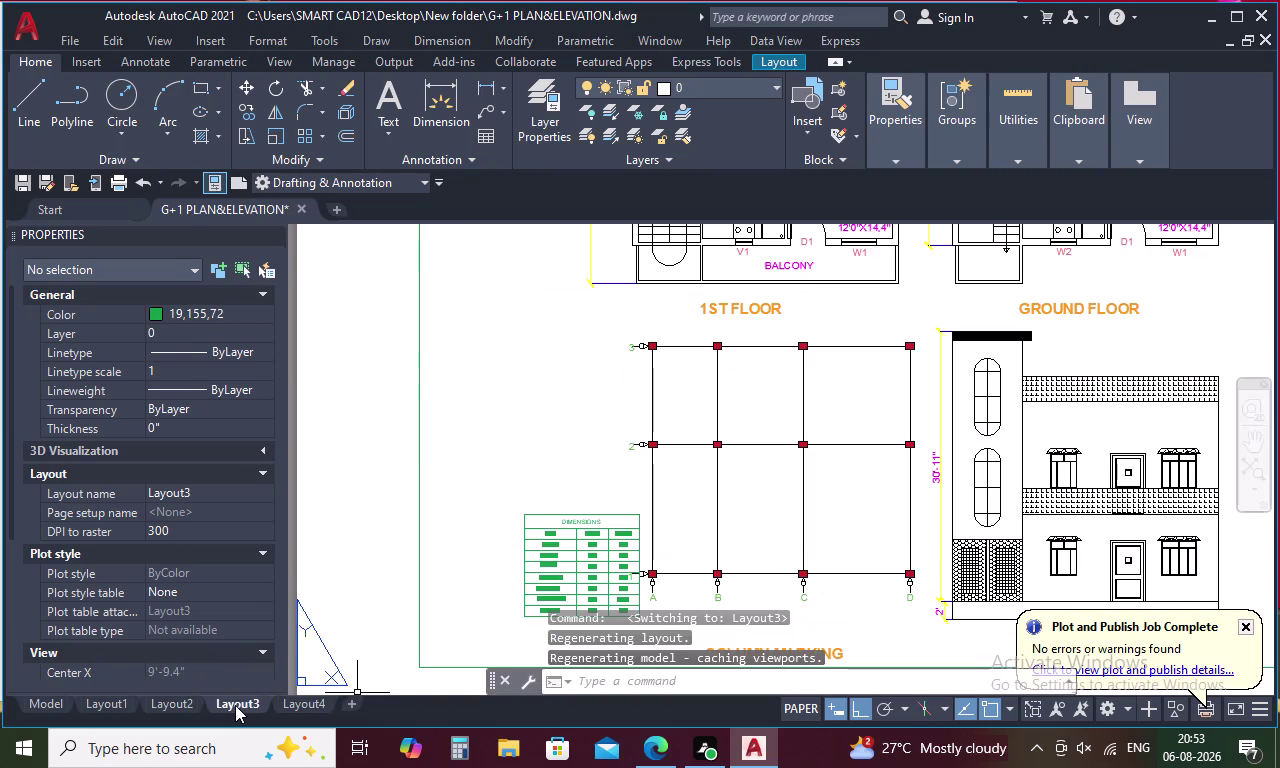
key(ctrl+z)
key(ctrl+z)
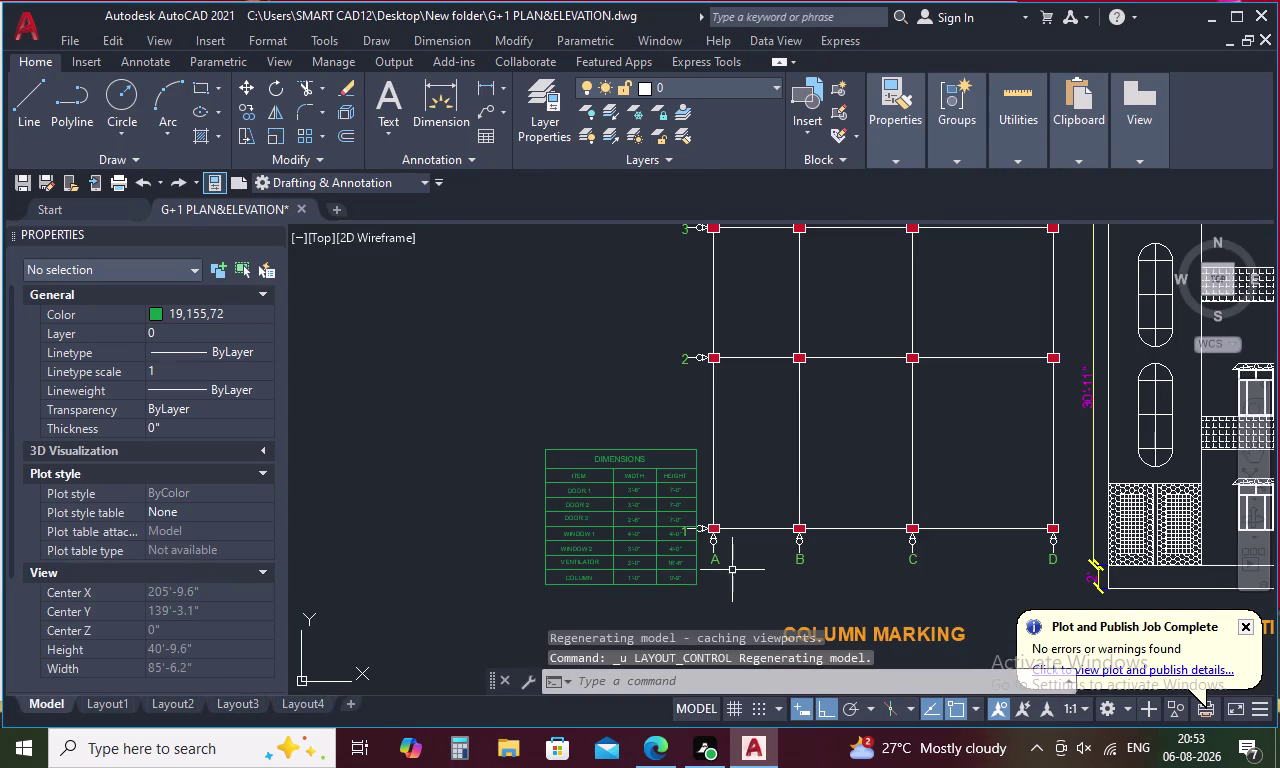
scroll(up, 3)
scroll(down, 3)
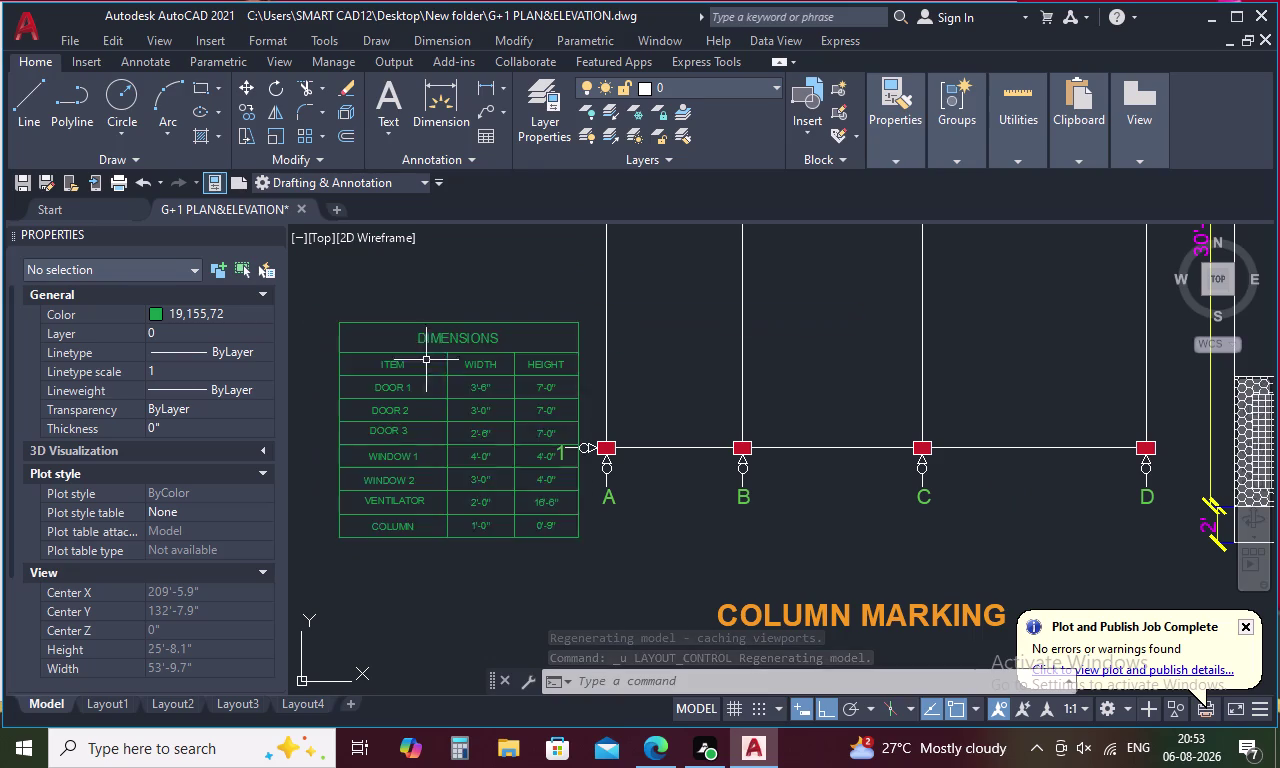
Select the DIMENSIONS table, dismiss the title-row options and pan to recentre it.
click(334, 324)
click(340, 322)
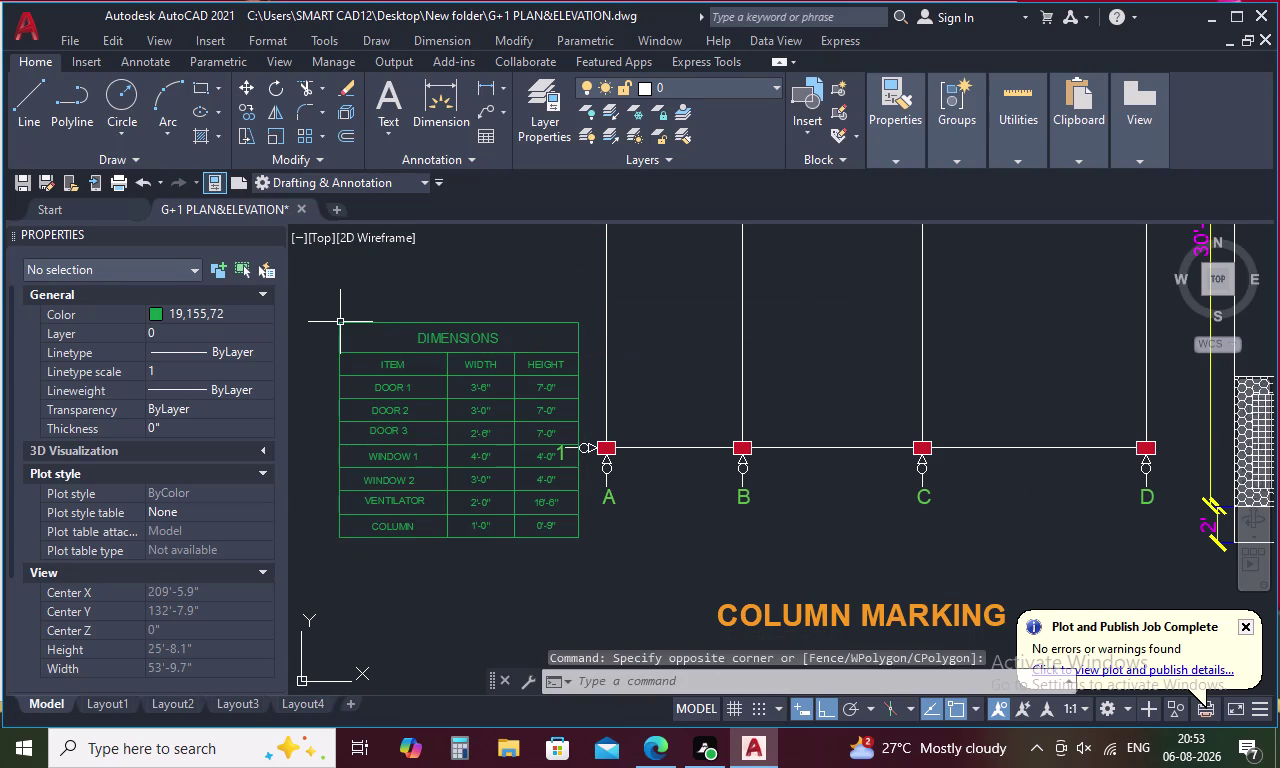
click(340, 322)
click(340, 324)
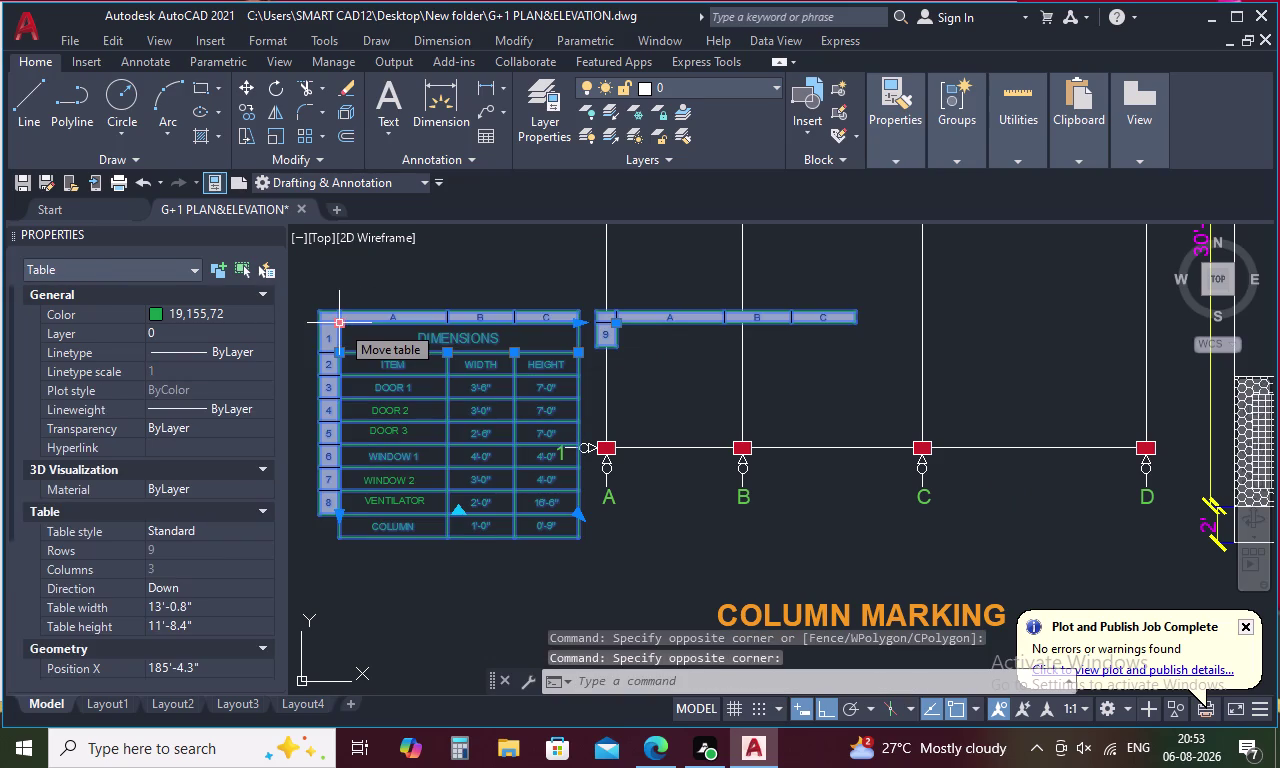
right_click(330, 338)
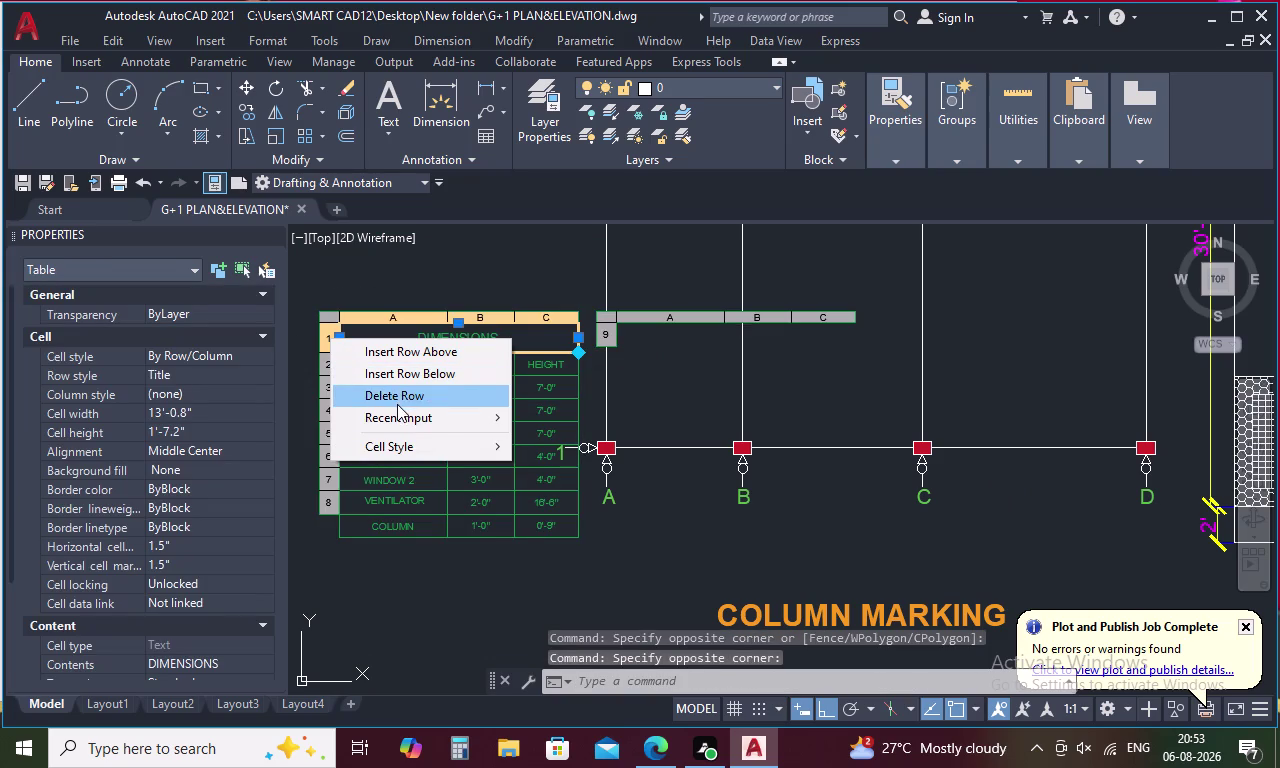
key(Escape)
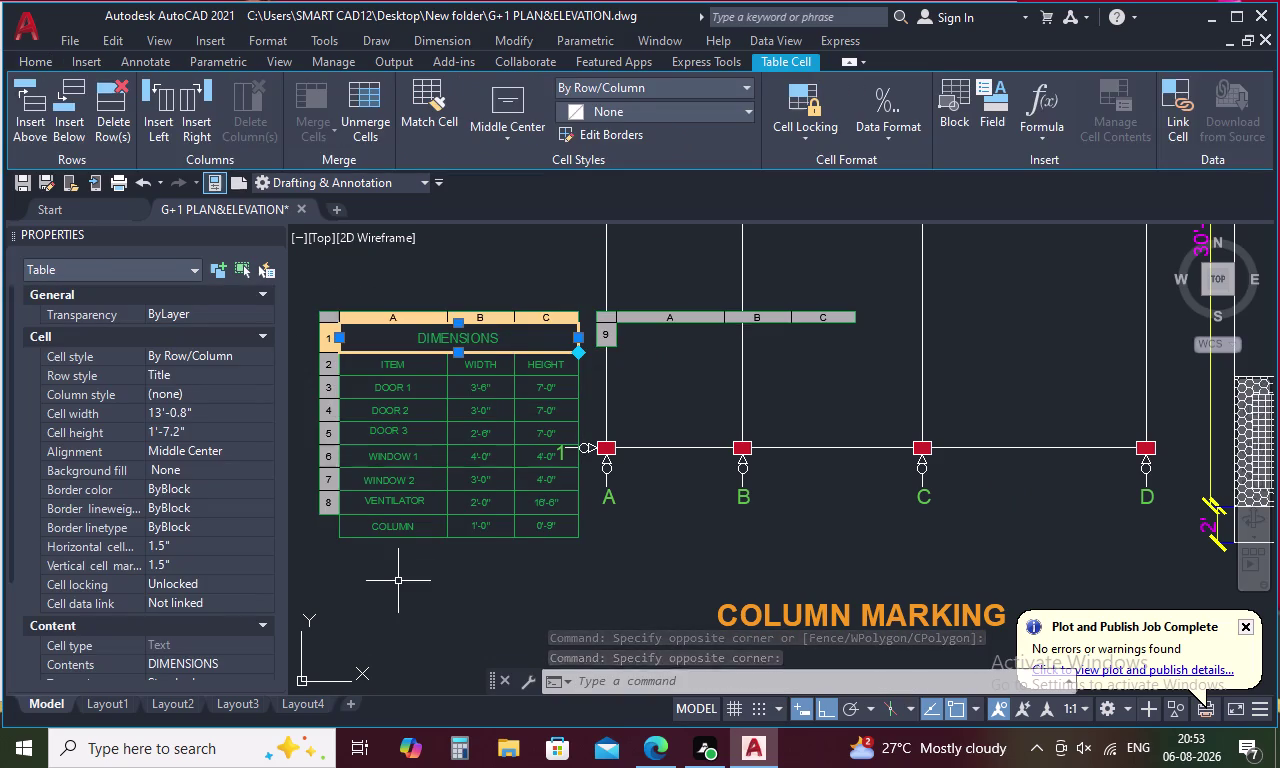
key(Escape)
middle_drag(398, 581, 516, 582)
click(473, 540)
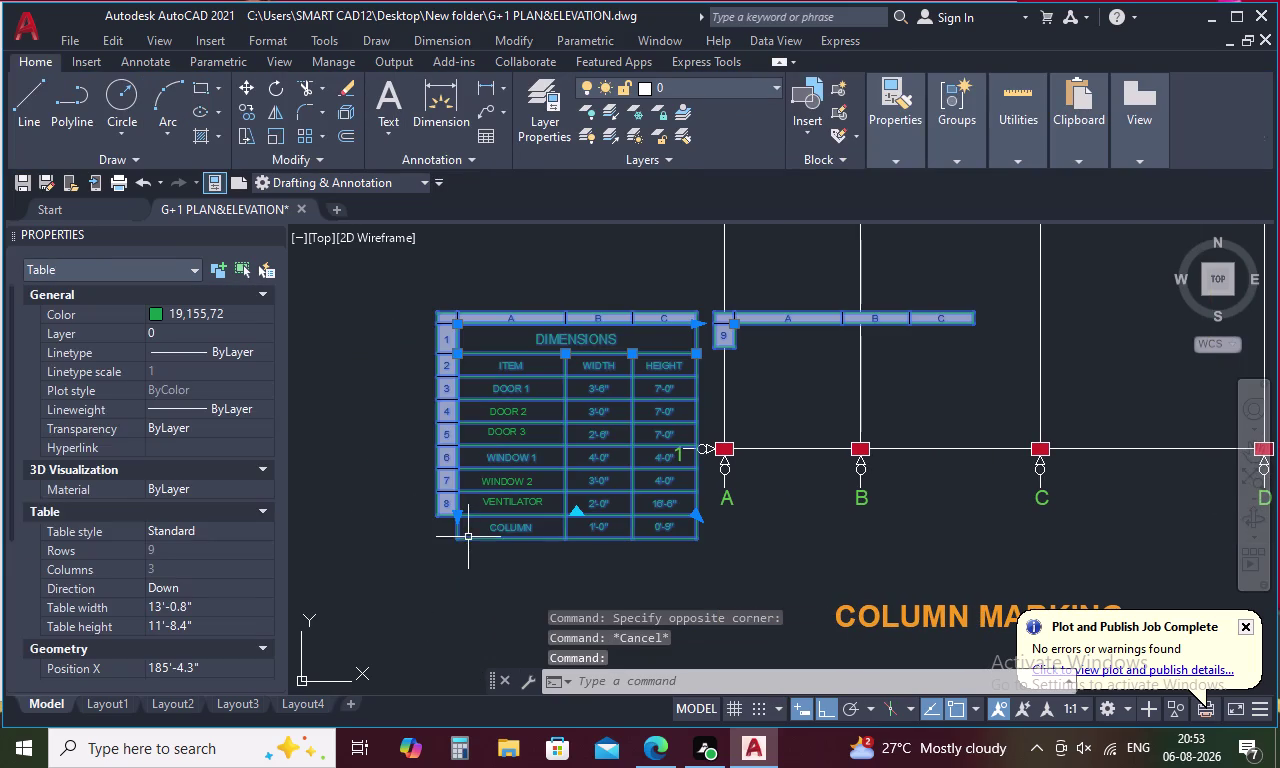
right_click(450, 391)
key(Escape)
key(Escape)
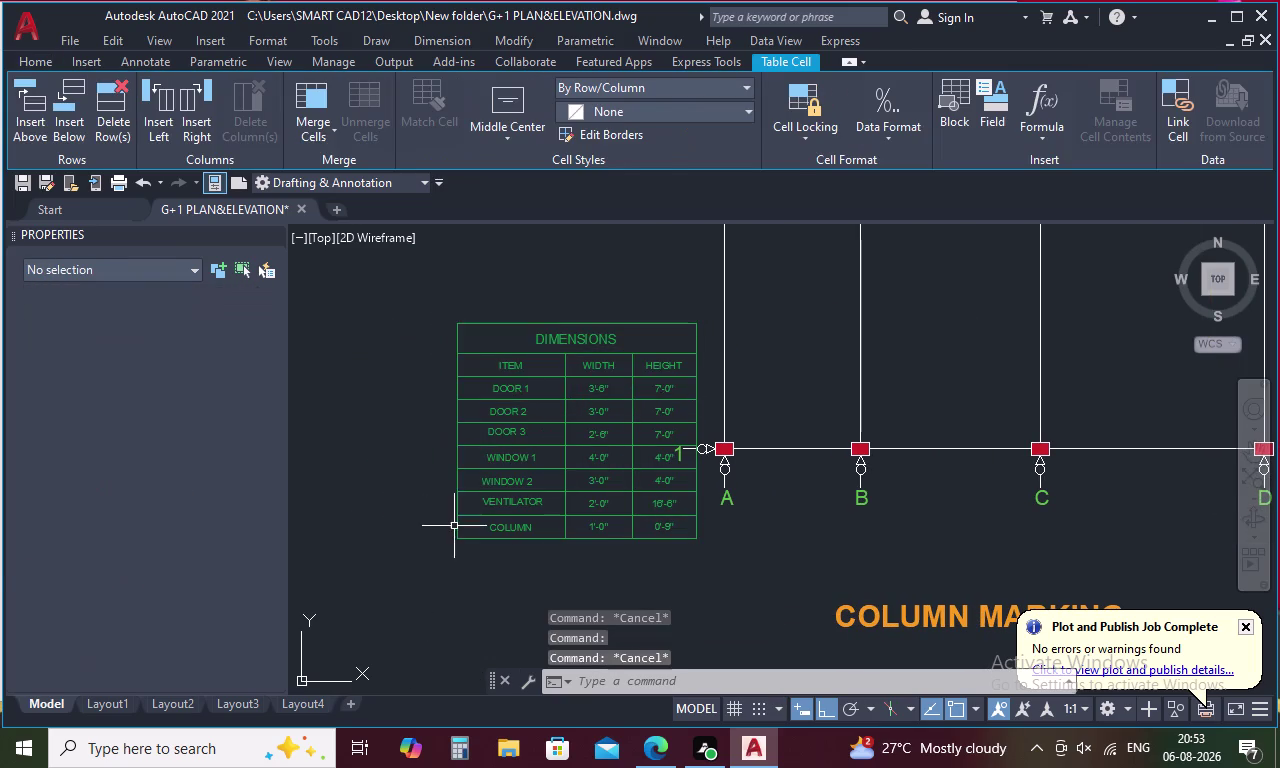
Stretch the table's corner grips to widen the ITEM column, then undo the stretch.
click(454, 323)
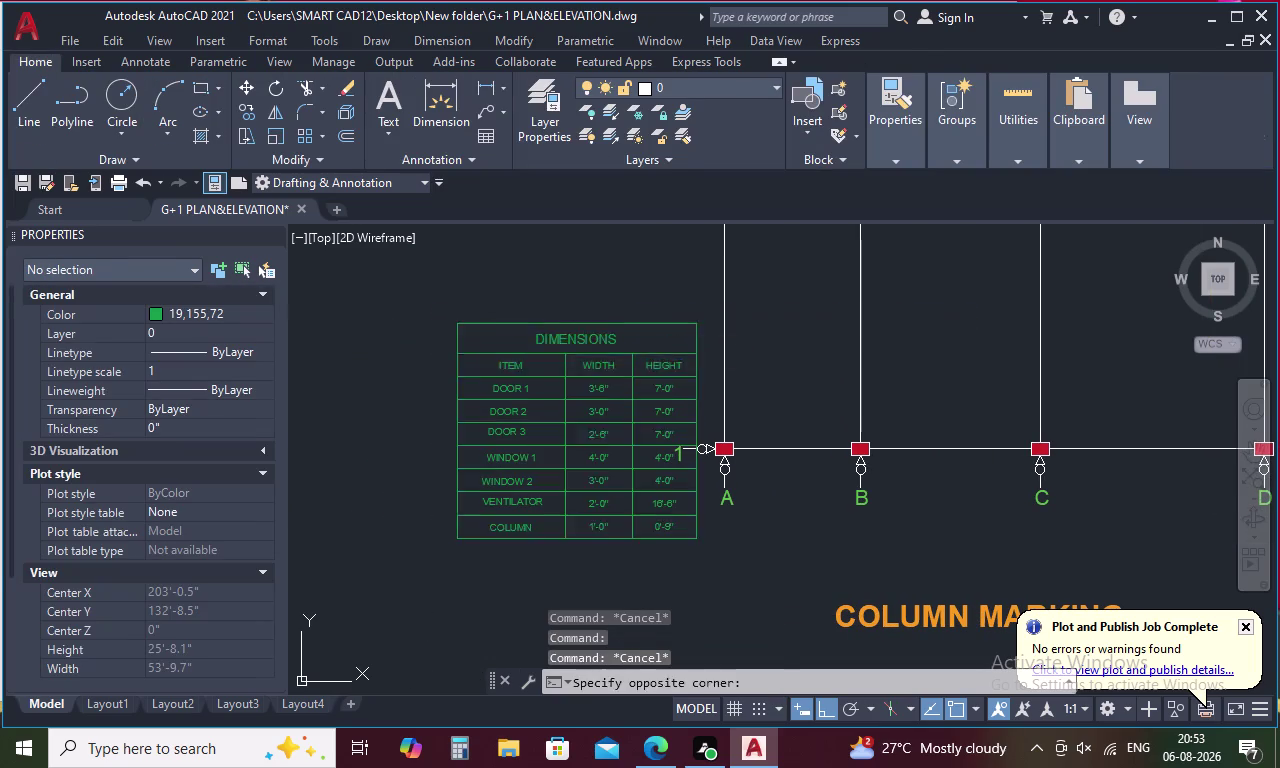
drag(454, 323, 429, 318)
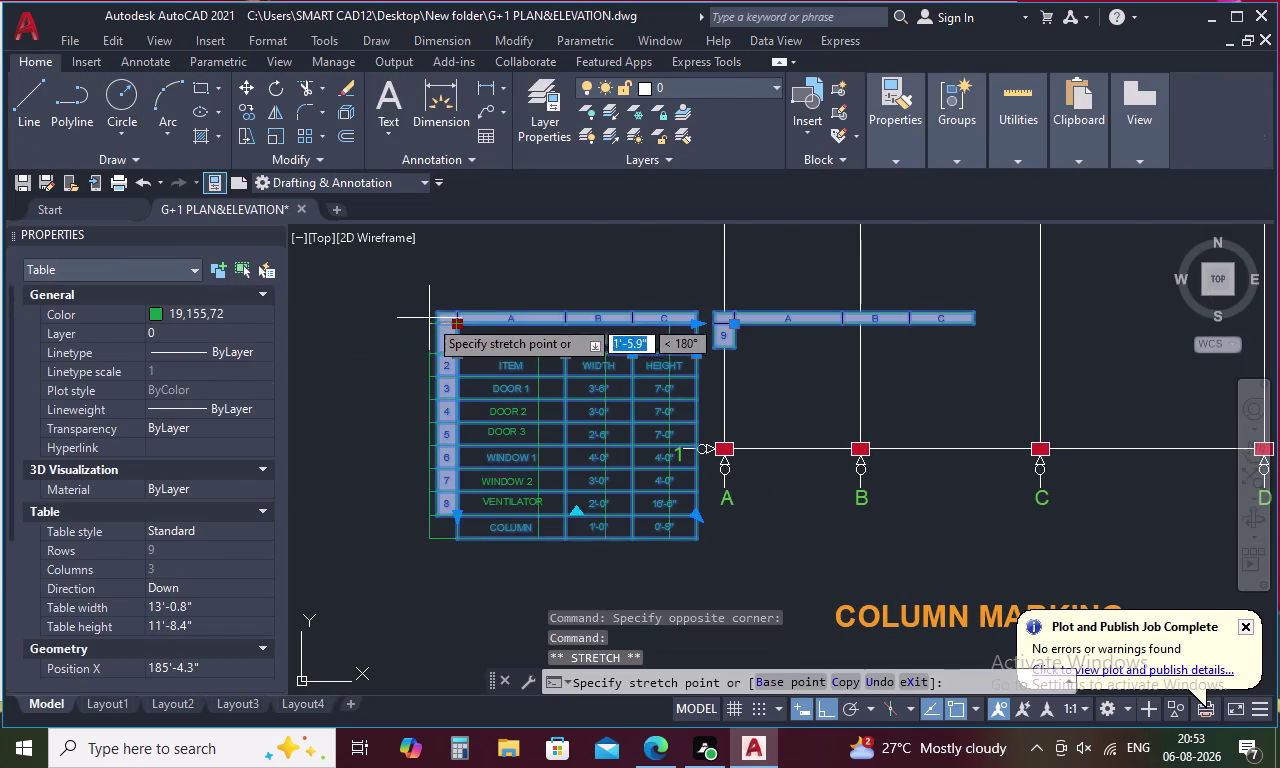
drag(429, 318, 389, 318)
click(389, 318)
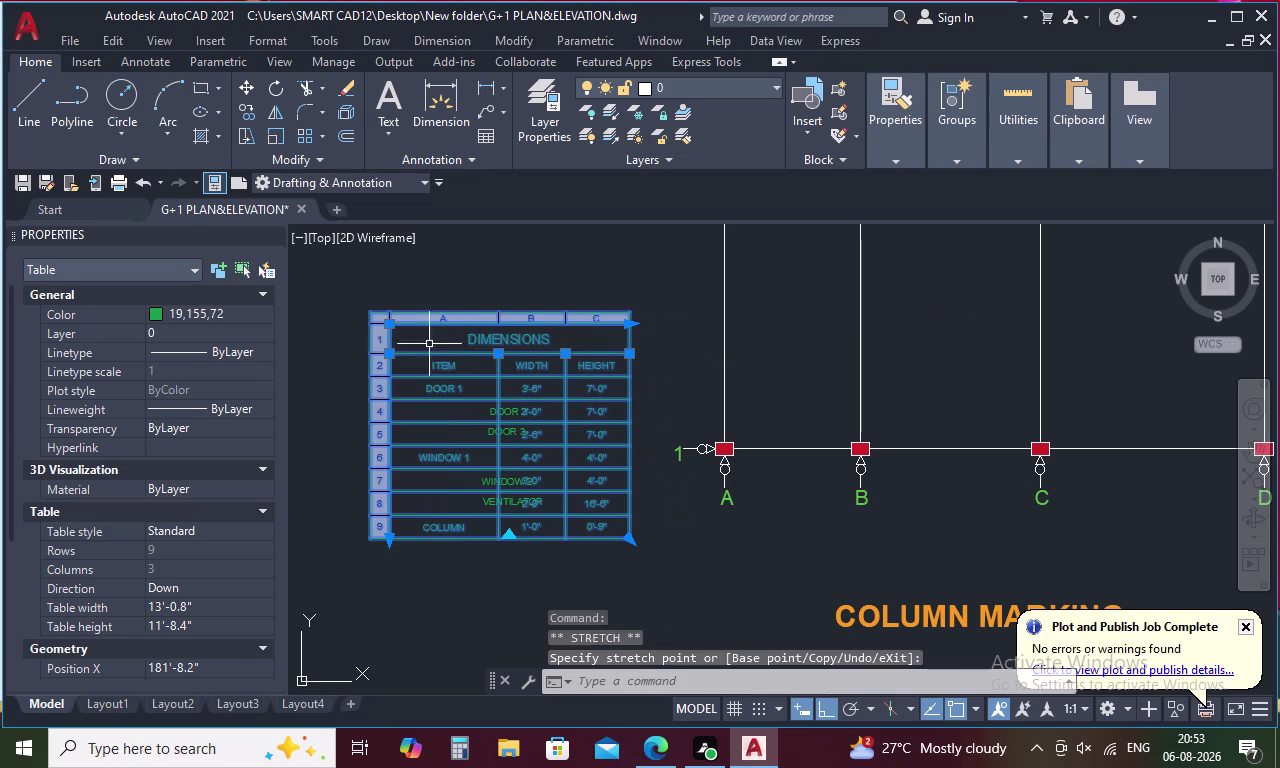
click(598, 321)
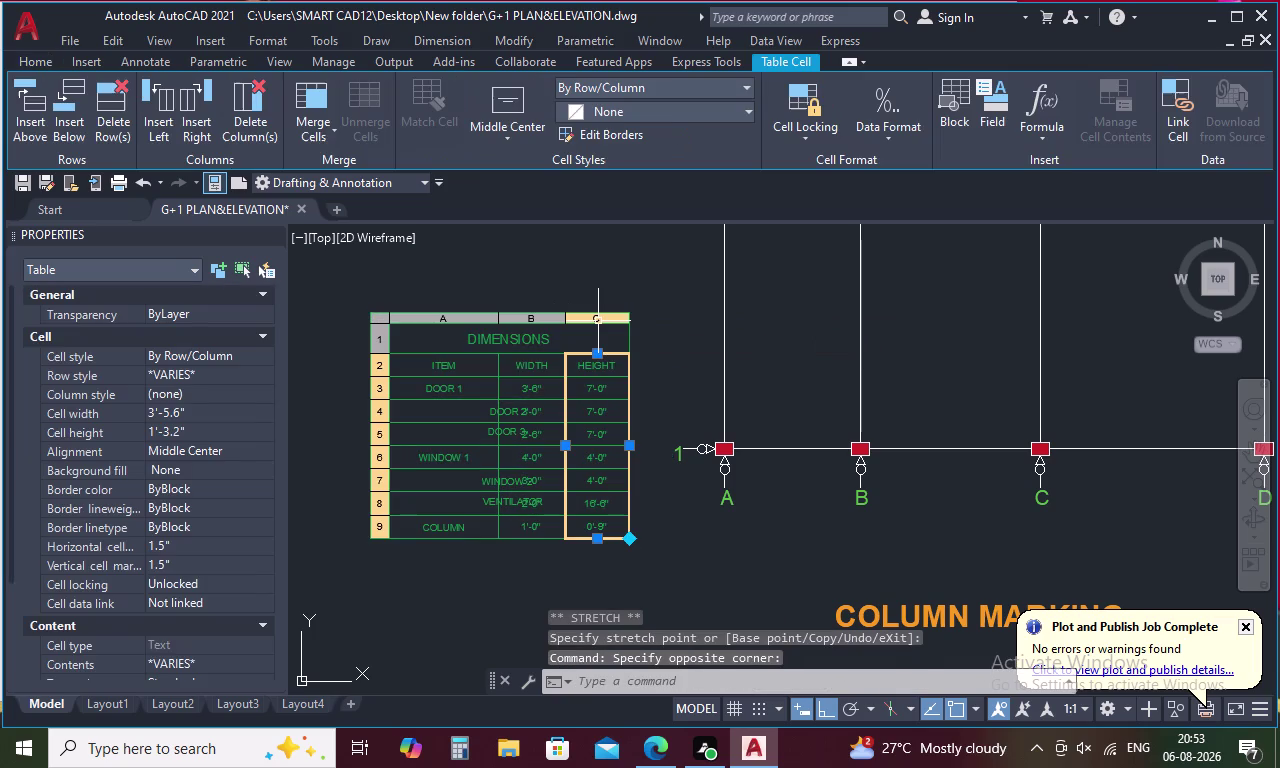
key(Escape)
click(544, 322)
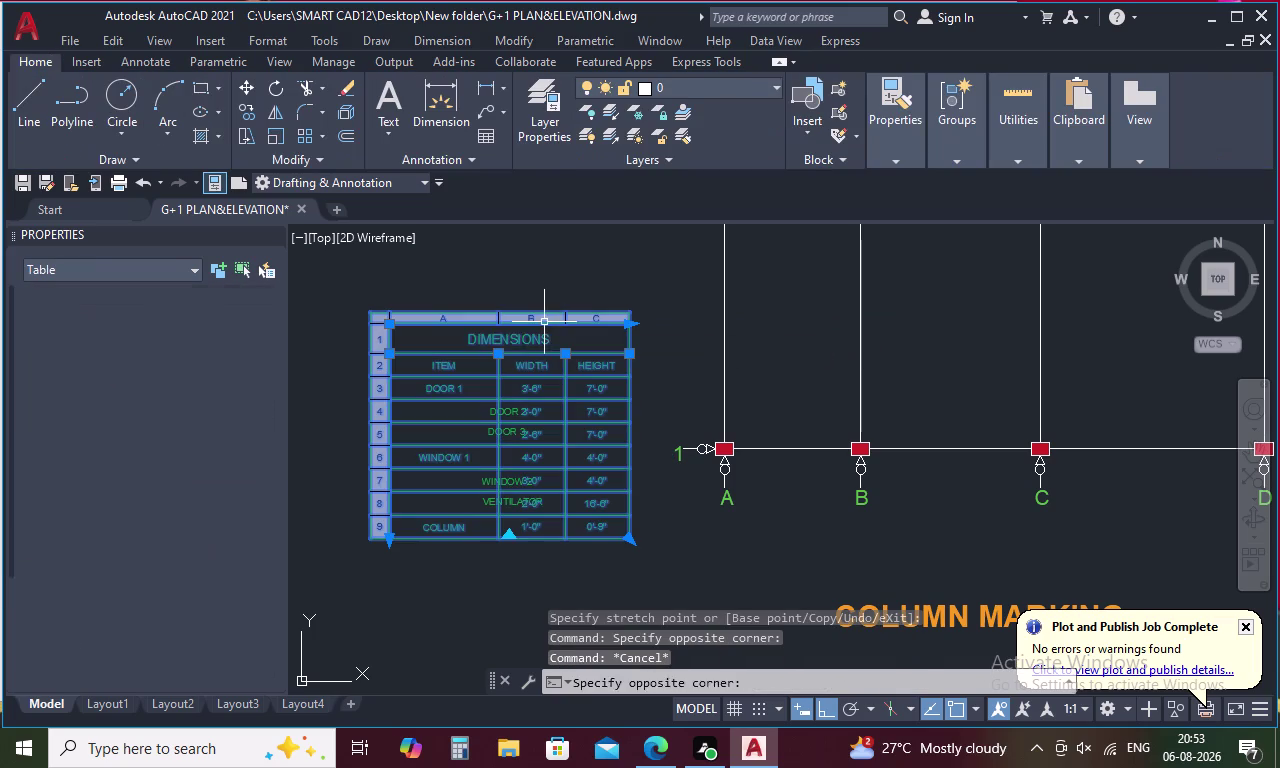
click(394, 325)
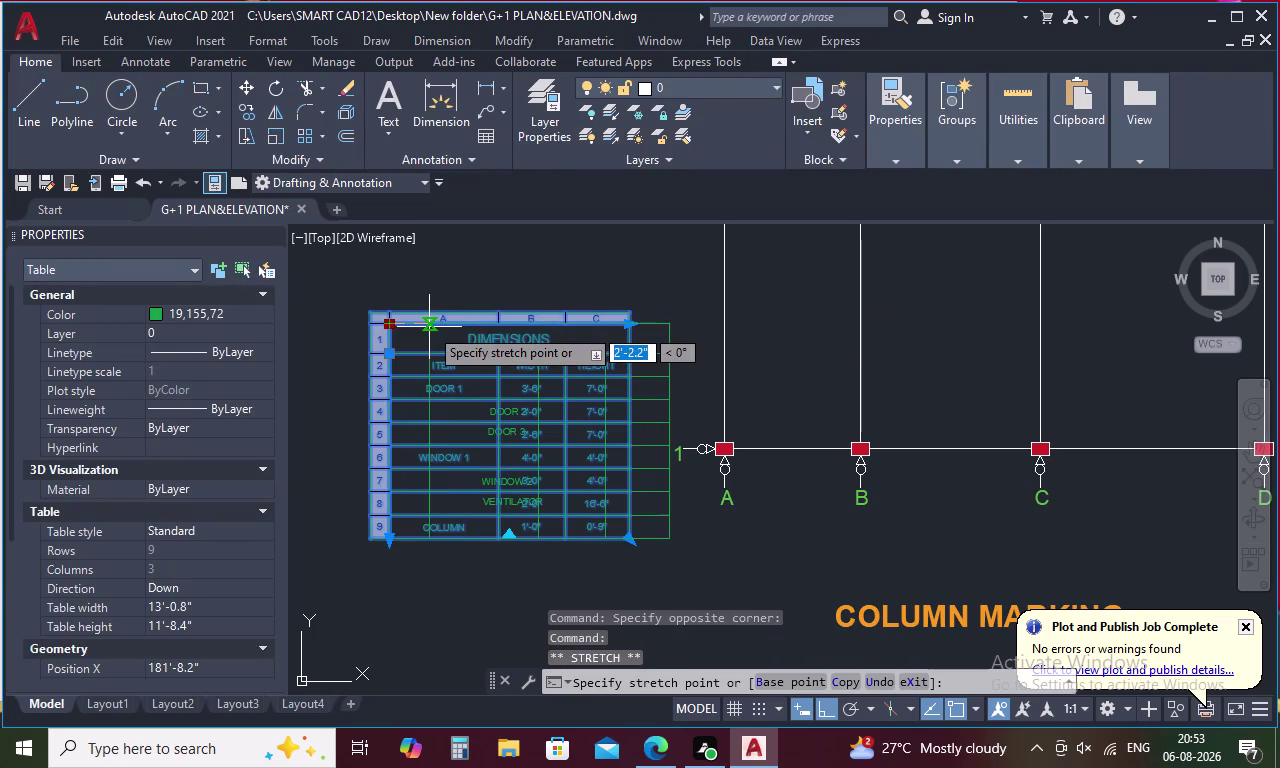
click(429, 327)
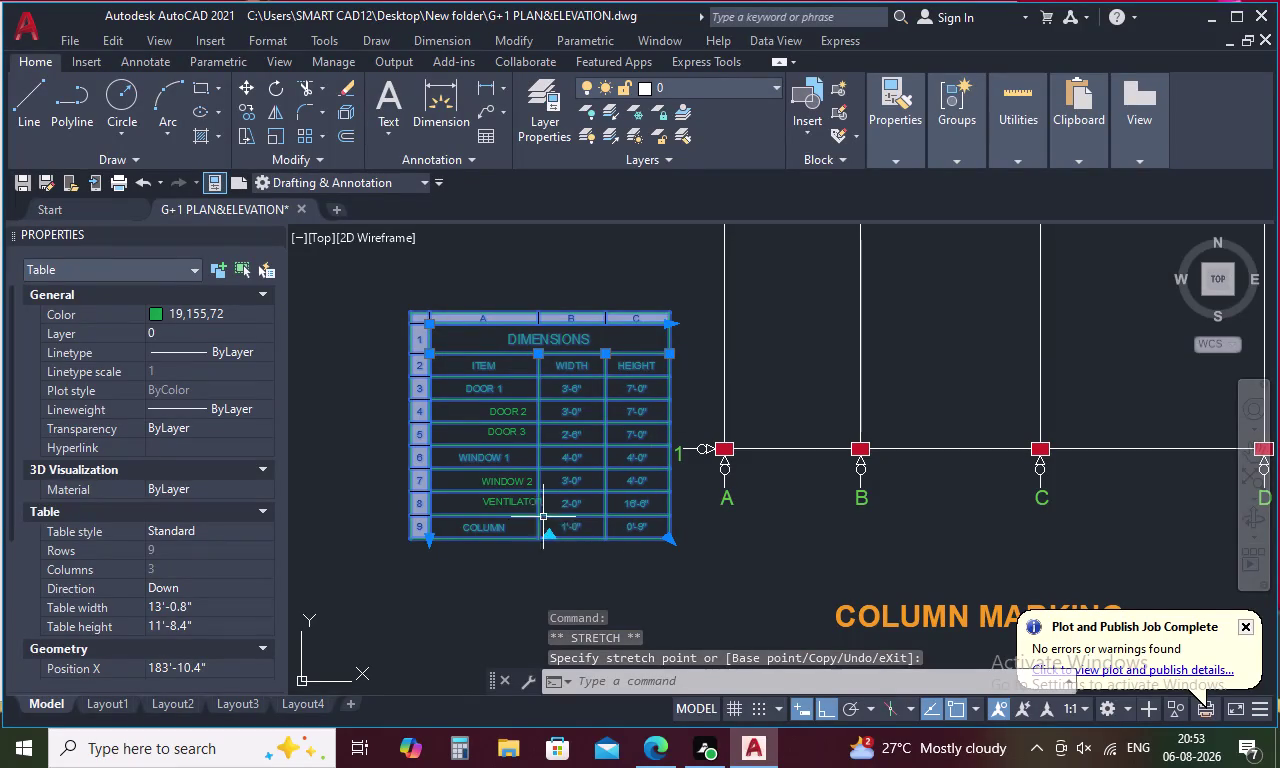
key(ctrl+z)
key(ctrl+z)
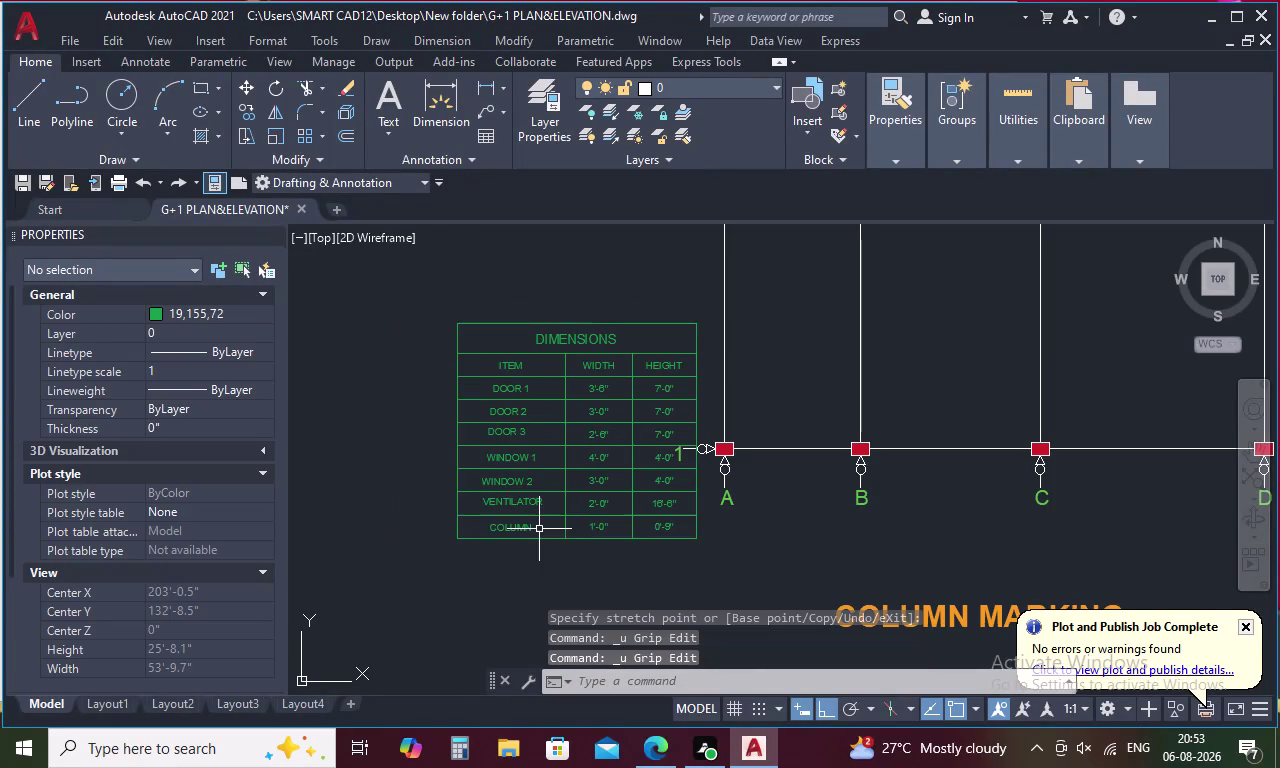
Grip-move the DIMENSIONS table further left of grid line 1.
click(456, 324)
click(456, 324)
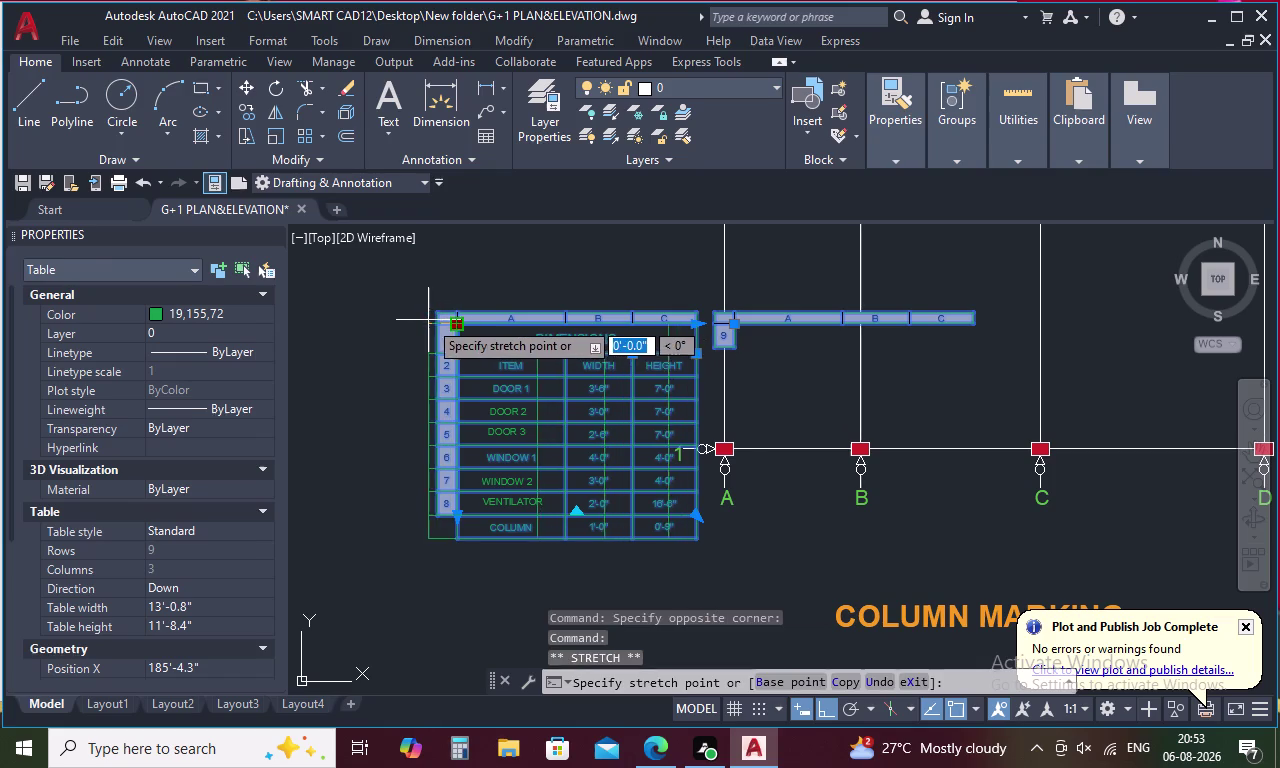
click(427, 320)
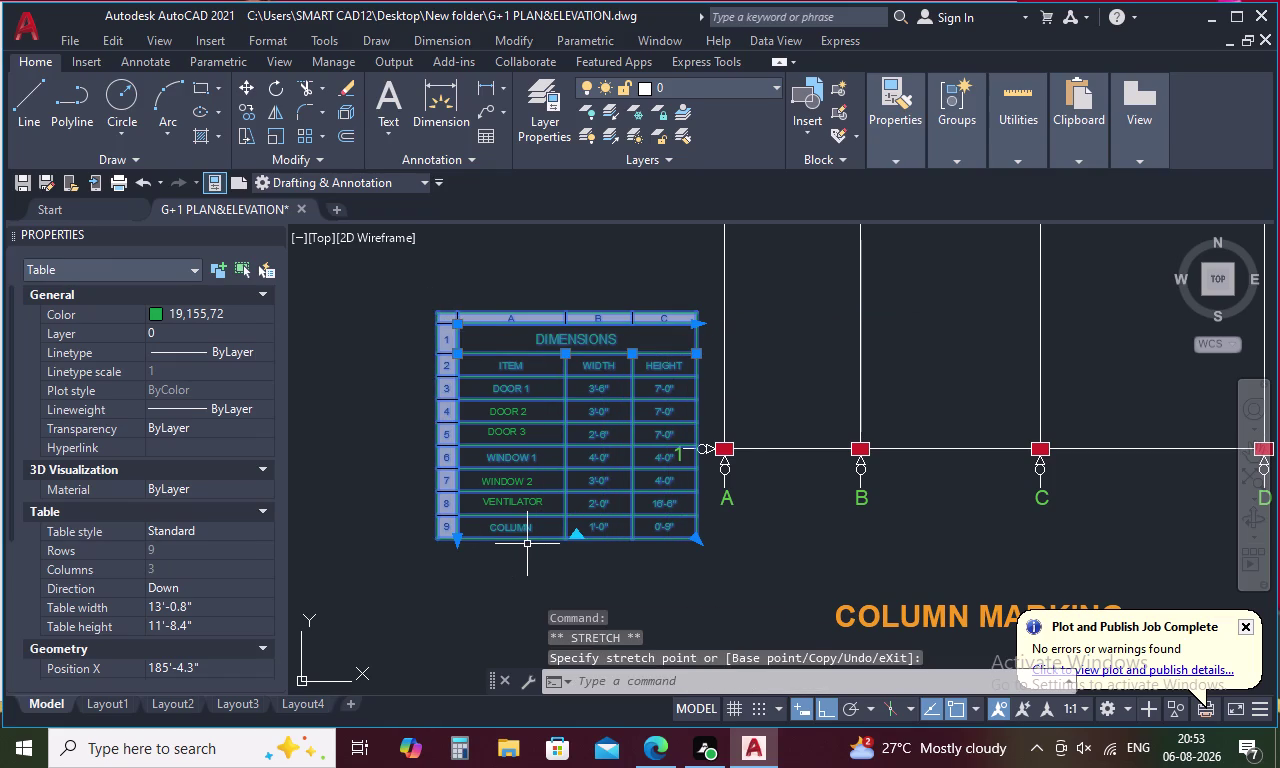
click(458, 324)
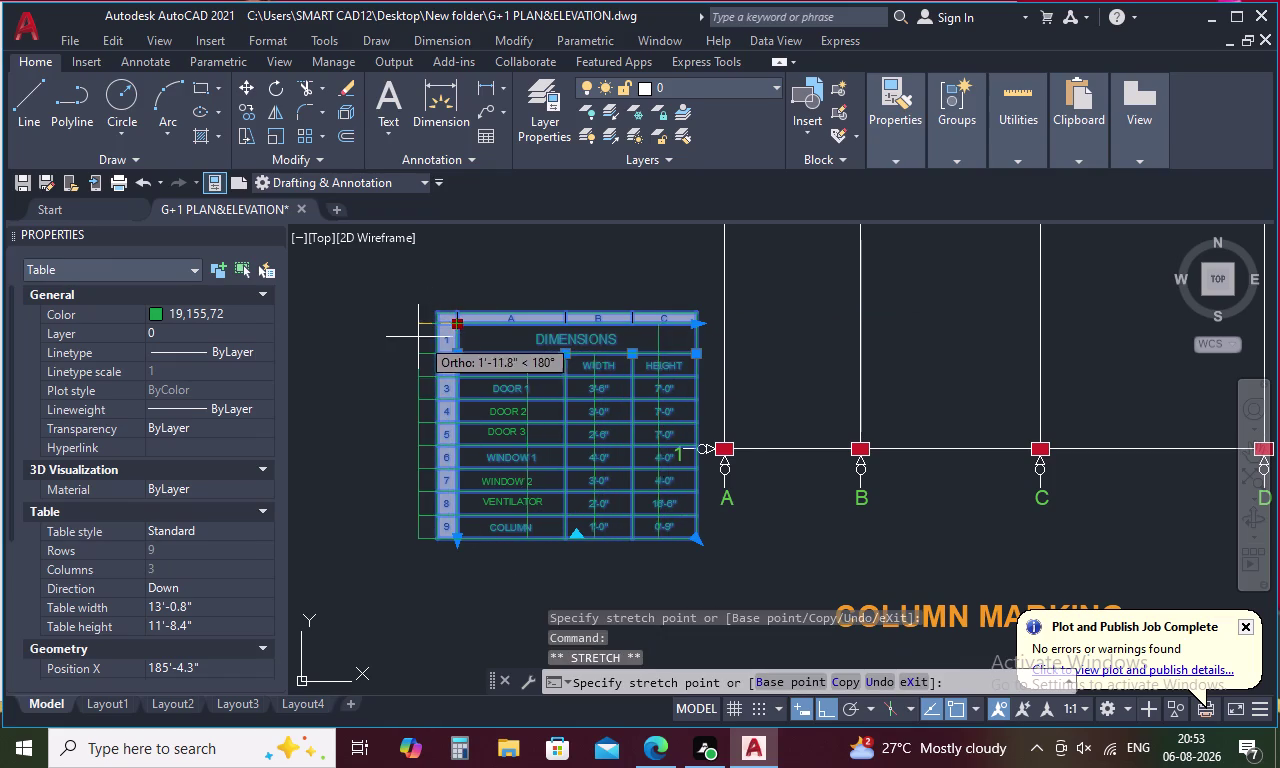
click(413, 336)
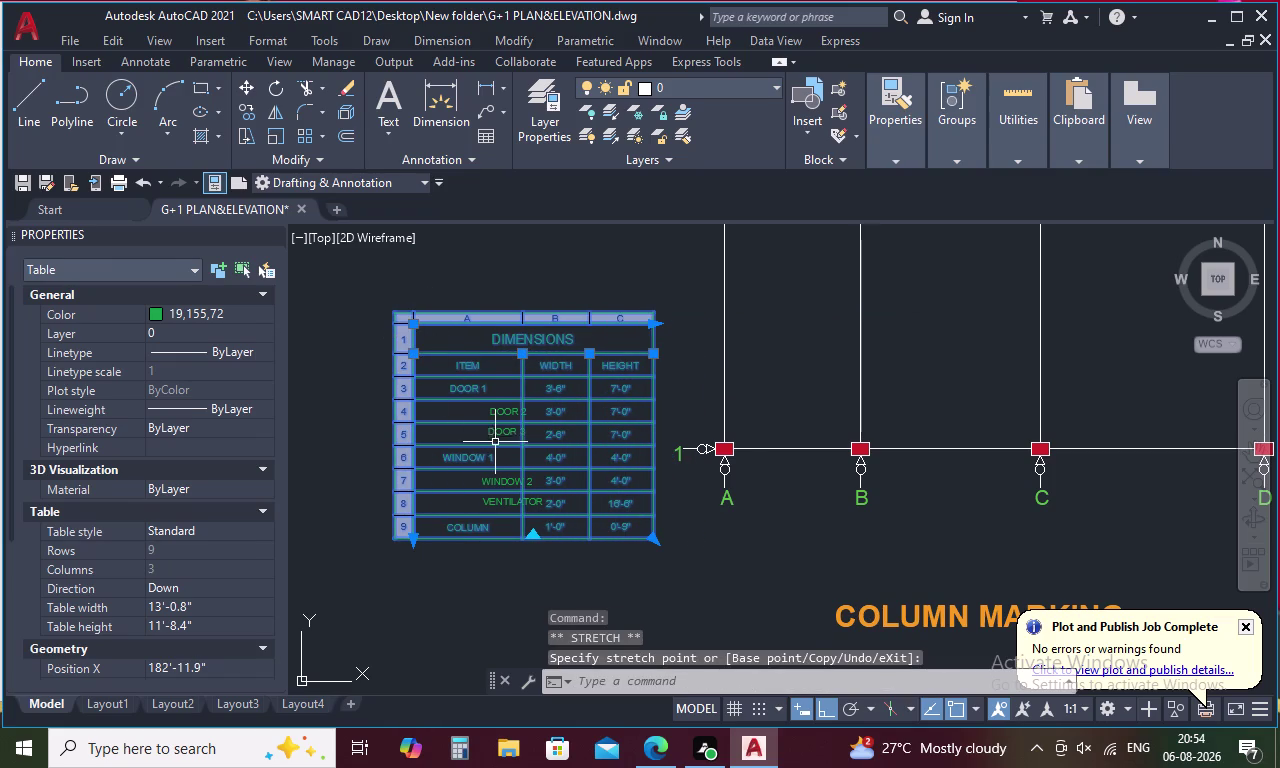
click(495, 413)
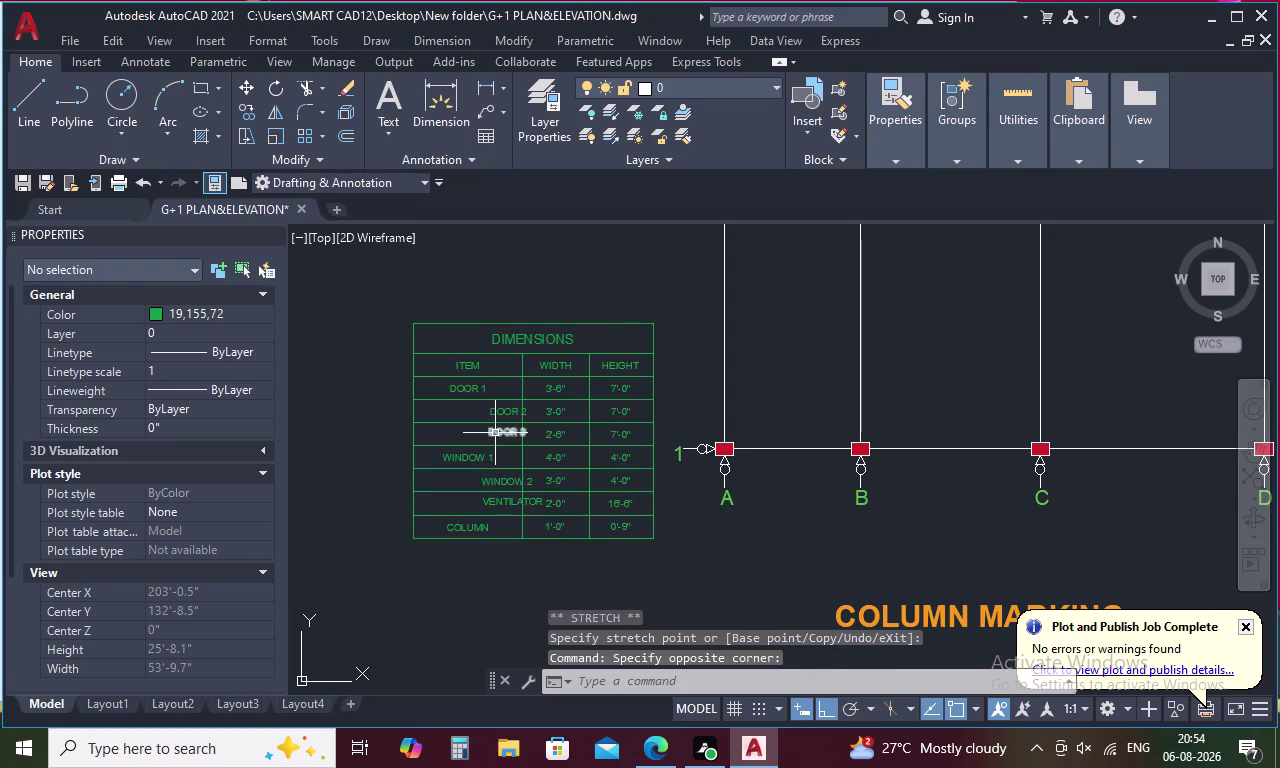
scroll(up, 3)
click(496, 428)
Window-select the DOOR 2, DOOR 3, WINDOW 2 and VENTILATOR labels and delete them.
click(509, 341)
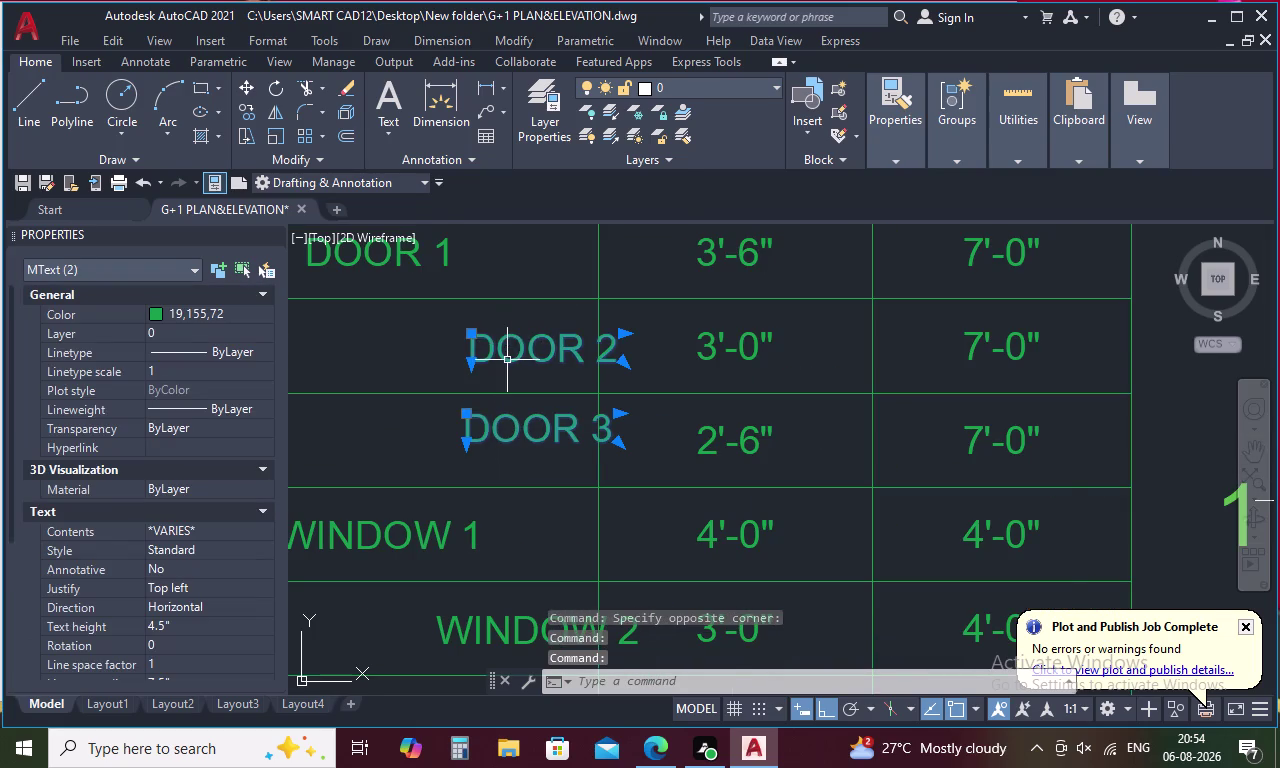
scroll(down, 3)
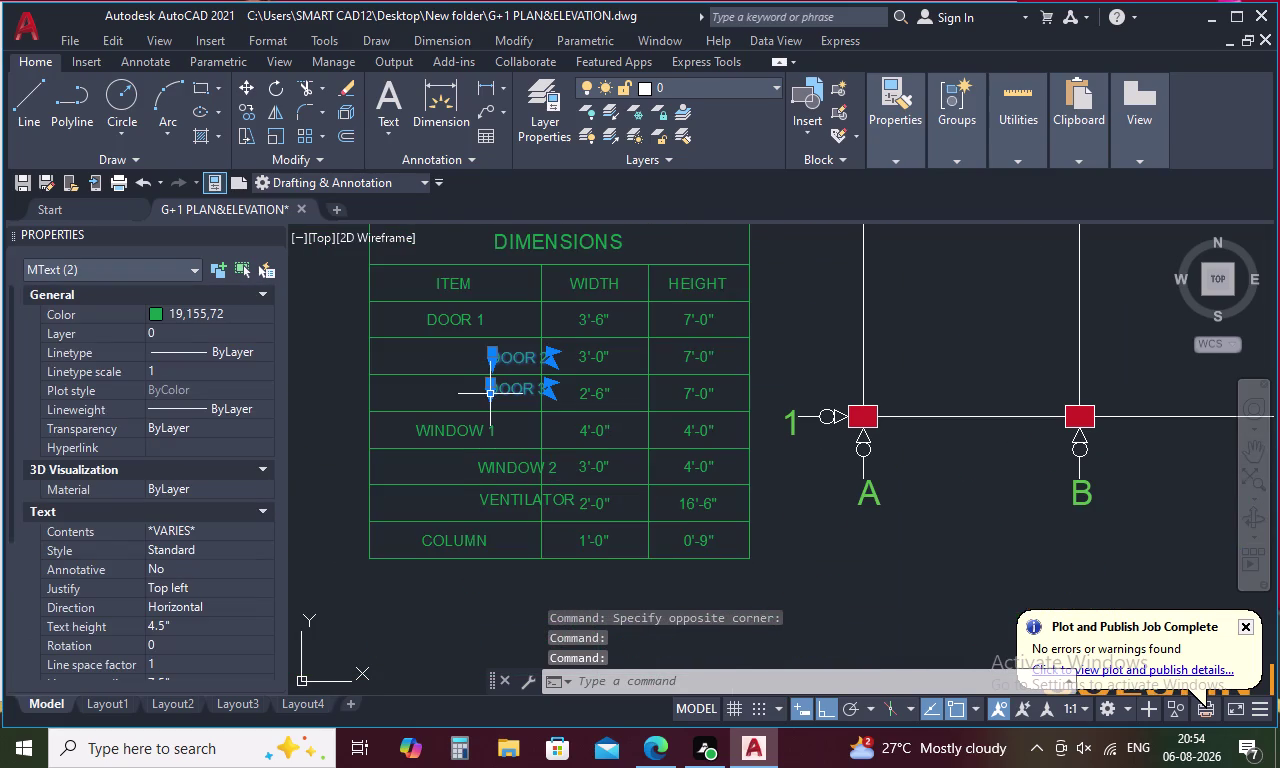
click(500, 463)
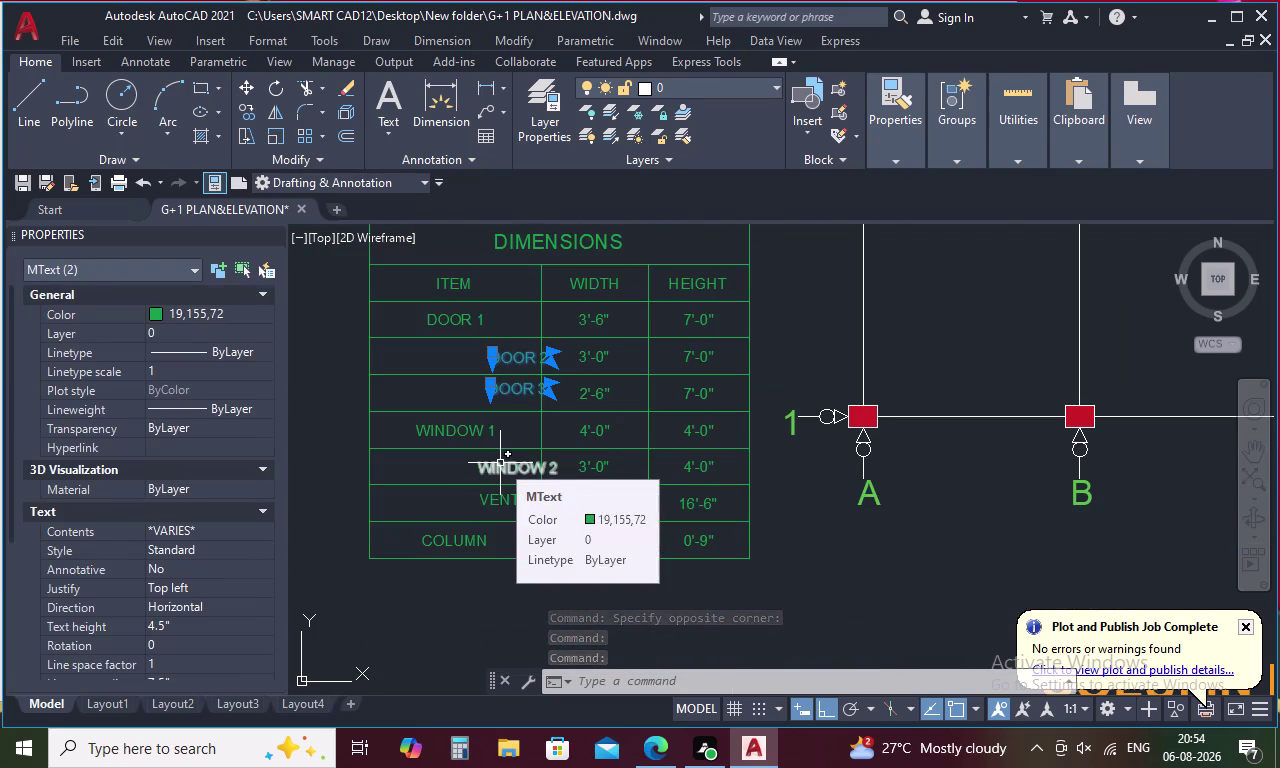
click(505, 502)
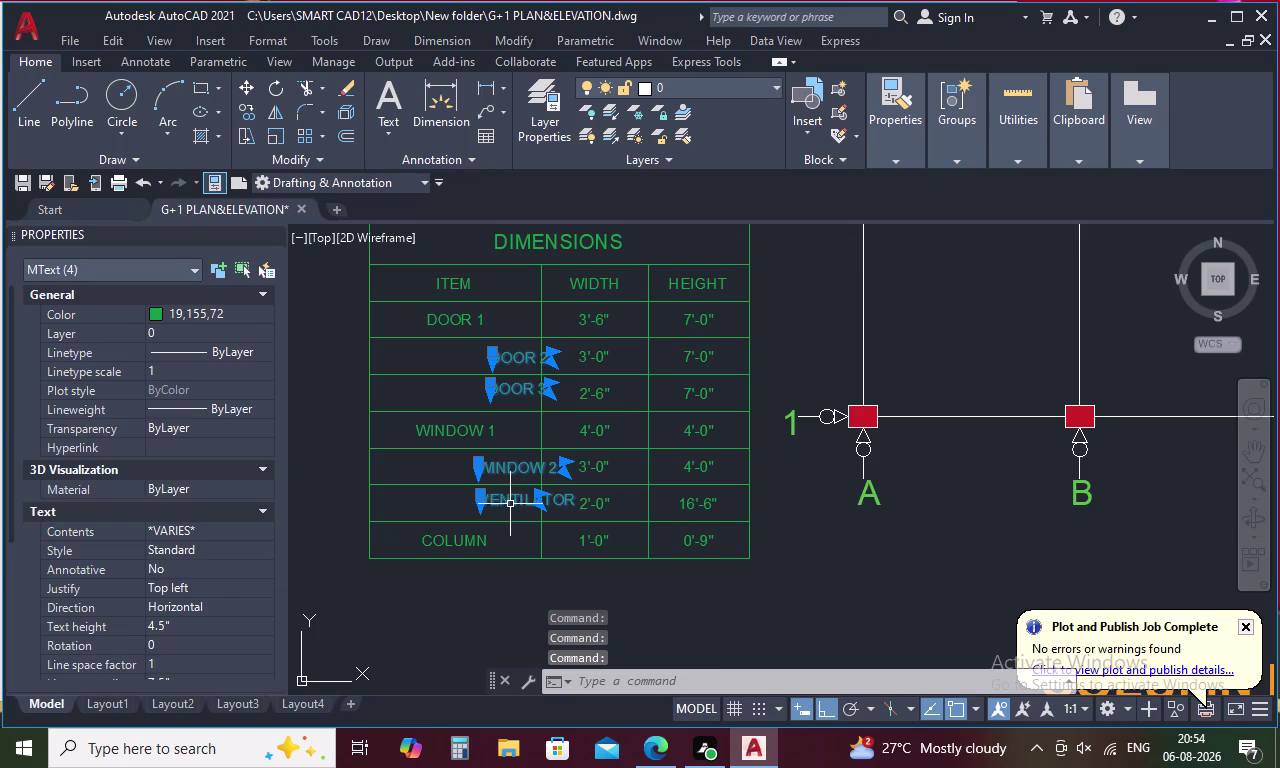
key(Delete)
Type DOOR 2 and DOOR 3 into the ITEM cells of rows 4 and 5.
double_click(433, 346)
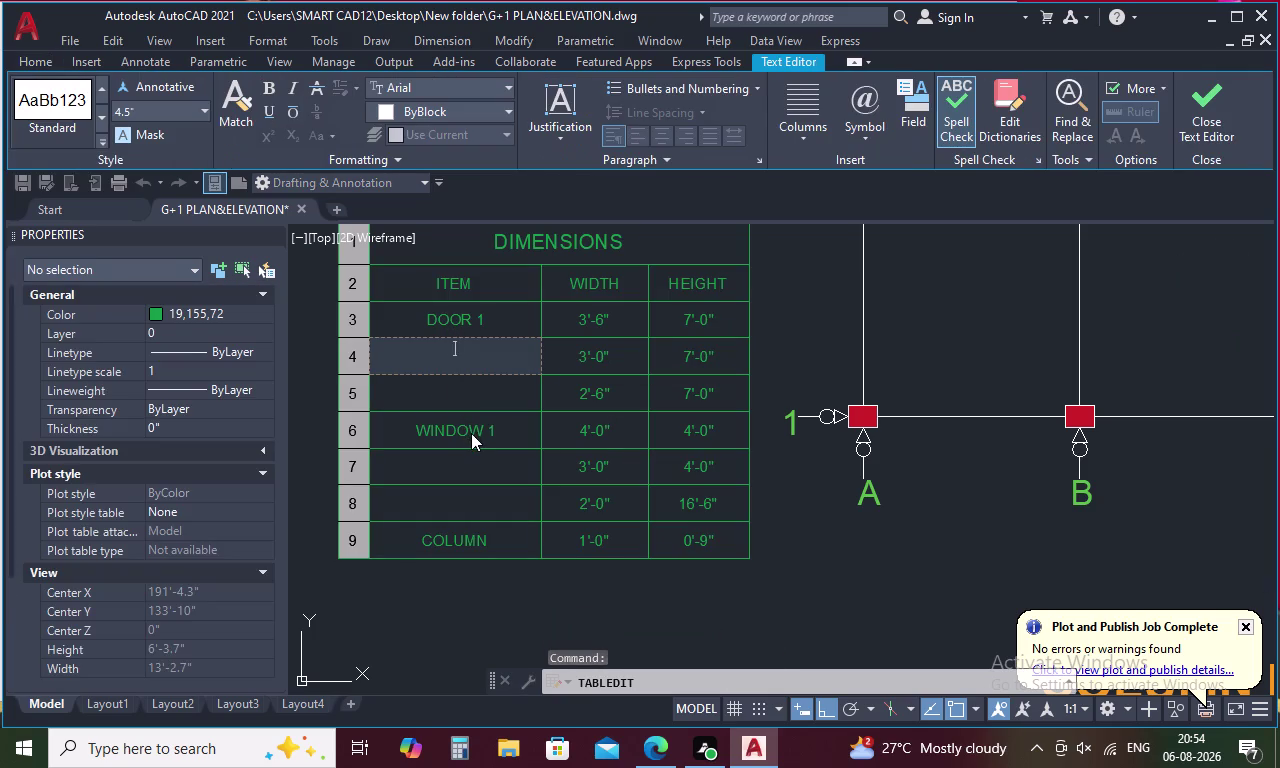
text(DOO)
key(r)
key(space)
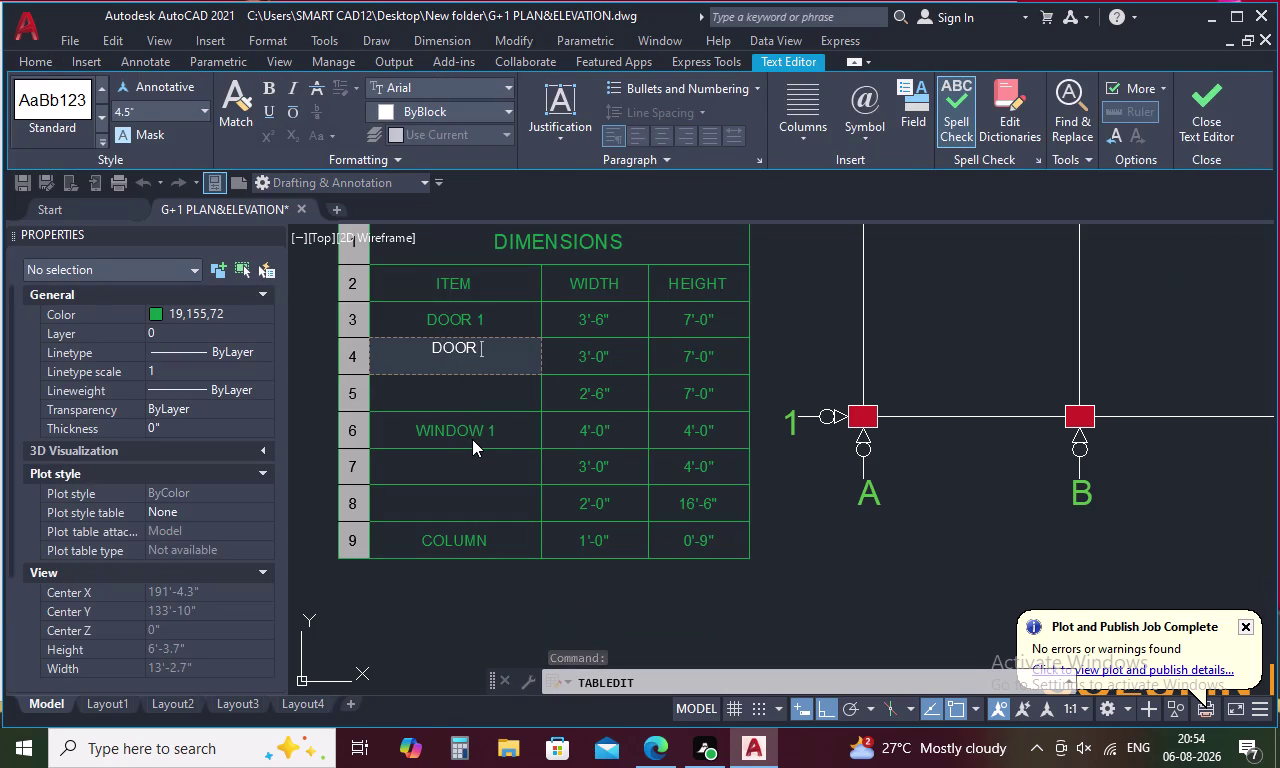
text(2)
key(Return)
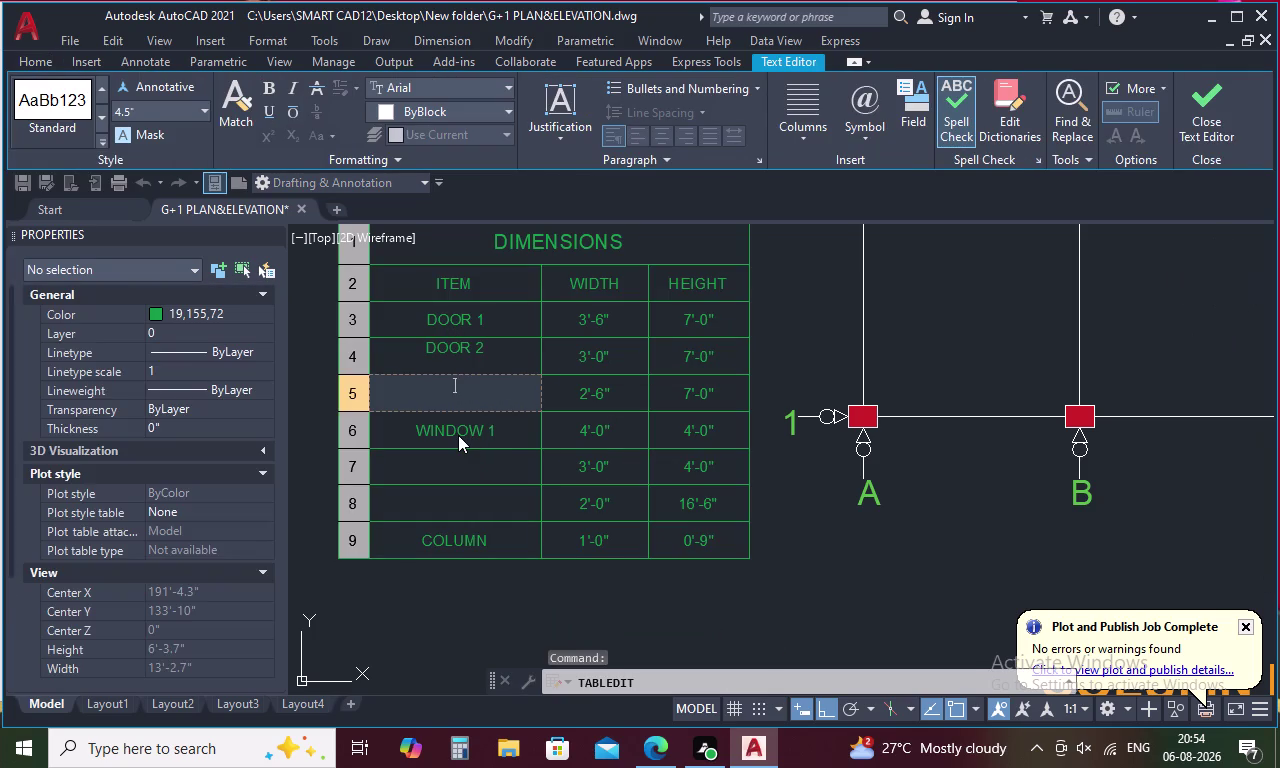
text(DO)
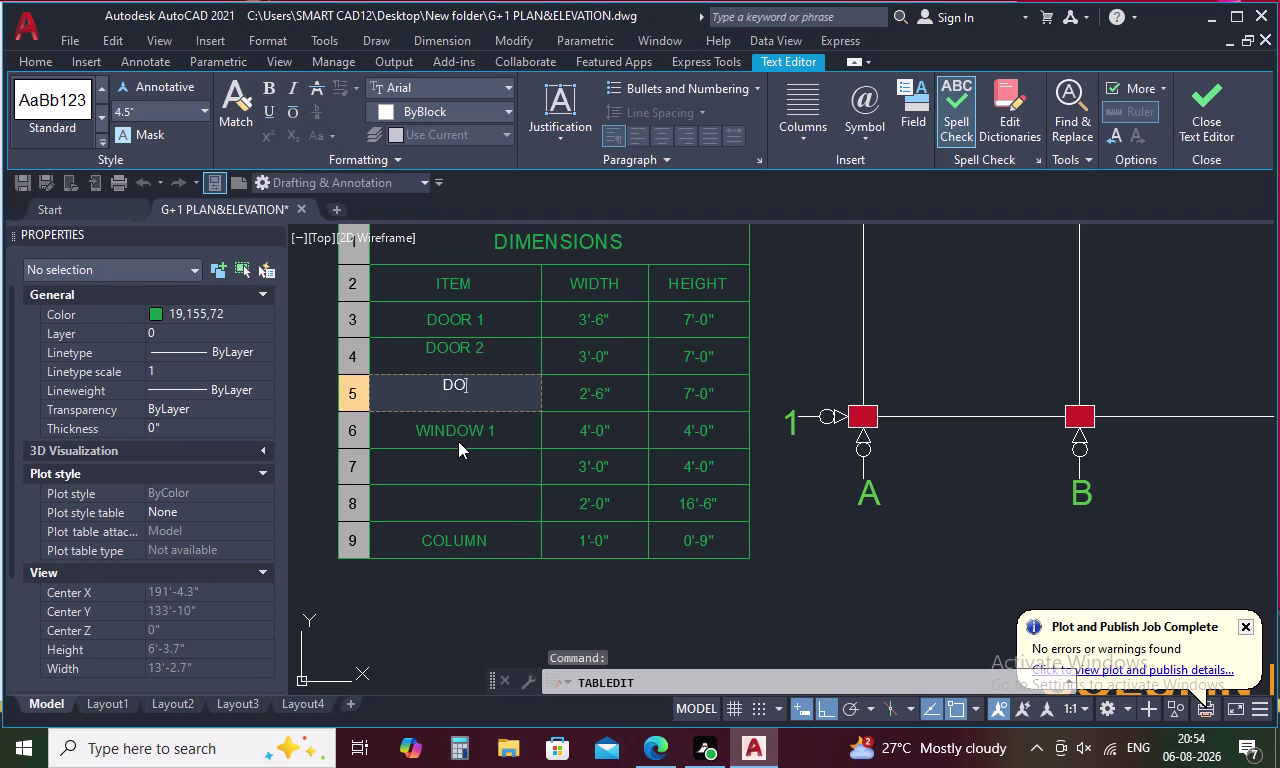
text(O)
key(r)
key(space)
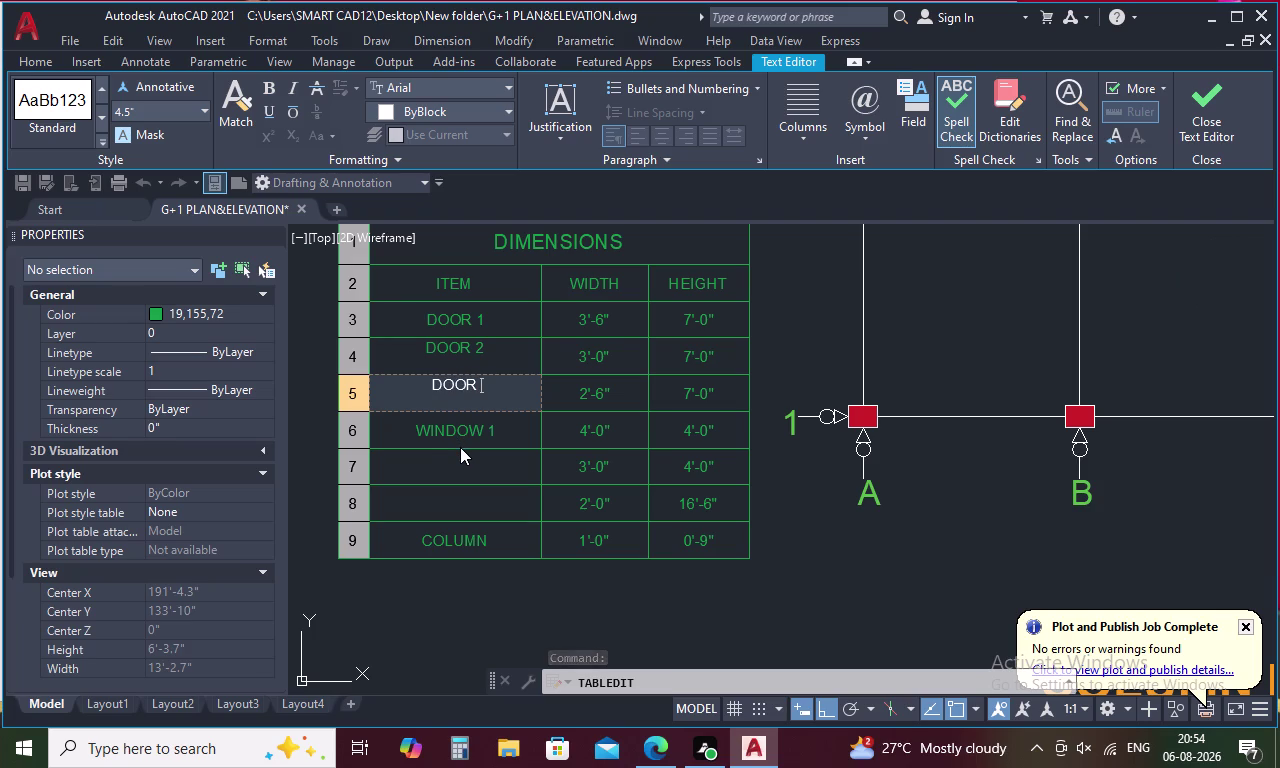
key(3)
key(Return)
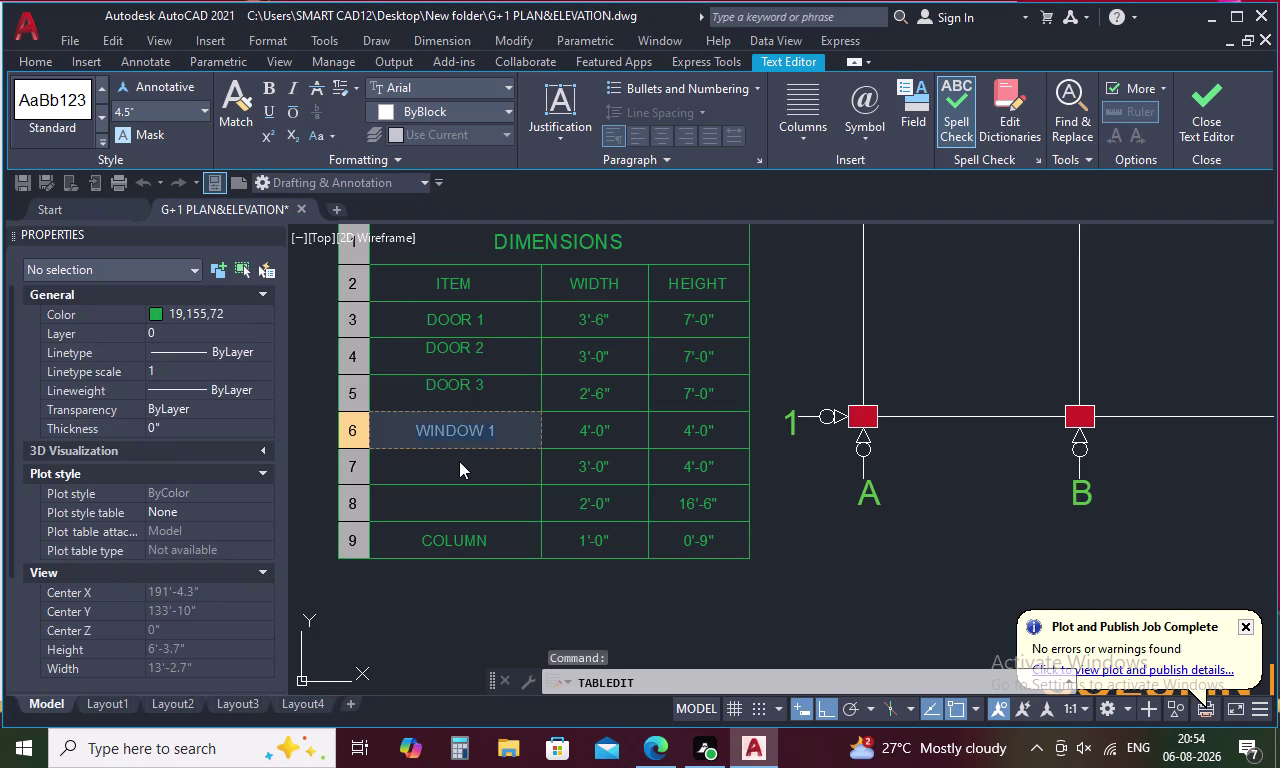
click(459, 461)
click(474, 367)
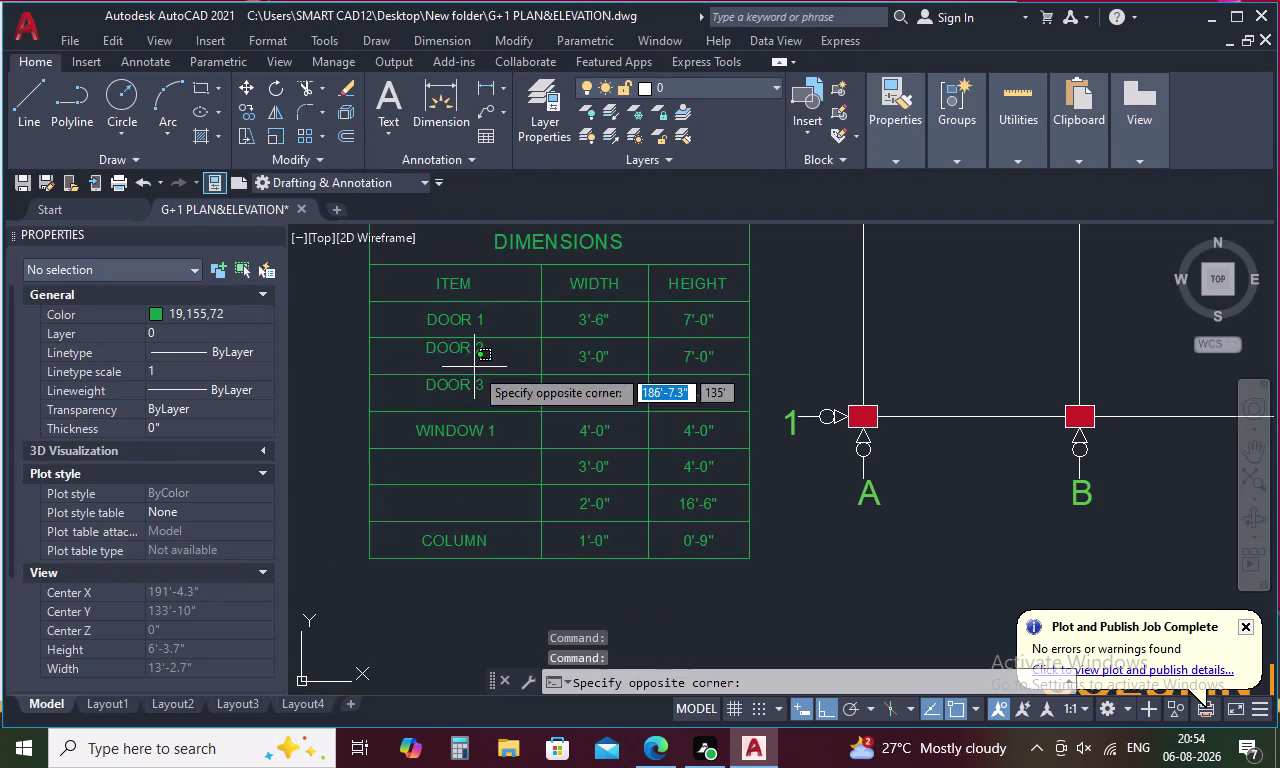
Set the DOOR 2 cell alignment to Middle Center.
drag(541, 373, 548, 396)
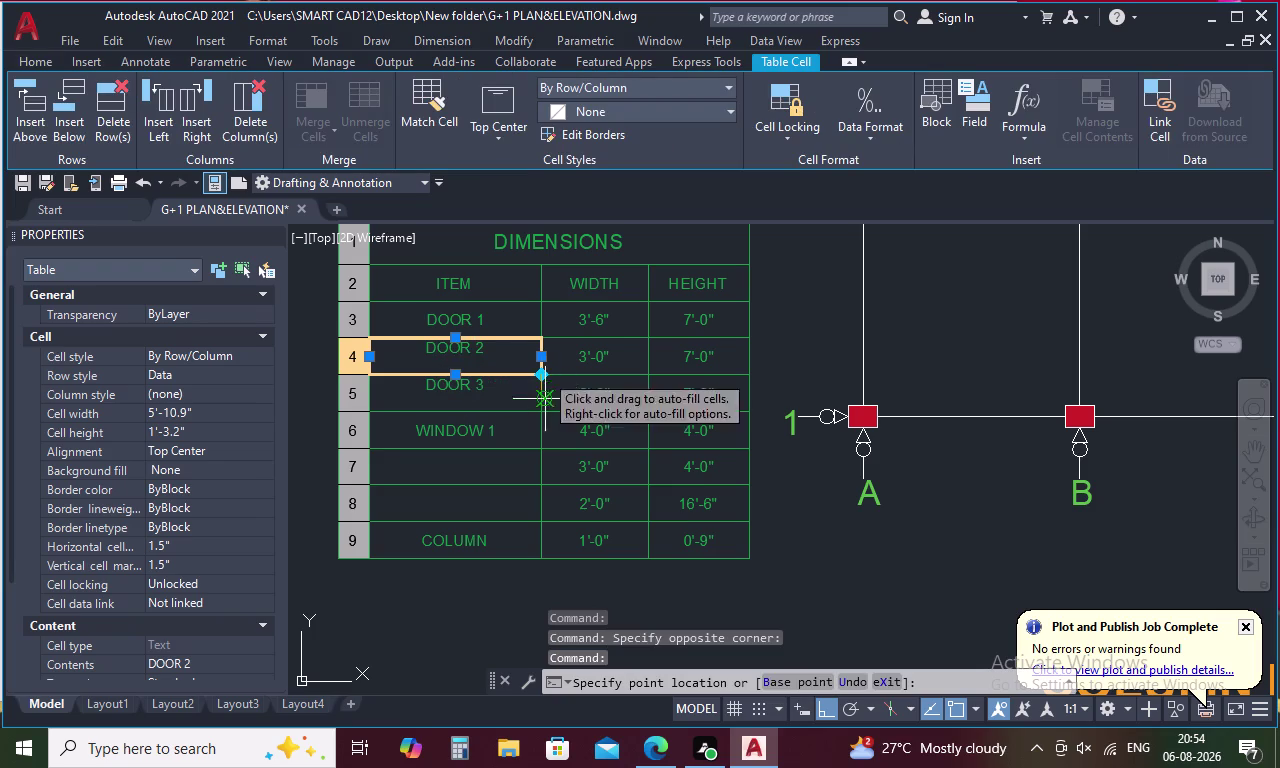
drag(548, 396, 558, 470)
drag(540, 371, 548, 406)
click(459, 376)
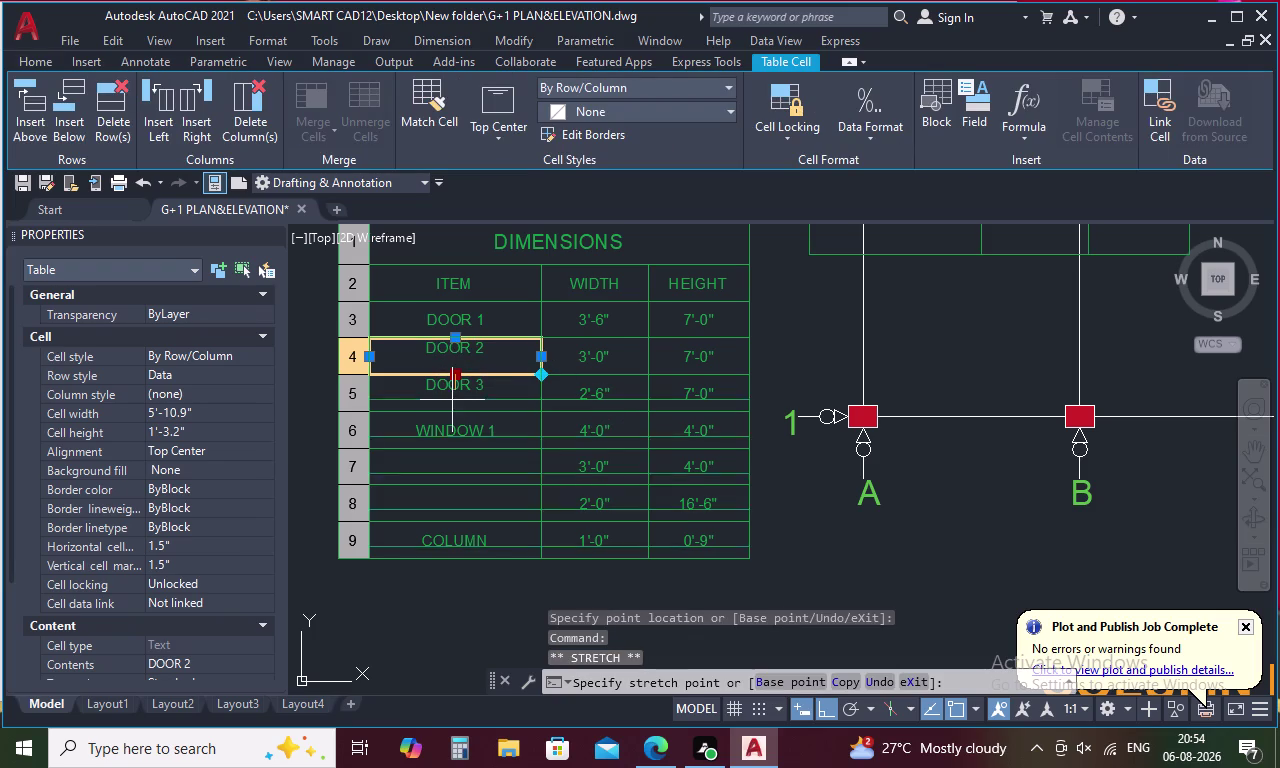
click(451, 379)
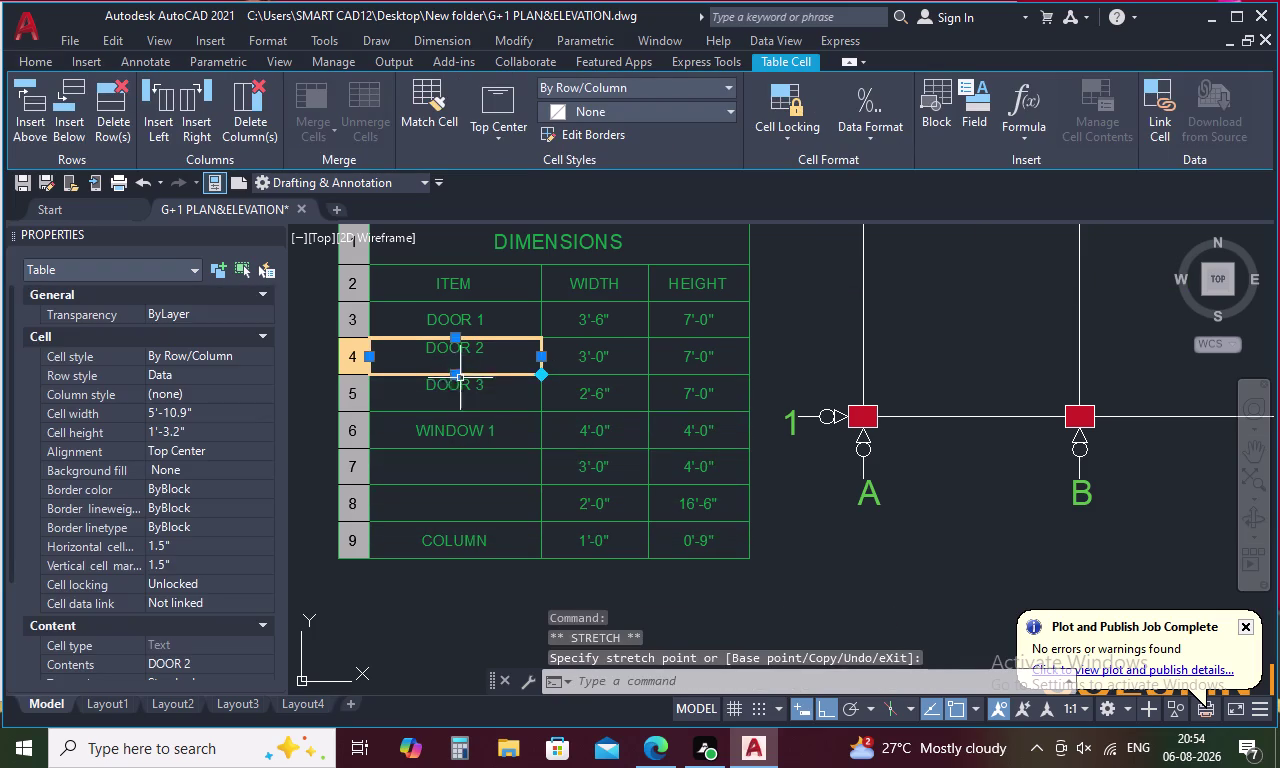
click(545, 357)
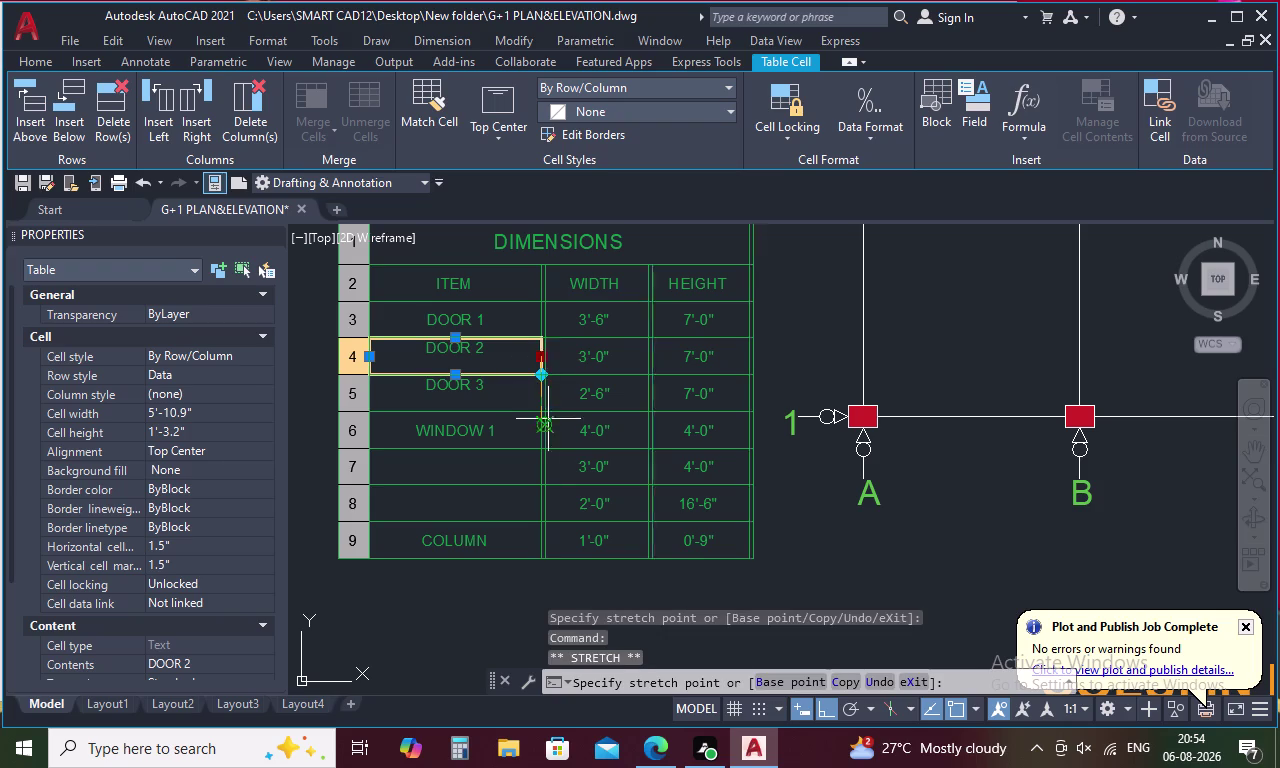
drag(542, 371, 542, 397)
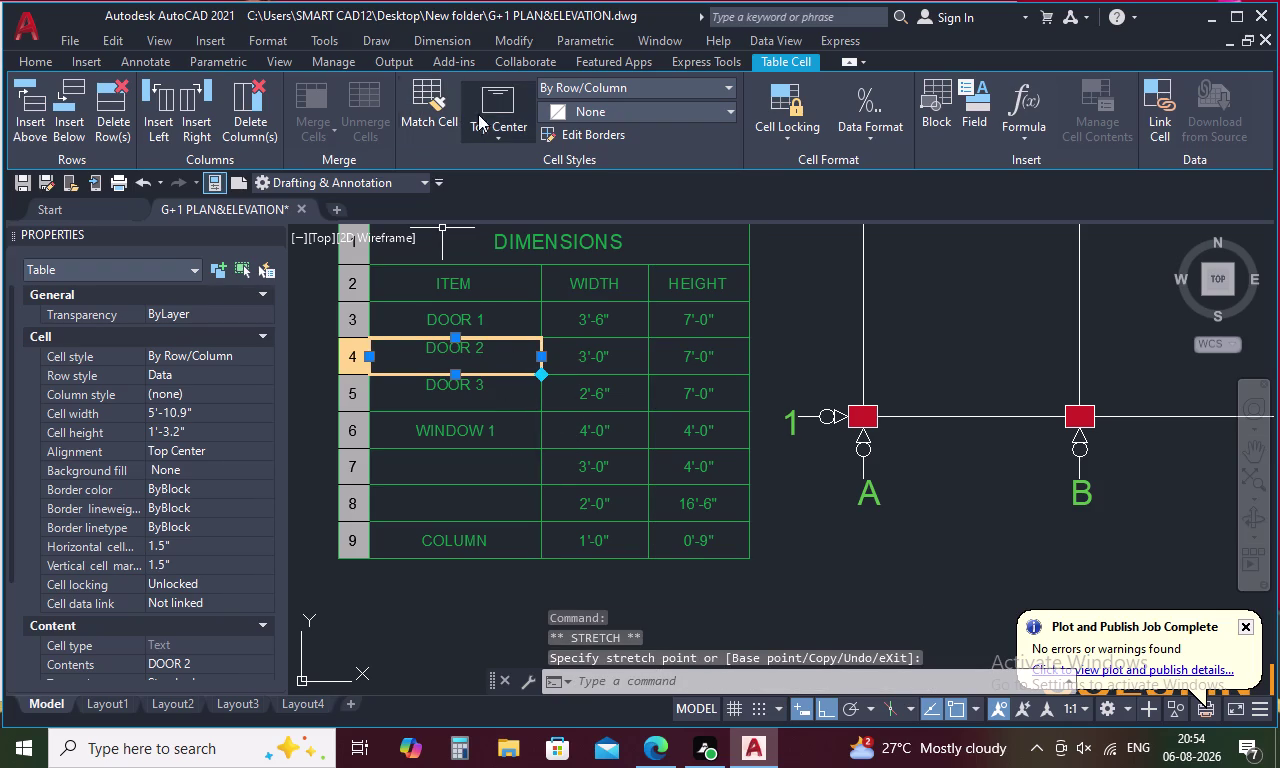
click(494, 135)
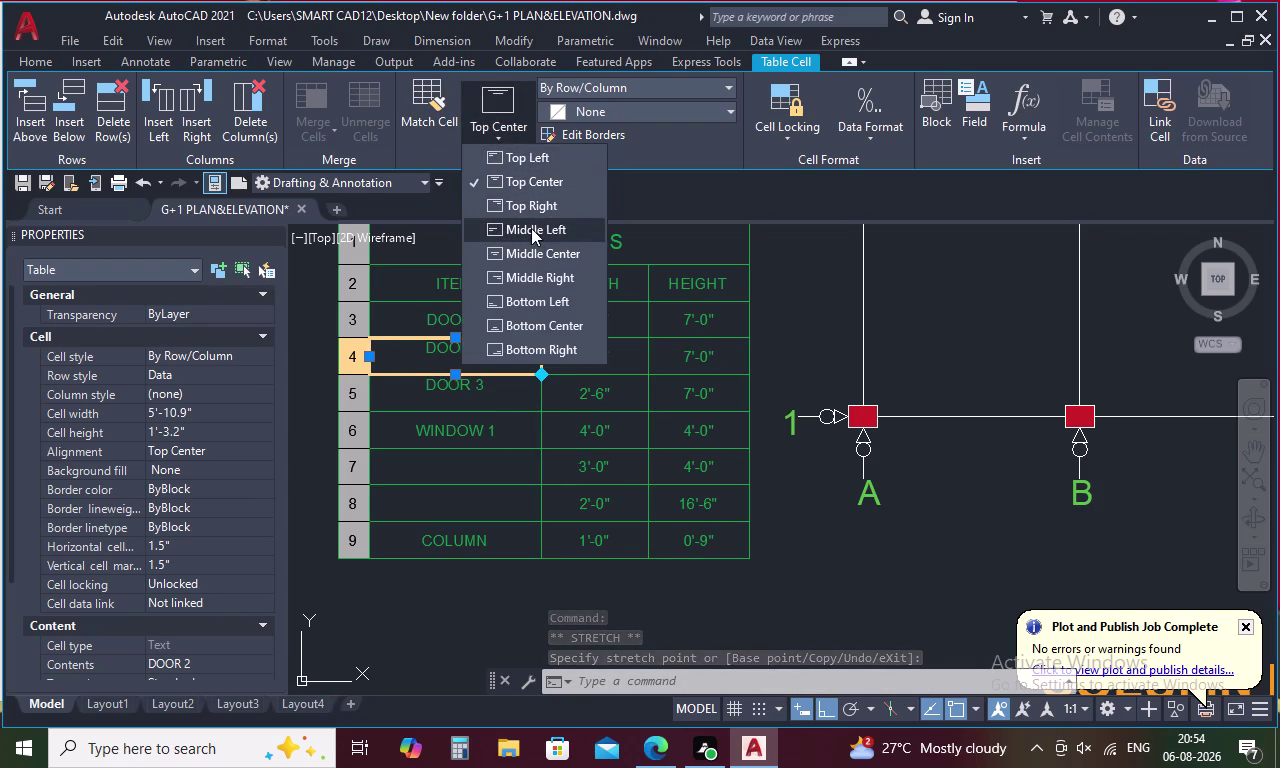
click(540, 251)
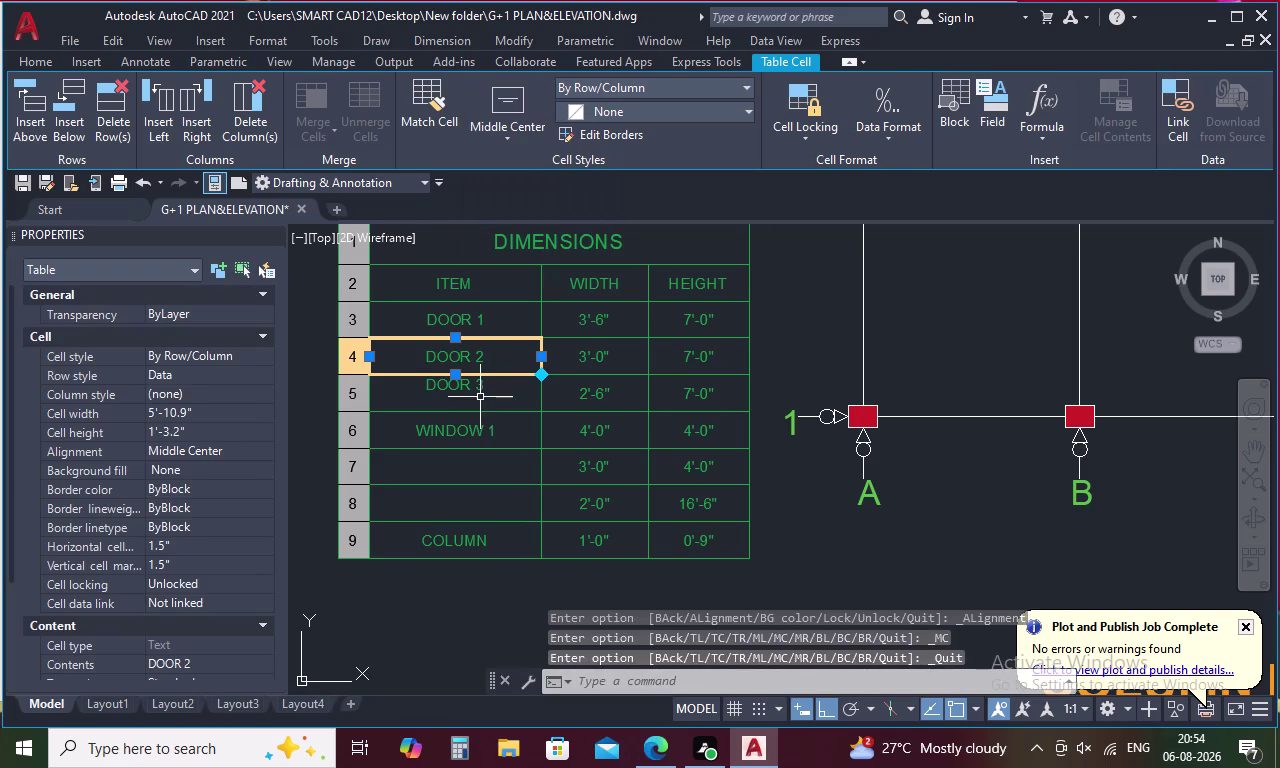
Set the DOOR 3 cell alignment to Middle Center.
click(480, 396)
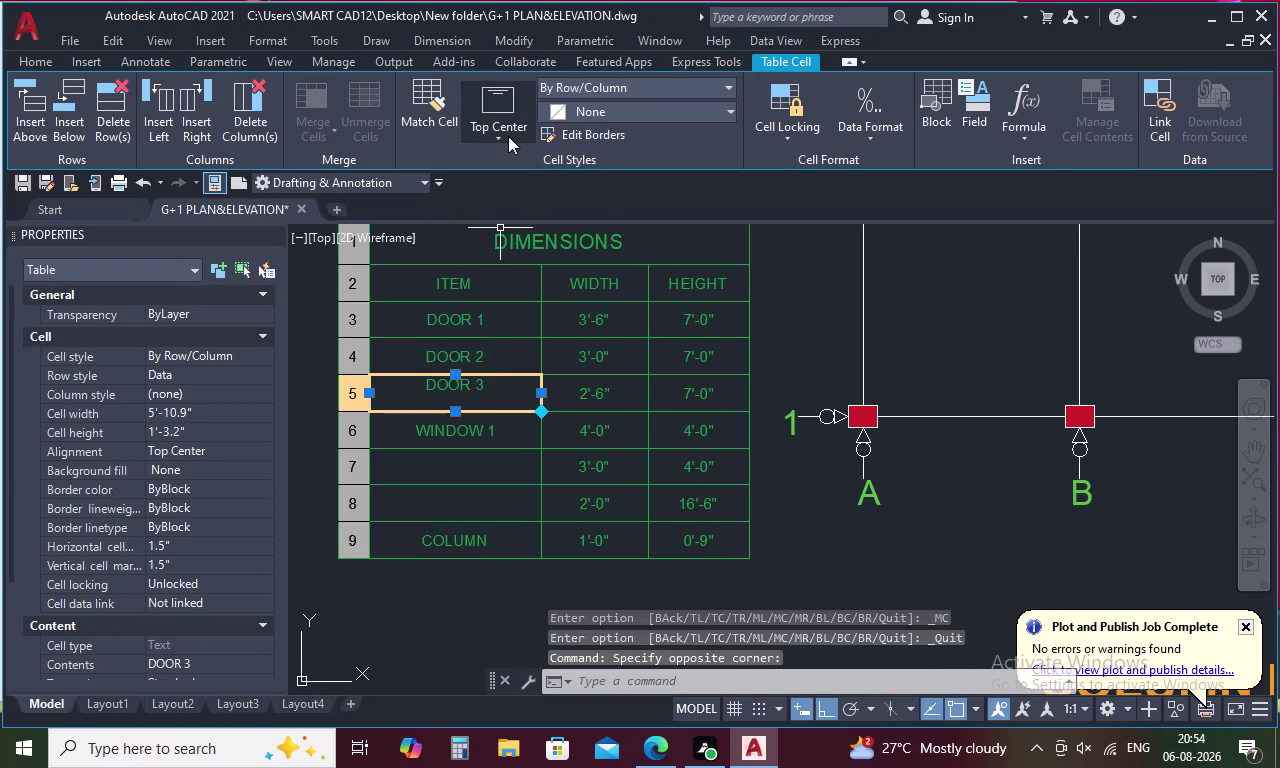
click(500, 133)
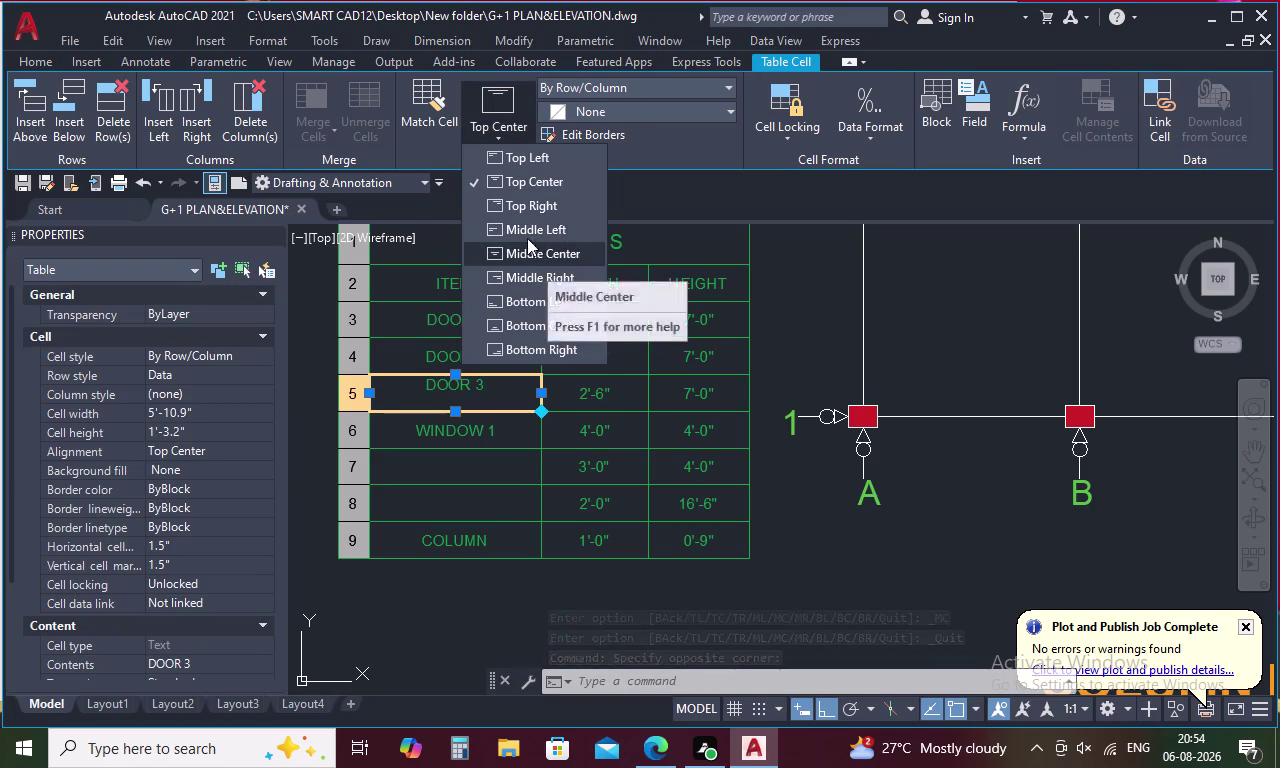
click(526, 257)
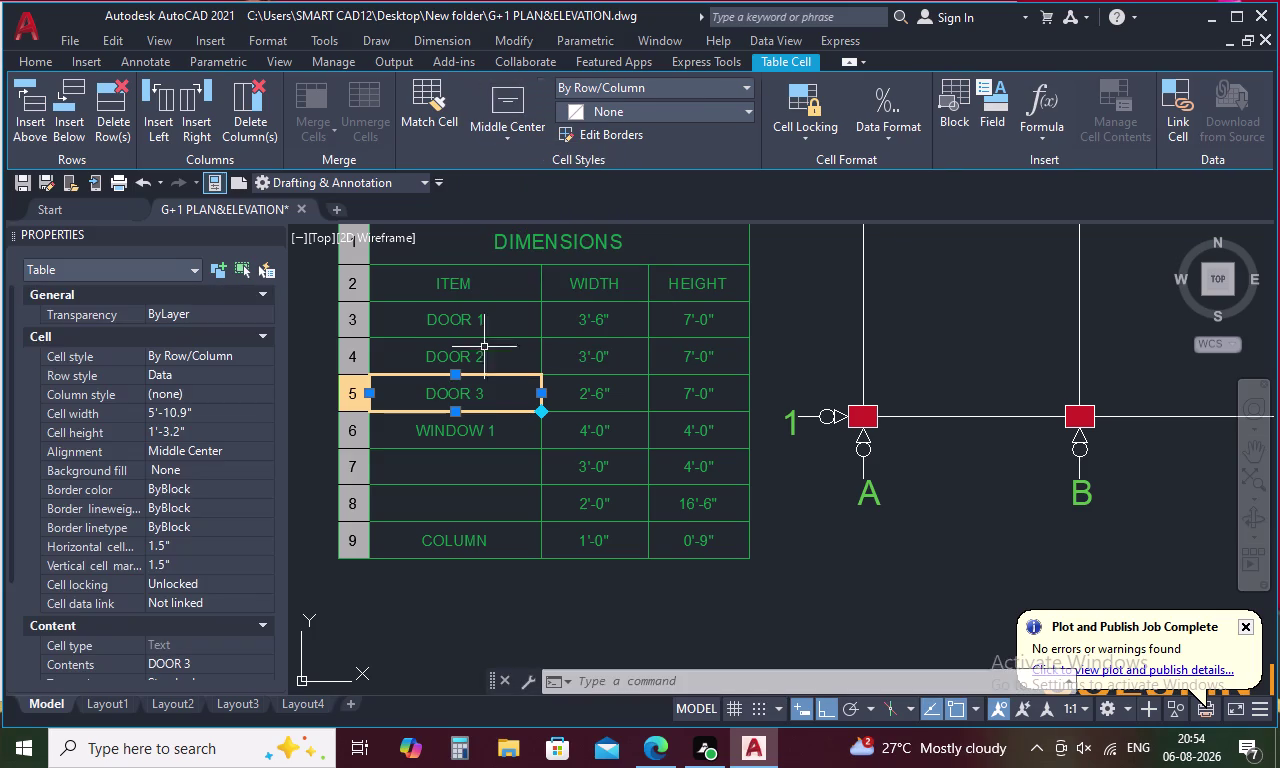
double_click(459, 458)
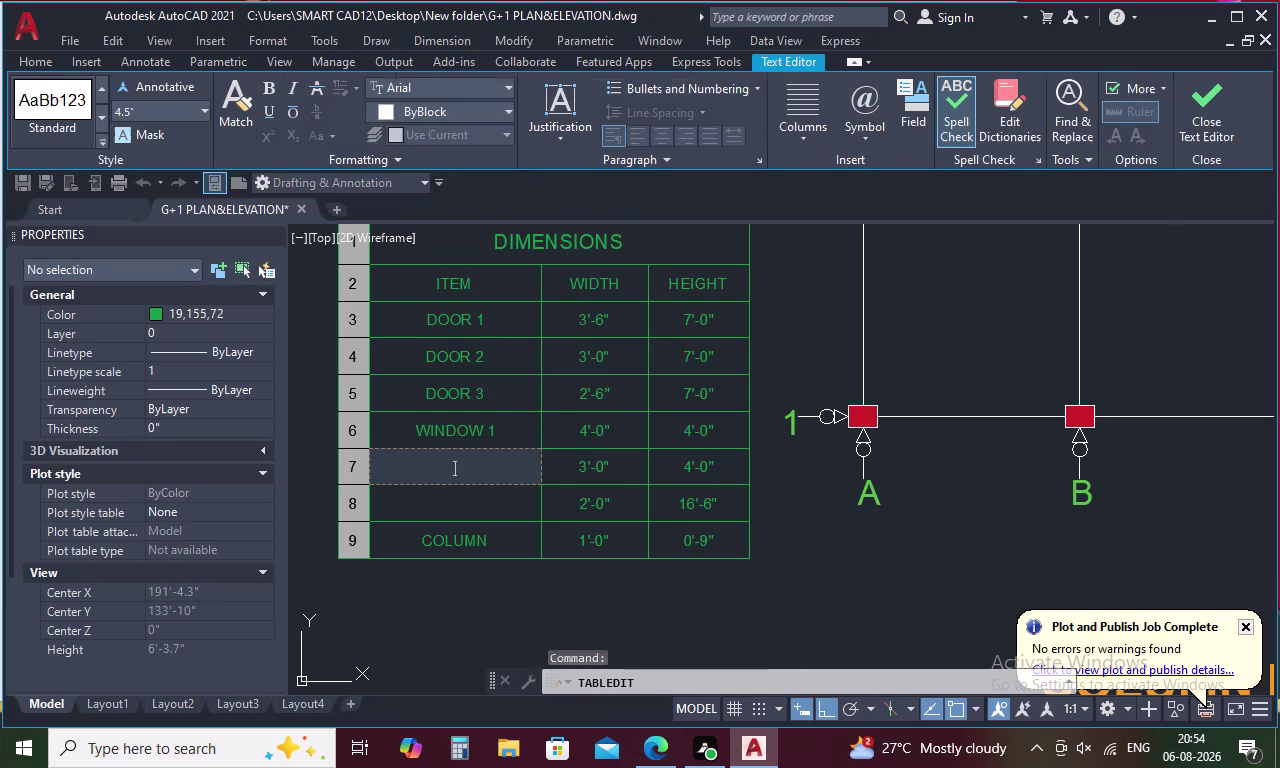
Enter WINDOW 2 in row 7's ITEM cell.
key(w)
key(i)
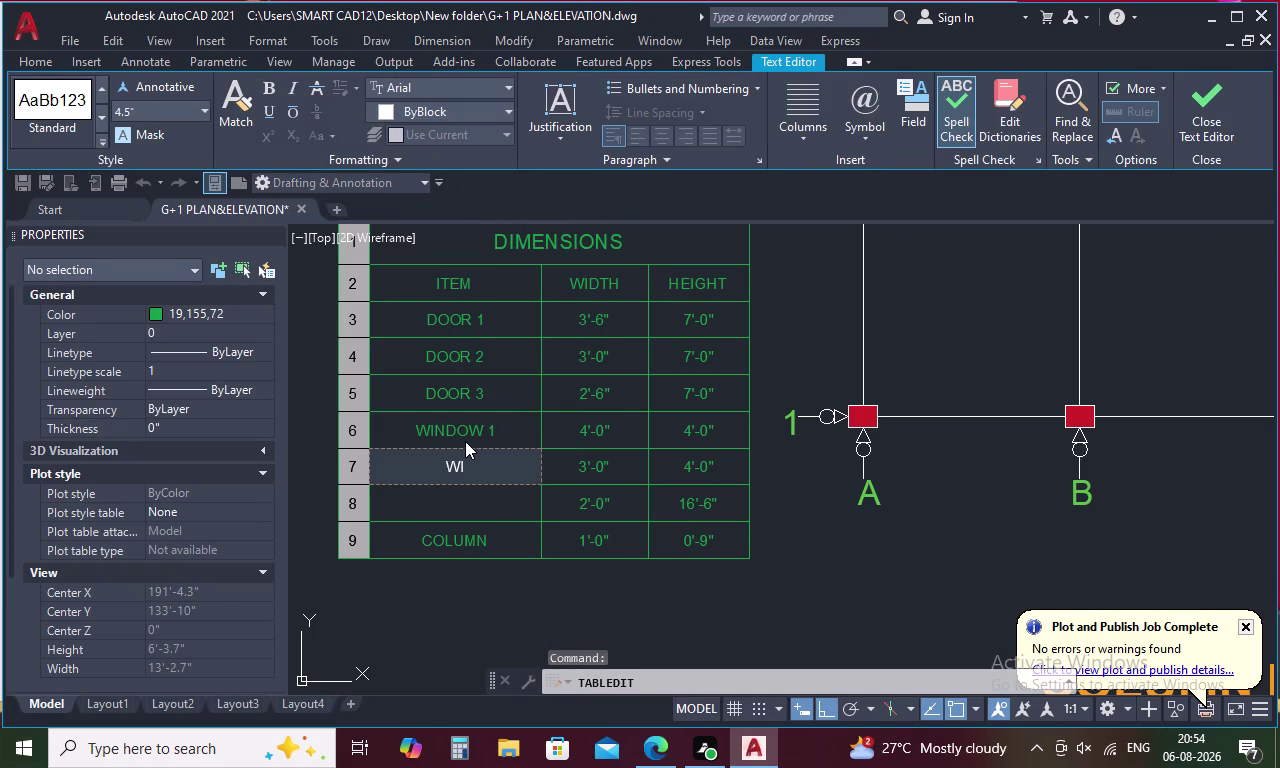
key(n)
key(d)
key(o)
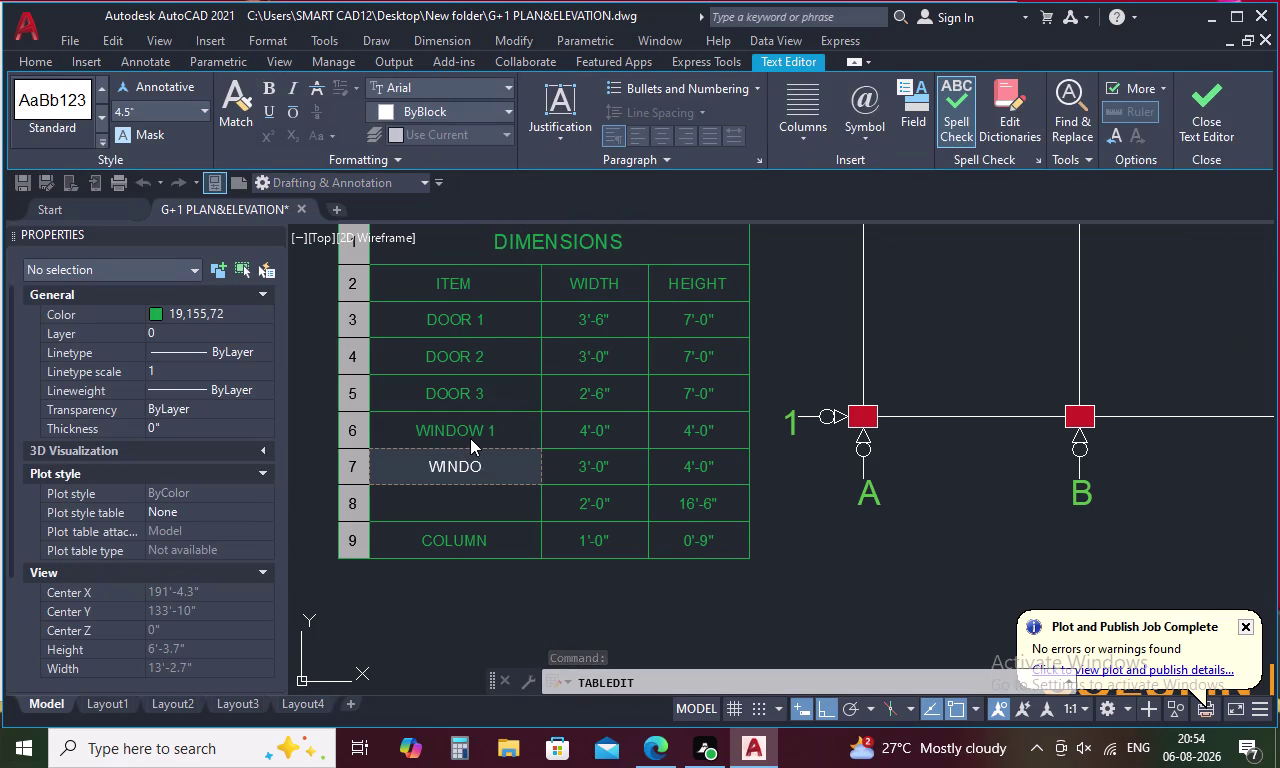
key(w)
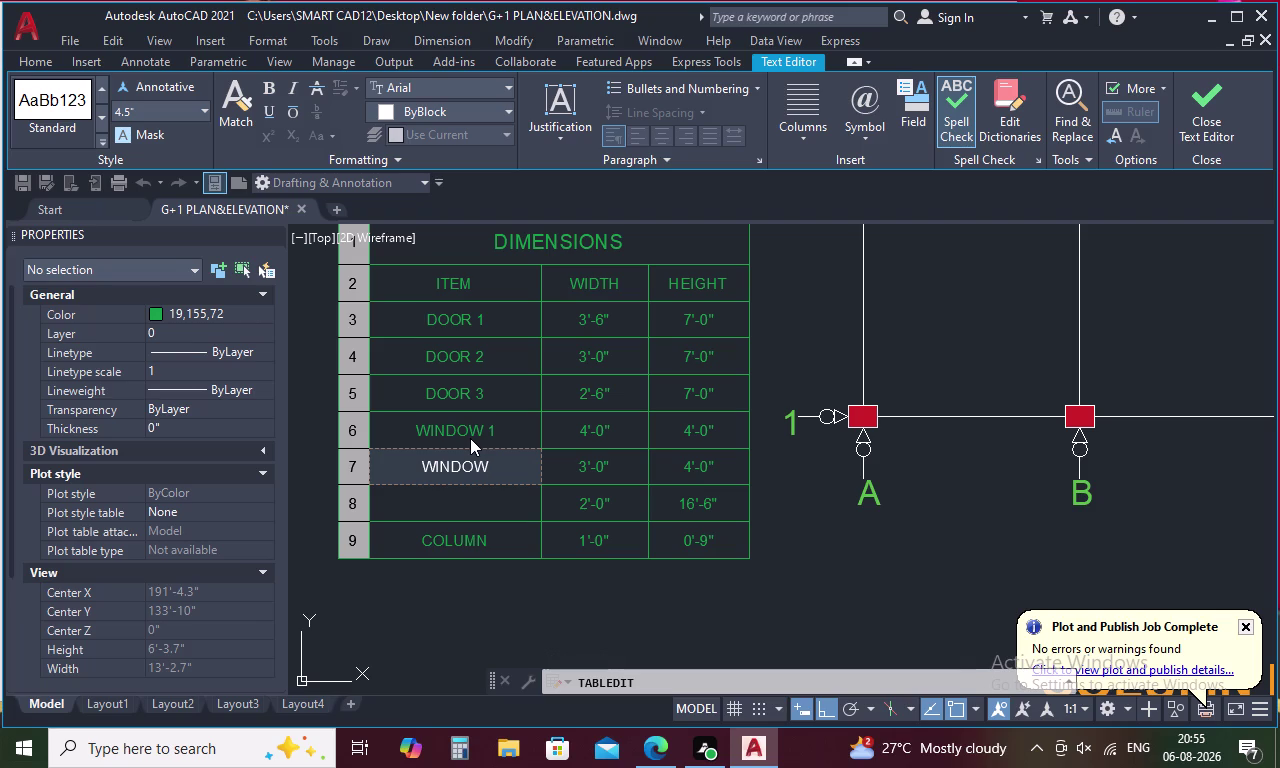
key(space)
text(2)
click(493, 500)
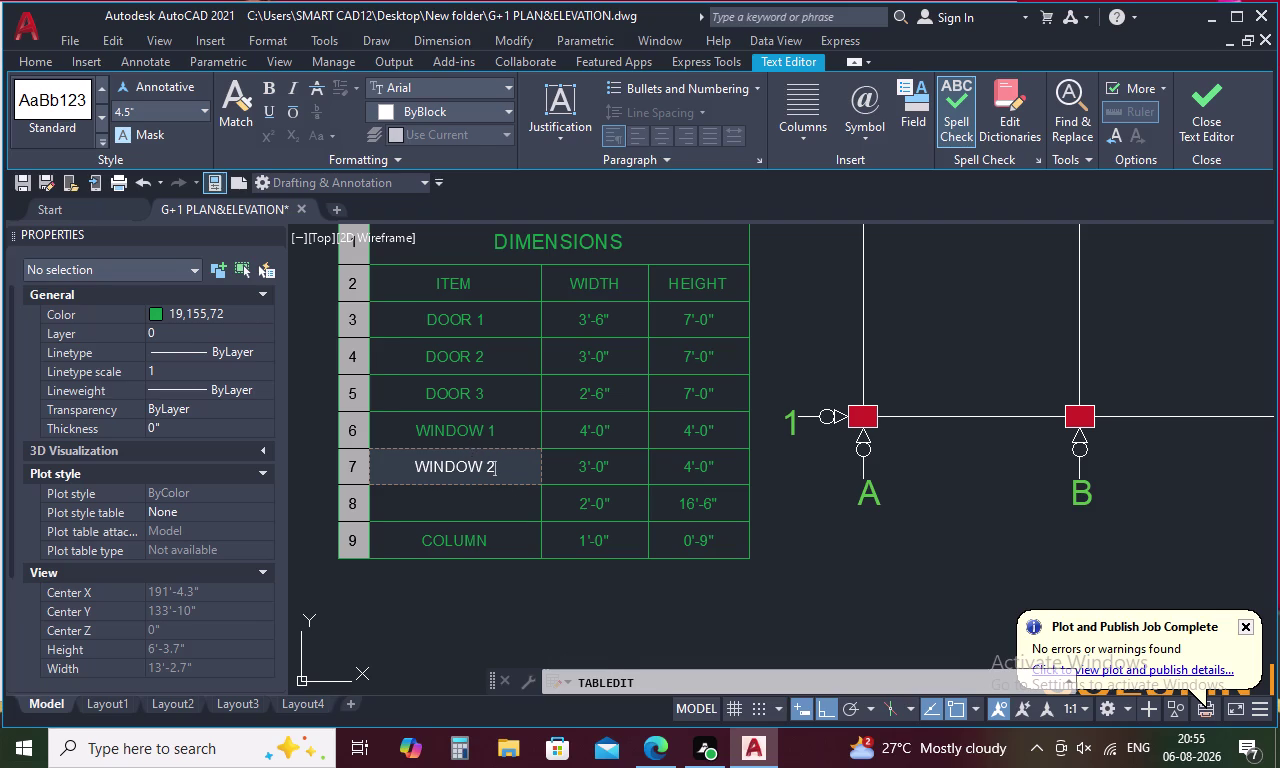
Enter VENTILATOR 1 in row 8's ITEM cell.
double_click(492, 500)
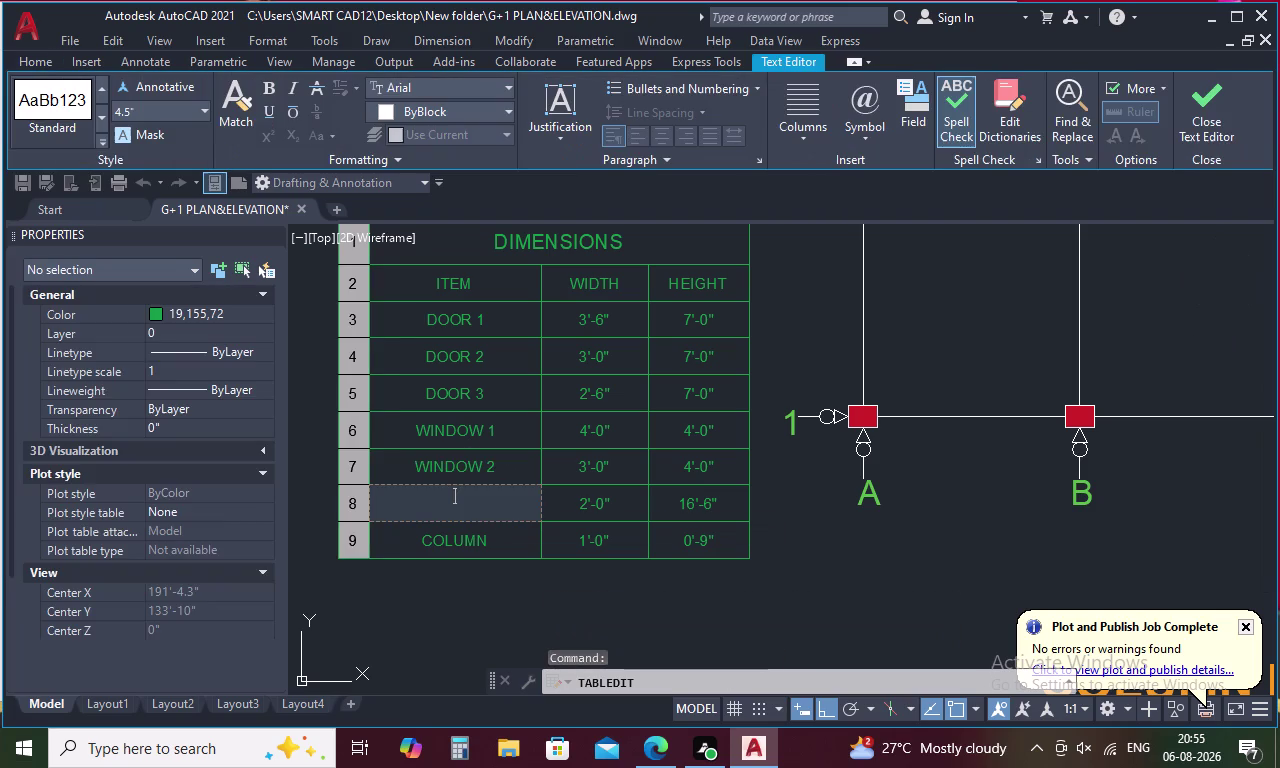
text(VENTI)
key(l)
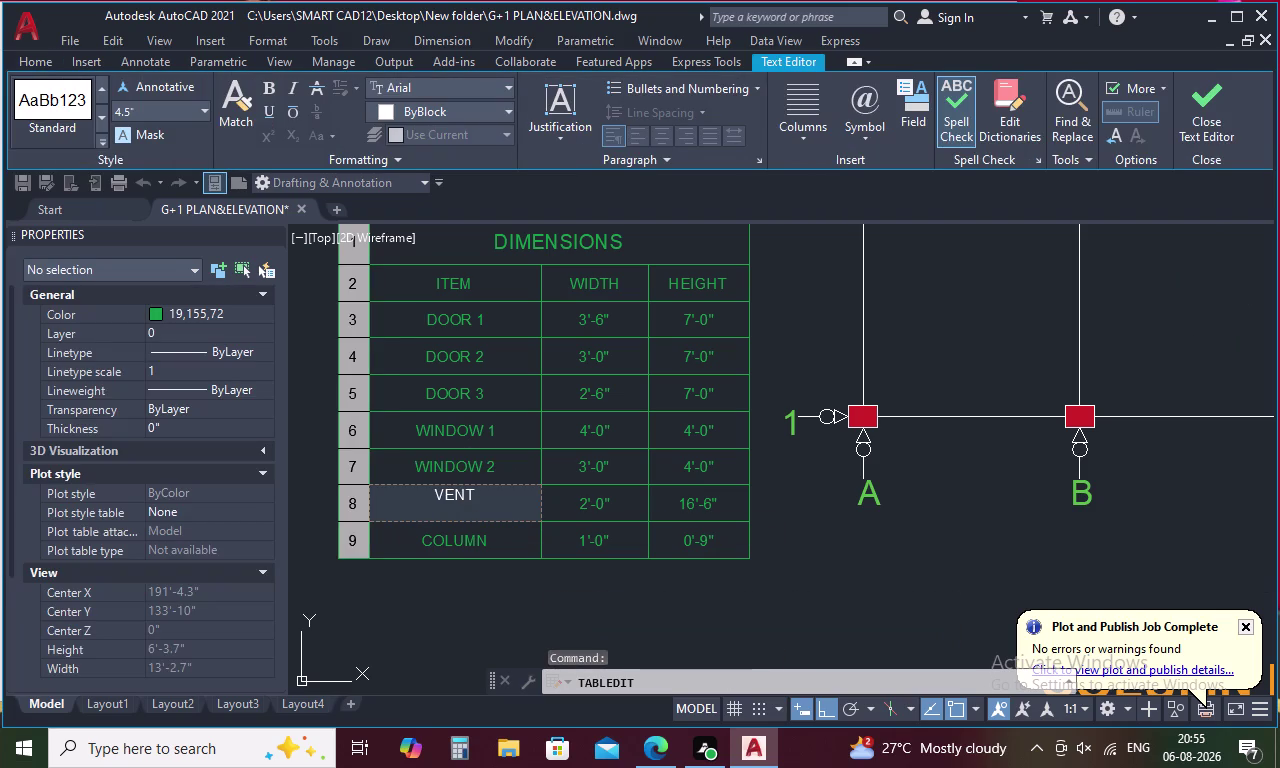
key(a)
key(t)
key(o)
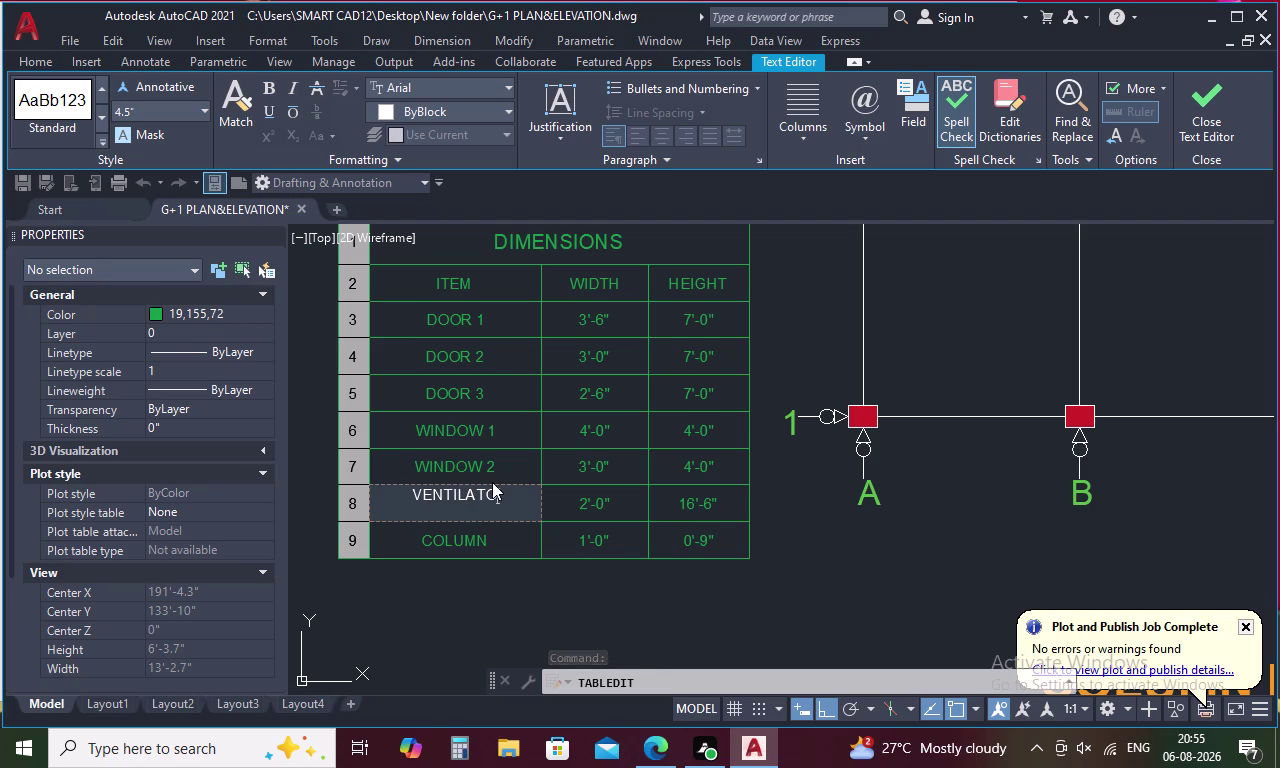
key(r)
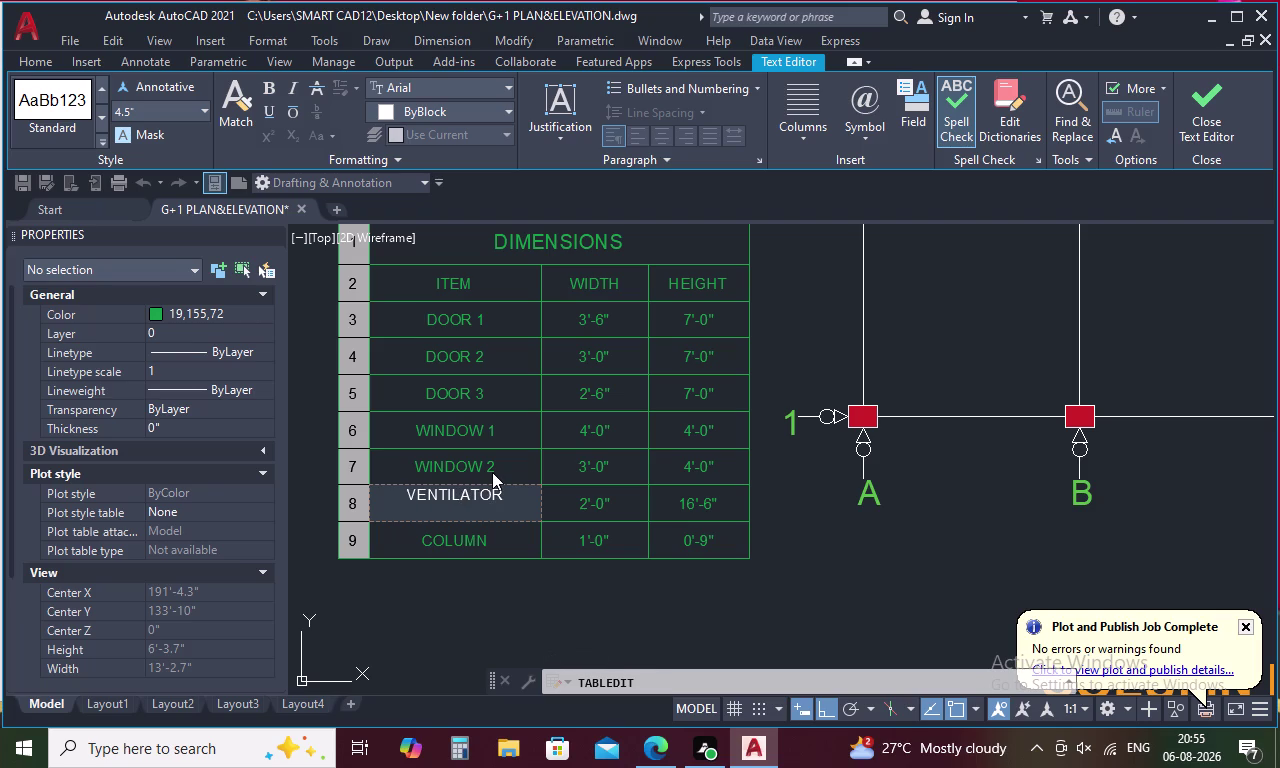
key(1)
key(BackSpace)
key(space)
text(1)
click(455, 574)
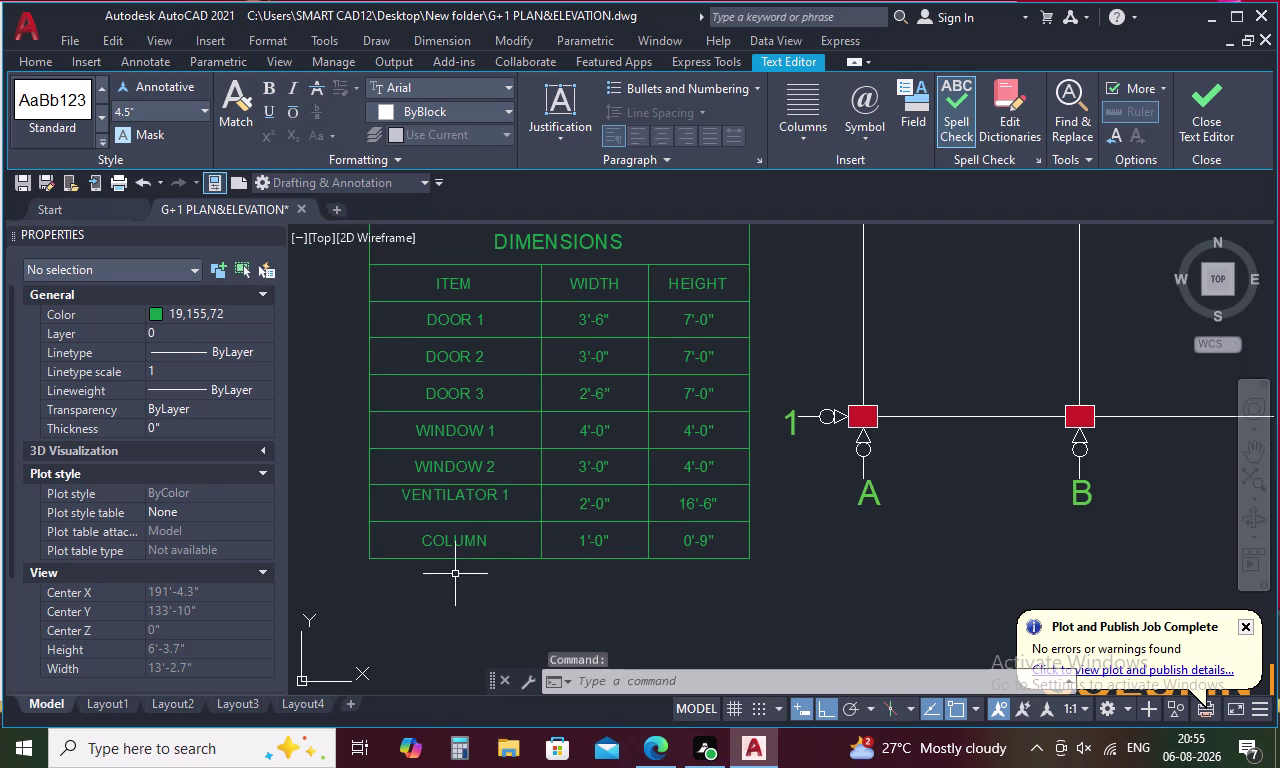
click(465, 494)
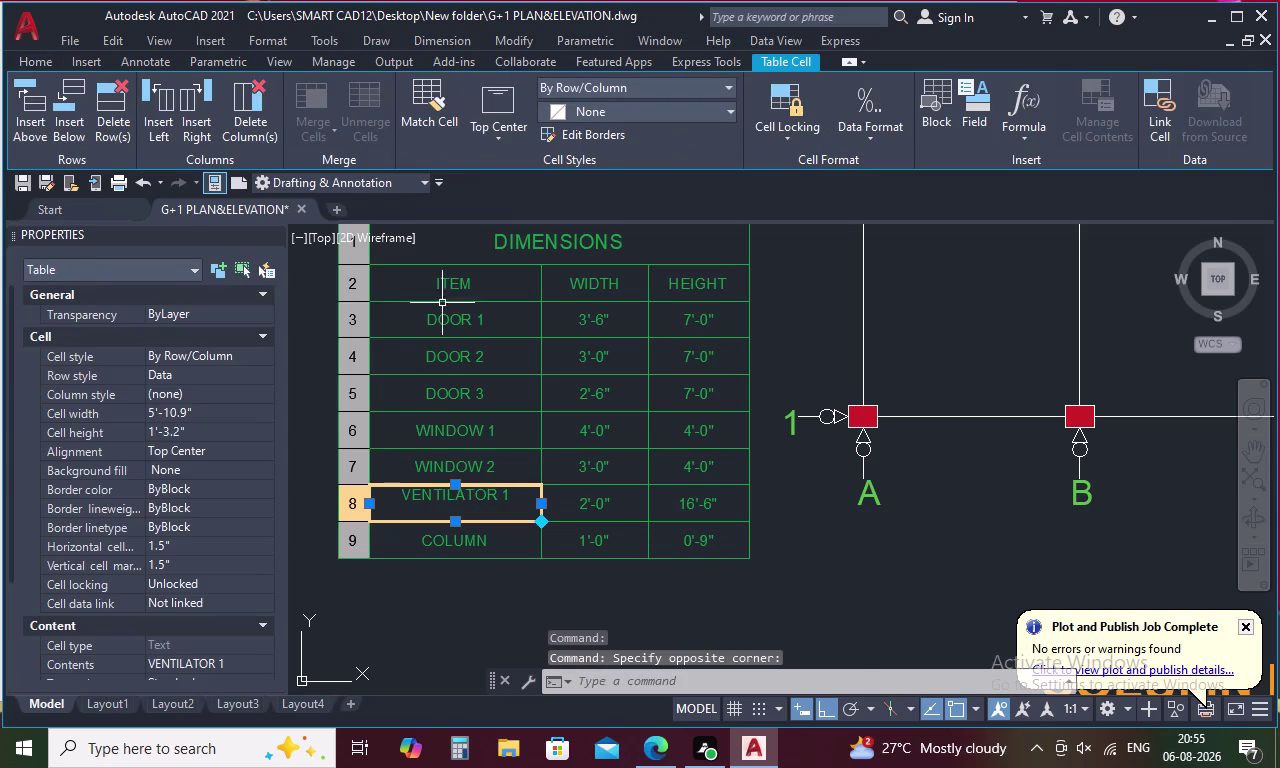
Set the VENTILATOR 1 cell alignment to Middle Center.
click(494, 131)
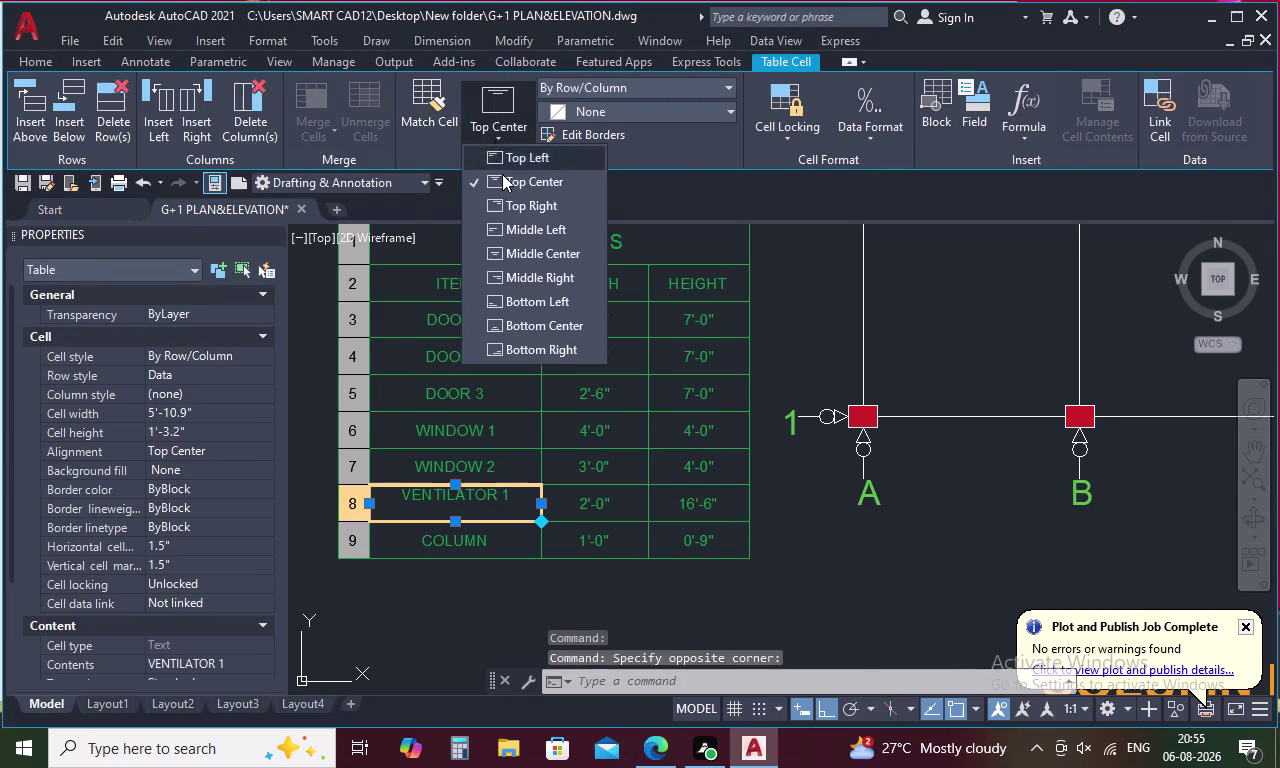
click(529, 254)
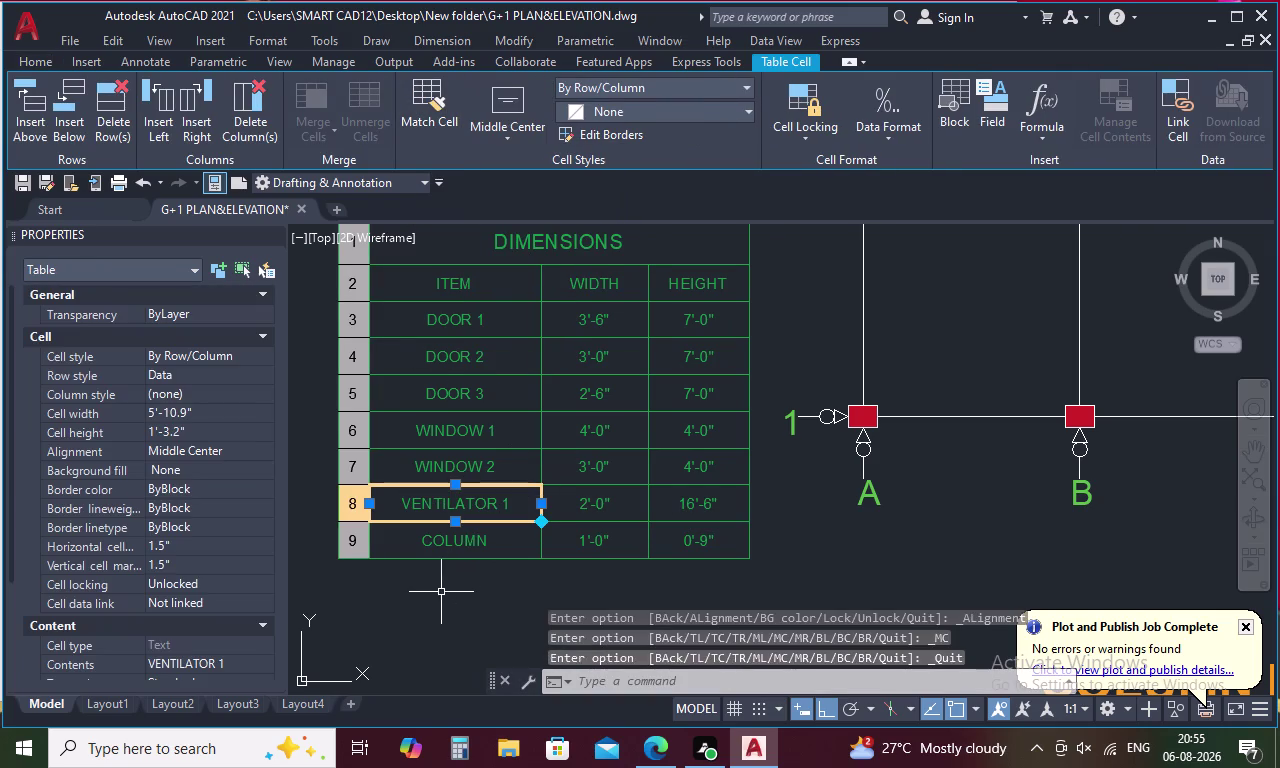
click(441, 592)
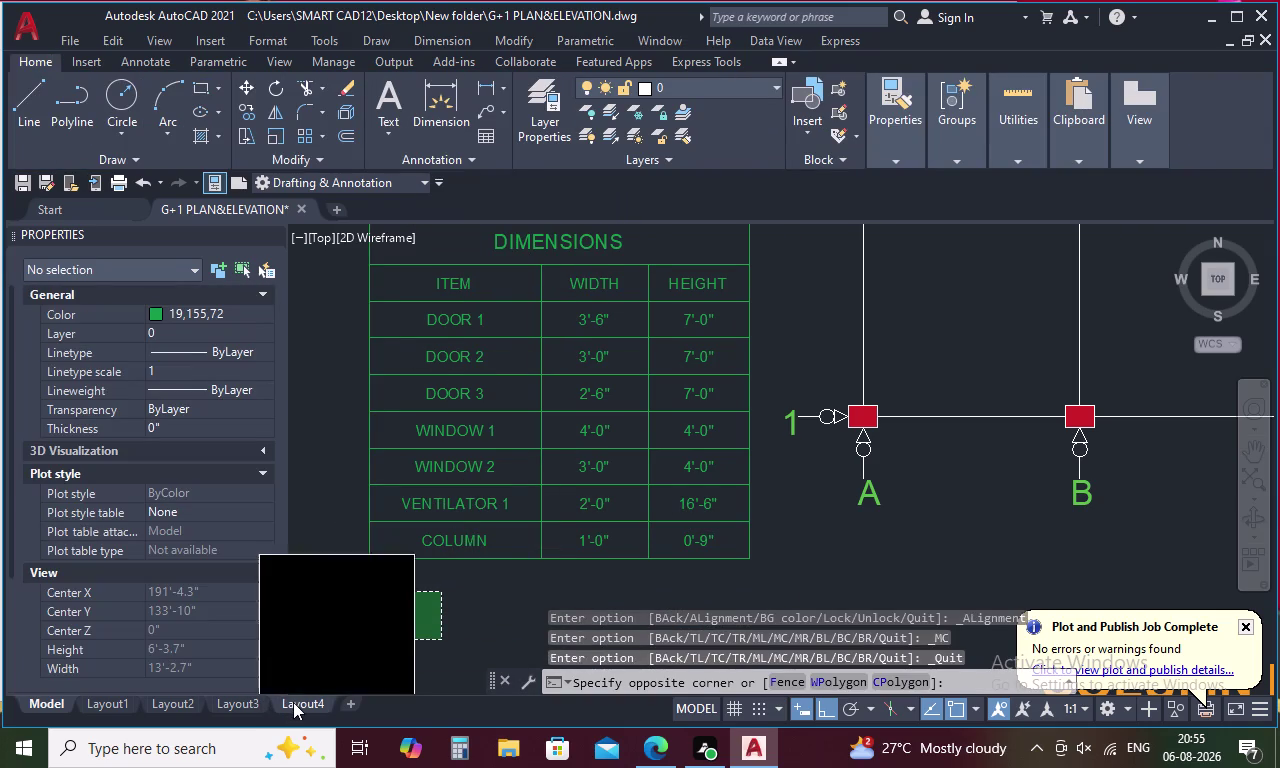
Switch from Model space to the Layout4 sheet.
click(293, 702)
click(294, 702)
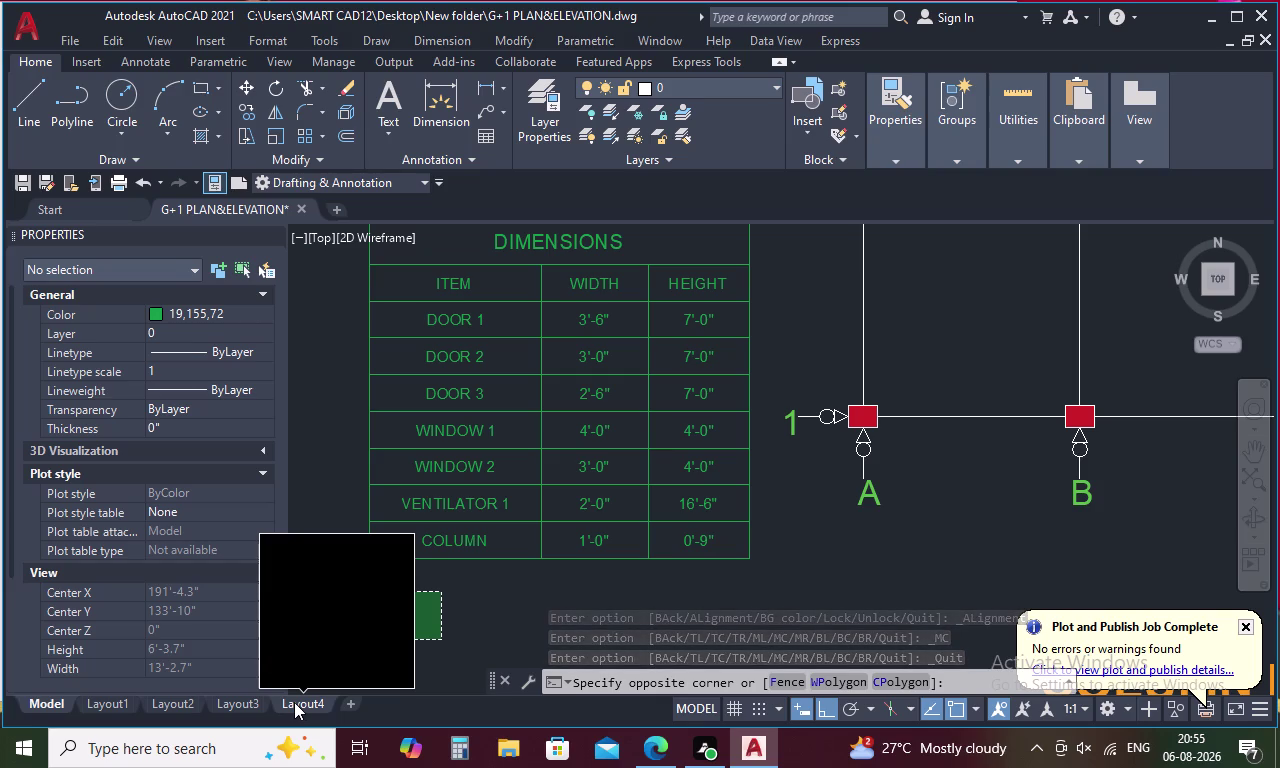
double_click(298, 702)
double_click(304, 698)
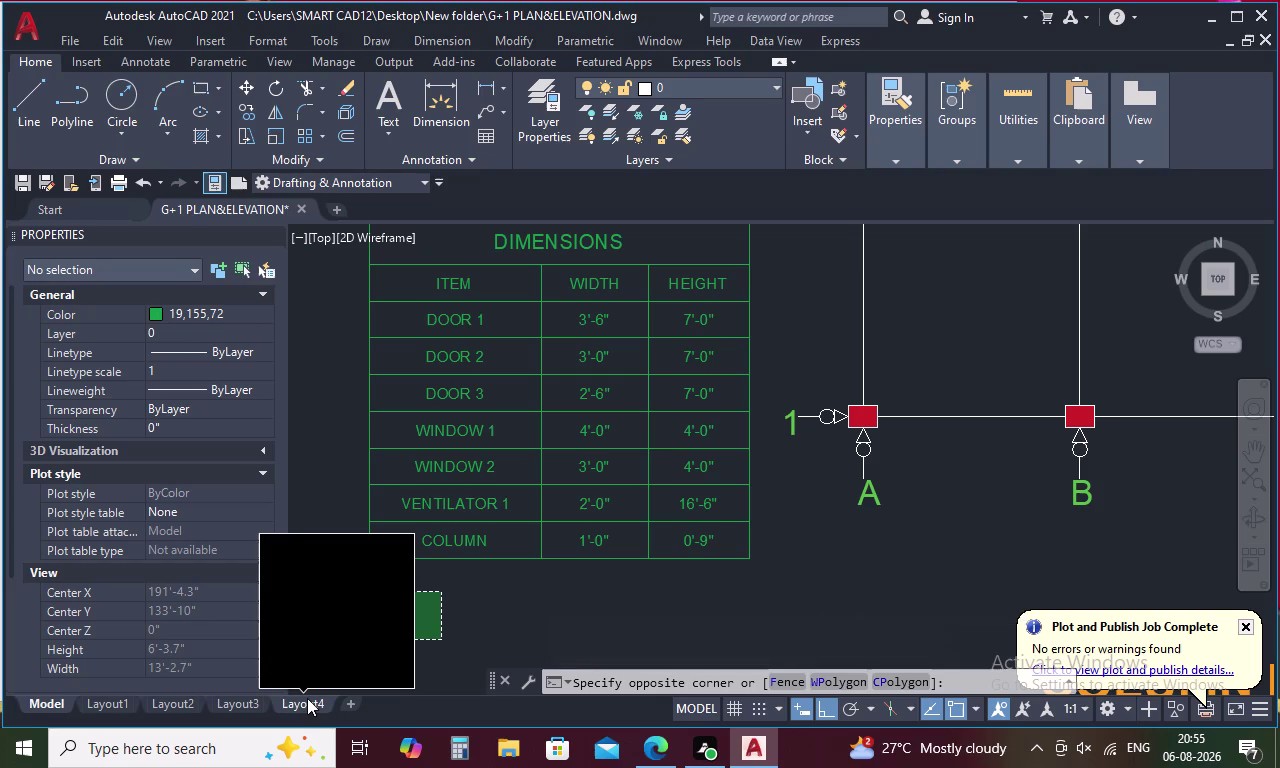
click(316, 701)
click(288, 702)
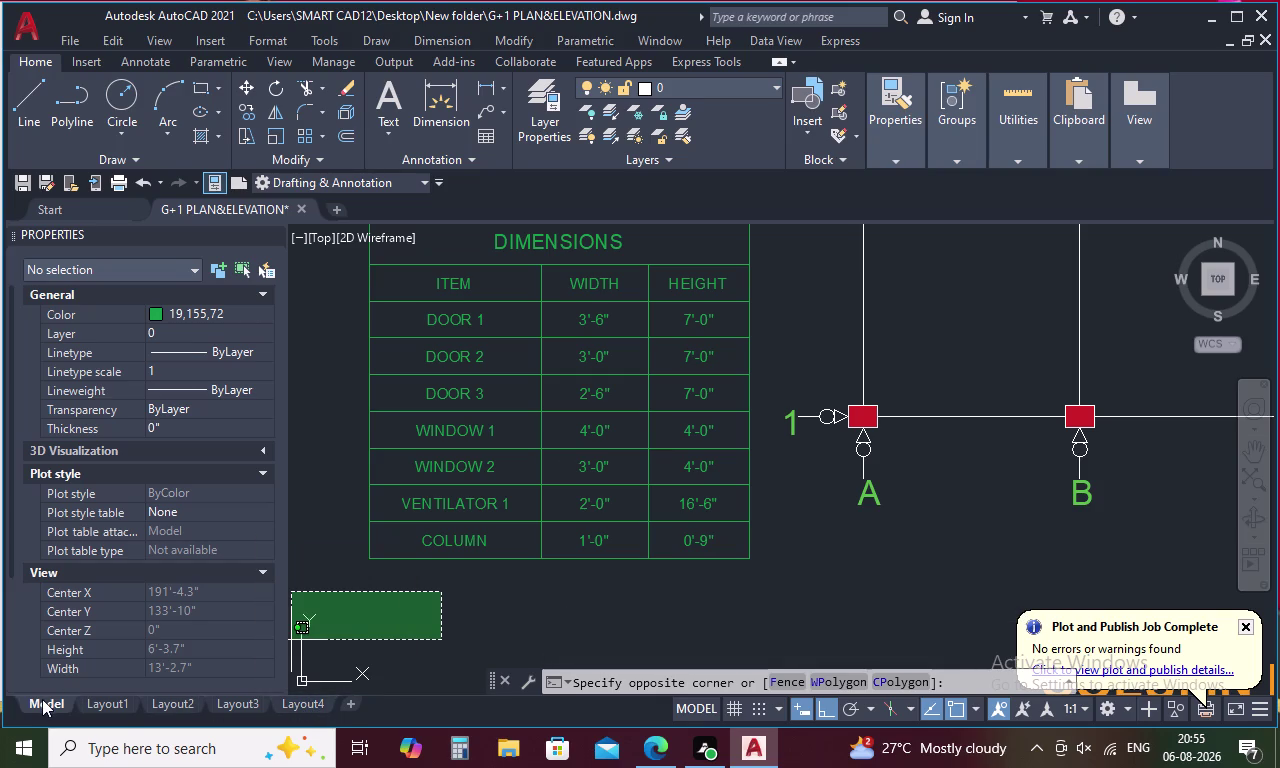
click(42, 699)
click(460, 622)
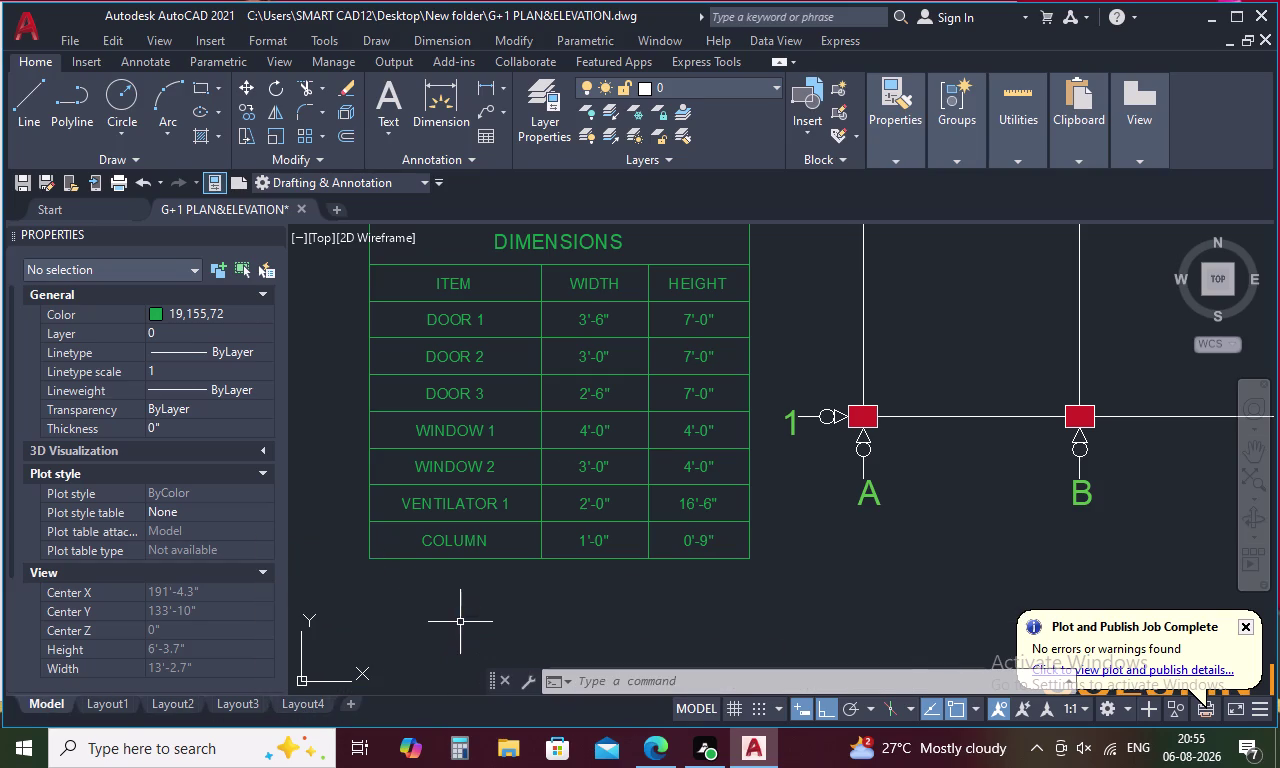
click(313, 704)
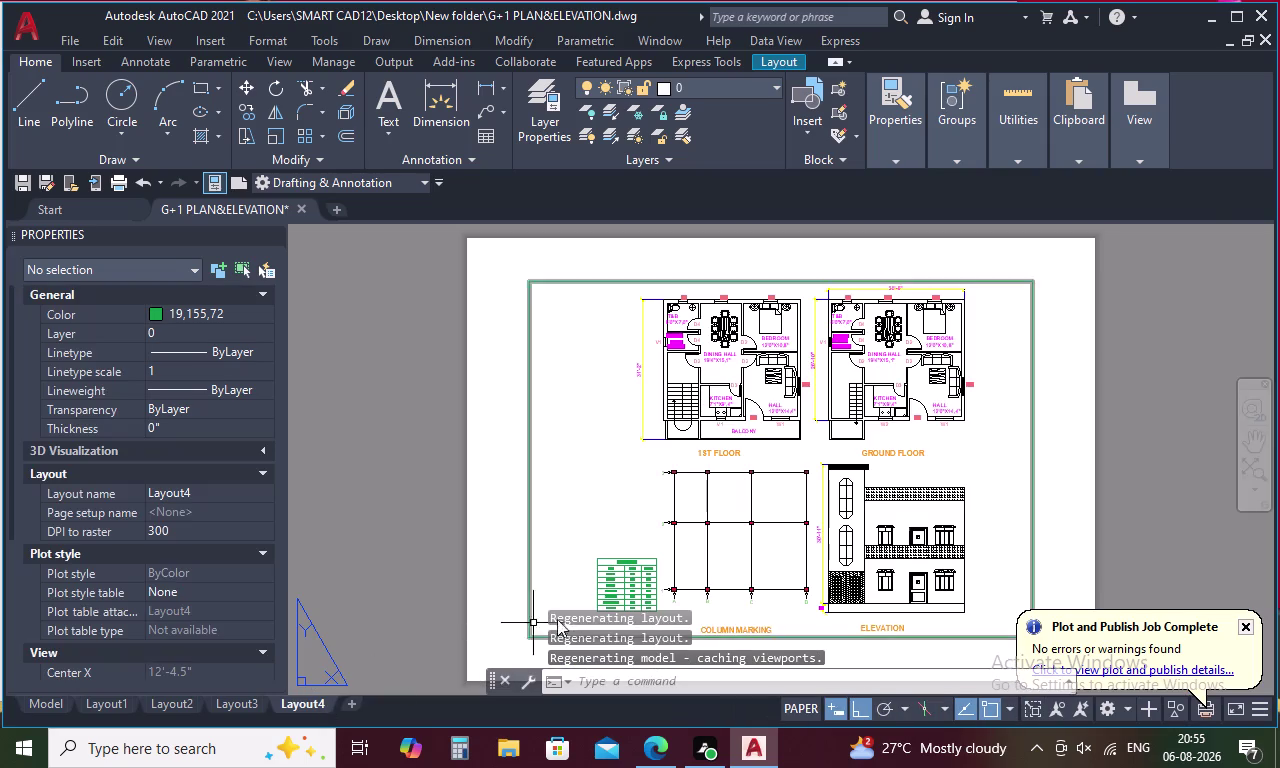
Recentre Layout4 and plot it to Microsoft Print to PDF on A4 landscape.
middle_drag(682, 592, 671, 481)
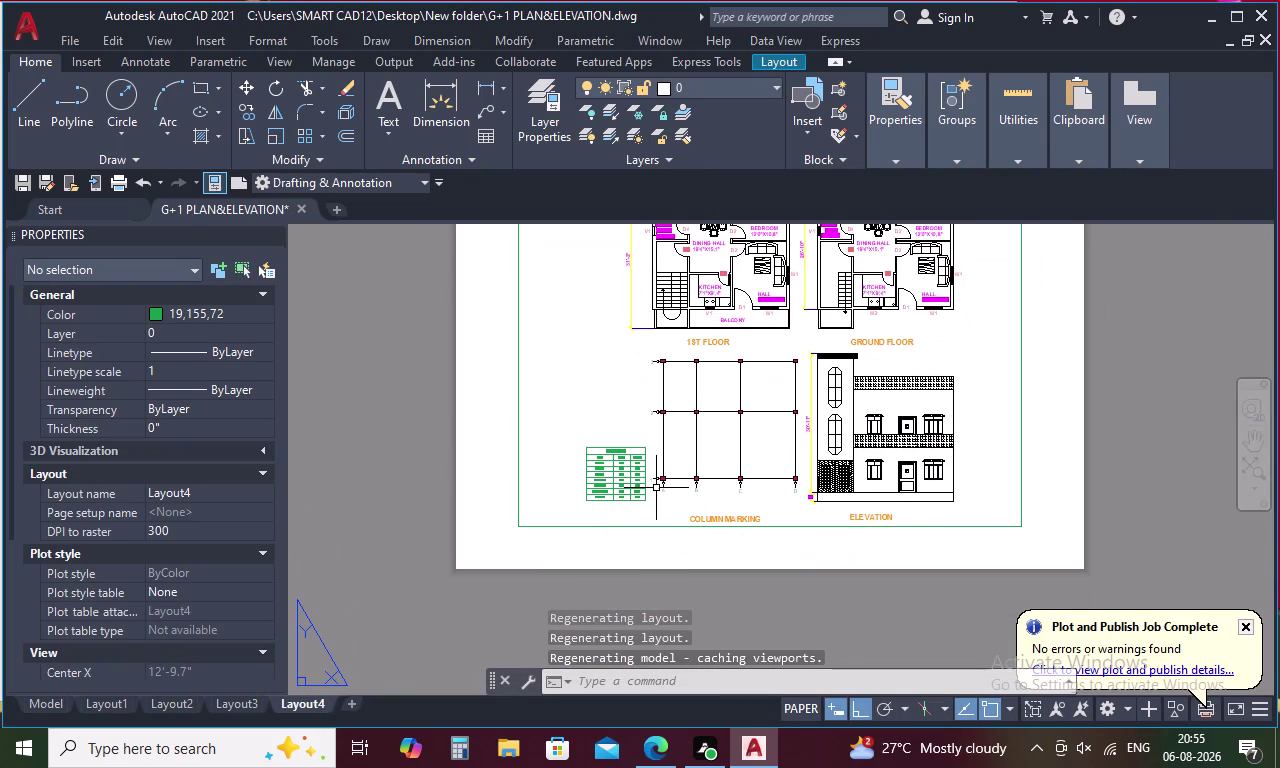
middle_drag(681, 463, 663, 536)
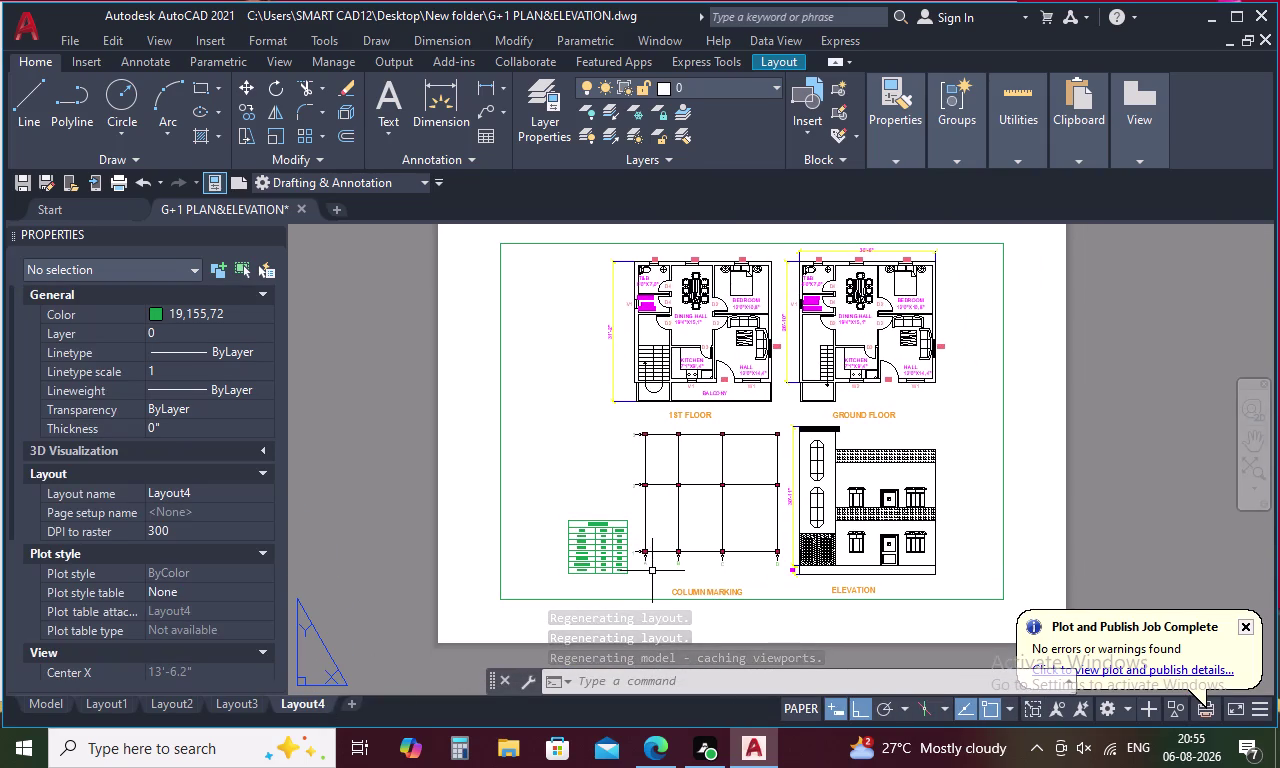
key(ctrl+p)
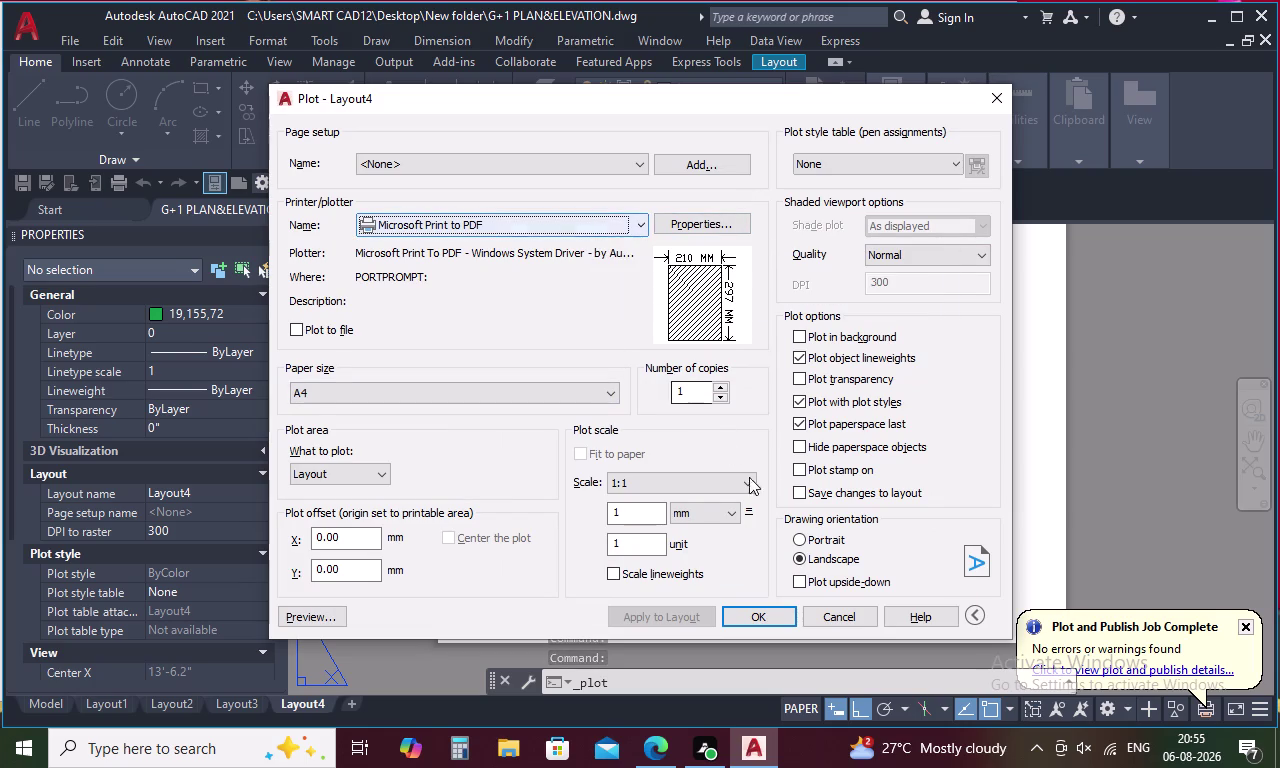
click(763, 610)
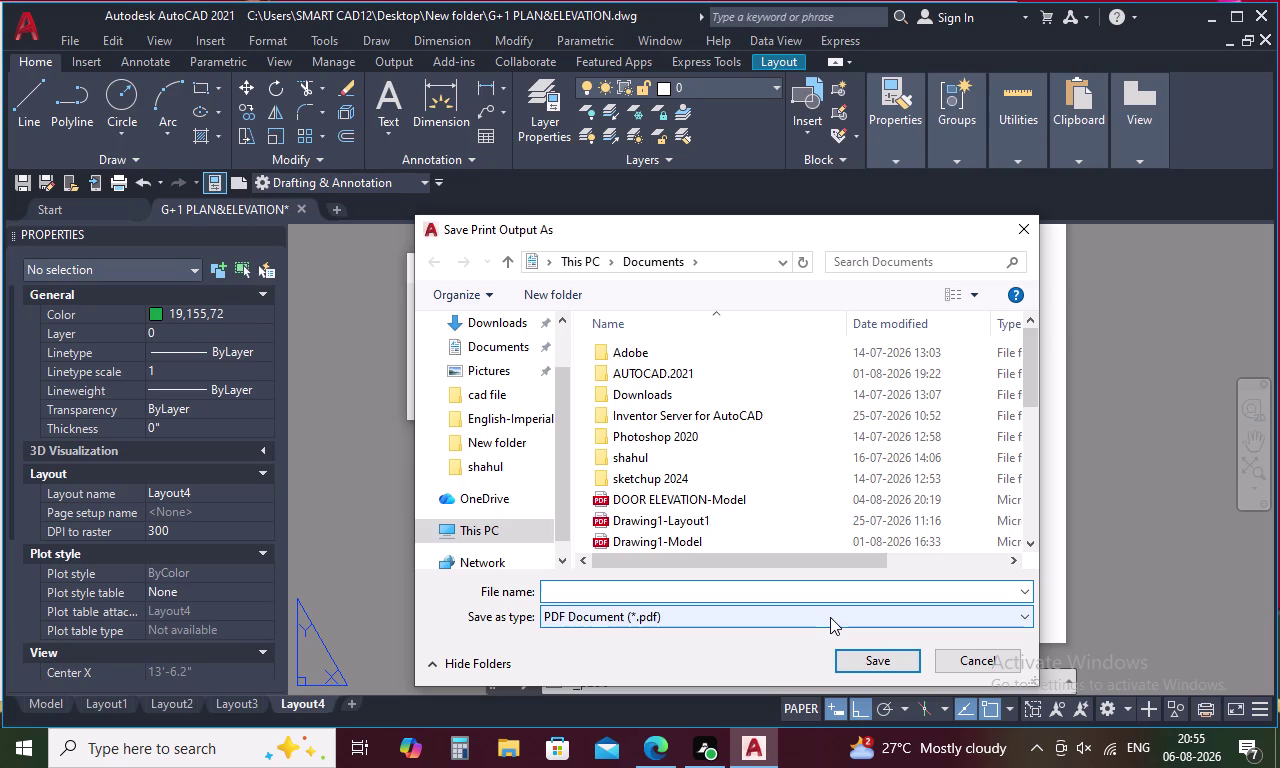
Enter 'G+1 PLAN ELEVATION' as the PDF file name, correcting typos along the way.
key(g)
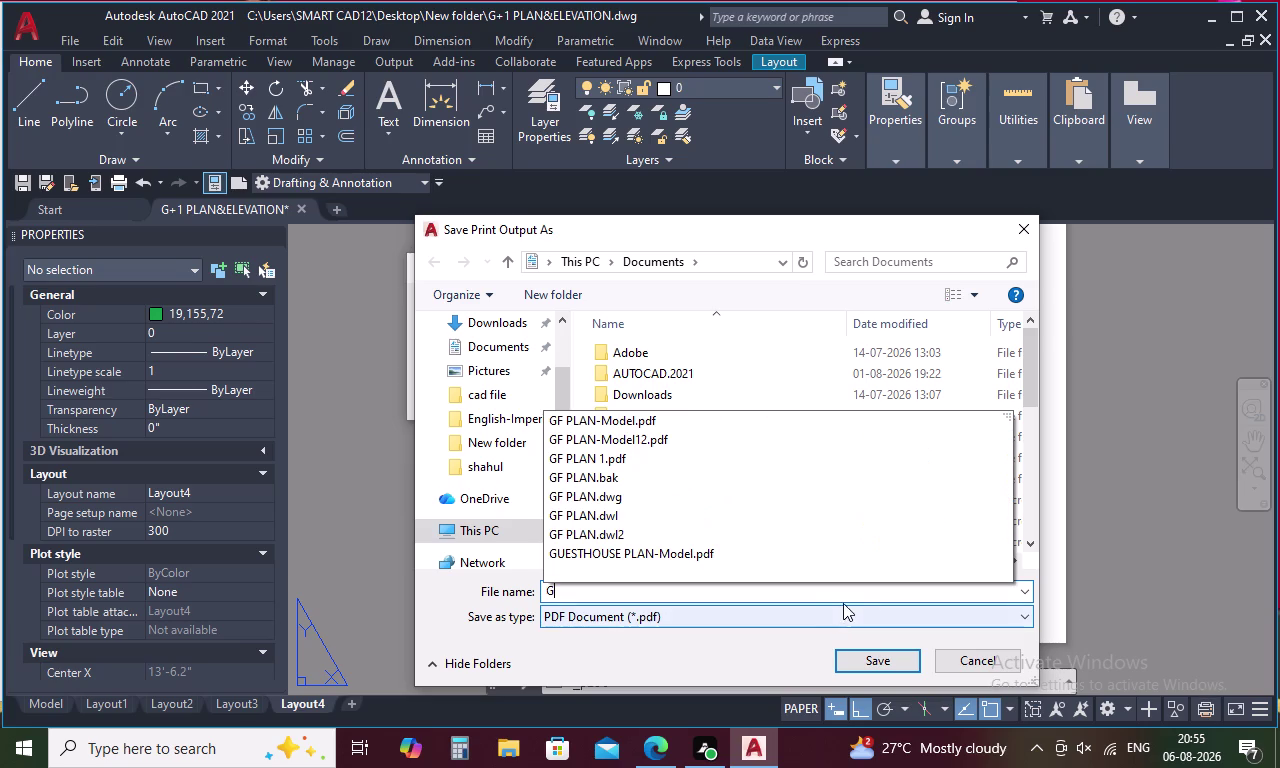
key(shift+plus)
key(1)
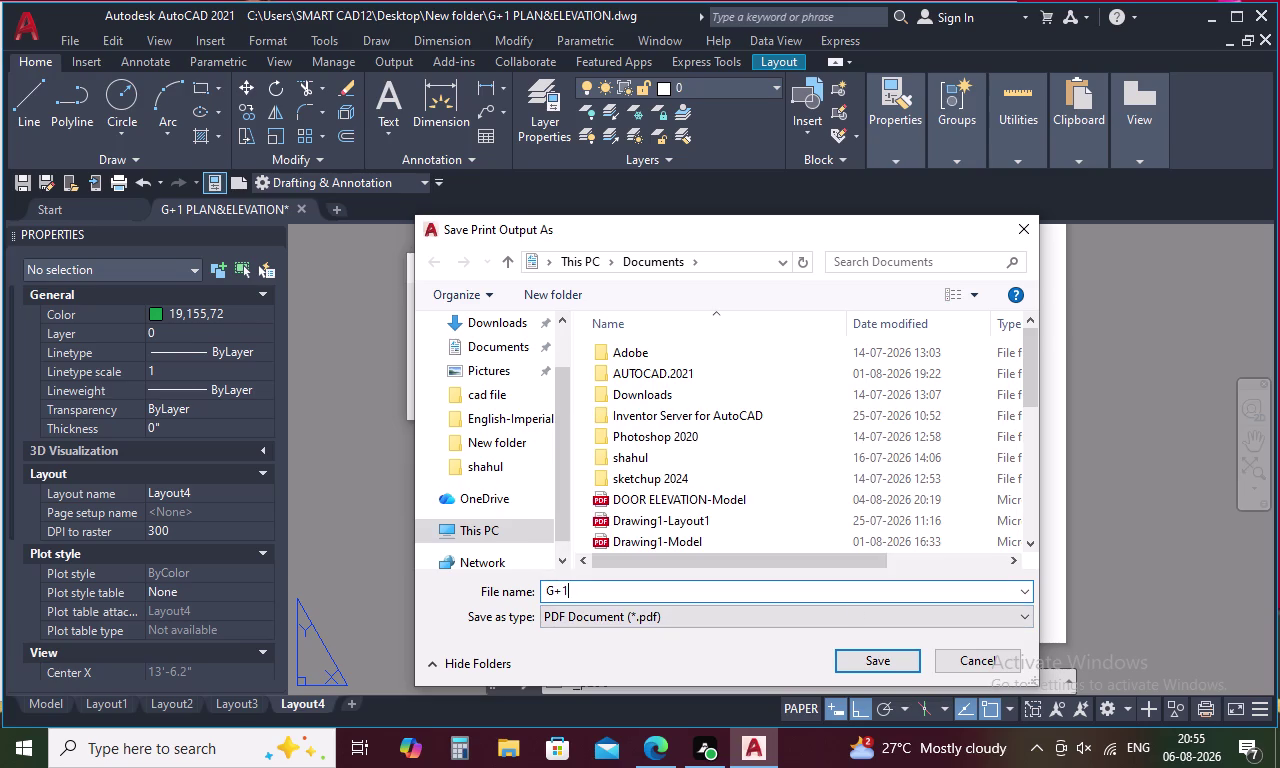
key(space)
text(BU)
key(BackSpace)
key(BackSpace)
text(PL)
key(a)
key(n)
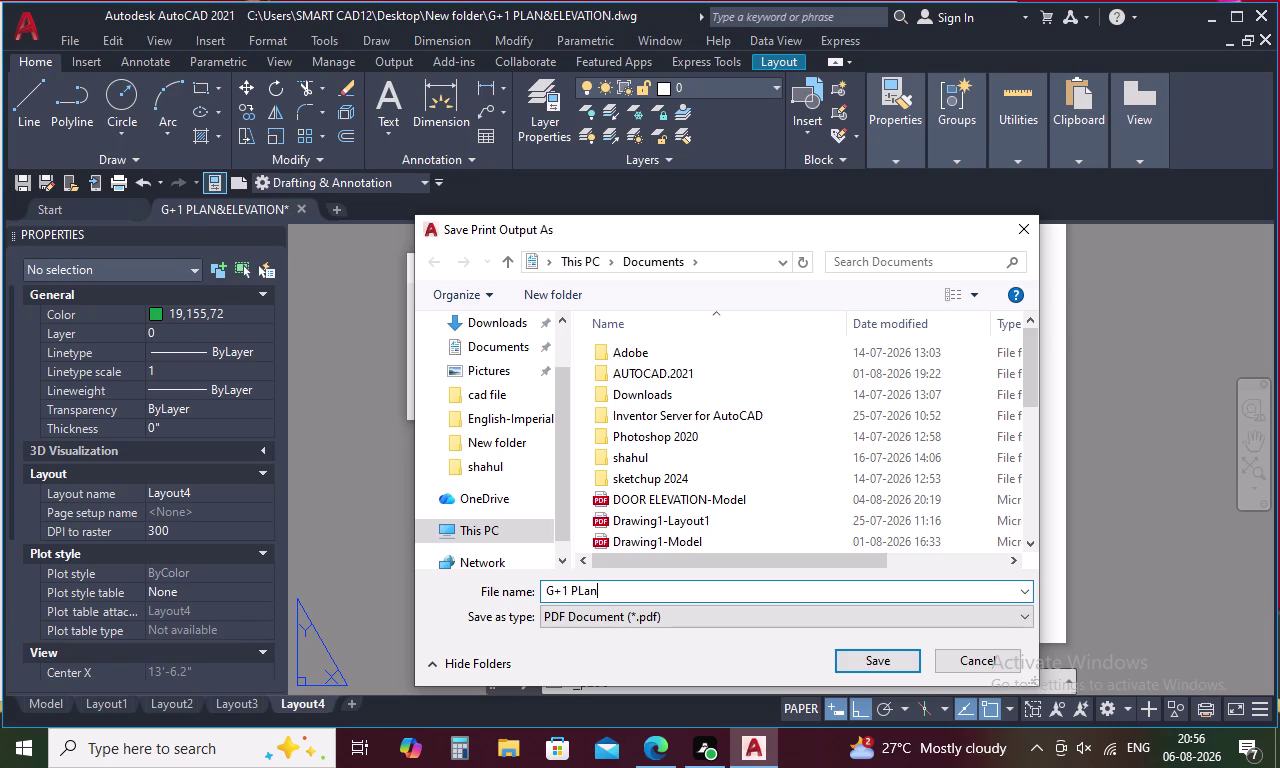
key(space)
key(BackSpace)
key(BackSpace)
key(BackSpace)
text(AN E)
text(L)
text(EV)
text(AT)
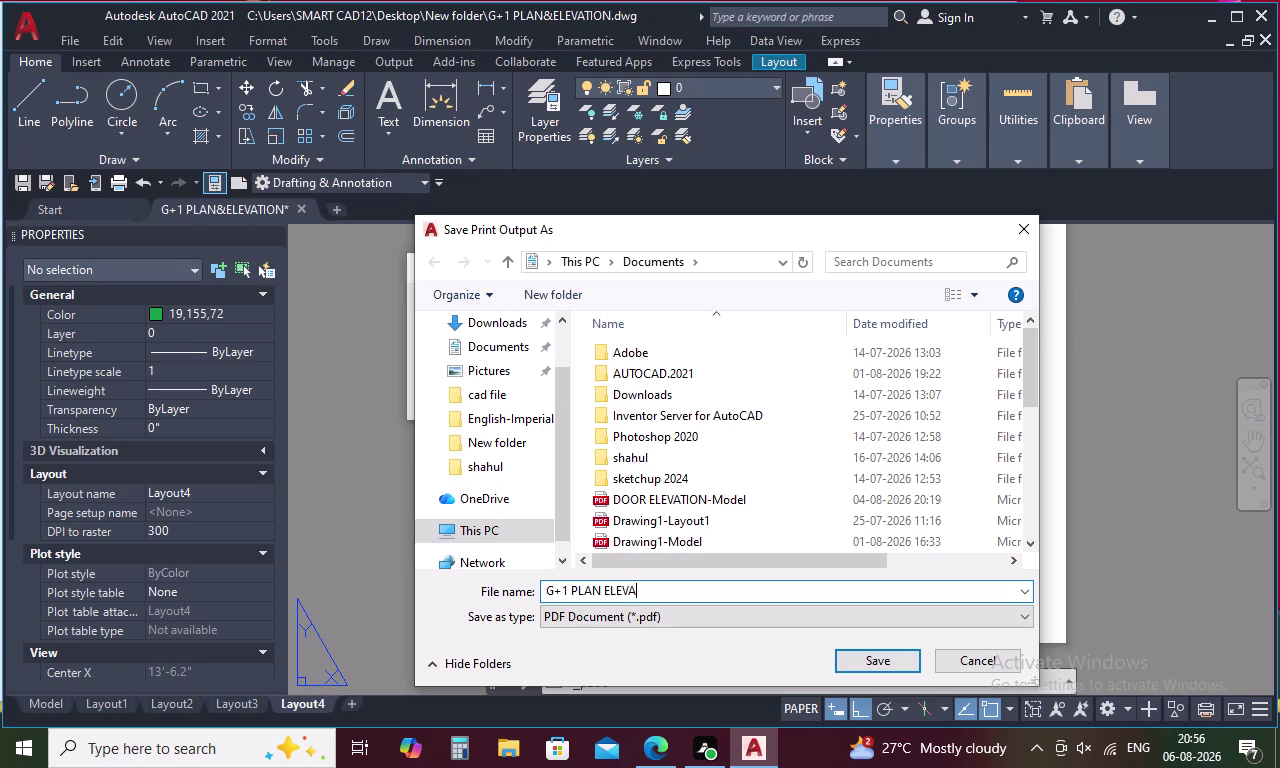
text(ION)
Save the PDF into New folder on the Desktop.
scroll(down, 3)
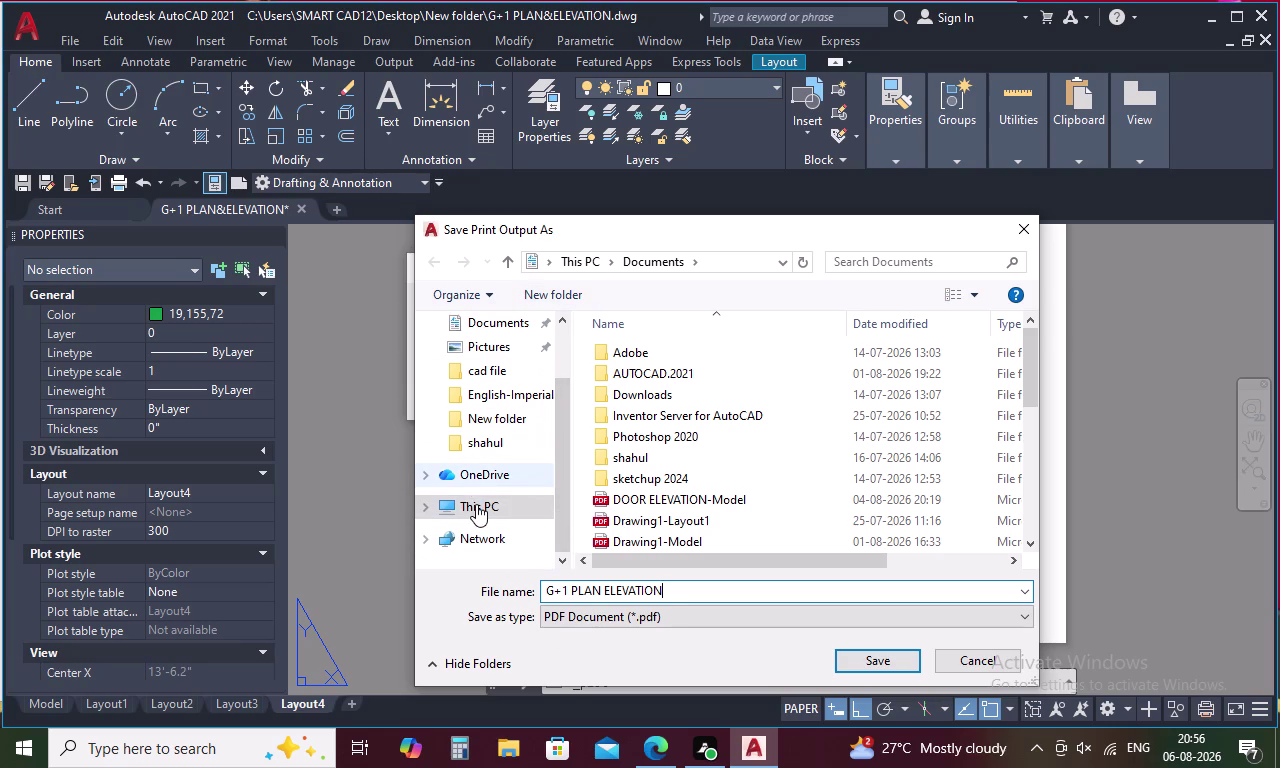
scroll(down, 3)
scroll(up, 3)
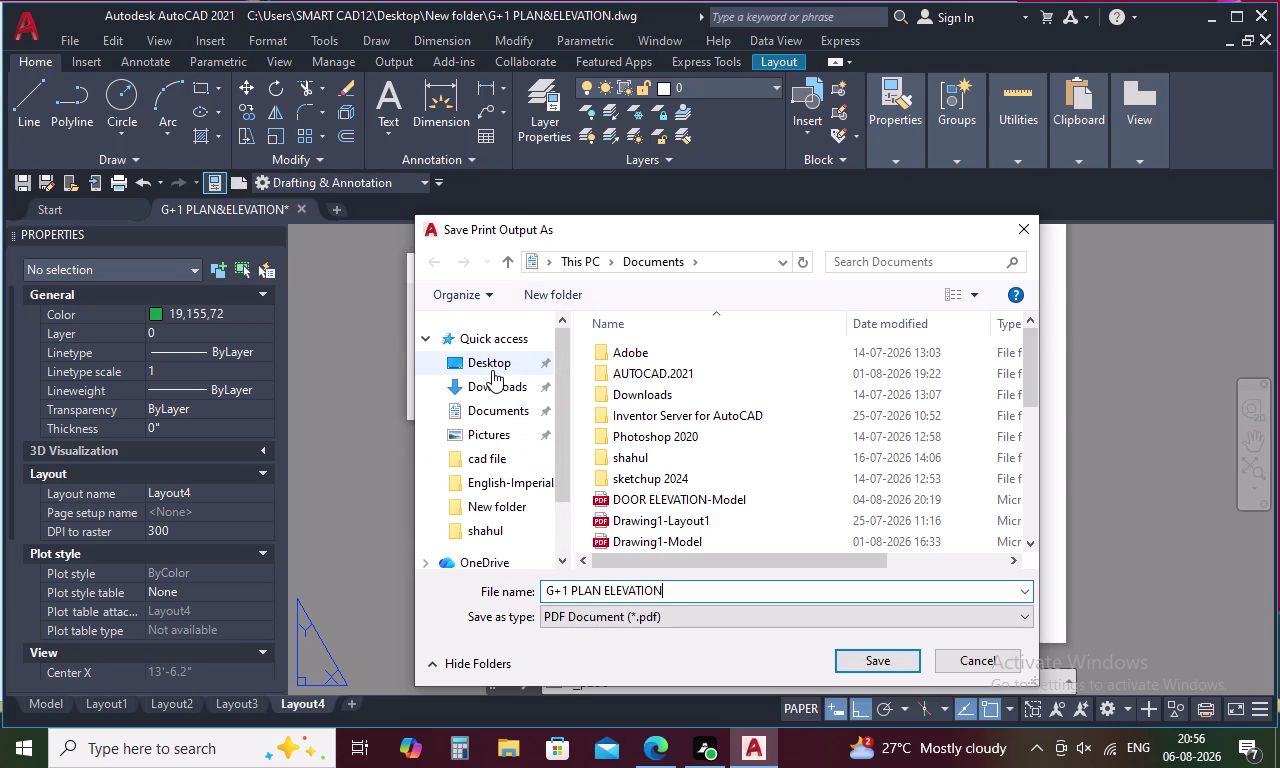
click(492, 369)
click(657, 412)
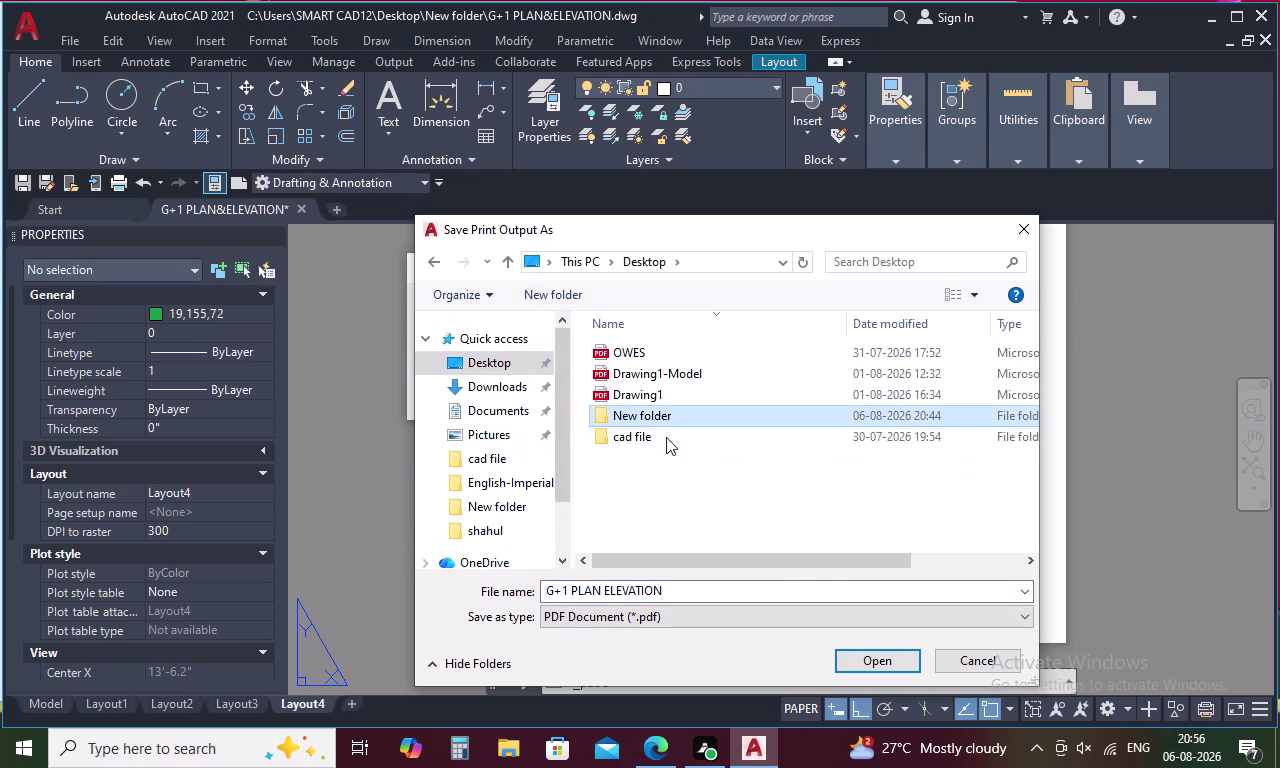
click(888, 661)
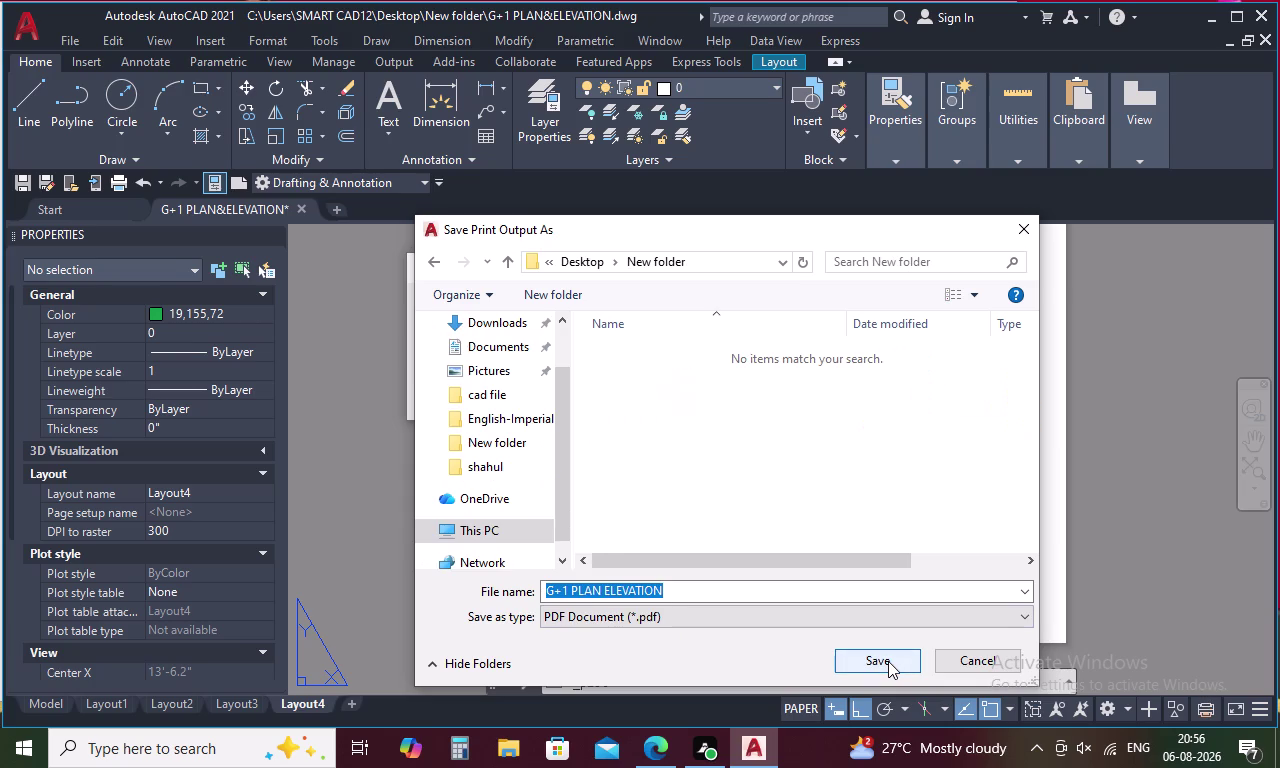
click(888, 661)
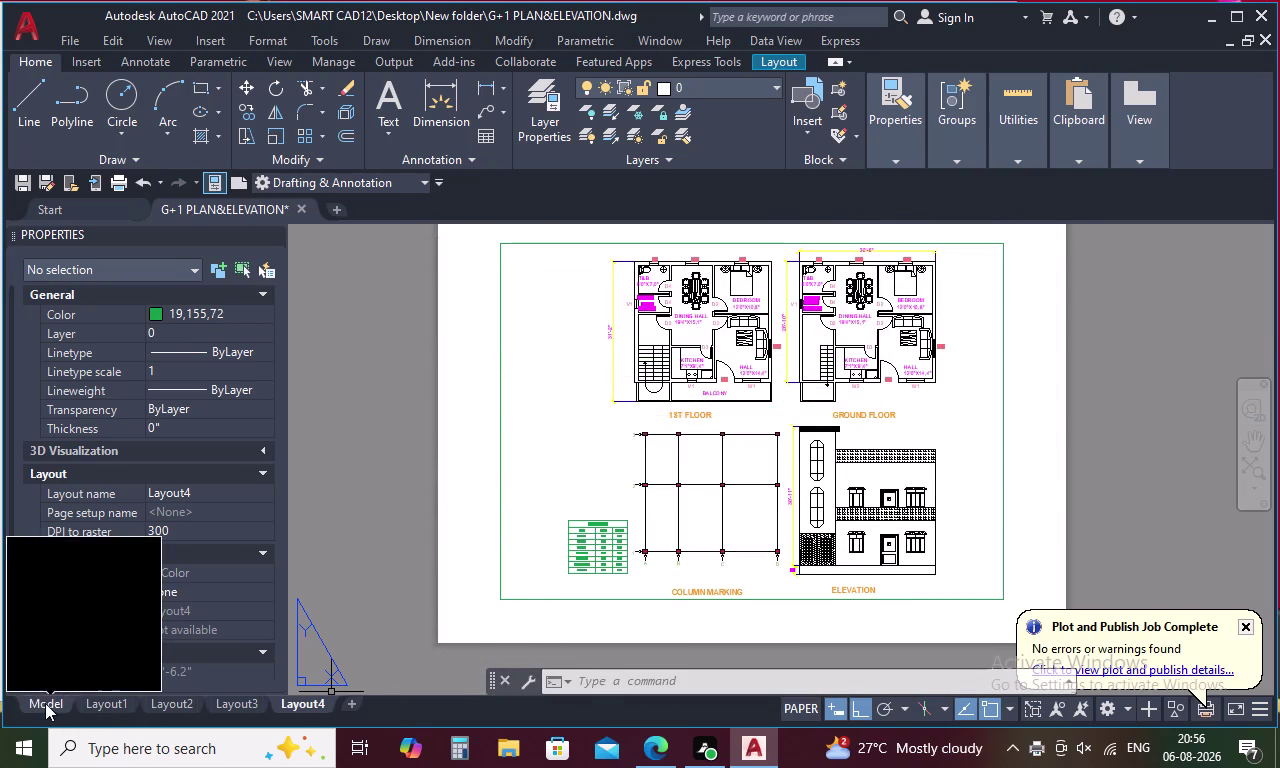
Return to the Model tab and choose Save As from the application menu.
click(45, 703)
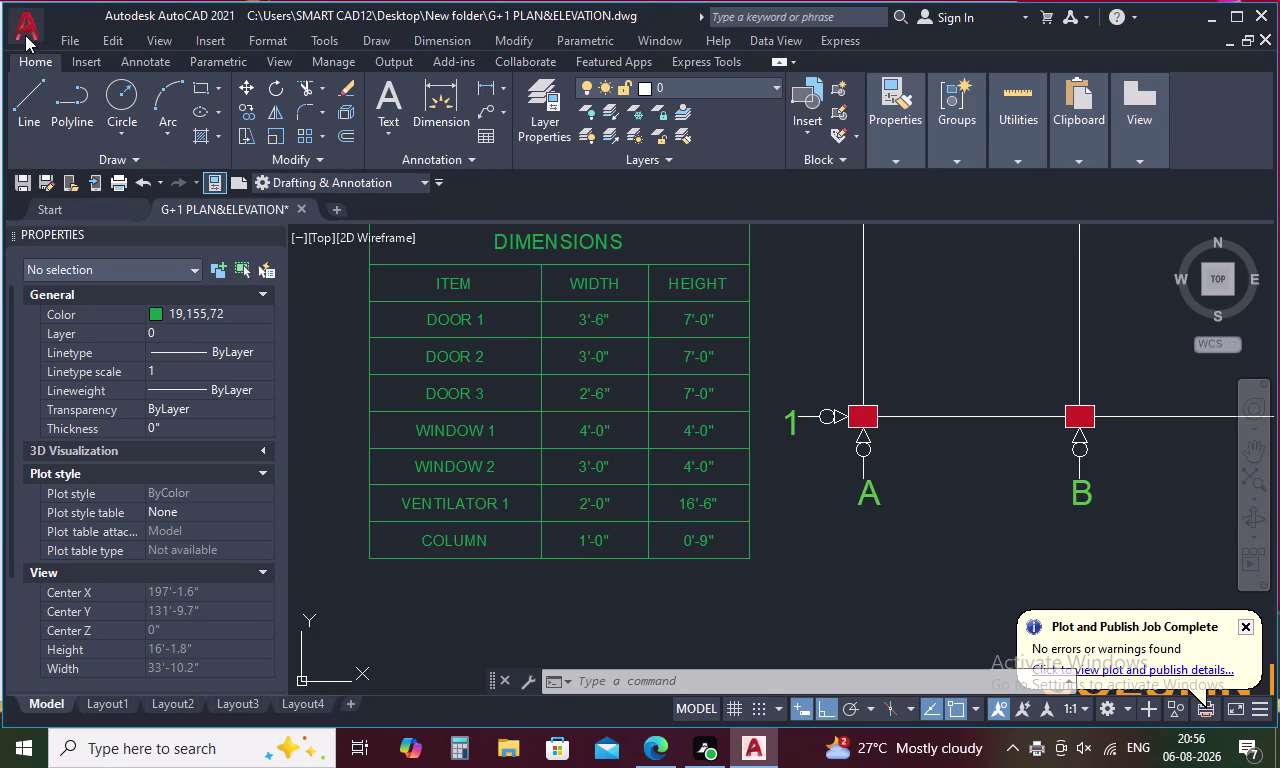
click(25, 28)
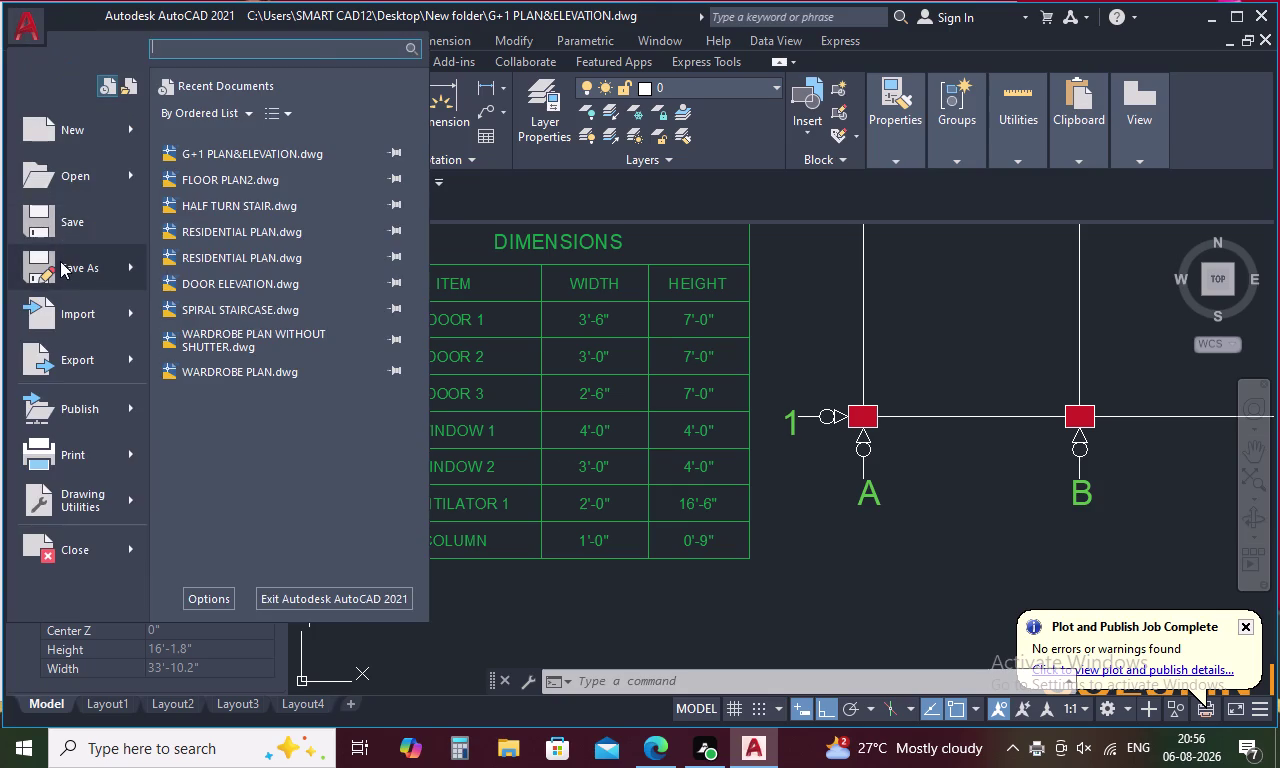
click(60, 261)
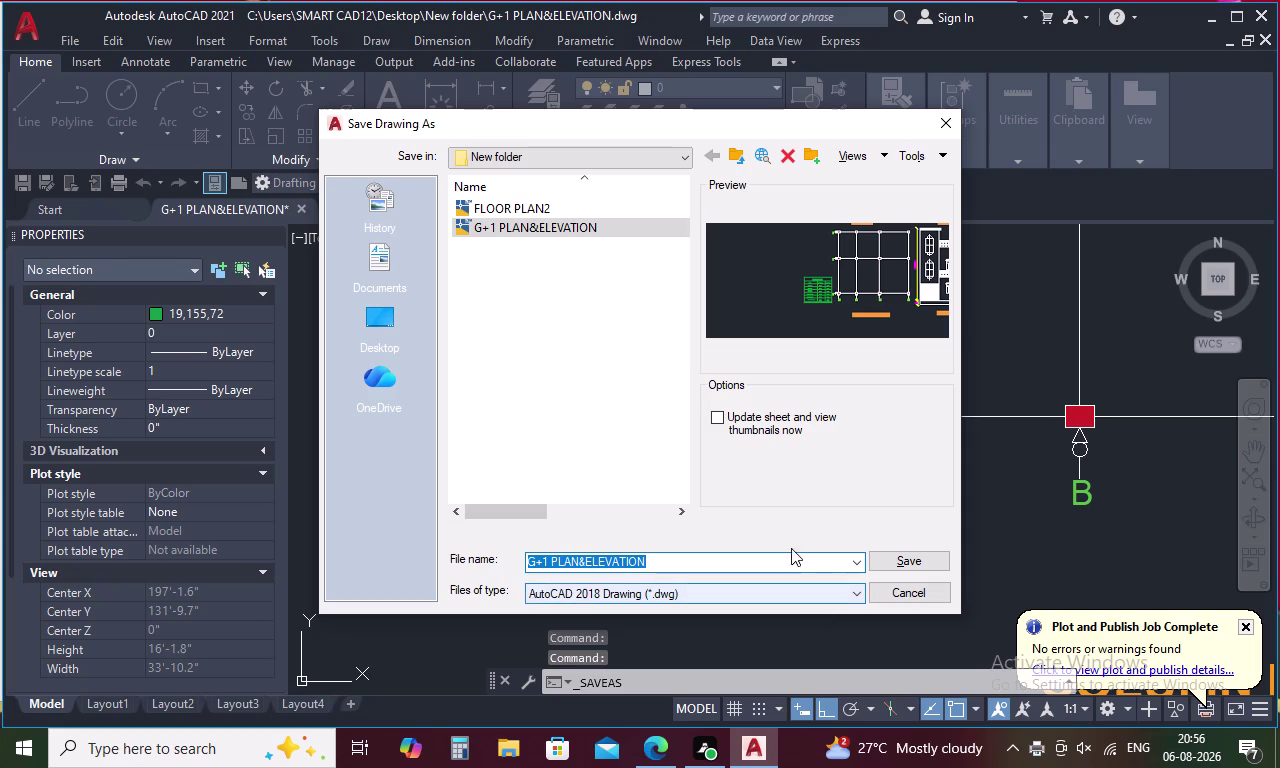
Save G+1 PLAN&ELEVATION.dwg into Desktop > New folder, replacing the existing file.
click(751, 568)
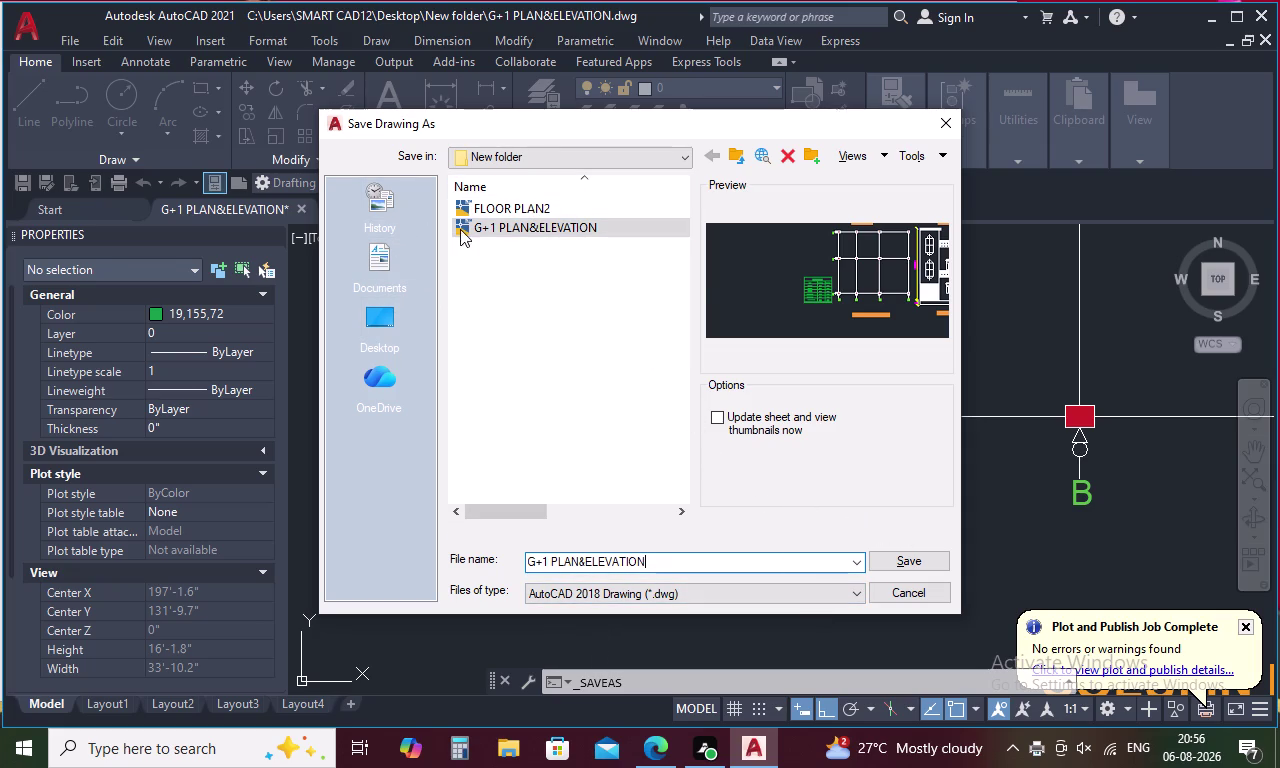
click(370, 332)
click(537, 326)
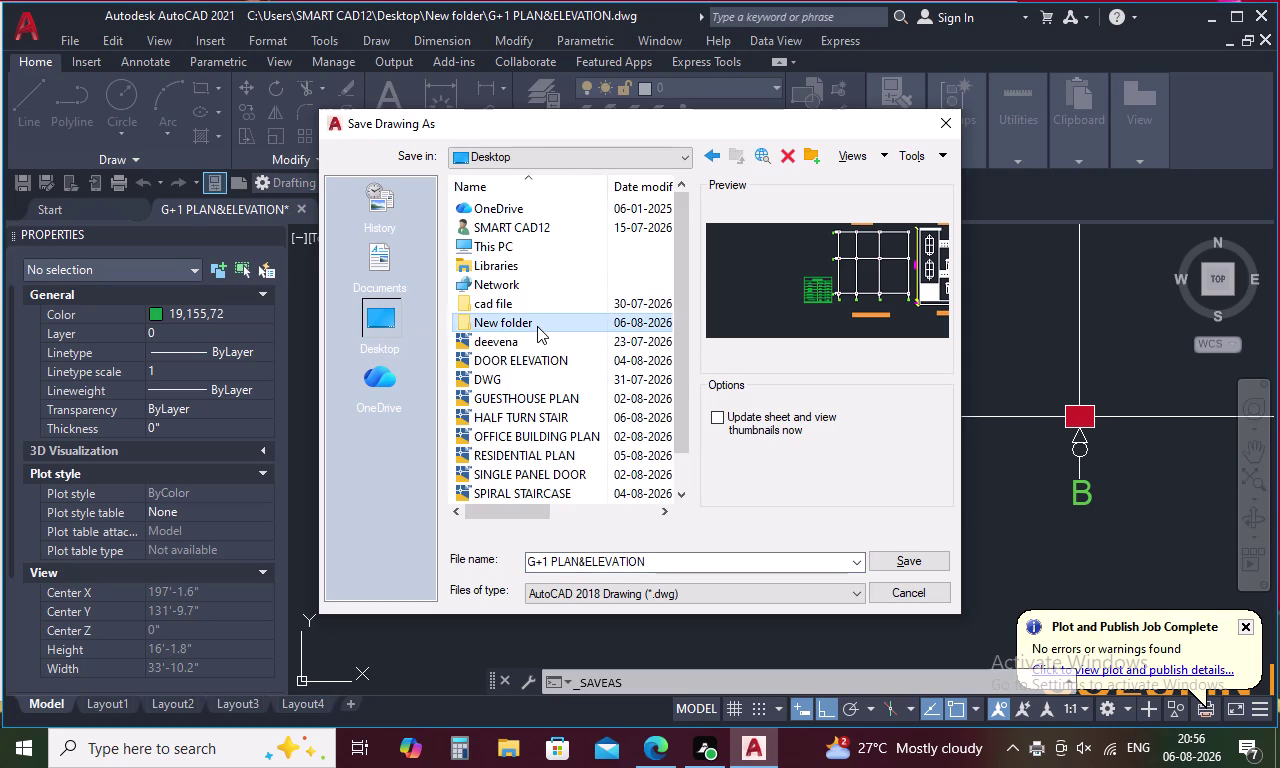
double_click(538, 325)
click(540, 323)
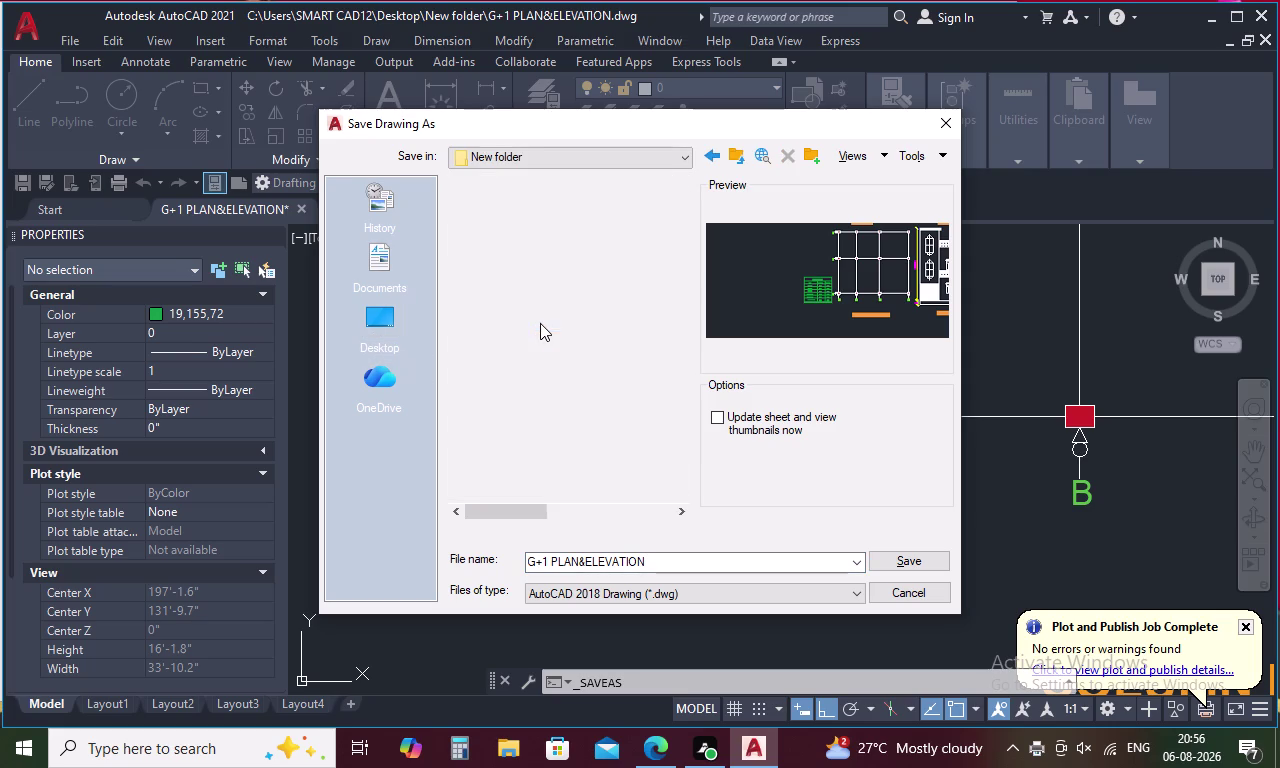
click(895, 560)
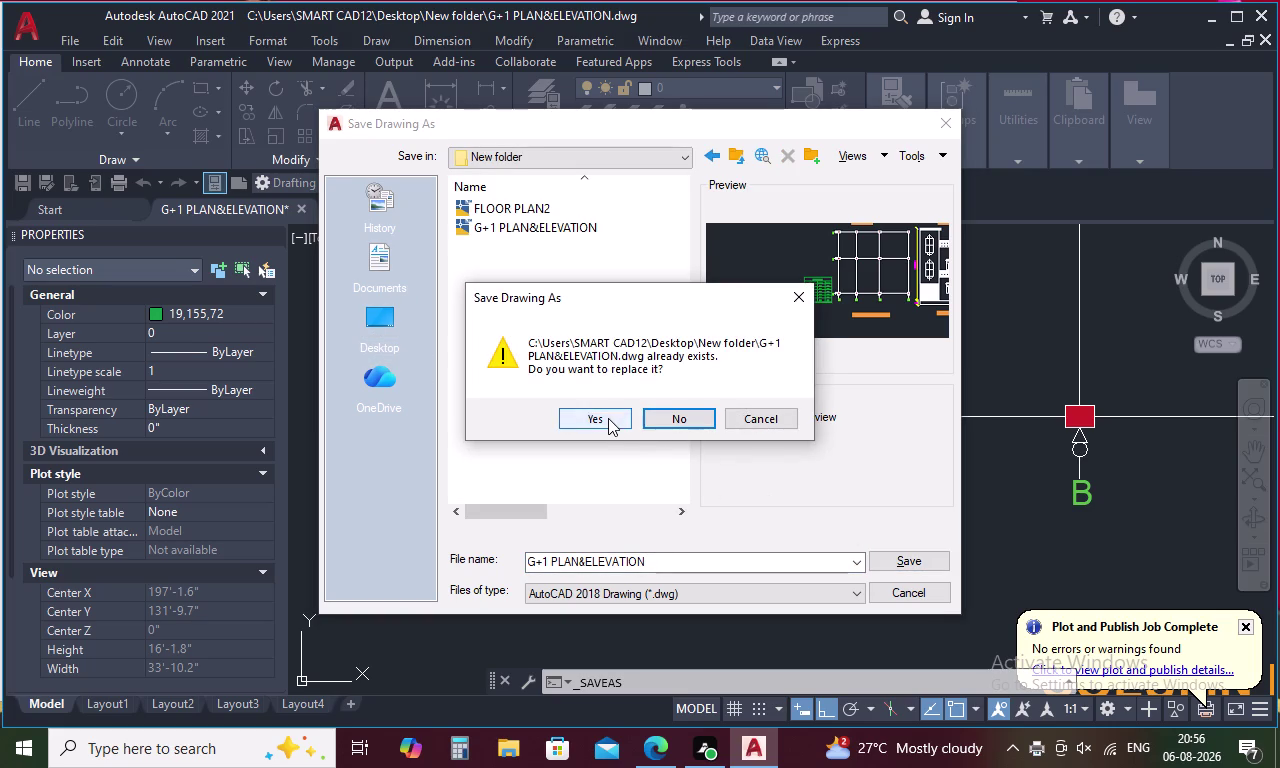
click(608, 418)
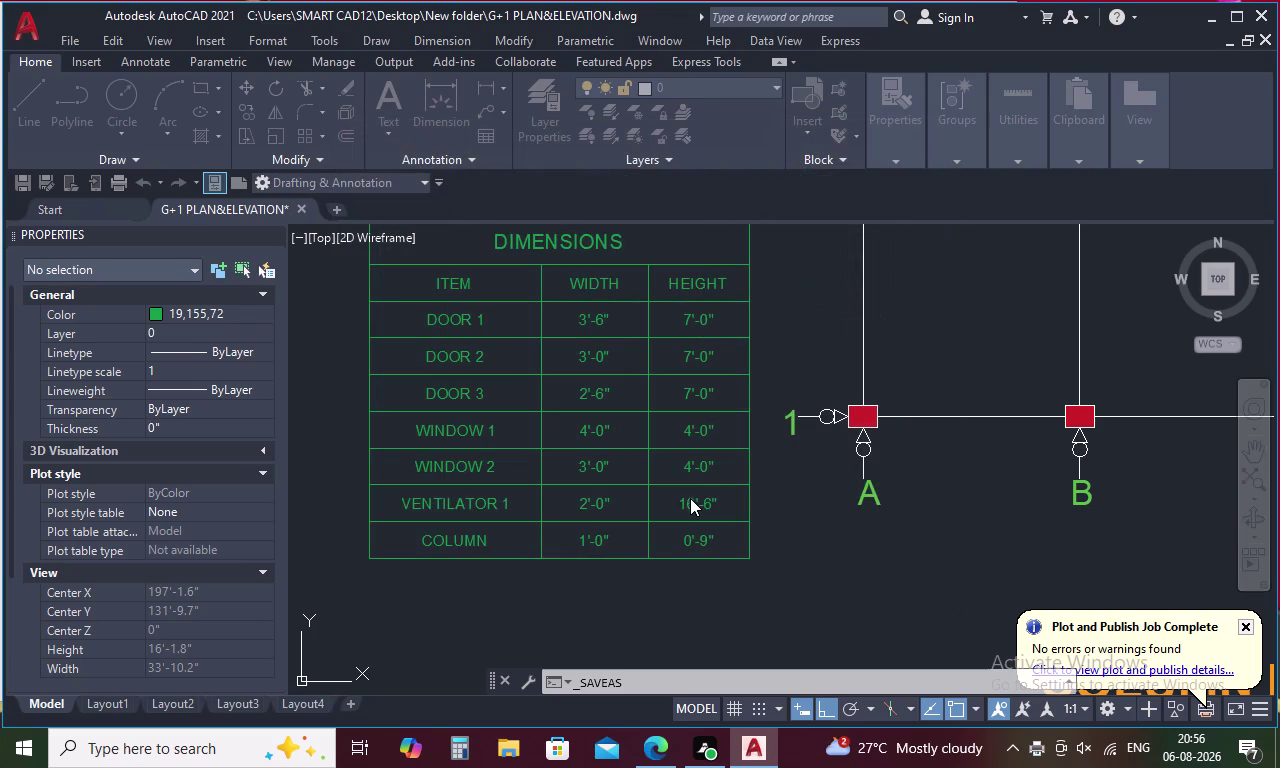
Quick-save the drawing again with Ctrl+S.
key(ctrl+s)
key(ctrl+s)
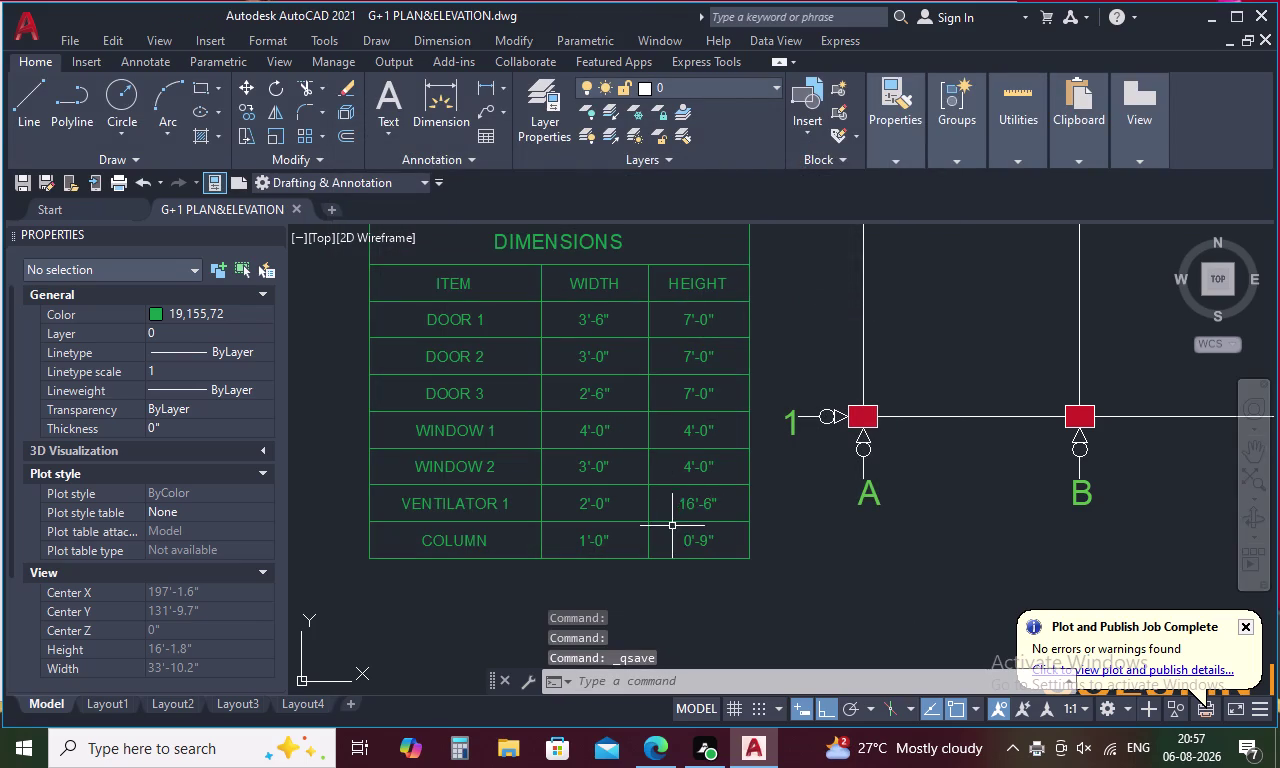
scroll(down, 3)
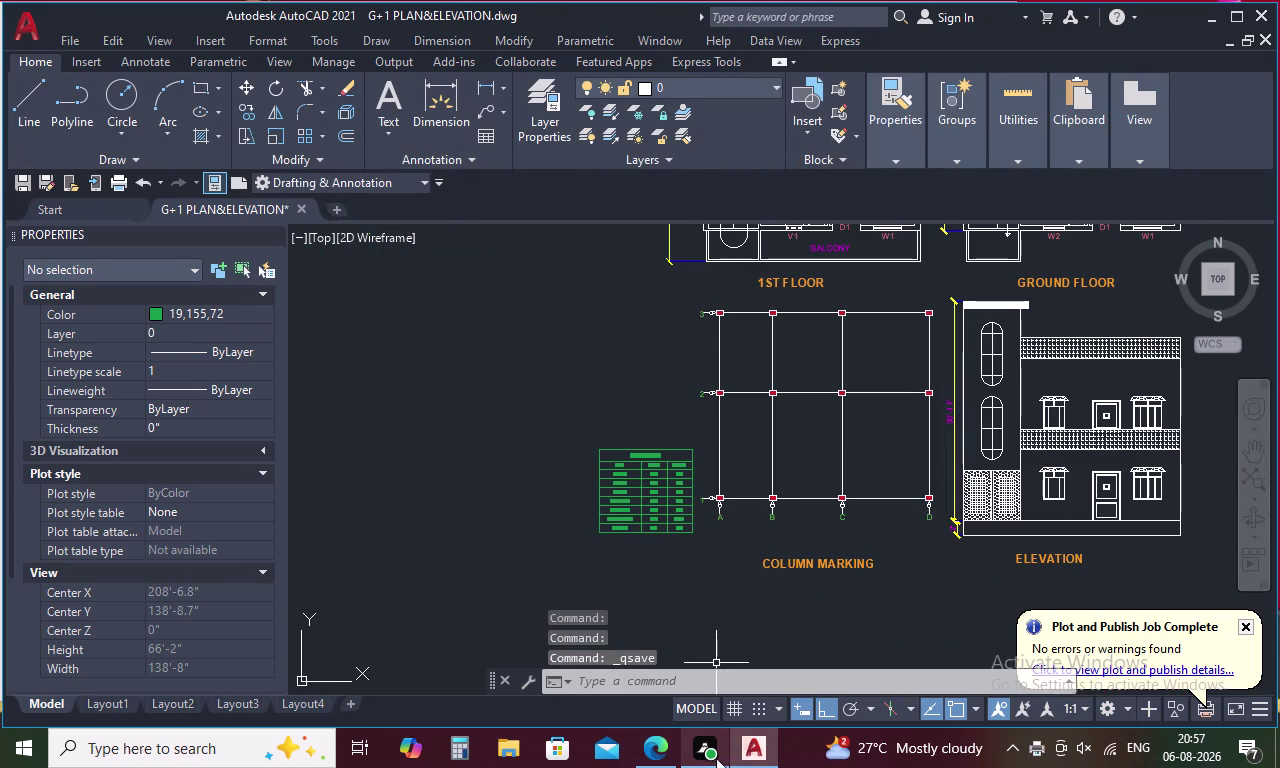